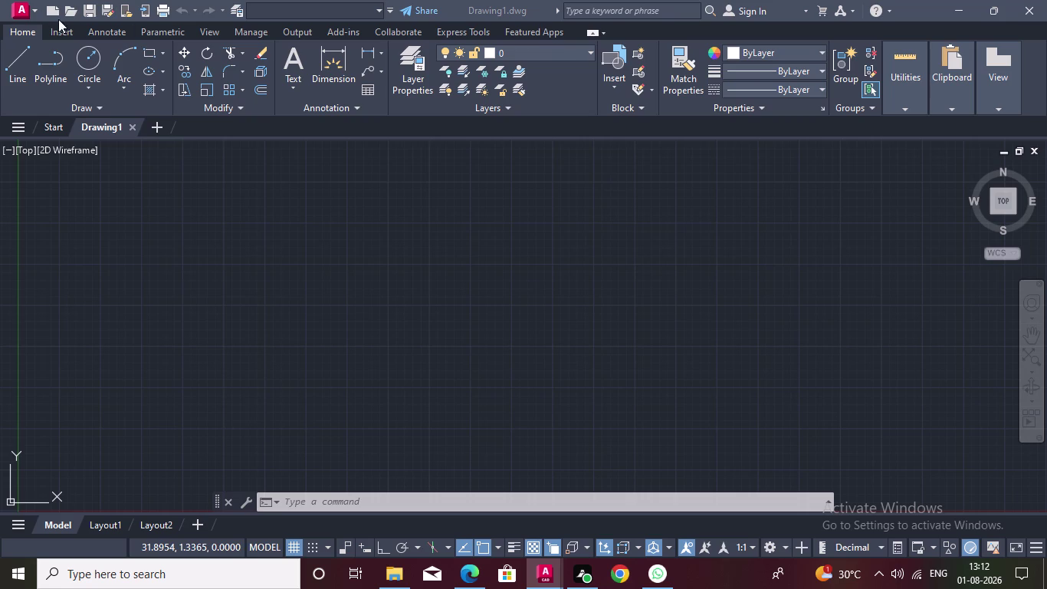
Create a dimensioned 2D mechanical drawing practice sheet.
Draw a circle with a diameter of 90 using the Circle Diameter option.
click(87, 63)
click(300, 264)
click(308, 267)
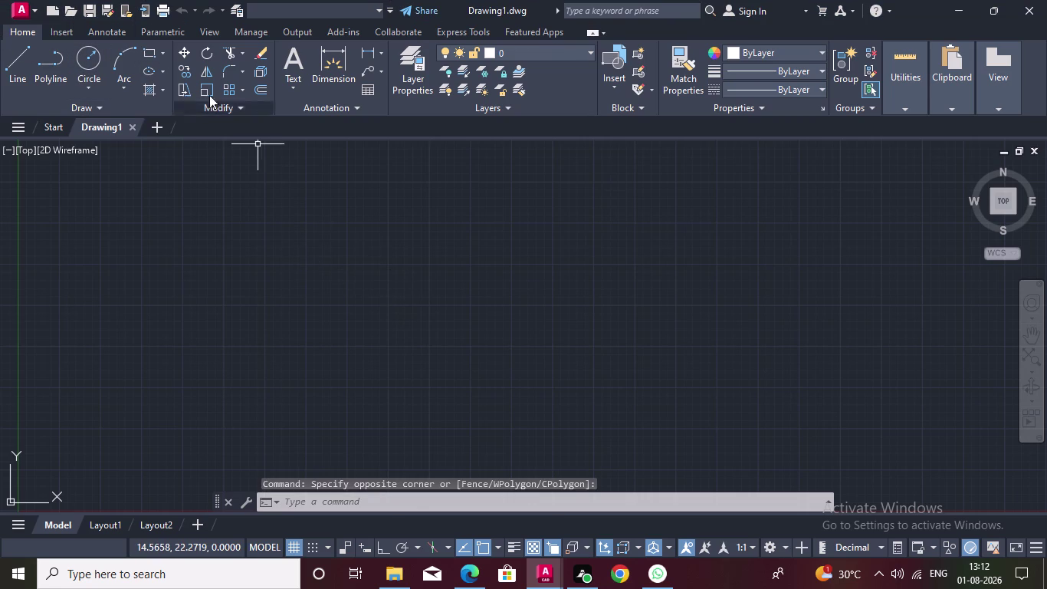
click(96, 60)
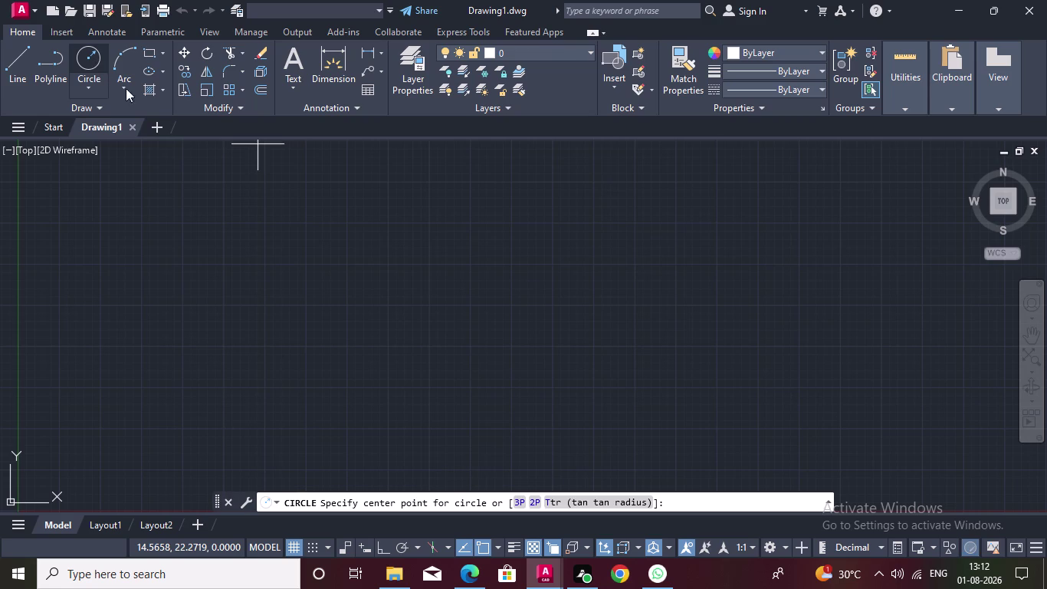
click(293, 274)
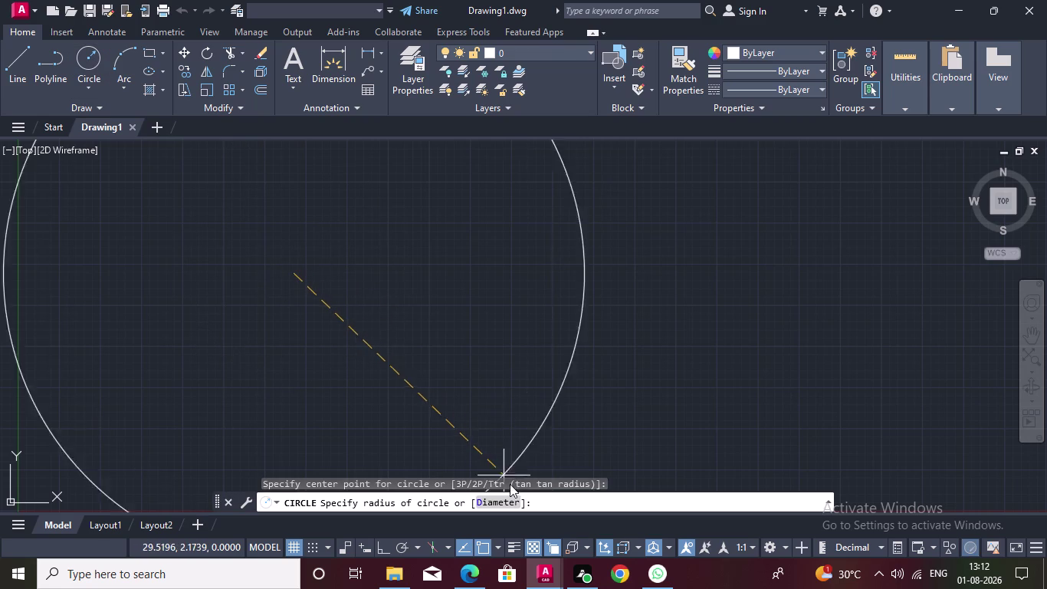
click(492, 502)
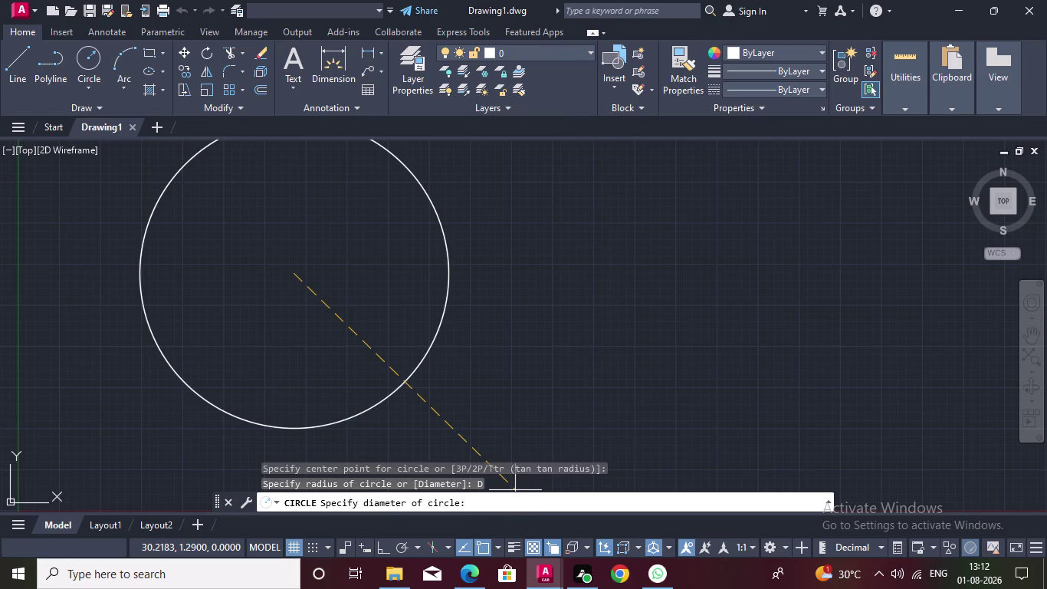
text(90)
key(Return)
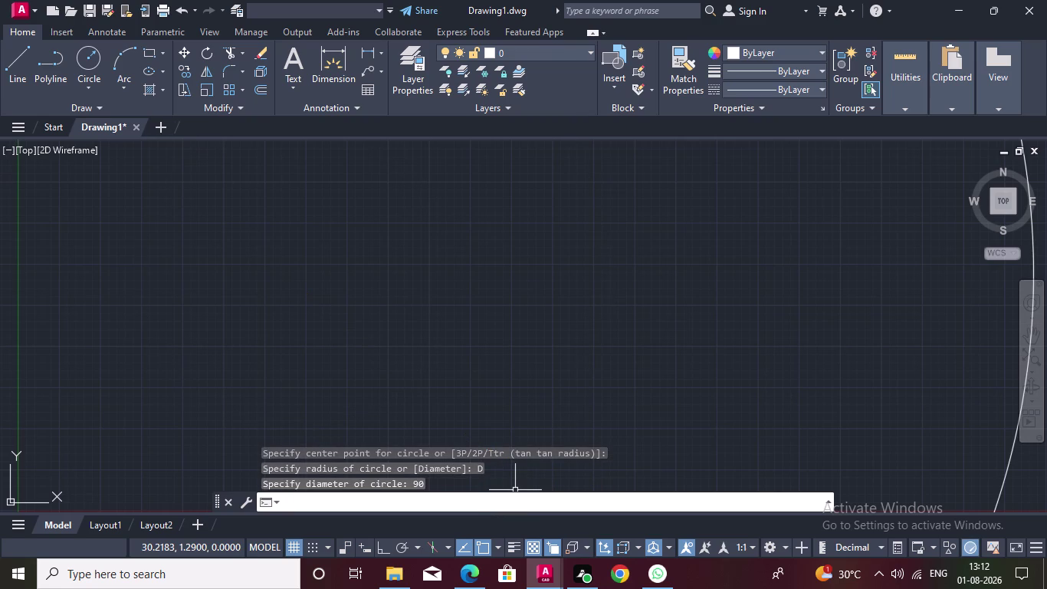
scroll(down, 3)
middle_drag(528, 224, 462, 299)
click(476, 264)
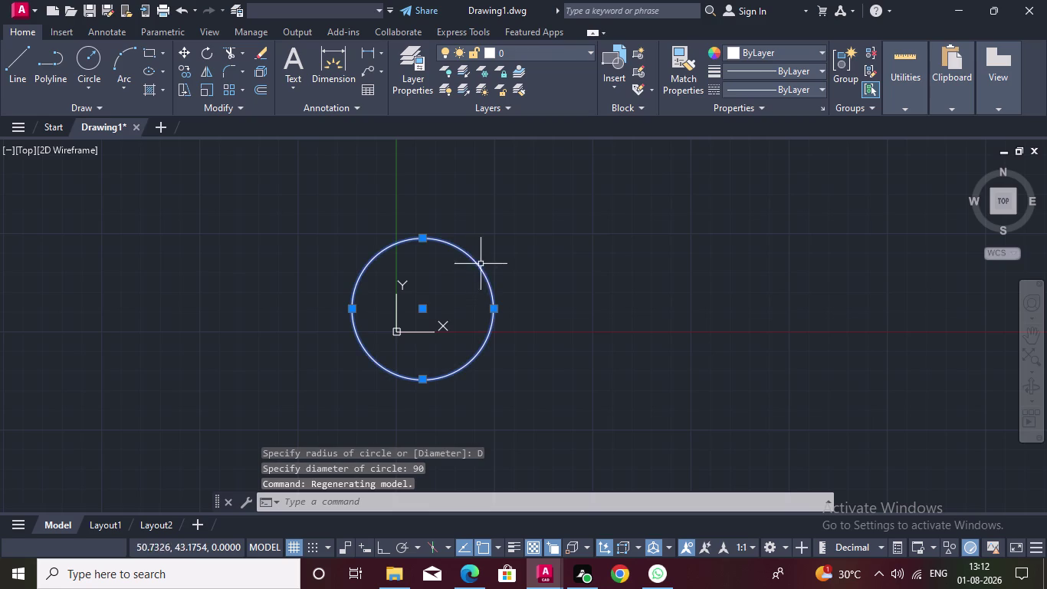
Move the 90-diameter circle from its centre to a new spot up and right.
key(m)
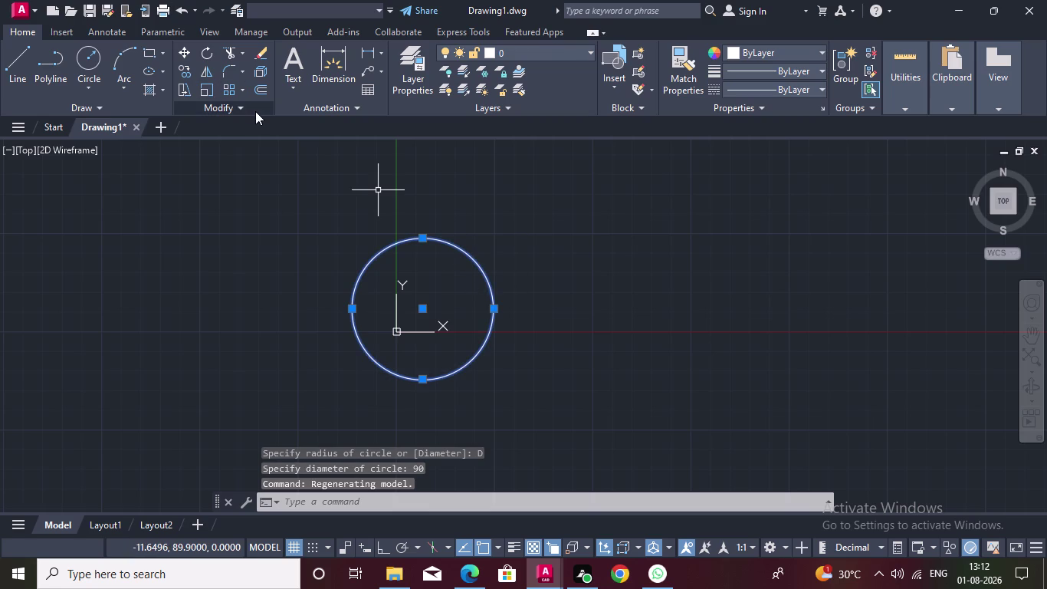
key(Return)
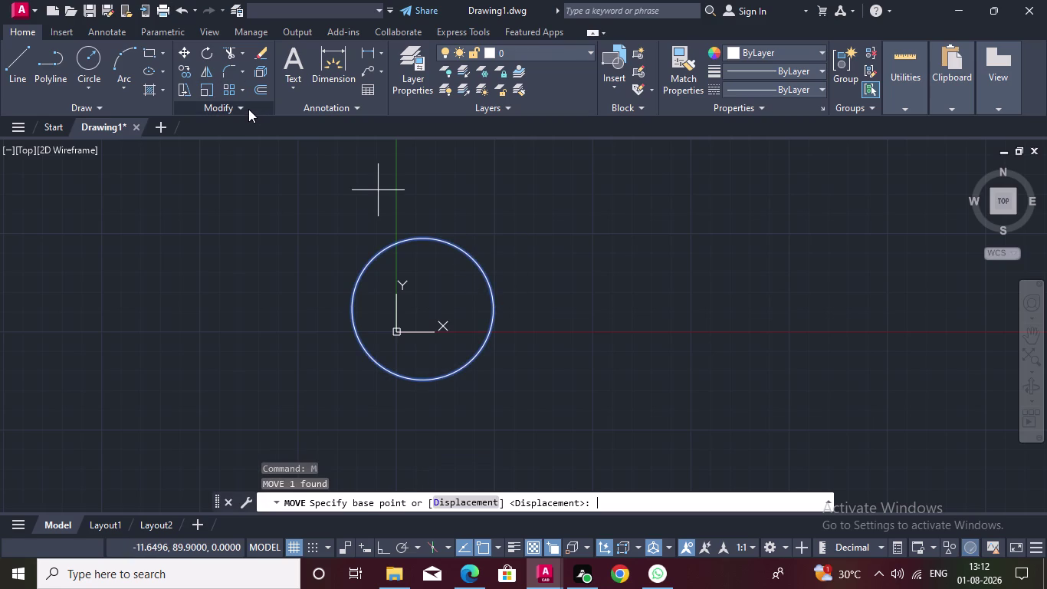
click(423, 310)
drag(423, 311, 553, 263)
drag(573, 250, 580, 246)
middle_drag(595, 234, 483, 303)
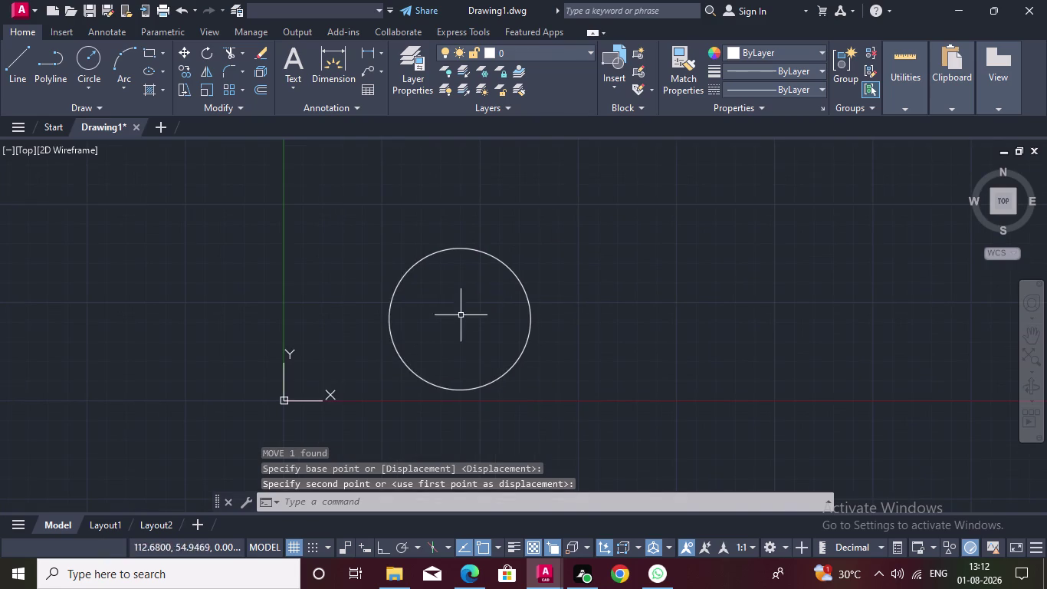
click(520, 273)
Reselect the circle and move it again, using its centre as base point.
click(517, 277)
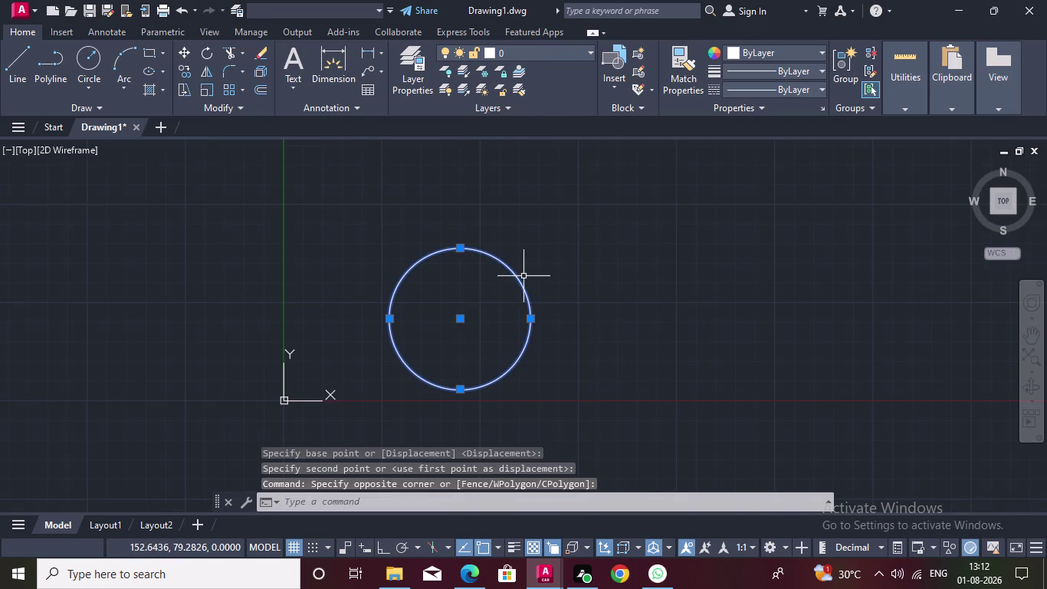
key(m)
key(Return)
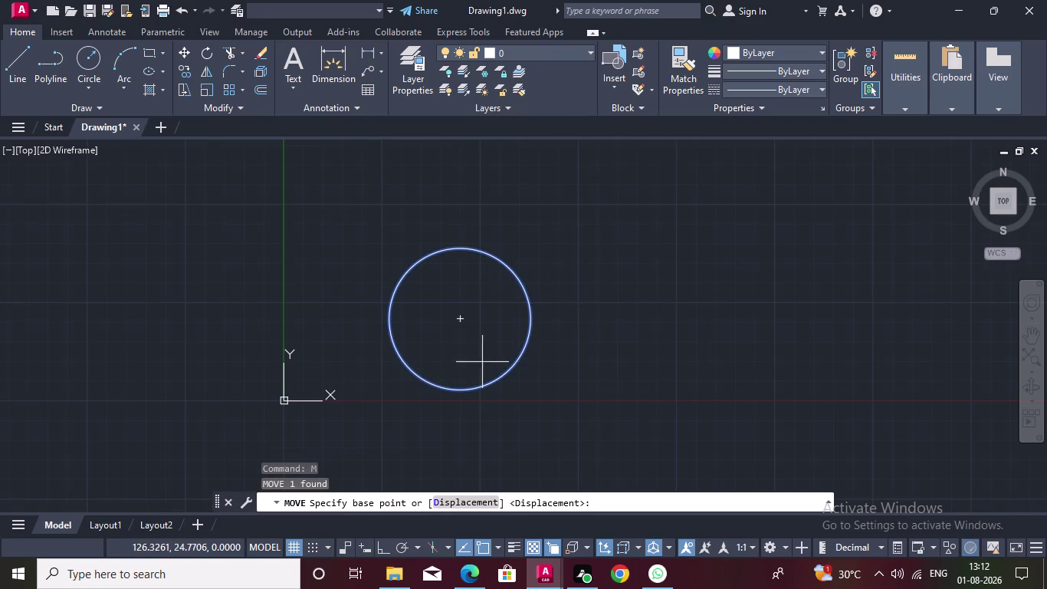
drag(462, 317, 549, 208)
click(549, 208)
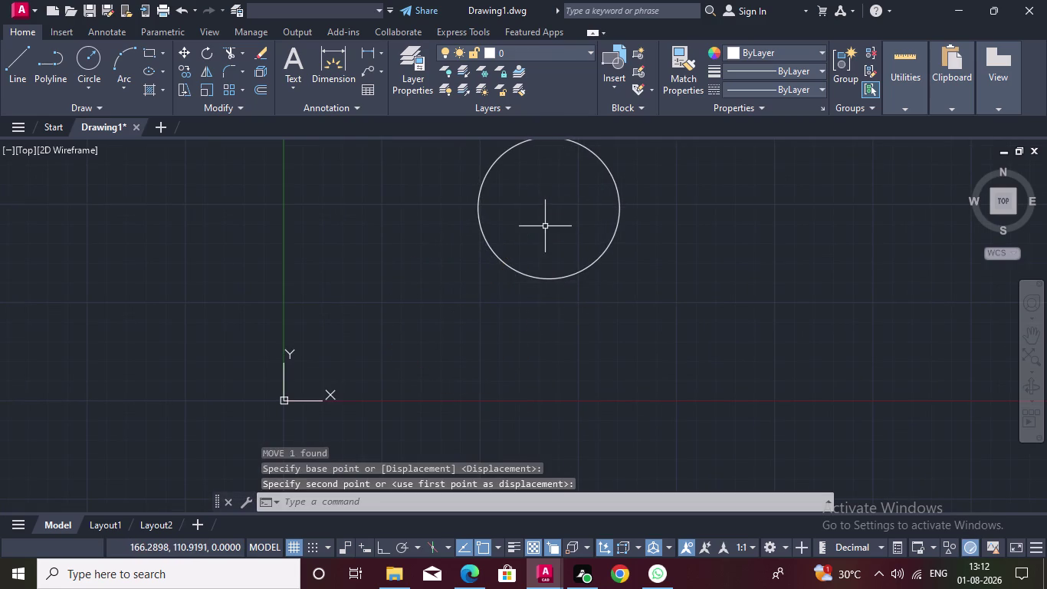
middle_drag(545, 226, 479, 359)
middle_drag(495, 315, 510, 284)
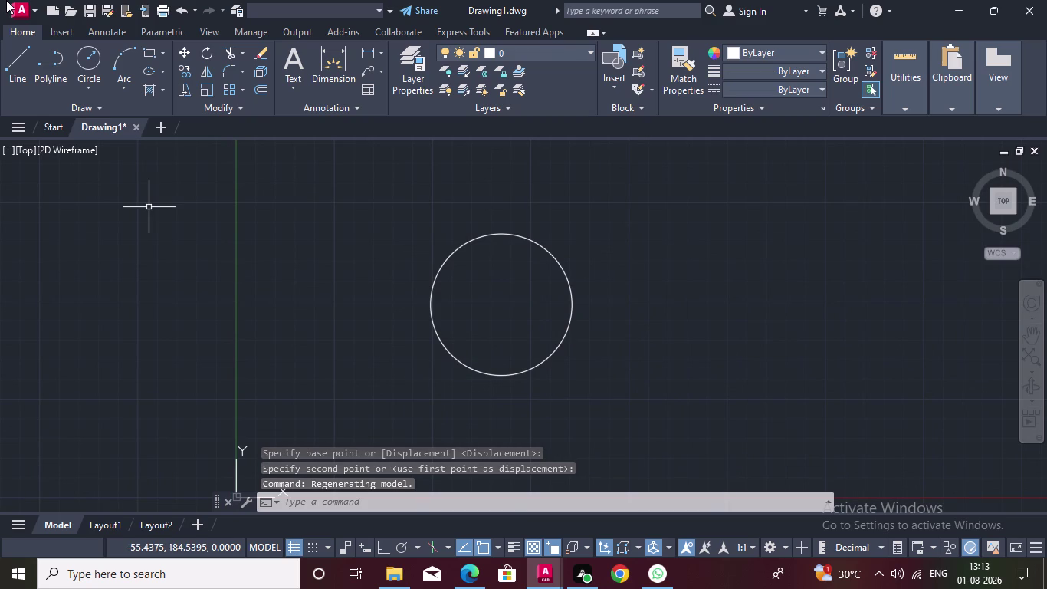
click(80, 62)
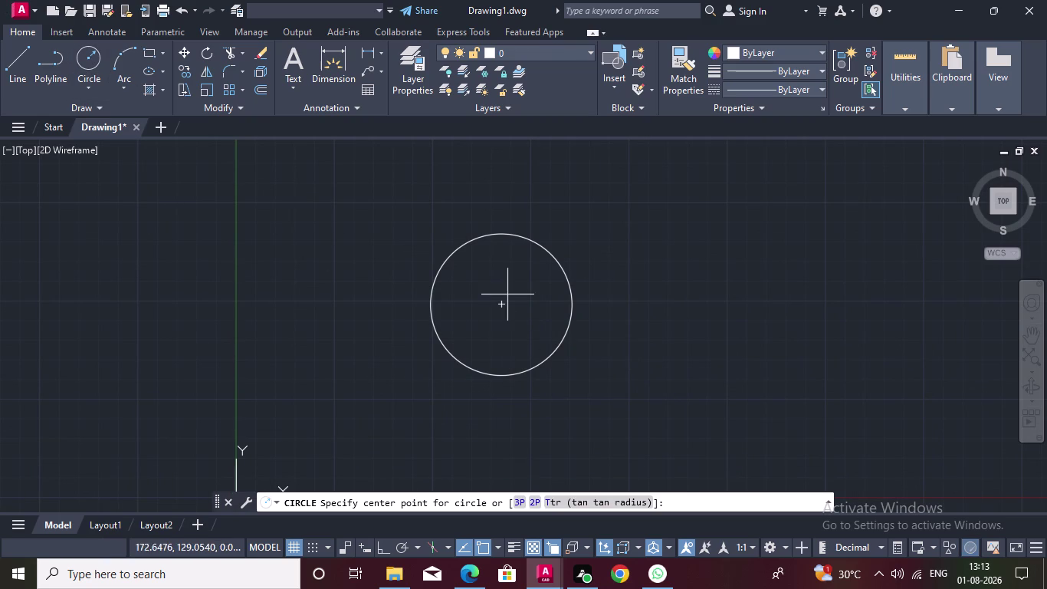
click(501, 307)
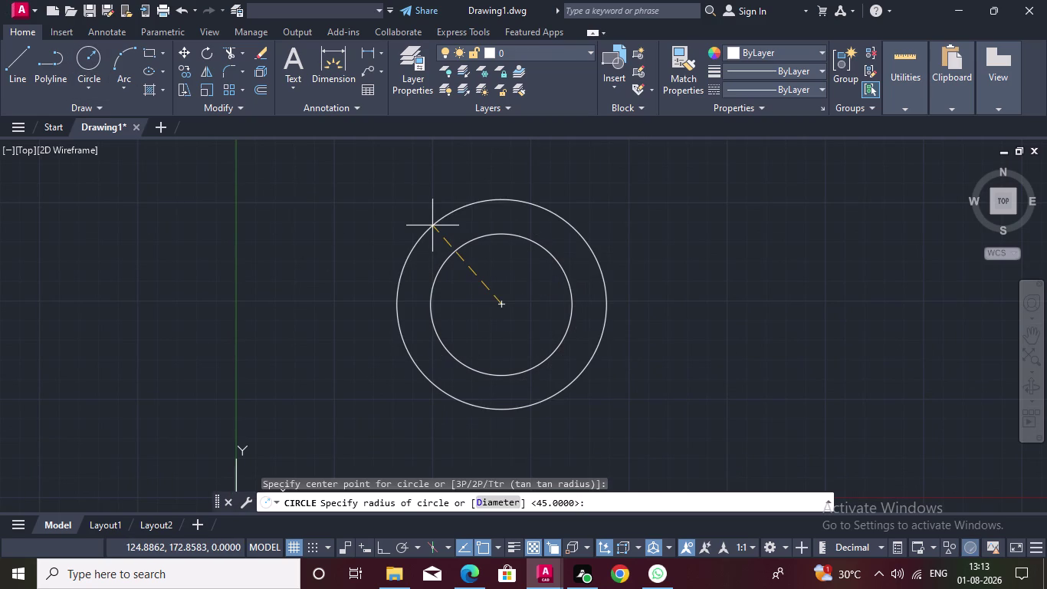
click(487, 501)
text(26)
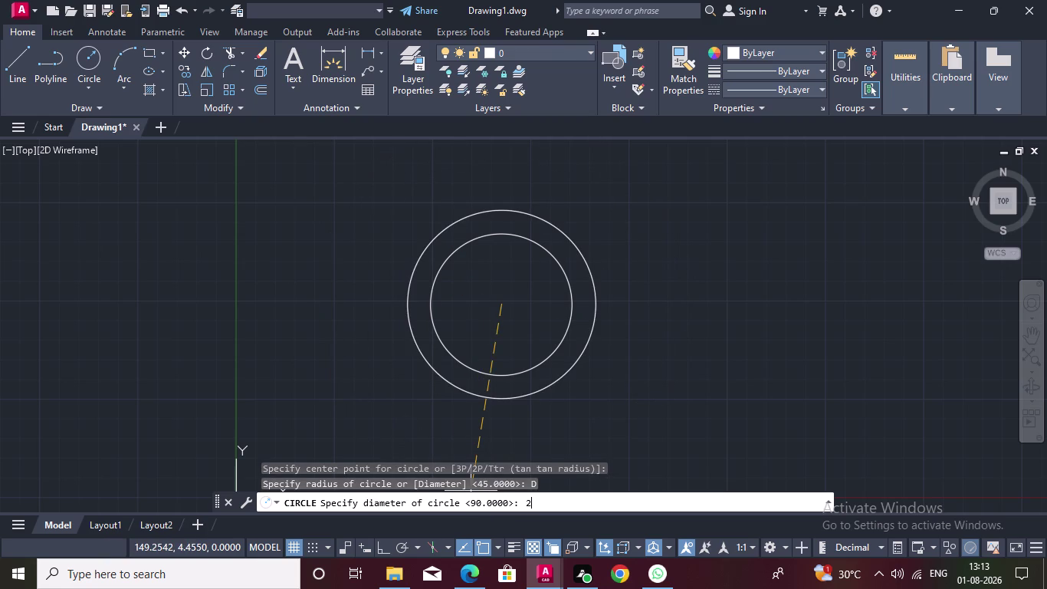
key(Return)
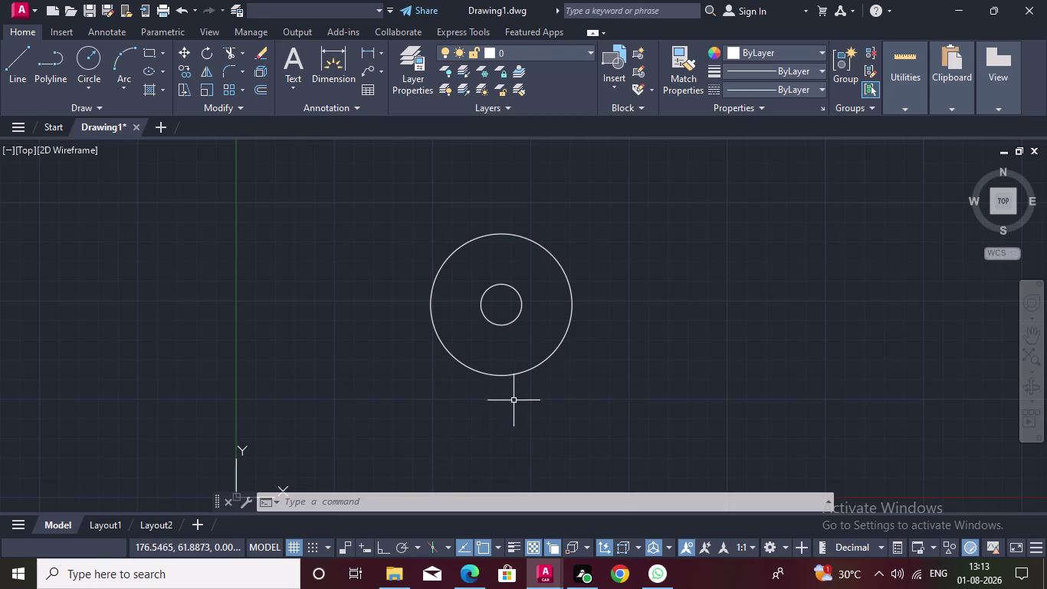
click(495, 322)
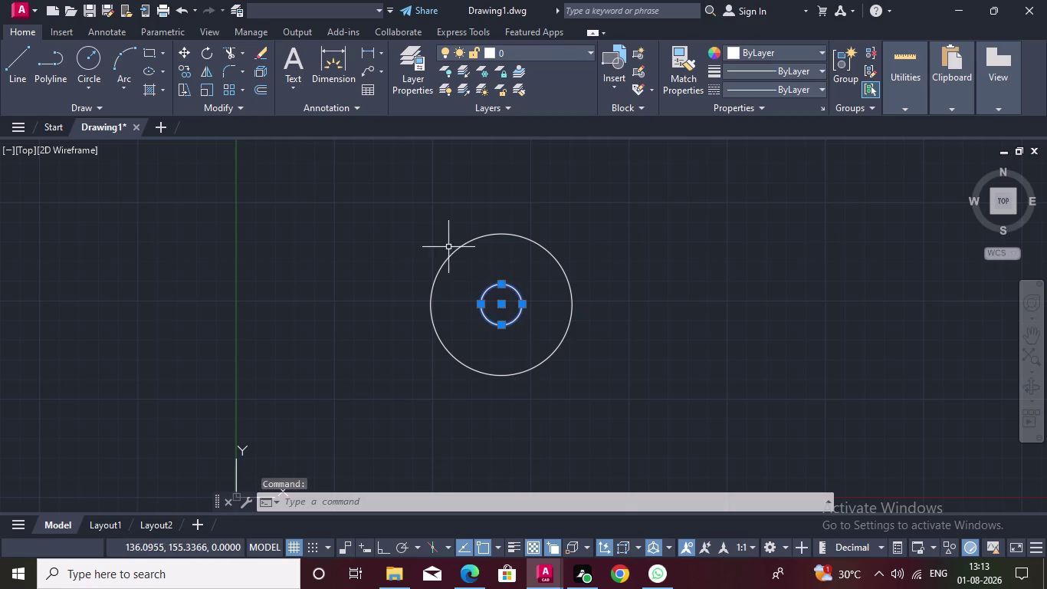
click(261, 51)
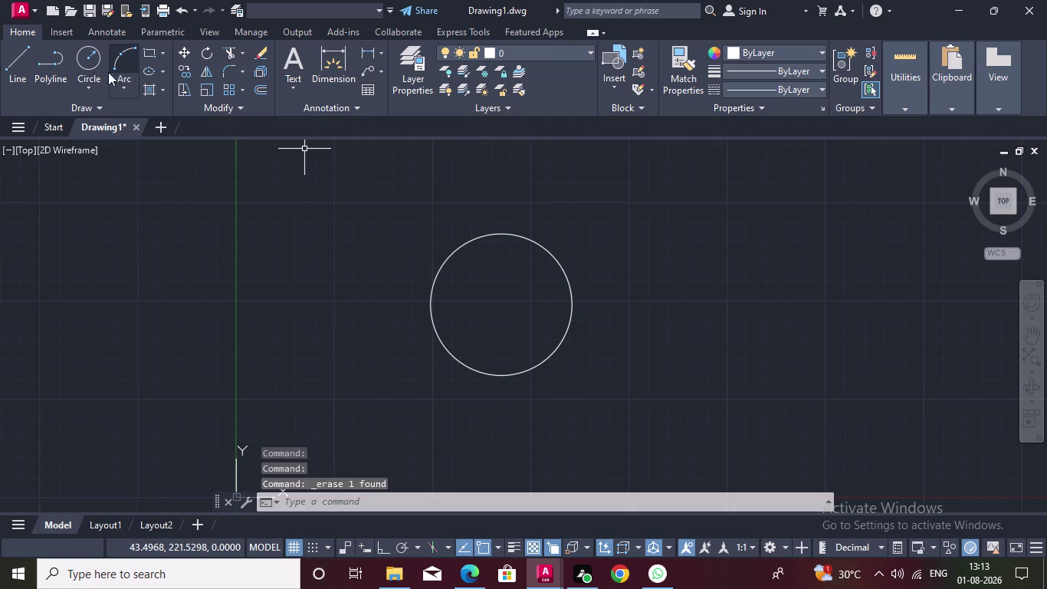
Draw a radius-26 circle concentric with the 90-diameter circle.
click(86, 58)
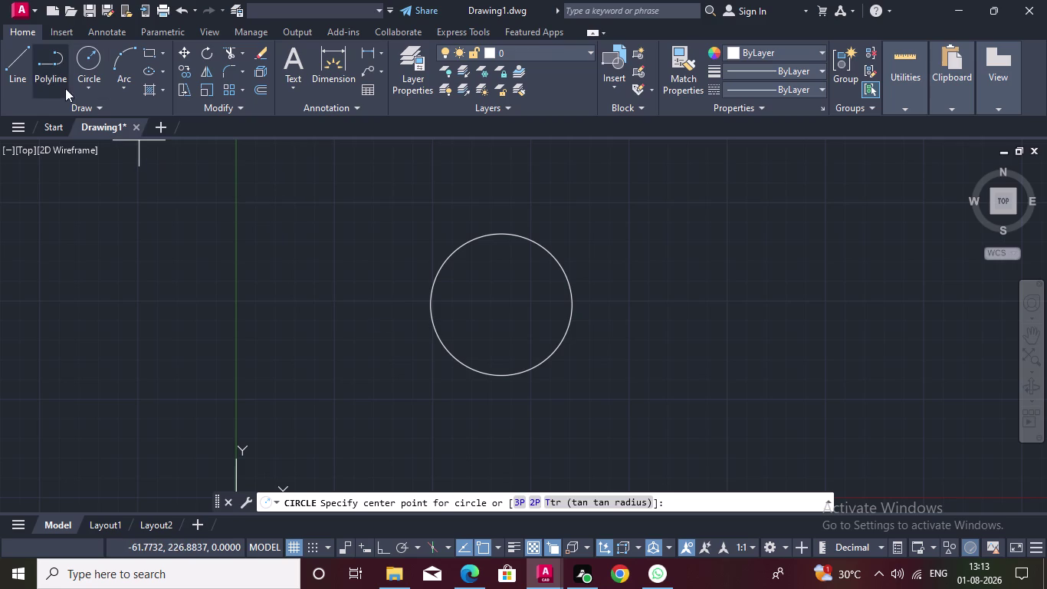
click(498, 306)
text(26)
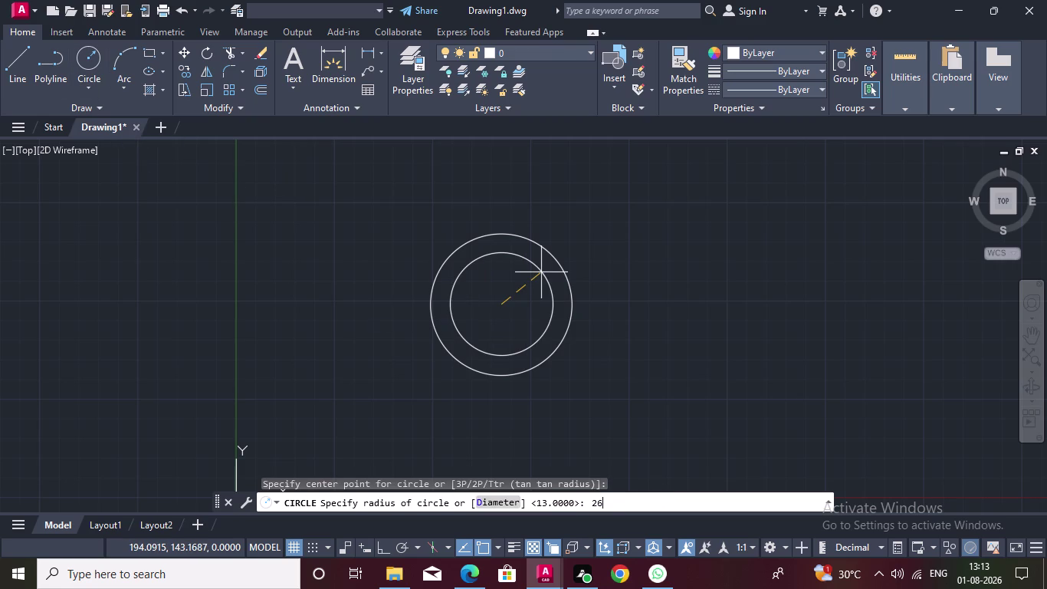
key(Return)
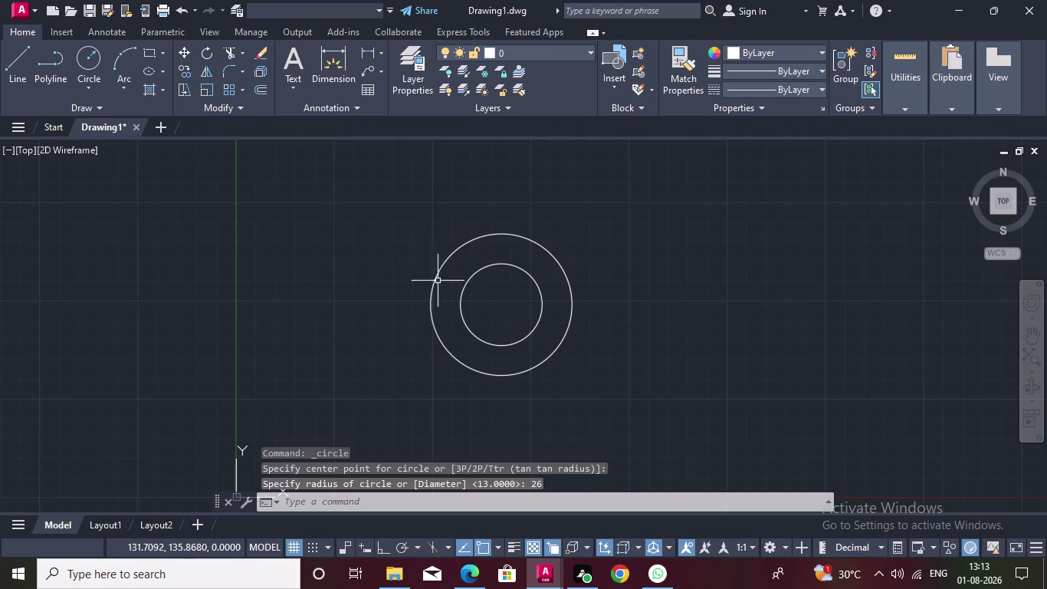
middle_drag(381, 236, 423, 254)
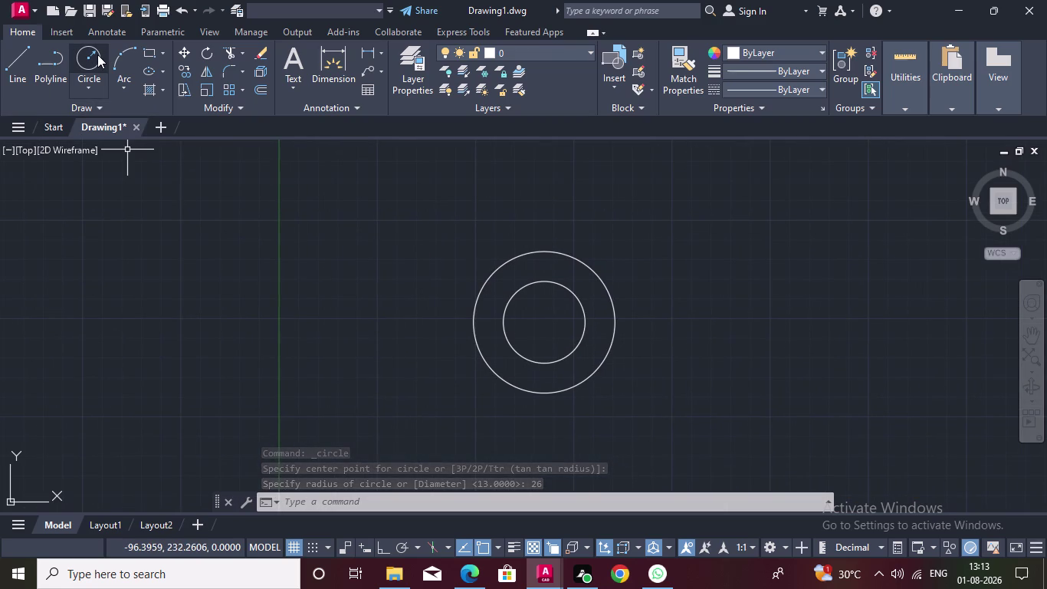
Add a concentric outer circle of radius 108 on the shared centre.
click(96, 54)
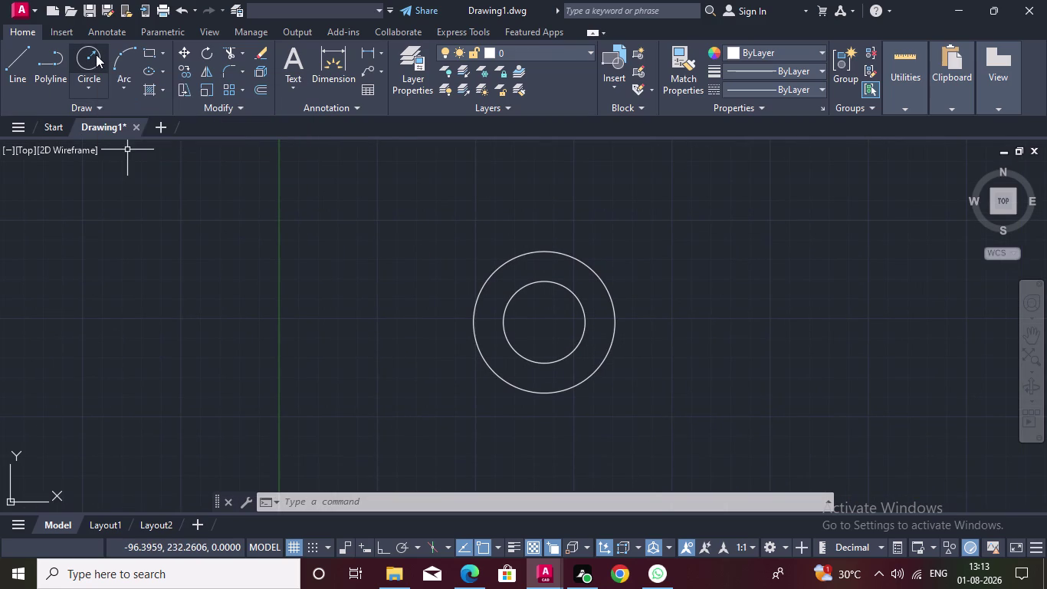
click(545, 321)
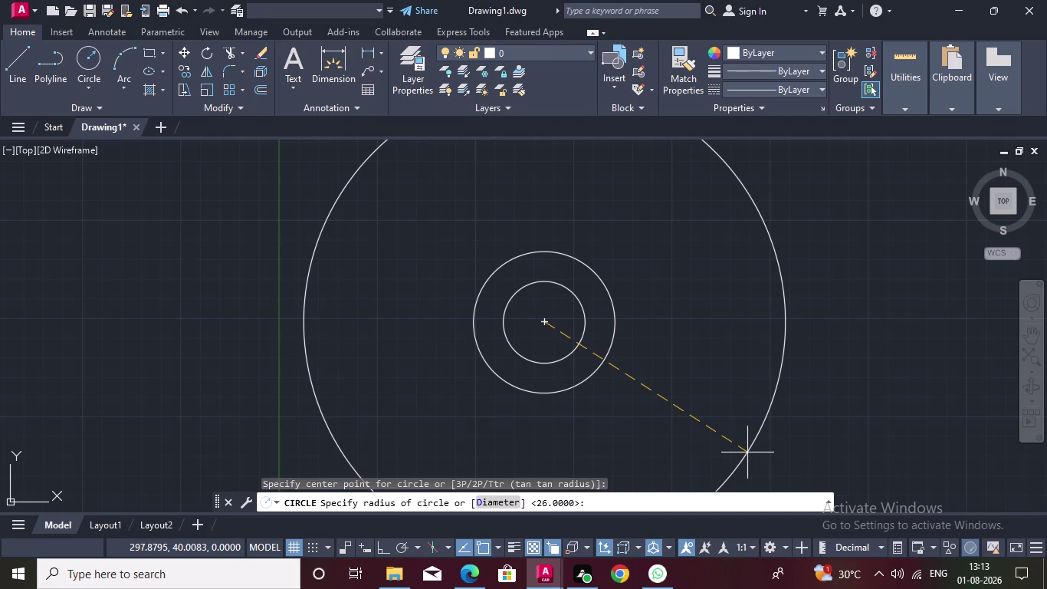
text(108)
key(Return)
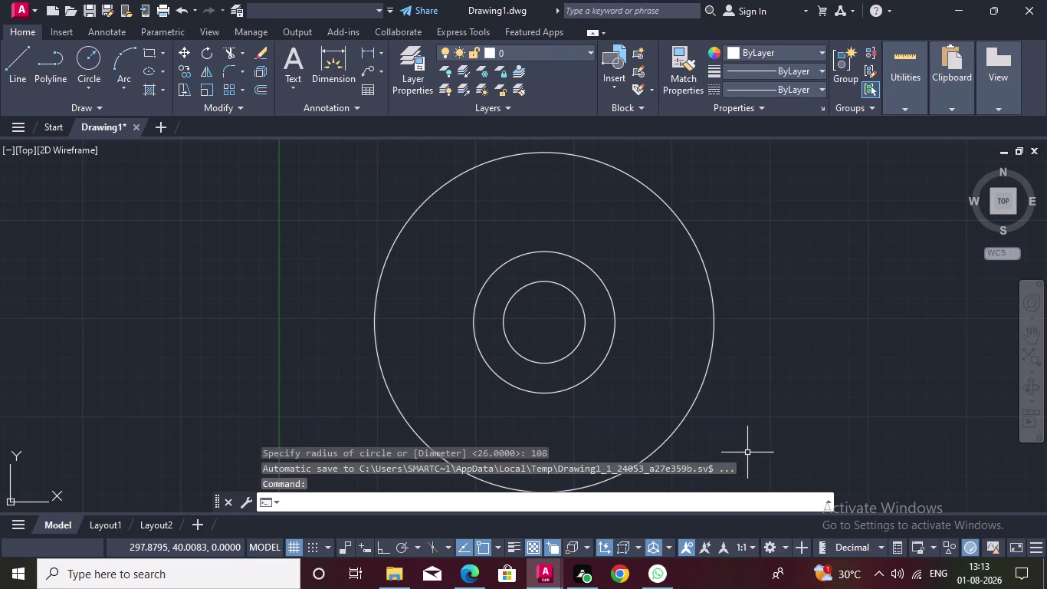
click(7, 62)
key(F11)
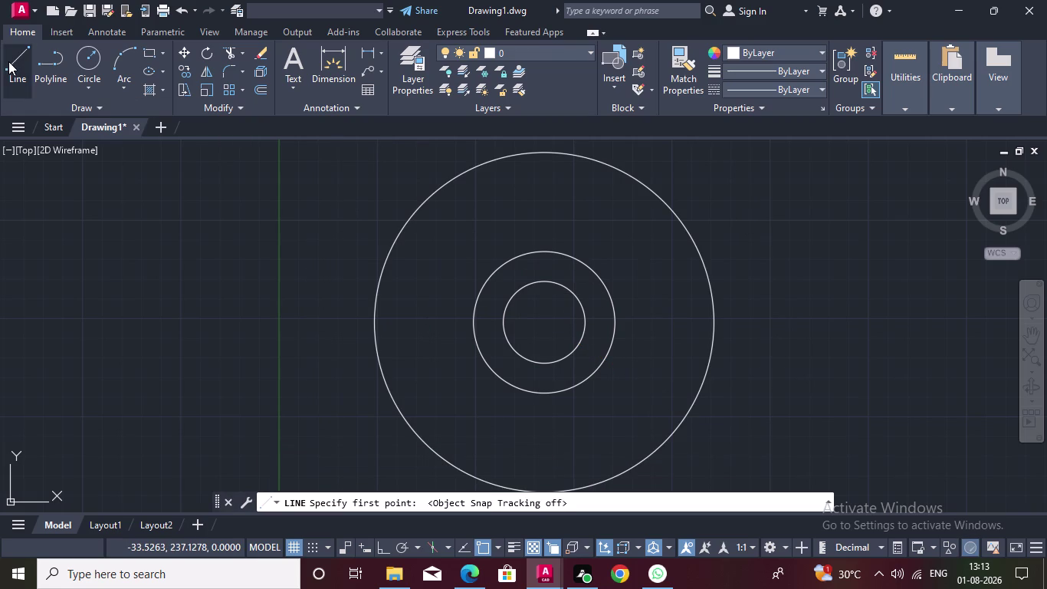
double_click(546, 322)
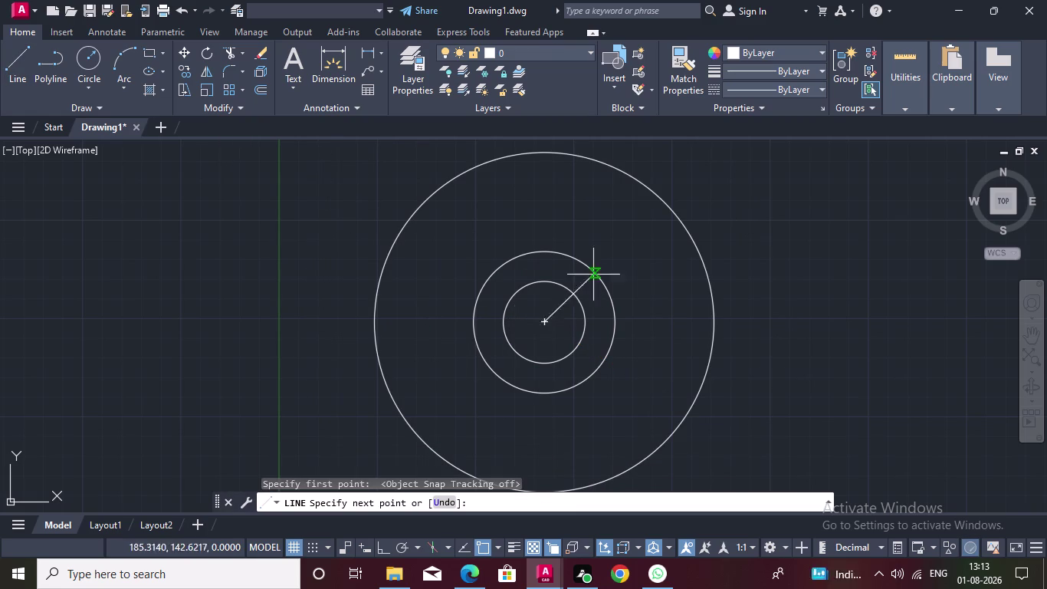
key(F11)
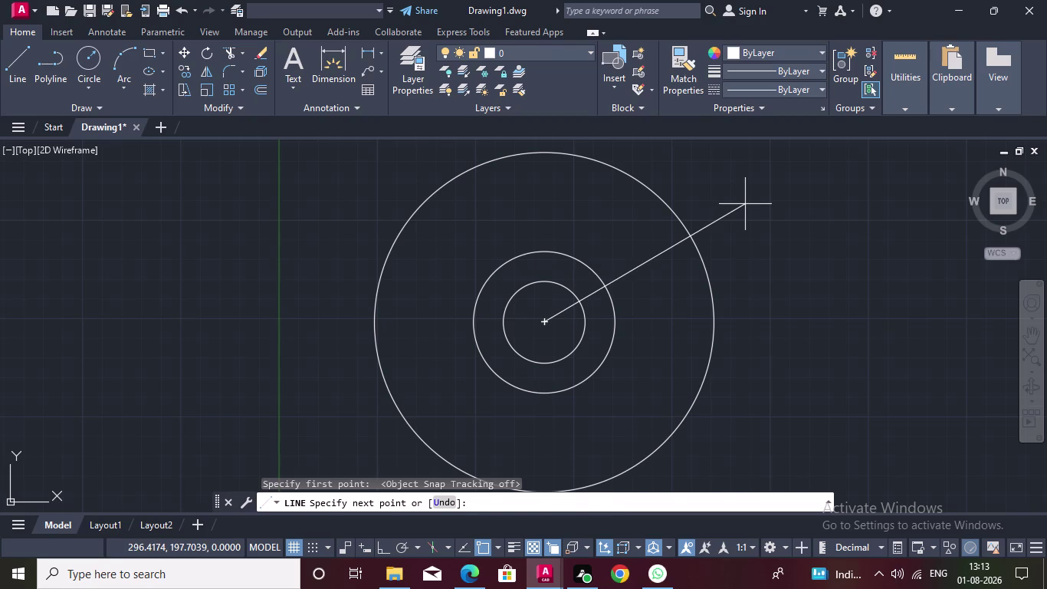
key(F8)
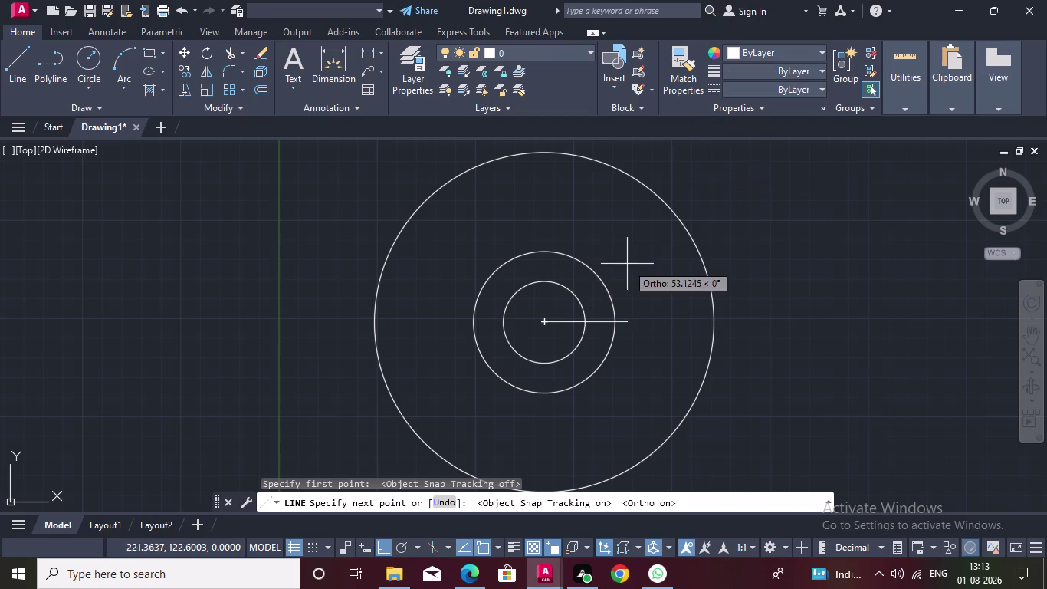
middle_drag(648, 240, 572, 309)
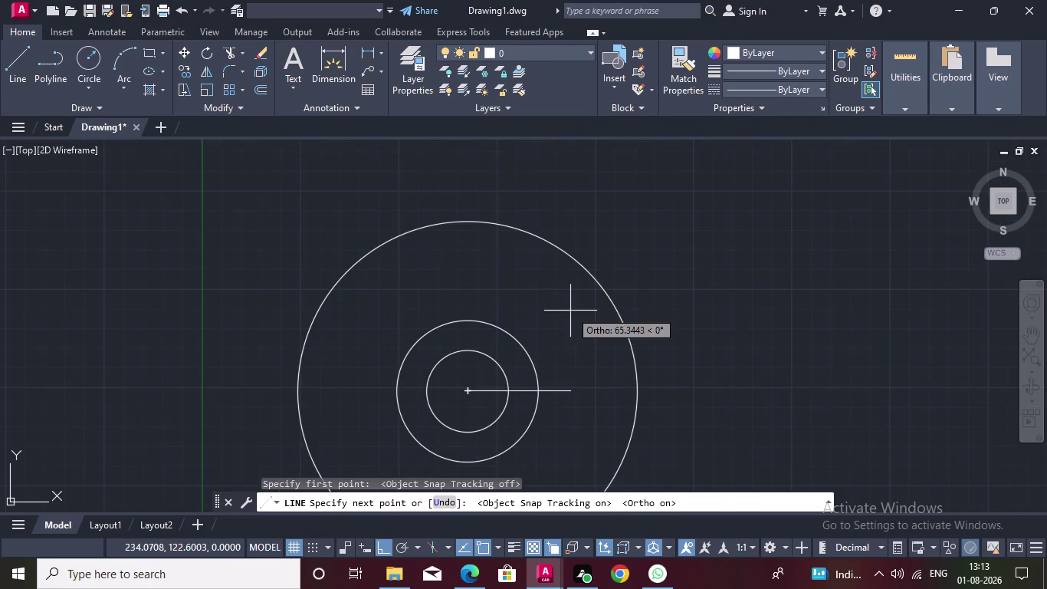
key(F8)
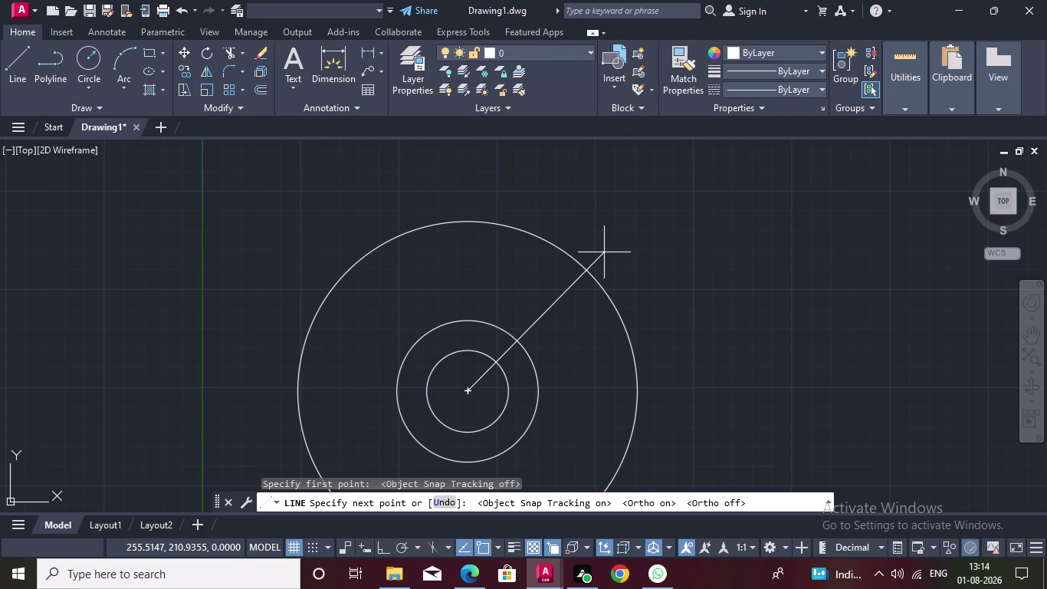
text(200)
key(Return)
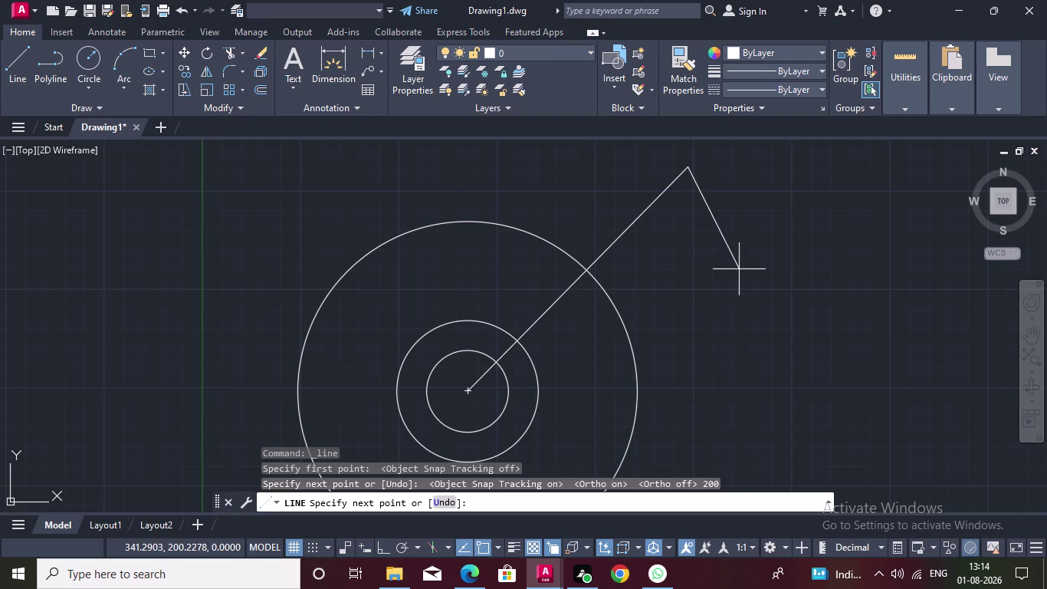
key(ctrl+z)
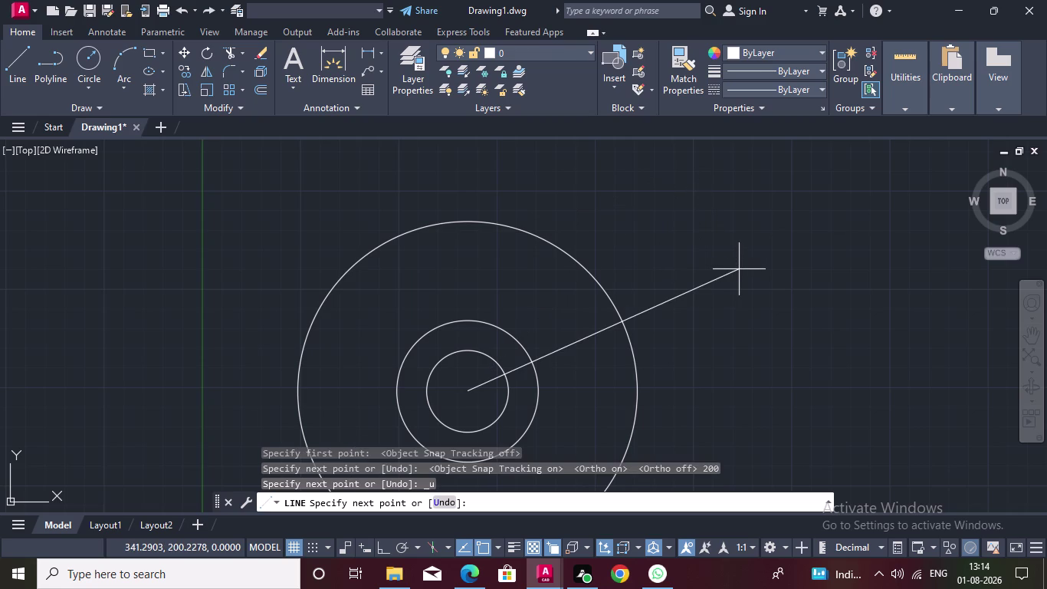
key(F11)
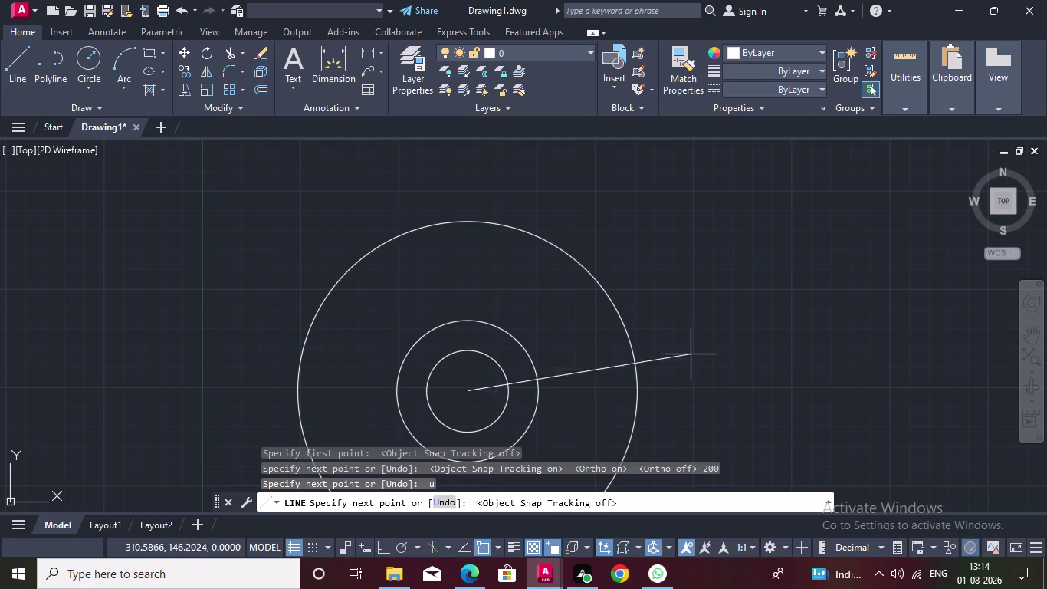
key(F11)
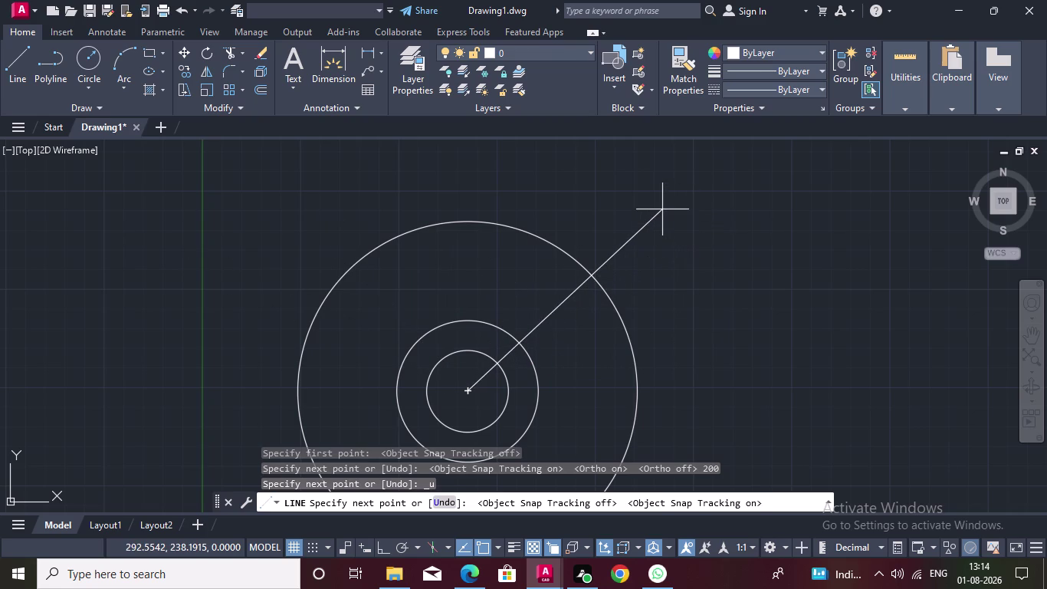
key(F12)
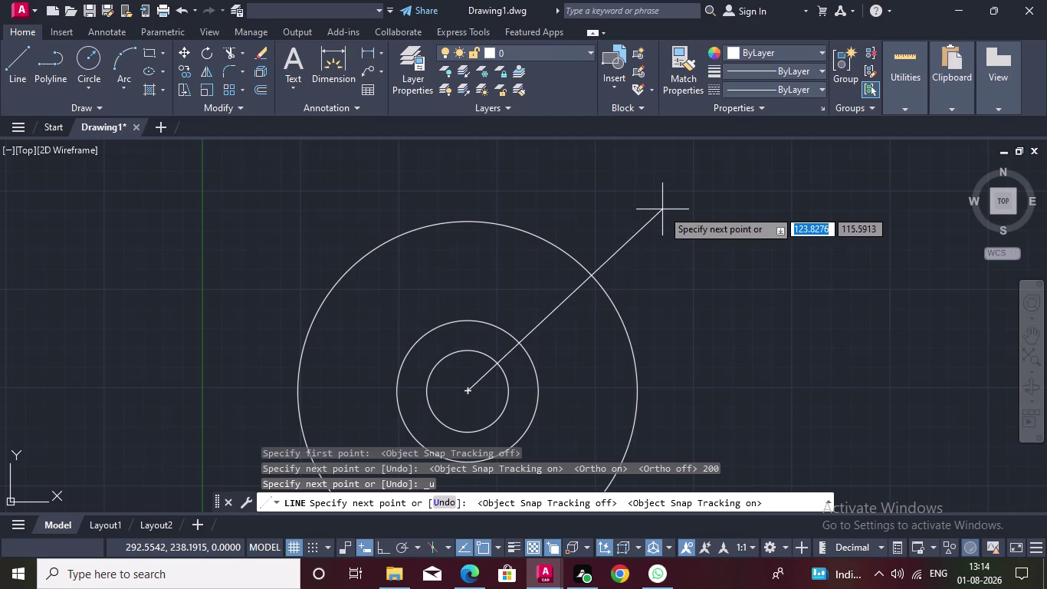
text(200)
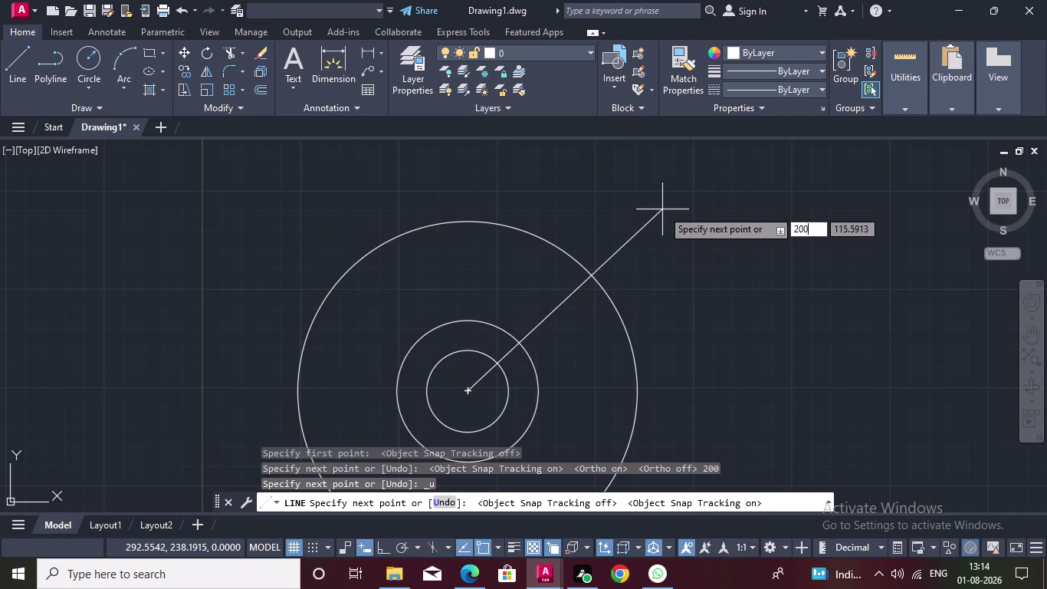
key(Tab)
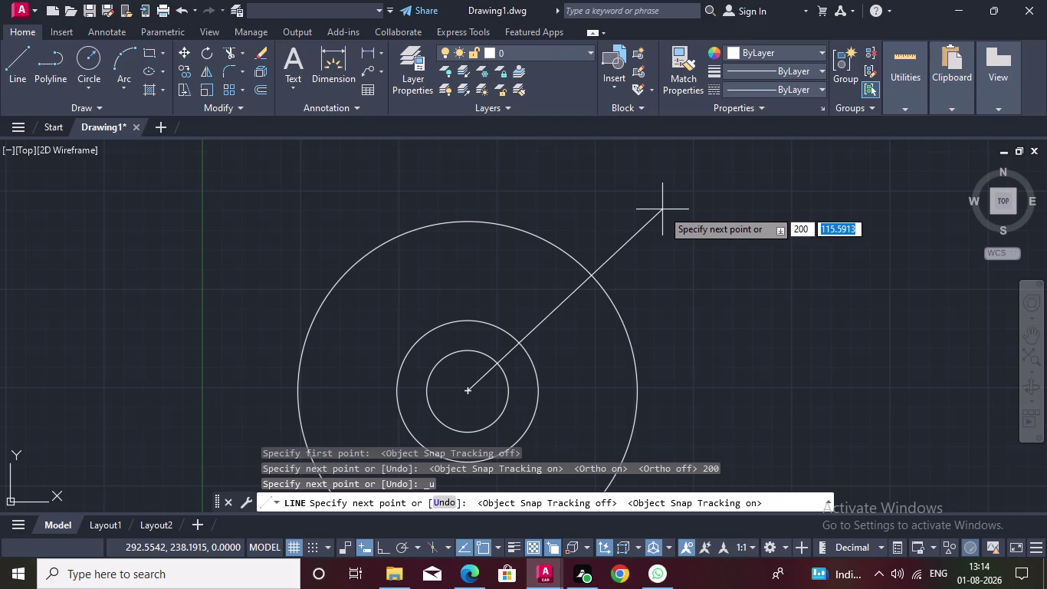
text(60)
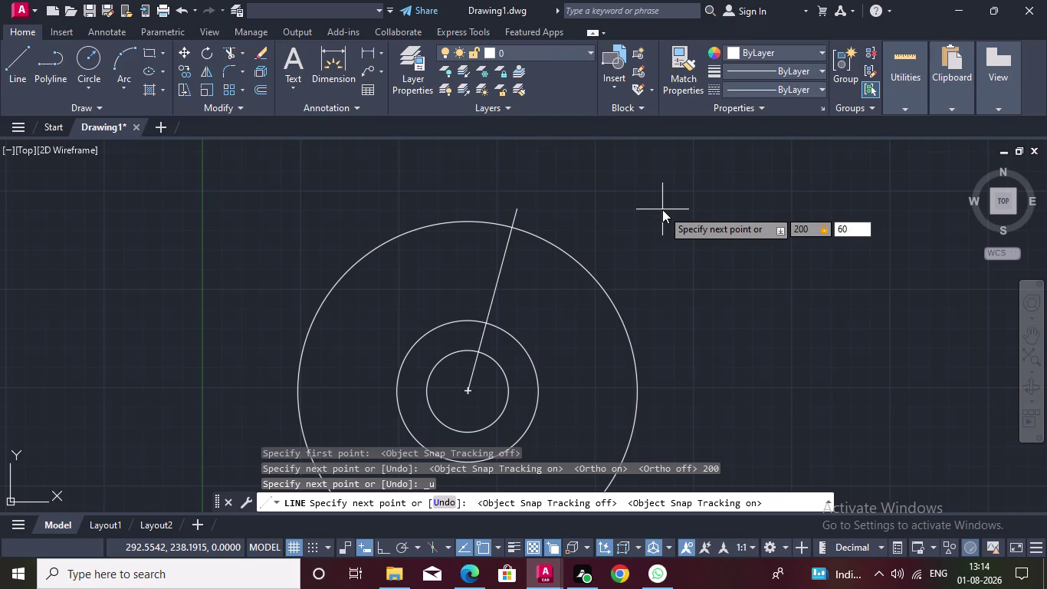
key(Return)
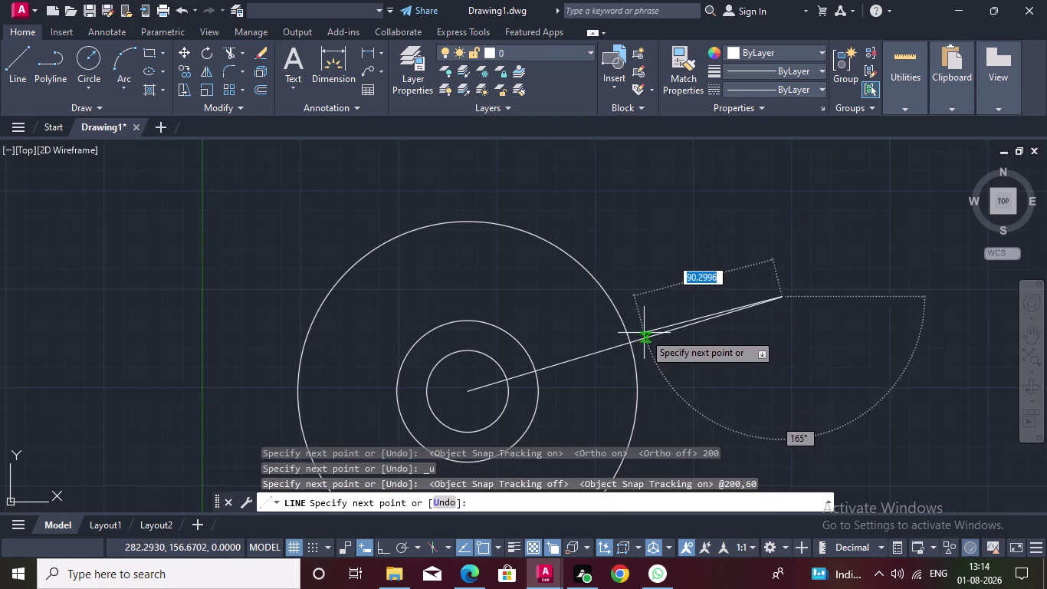
key(Escape)
key(ctrl+z)
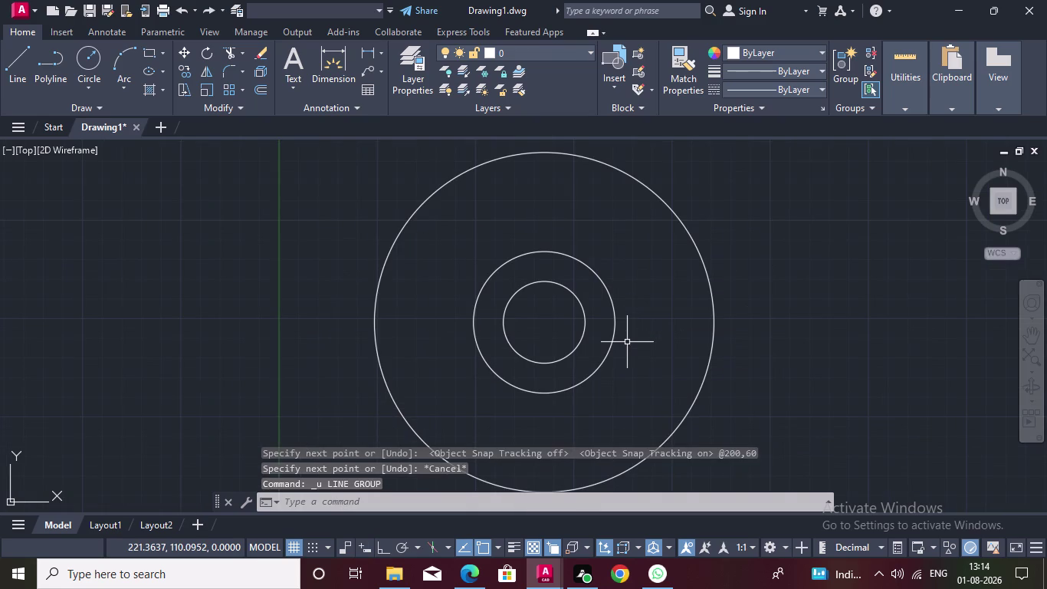
click(15, 59)
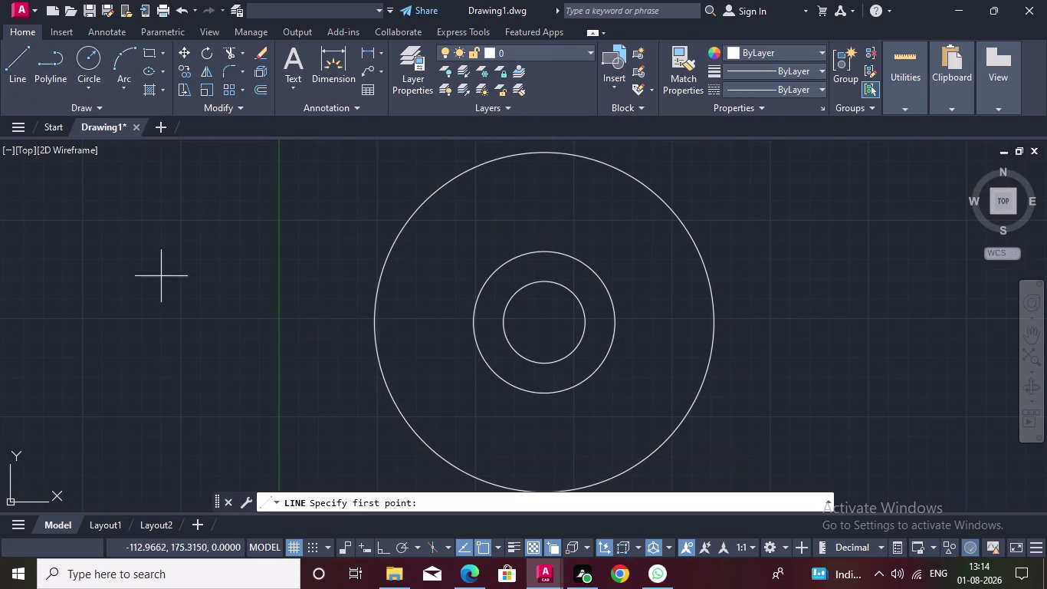
With Ortho on, draw a horizontal line through the hub centre past both circle sides.
click(543, 321)
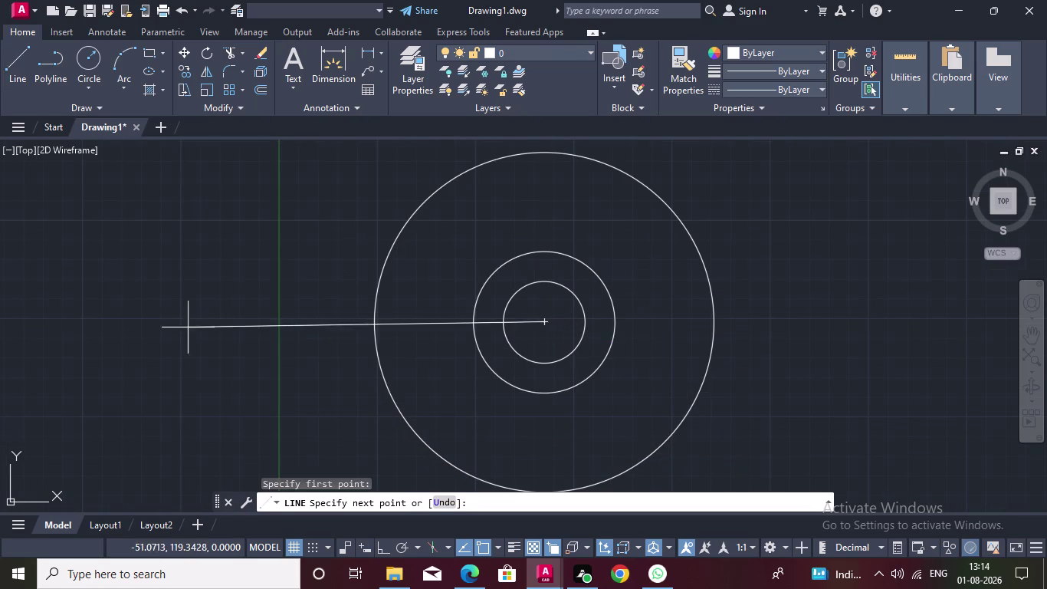
key(F8)
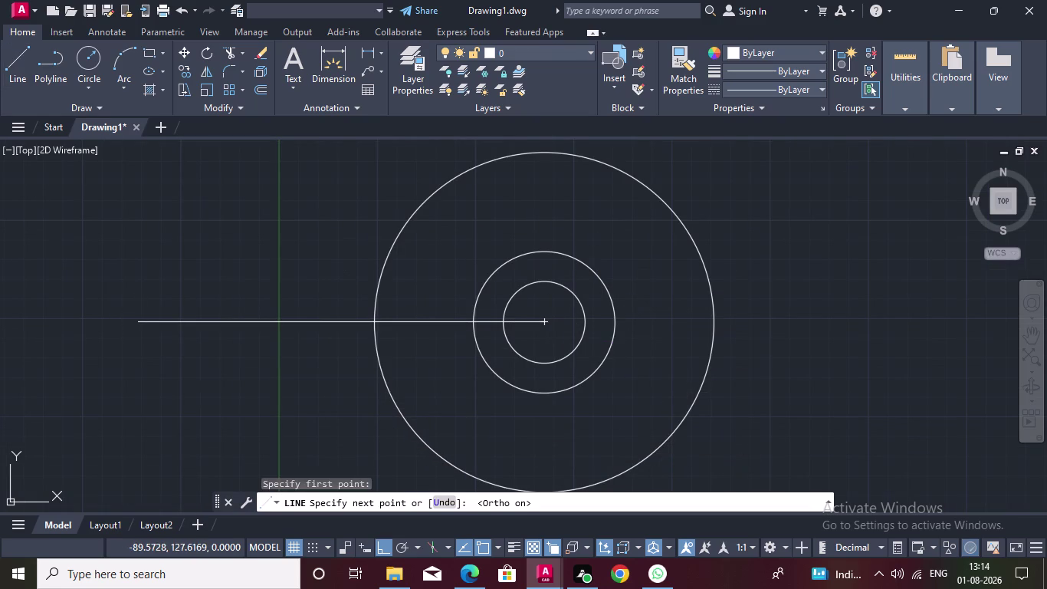
double_click(98, 305)
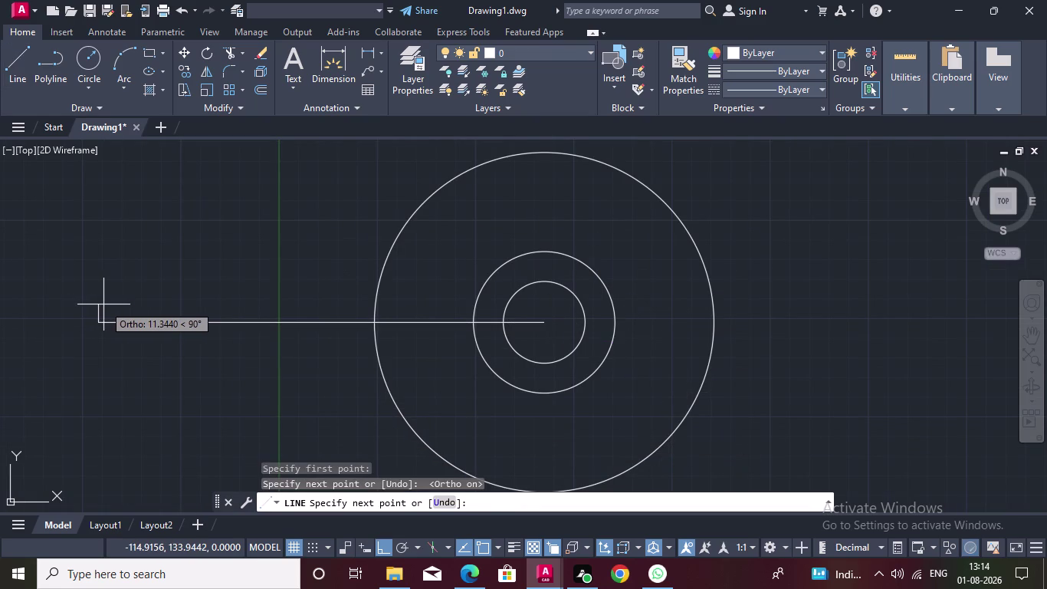
key(Escape)
key(space)
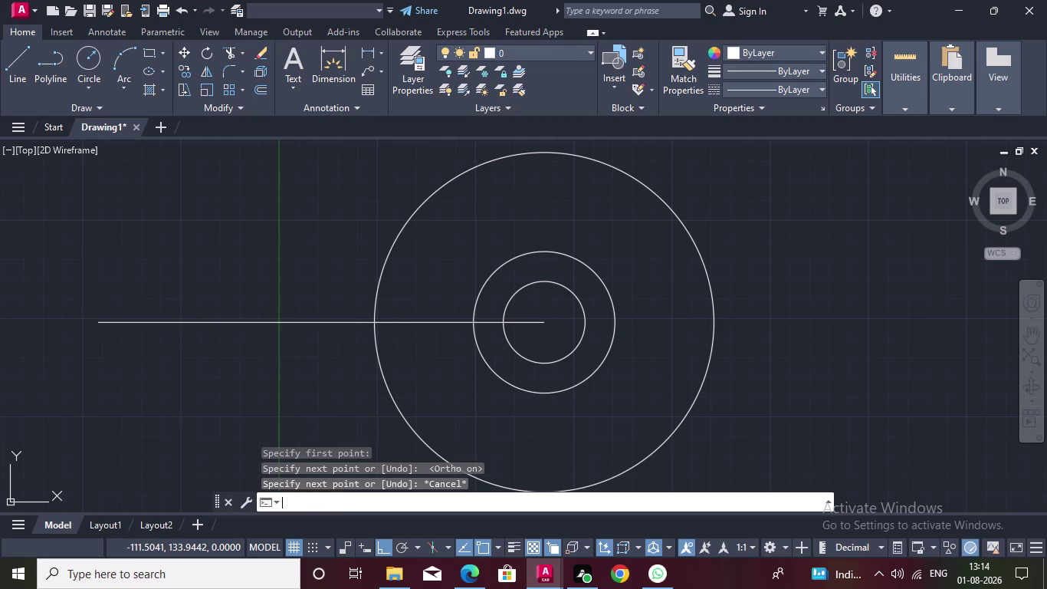
click(542, 325)
double_click(901, 312)
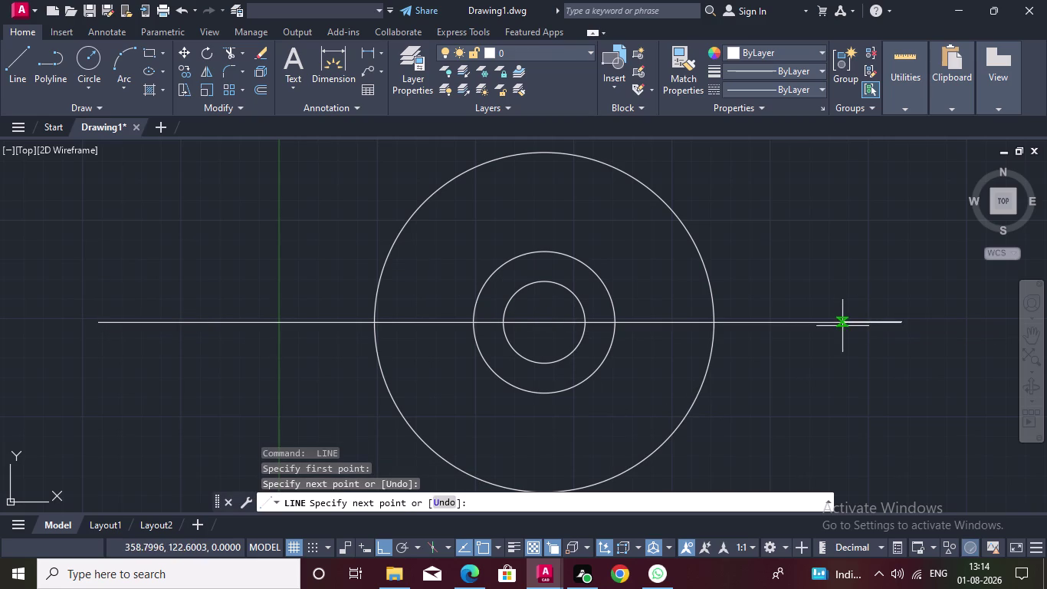
key(Escape)
scroll(down, 3)
scroll(up, 3)
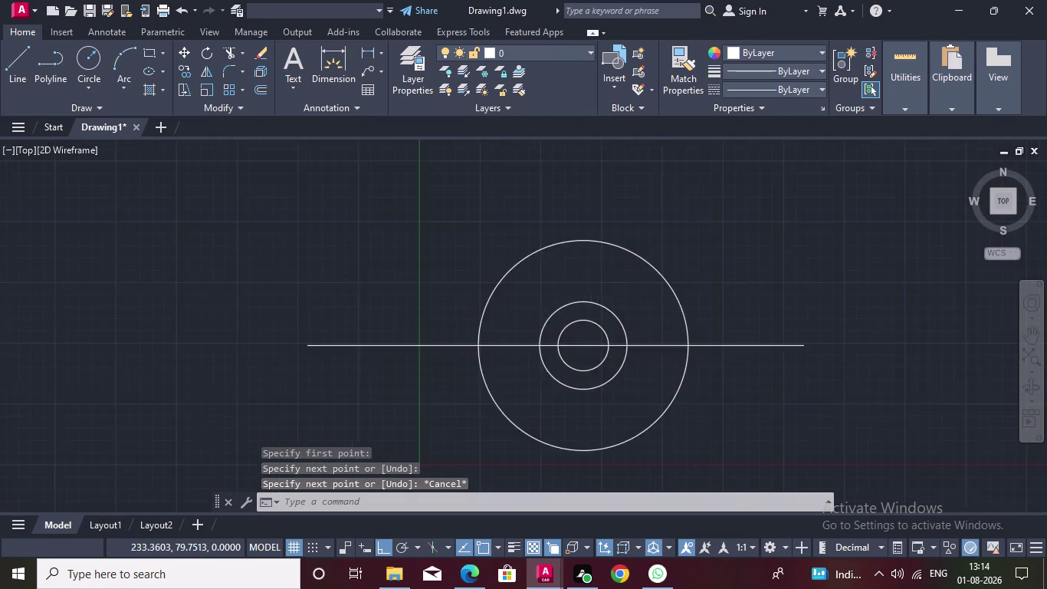
key(space)
Draw a vertical line through the hub centre from below to above the outer circle.
scroll(down, 3)
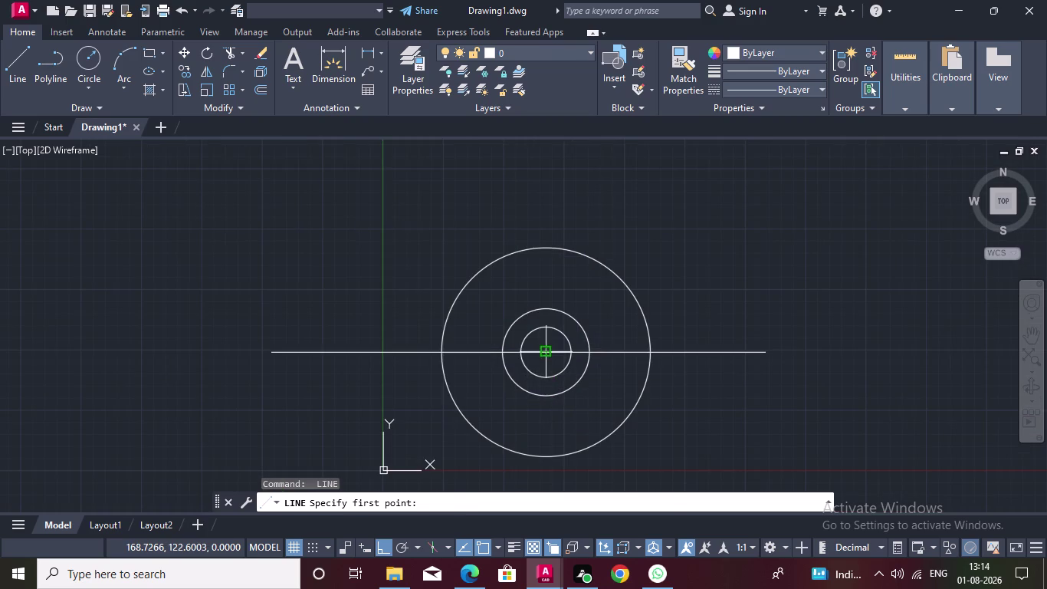
drag(548, 353, 548, 385)
double_click(549, 483)
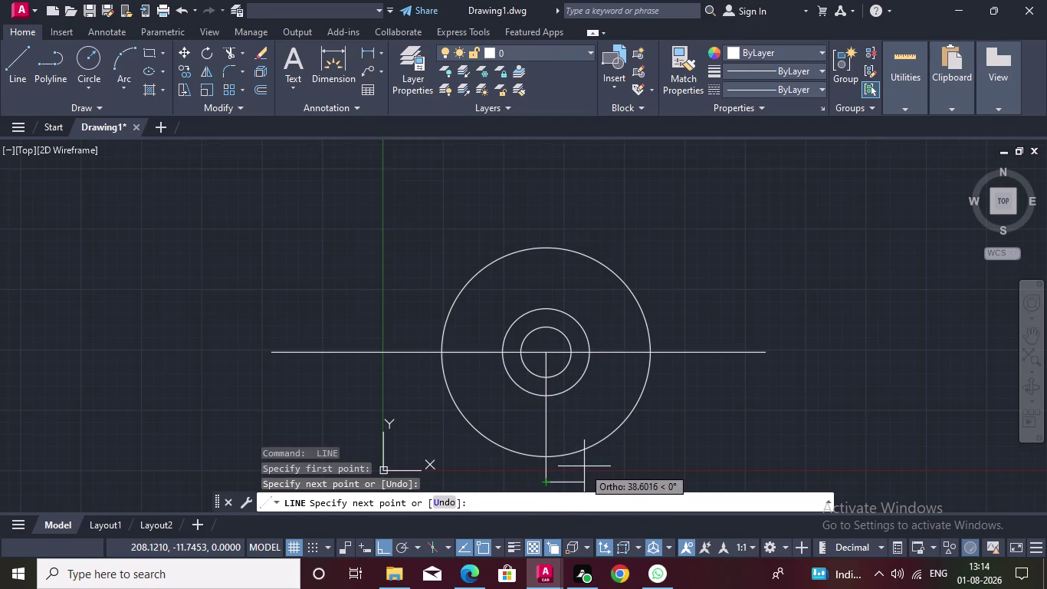
key(Escape)
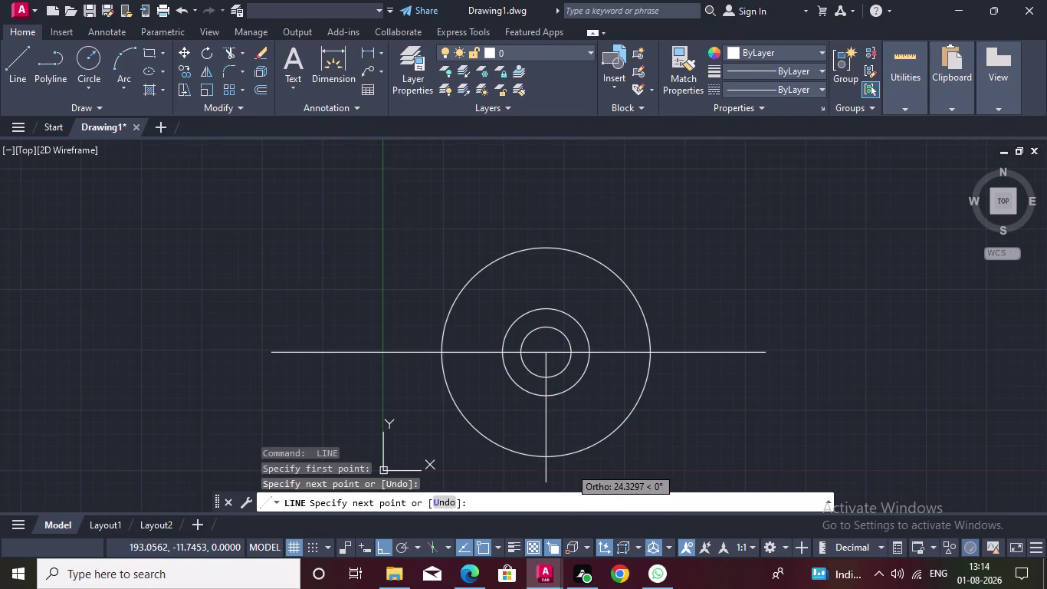
scroll(up, 3)
scroll(down, 3)
middle_drag(528, 300, 513, 348)
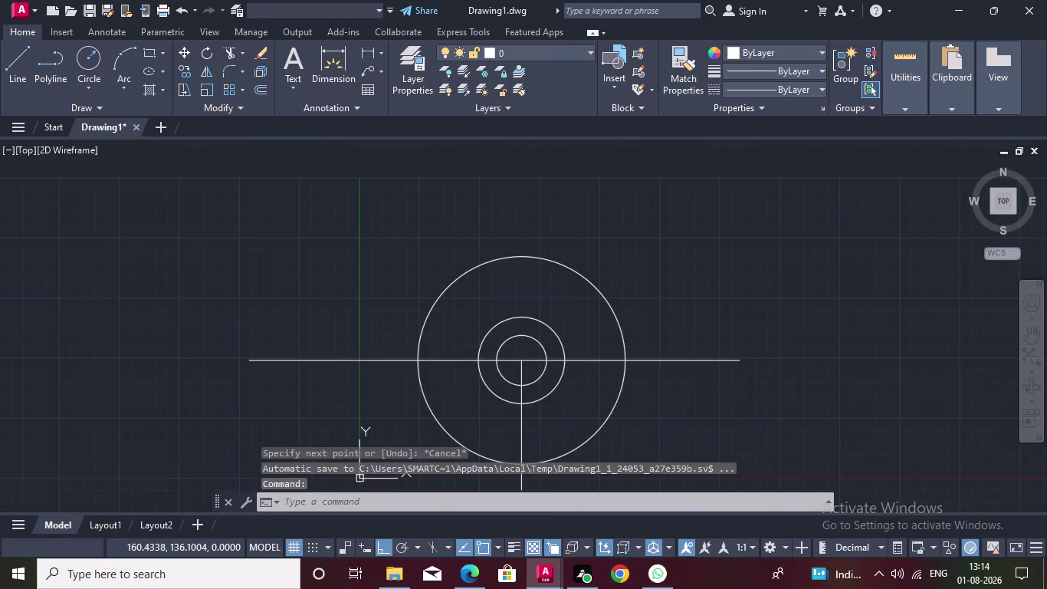
key(space)
drag(522, 362, 517, 348)
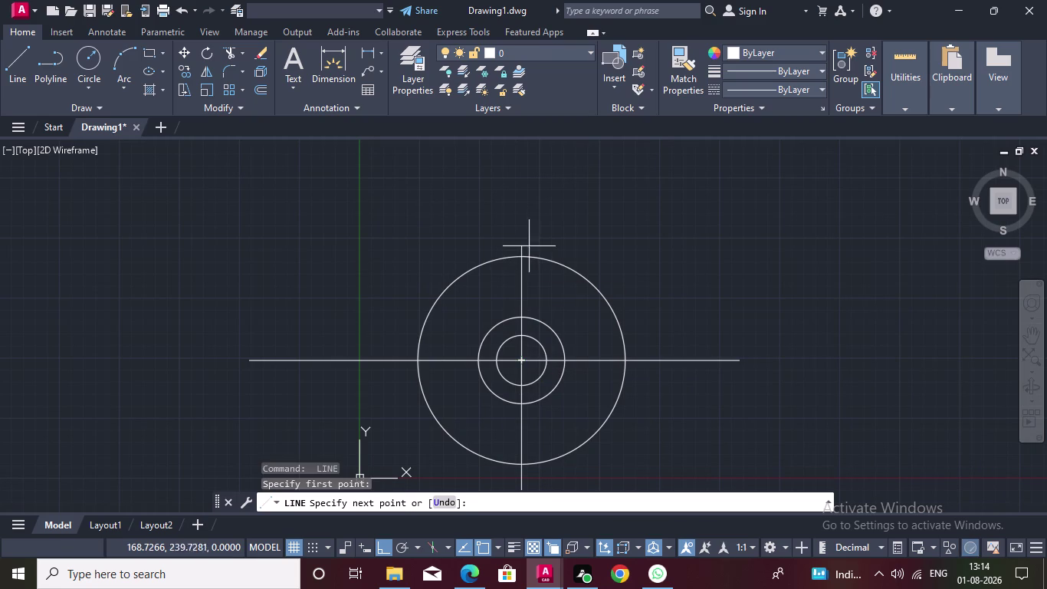
click(524, 186)
key(Escape)
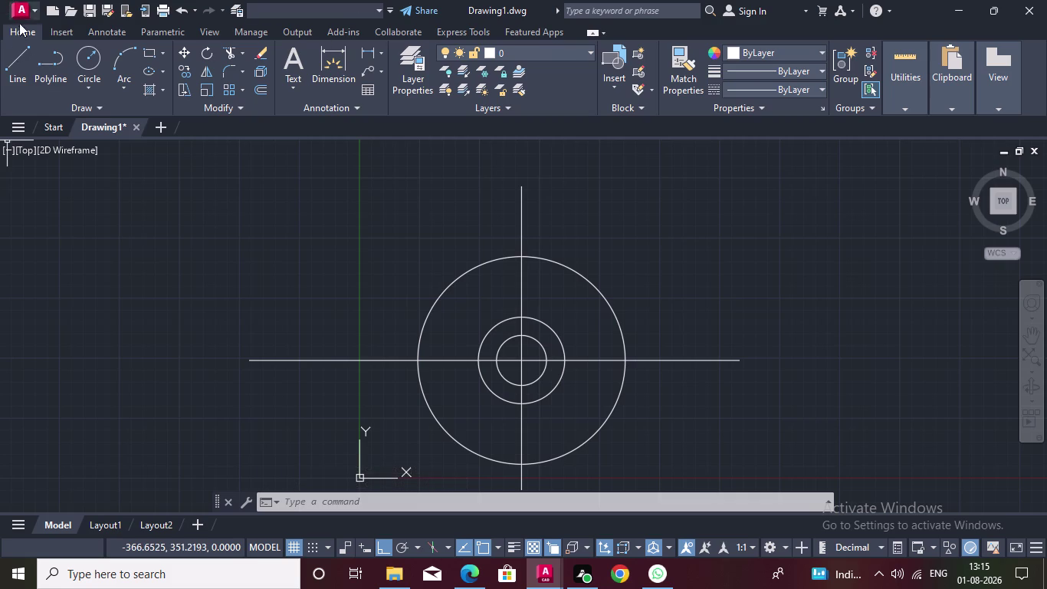
double_click(6, 63)
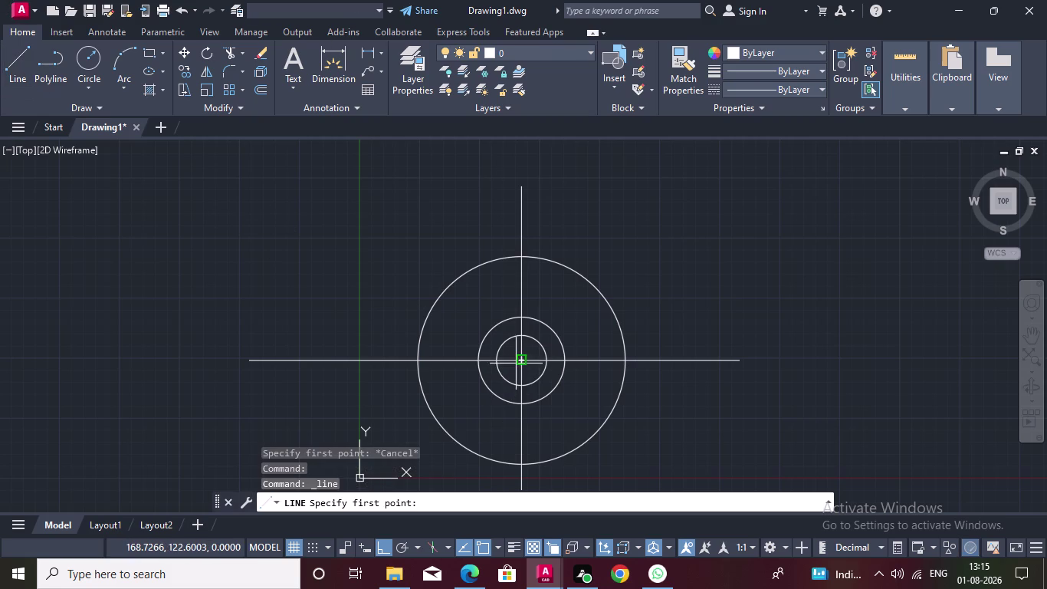
Begin a 200-unit line at the hub centre with Ortho off, then cancel it.
click(518, 360)
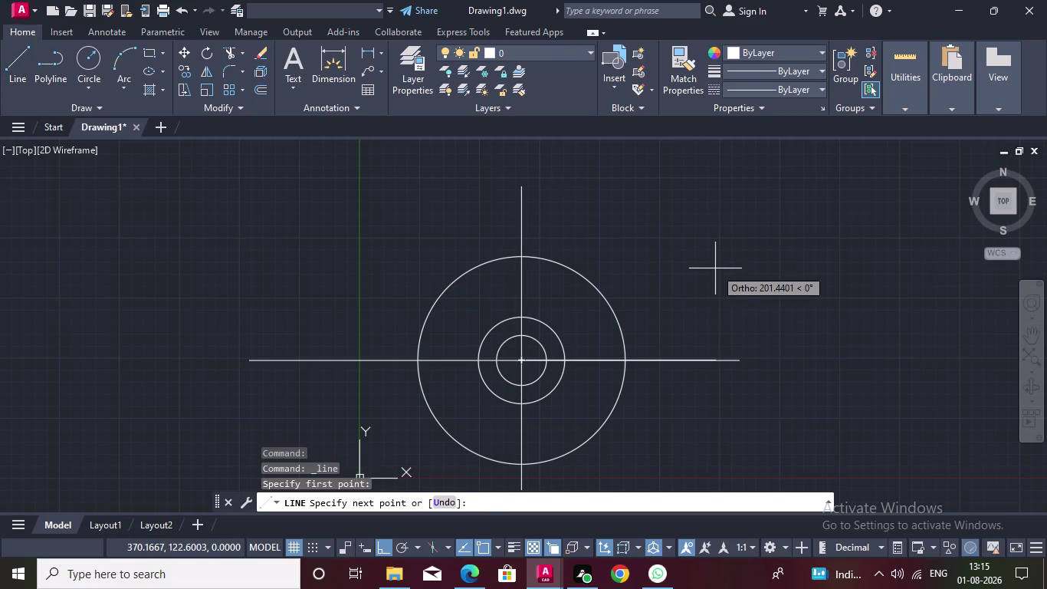
key(F8)
key(F12)
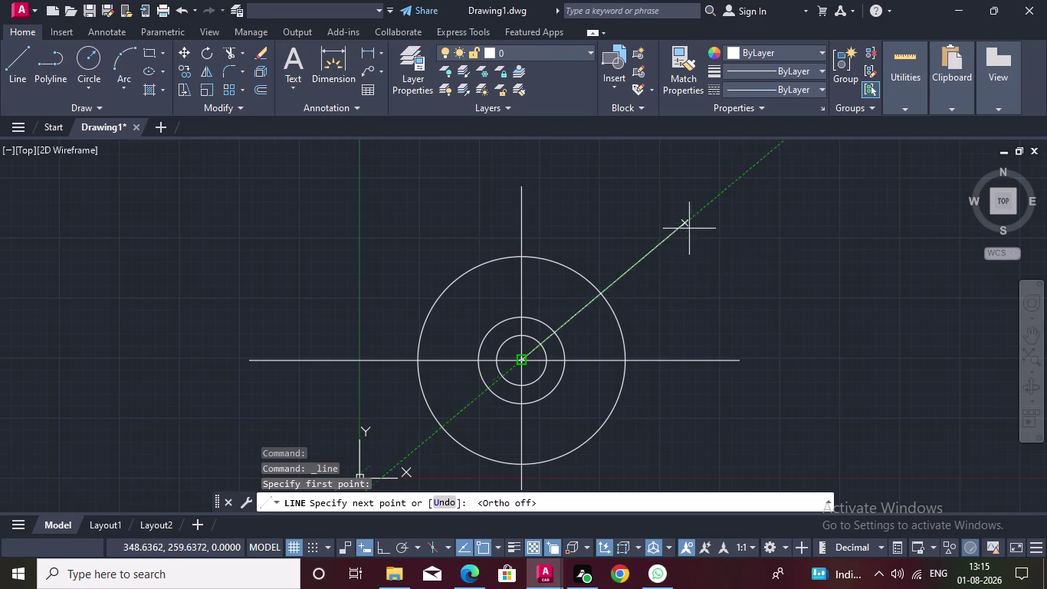
key(F12)
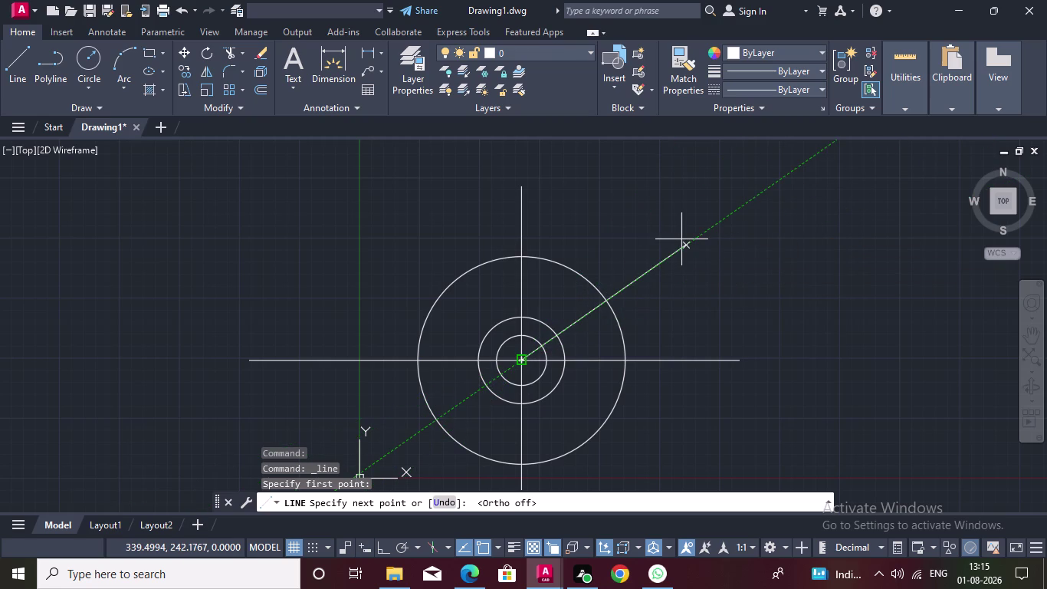
key(F12)
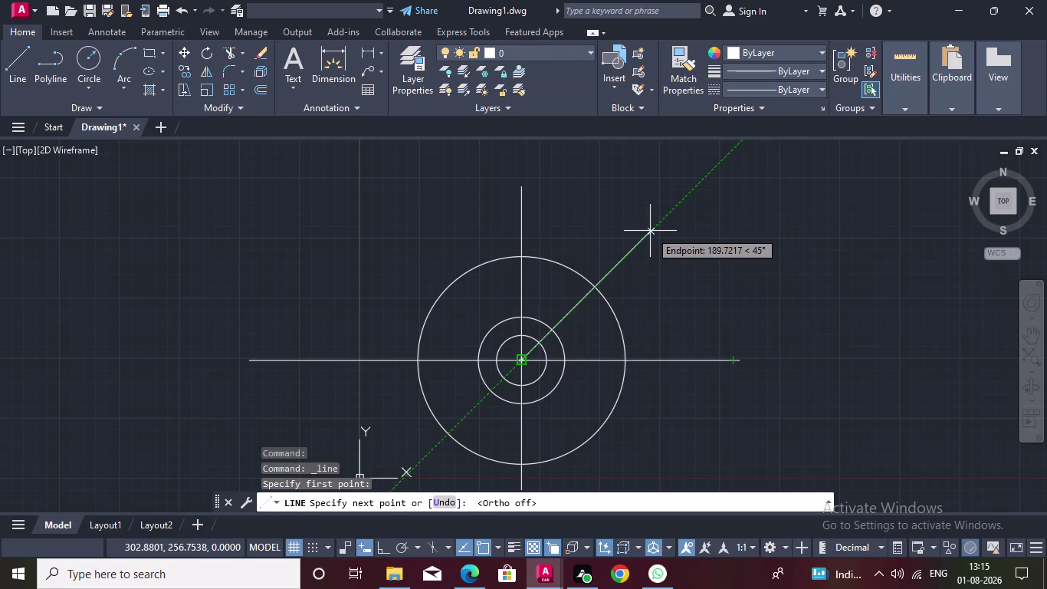
text(200)
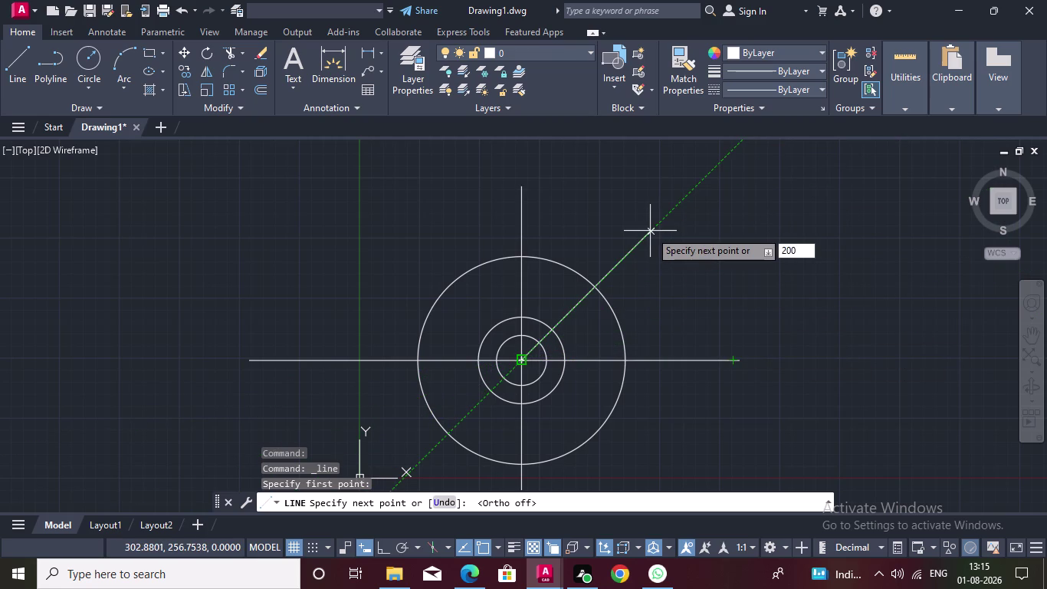
key(Tab)
key(Tab)
key(Escape)
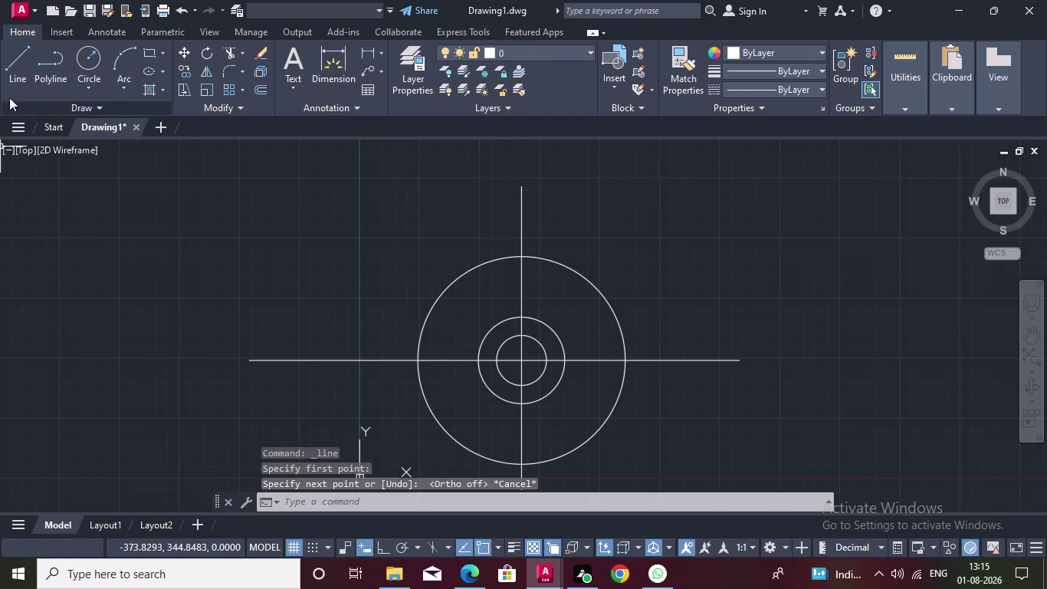
Draw a 200-unit line from the hub centre at 60 degrees.
click(22, 72)
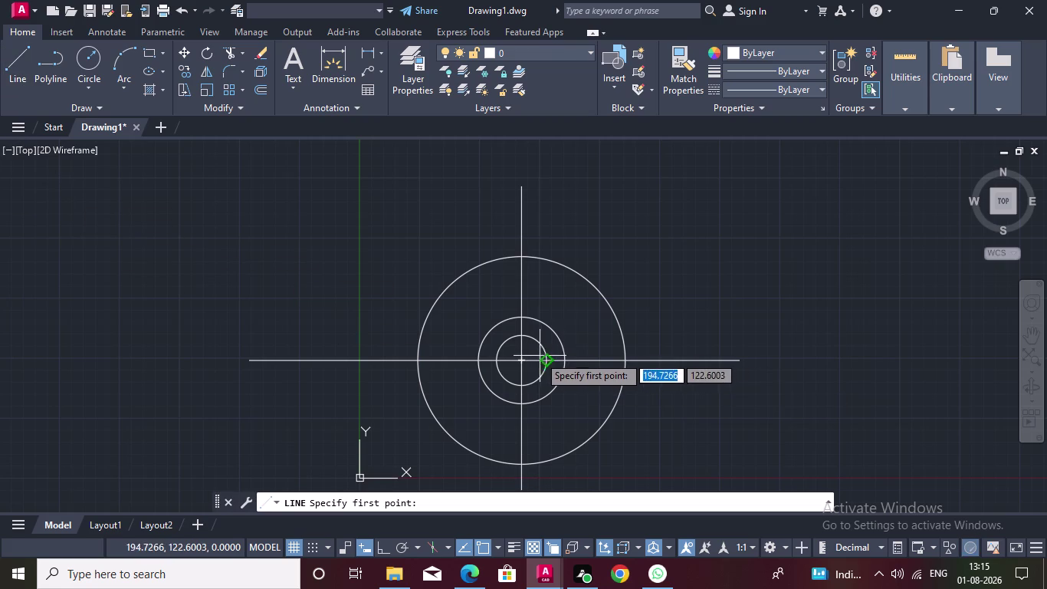
click(523, 357)
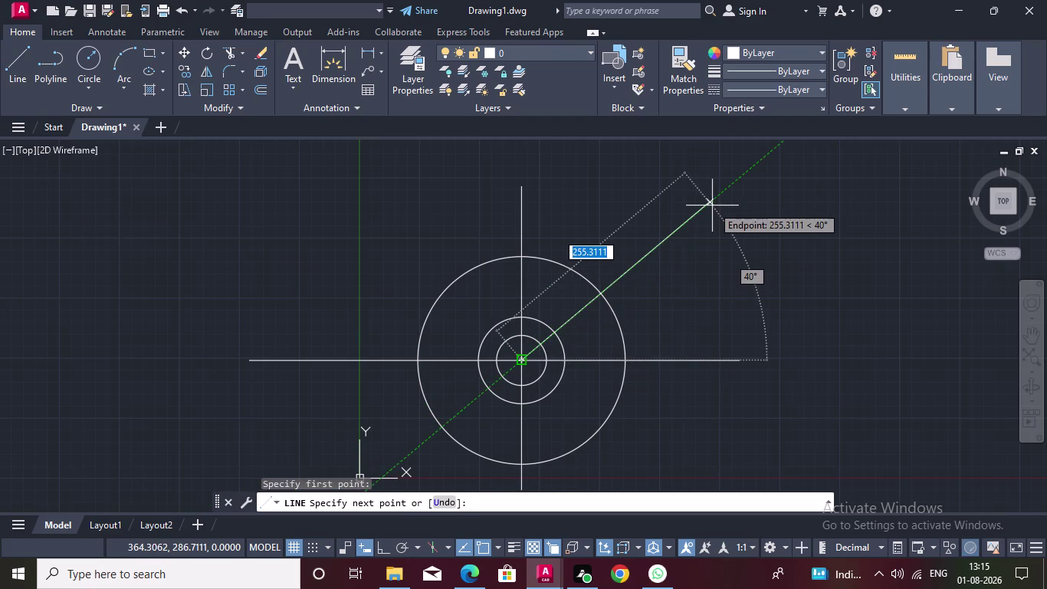
text(200)
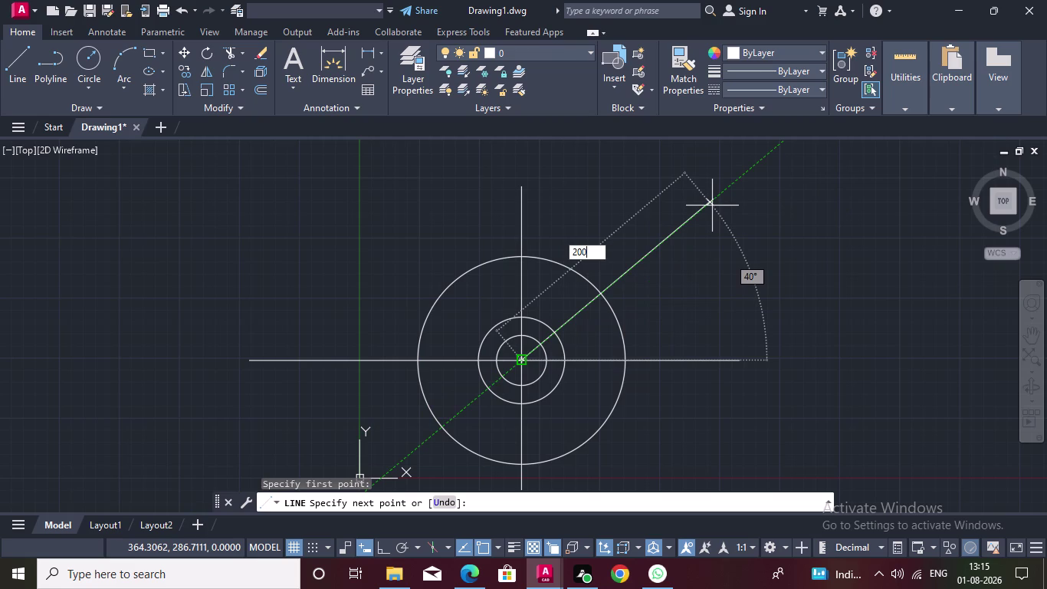
key(Tab)
text(6)
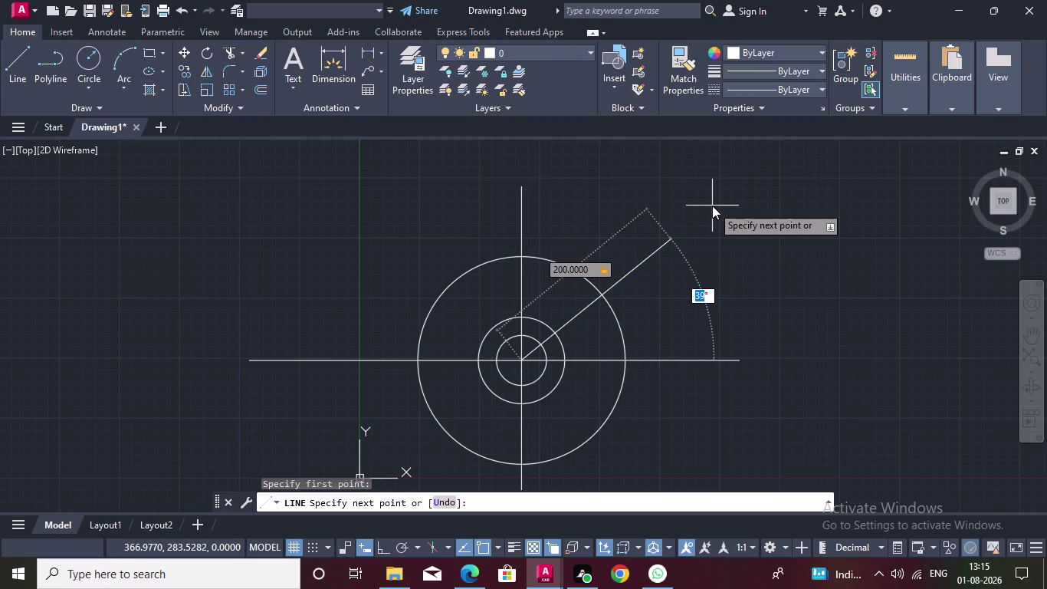
text(0)
key(Return)
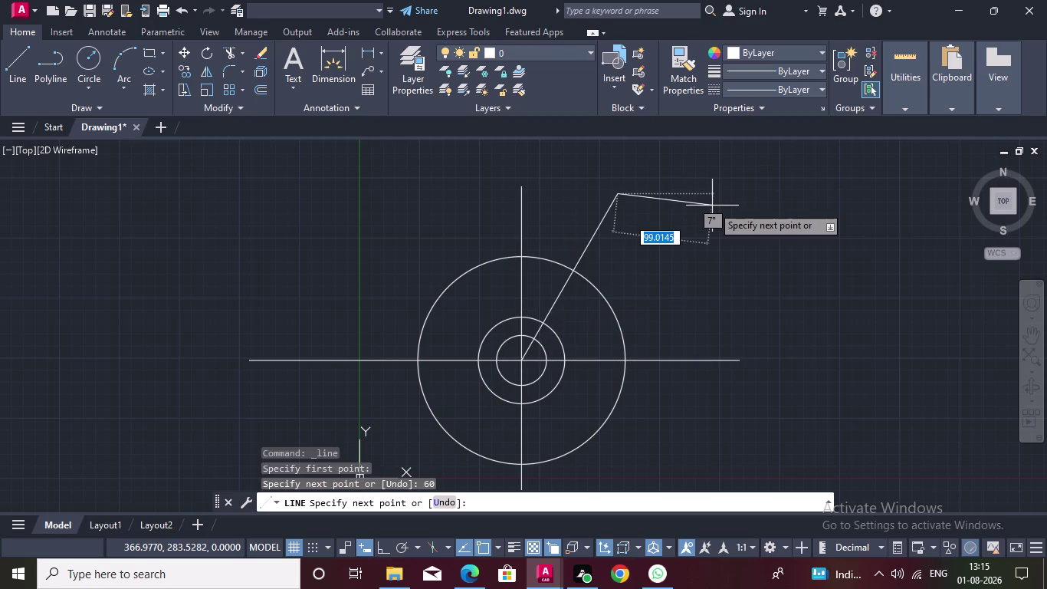
key(Escape)
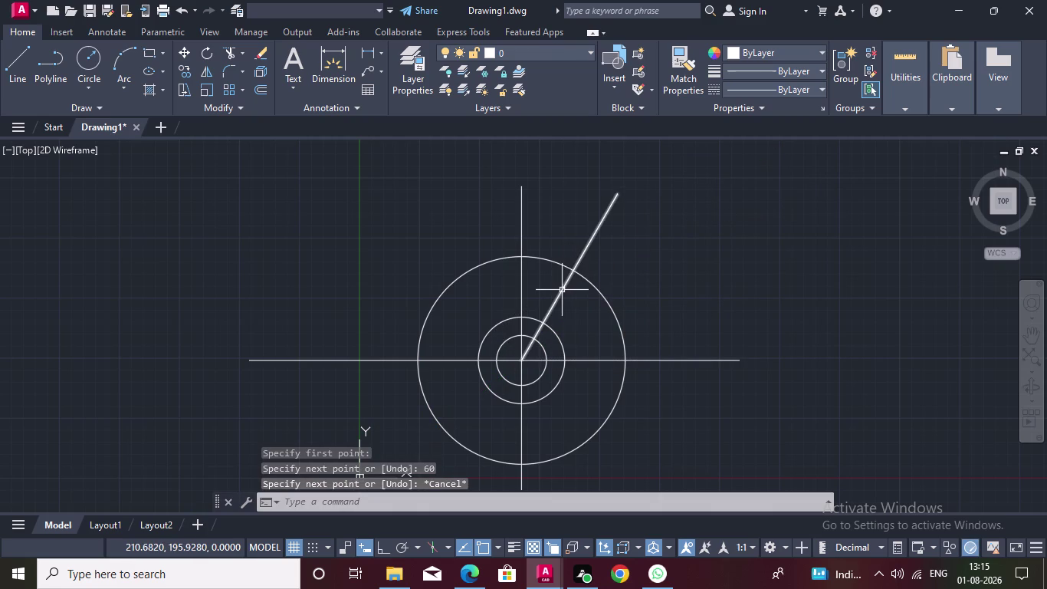
double_click(13, 74)
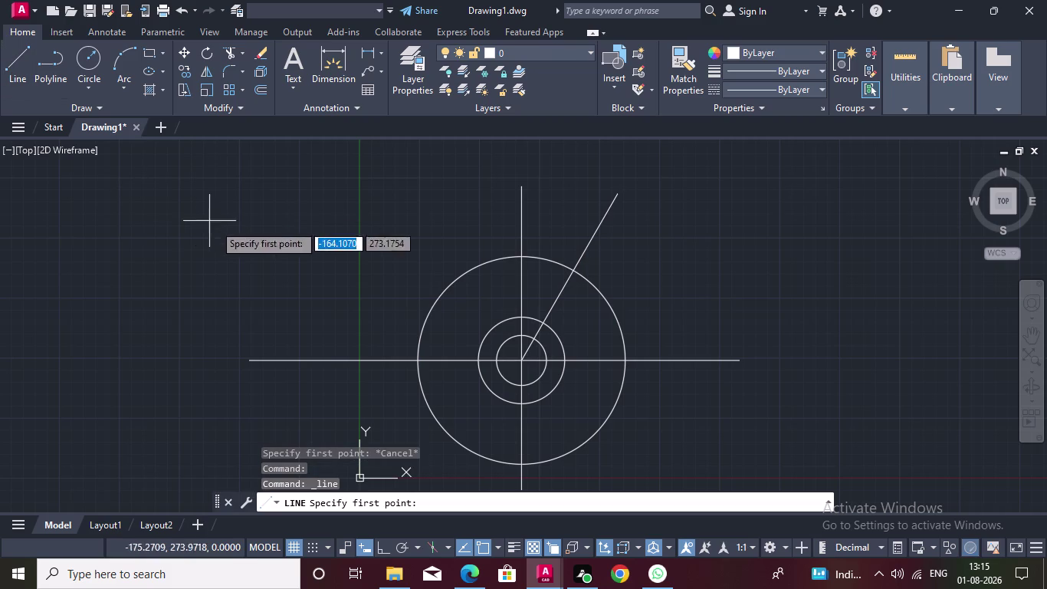
Draw a 200-unit line from the hub centre at 120 degrees.
drag(517, 363, 507, 351)
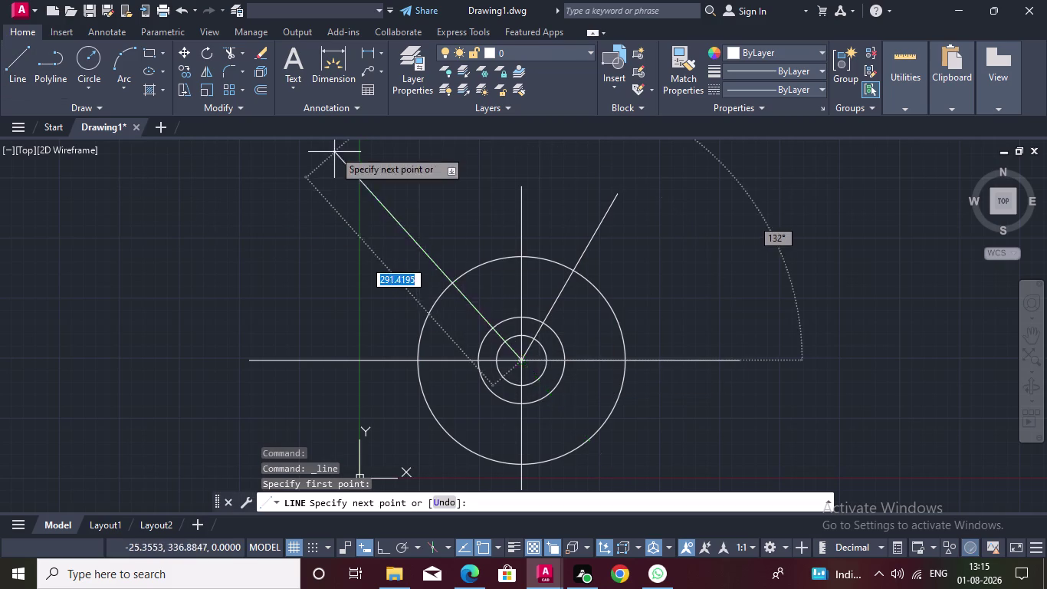
text(2)
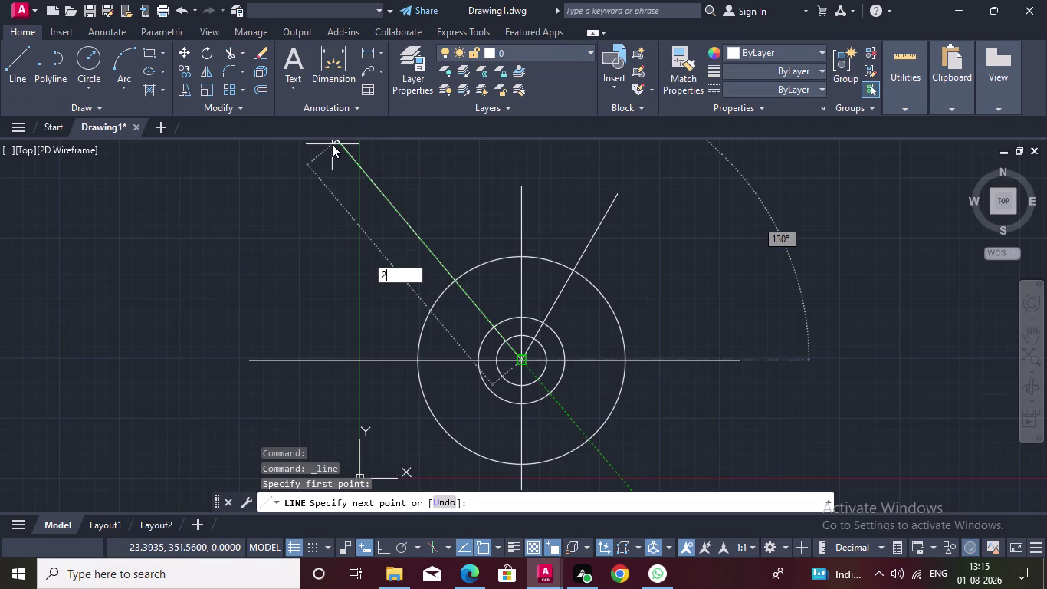
text(00)
key(Tab)
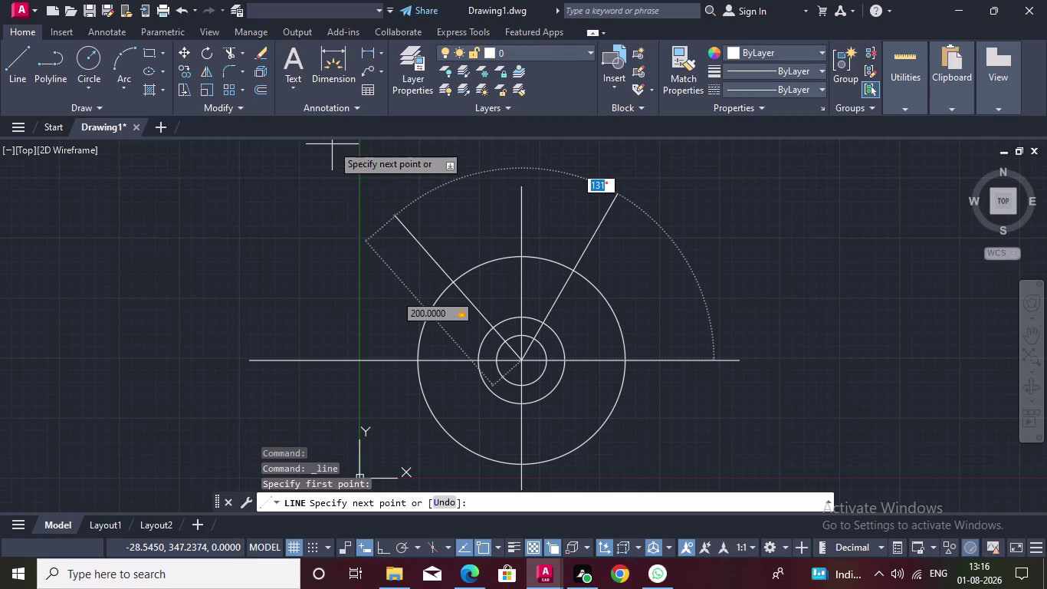
text(120)
key(Return)
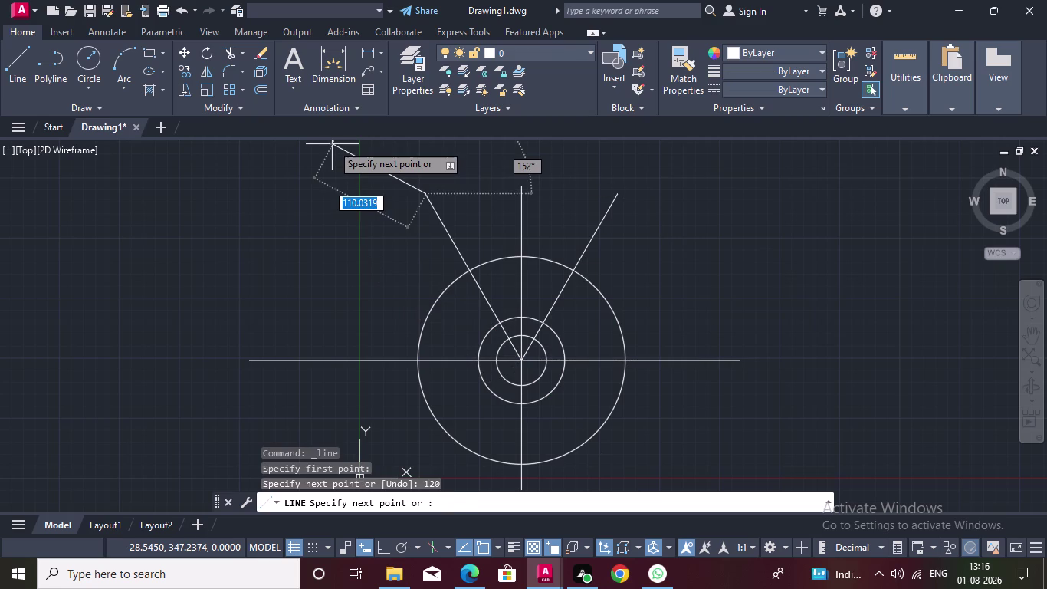
key(Escape)
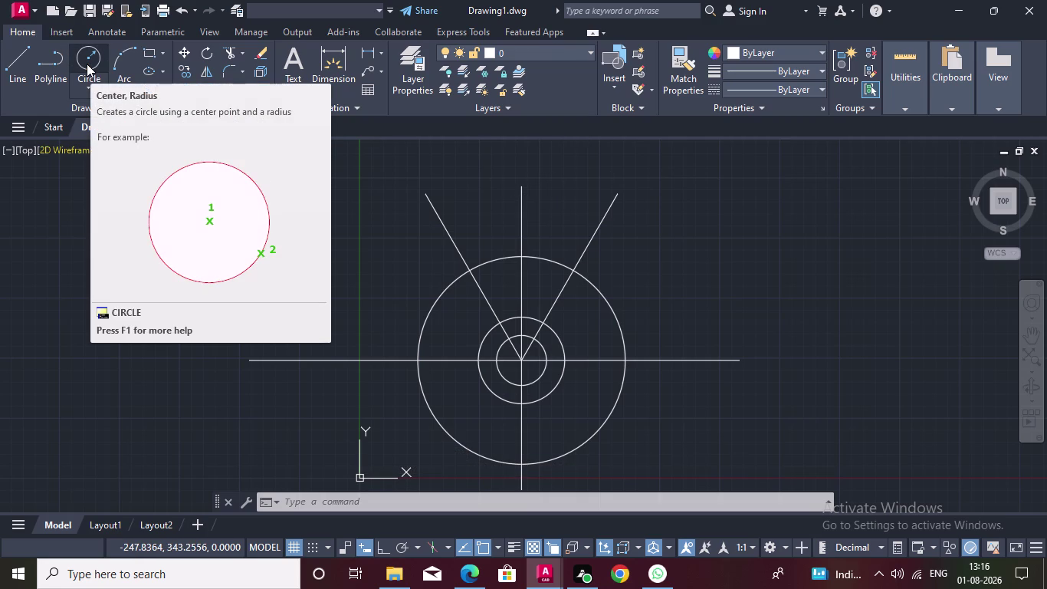
Draw concentric radius-28 and radius-16 circles centred on the 120-degree line.
click(87, 63)
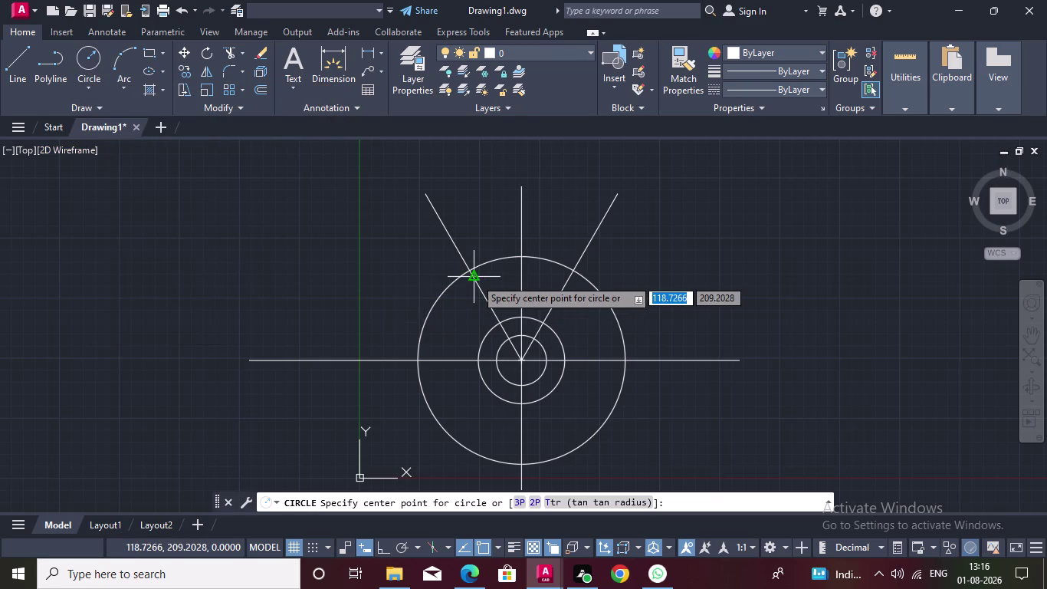
click(470, 271)
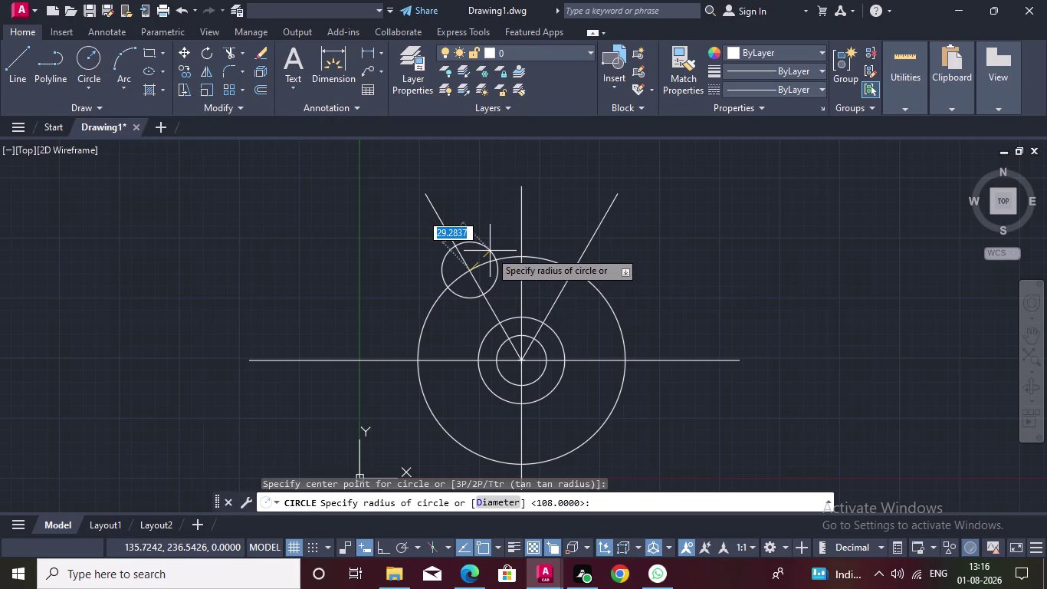
text(28)
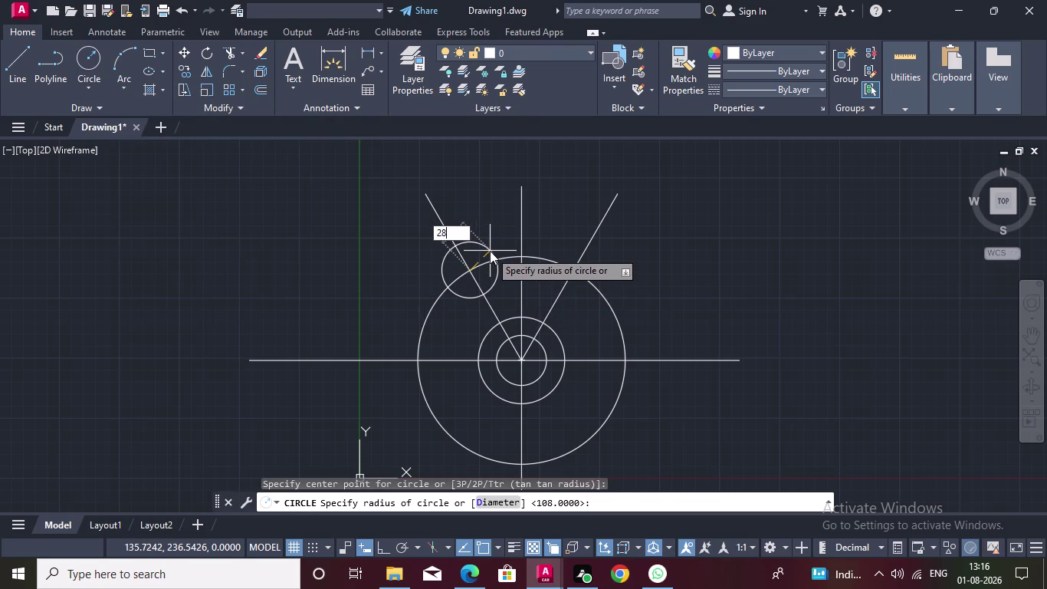
key(Return)
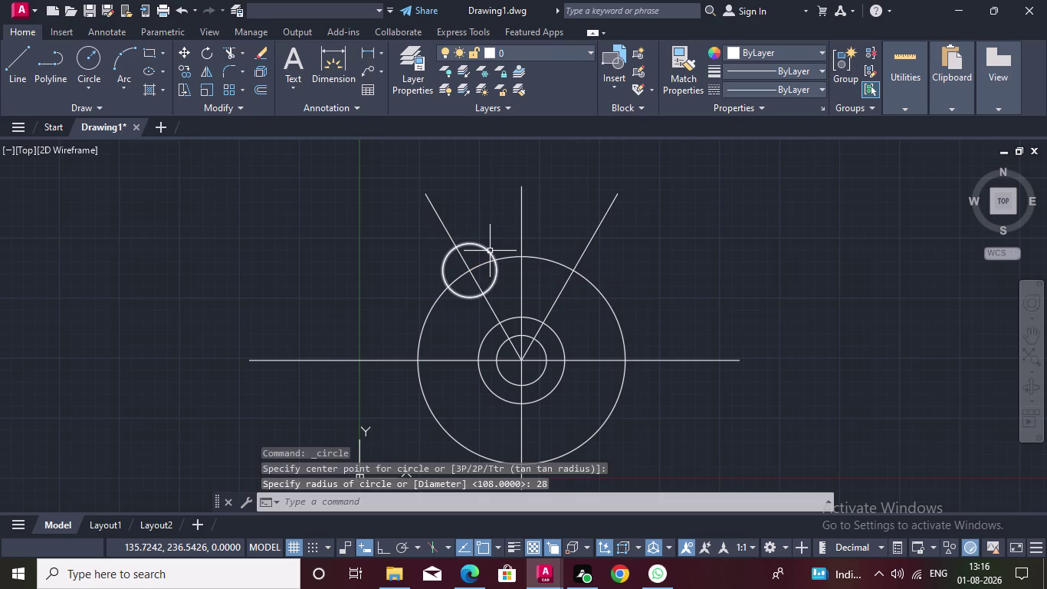
key(space)
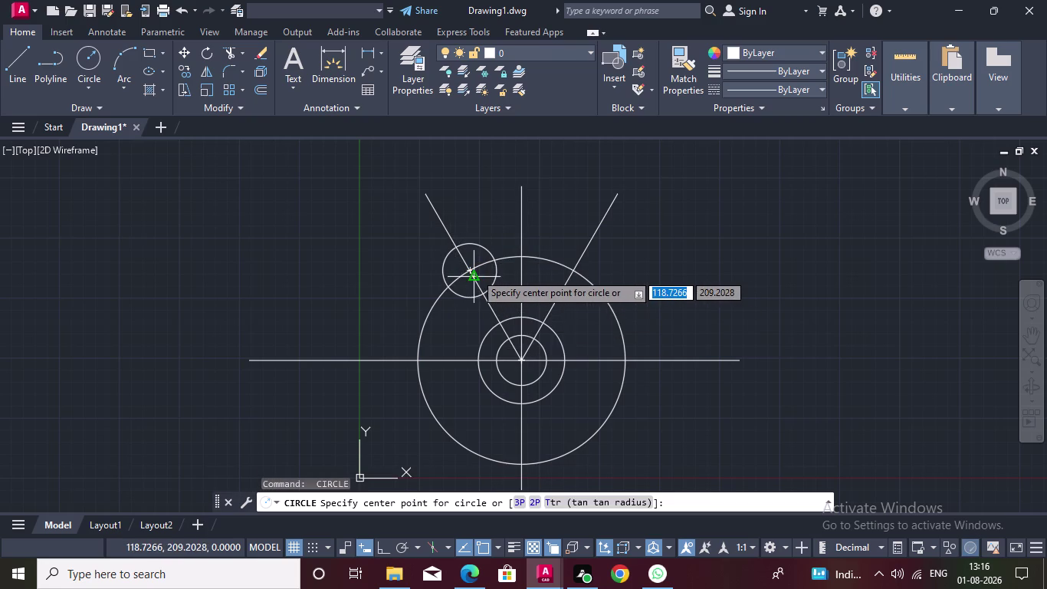
double_click(473, 268)
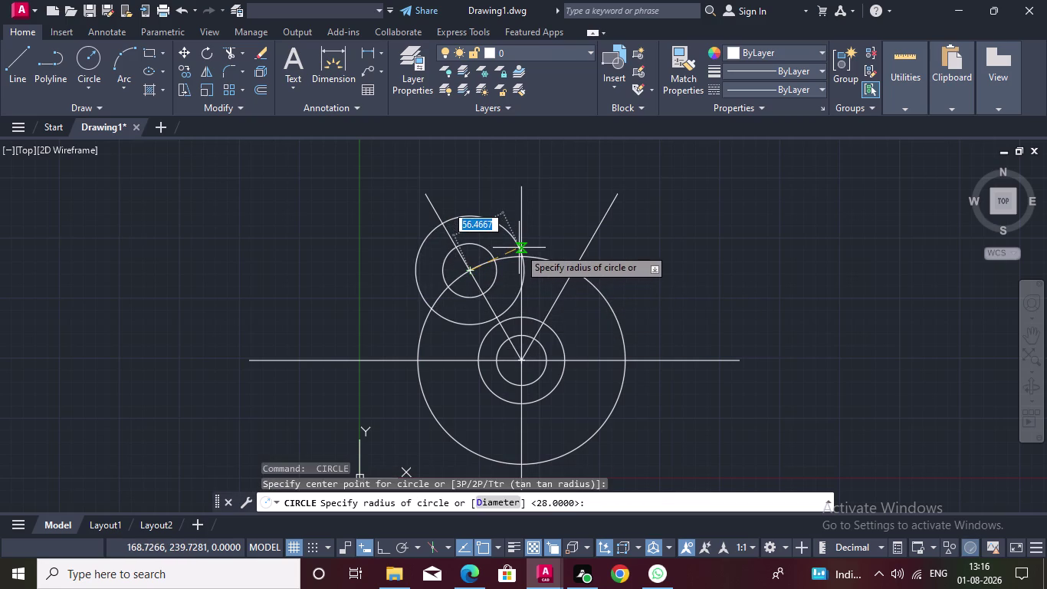
text(16)
key(Return)
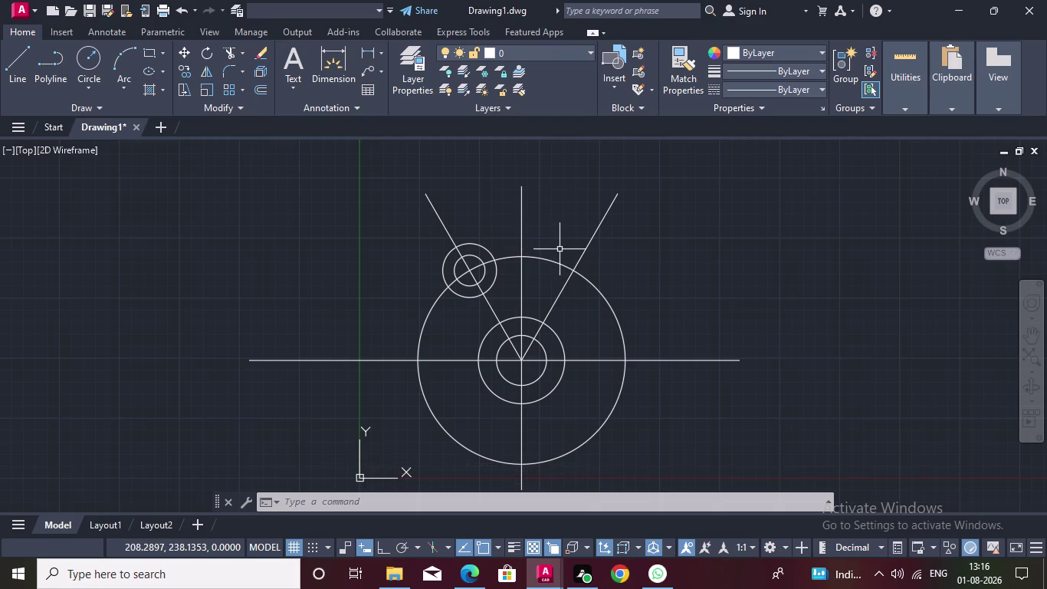
key(space)
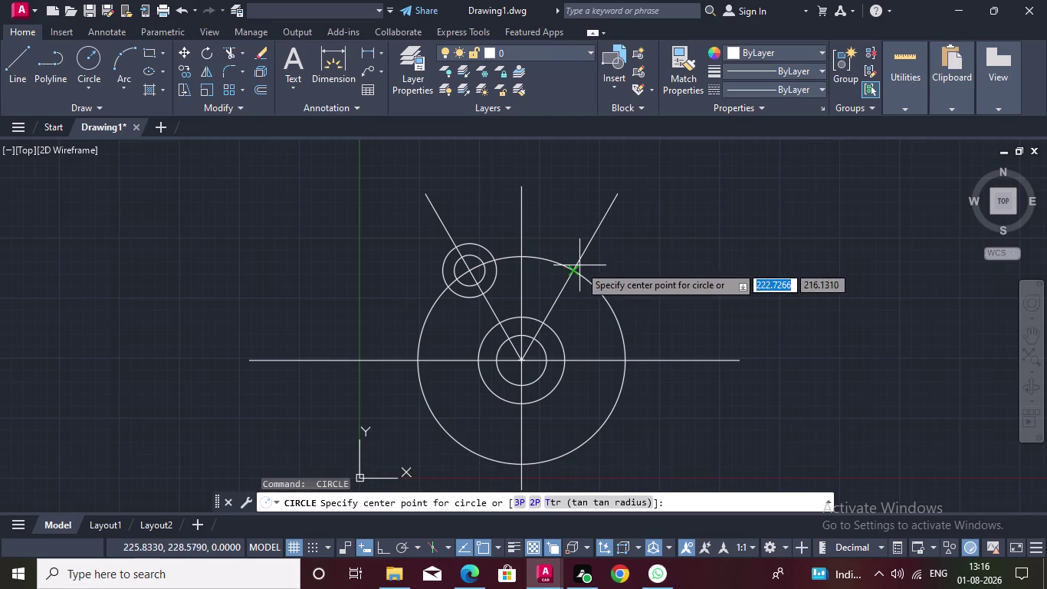
Draw concentric radius-28 and radius-16 circles centred on the 60-degree line.
click(574, 270)
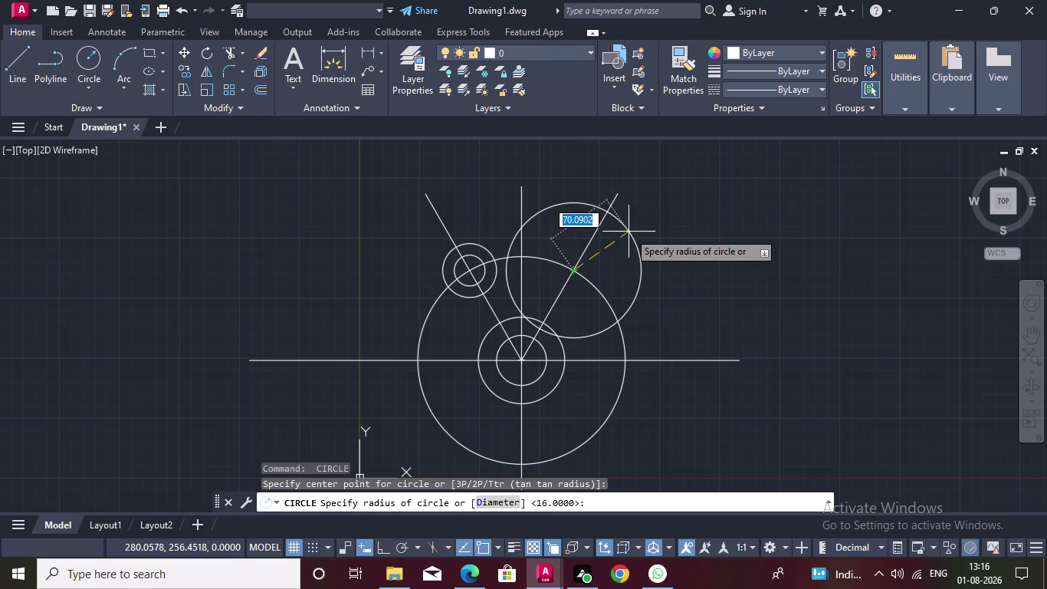
text(2)
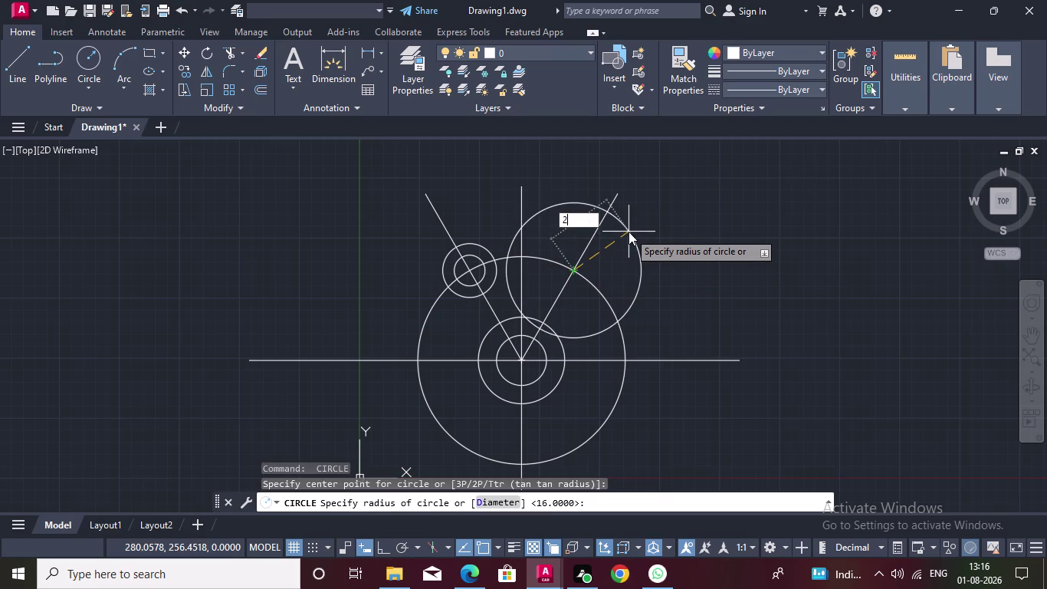
text(8)
key(Return)
key(3)
key(space)
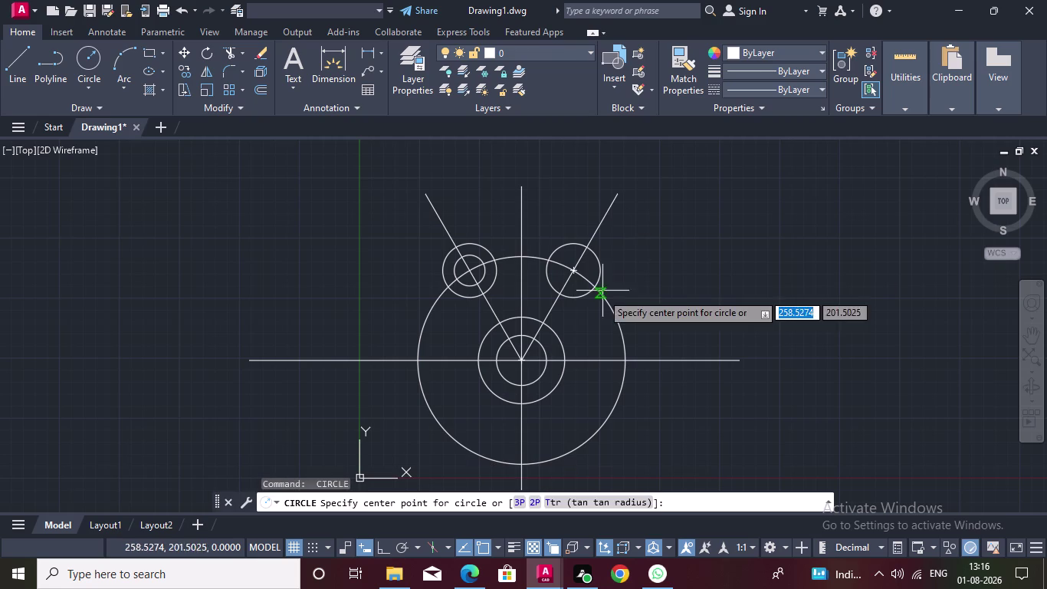
click(575, 266)
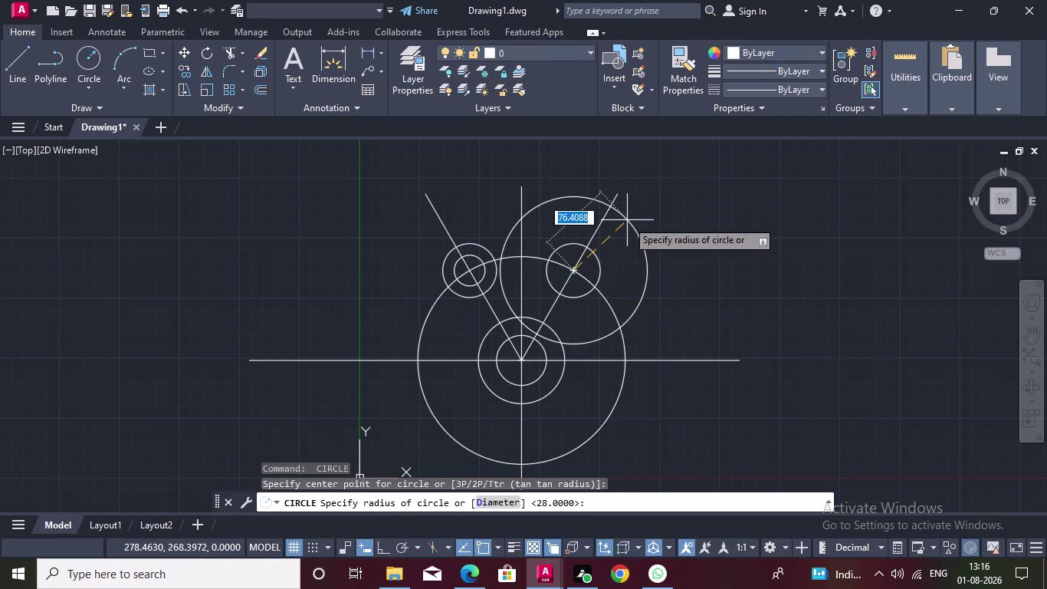
text(16)
key(Return)
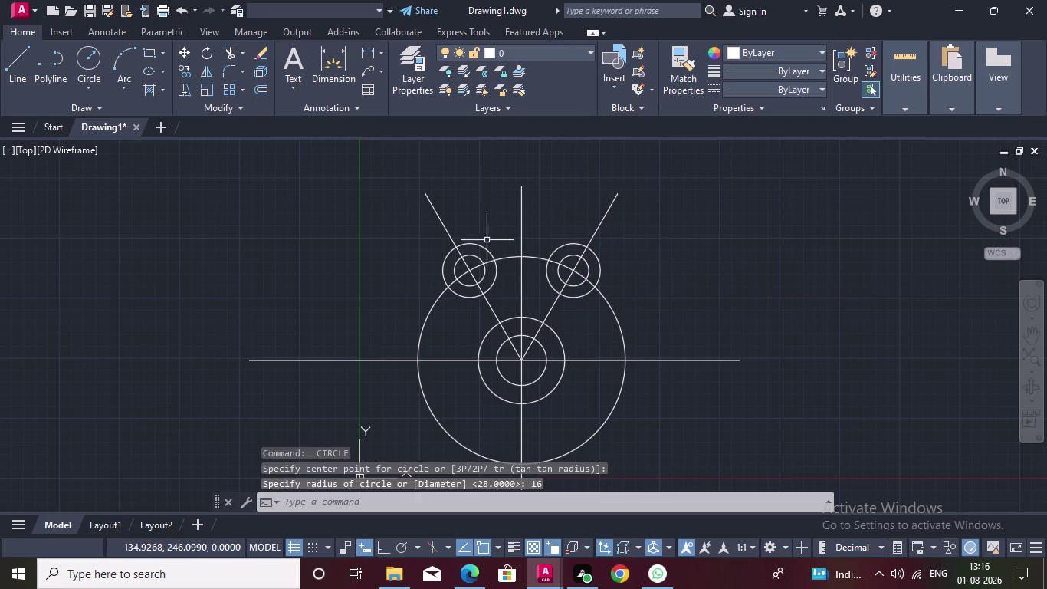
click(92, 60)
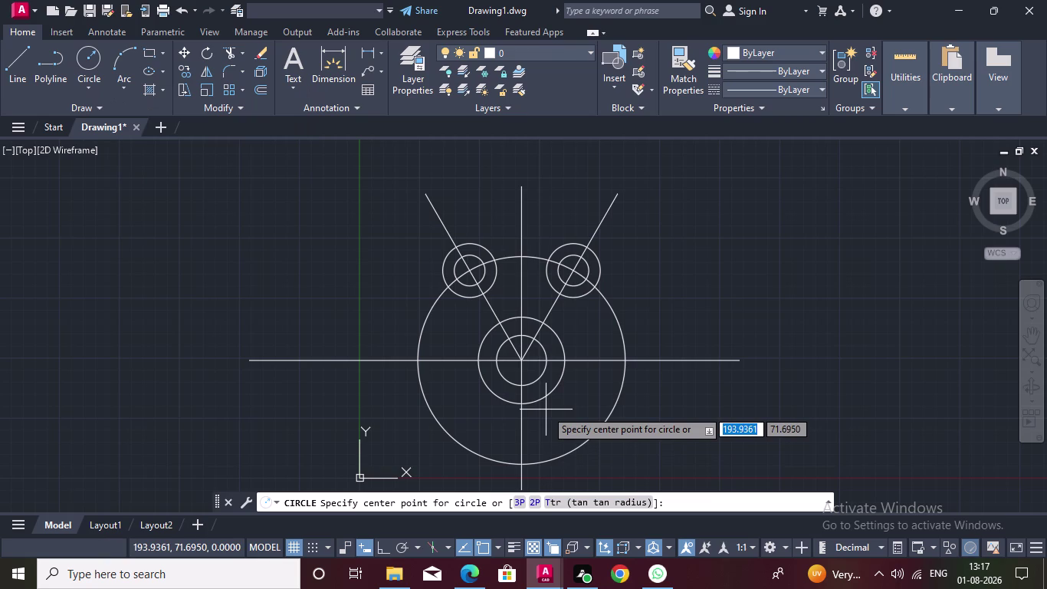
Draw hub-centred circles of radius 80 and 92.
double_click(516, 359)
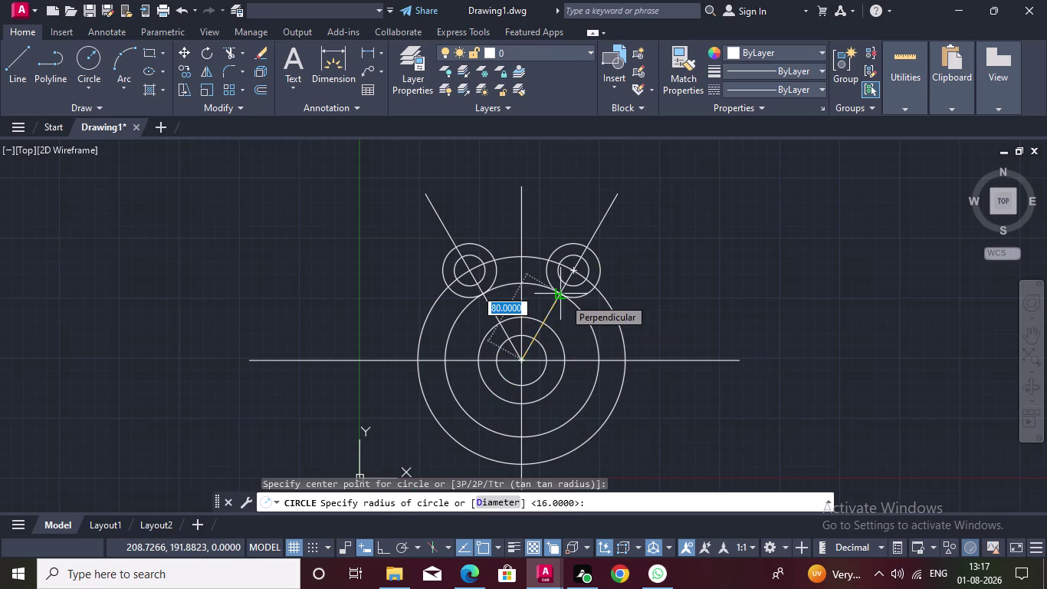
click(564, 298)
key(space)
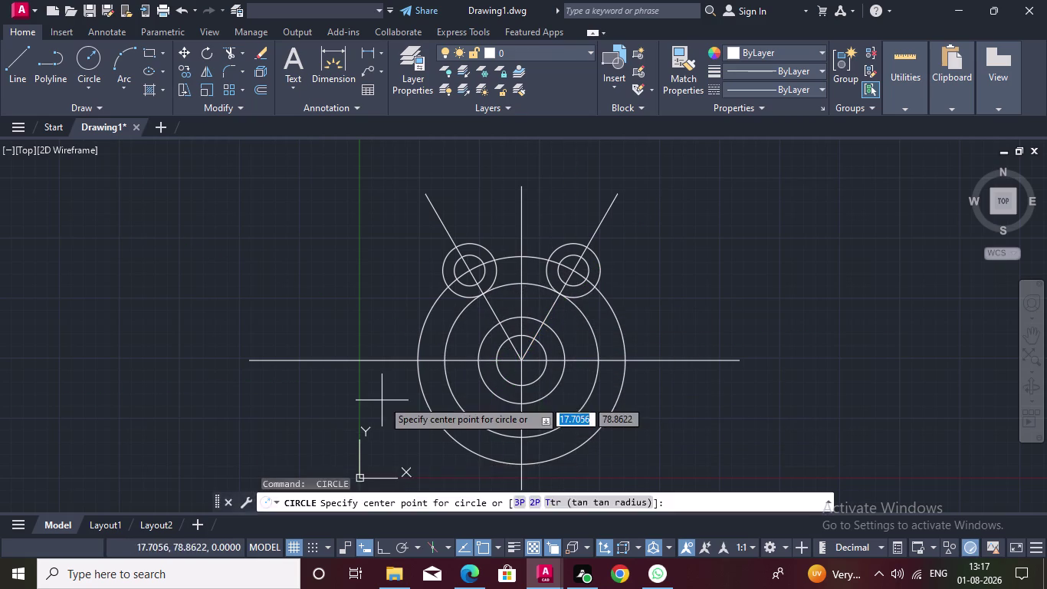
scroll(up, 3)
click(514, 379)
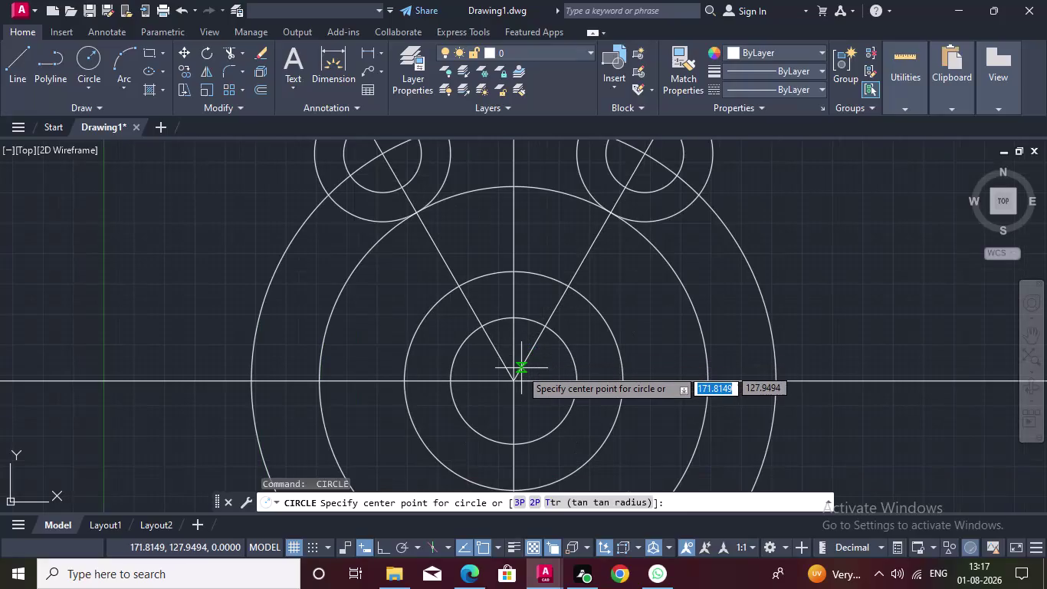
scroll(down, 3)
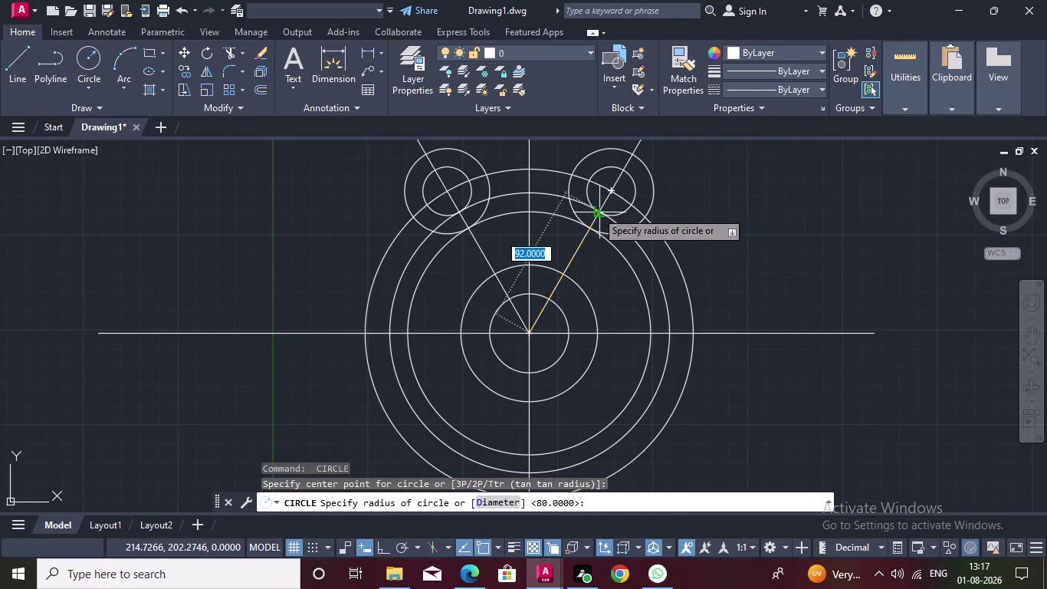
double_click(596, 211)
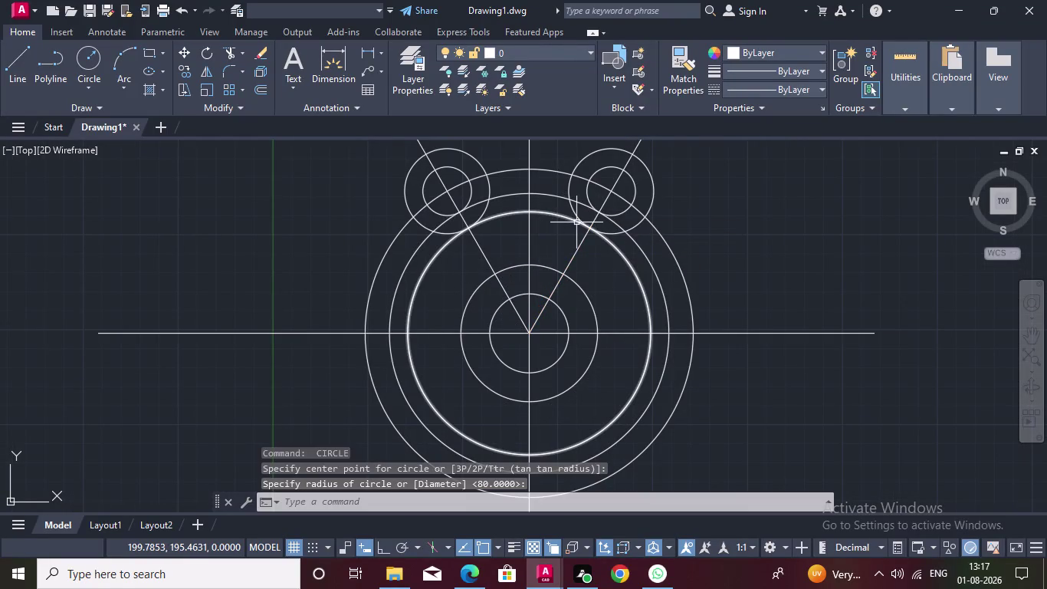
key(space)
Draw a hub-centred circle passing through the right boss centre.
middle_drag(573, 211, 573, 251)
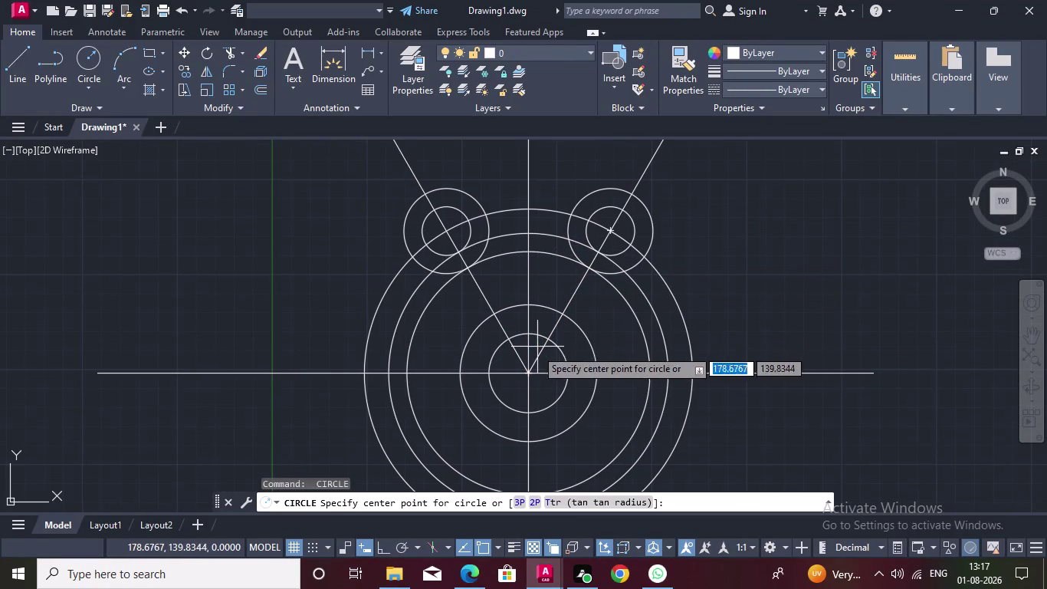
click(523, 374)
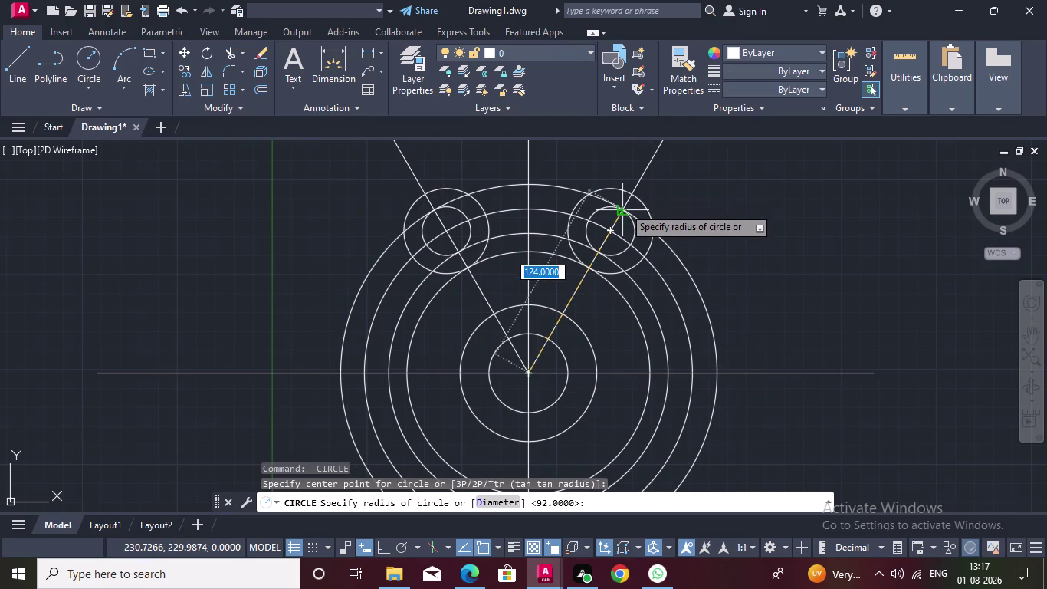
click(624, 207)
key(space)
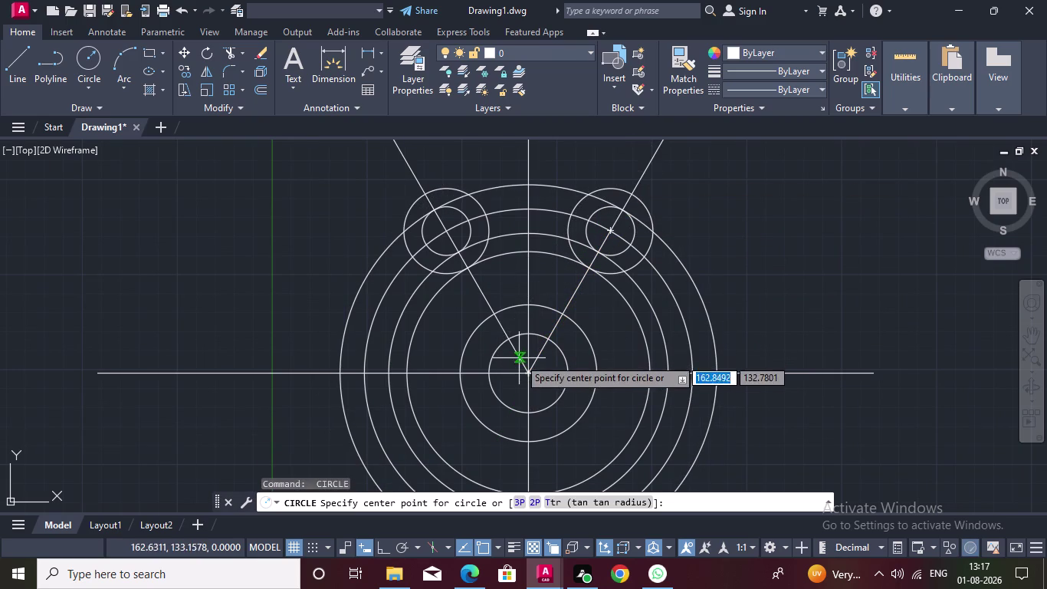
double_click(527, 367)
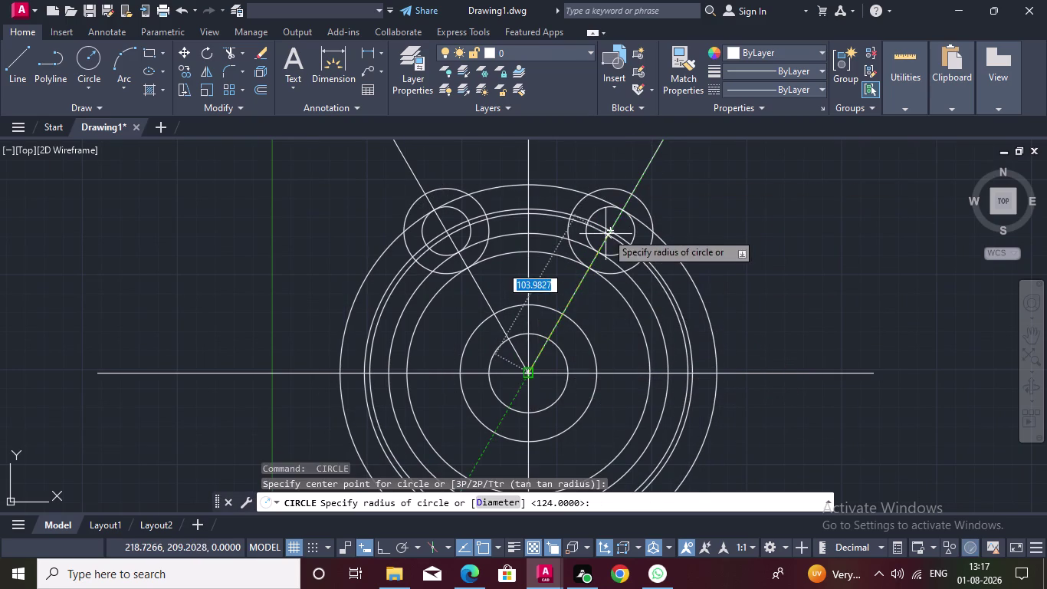
double_click(634, 194)
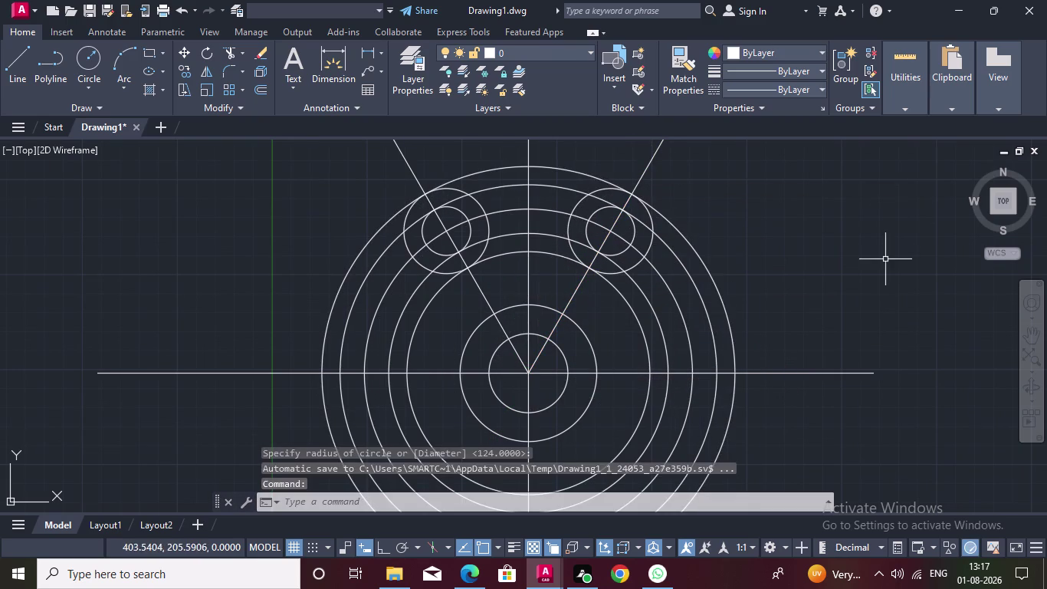
scroll(down, 3)
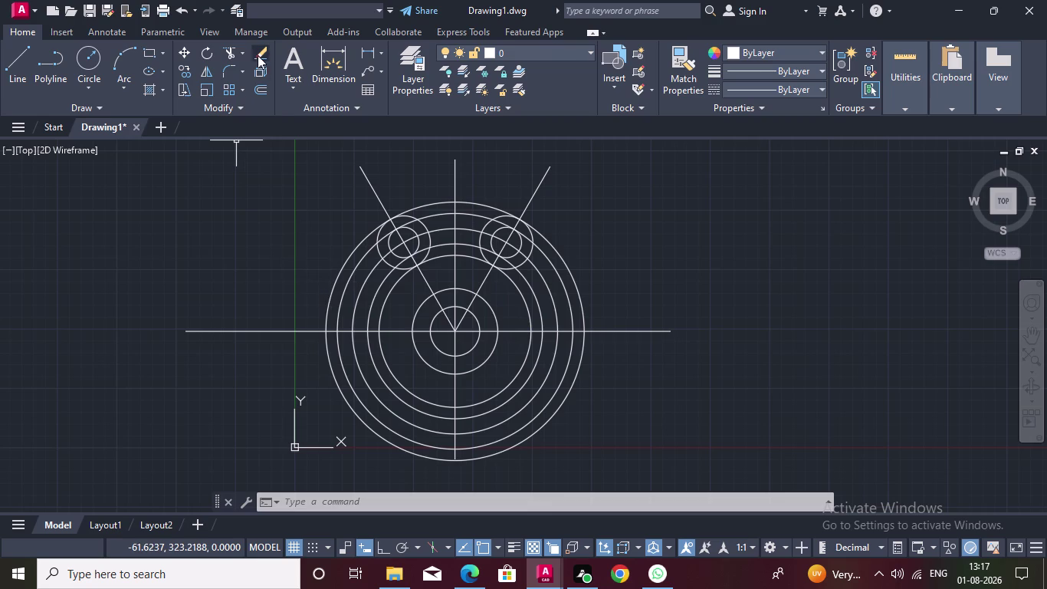
After one cancelled attempt, fence-trim the lower-left portions of the outer circles.
click(231, 52)
drag(314, 261, 420, 324)
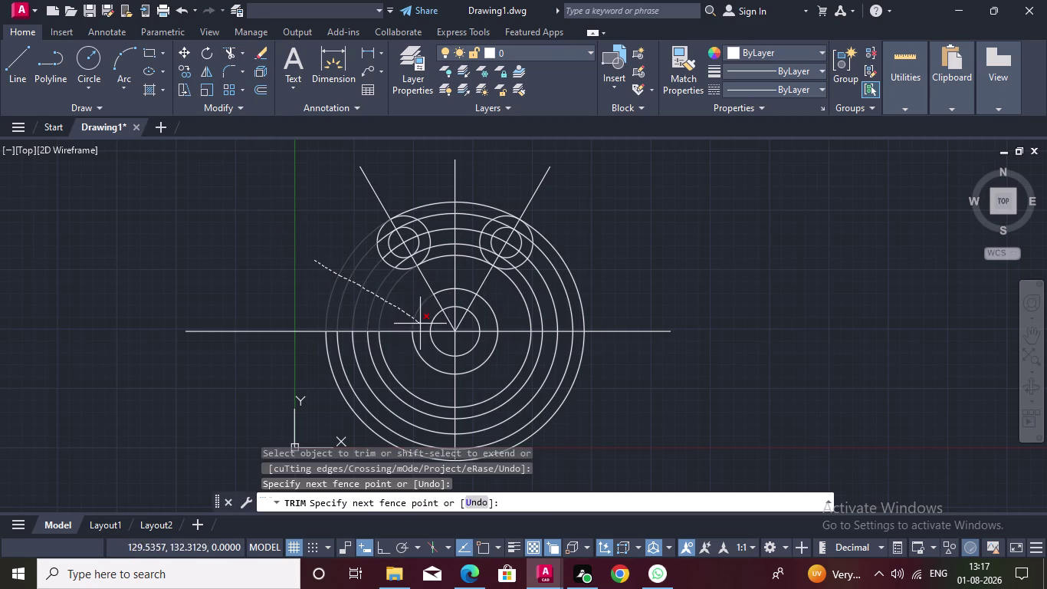
drag(420, 325, 379, 317)
key(Escape)
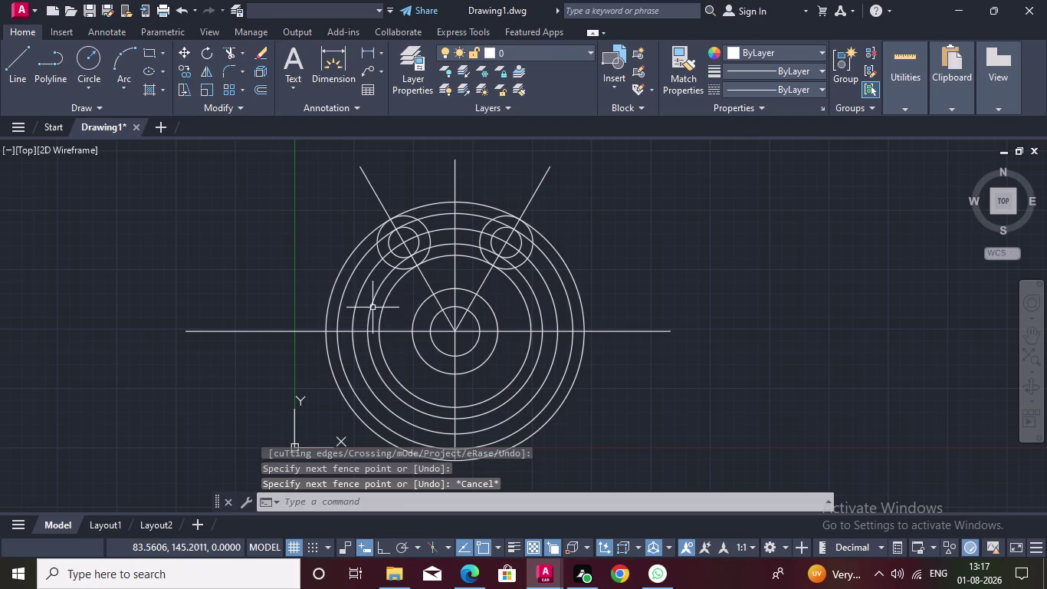
click(222, 54)
click(314, 276)
drag(314, 275, 386, 310)
drag(395, 322, 385, 322)
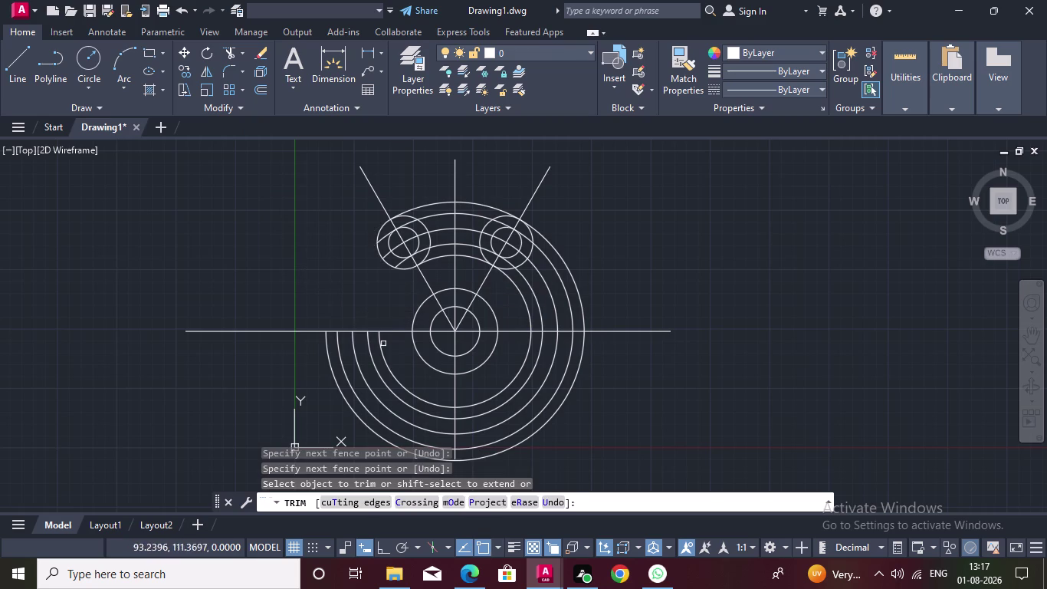
Fence-trim the lower and right-side arcs of the outer circles beyond the bosses.
drag(393, 350, 331, 417)
drag(480, 385, 498, 396)
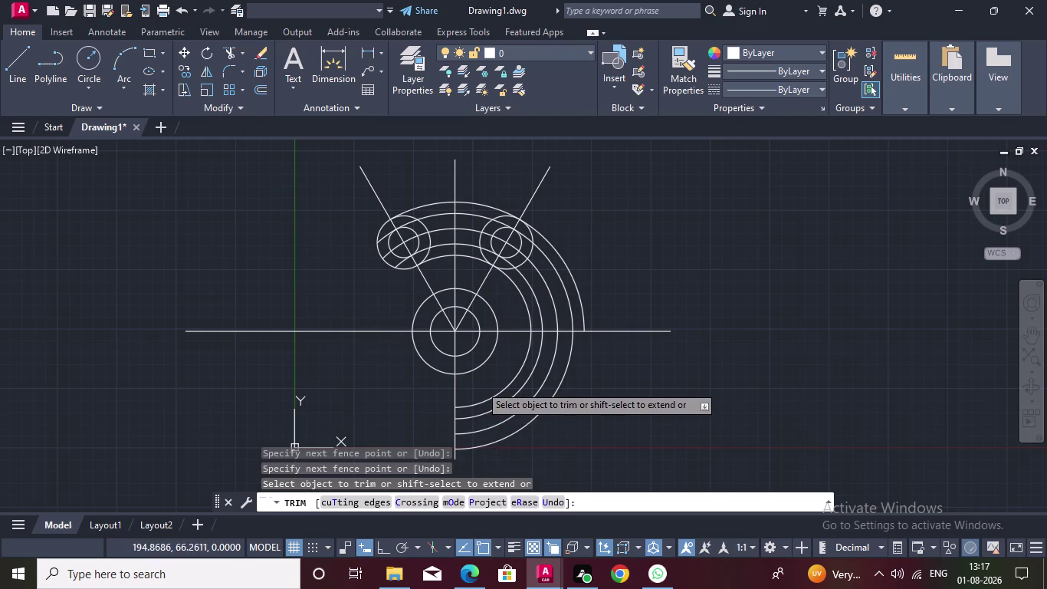
drag(497, 396, 539, 415)
drag(516, 302, 547, 279)
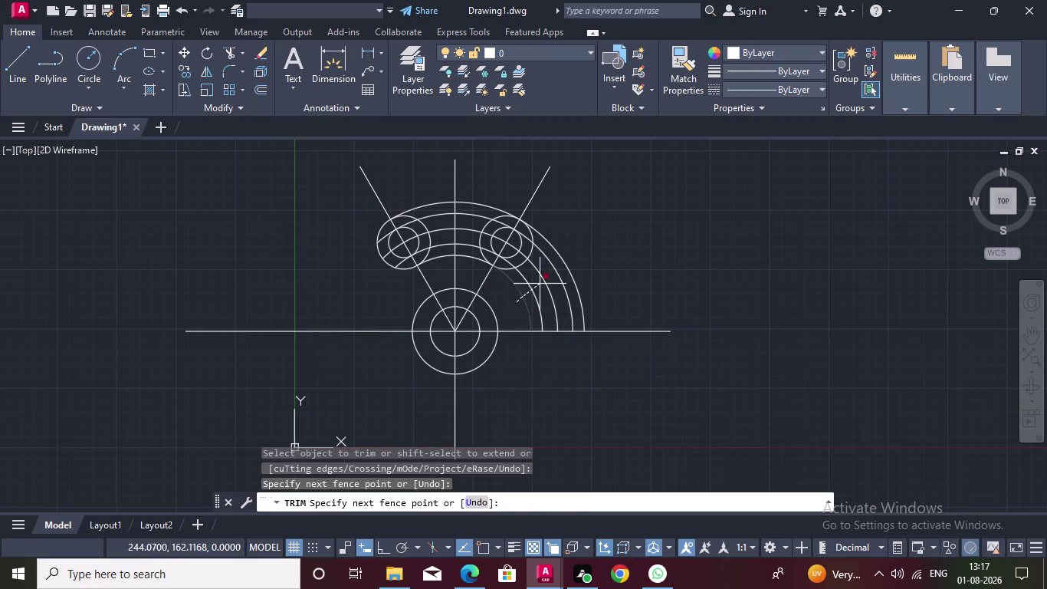
drag(546, 279, 608, 244)
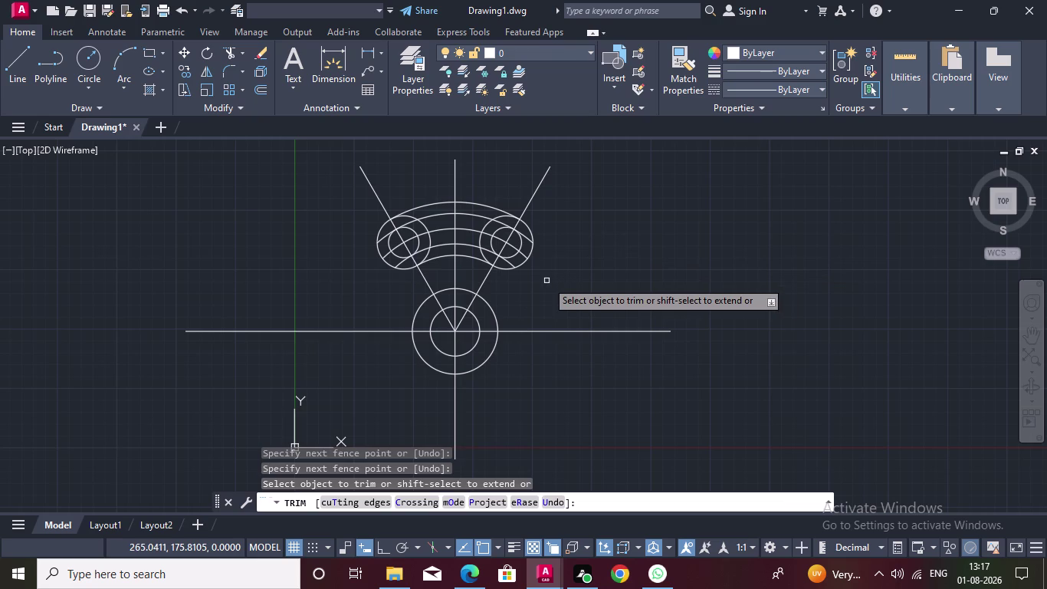
scroll(up, 3)
click(522, 256)
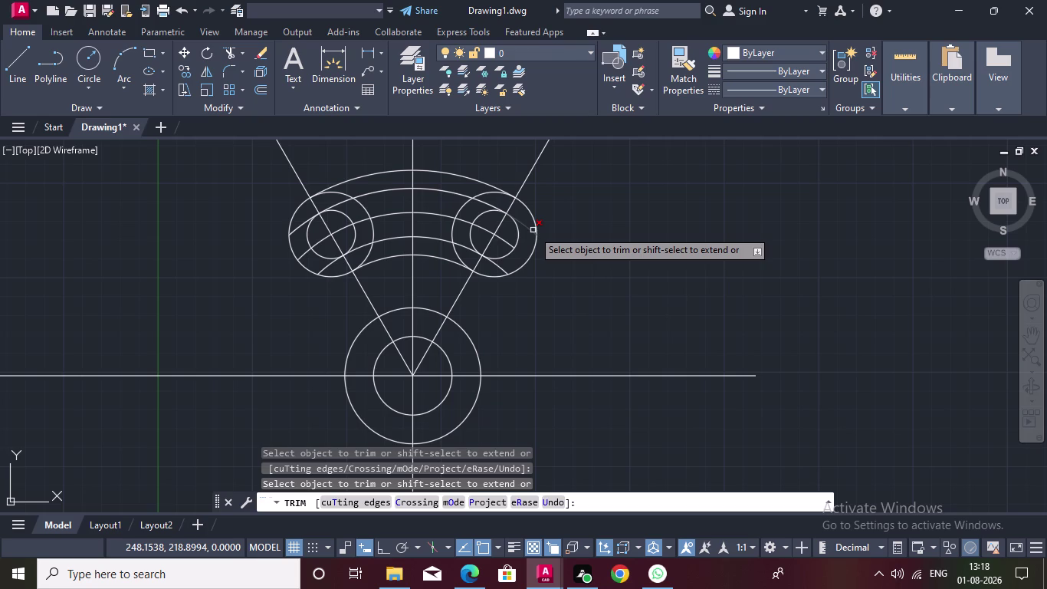
Trim the band arc pieces lying inside the right and left bosses.
click(533, 230)
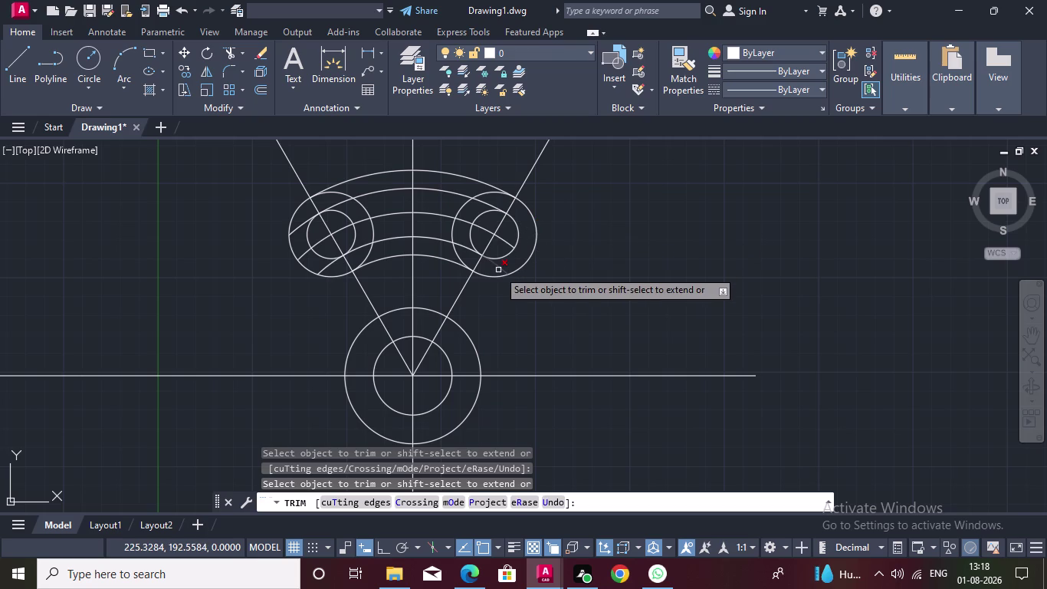
double_click(499, 270)
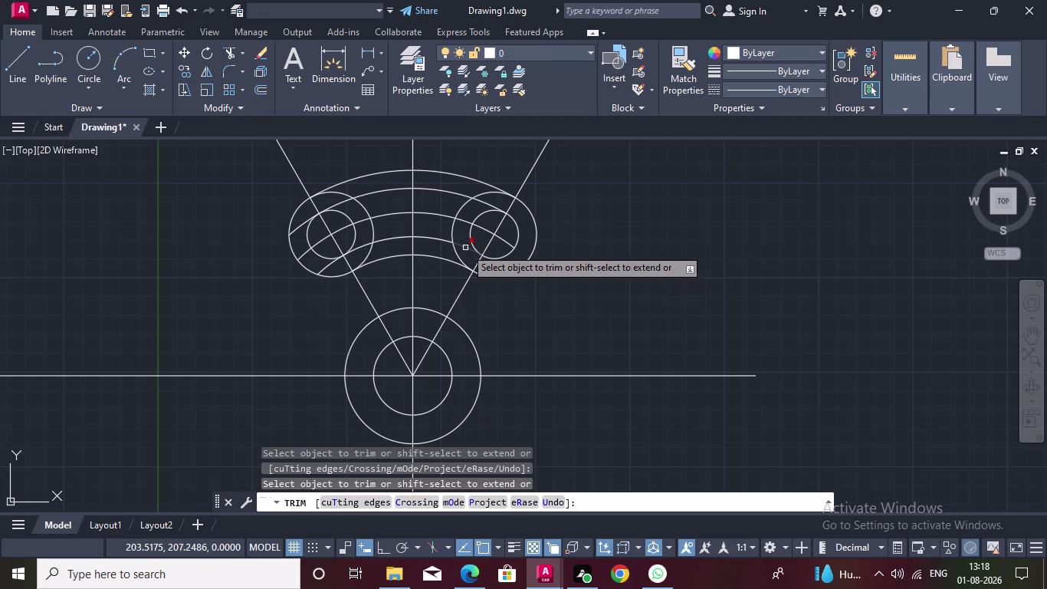
double_click(465, 248)
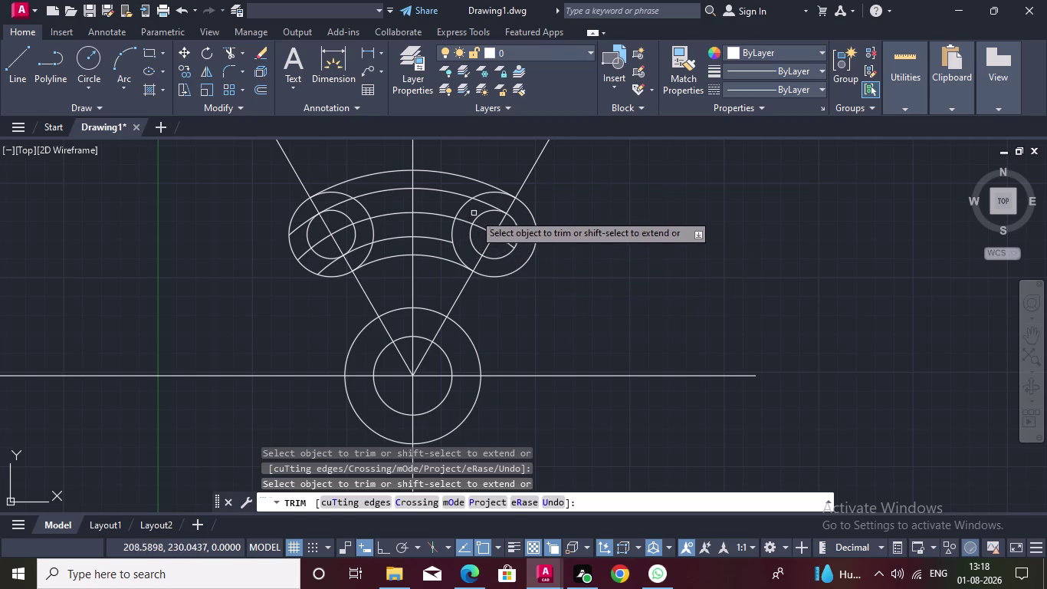
double_click(483, 204)
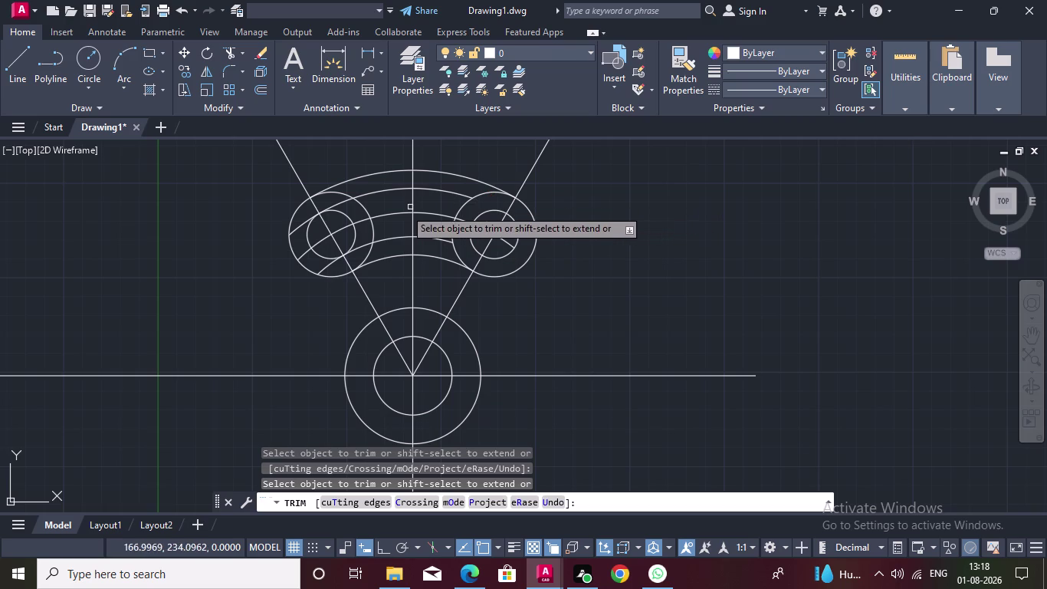
click(344, 215)
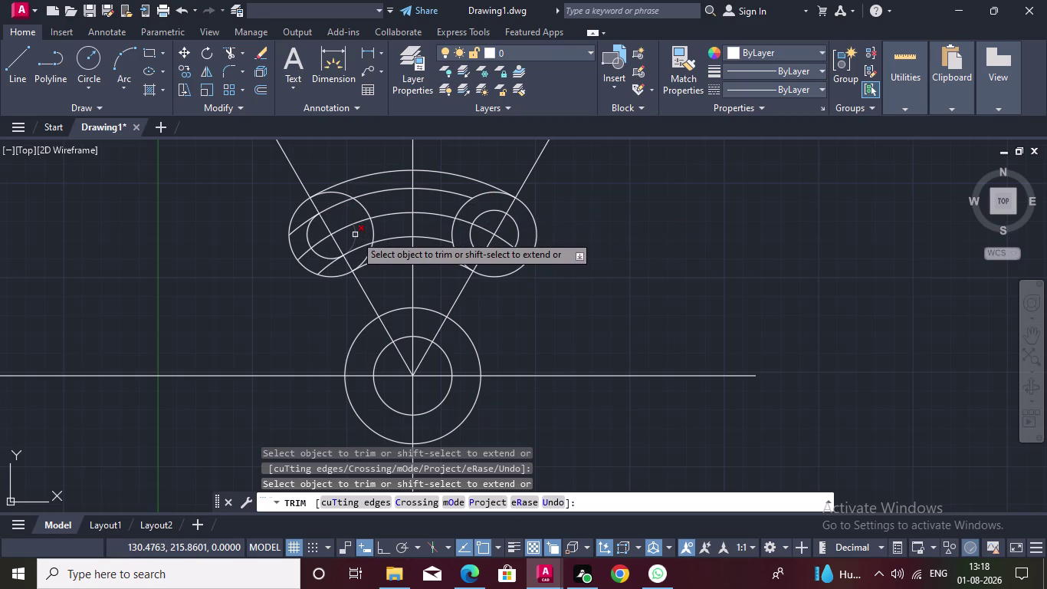
double_click(355, 235)
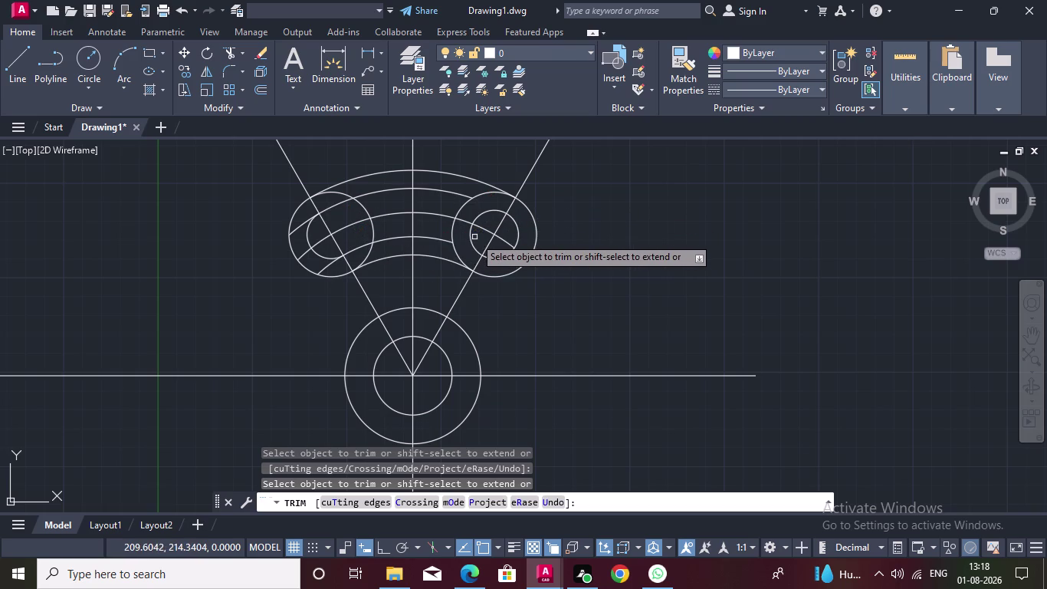
Trim further arc pieces around the right boss, including its outer arc.
click(472, 237)
double_click(483, 213)
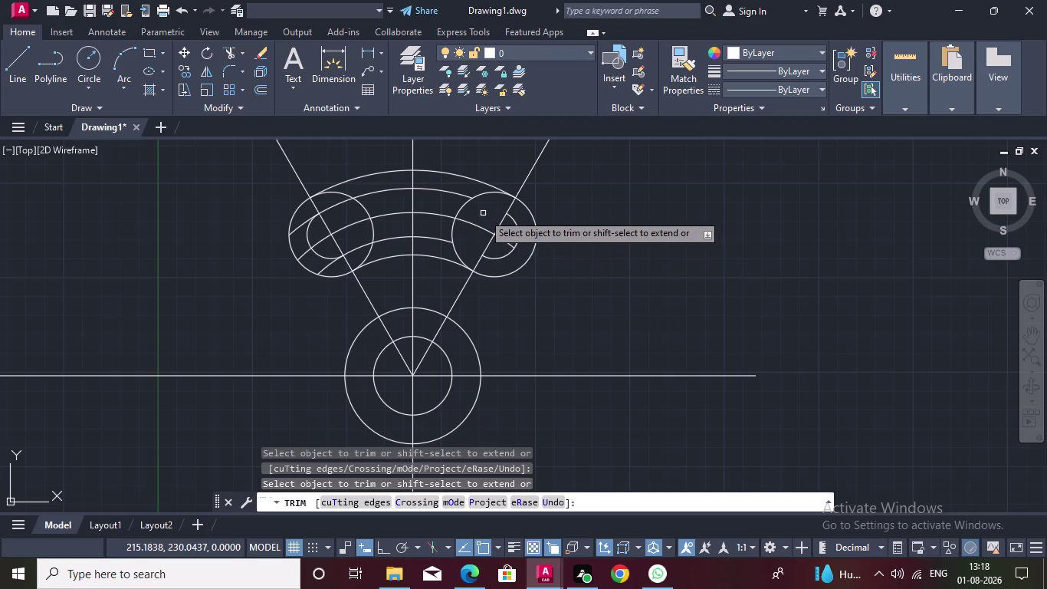
click(454, 230)
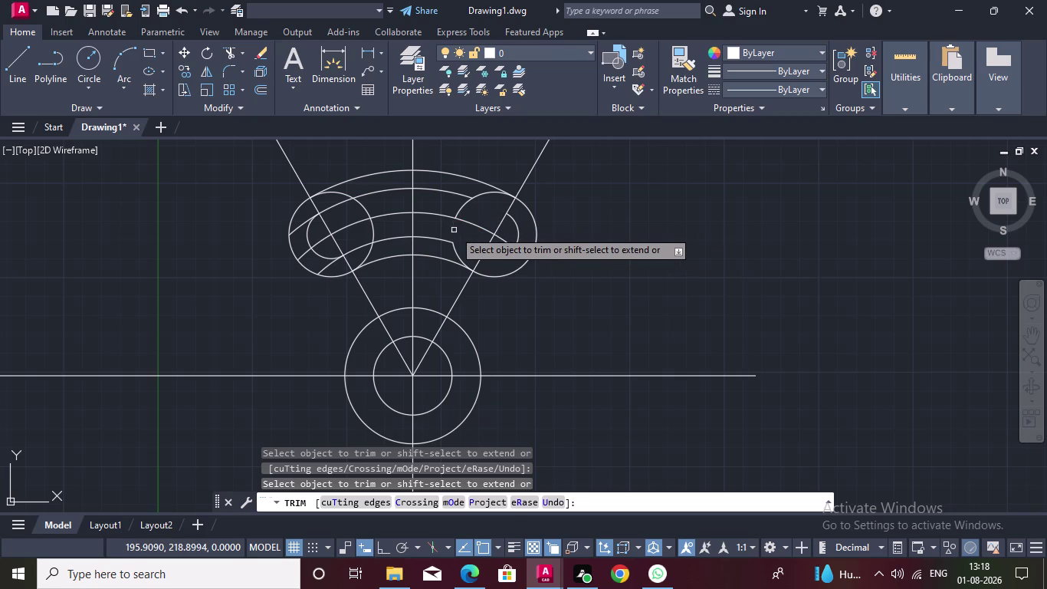
click(460, 211)
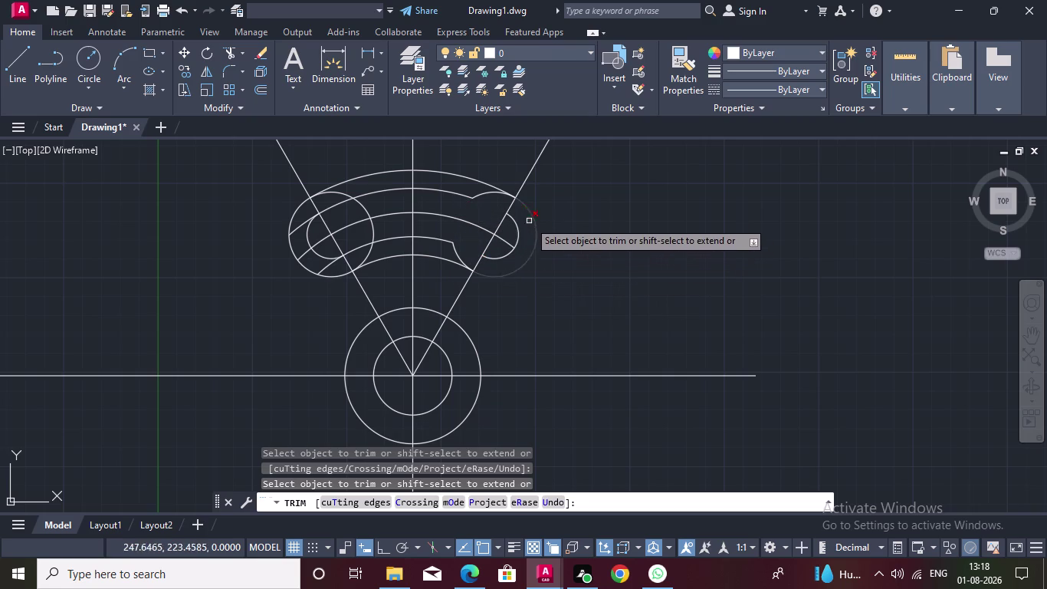
double_click(483, 195)
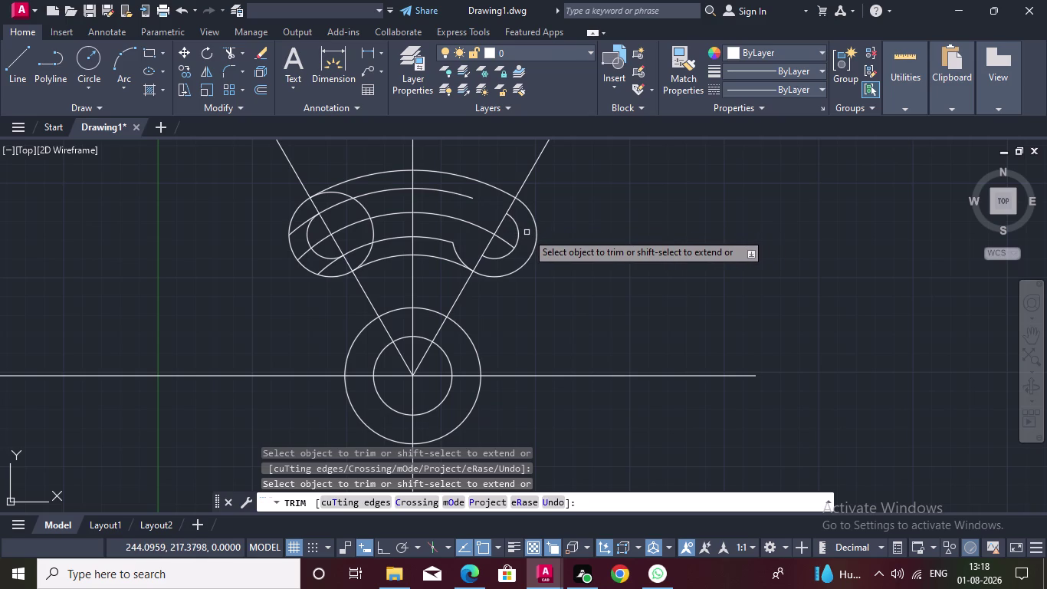
Undo the mistaken trims, re-trim one band arc piece, and end TRIM.
key(ctrl+z)
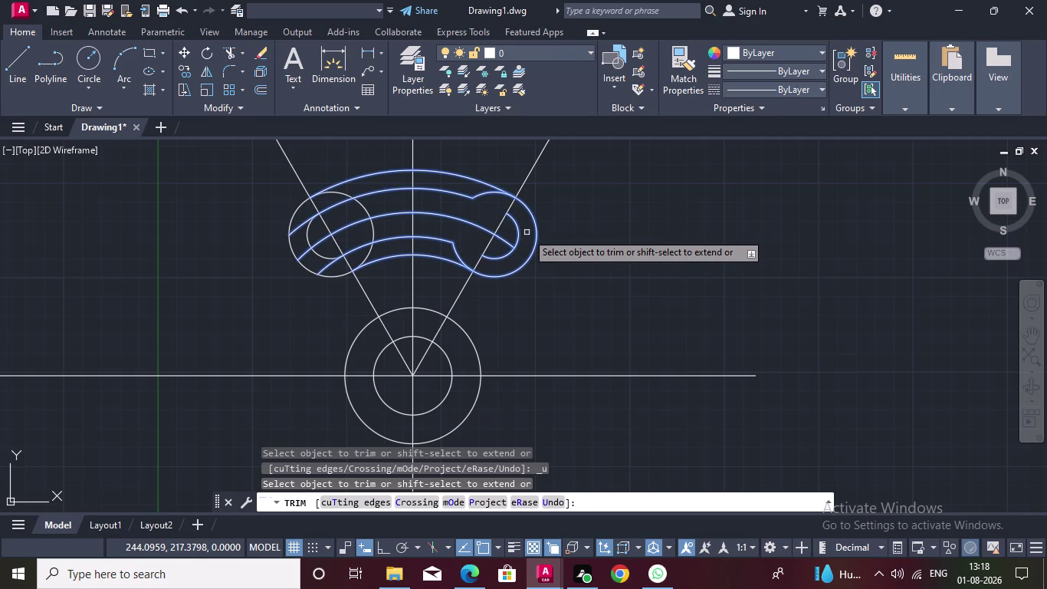
key(ctrl+z)
key(ctrl+z)
key(ctrl+z)
key(ctrl+z)
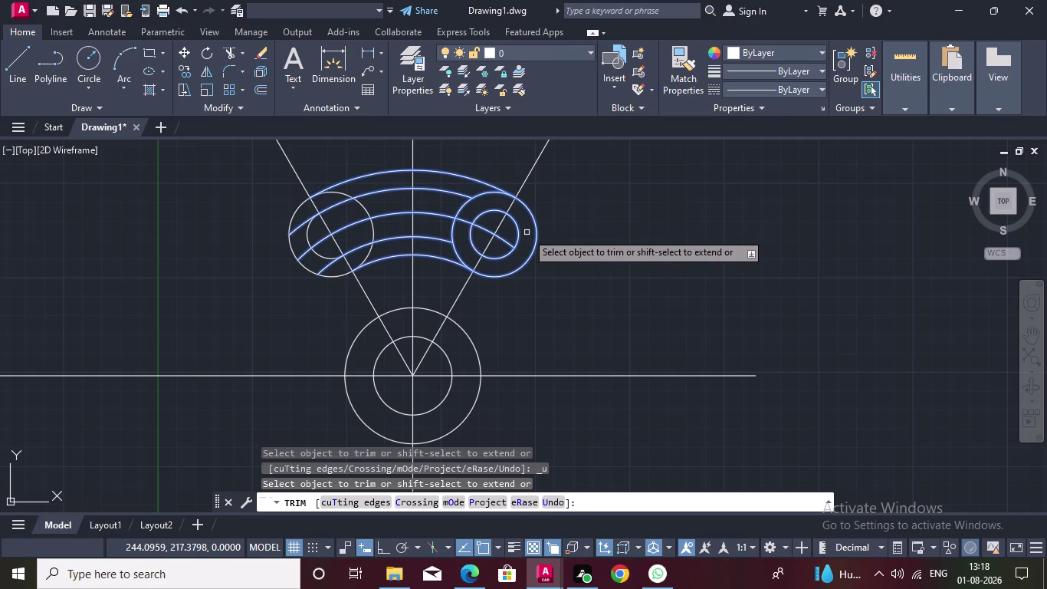
key(ctrl+z)
key(ctrl+z)
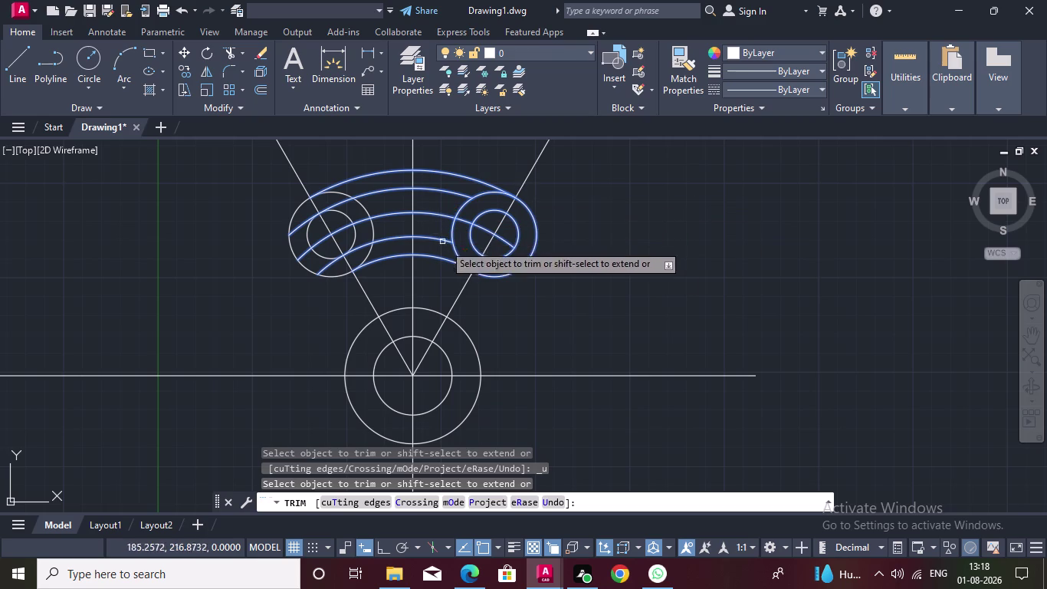
double_click(462, 207)
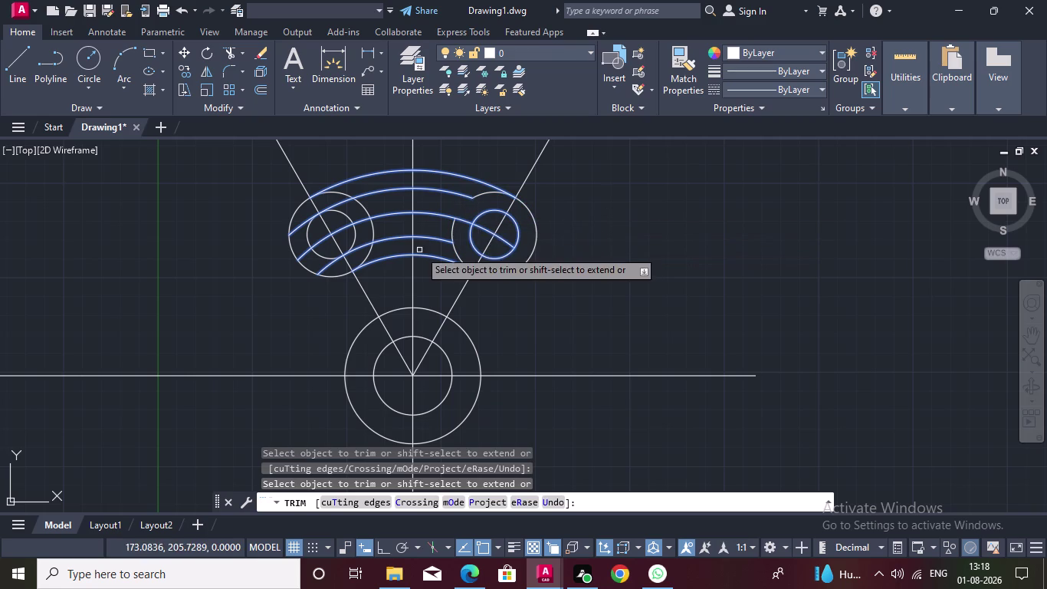
key(Escape)
Window-select and erase the curved arm and both bosses.
drag(312, 296, 569, 176)
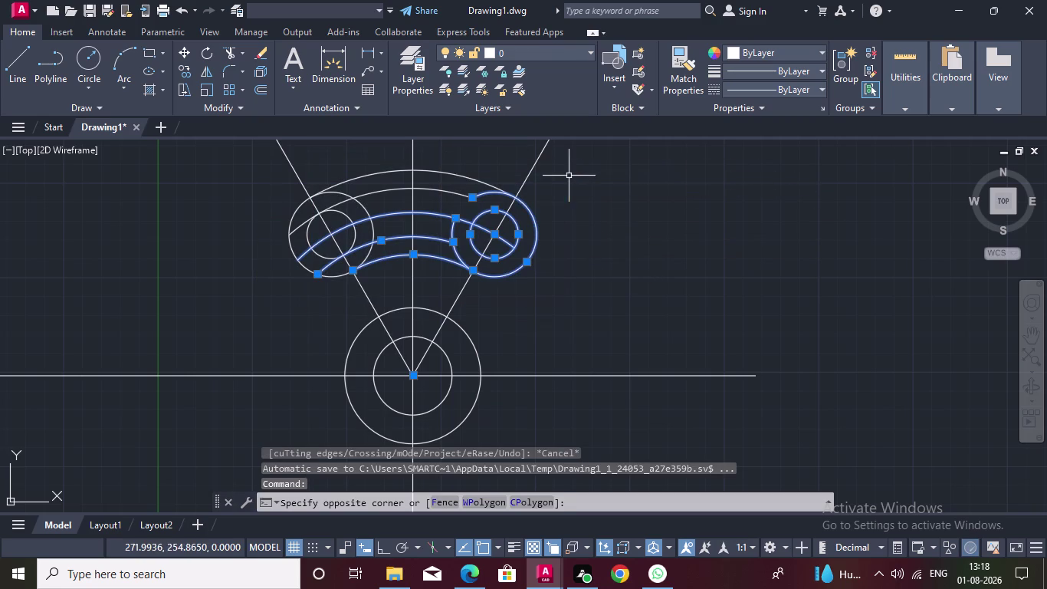
drag(215, 306, 555, 148)
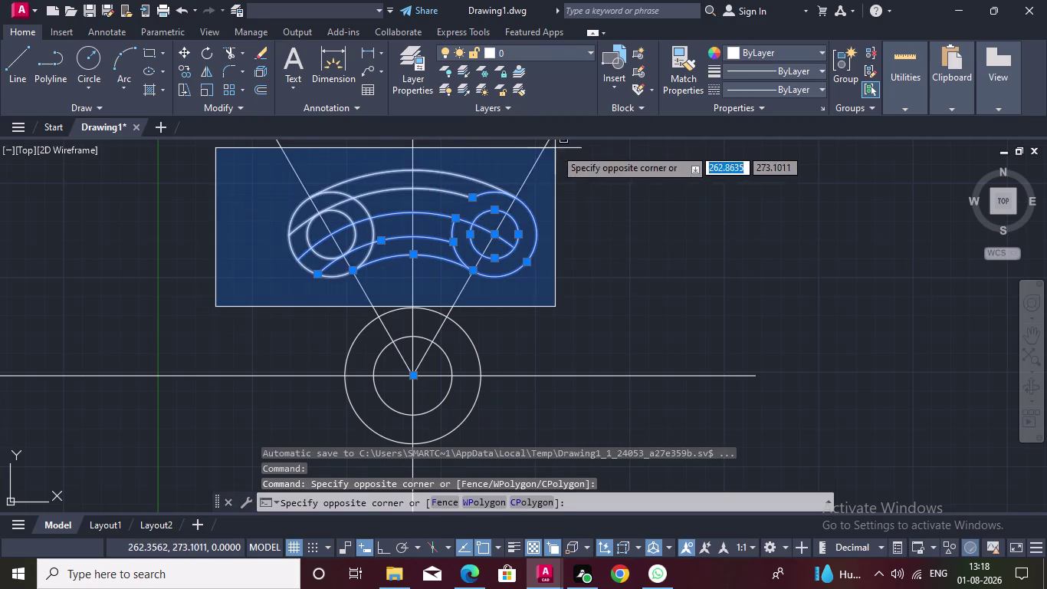
key(BackSpace)
key(BackSpace)
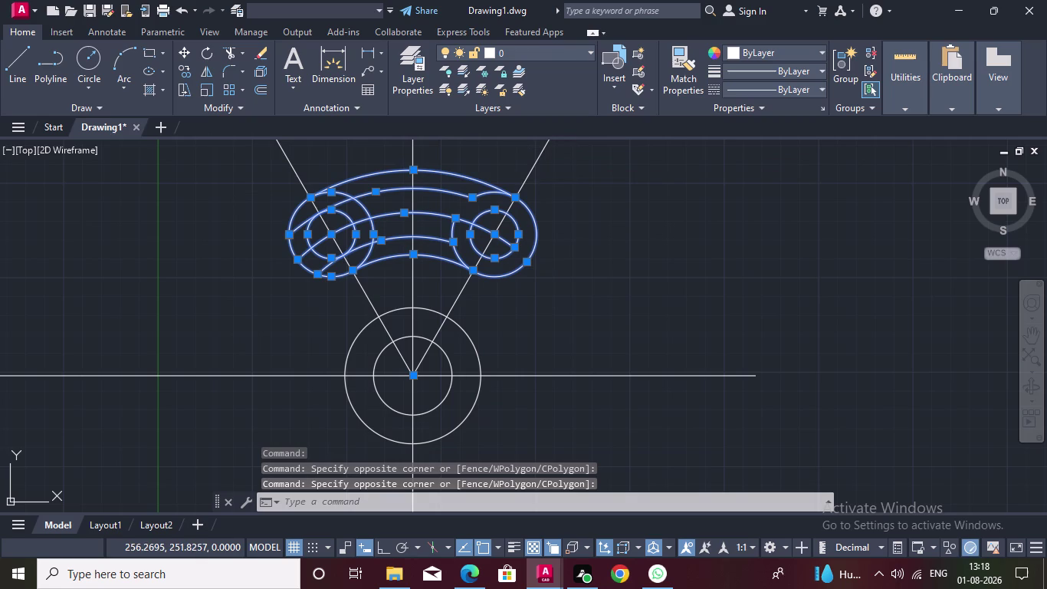
key(Delete)
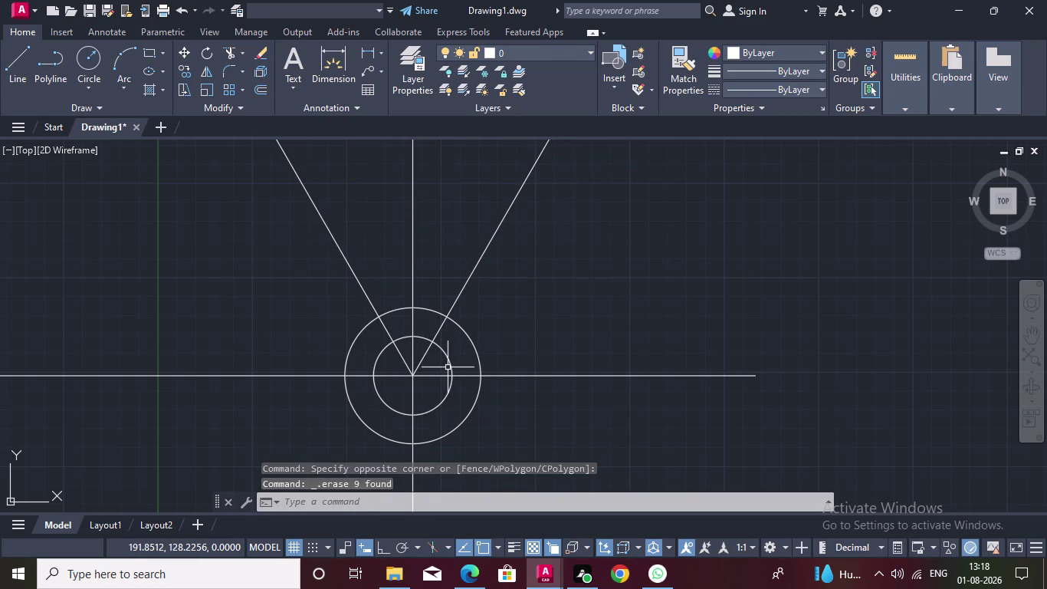
Select and erase the inner and outer hub circles.
click(449, 365)
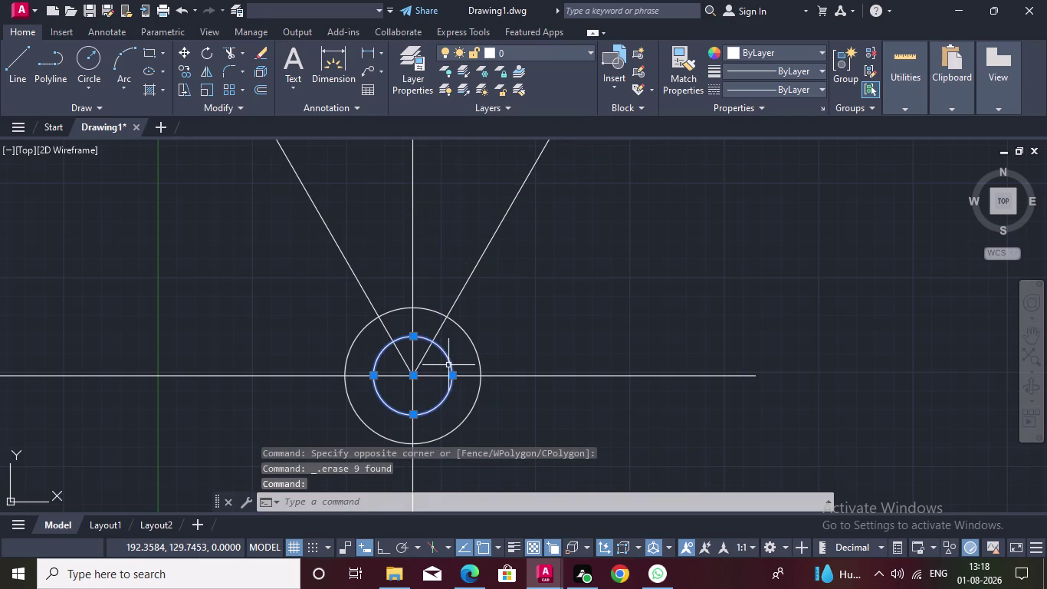
double_click(470, 342)
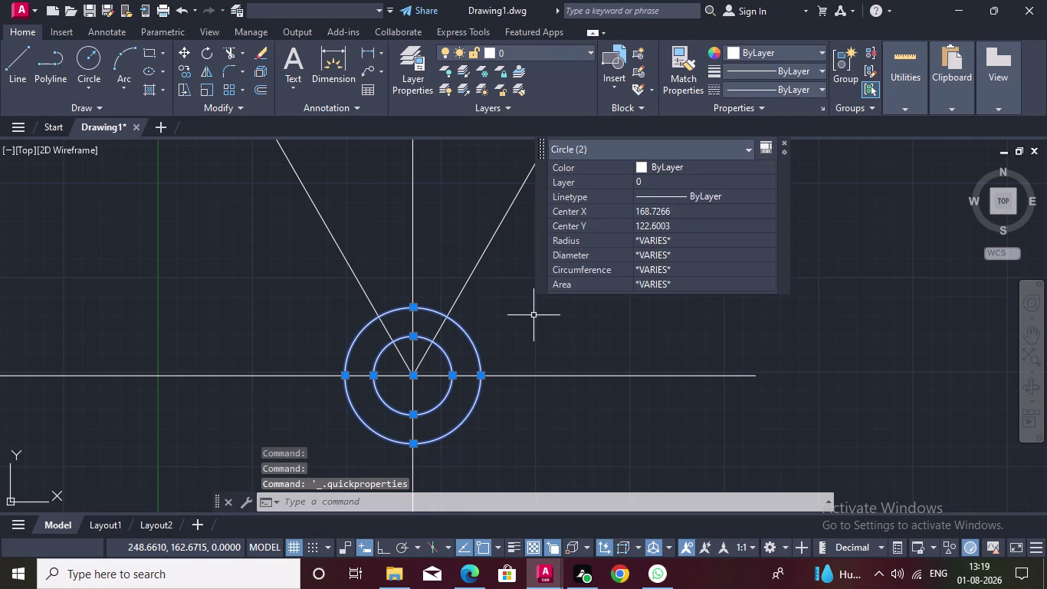
key(Delete)
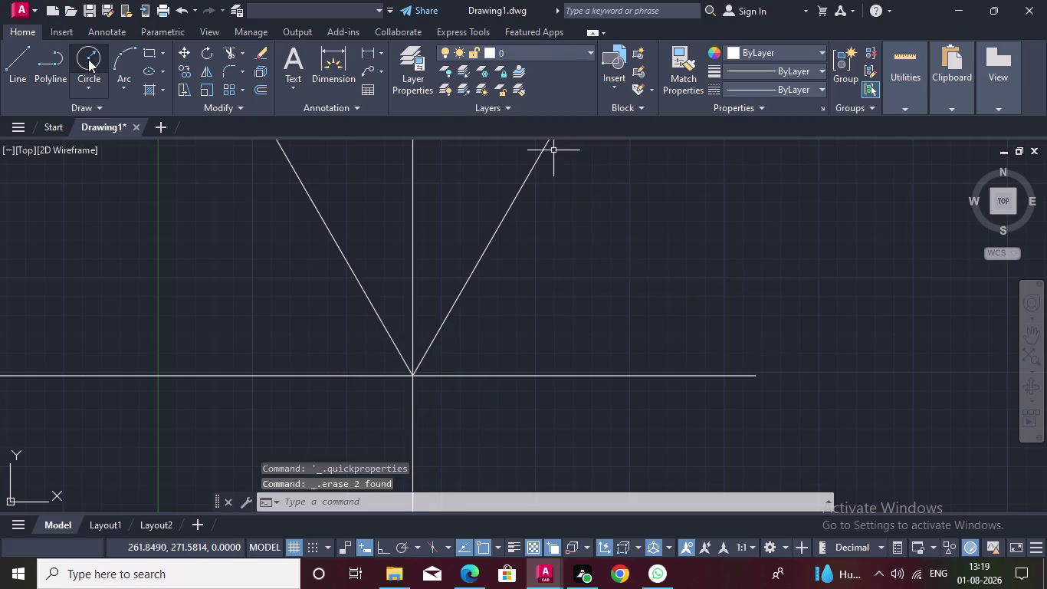
click(88, 59)
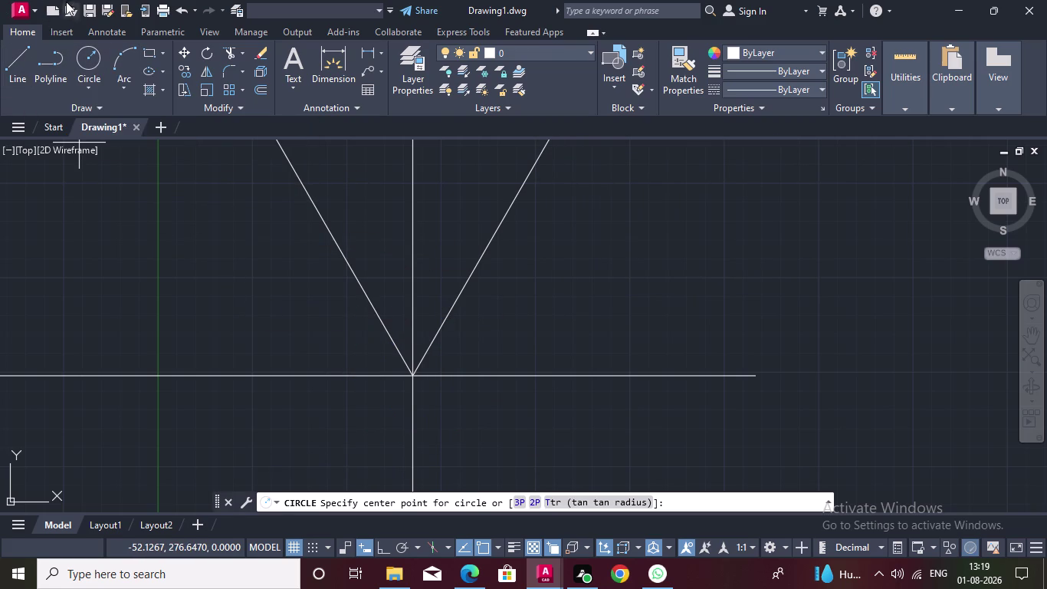
Draw a radius-108 circle centred on the line intersection.
double_click(411, 379)
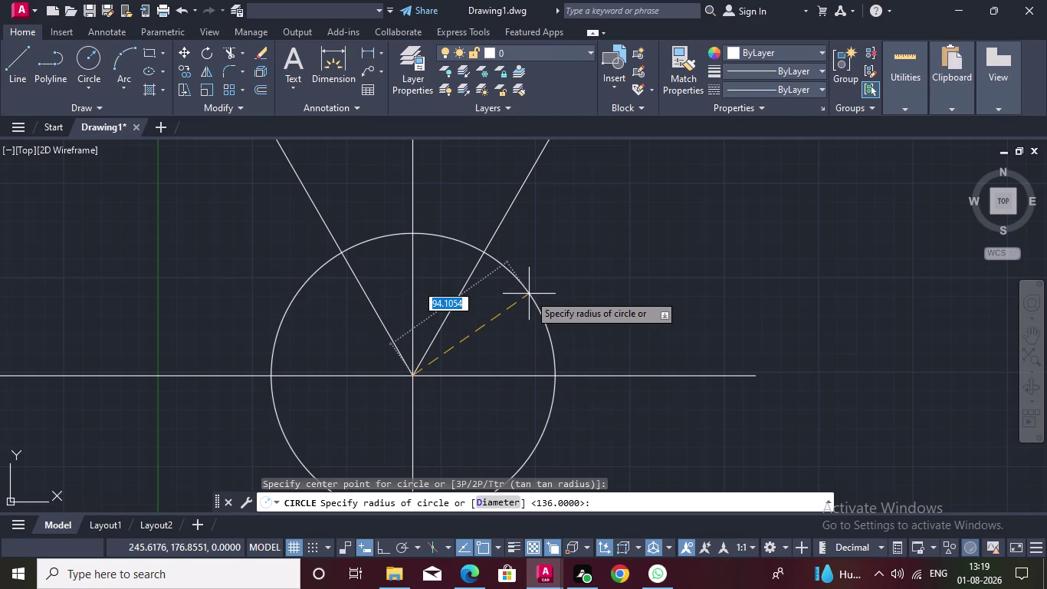
text(108)
key(Return)
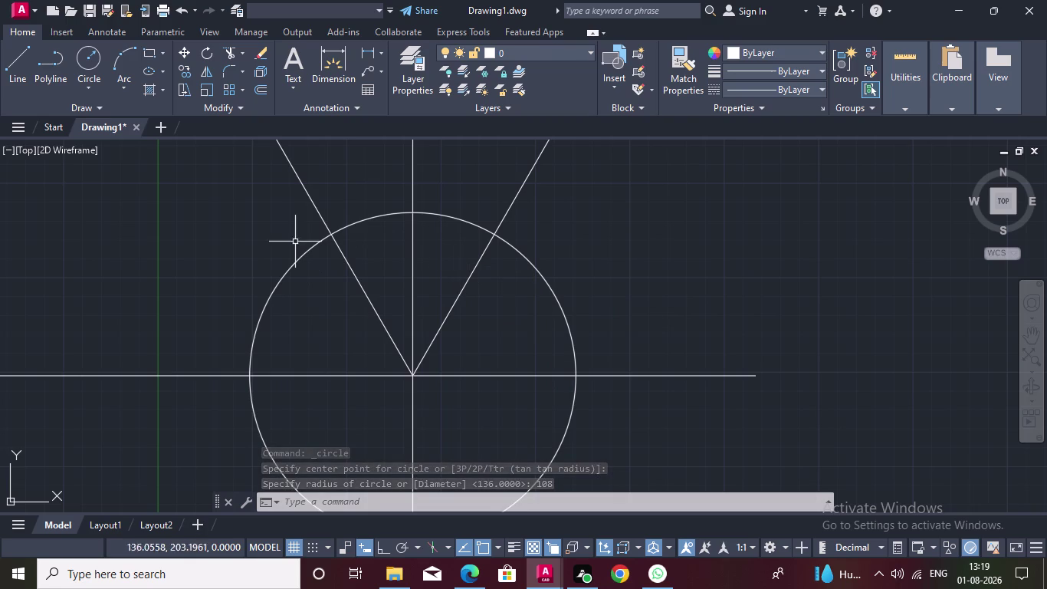
Draw concentric radius-28 and radius-16 circles where the left line crosses it, then select both.
click(88, 59)
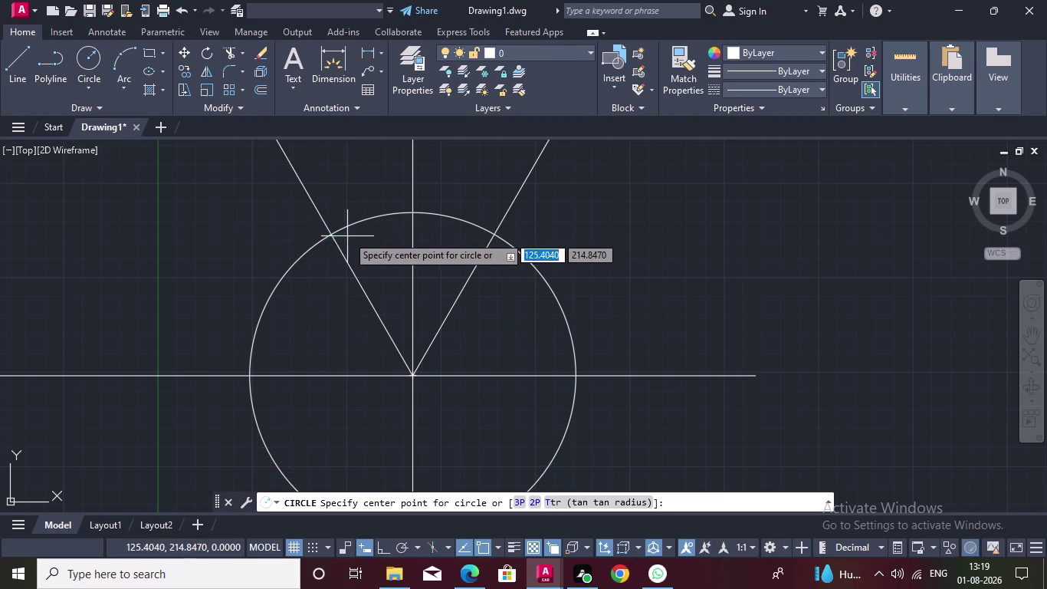
click(330, 236)
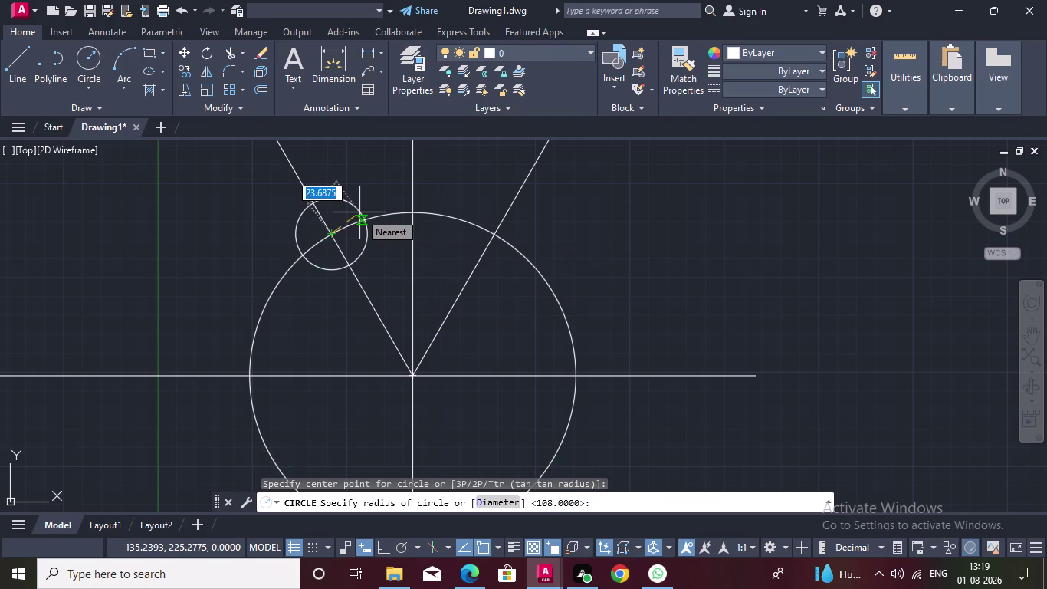
text(2)
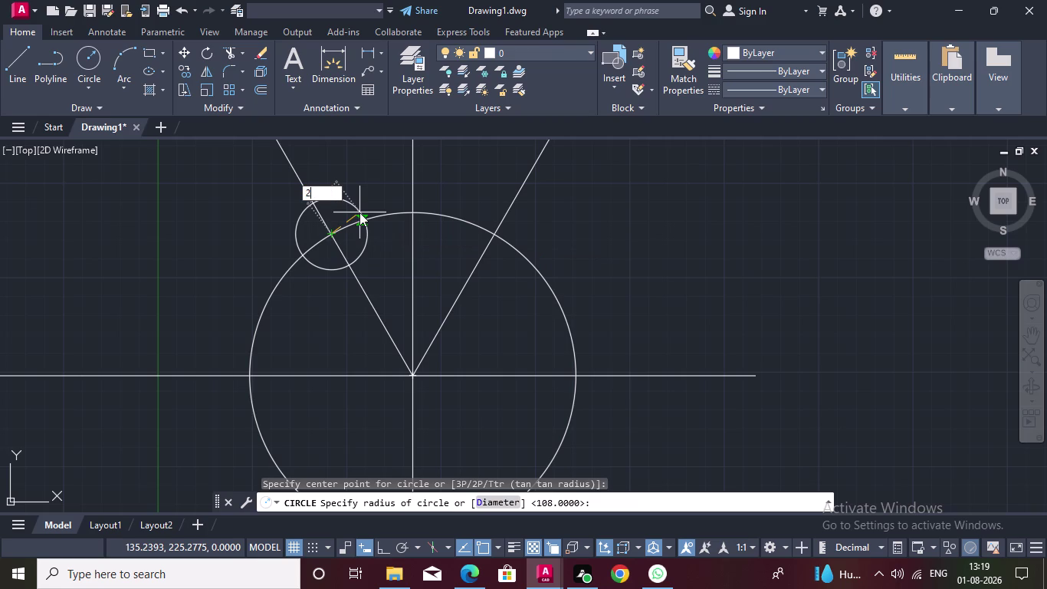
text(8)
key(Return)
key(space)
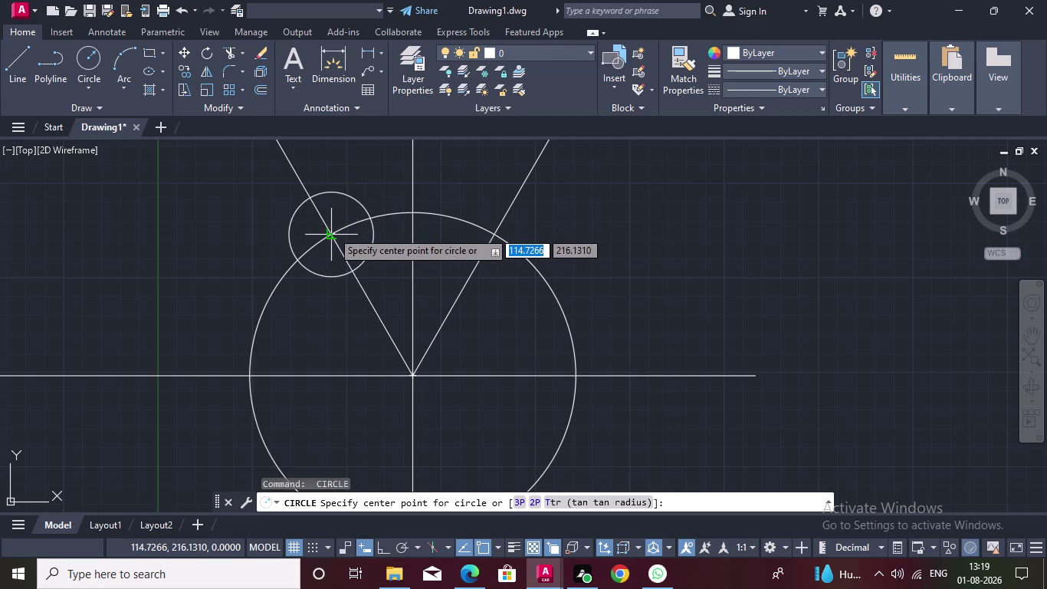
click(332, 231)
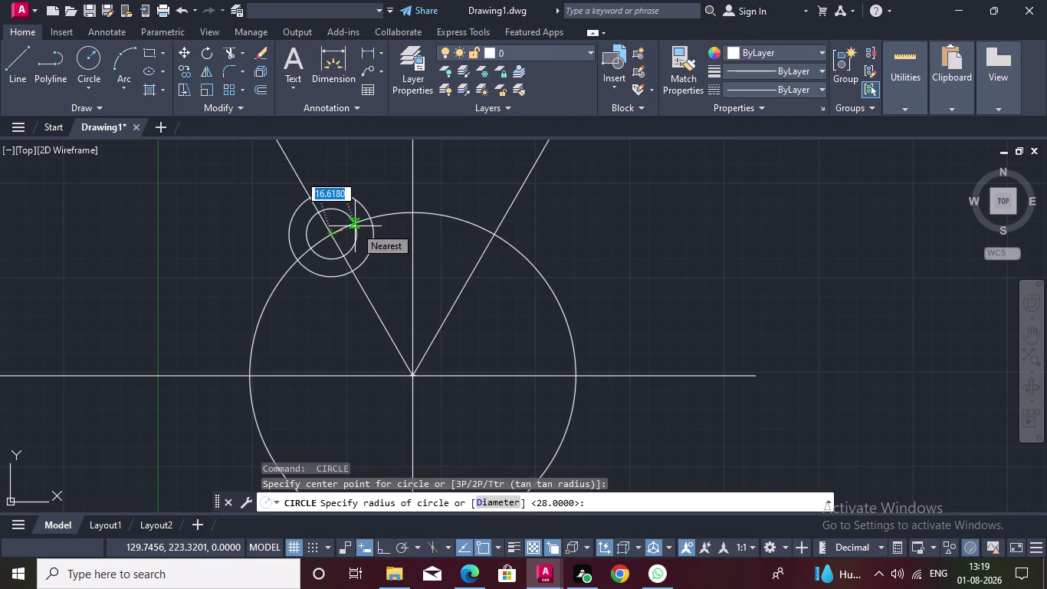
text(16)
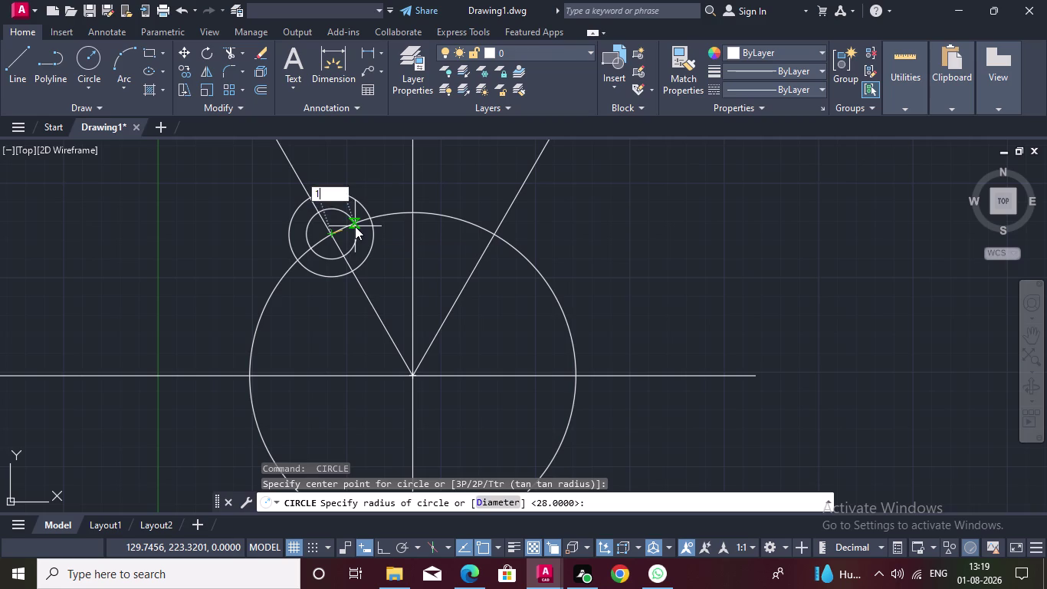
key(Return)
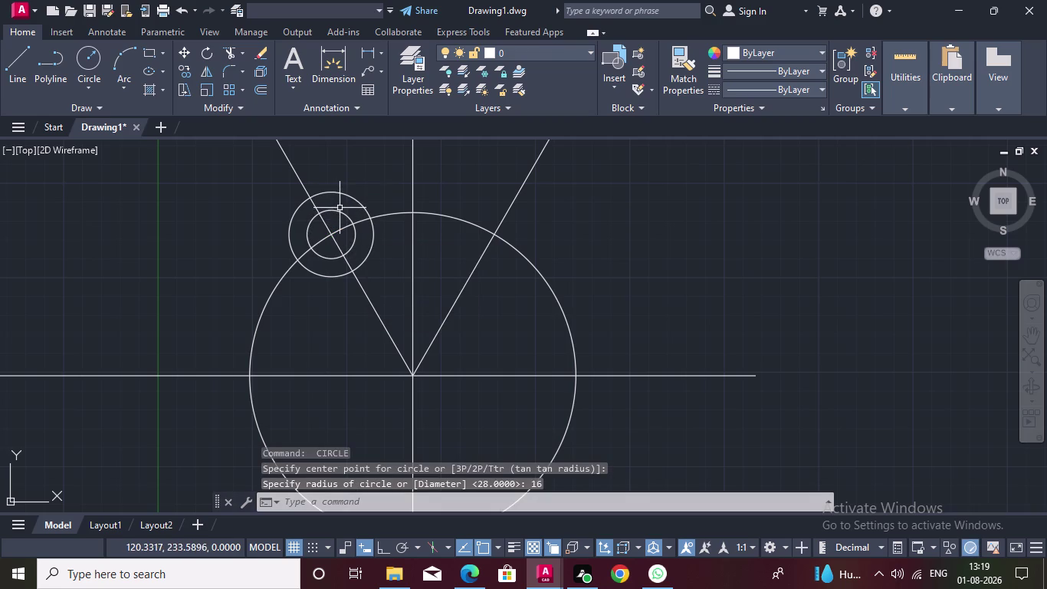
click(338, 211)
double_click(350, 196)
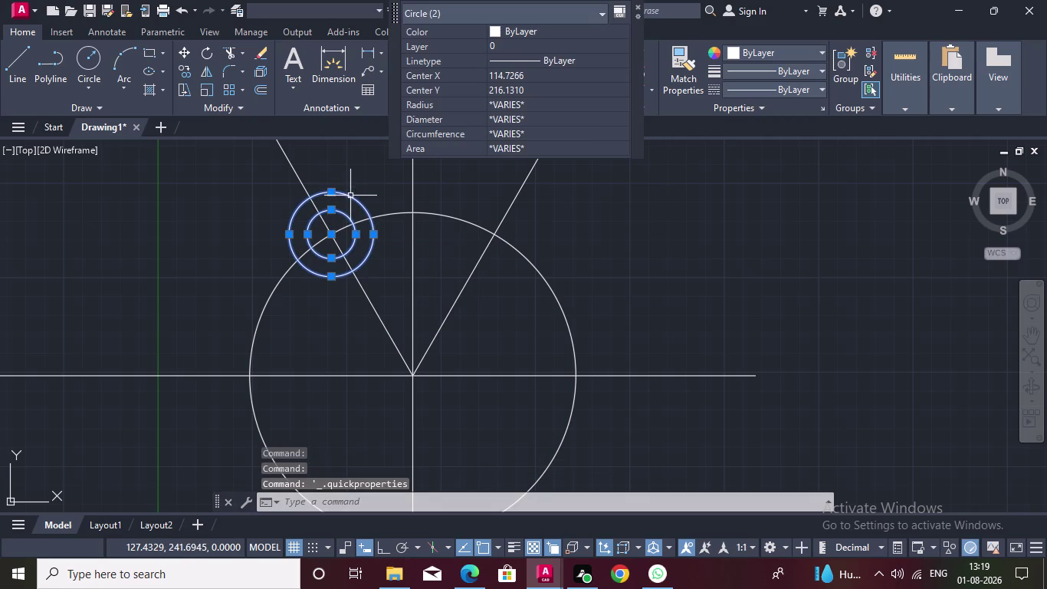
Copy the radius-28/16 pair to the right line's crossing, then select the left pair.
text(CO)
key(Return)
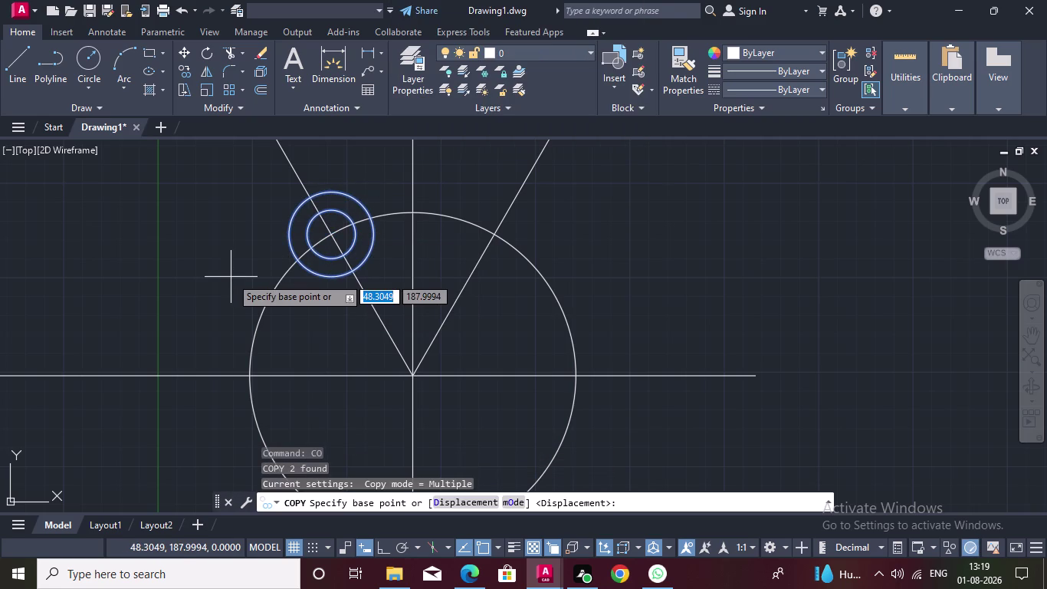
click(326, 230)
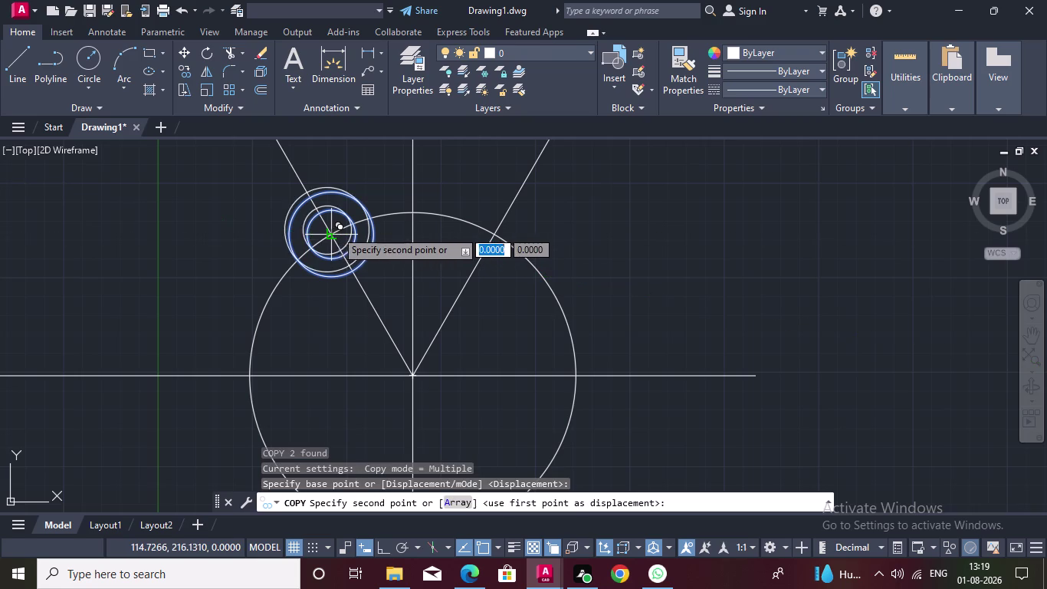
click(497, 233)
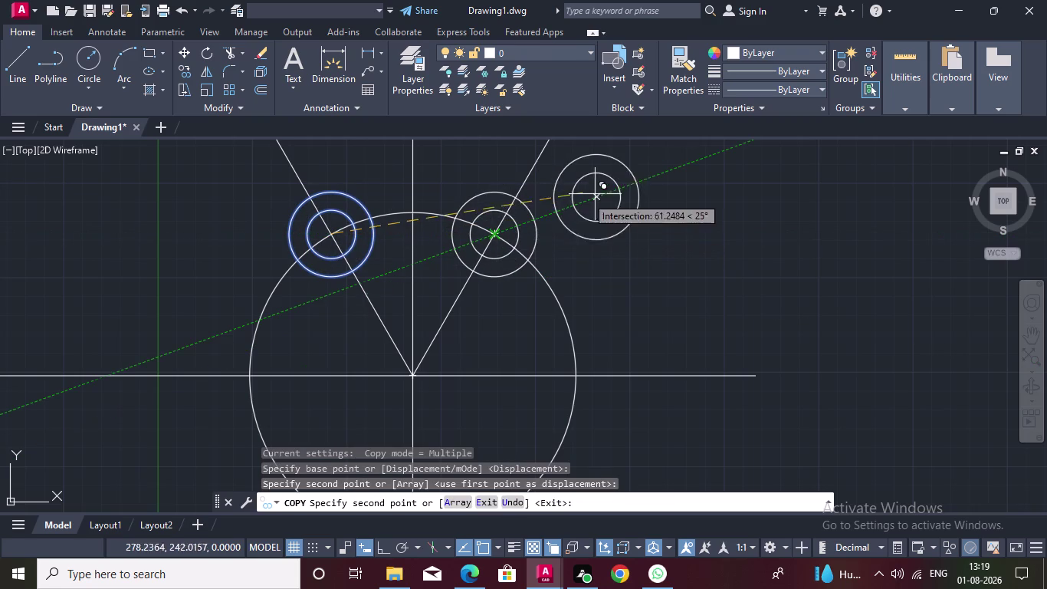
key(Escape)
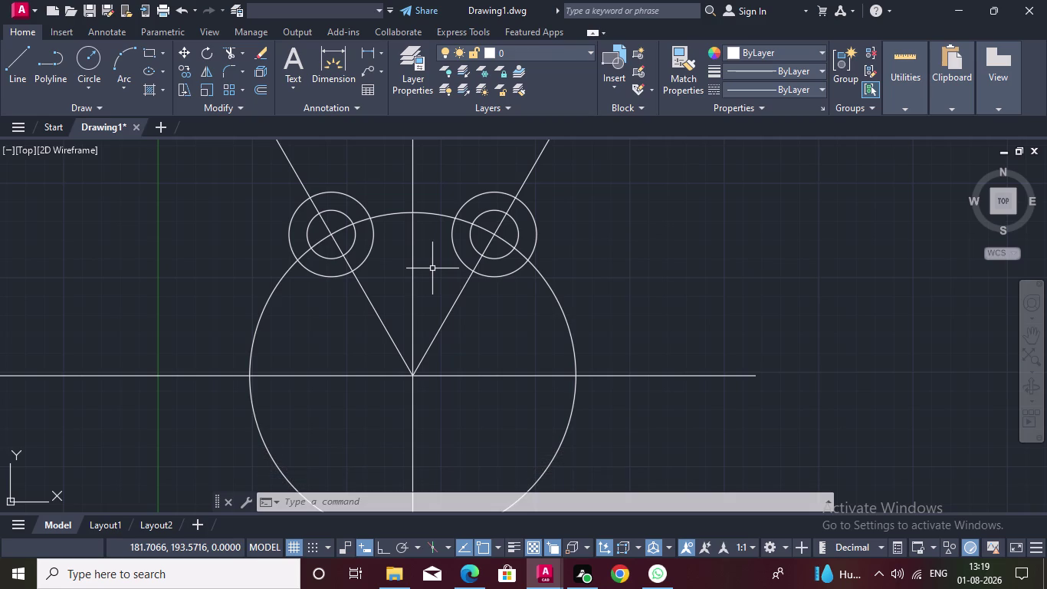
double_click(347, 213)
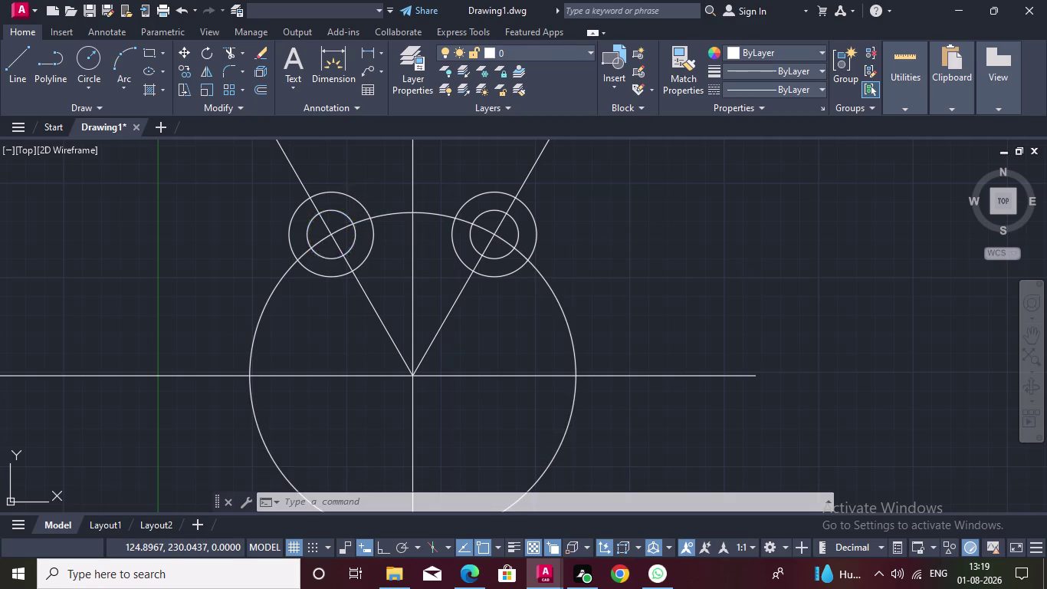
click(359, 199)
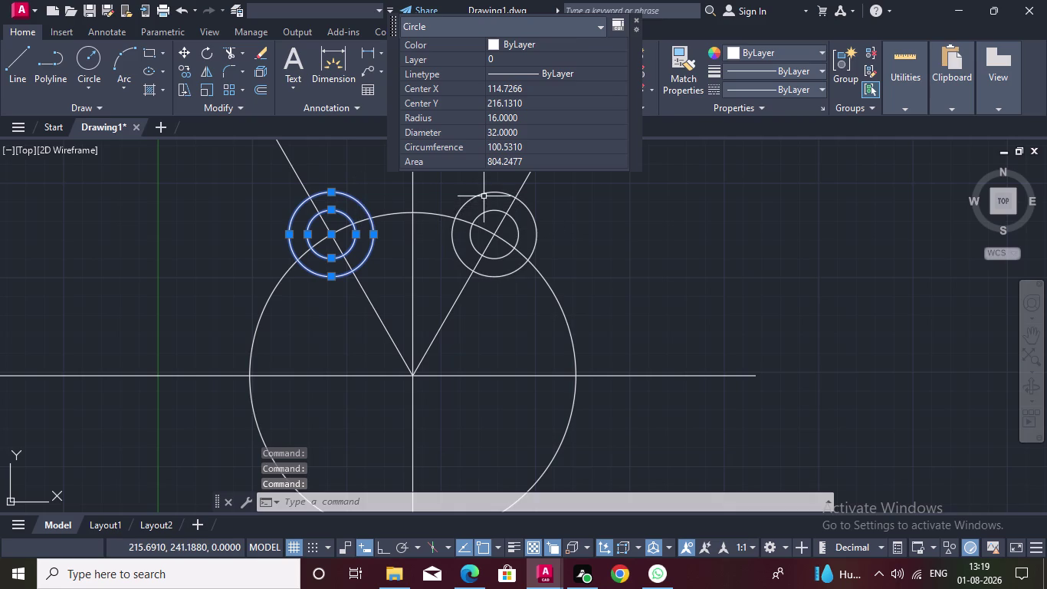
Erase the four selected boss circles.
double_click(484, 195)
click(486, 214)
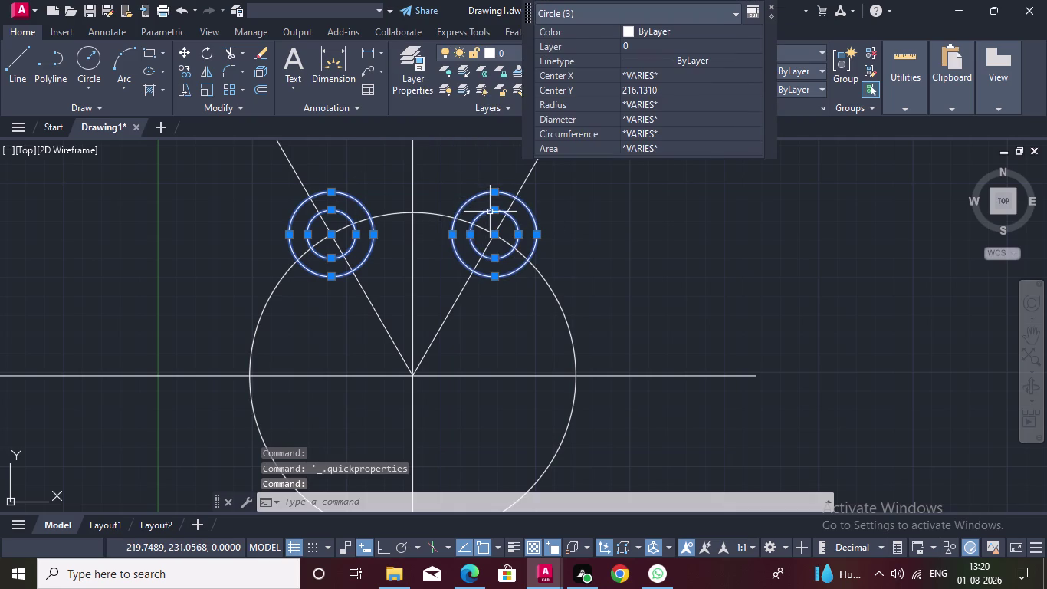
key(Delete)
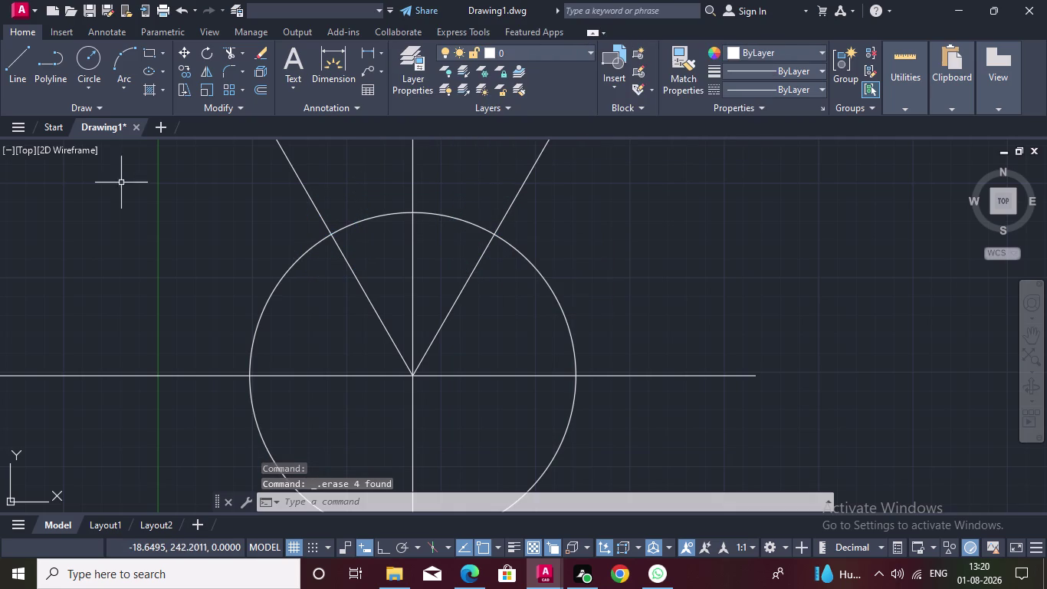
Draw a radius-80 circle centred on the main intersection.
triple_click(92, 63)
click(92, 63)
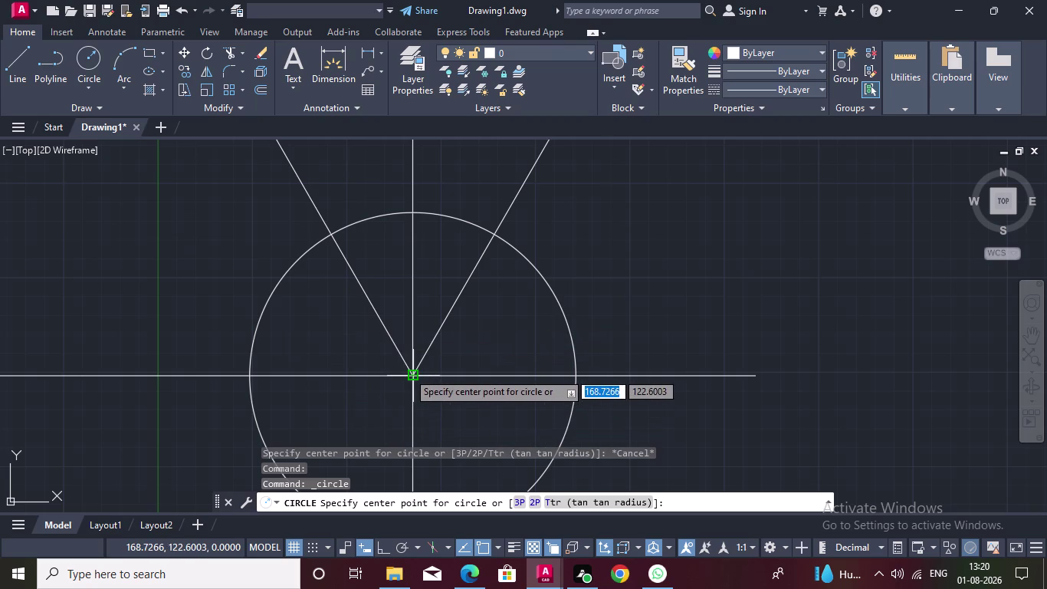
click(408, 372)
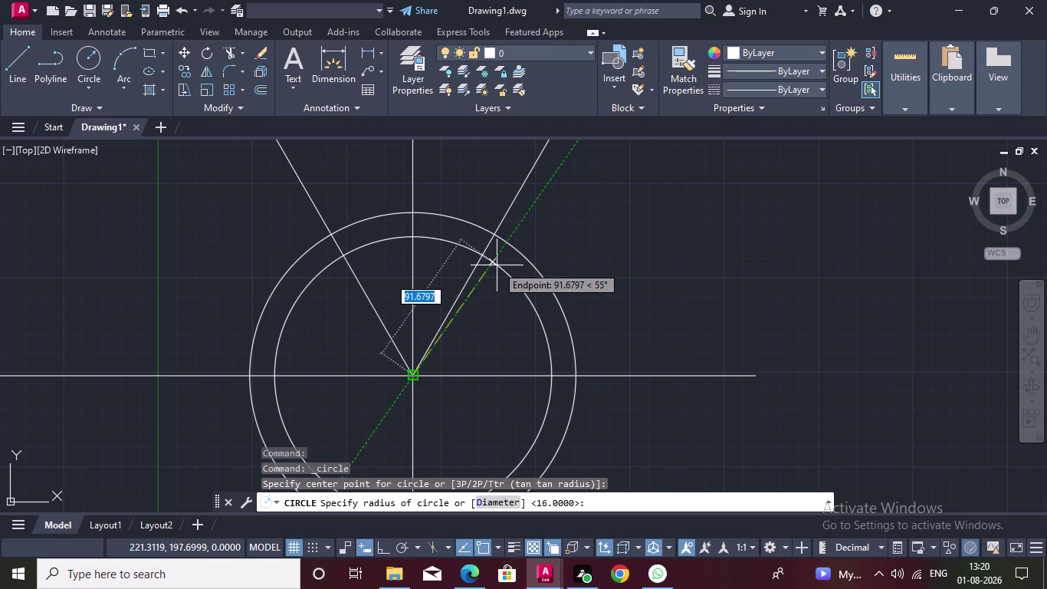
key(8)
key(0)
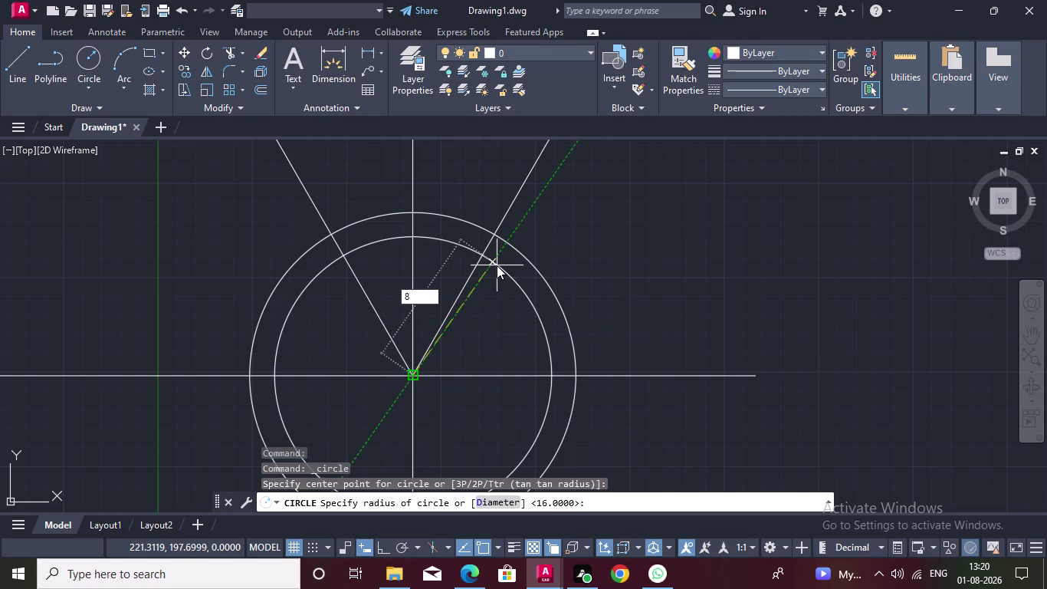
key(Return)
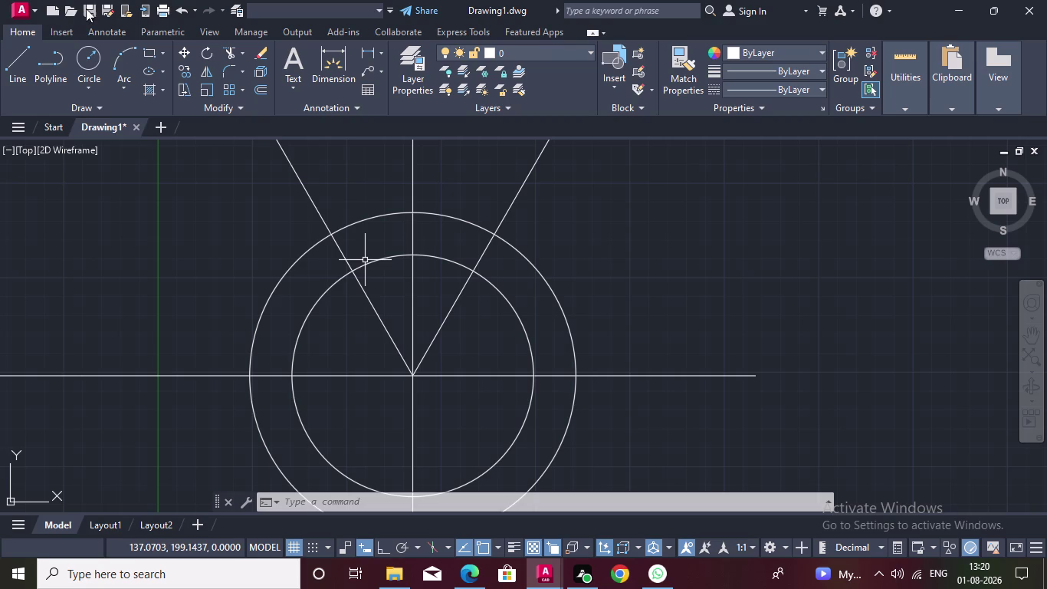
click(85, 49)
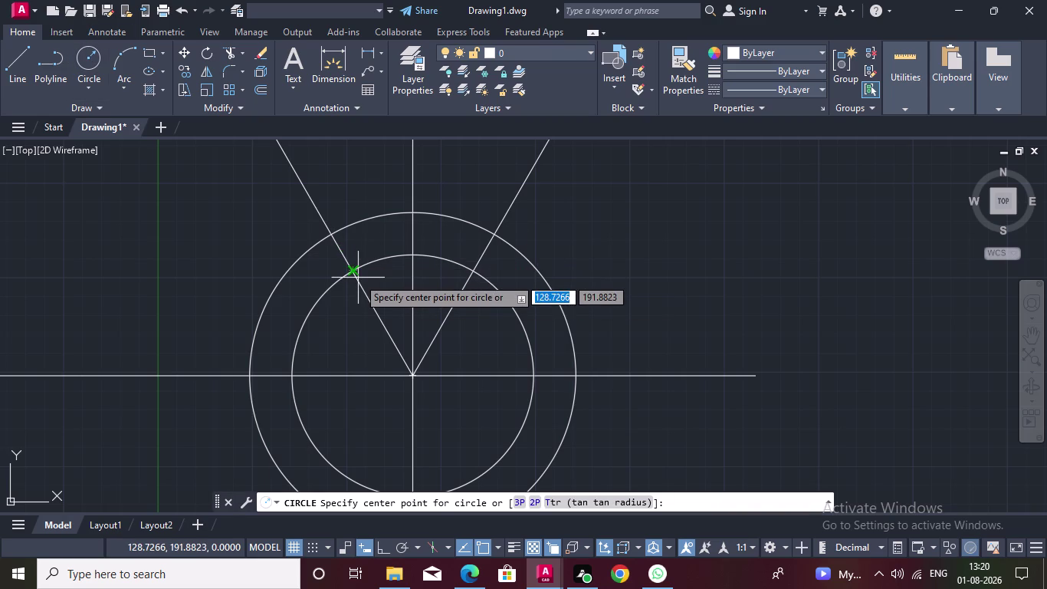
Draw radius-16 and radius-28 circles at the left line's radius-80 crossing, then select both.
scroll(up, 3)
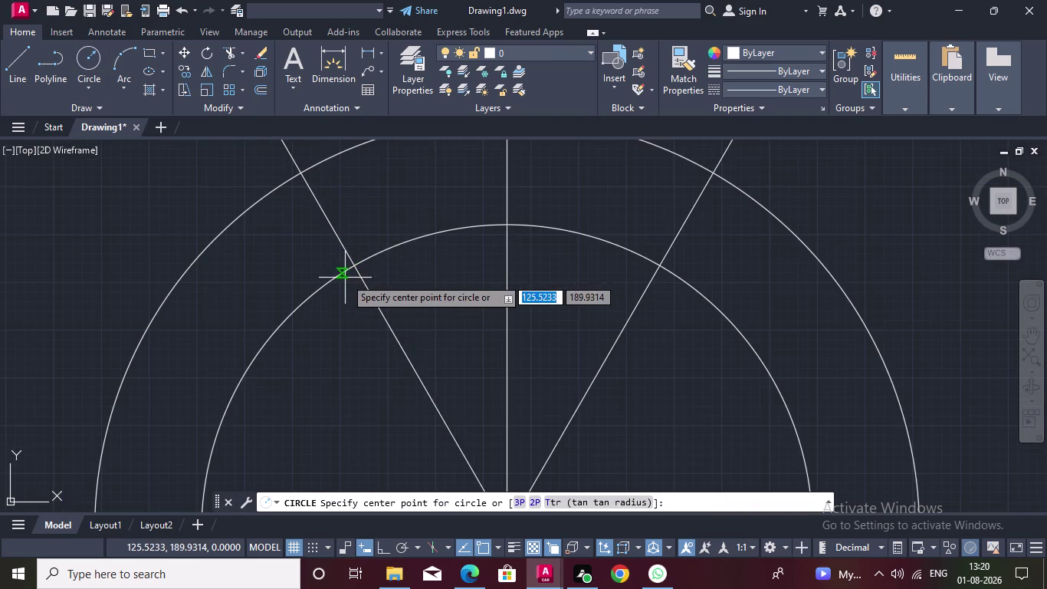
drag(354, 265, 371, 263)
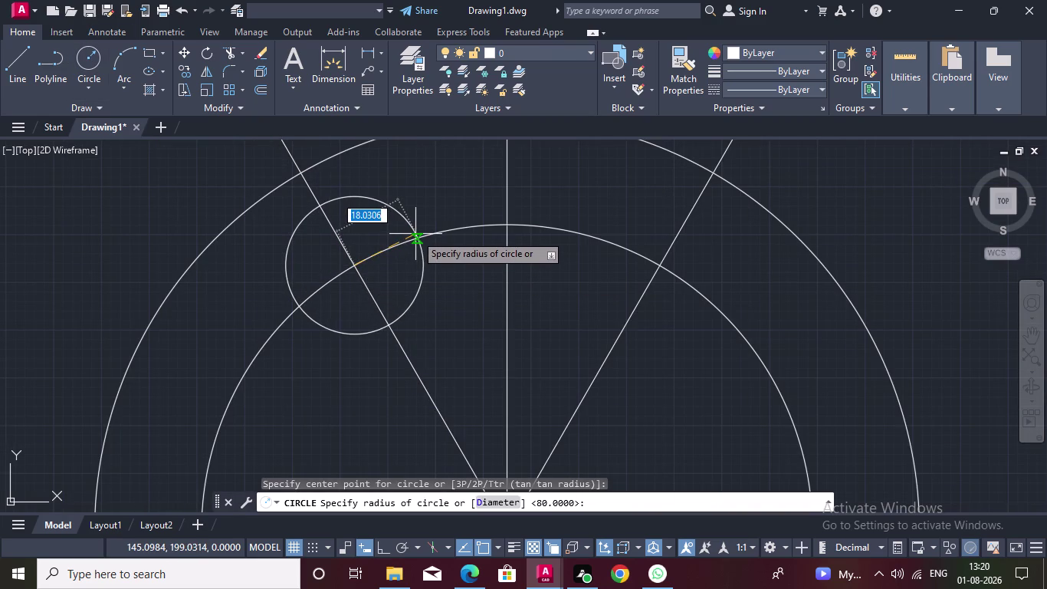
text(16)
key(Return)
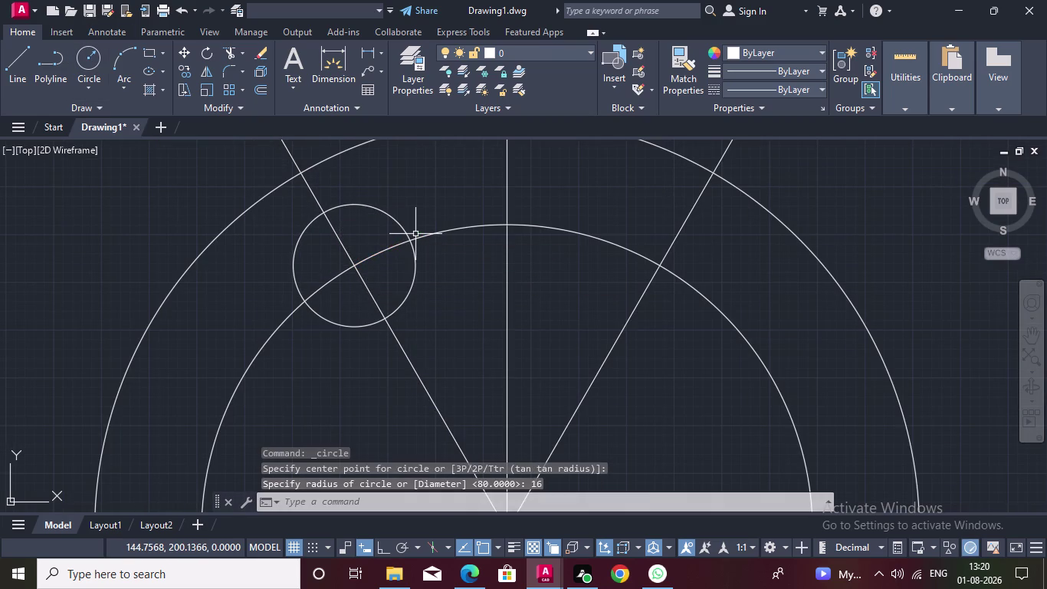
key(space)
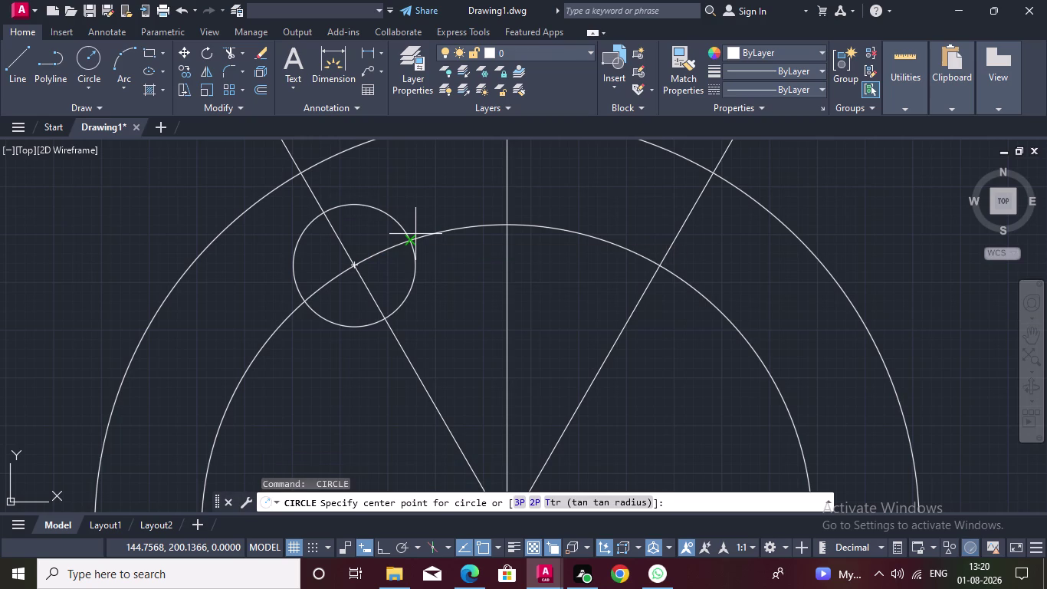
click(351, 262)
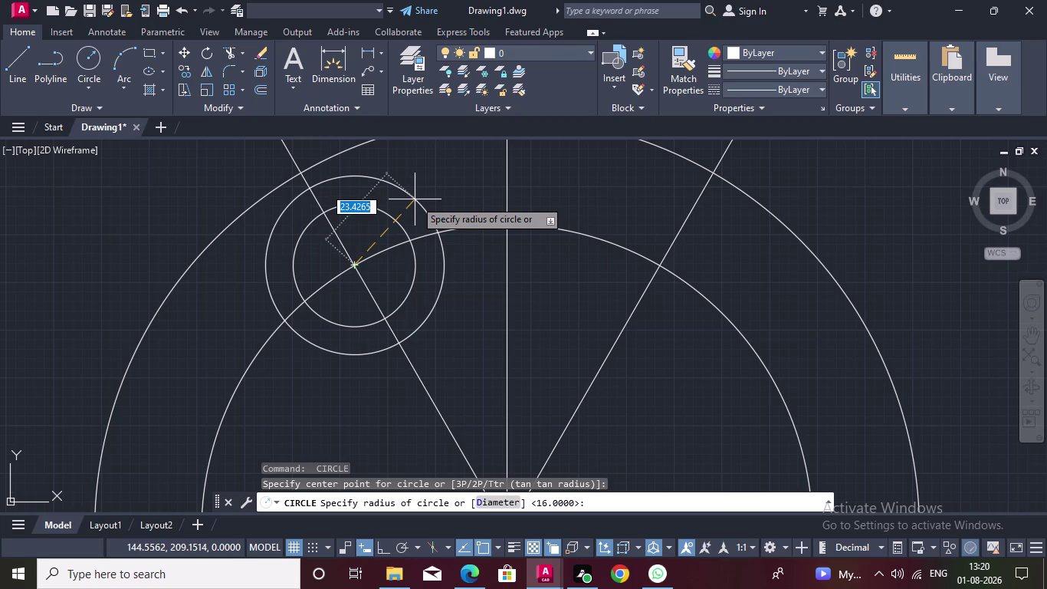
text(28)
key(Return)
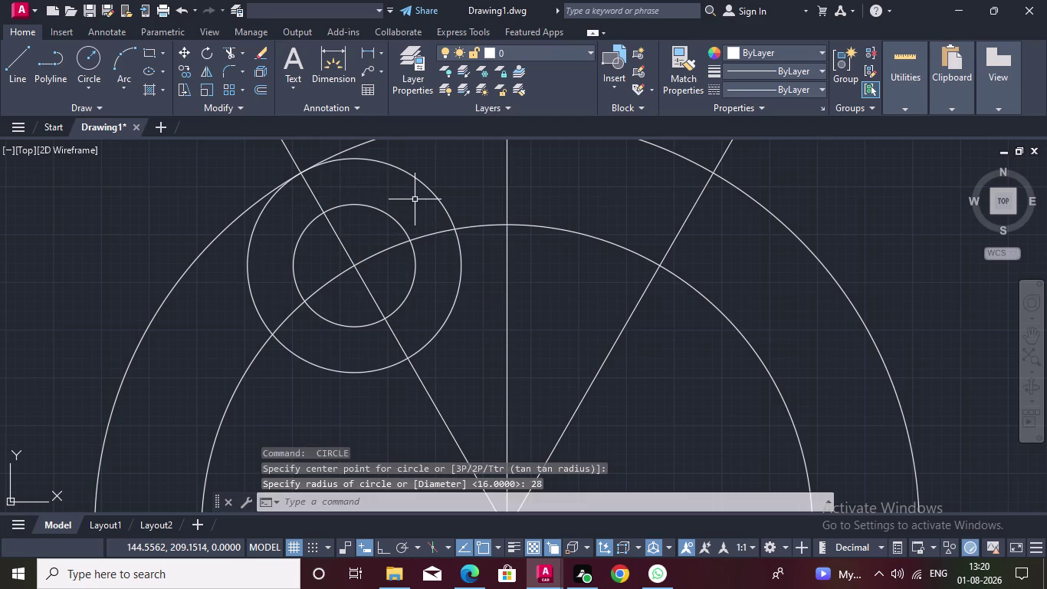
click(378, 209)
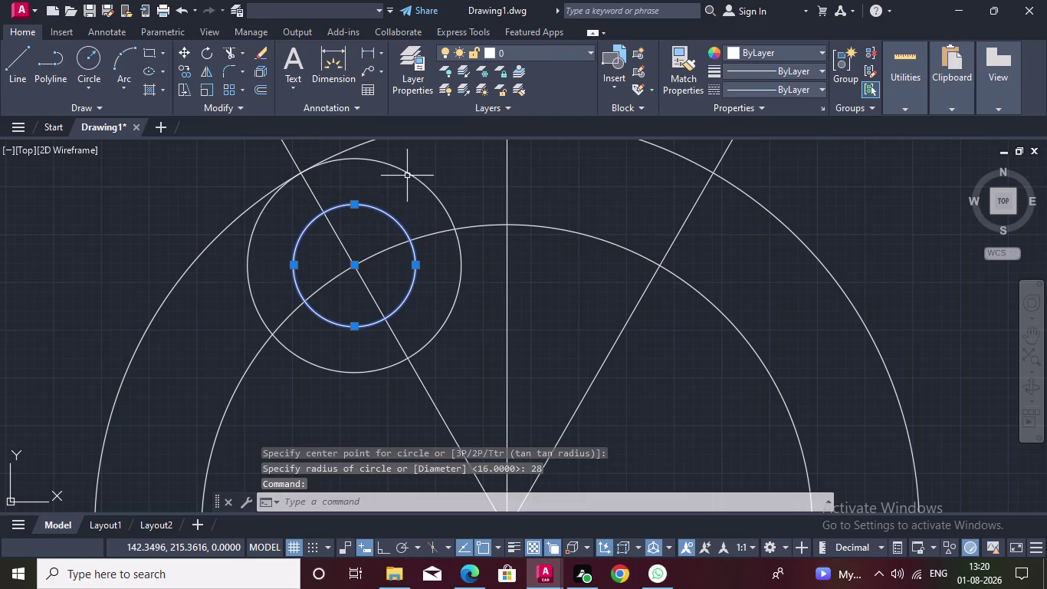
click(407, 175)
Copy the radius-16/28 pair onto the right line's radius-80 crossing with CO.
text(CO)
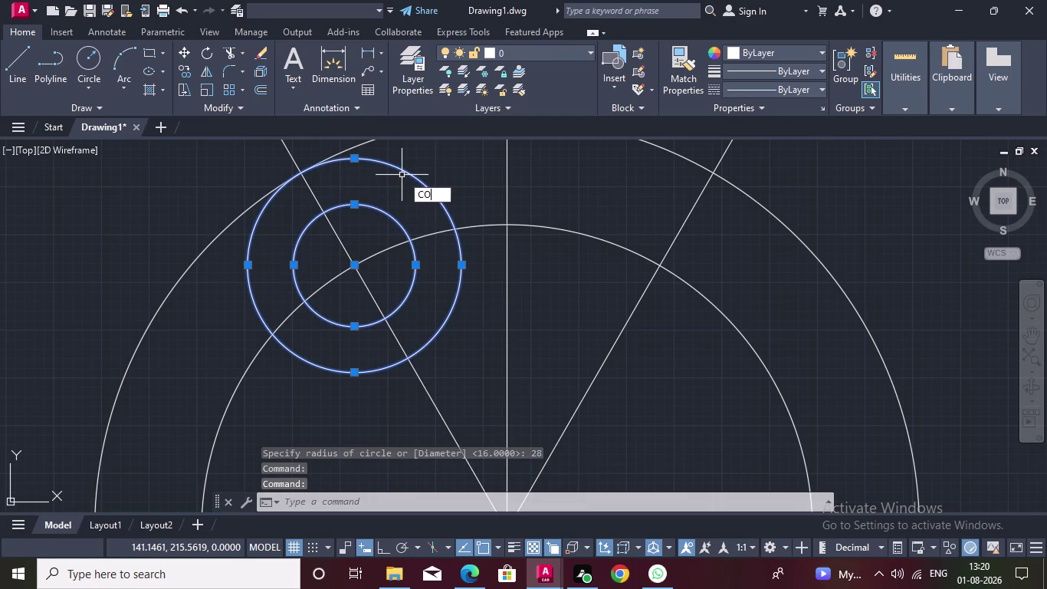
key(Return)
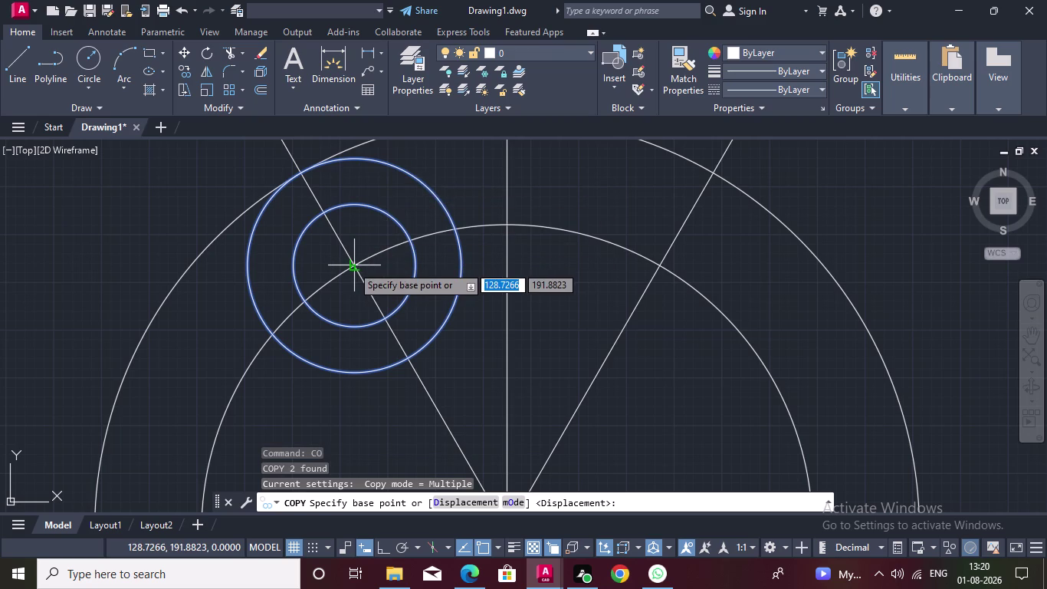
drag(349, 265, 370, 265)
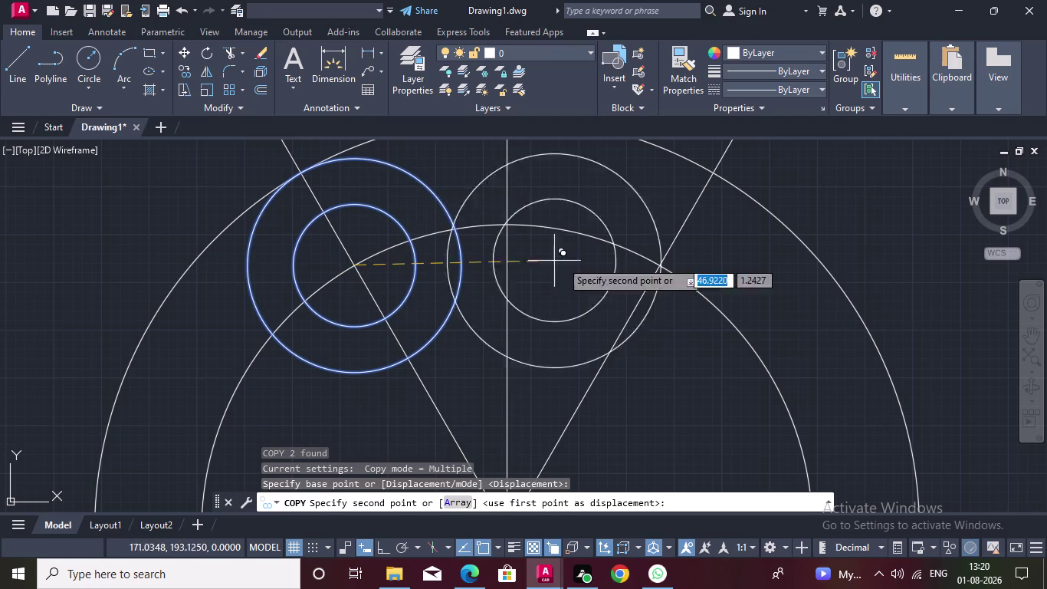
click(656, 269)
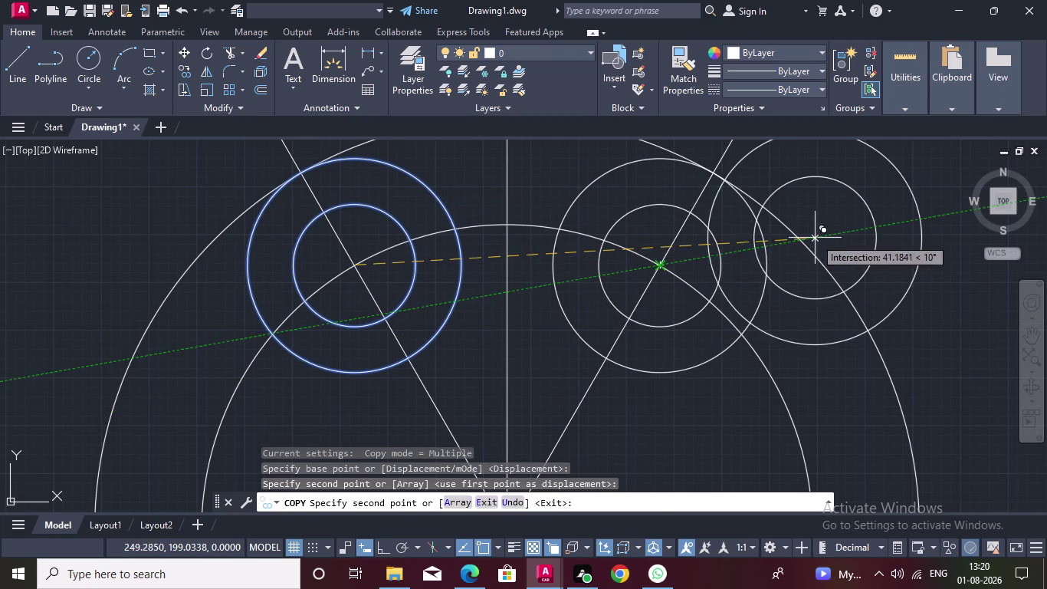
key(Escape)
scroll(down, 3)
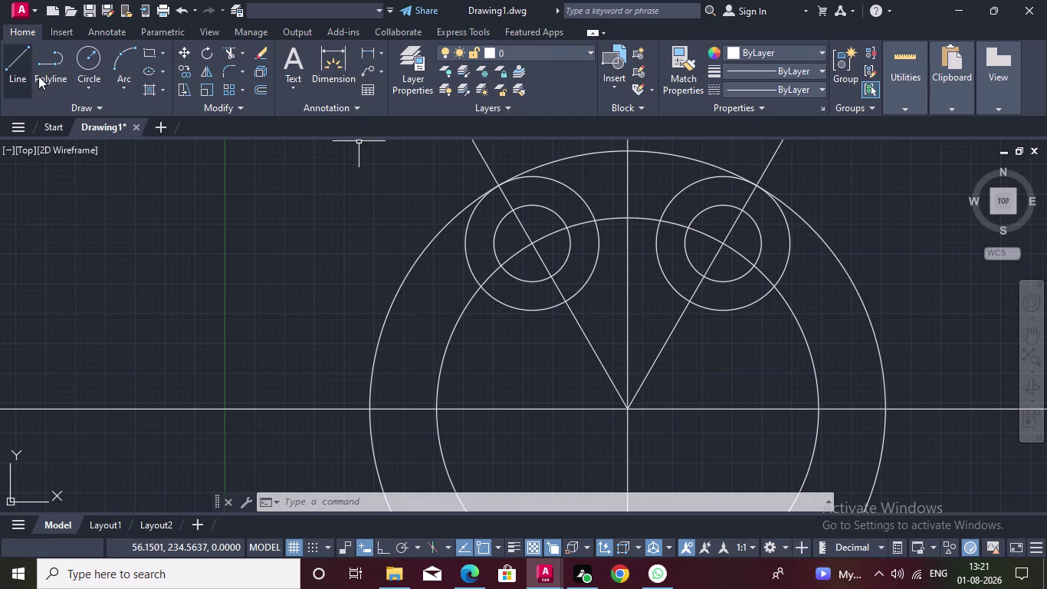
click(83, 62)
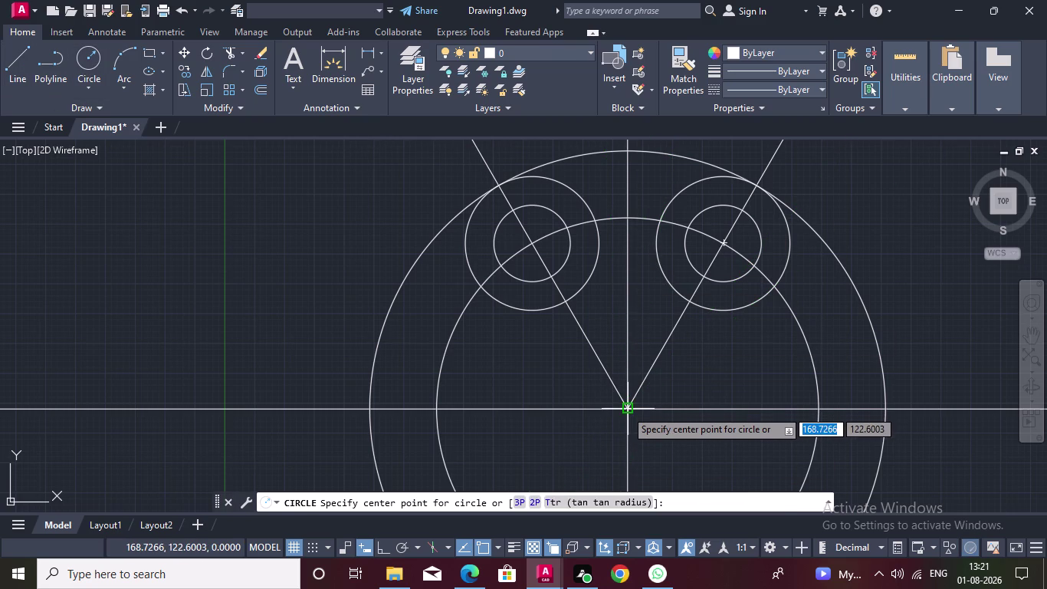
Draw radius-64 and radius-96 circles at the hub centre, the latter snapped to the boss.
drag(626, 410, 640, 397)
text(64)
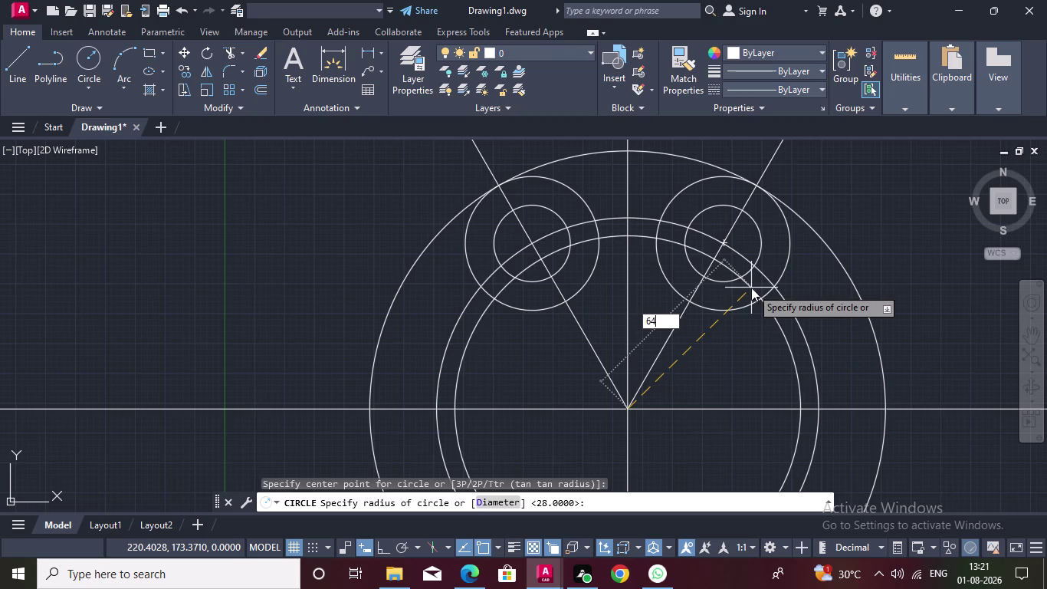
key(Return)
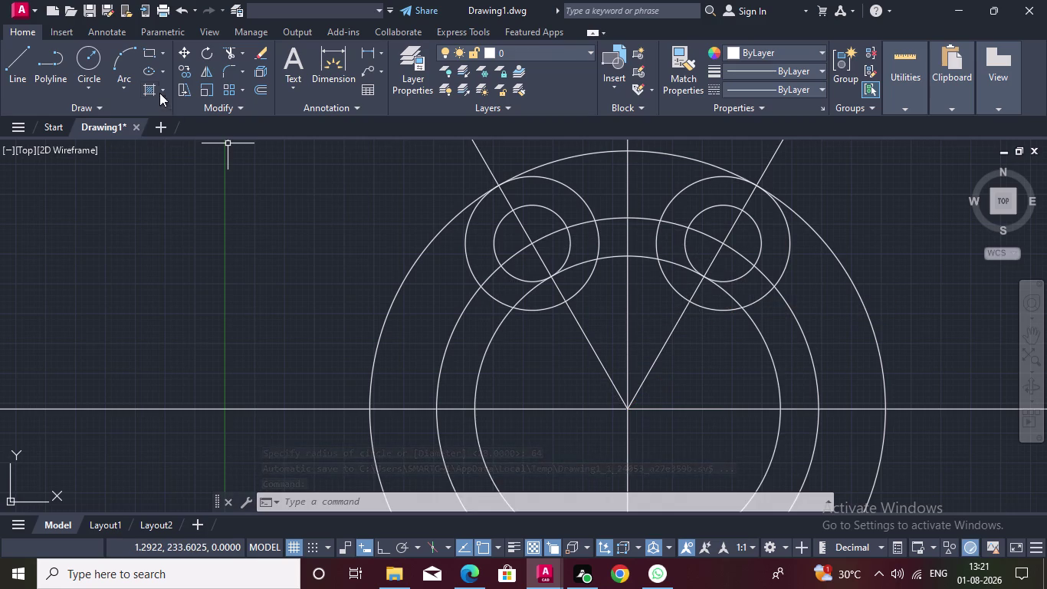
click(86, 62)
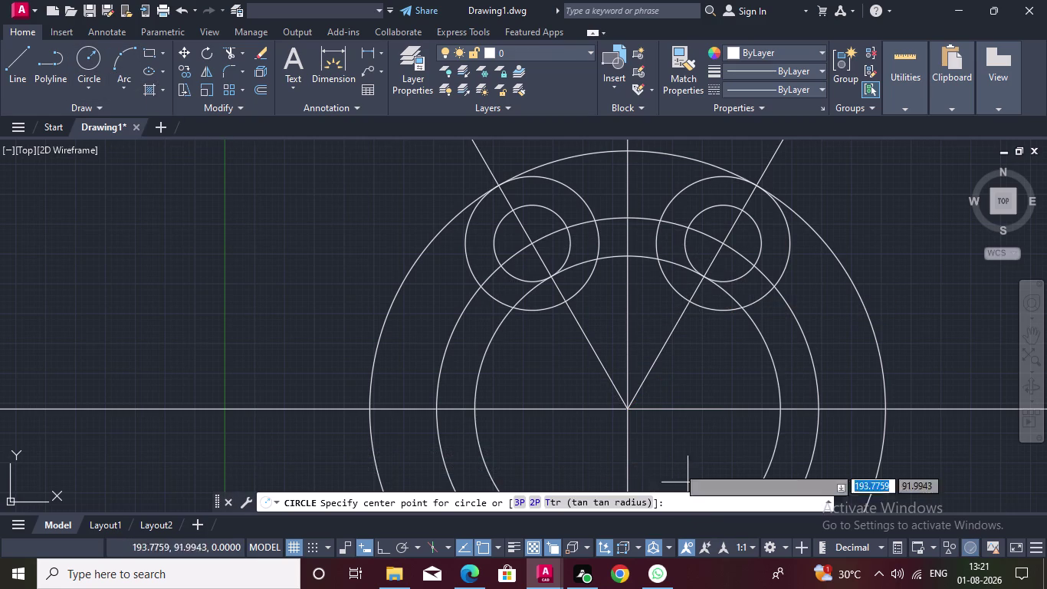
click(629, 405)
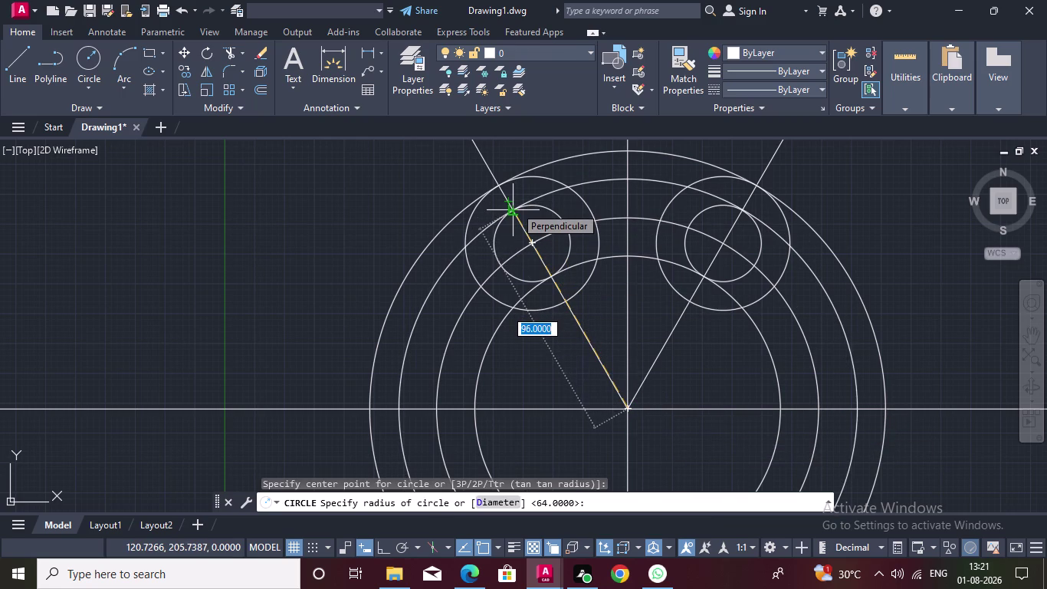
click(515, 206)
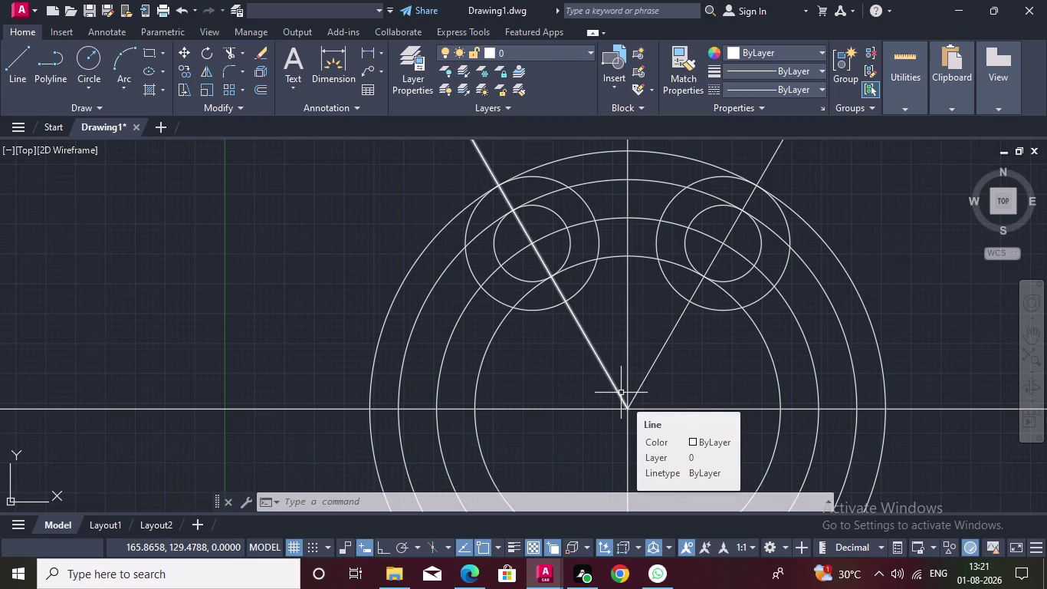
scroll(down, 3)
Recentre the view, start a fence trim across the circles, then cancel it.
middle_drag(509, 345, 508, 281)
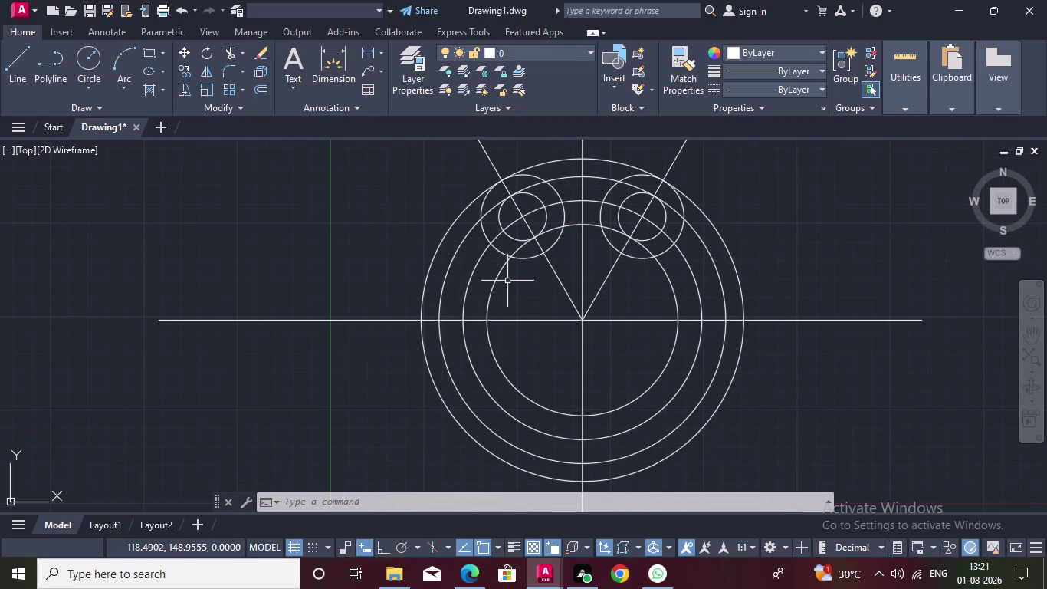
click(234, 52)
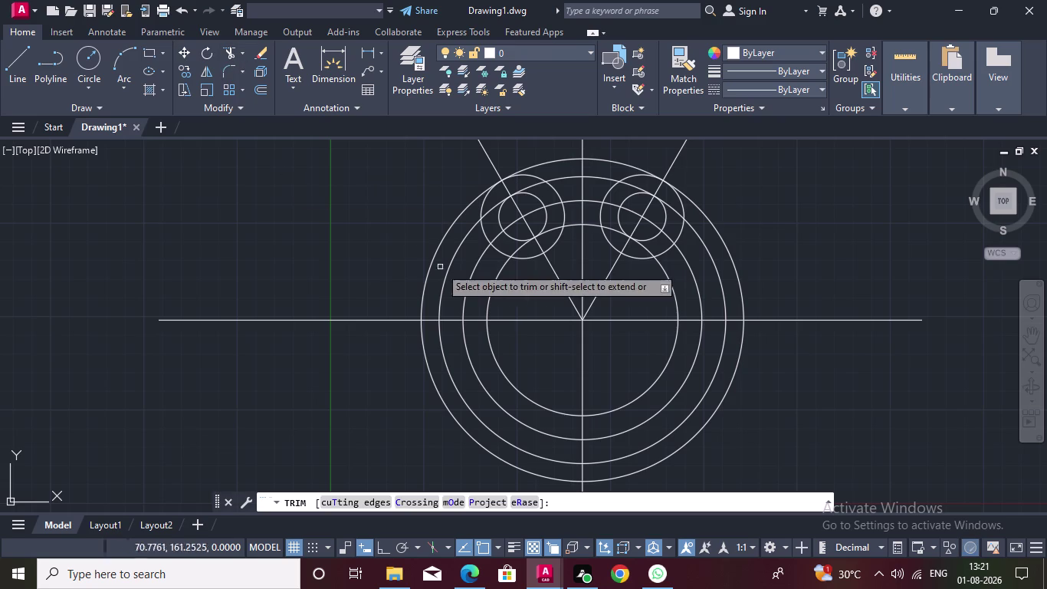
drag(402, 253, 497, 286)
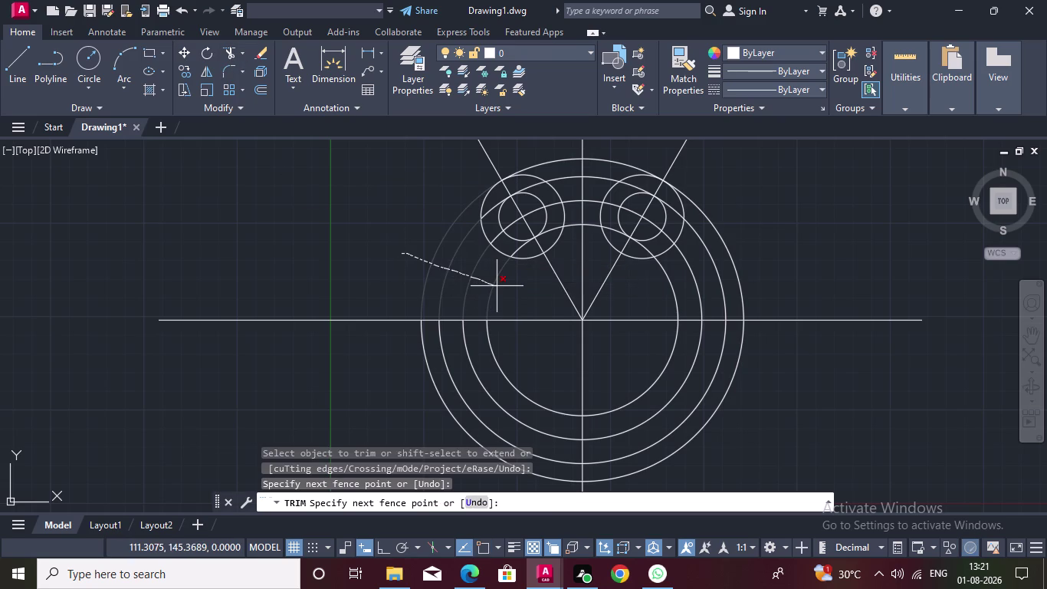
drag(496, 286, 388, 252)
key(Escape)
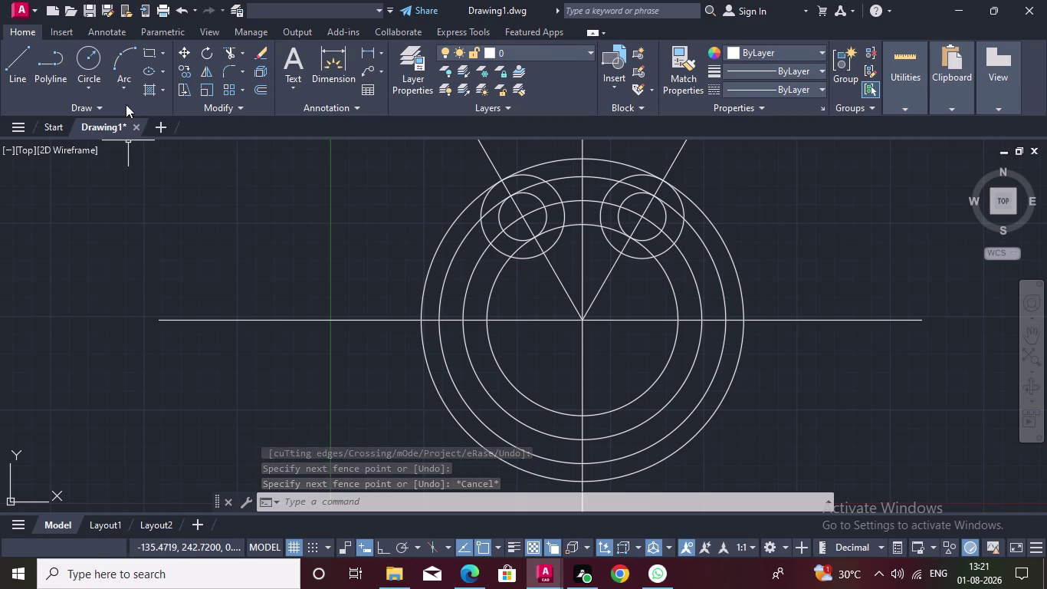
Draw a diameter-90 circle centred on the hub centre.
click(88, 61)
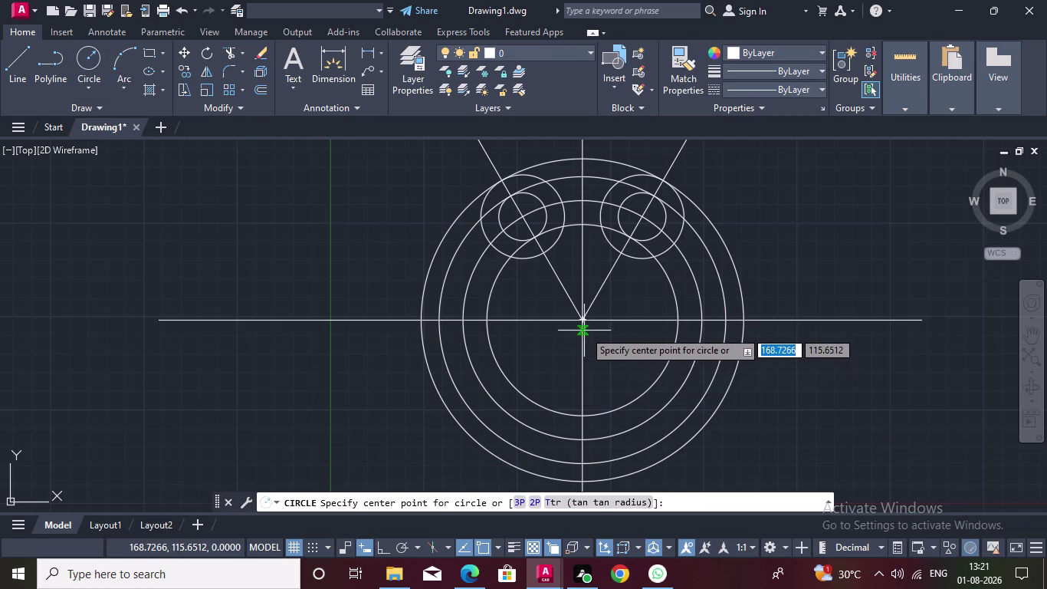
drag(582, 321, 600, 325)
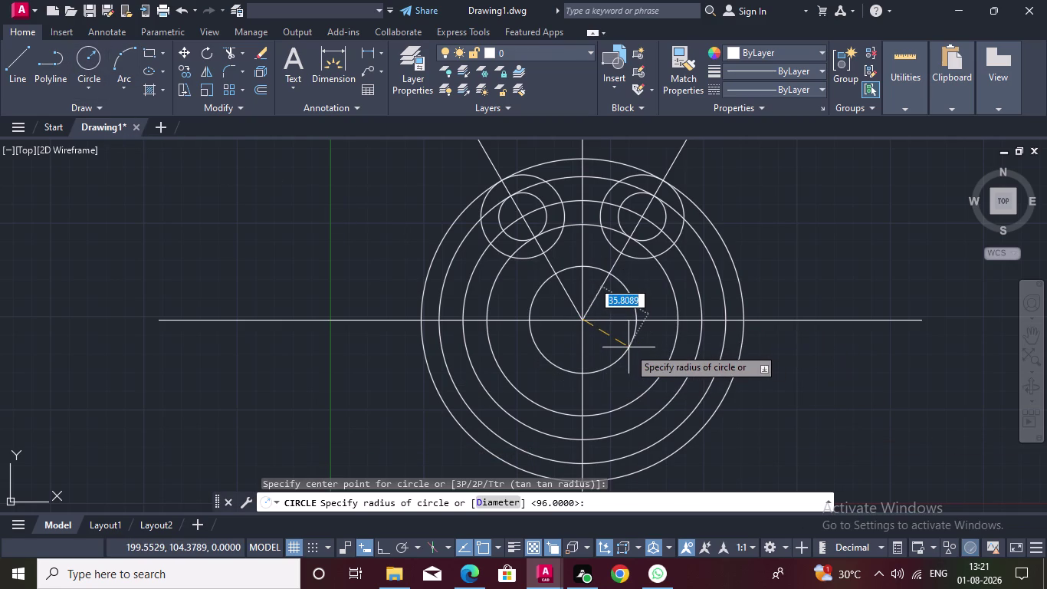
double_click(506, 503)
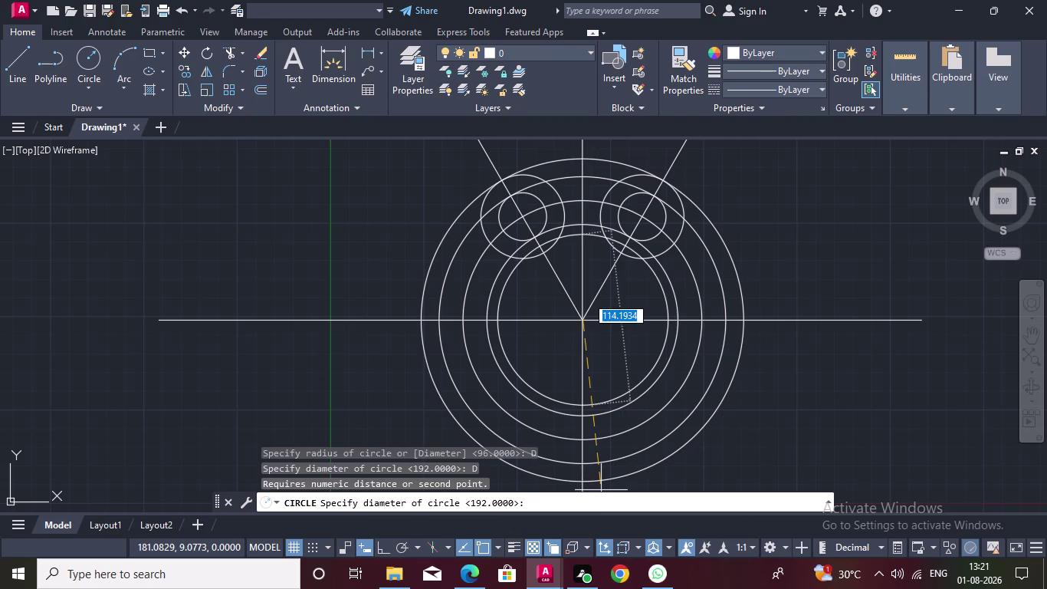
text(90)
key(Return)
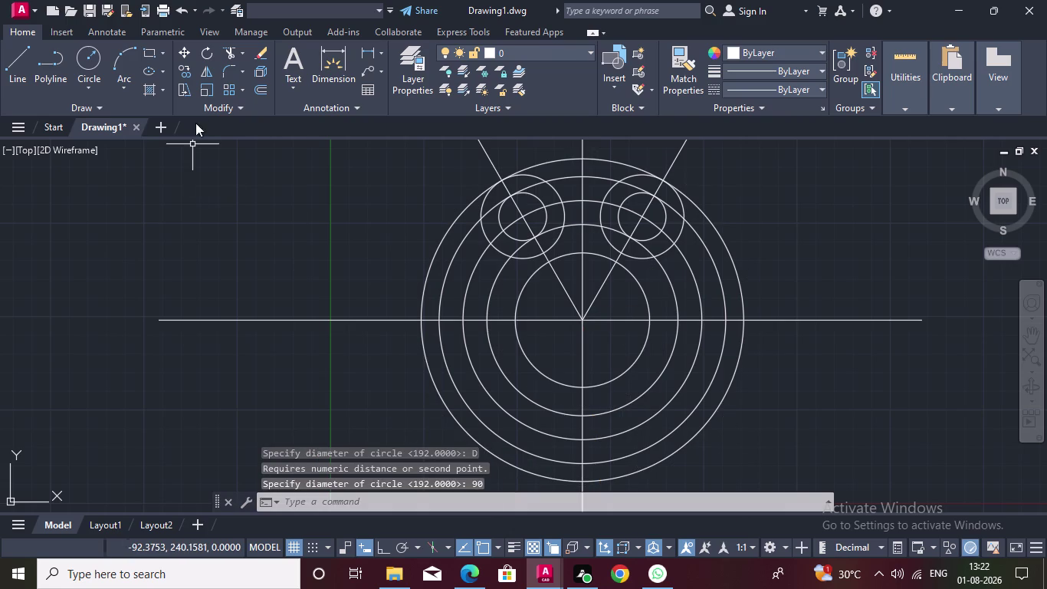
click(231, 49)
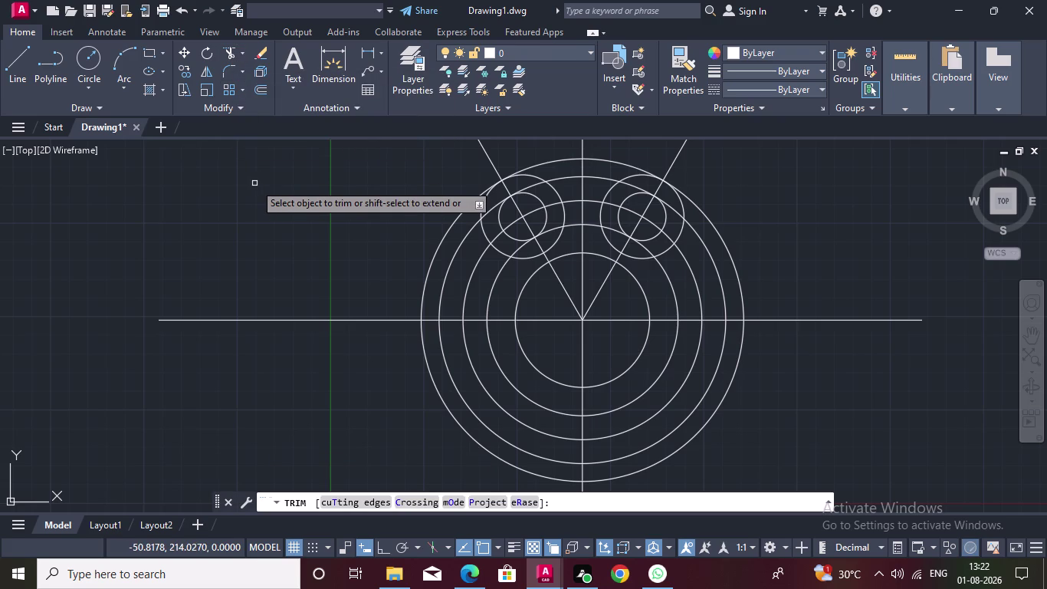
Fence-trim the outer circles' lower and right arcs, keeping the band linking both bosses.
drag(398, 253, 489, 298)
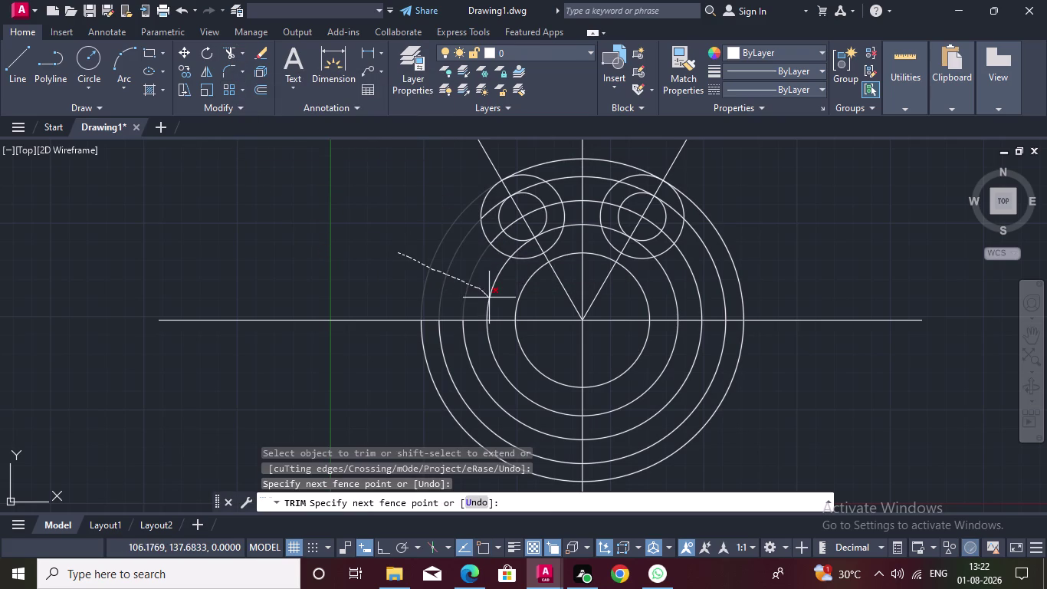
drag(489, 298, 637, 437)
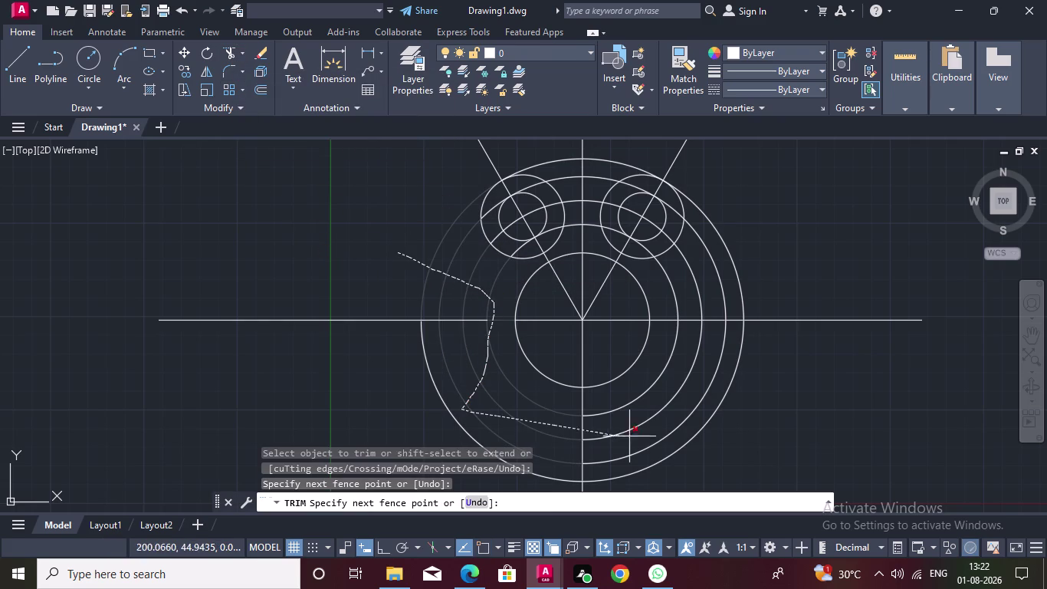
drag(638, 437, 724, 477)
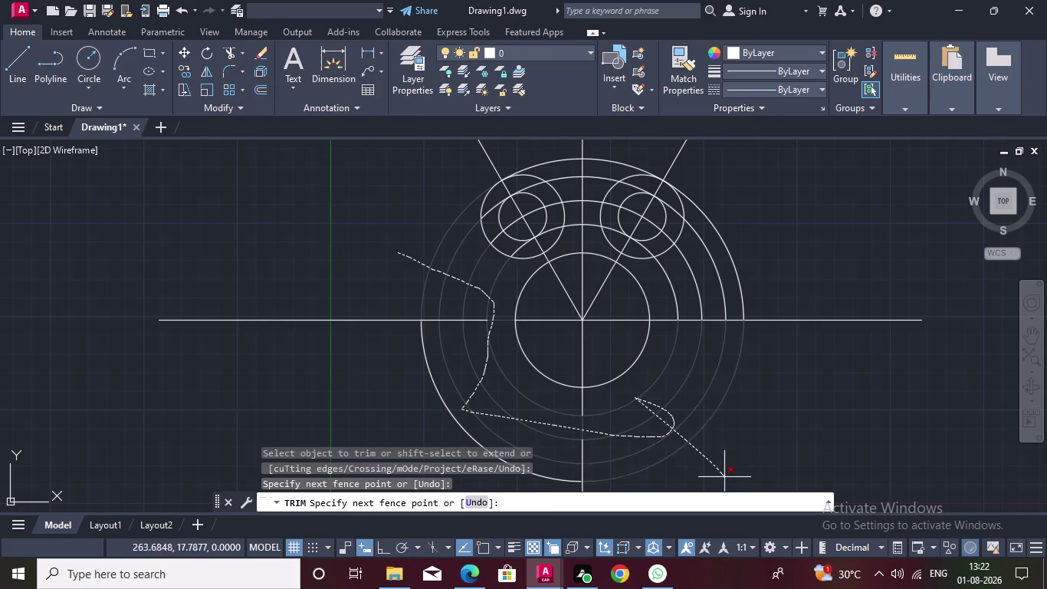
drag(725, 477, 721, 448)
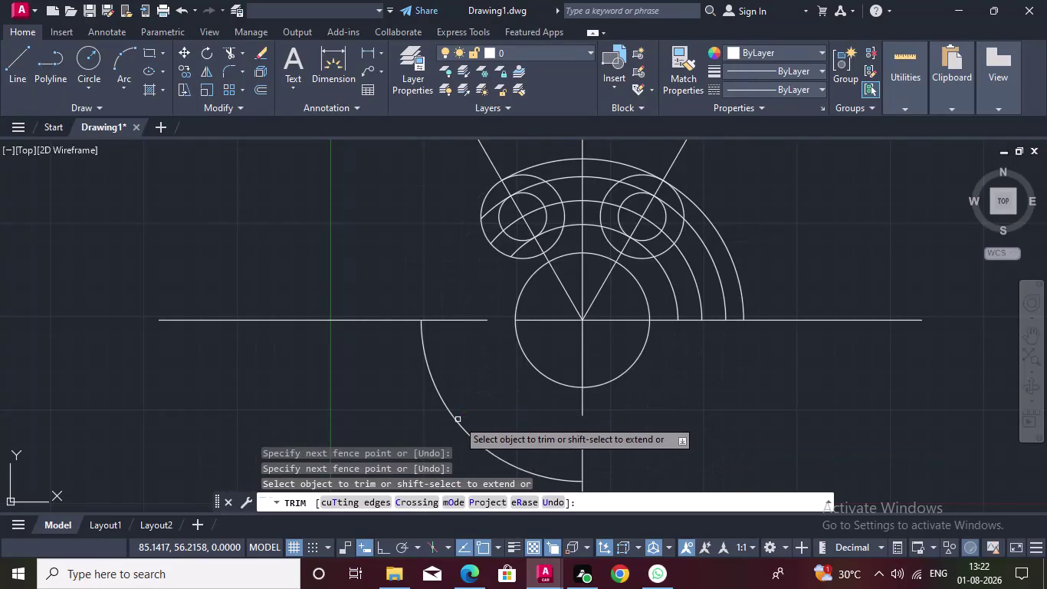
click(458, 420)
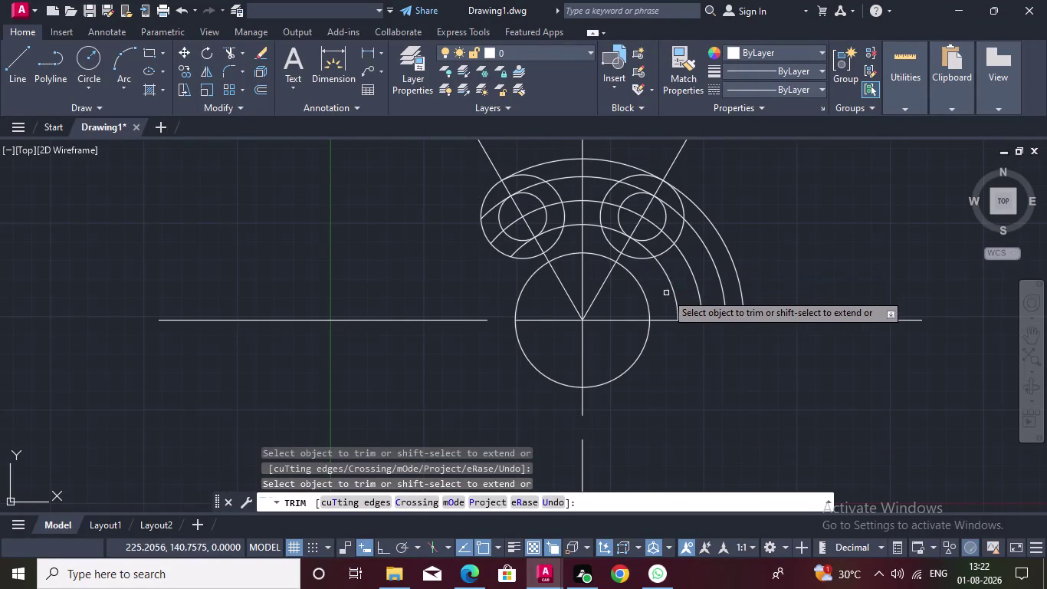
drag(673, 290, 689, 261)
drag(688, 270, 753, 225)
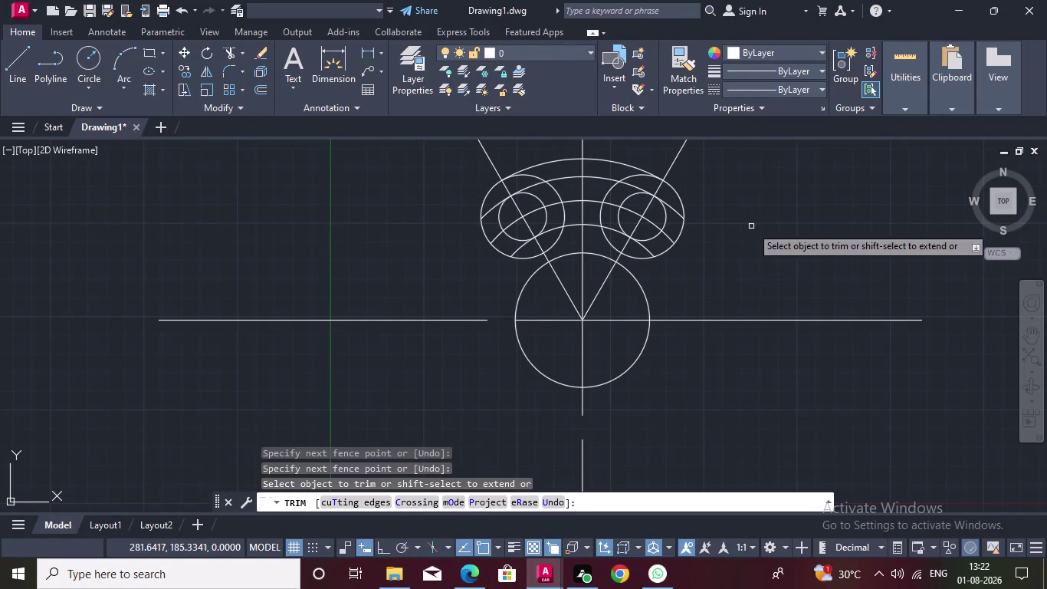
key(Escape)
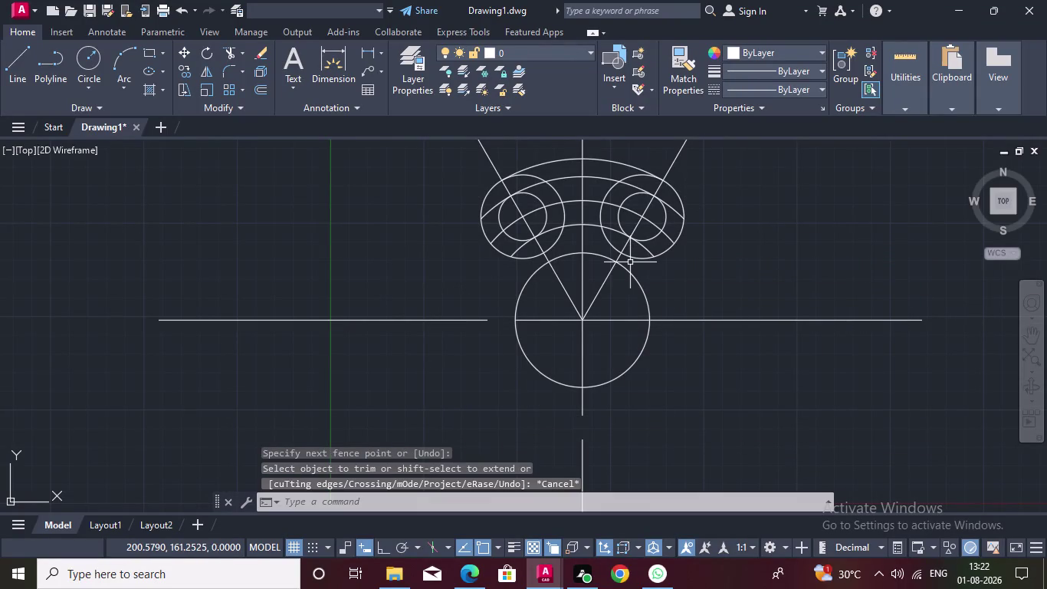
click(88, 89)
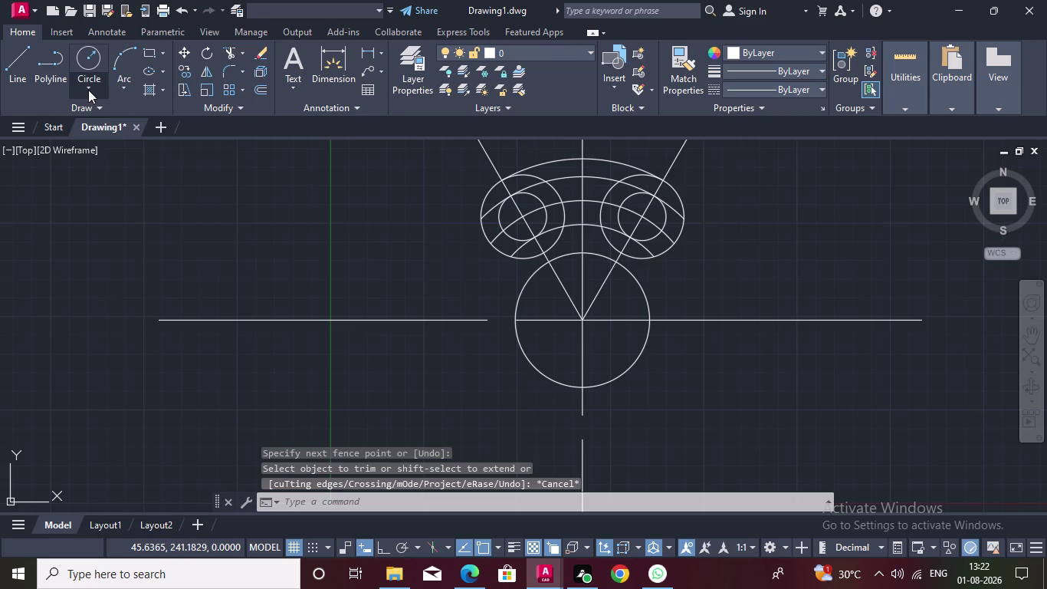
Draw a radius-10 circle tangent to the hub circle and the outer arc on the left.
click(126, 245)
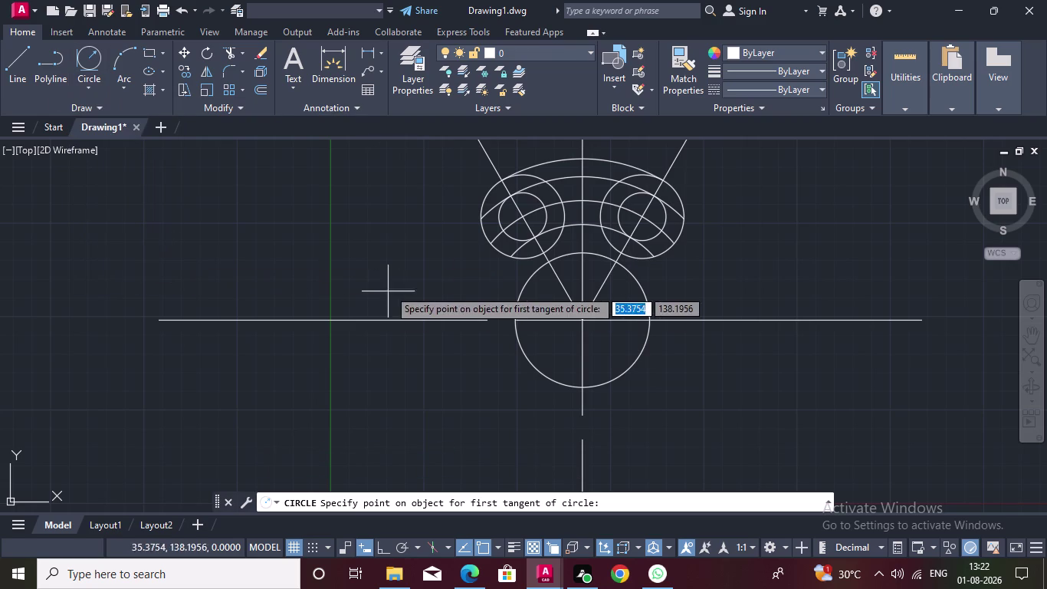
double_click(530, 282)
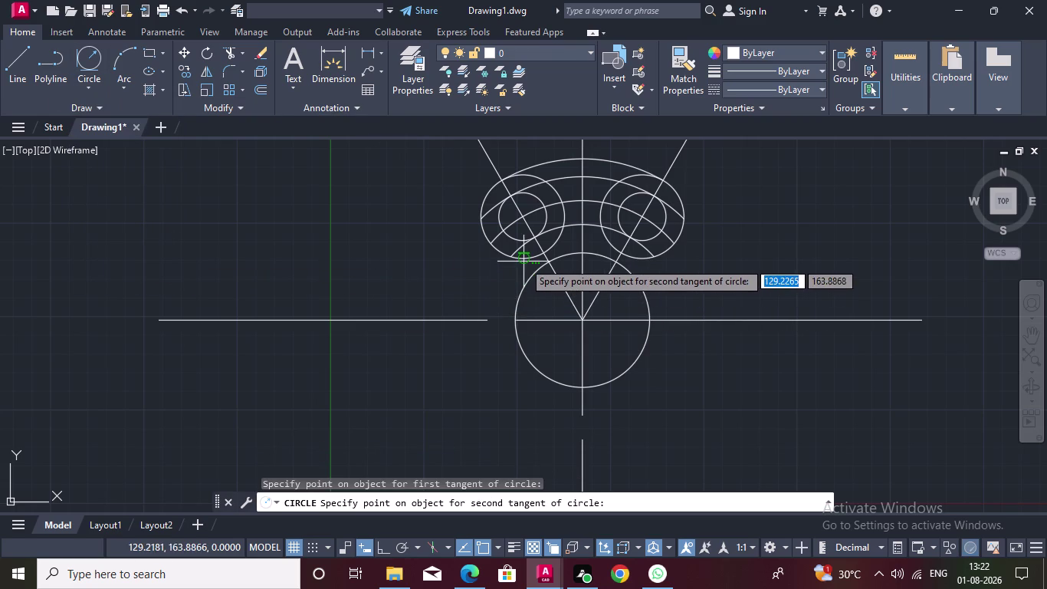
click(524, 261)
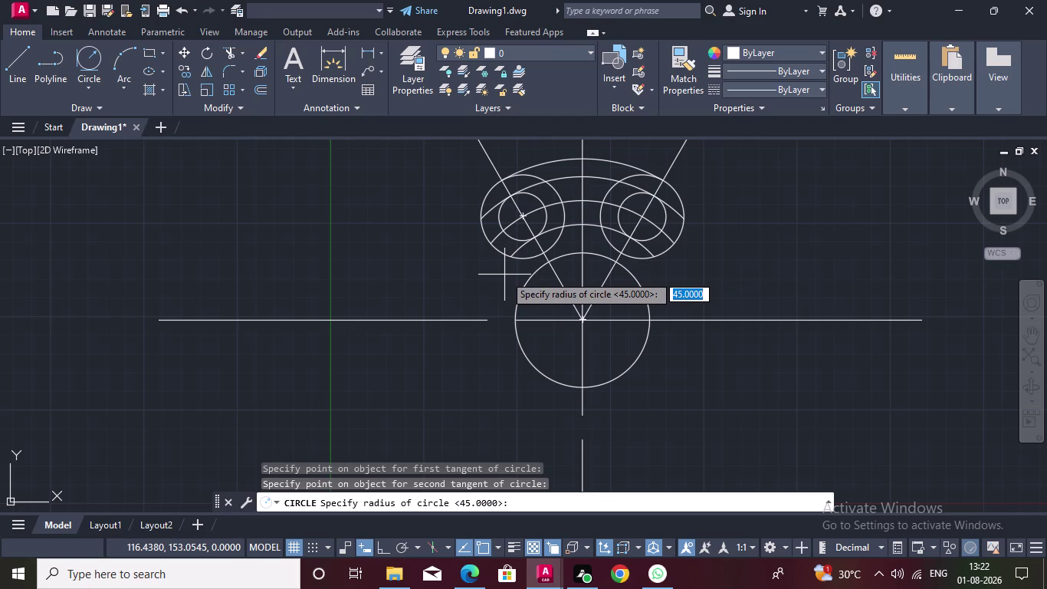
text(1)
text(0)
key(Return)
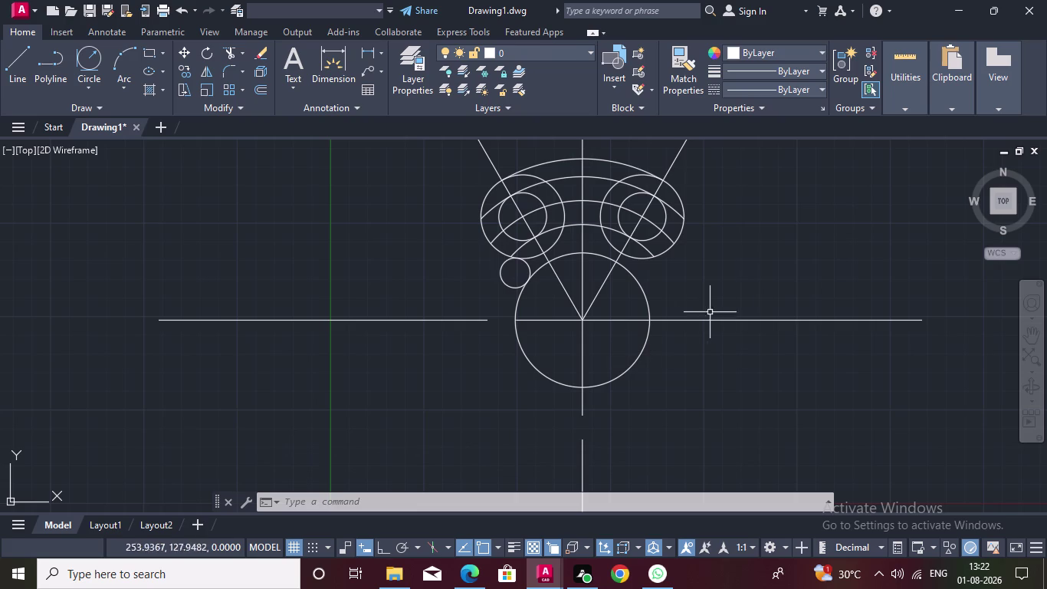
Add a matching radius-10 tangent circle on the right side.
click(84, 60)
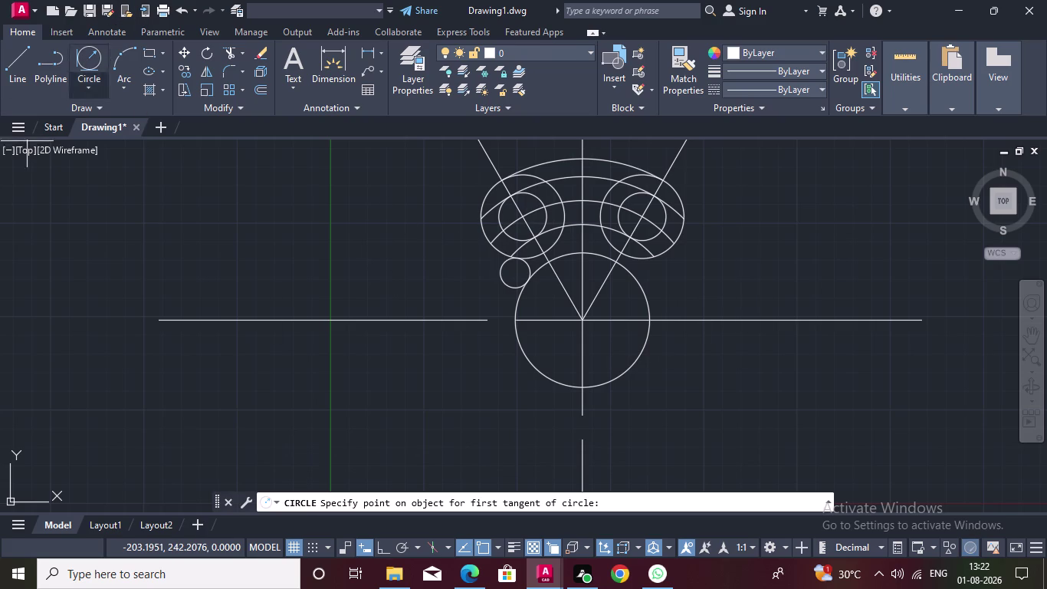
click(633, 277)
click(637, 262)
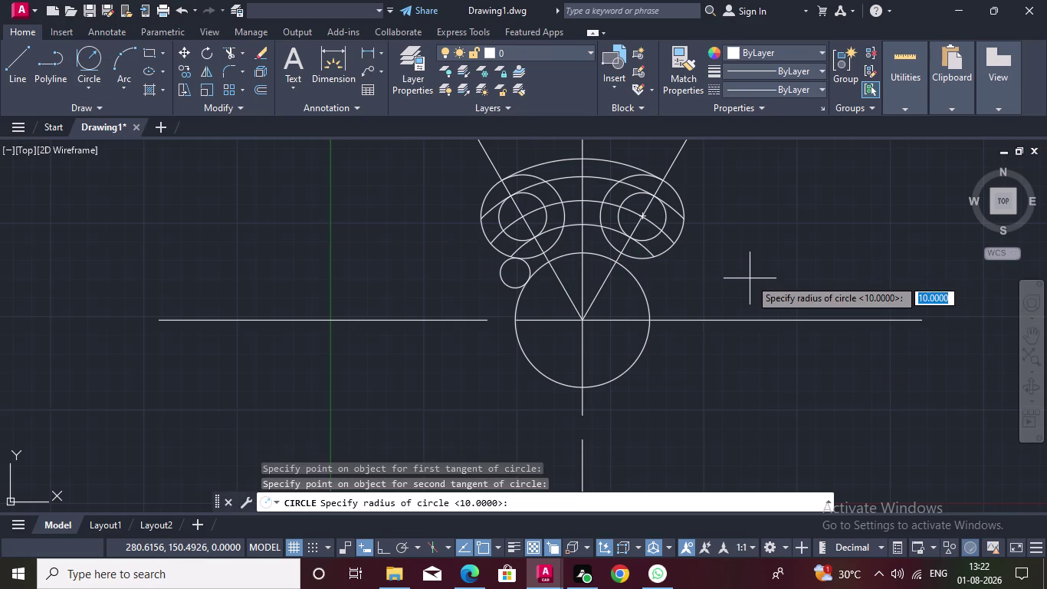
text(10)
key(Return)
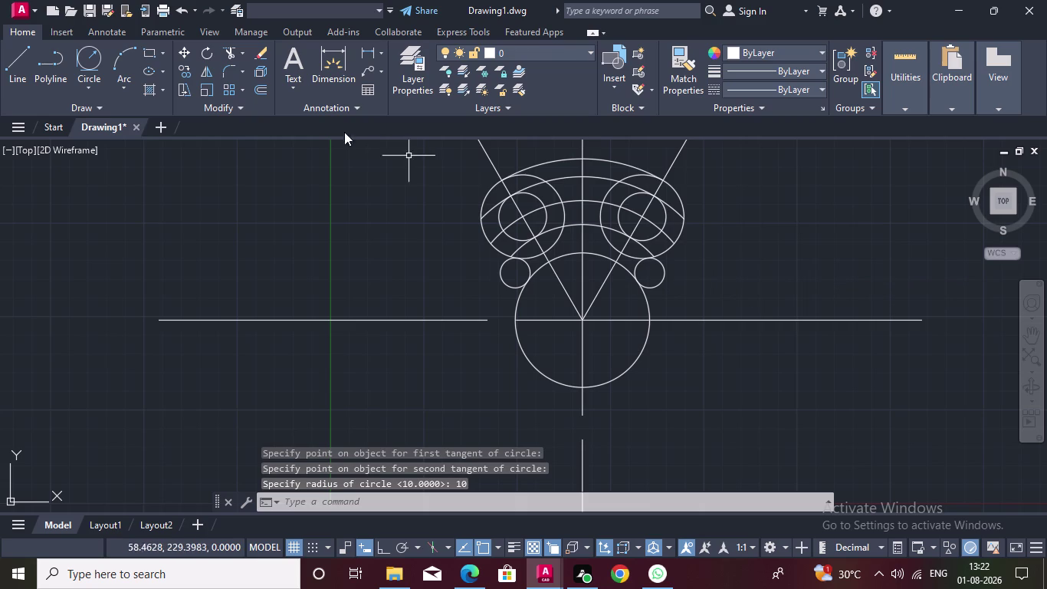
click(233, 52)
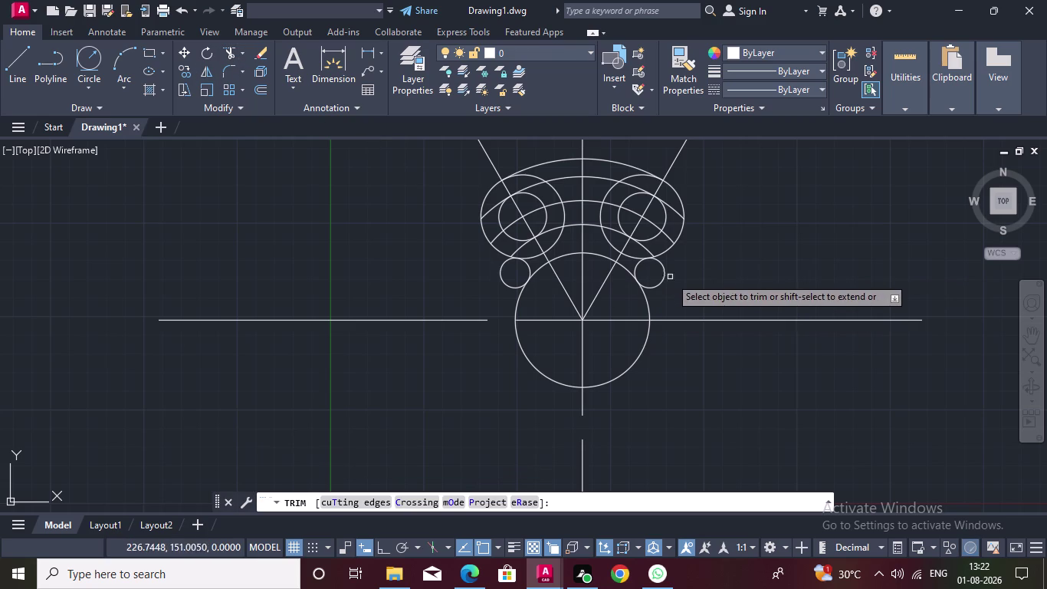
Trim the inner parts of both radius-10 circles and the boss circle arcs.
click(663, 269)
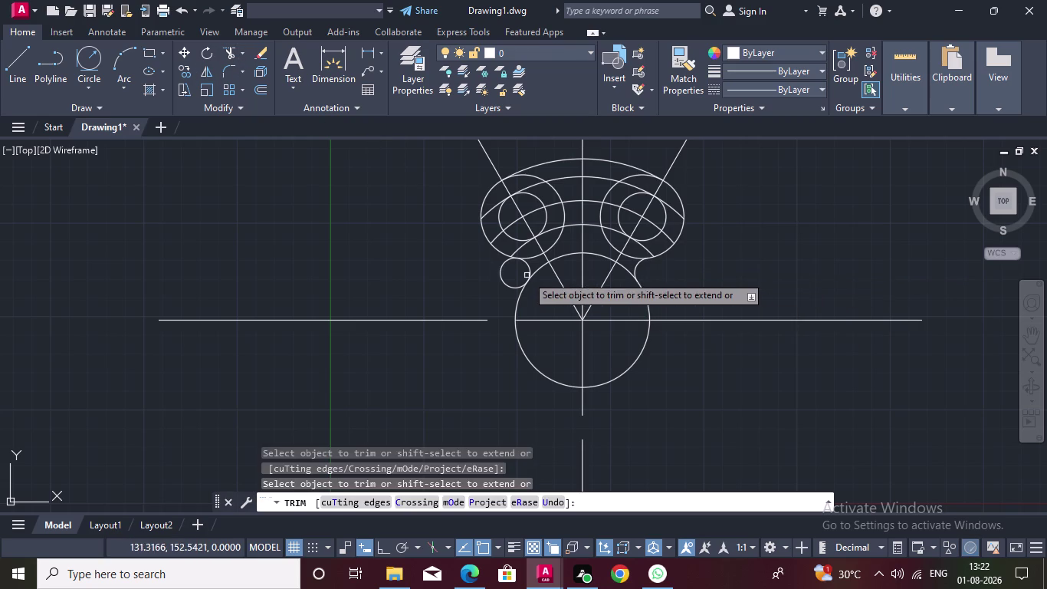
click(503, 282)
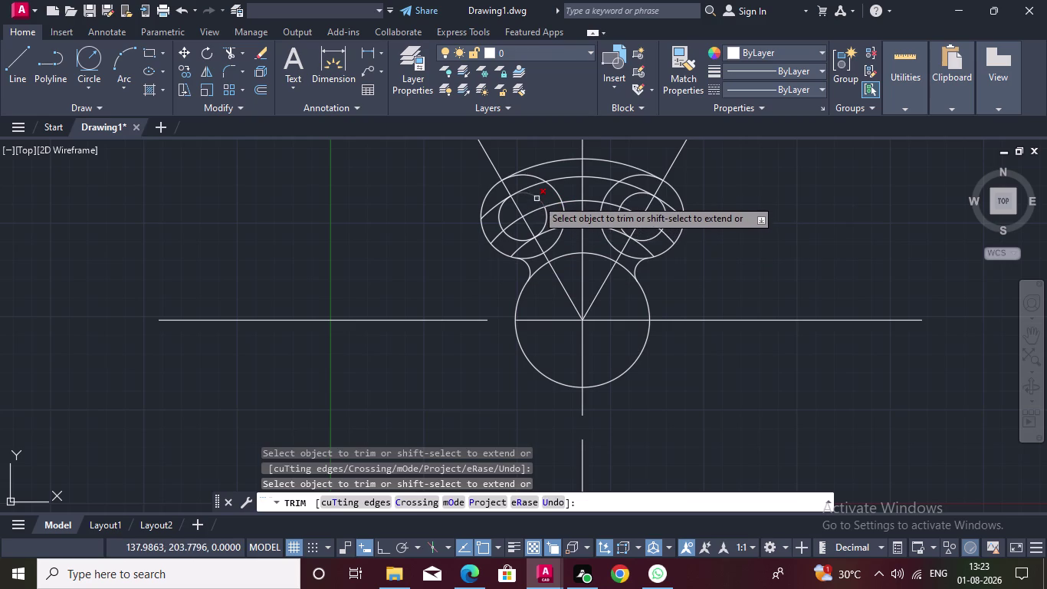
click(547, 223)
double_click(539, 198)
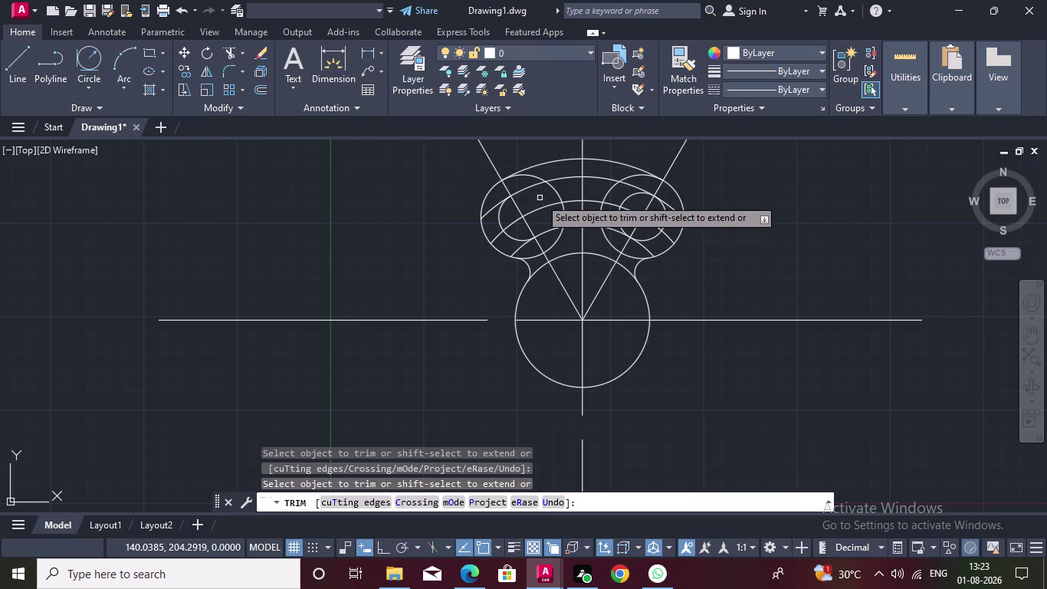
double_click(609, 193)
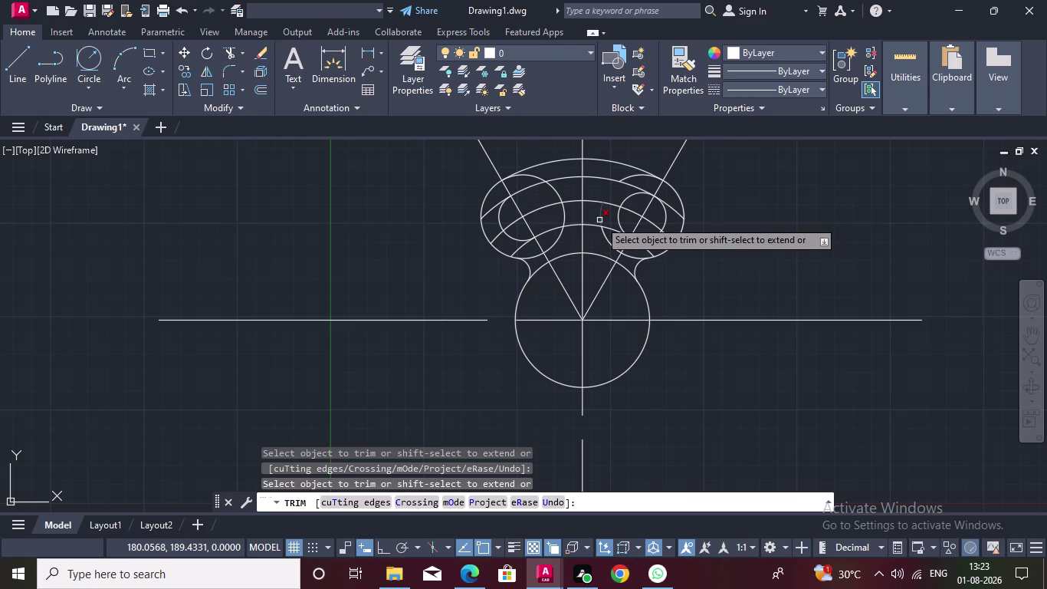
click(600, 220)
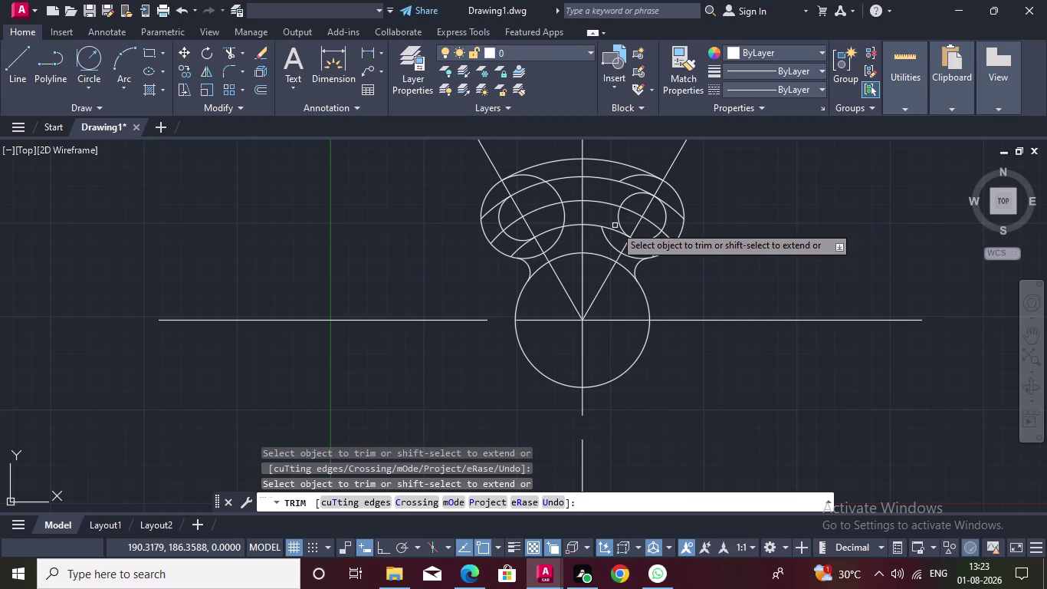
click(619, 225)
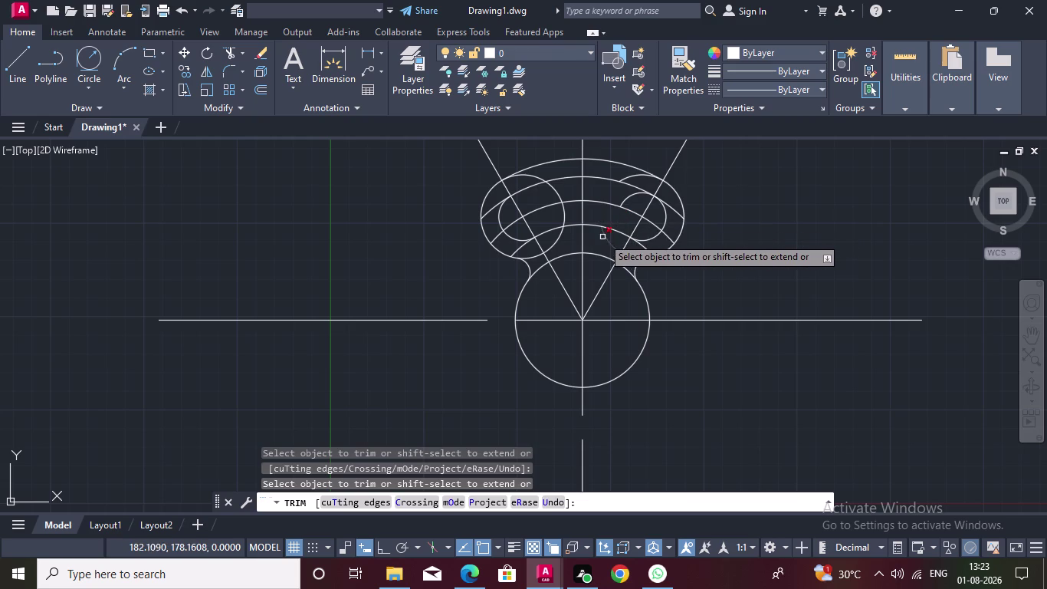
click(607, 236)
click(630, 198)
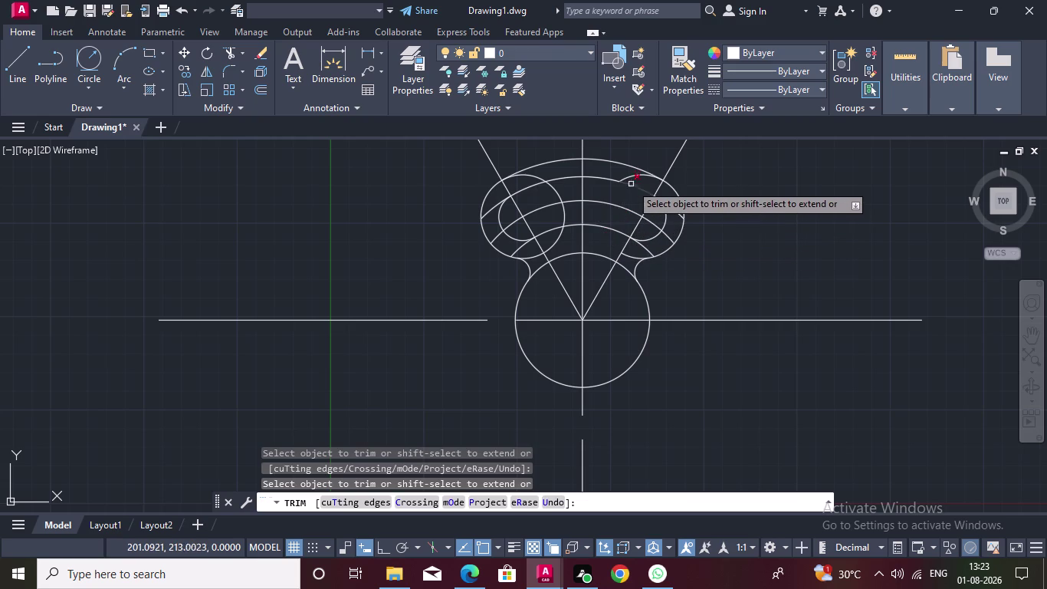
click(631, 178)
click(559, 192)
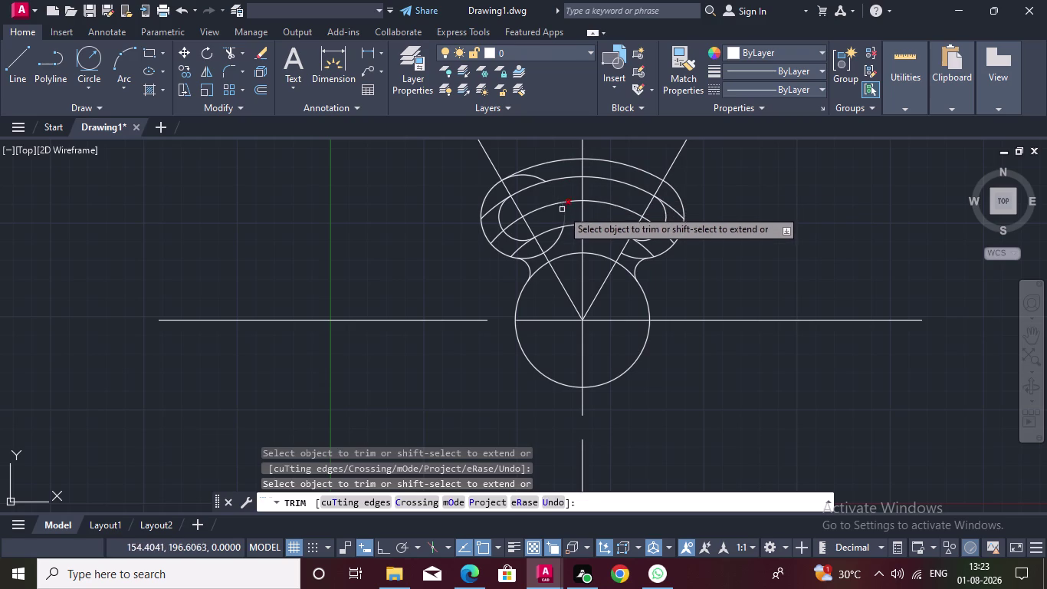
Trim leftover boss arcs and inner arc pieces near the hub and fillets.
triple_click(562, 211)
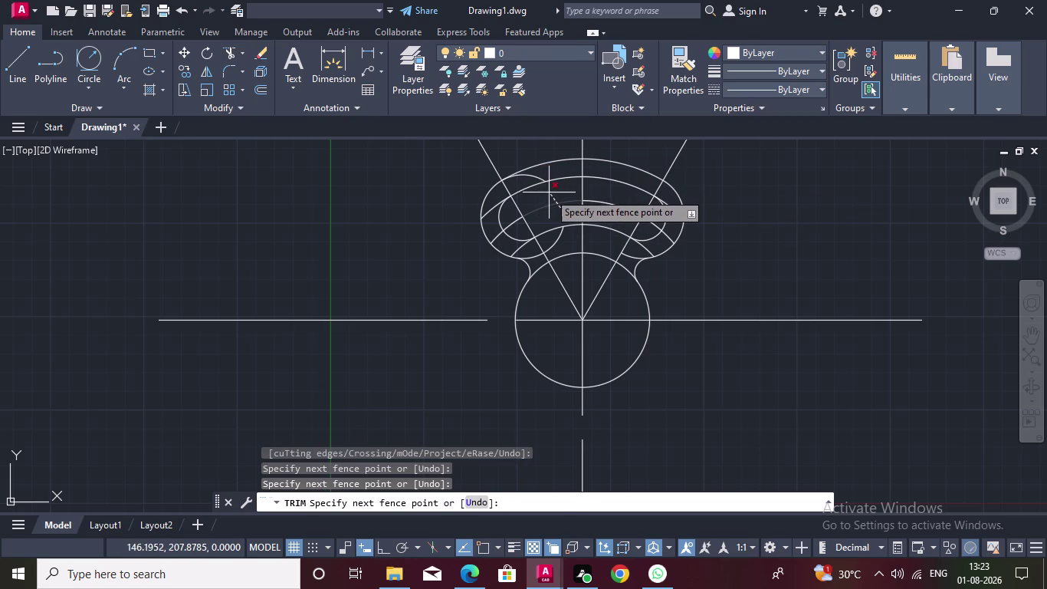
click(564, 210)
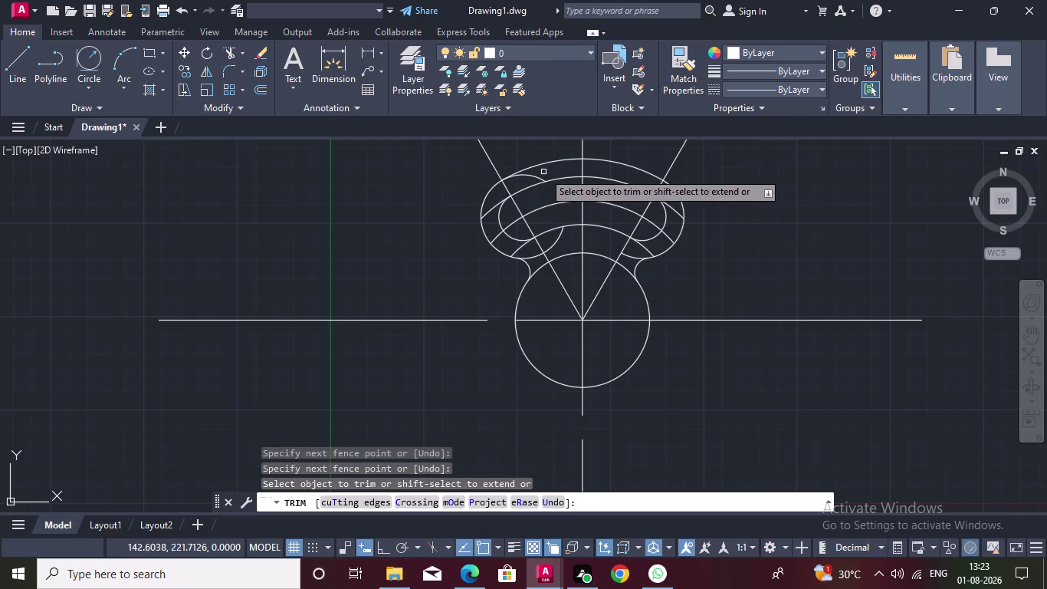
click(534, 174)
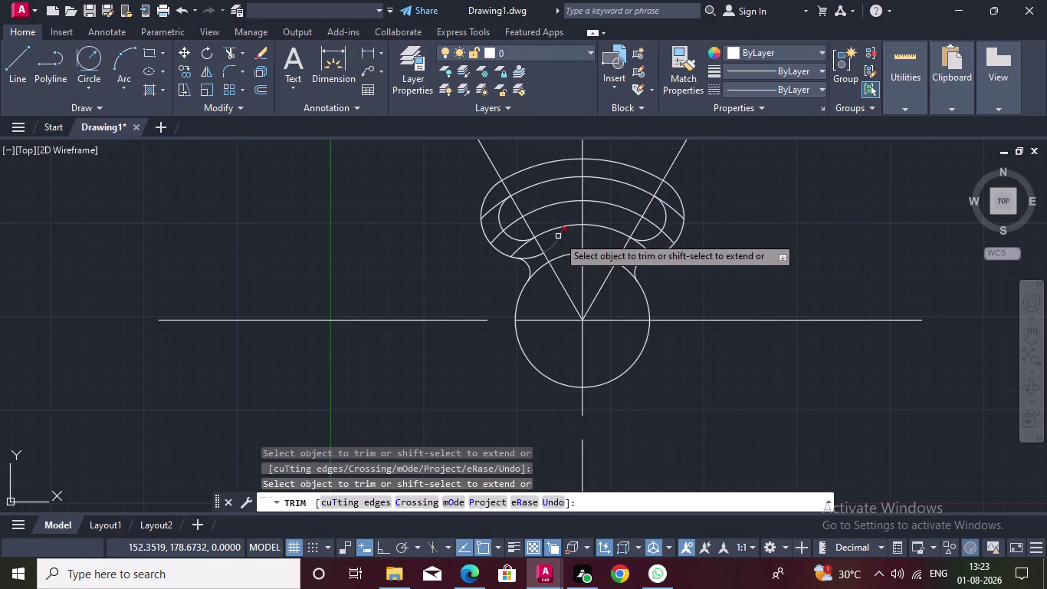
click(558, 236)
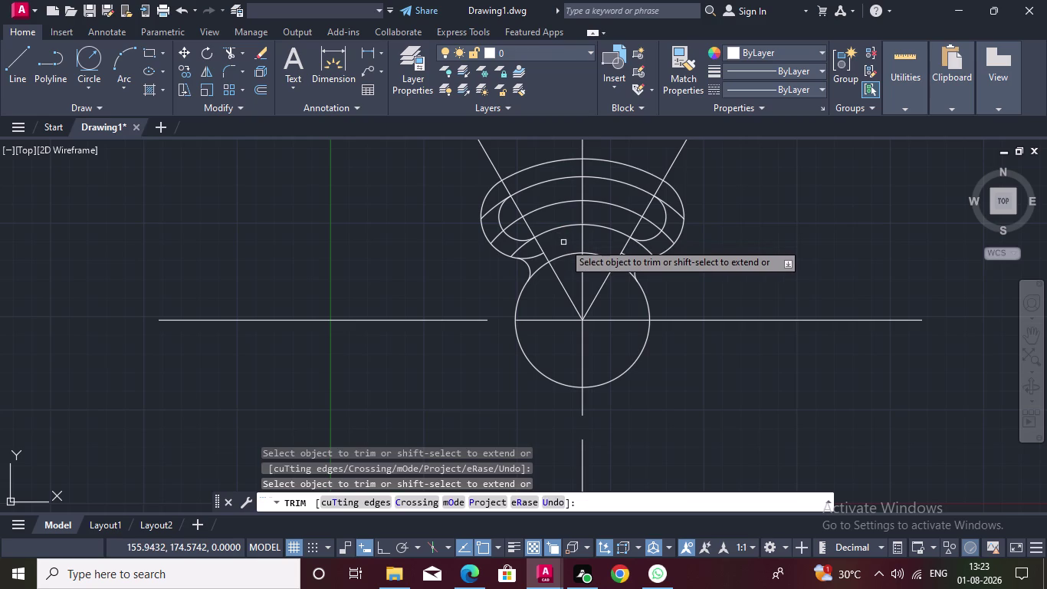
triple_click(535, 255)
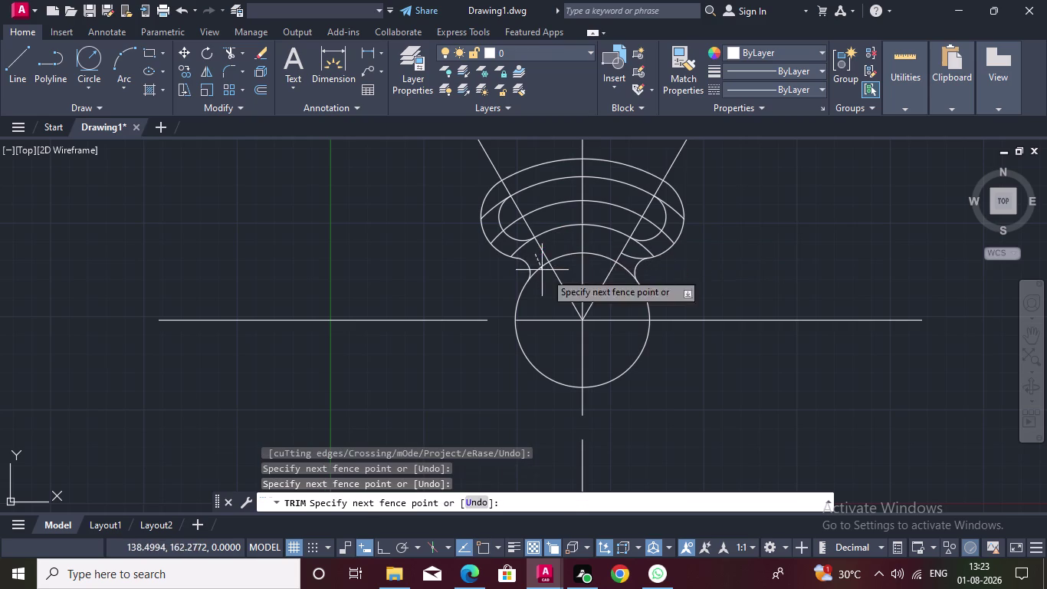
double_click(530, 256)
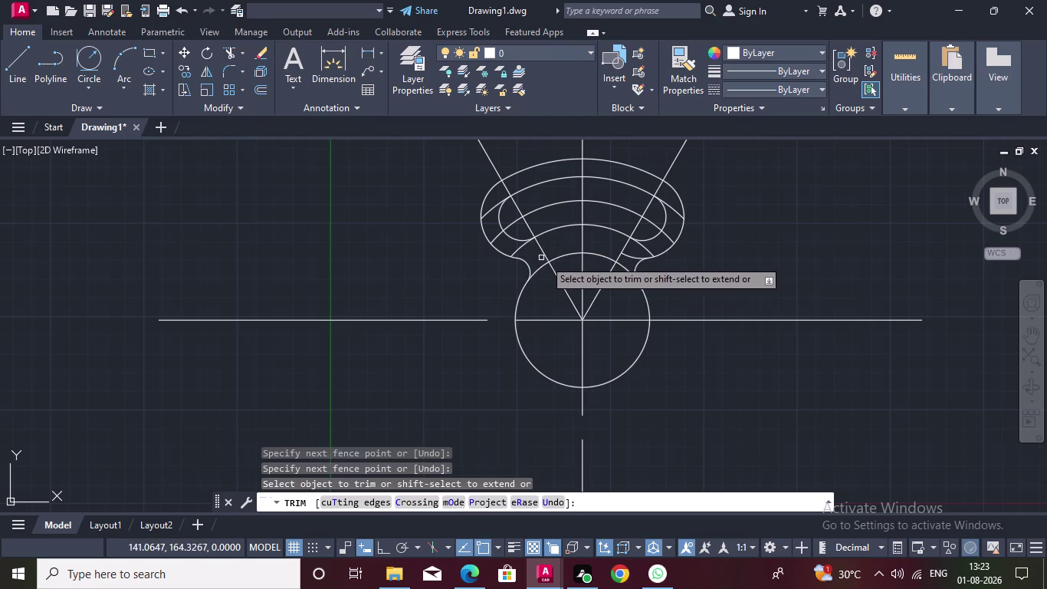
click(628, 255)
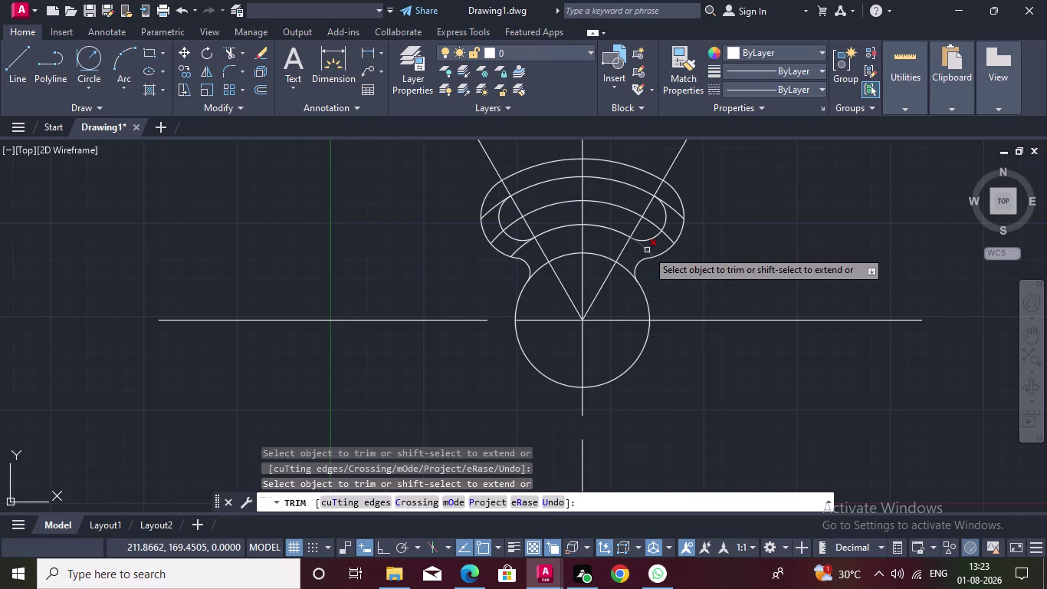
click(644, 249)
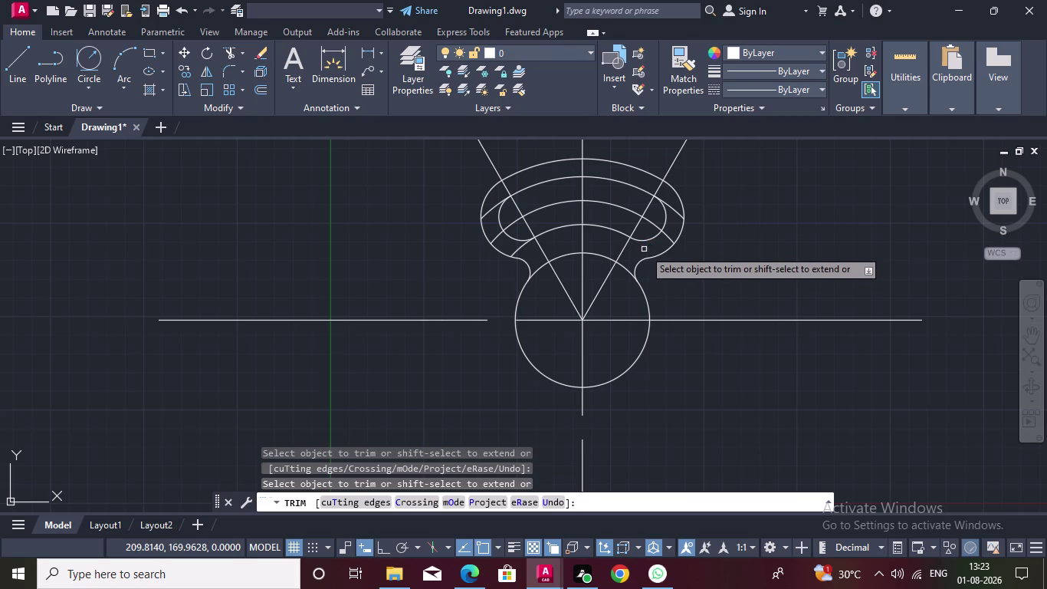
Clean up excess arc pieces at both ends of the arm and end the trim.
double_click(666, 238)
double_click(674, 211)
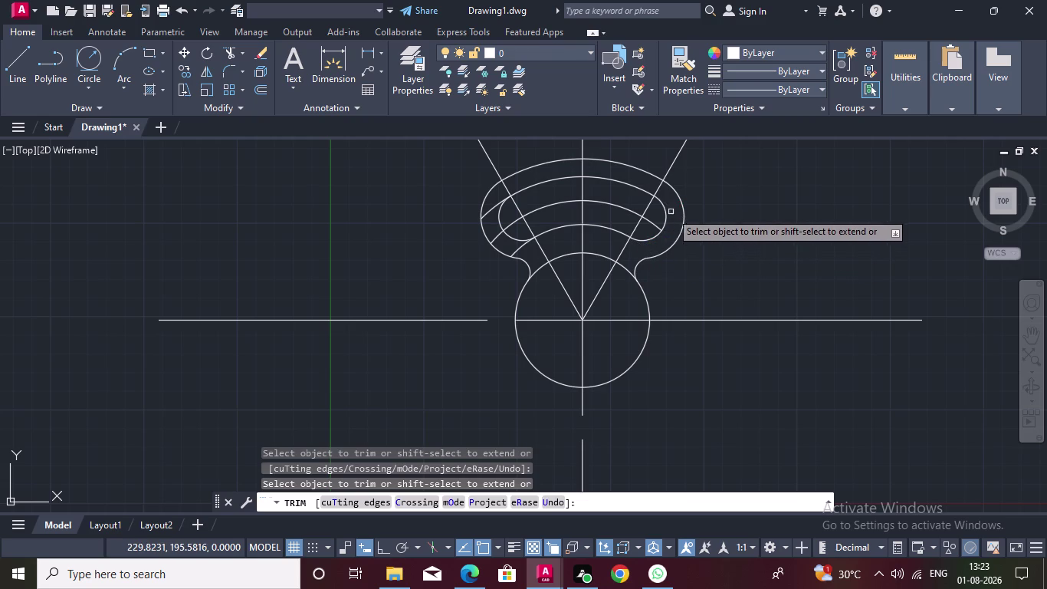
double_click(488, 215)
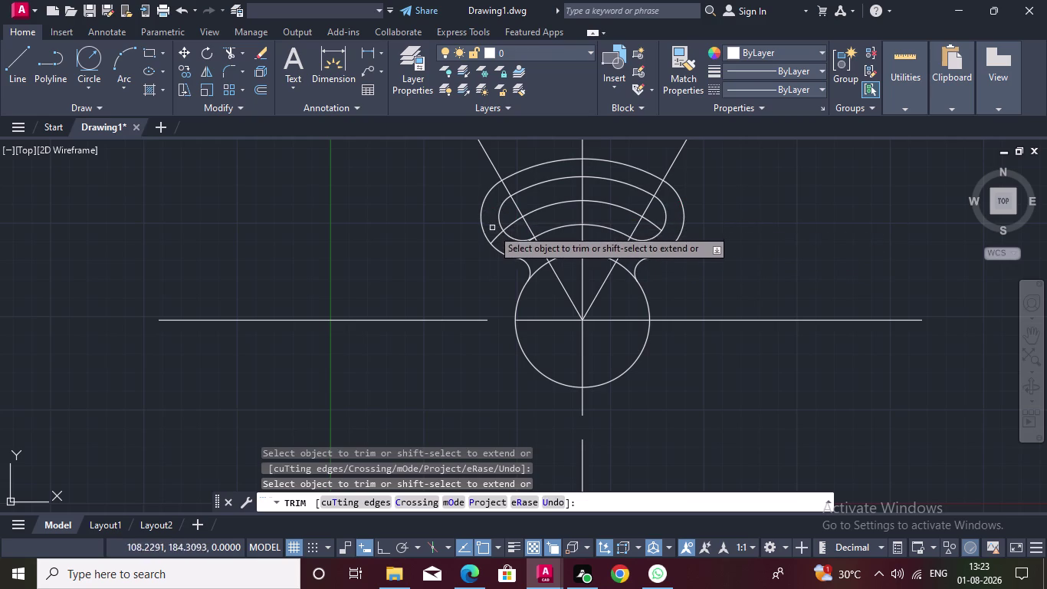
triple_click(494, 233)
click(495, 234)
click(500, 236)
triple_click(513, 251)
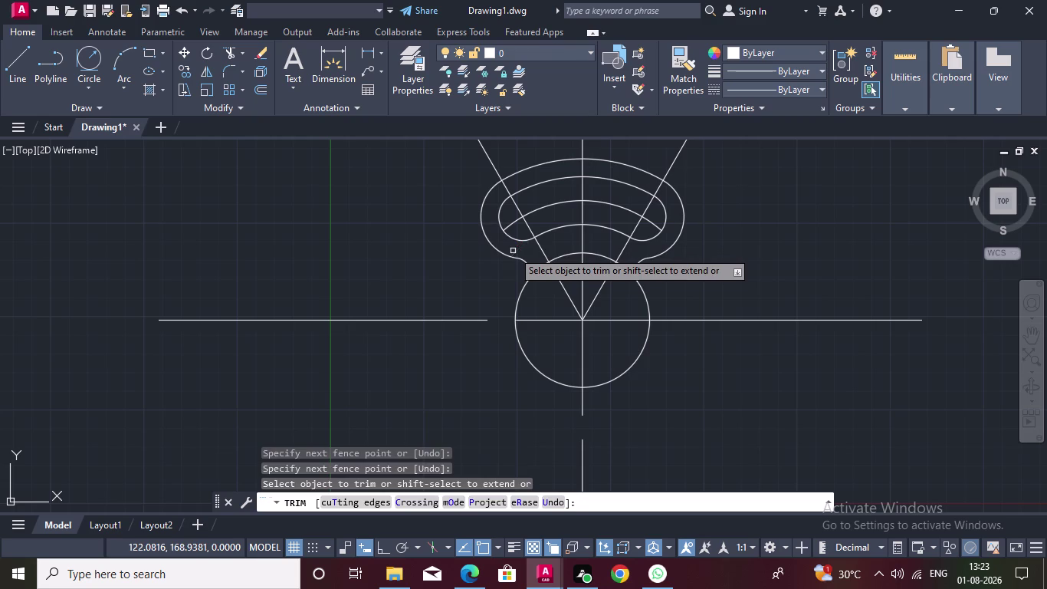
click(517, 253)
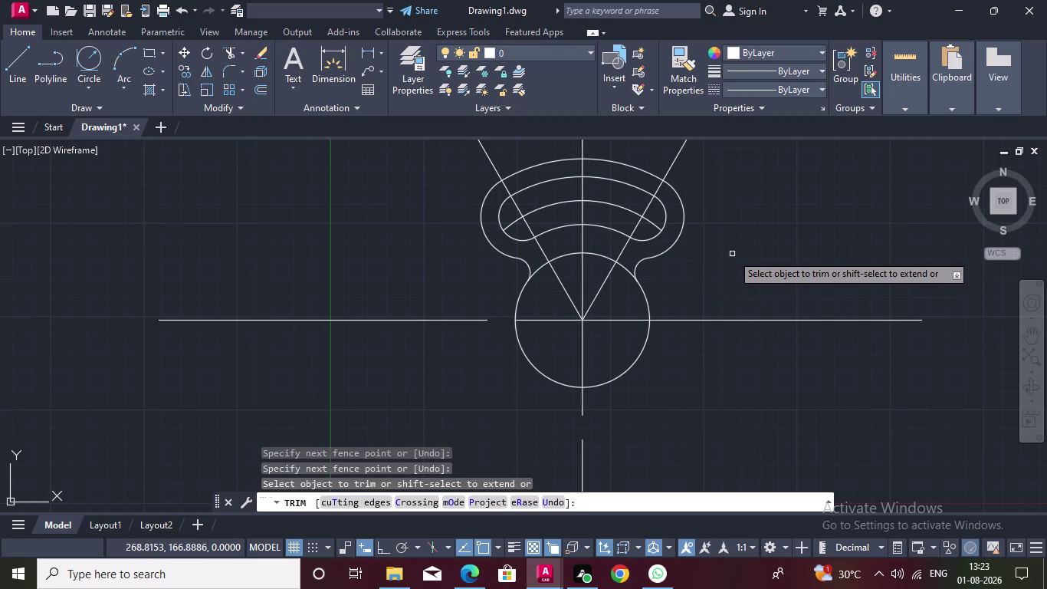
key(Escape)
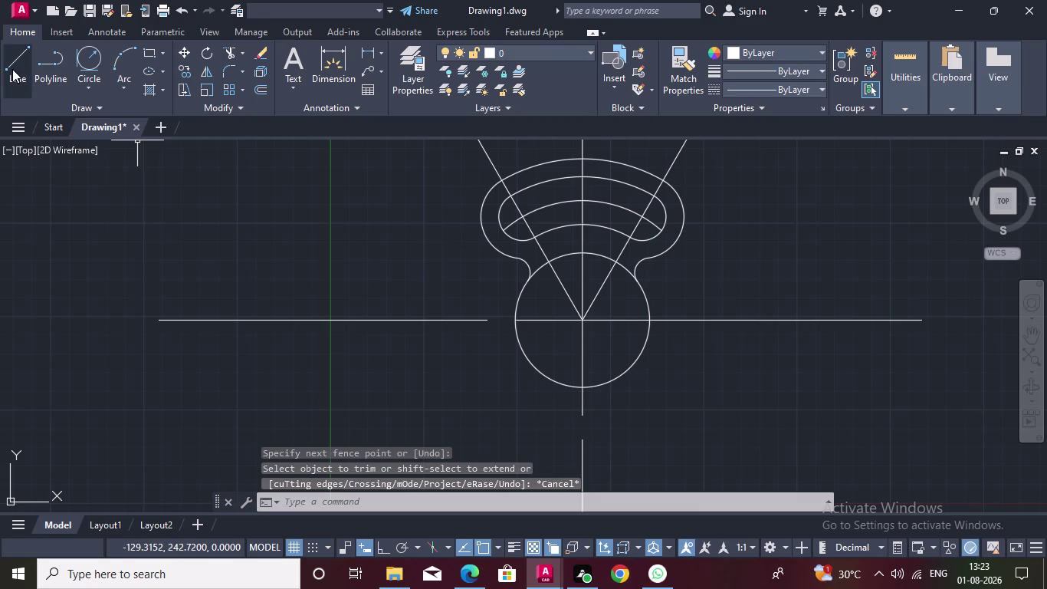
Extend the horizontal line to the hub, then fence-trim the hub circle's lower half.
text(EX)
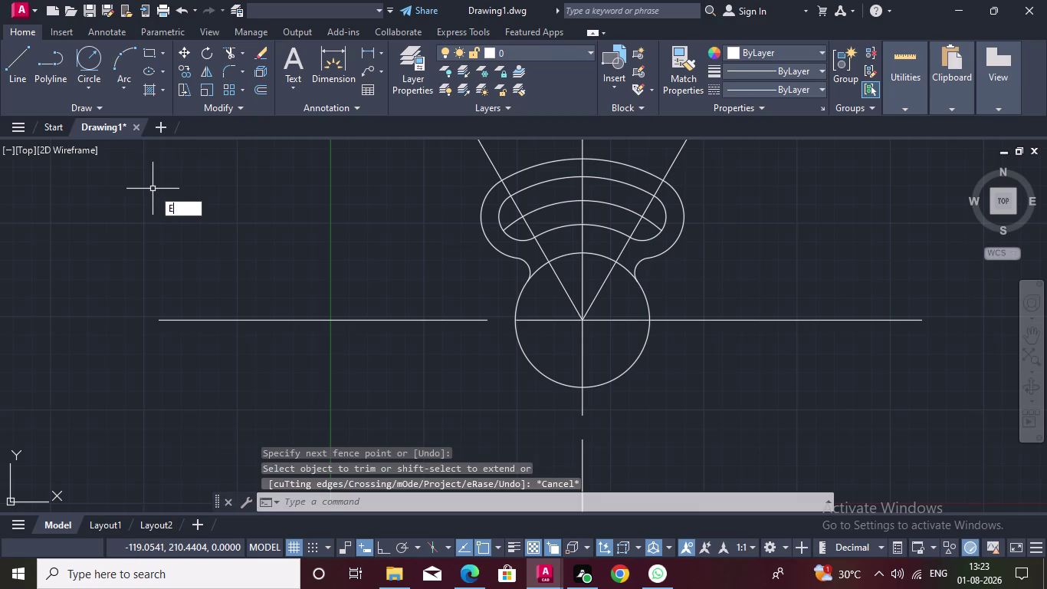
key(Return)
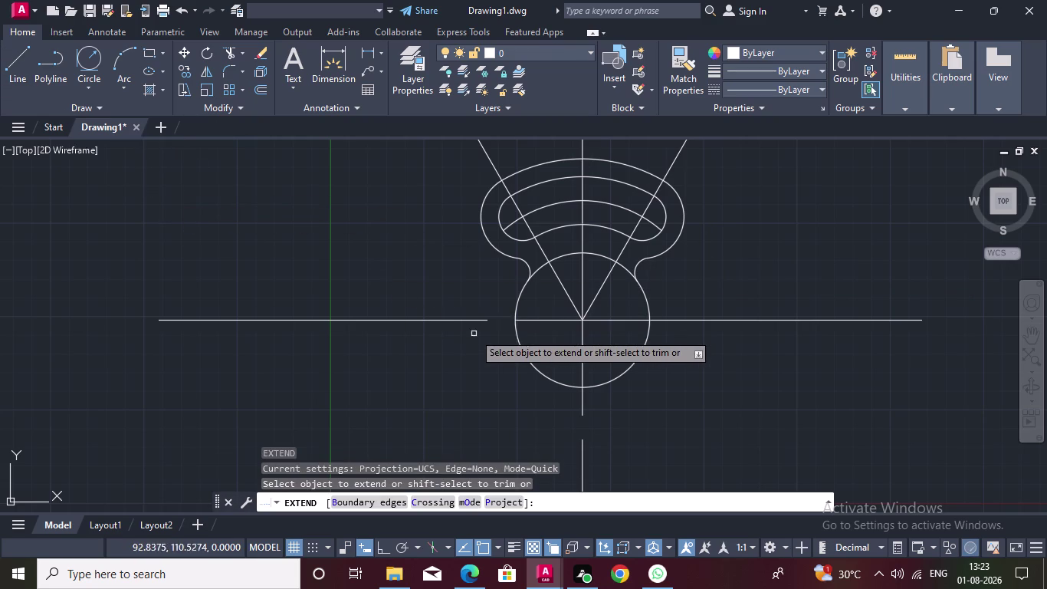
click(472, 323)
double_click(475, 320)
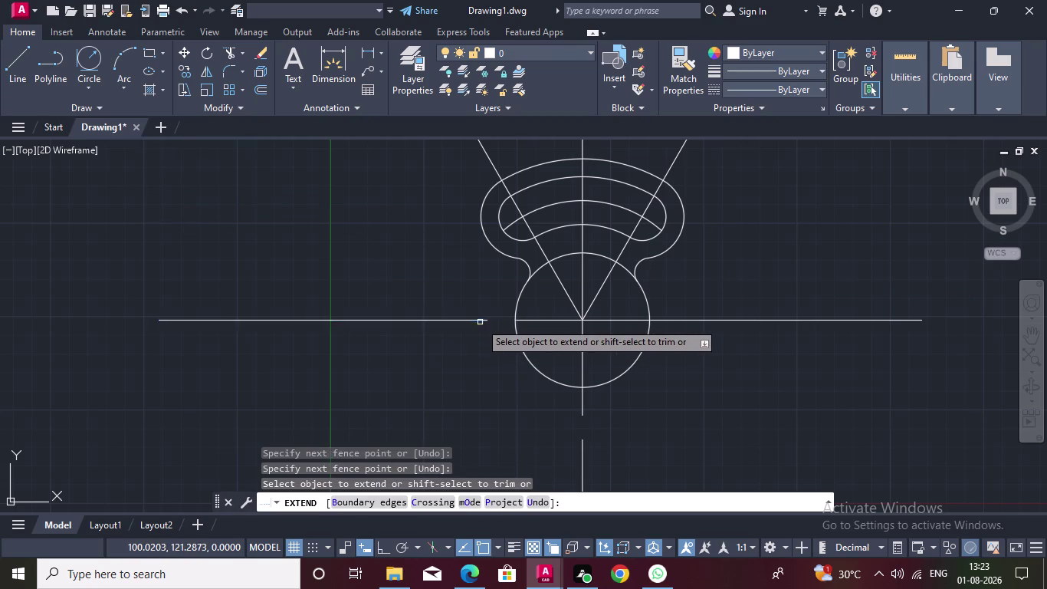
triple_click(480, 322)
key(Escape)
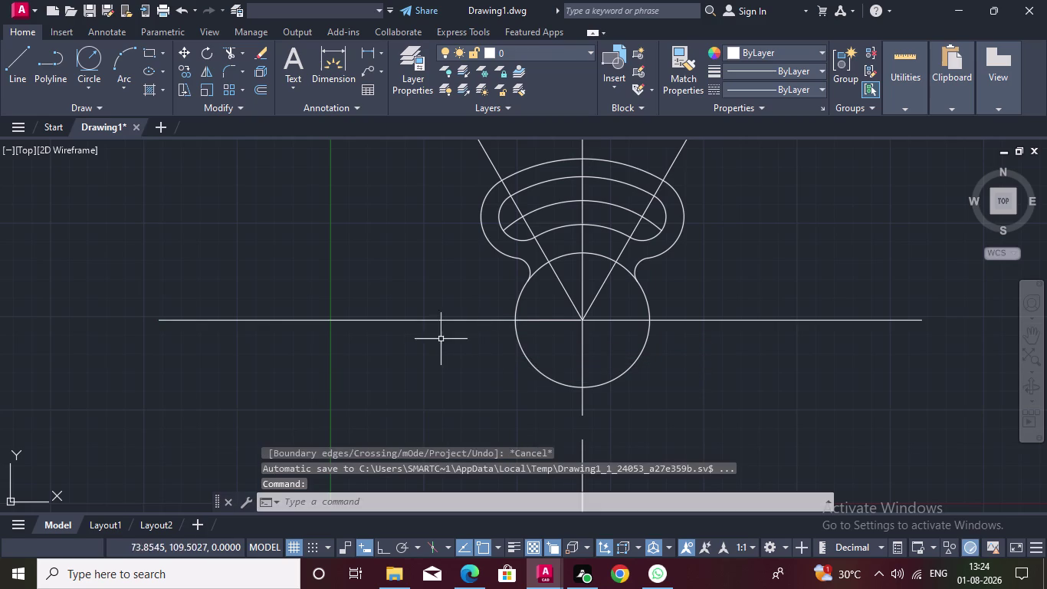
click(222, 52)
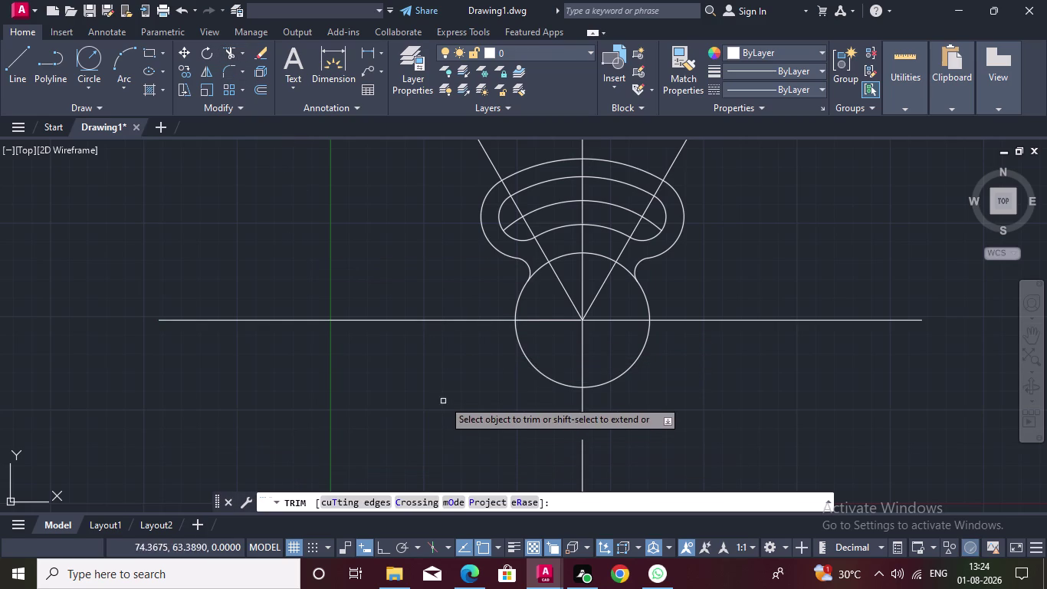
drag(442, 370, 678, 363)
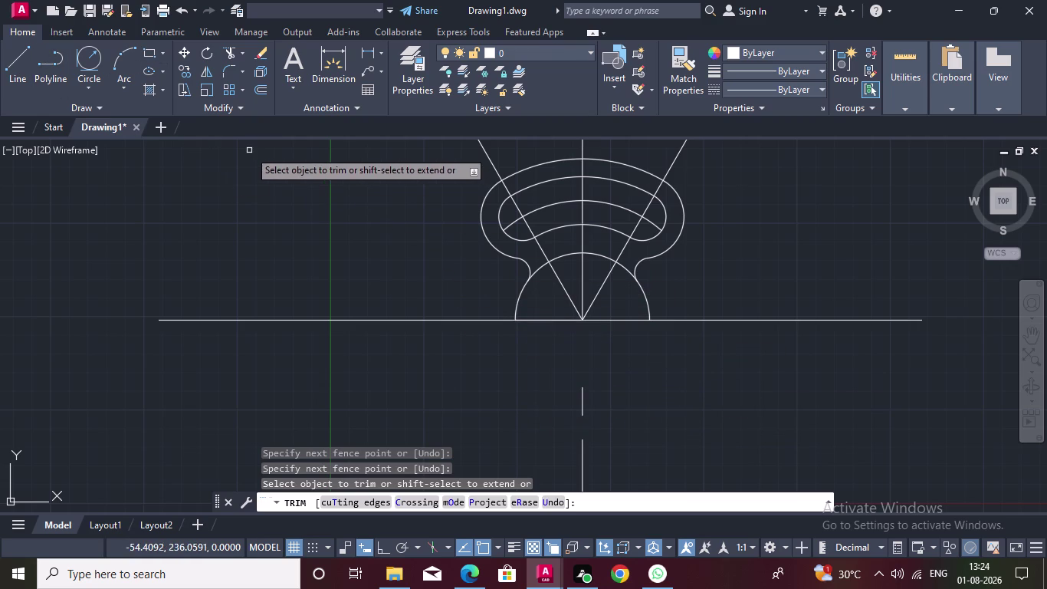
Select the upper arcs, loops and lines with crossing windows.
key(Escape)
drag(387, 236, 646, 159)
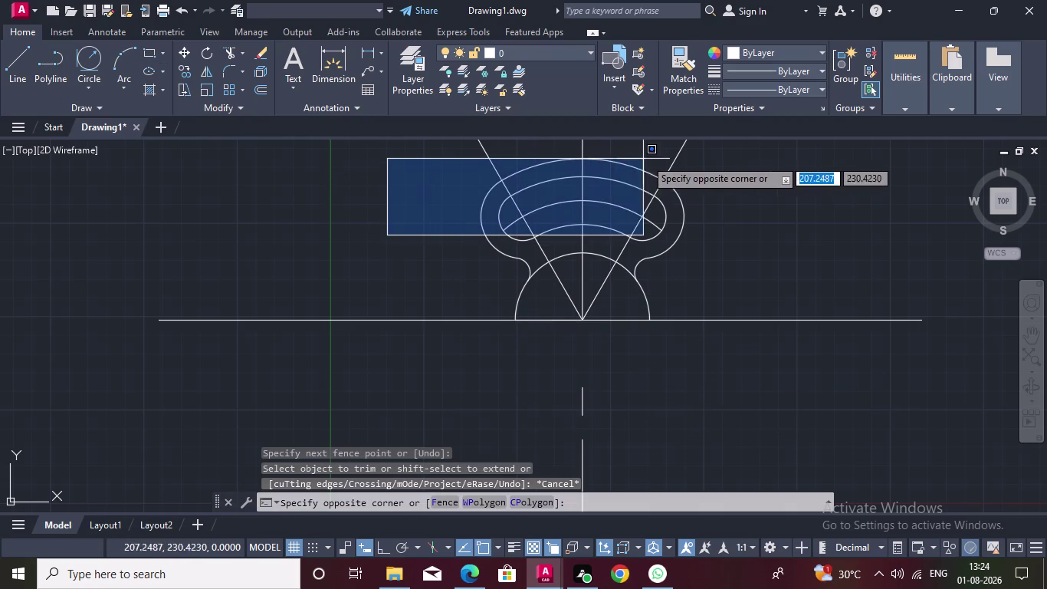
drag(646, 158, 707, 273)
drag(736, 176, 704, 160)
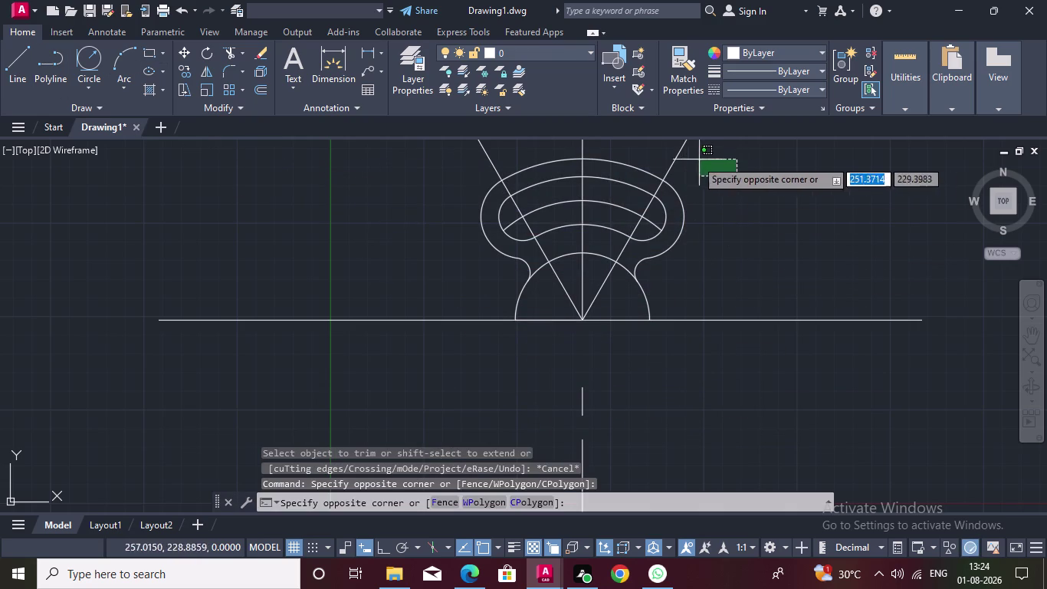
drag(704, 160, 440, 273)
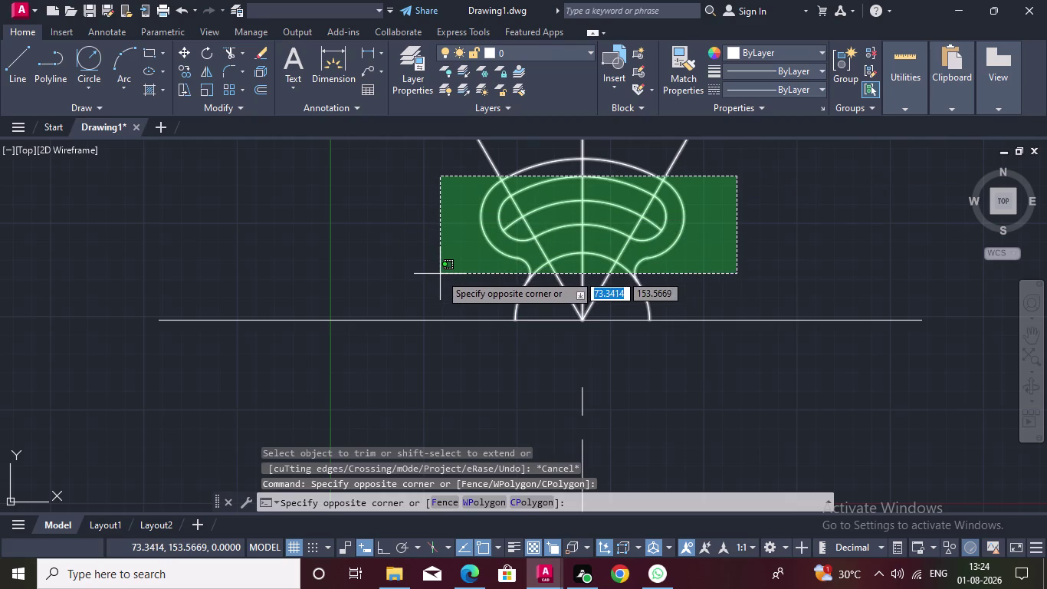
drag(440, 274, 442, 285)
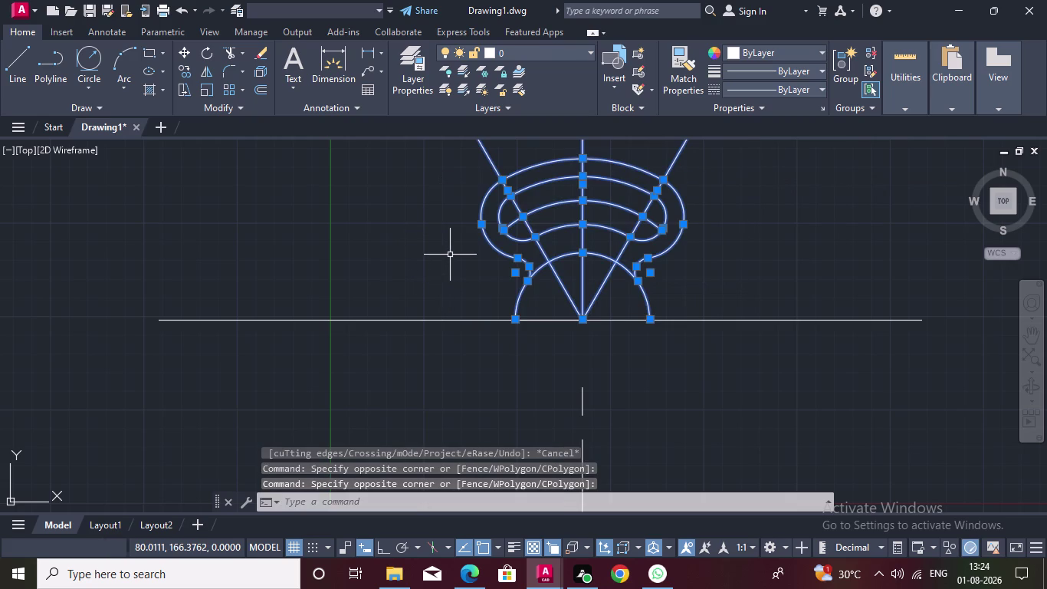
Mirror the selection about the horizontal centre line, keeping the originals.
text(MI)
key(Return)
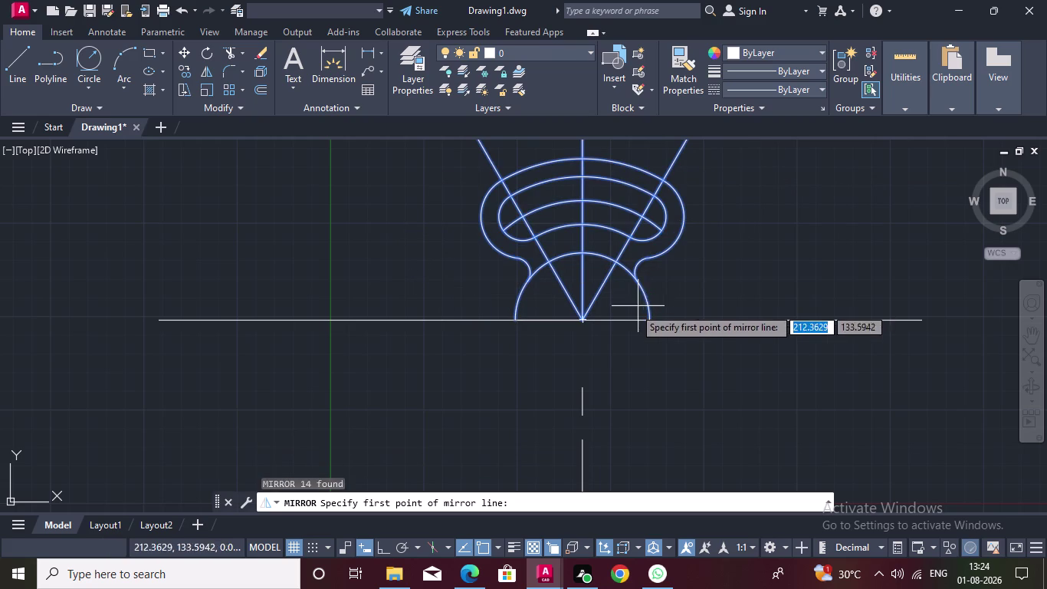
double_click(583, 319)
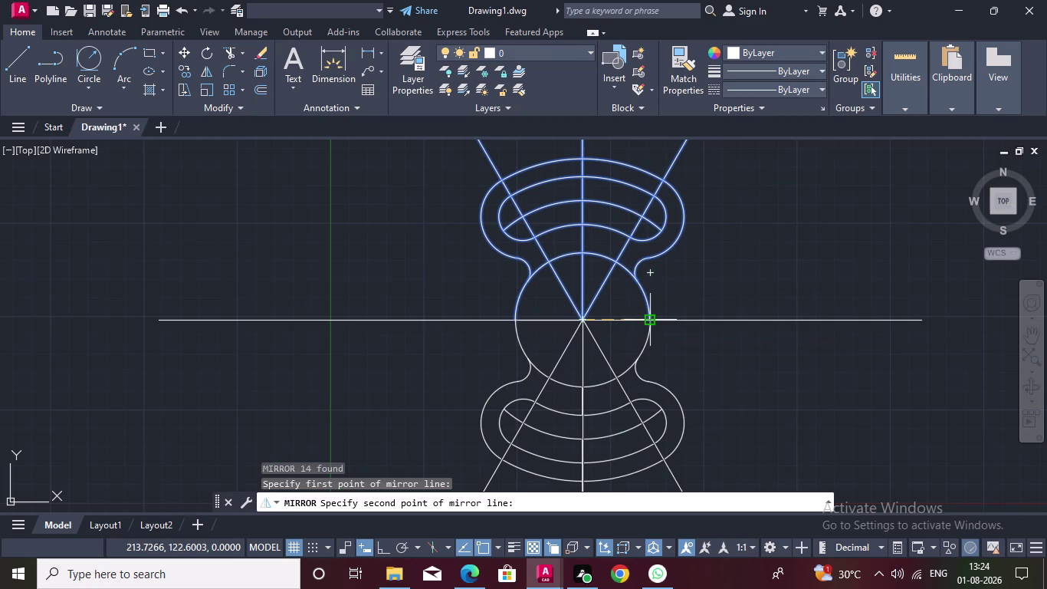
double_click(652, 321)
drag(683, 372, 651, 321)
middle_drag(719, 283, 718, 255)
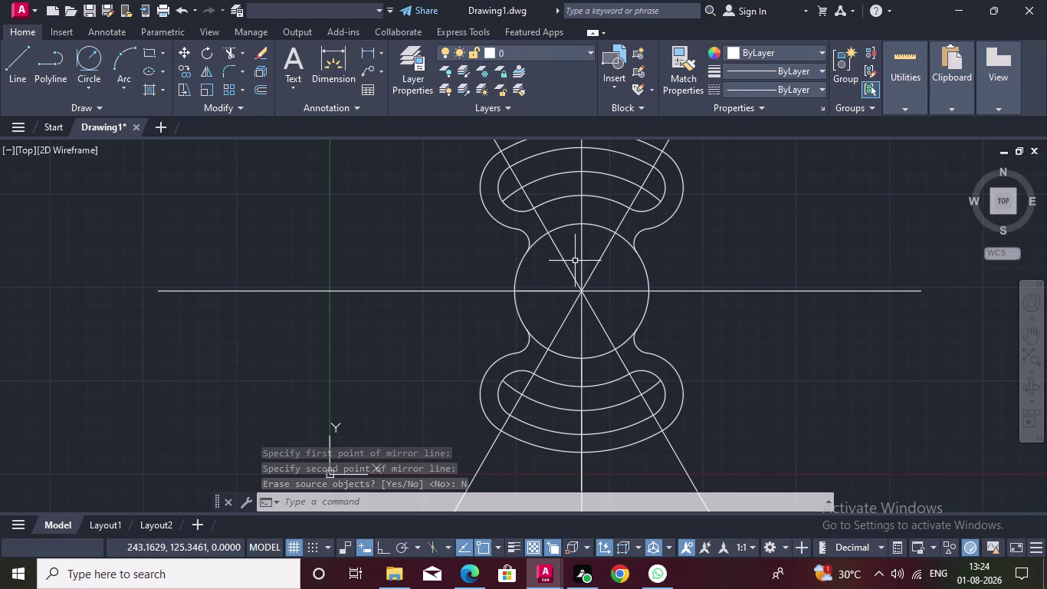
click(102, 92)
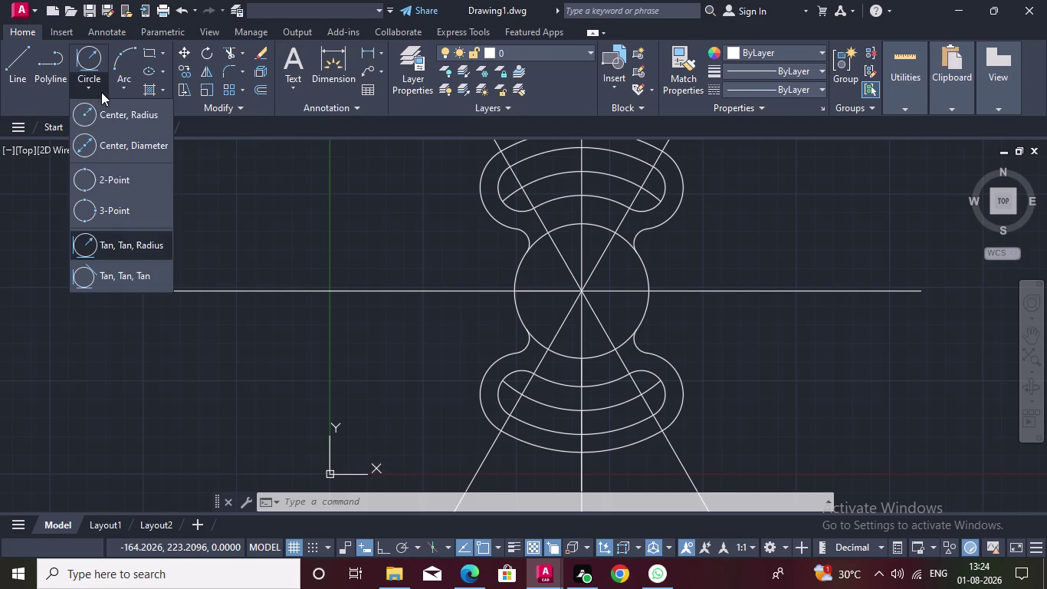
Draw a radius-26 circle centred on the hub centre.
click(130, 117)
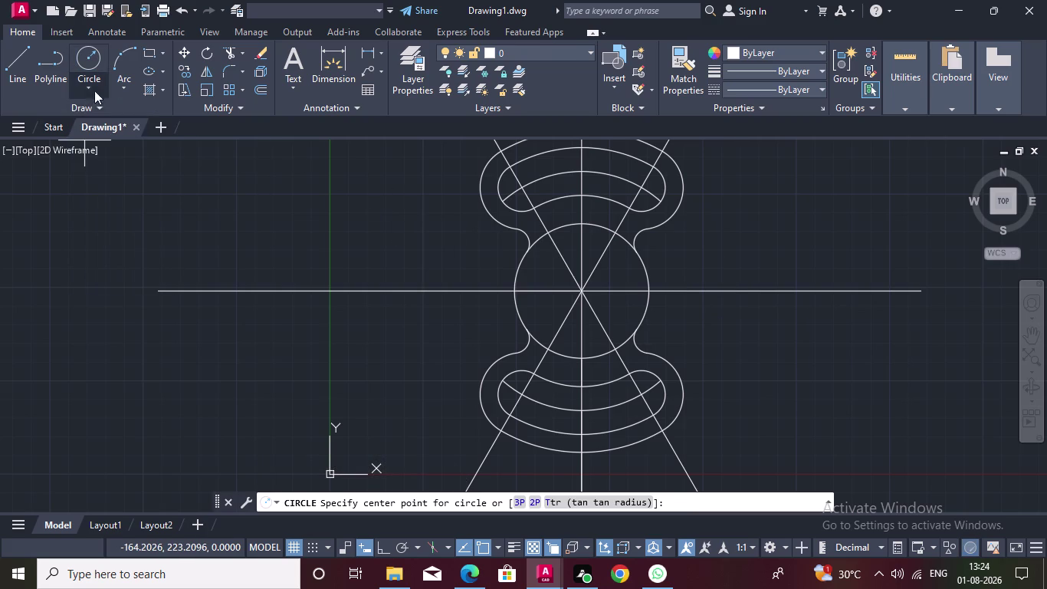
double_click(583, 289)
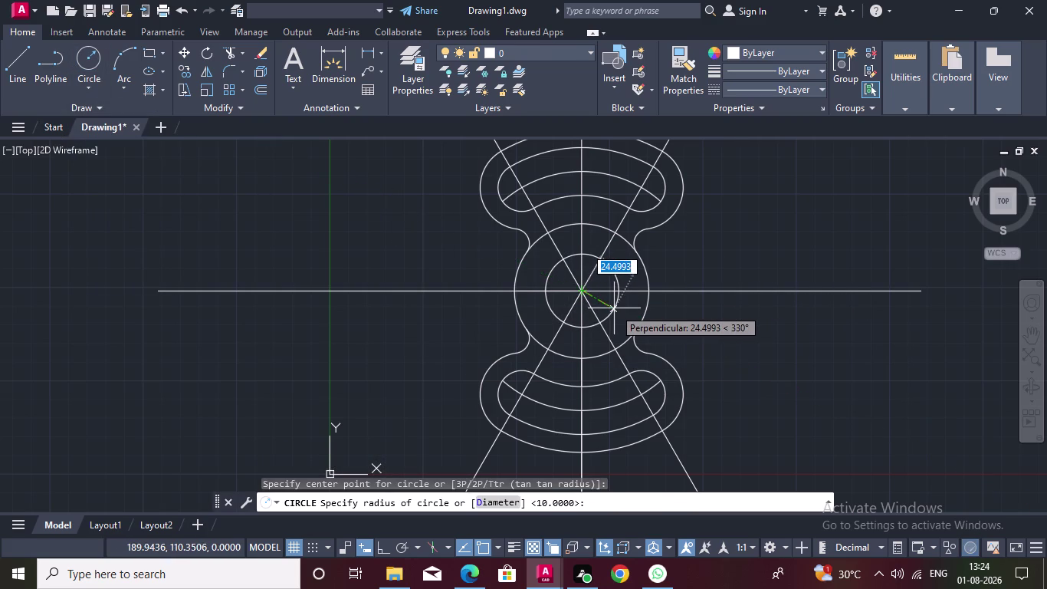
text(26)
key(Return)
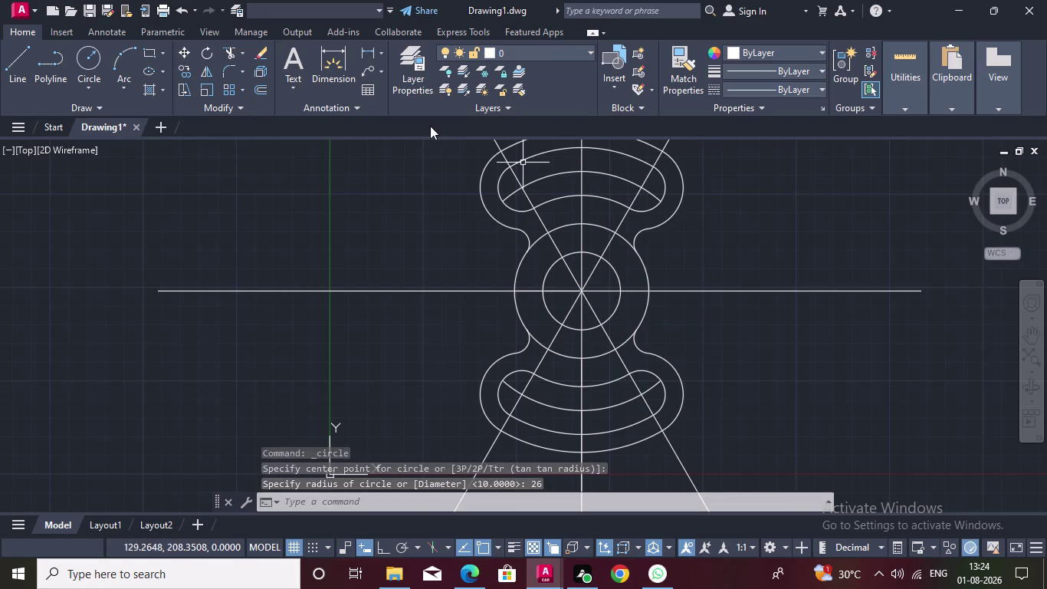
click(234, 54)
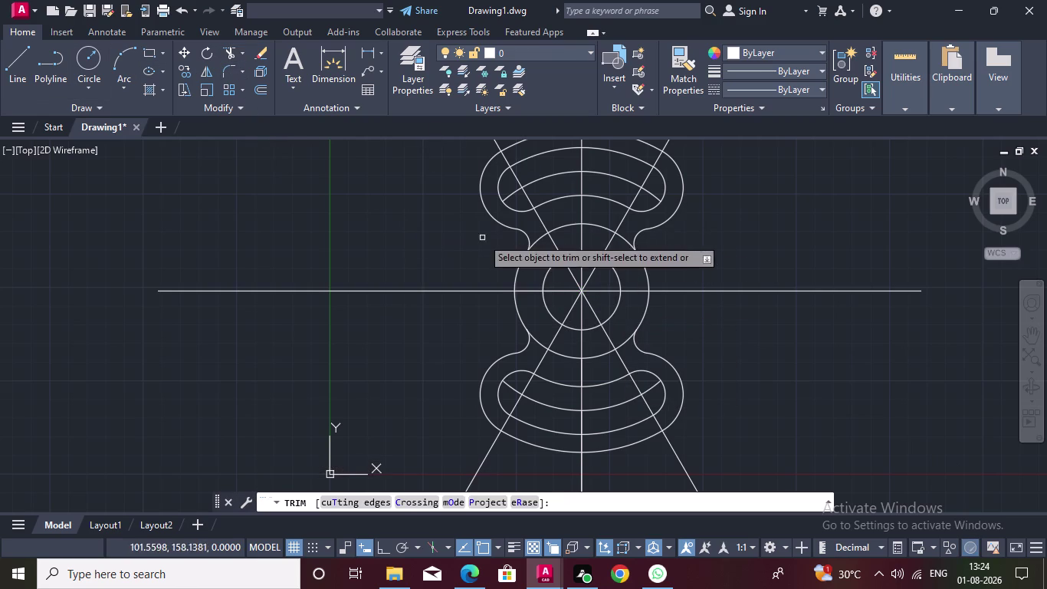
Trim the hub circle's top and bottom arc pieces inside the upper and lower loops.
double_click(539, 242)
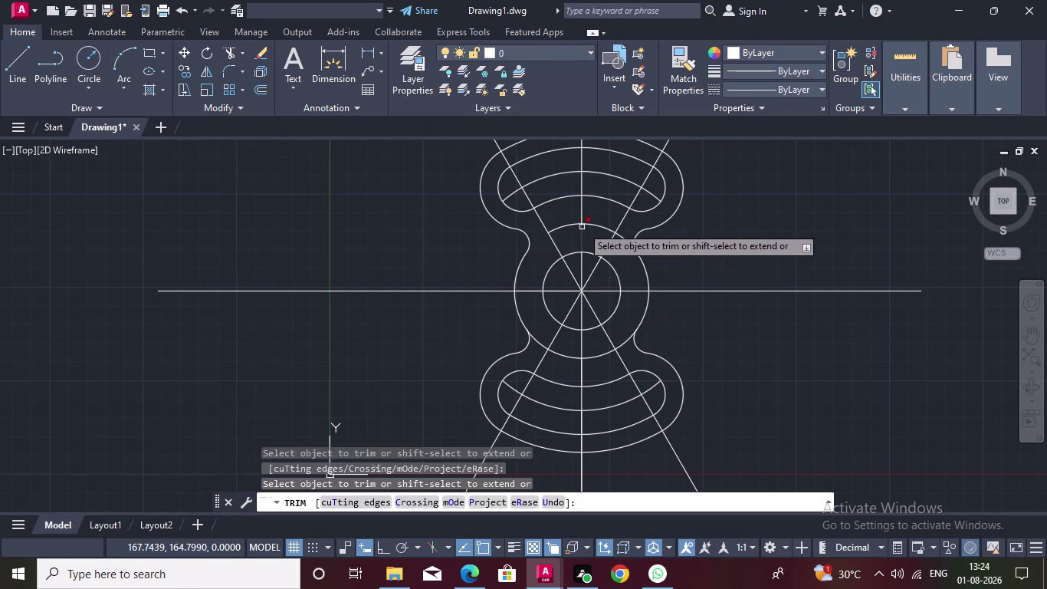
click(566, 225)
click(602, 225)
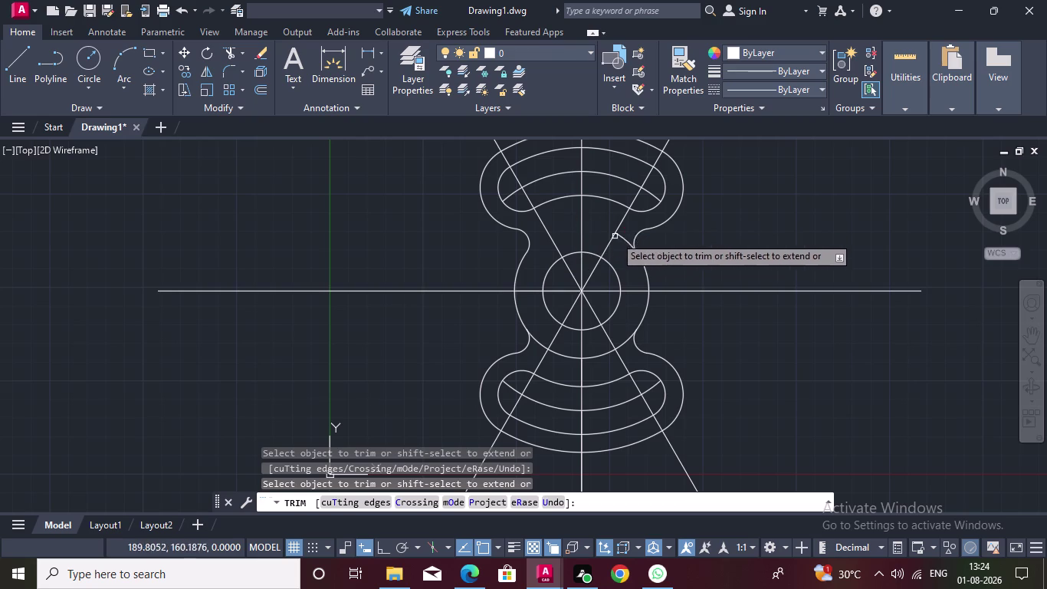
click(621, 237)
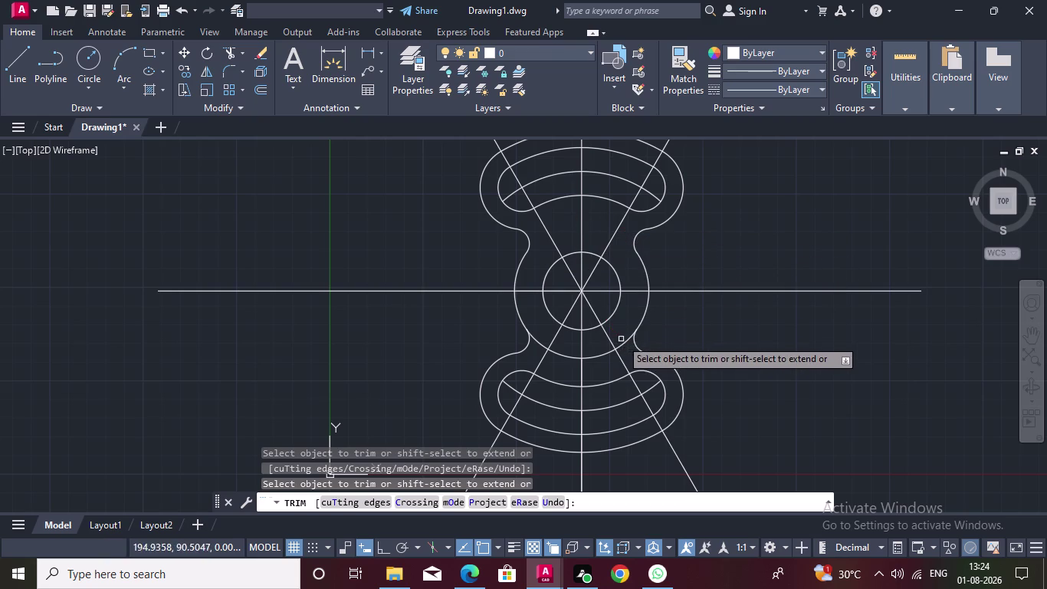
click(623, 346)
click(602, 356)
drag(602, 356, 592, 359)
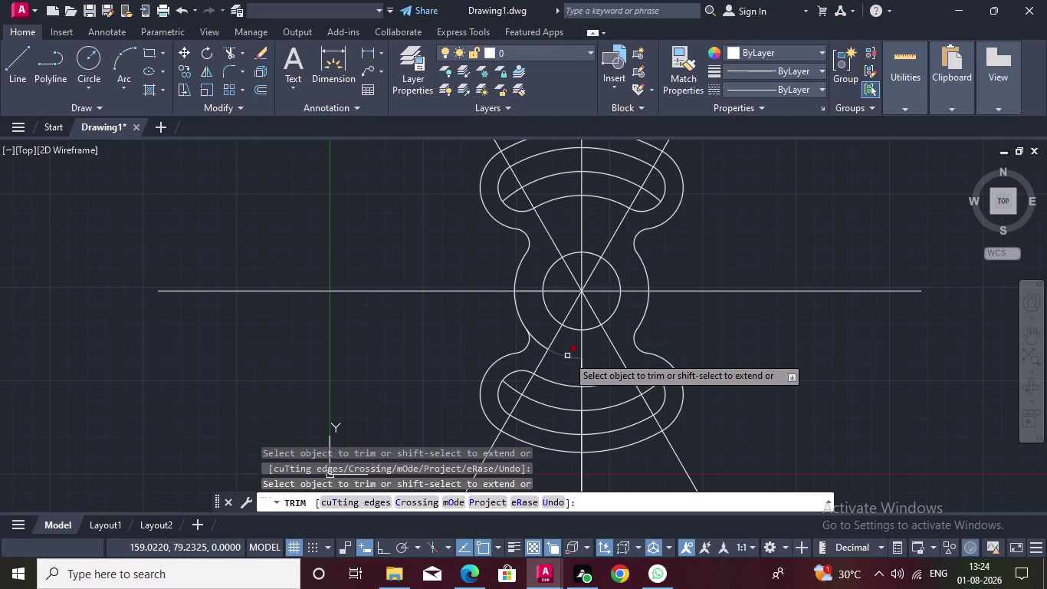
click(567, 356)
click(543, 342)
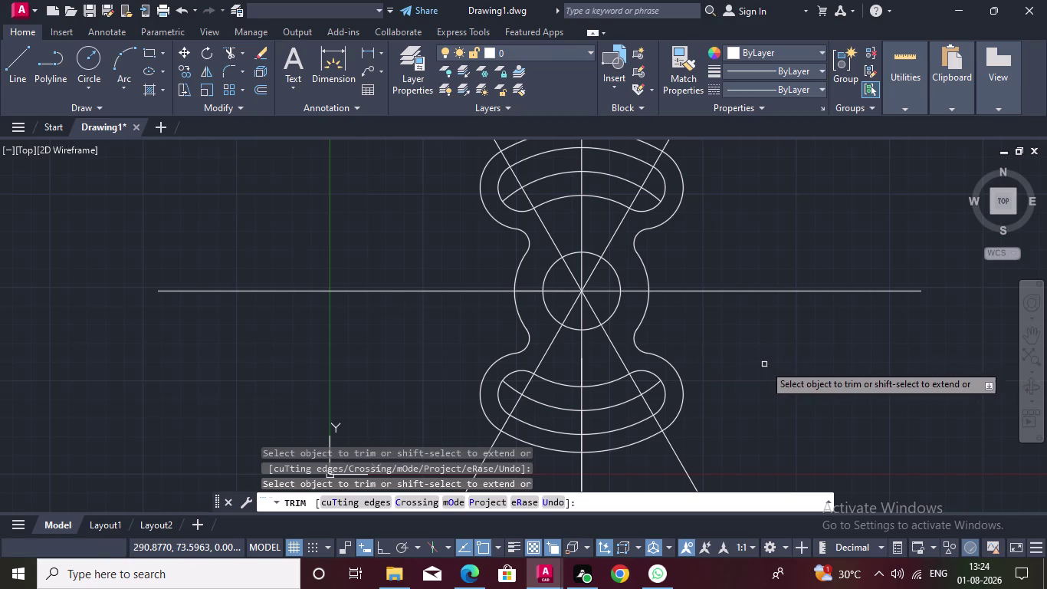
key(Escape)
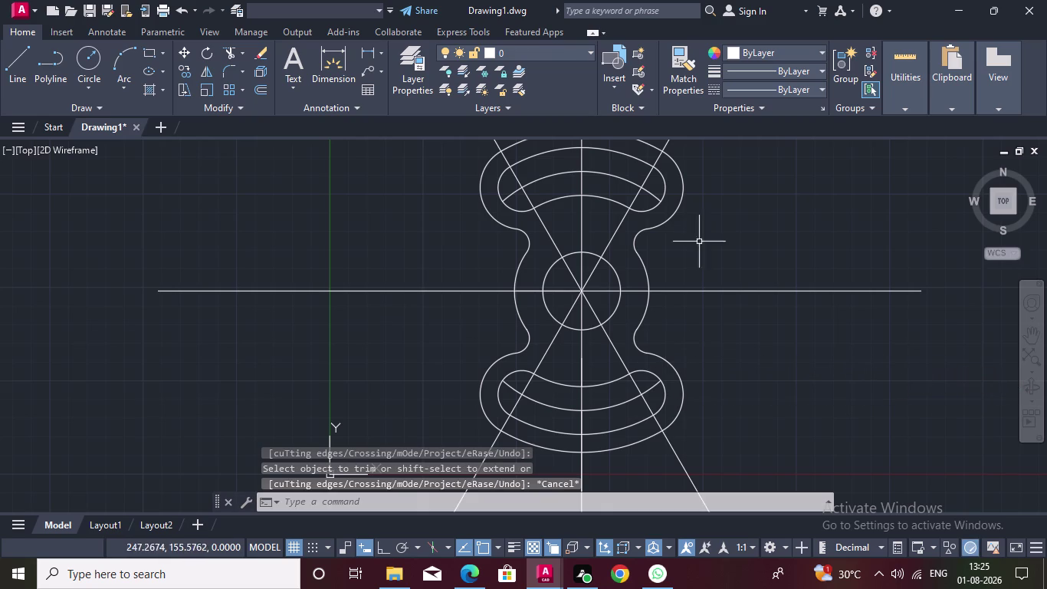
double_click(816, 87)
click(820, 88)
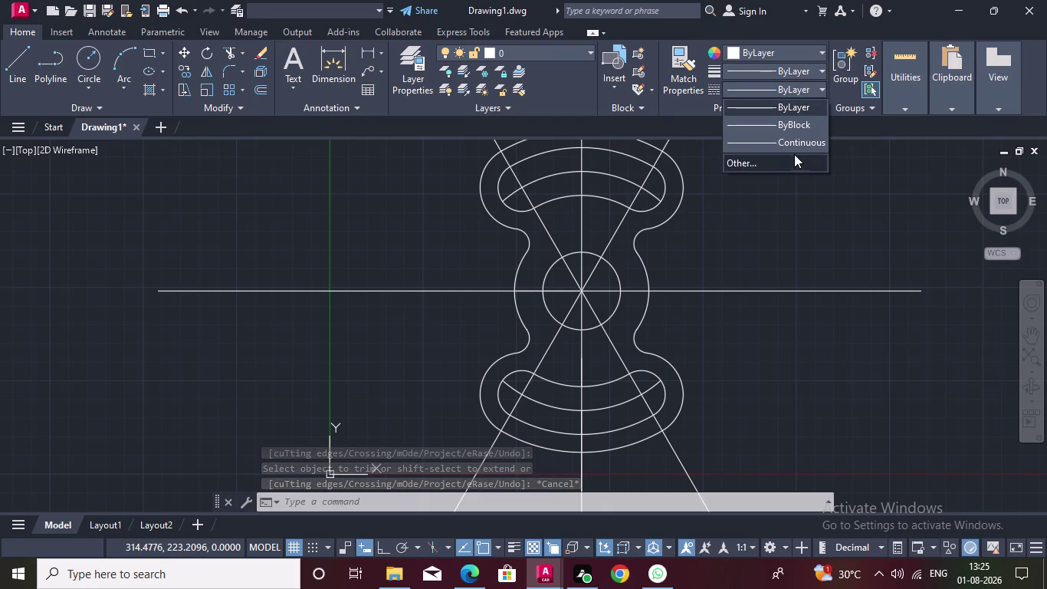
Load ACAD_ISO02W100 through the Linetype Manager and close it.
click(795, 163)
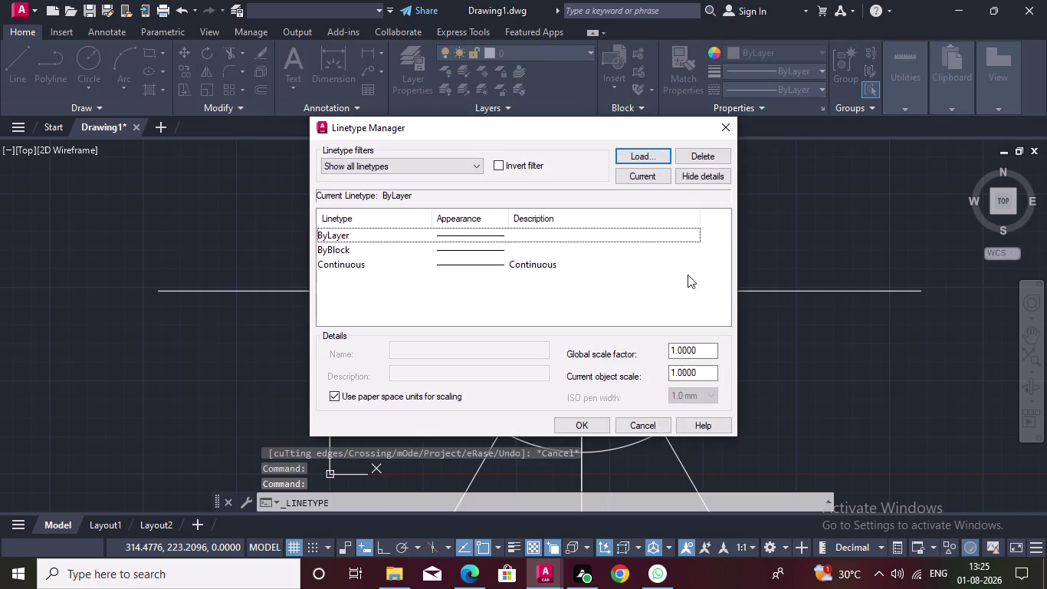
double_click(647, 148)
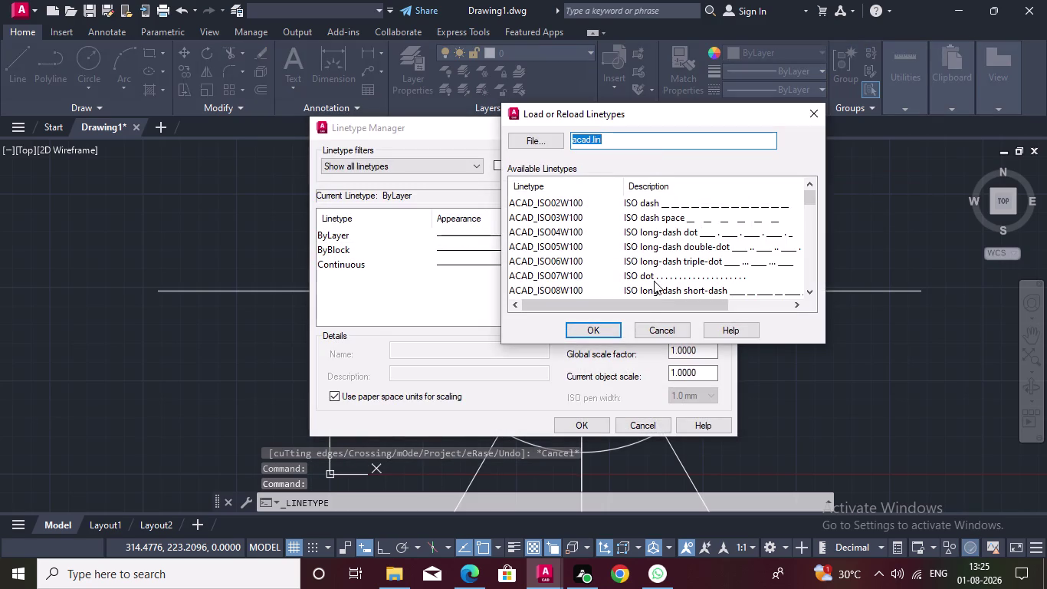
click(665, 204)
double_click(583, 334)
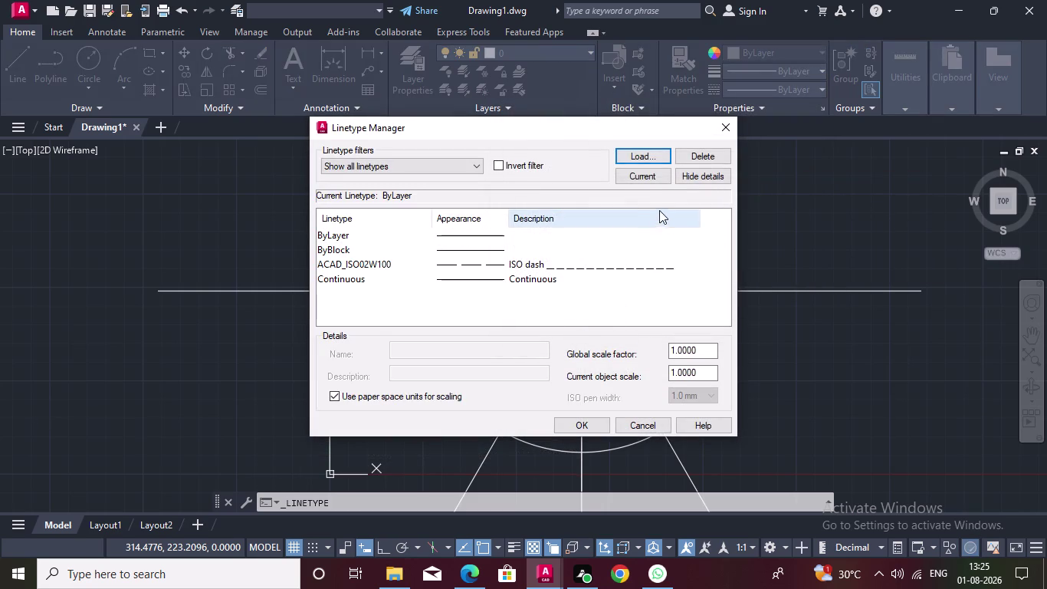
double_click(581, 423)
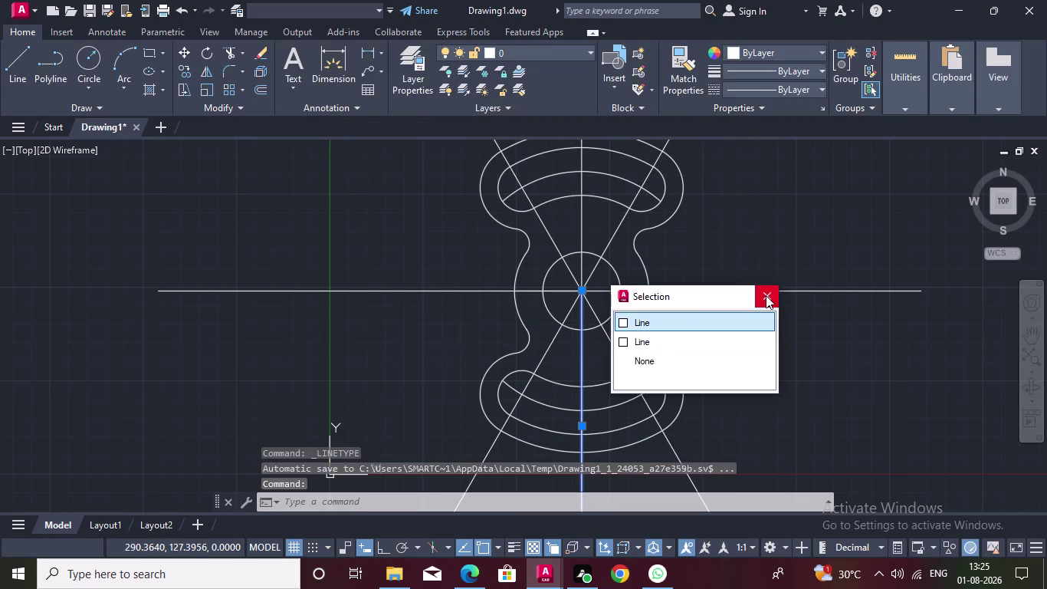
Give the lower loop's middle arc the dashed ACAD_ISO02W100 linetype.
click(766, 295)
click(818, 87)
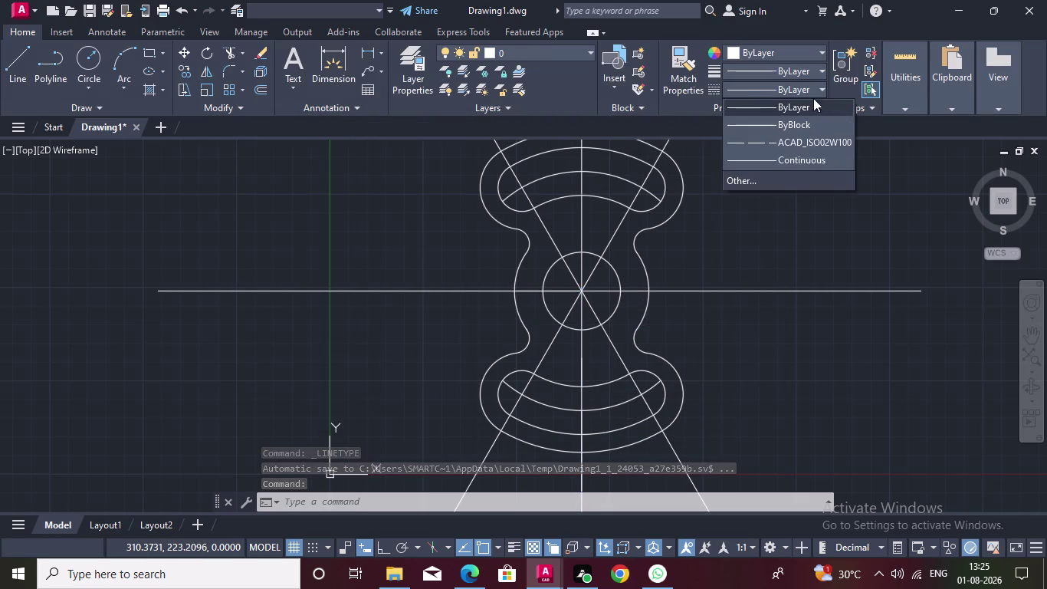
double_click(801, 142)
click(781, 220)
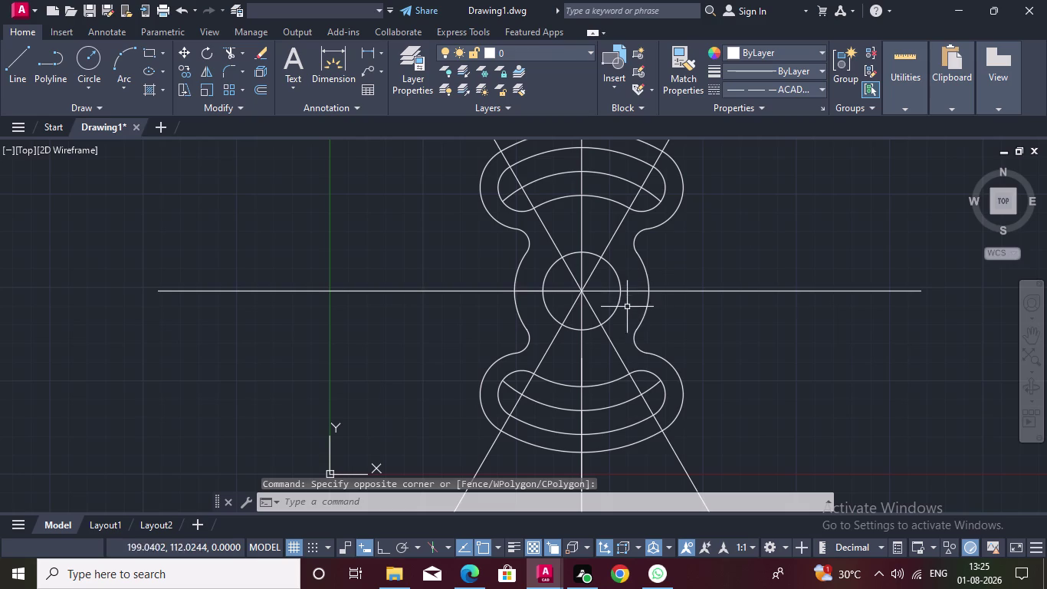
double_click(605, 409)
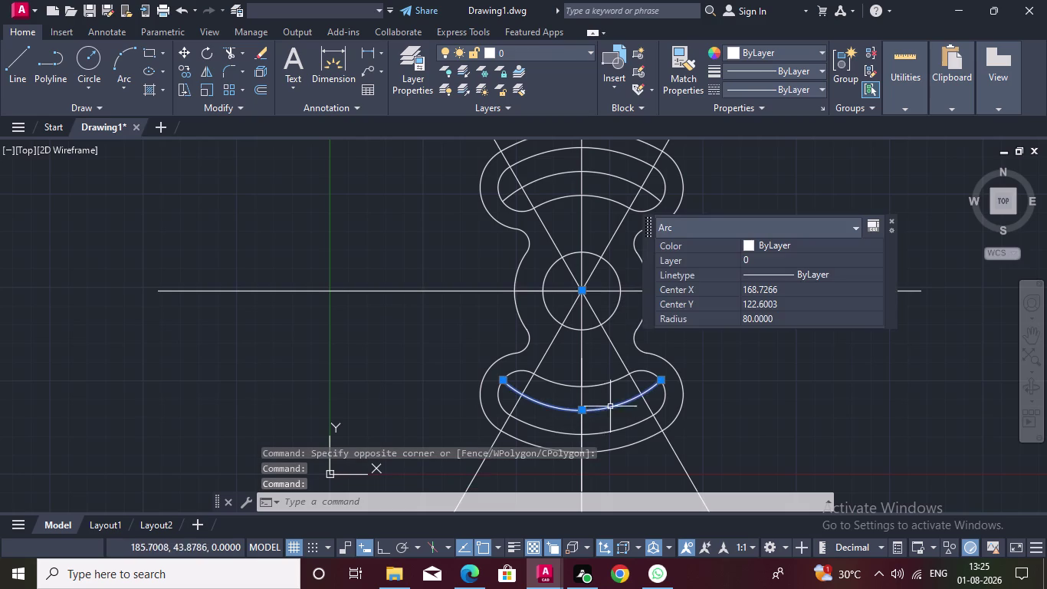
click(817, 87)
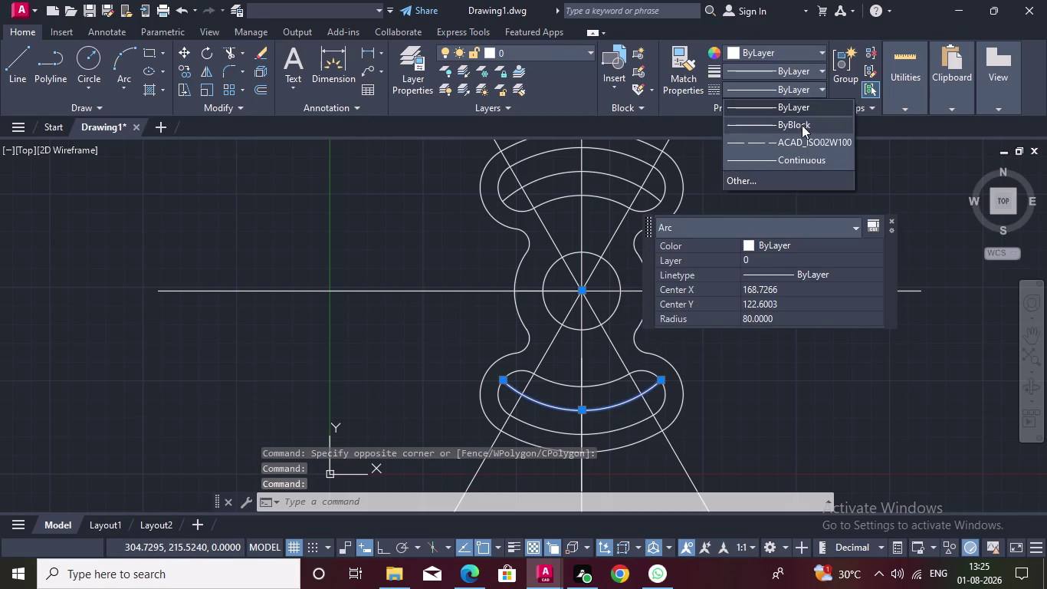
triple_click(800, 140)
key(Escape)
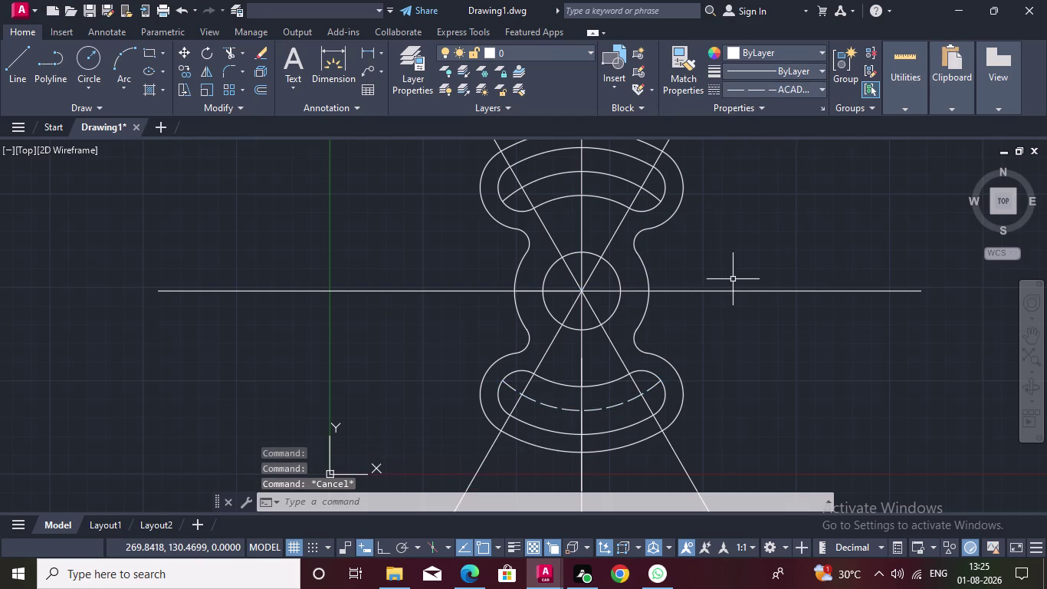
Make the upper loop's middle arc dashed with ACAD_ISO02W100 as well.
click(599, 172)
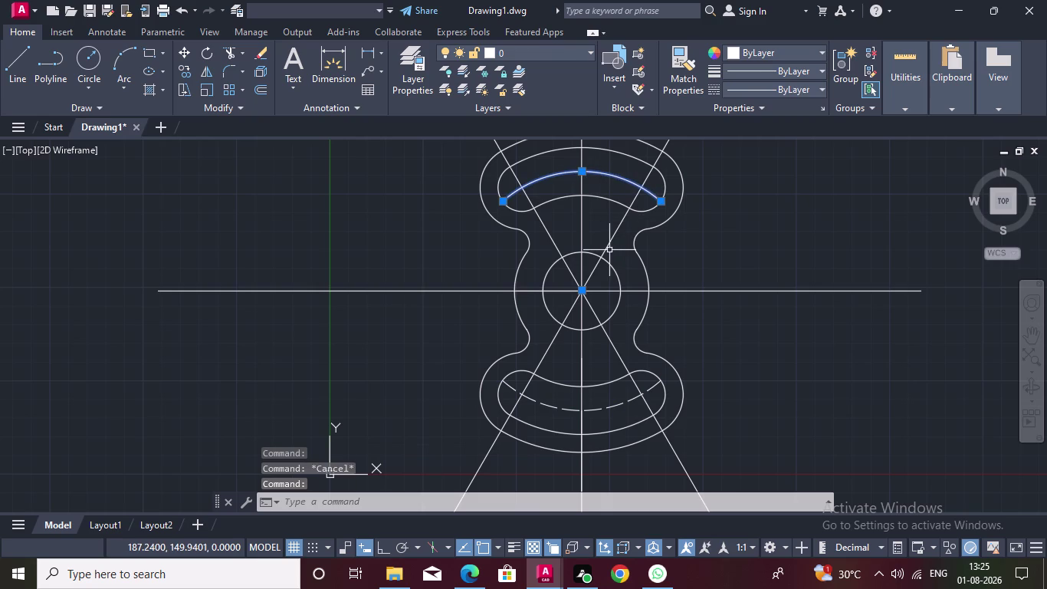
click(819, 86)
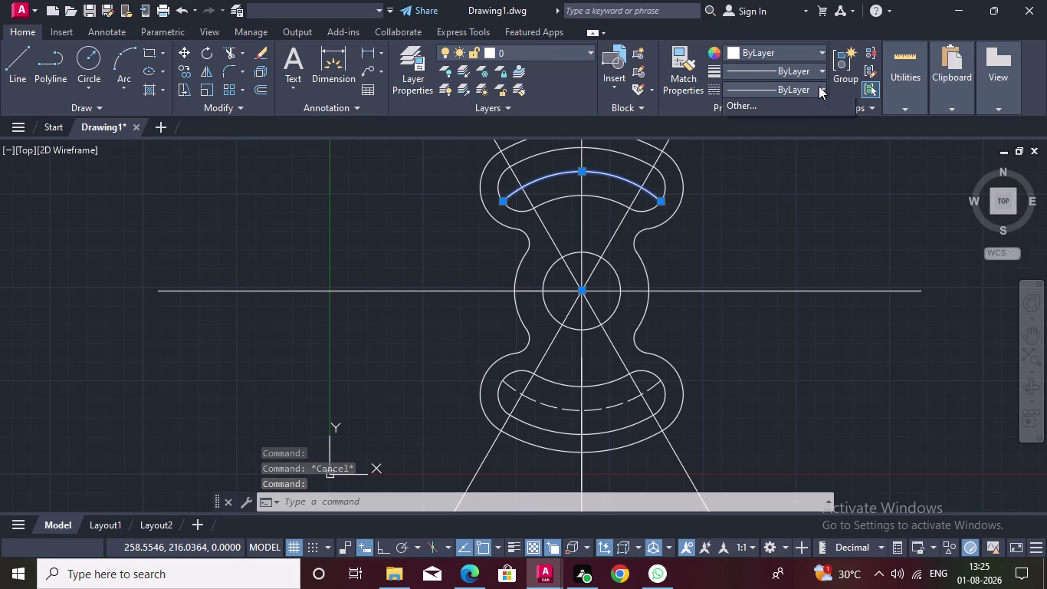
double_click(797, 135)
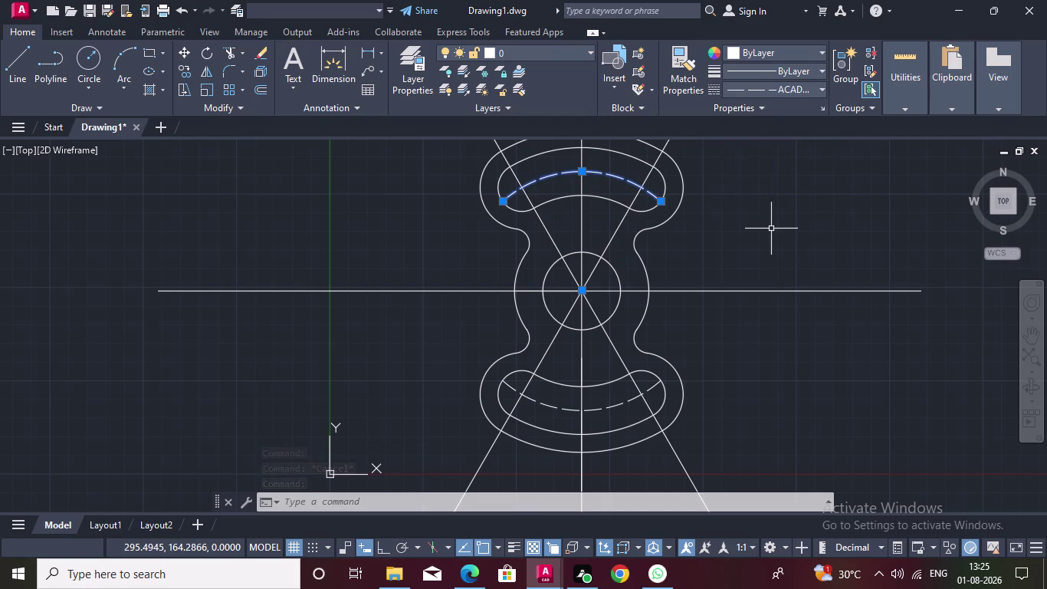
key(Escape)
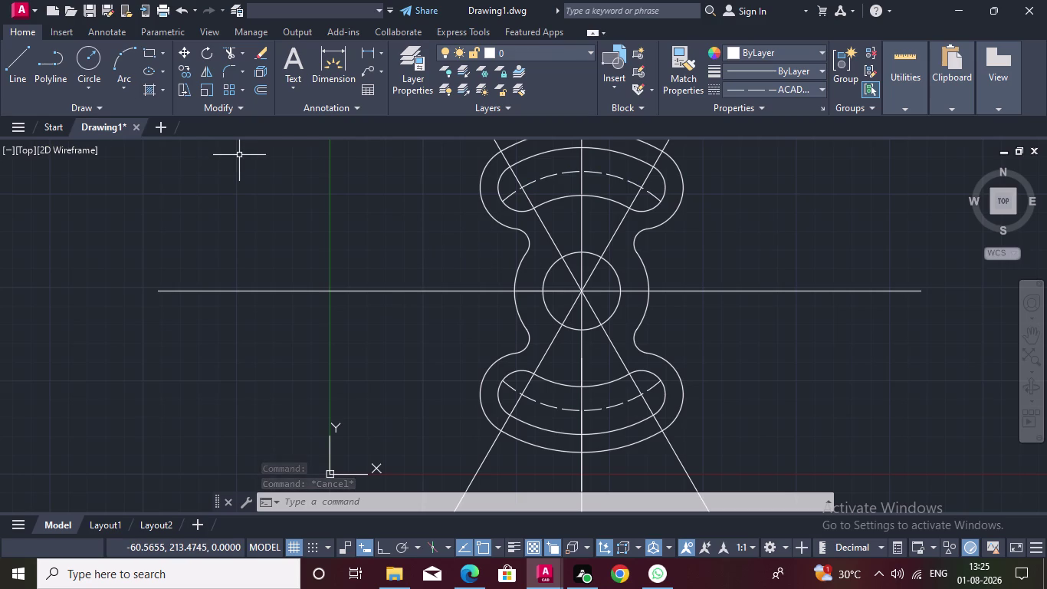
Draw a line tangent to the upper-left boss running down toward the hub.
key(l)
key(Return)
text(TA)
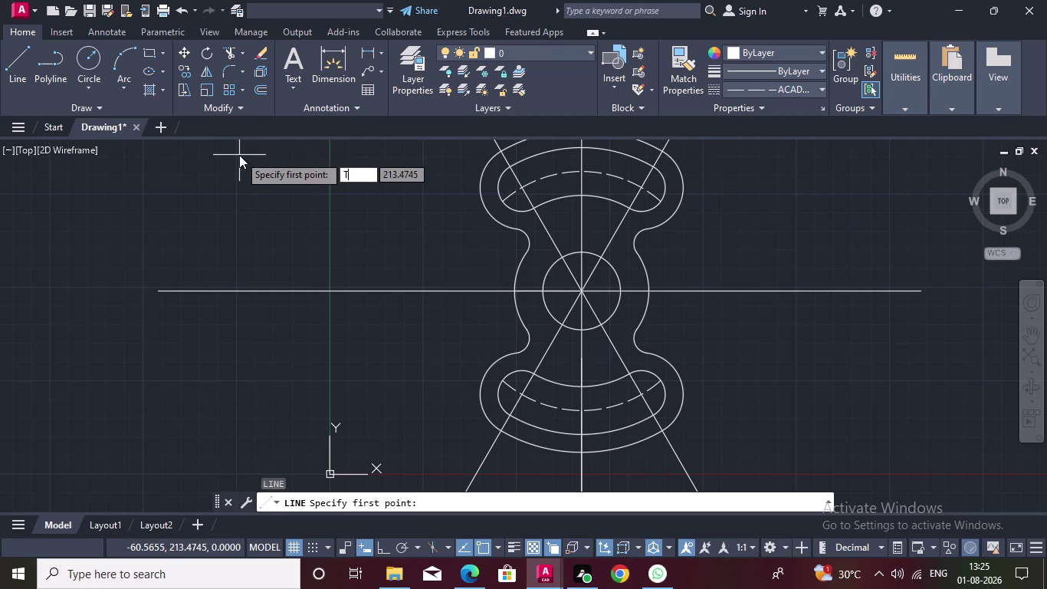
text(N)
key(Return)
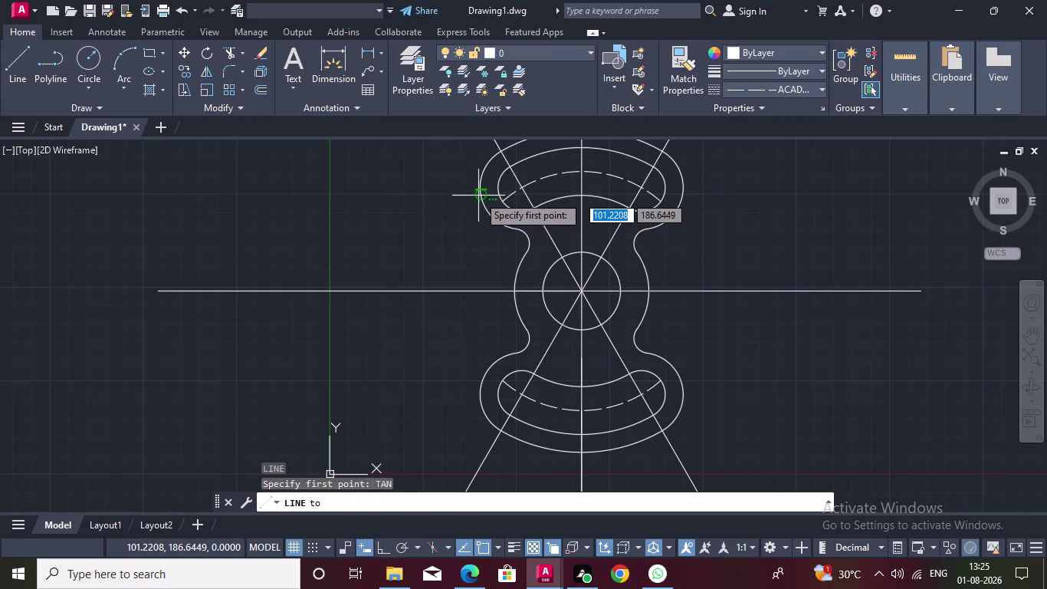
click(479, 196)
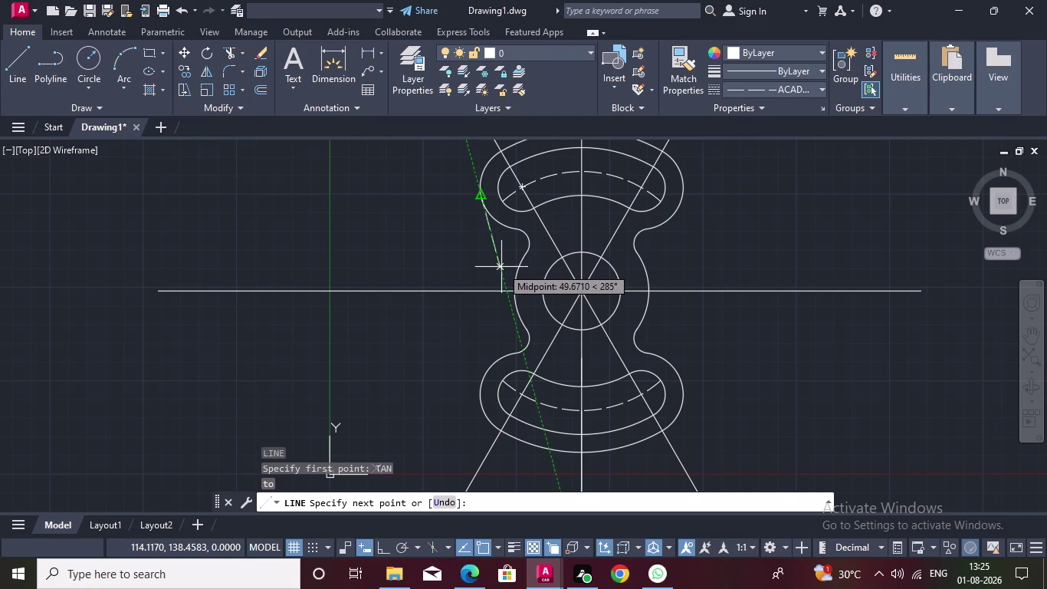
triple_click(514, 311)
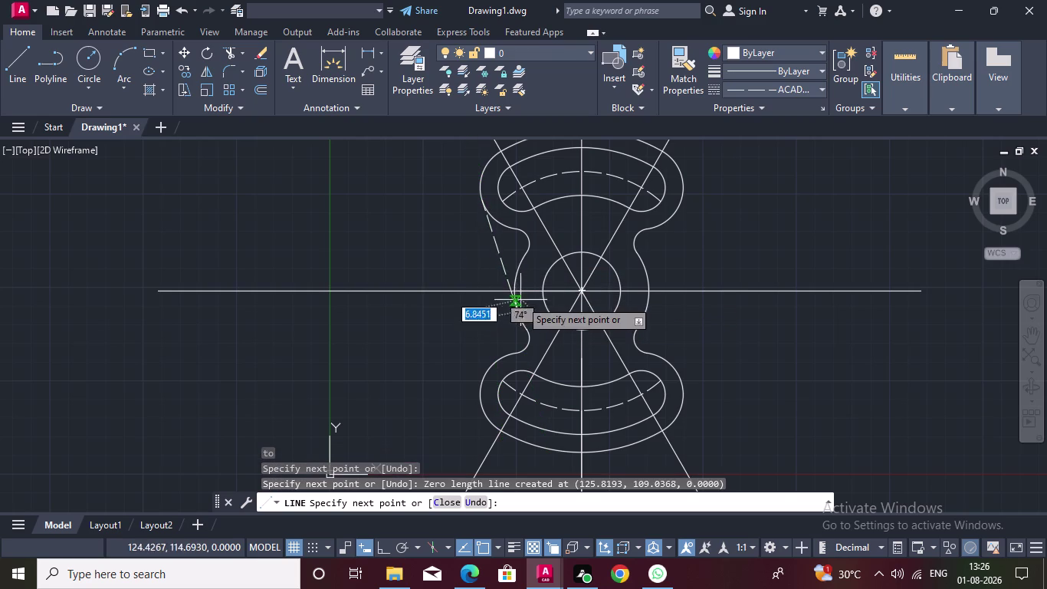
key(Escape)
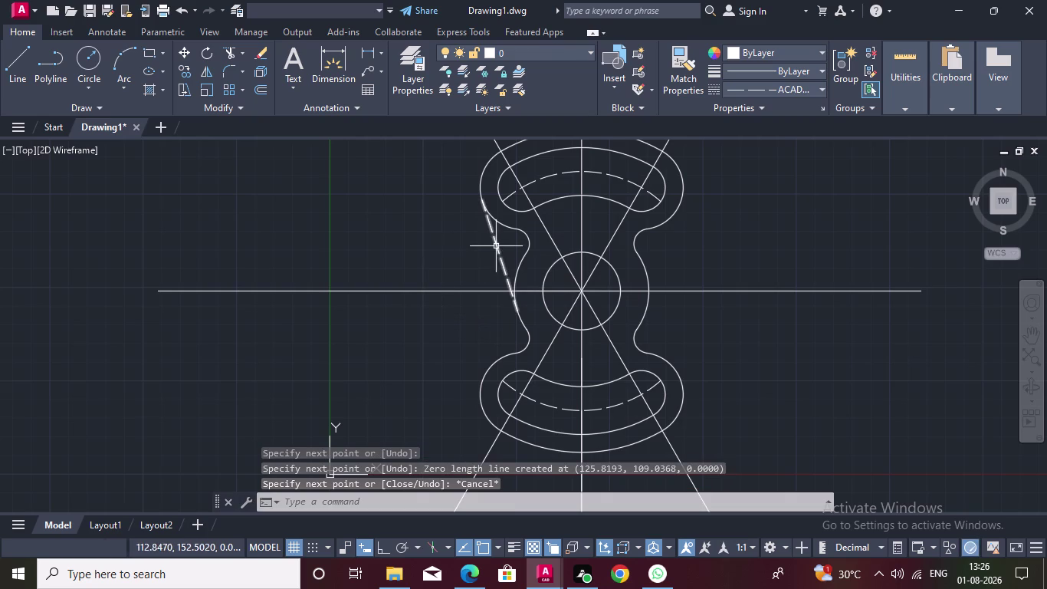
Set the current linetype and the tangent line's linetype to ByLayer.
click(496, 246)
key(Escape)
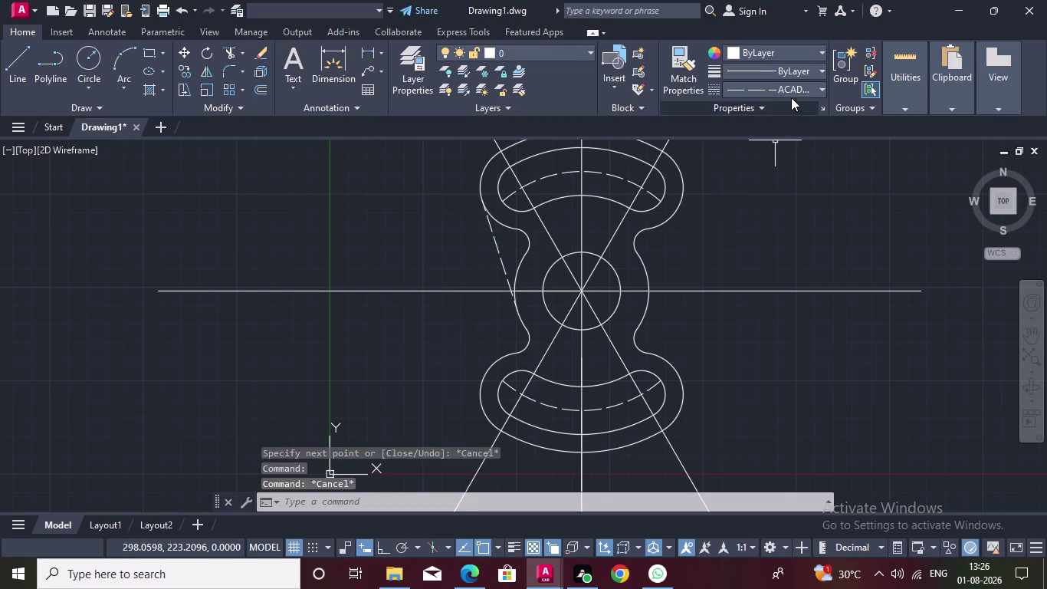
double_click(806, 85)
click(817, 90)
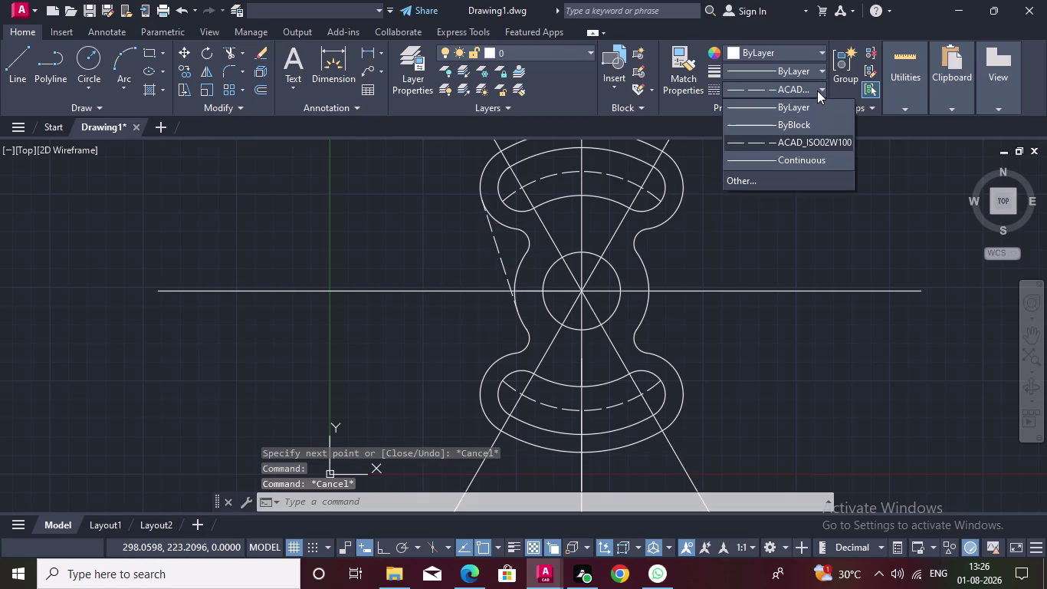
click(811, 103)
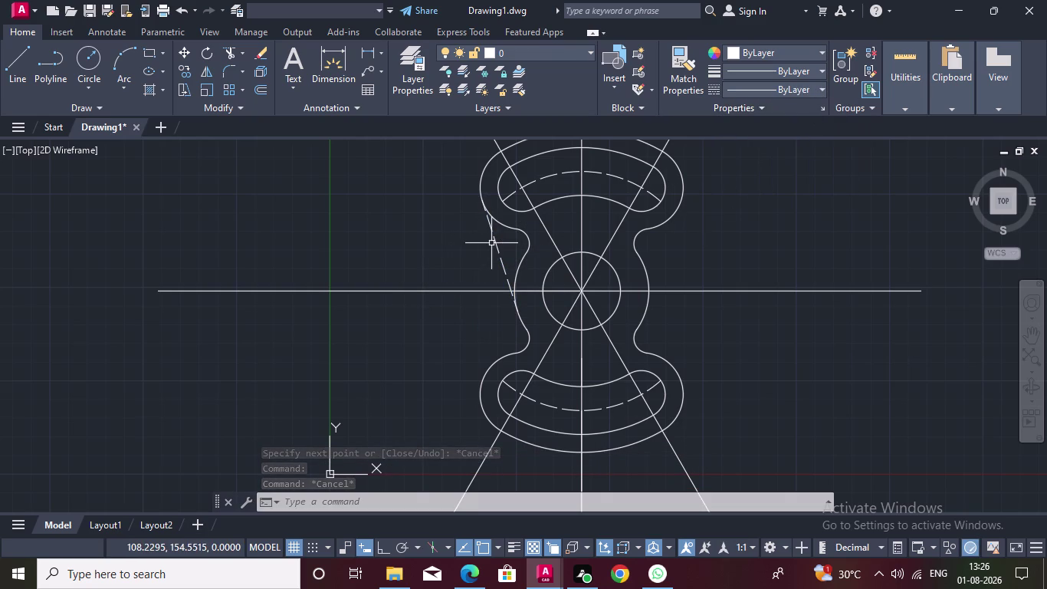
click(498, 242)
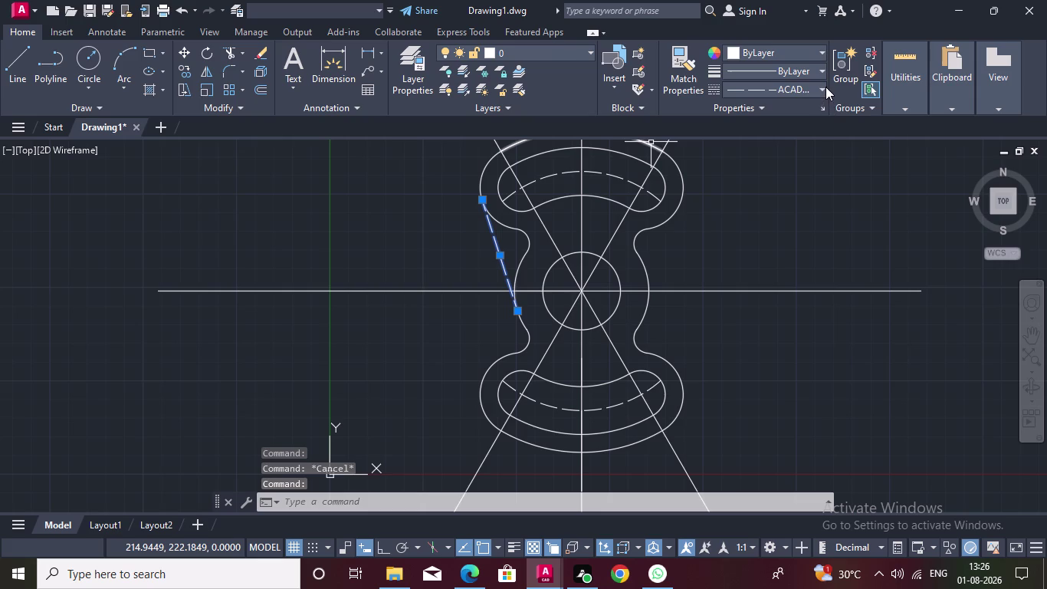
click(826, 86)
double_click(799, 106)
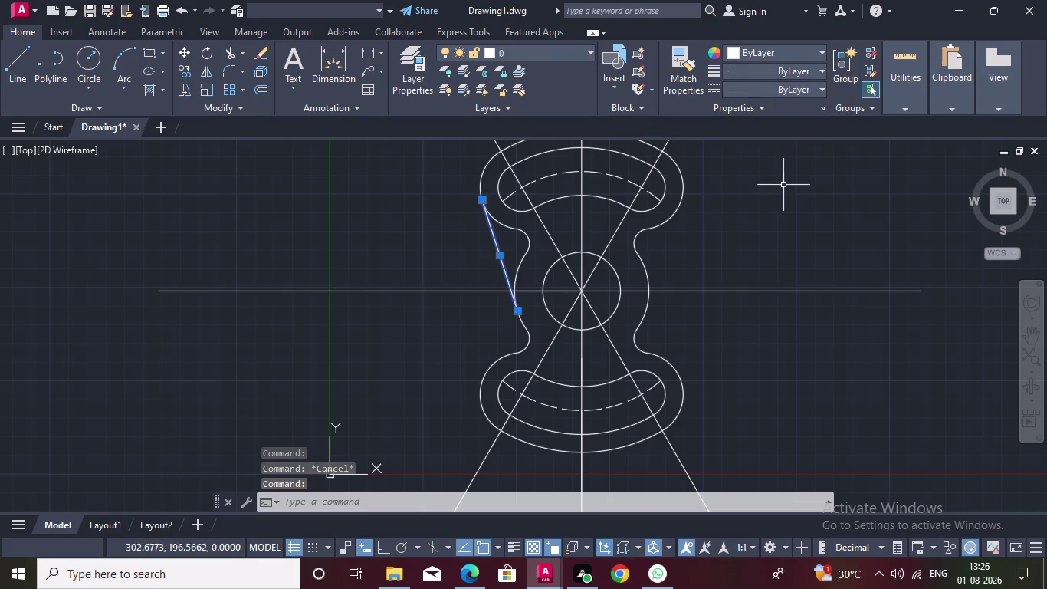
key(Escape)
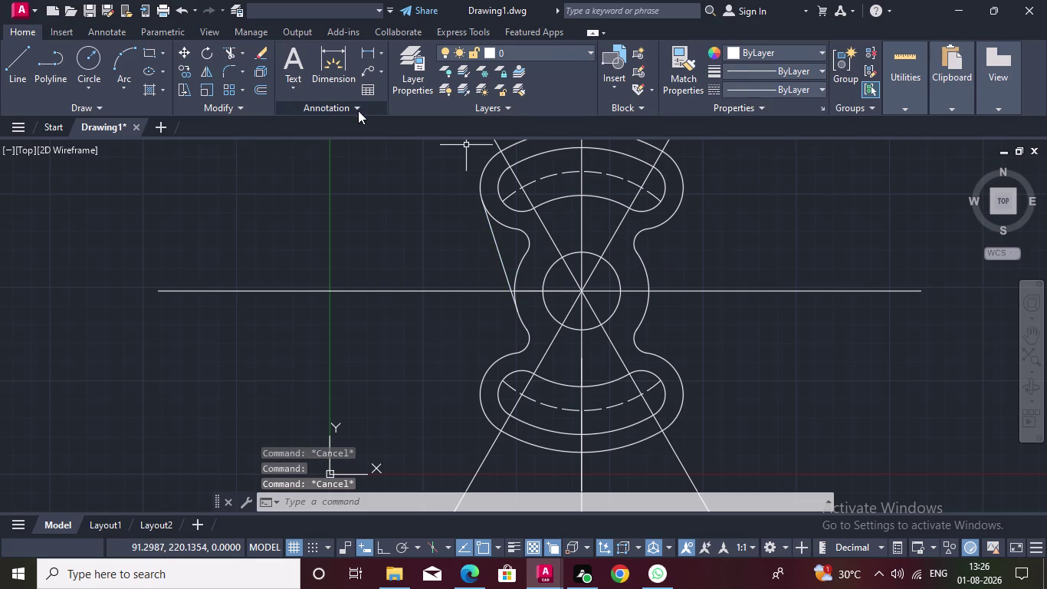
Draw a right-side line tangent to the upper-right boss, ending at the side midpoint.
click(11, 56)
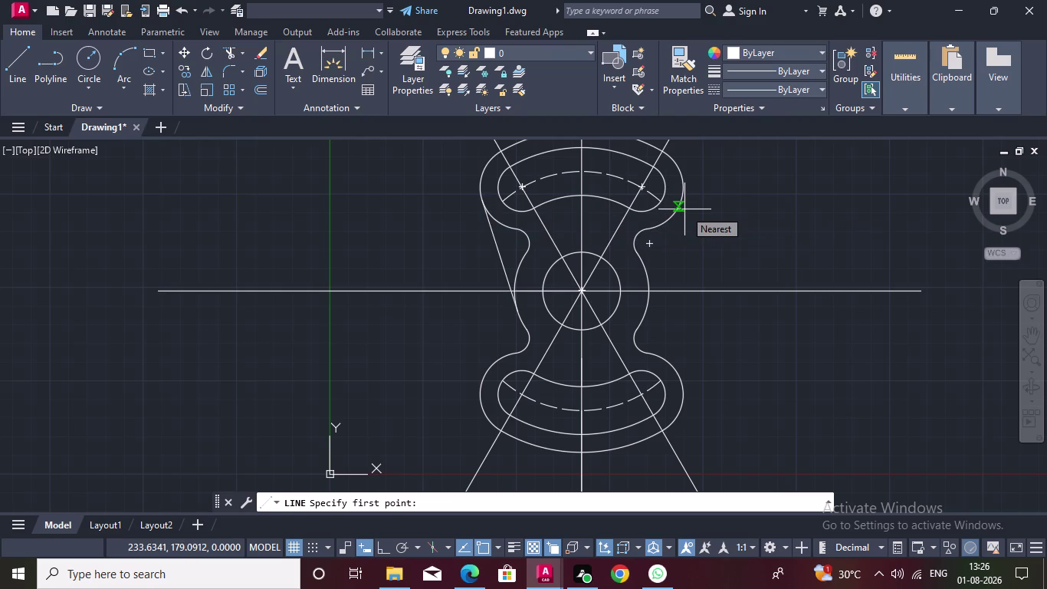
text(TA)
key(n)
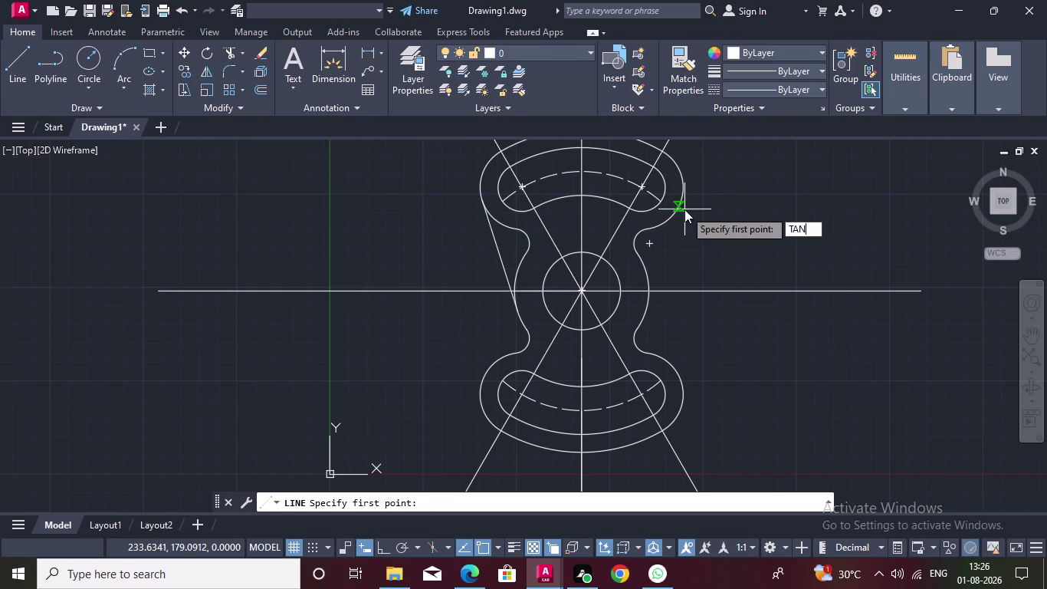
key(Return)
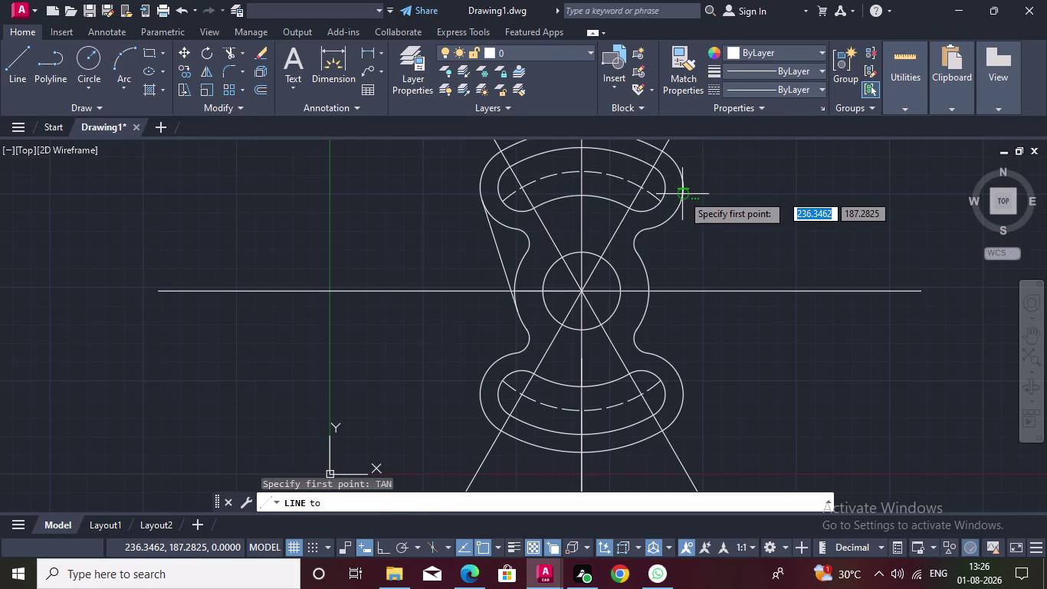
double_click(682, 194)
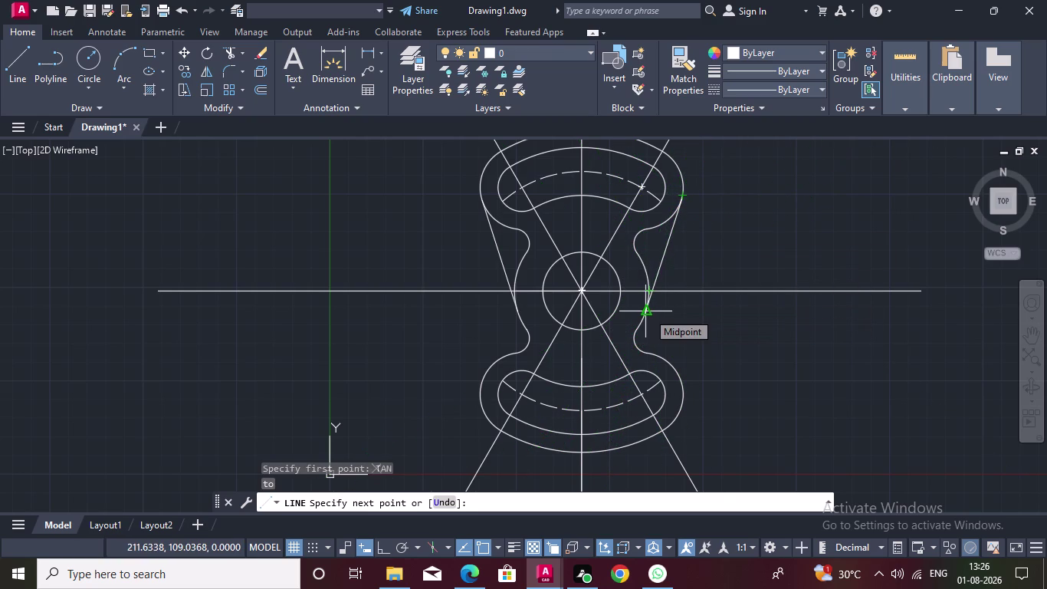
click(648, 312)
key(Escape)
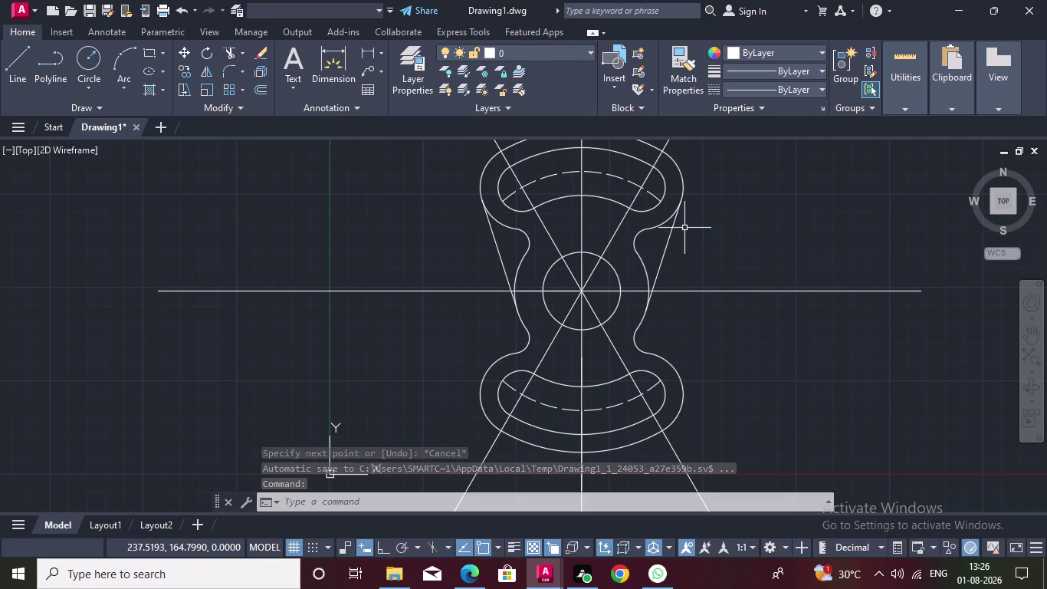
drag(724, 287, 724, 297)
click(723, 293)
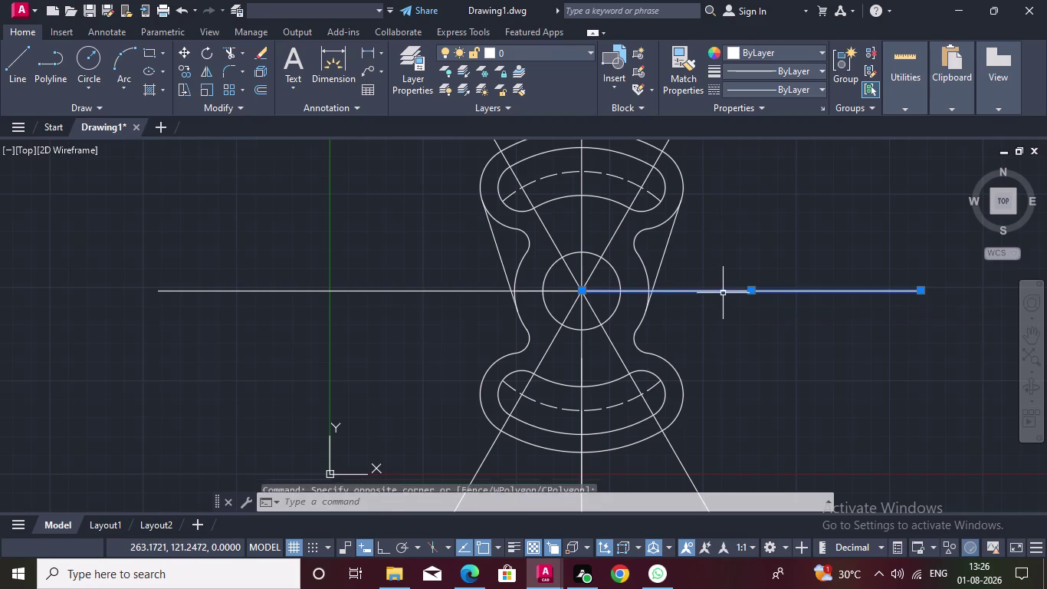
Join the left and right halves of the horizontal centre line.
double_click(527, 292)
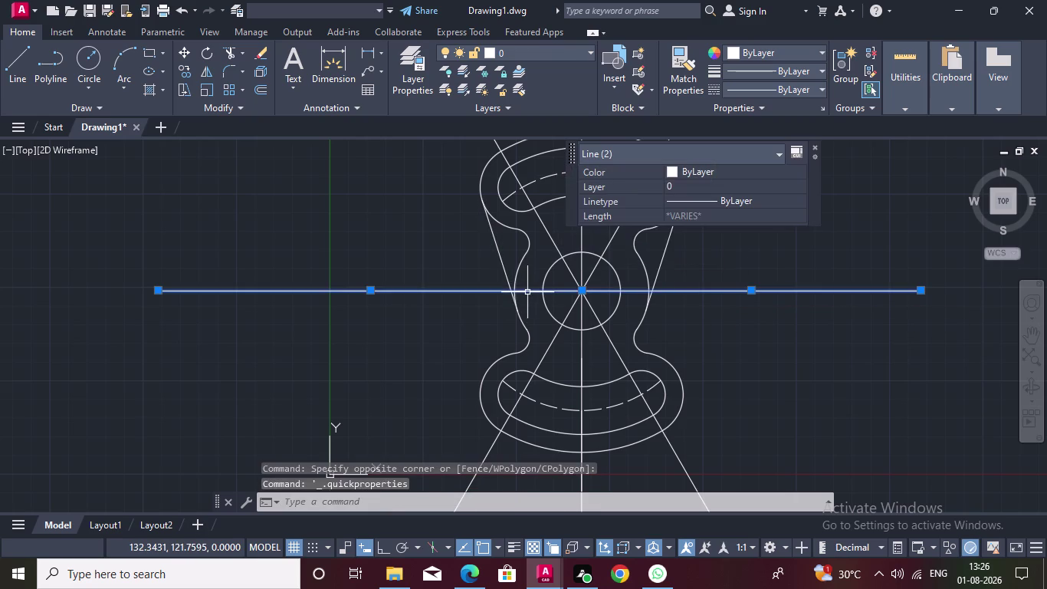
key(j)
key(Return)
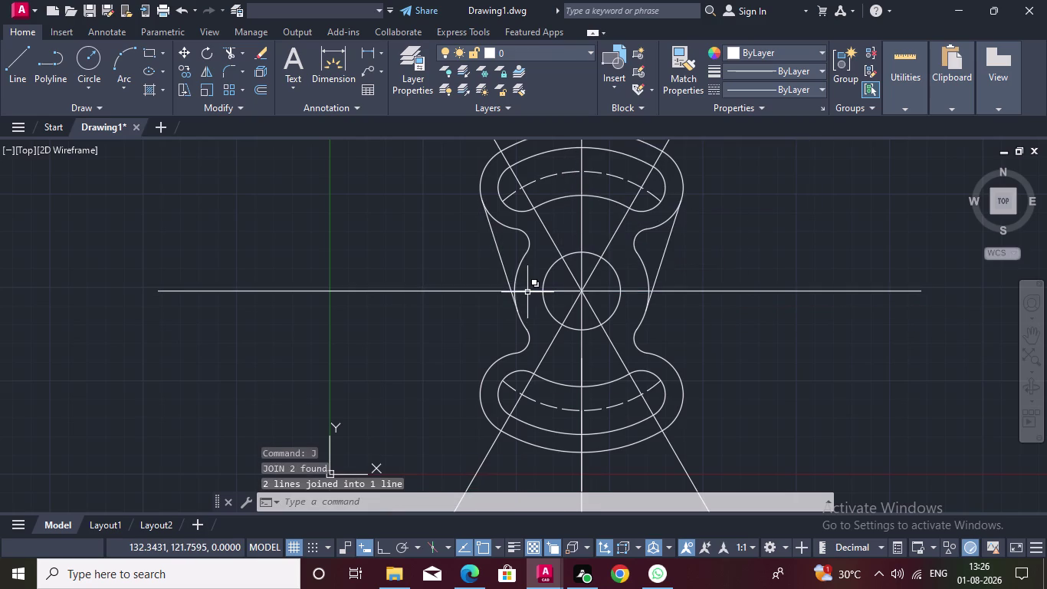
Give the joined centre line the dashed ACAD_ISO02W100 linetype.
click(444, 290)
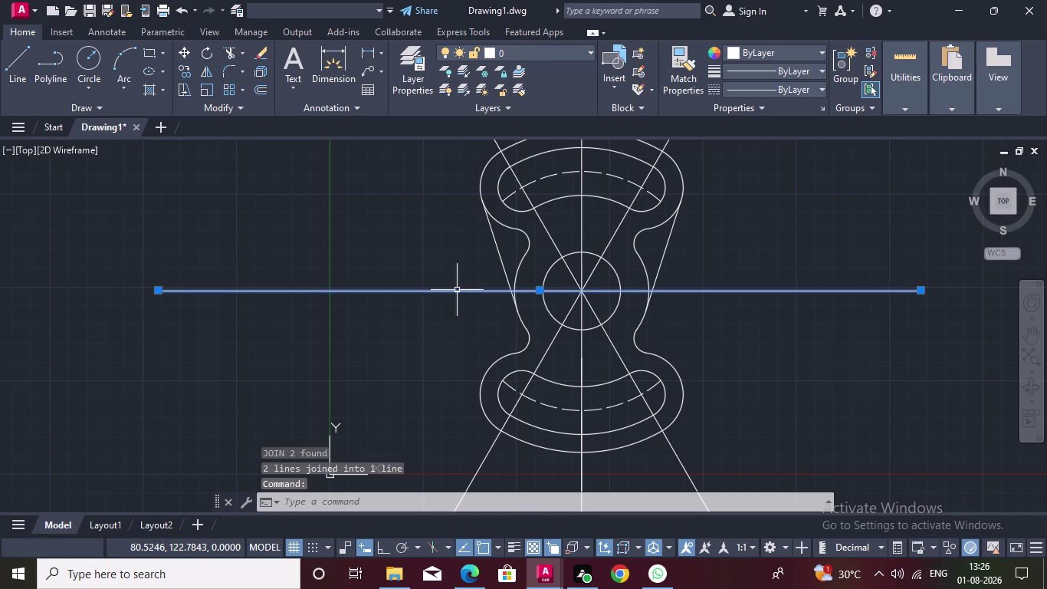
click(824, 87)
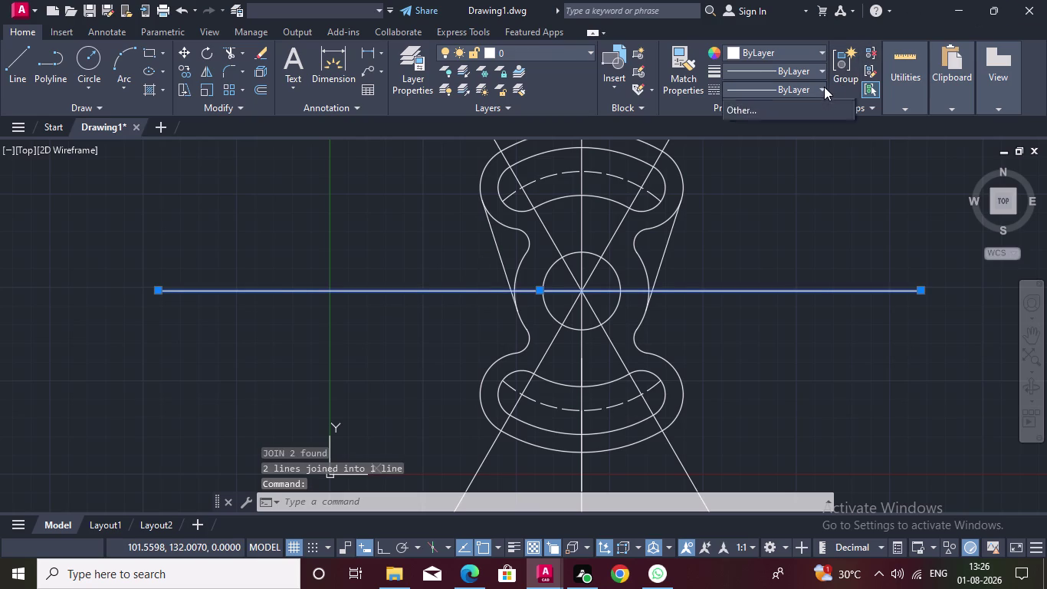
double_click(802, 136)
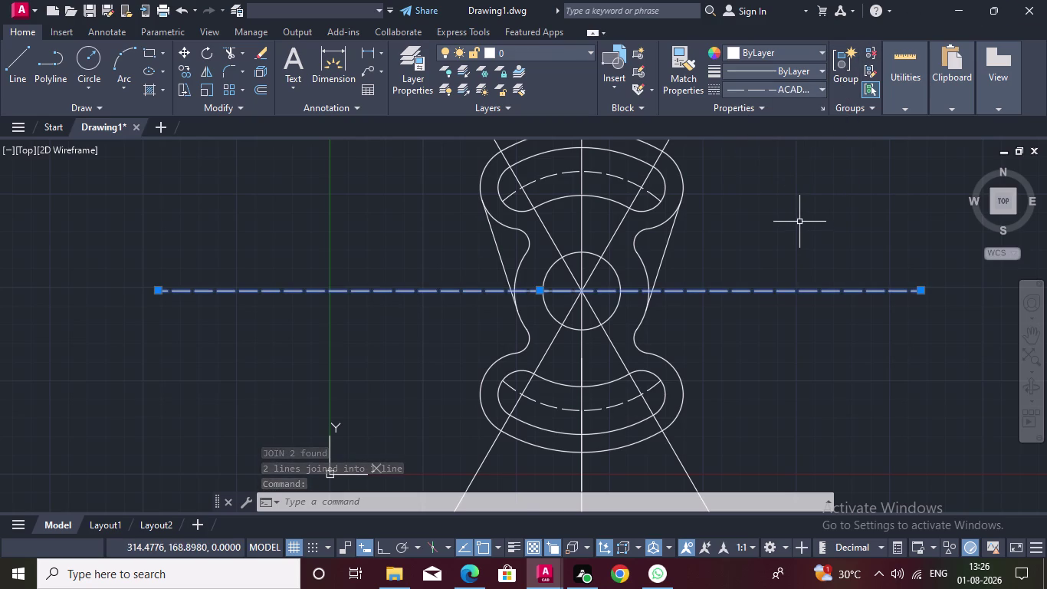
key(Escape)
Pan and zoom to recentre the lever in the view.
middle_drag(800, 216, 419, 215)
scroll(down, 3)
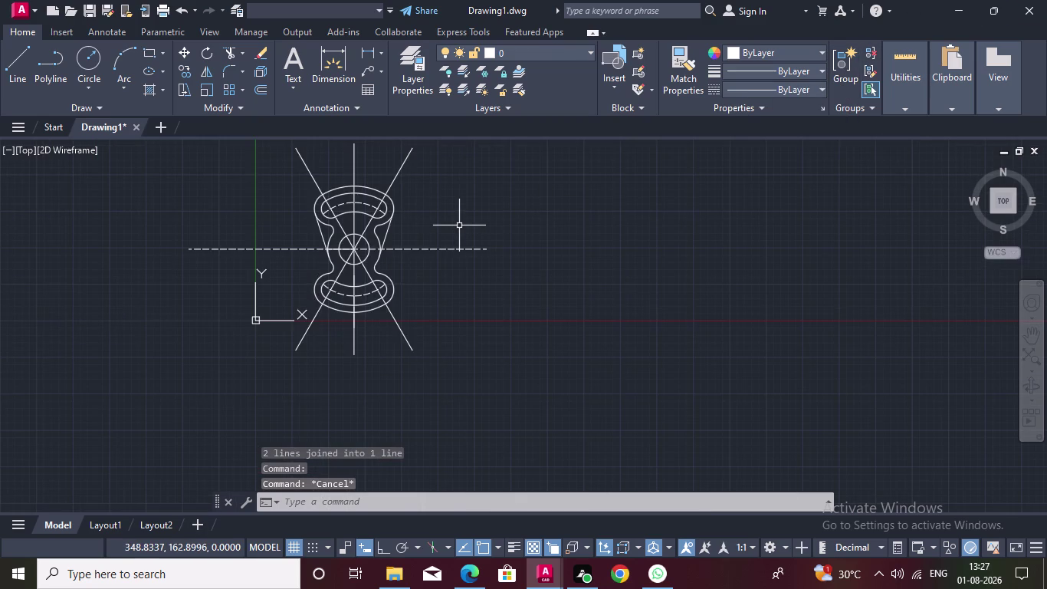
scroll(down, 3)
scroll(up, 3)
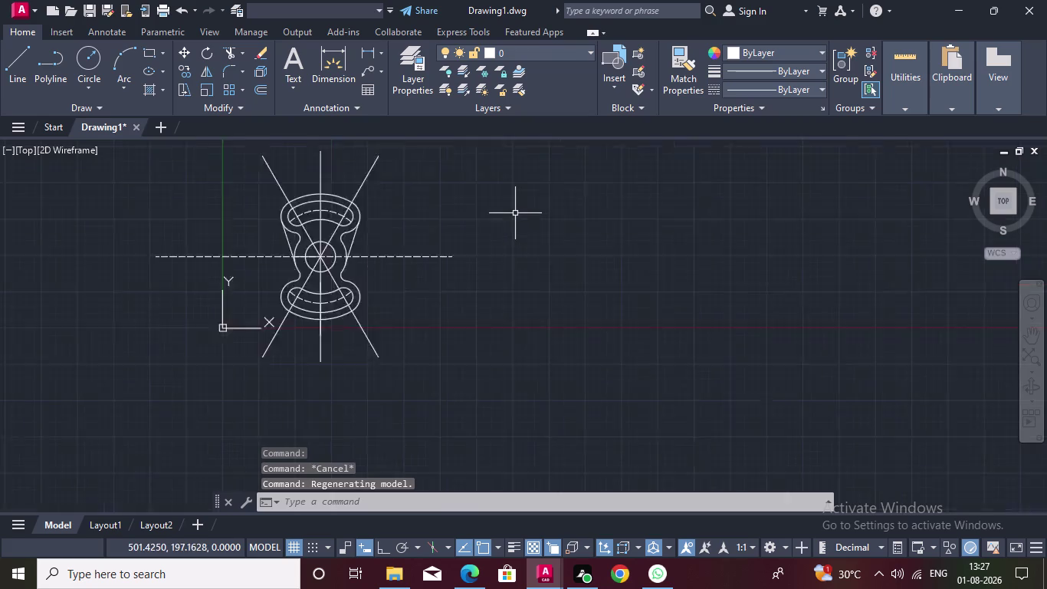
scroll(up, 3)
scroll(up, 3)
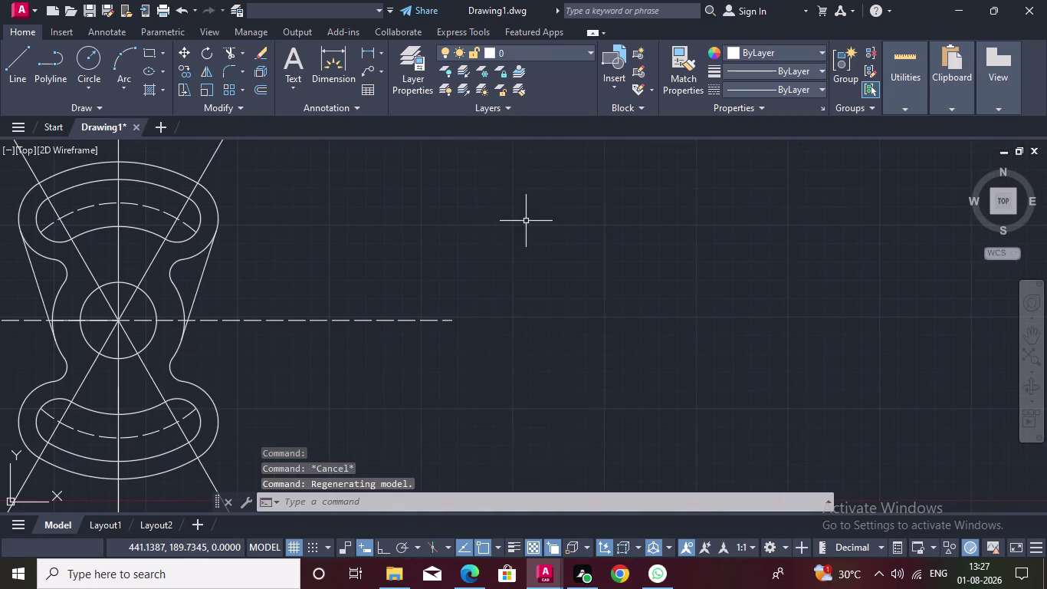
middle_click(532, 220)
middle_drag(383, 228, 572, 209)
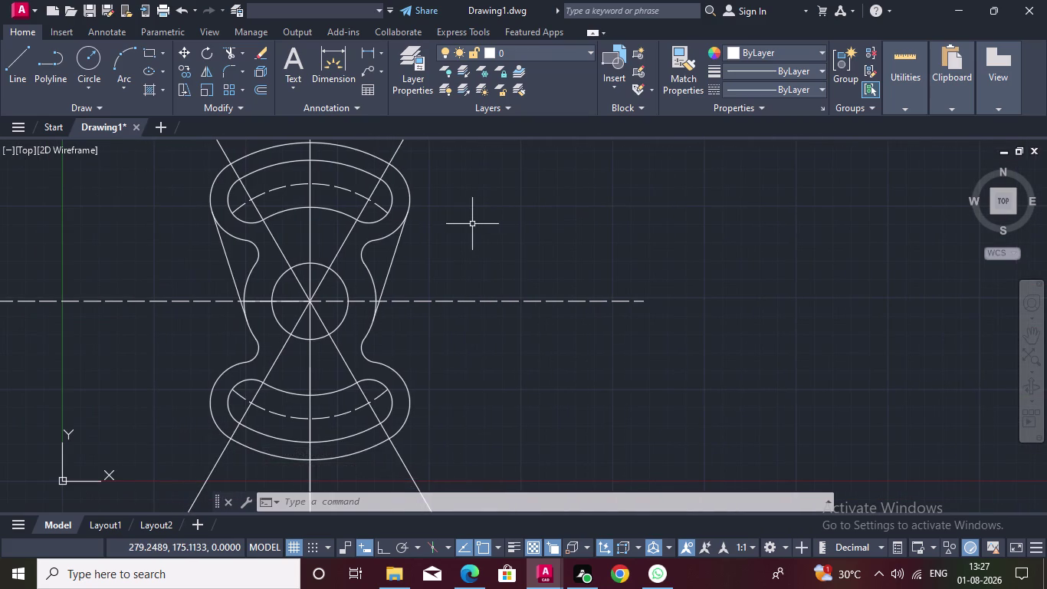
click(381, 50)
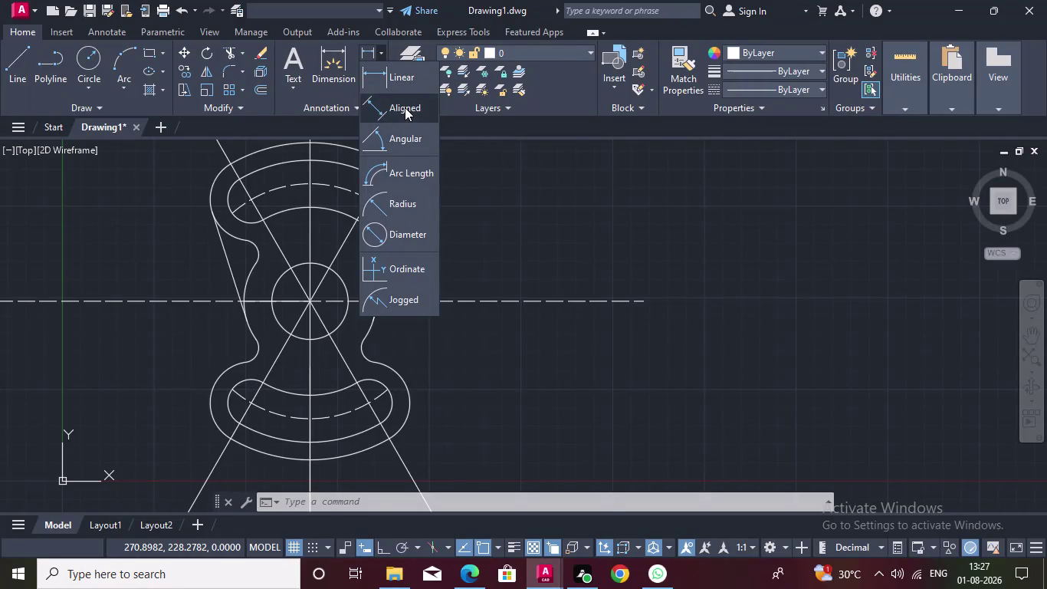
Add a radius dimension to the boss arc, then undo it.
double_click(410, 203)
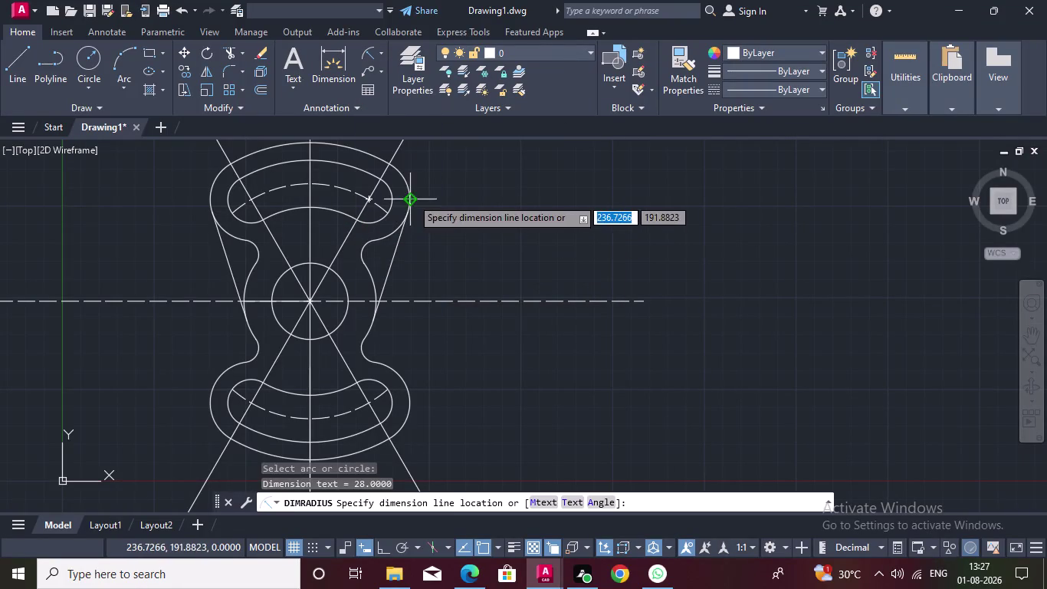
middle_drag(402, 190, 433, 298)
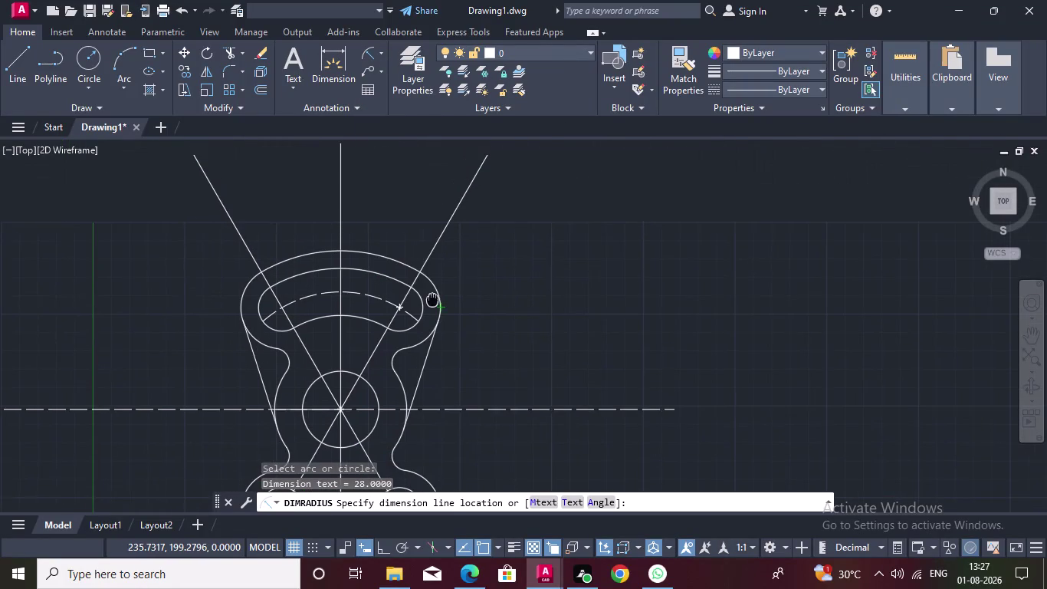
drag(402, 260, 410, 235)
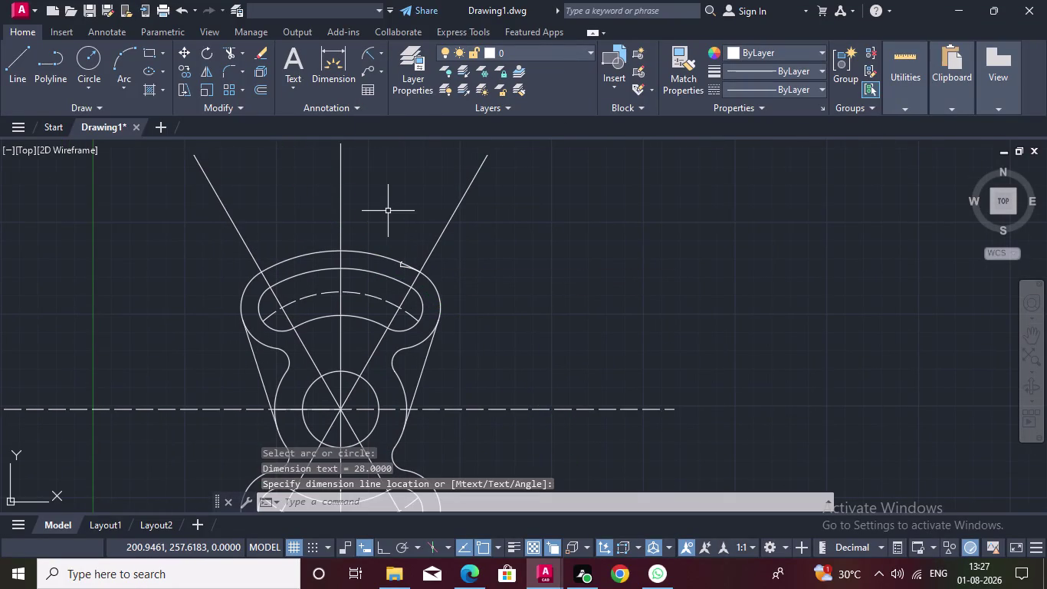
key(ctrl+z)
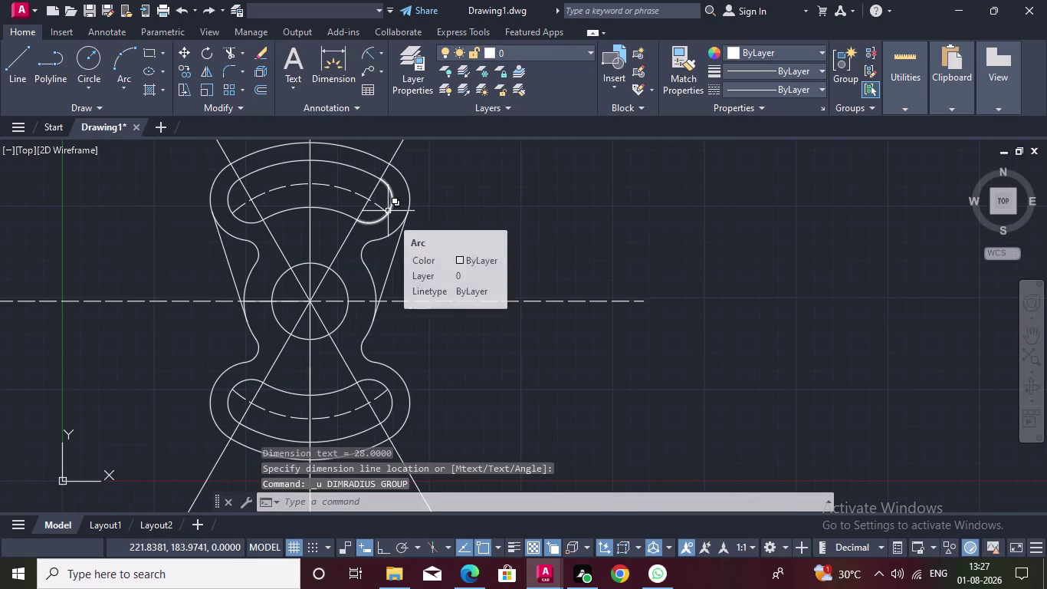
Start a new radius dimension on the lever's top outer arc.
middle_drag(480, 177, 512, 243)
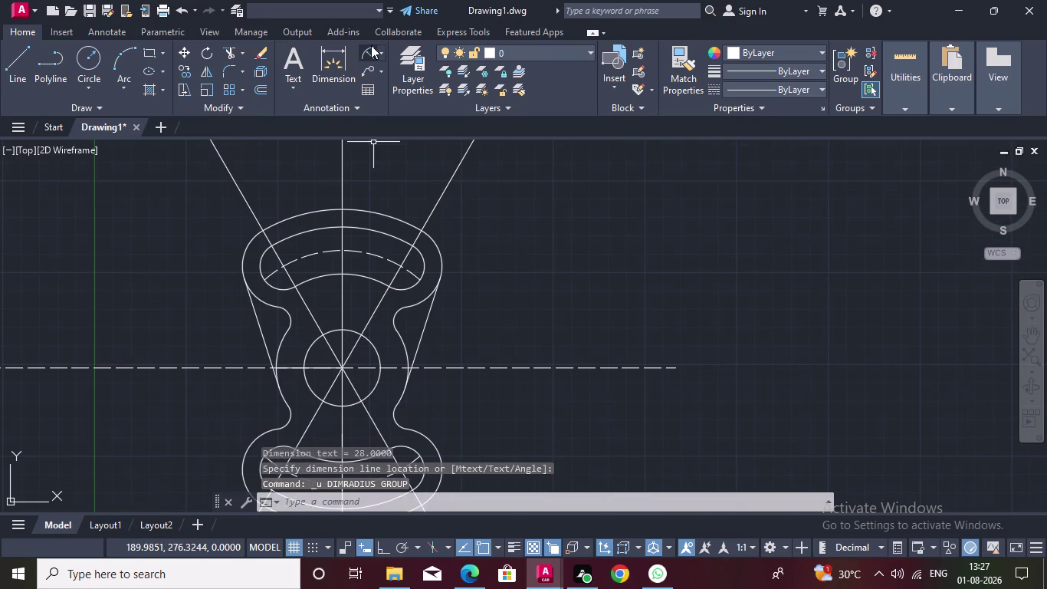
click(371, 45)
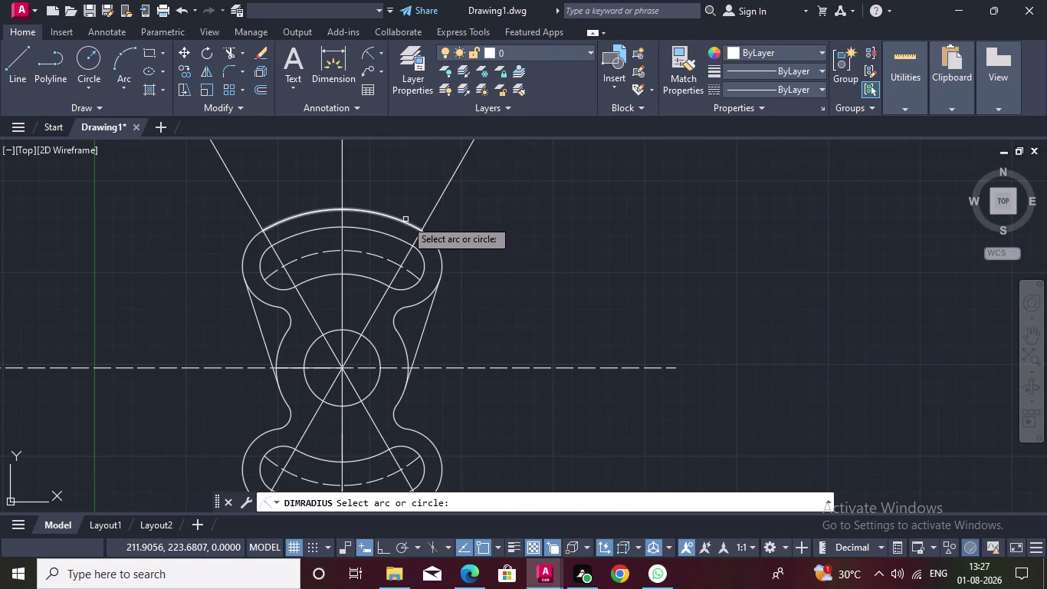
drag(406, 219, 406, 203)
key(d)
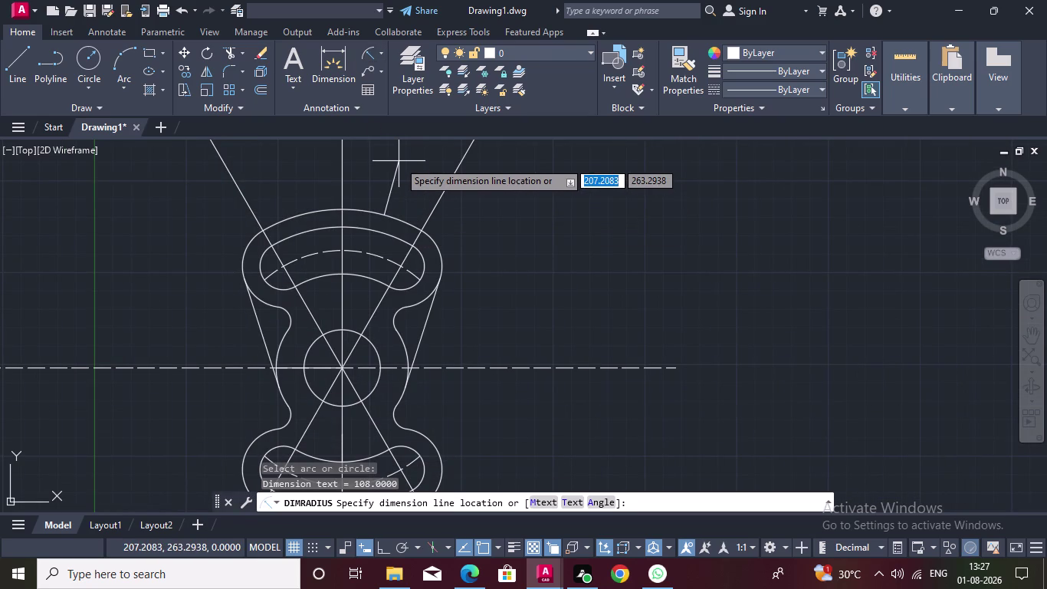
key(Return)
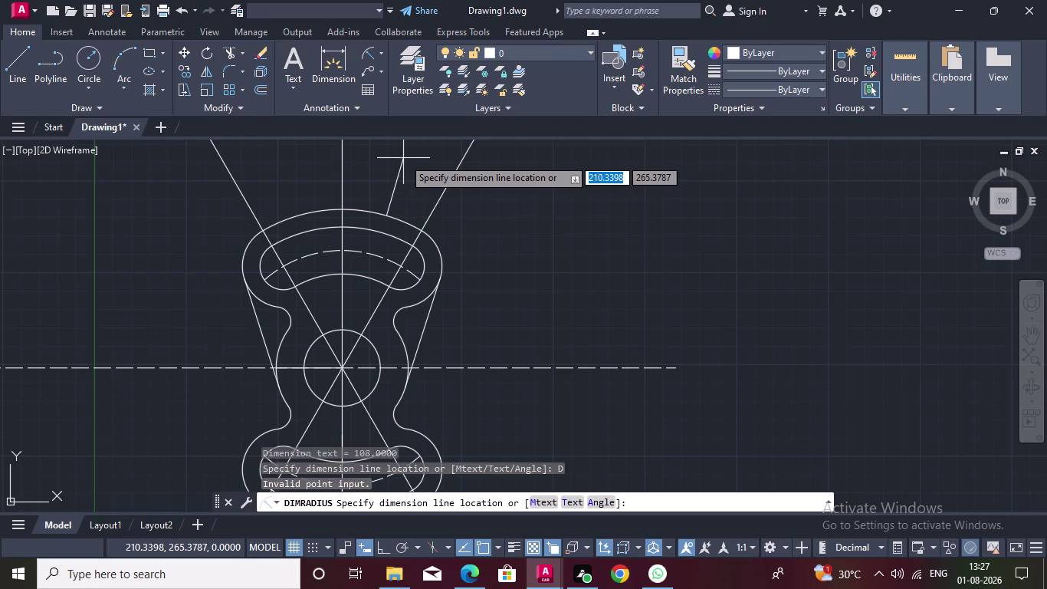
Open the Standard dimension style for editing and set text height to 5.
key(Escape)
key(Escape)
key(d)
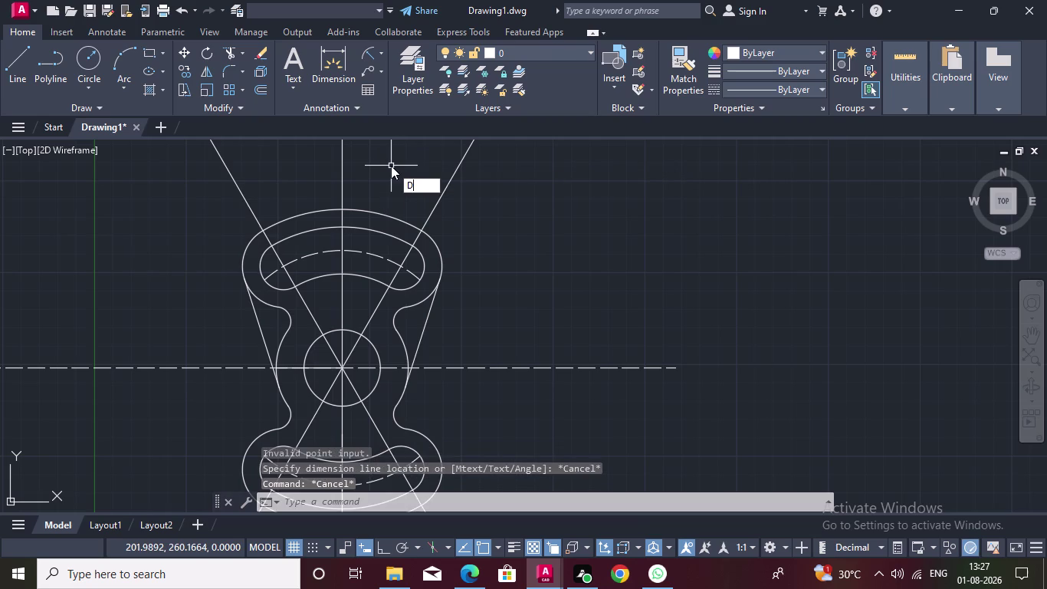
key(Return)
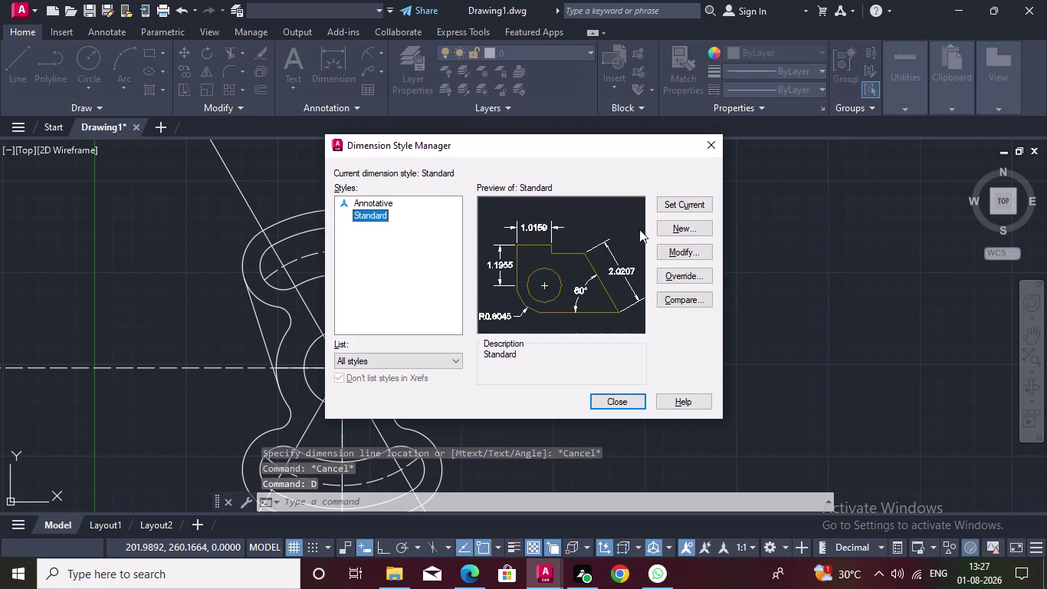
click(681, 249)
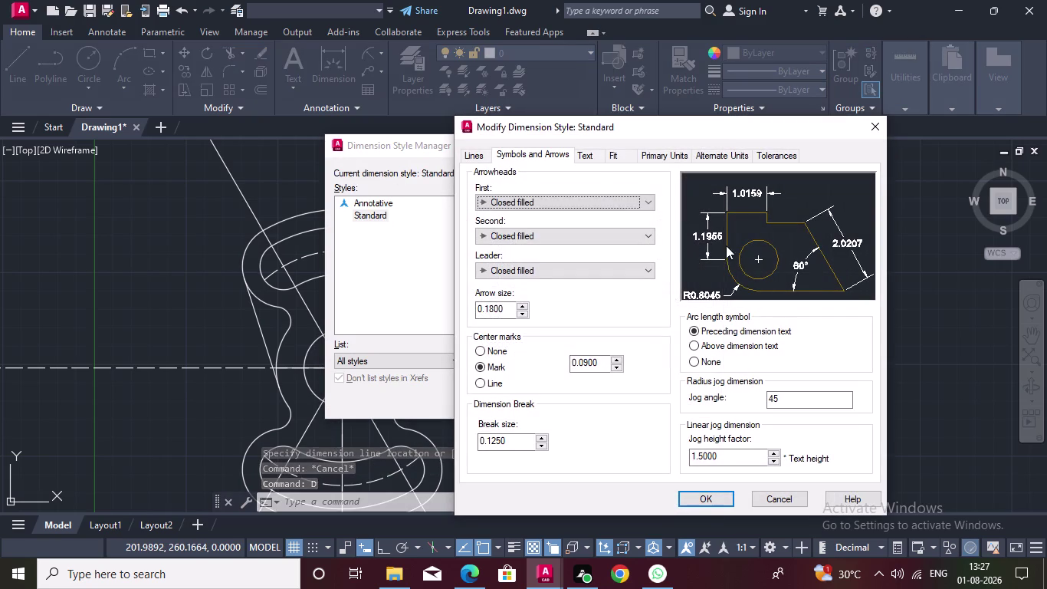
click(593, 156)
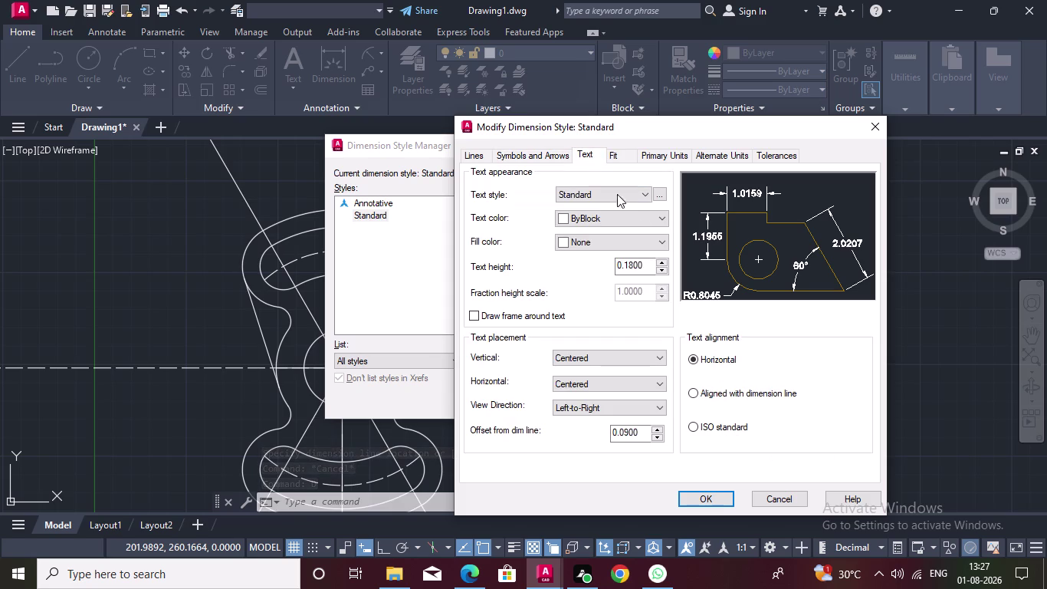
click(648, 263)
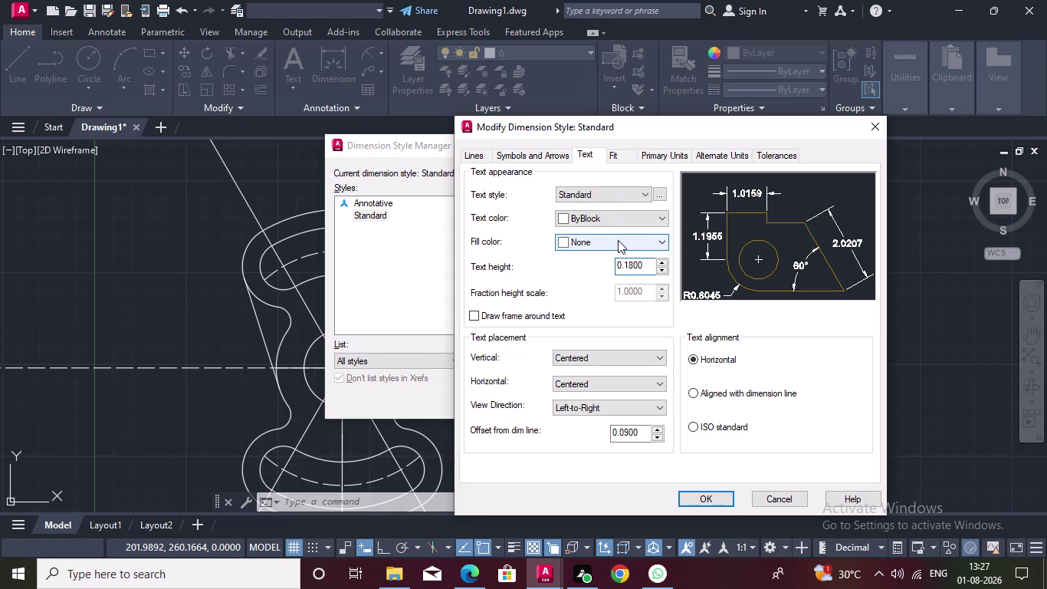
key(BackSpace)
key(BackSpace)
key(BackSpace)
key(BackSpace)
key(5)
key(Return)
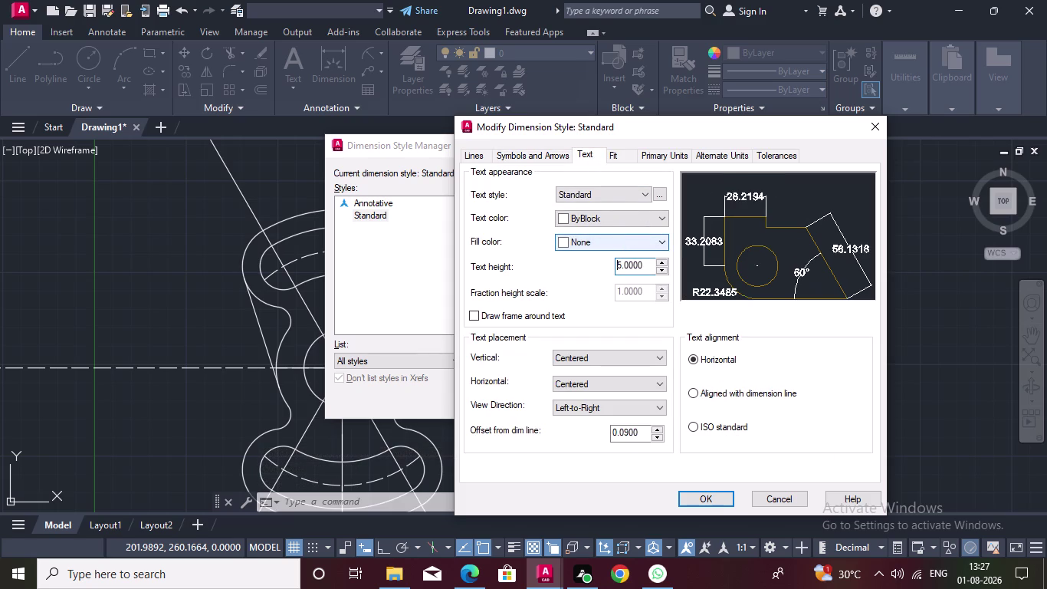
Set the Primary Units precision to whole numbers (0).
click(657, 153)
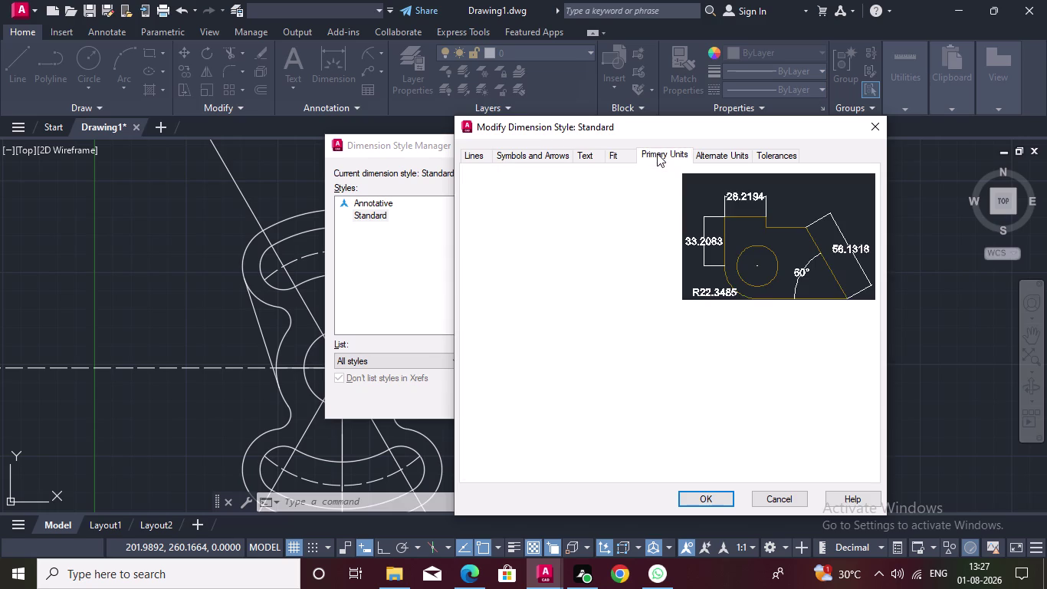
click(636, 272)
key(BackSpace)
key(BackSpace)
key(BackSpace)
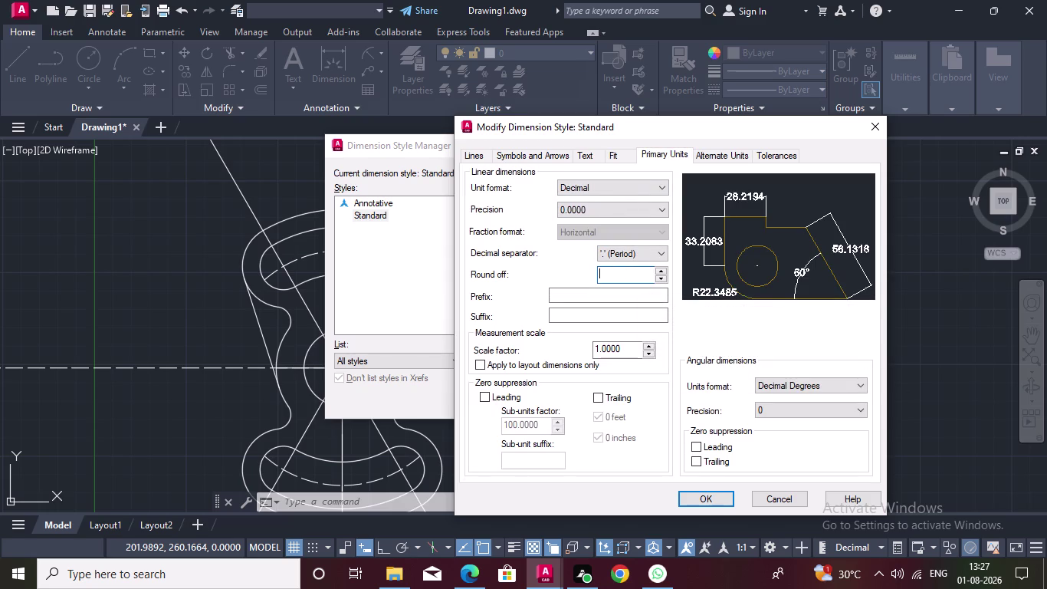
key(0)
key(Return)
click(659, 206)
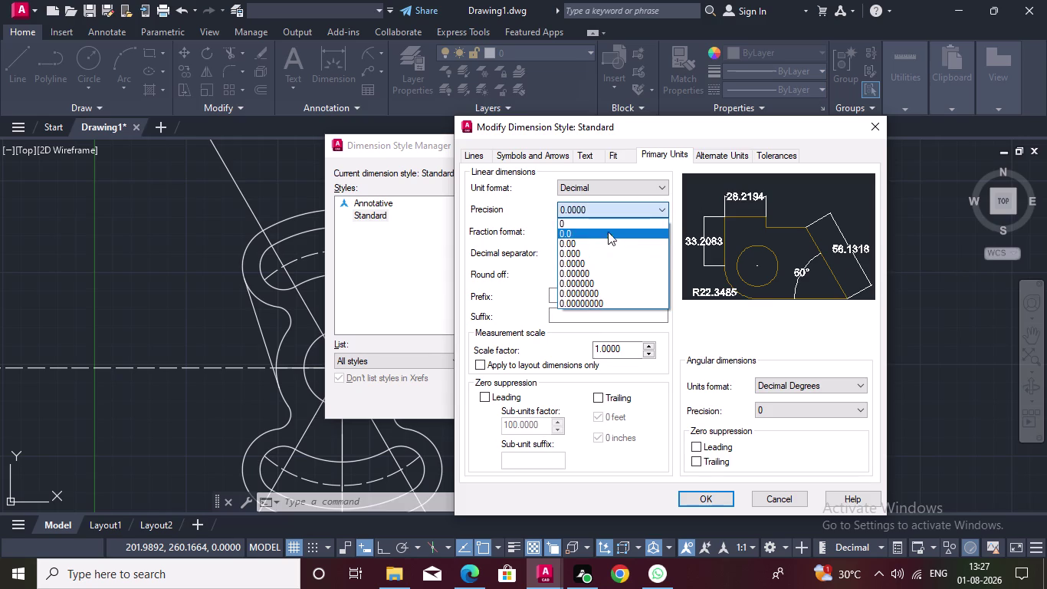
click(612, 222)
Set arrow size to 5, confirm the style and close the manager.
click(523, 156)
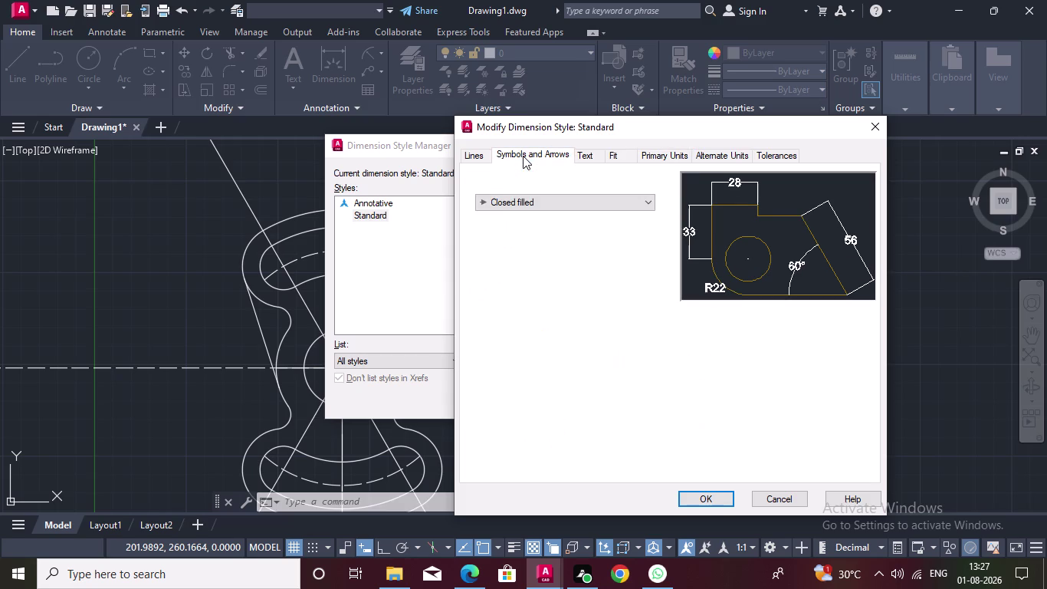
double_click(507, 309)
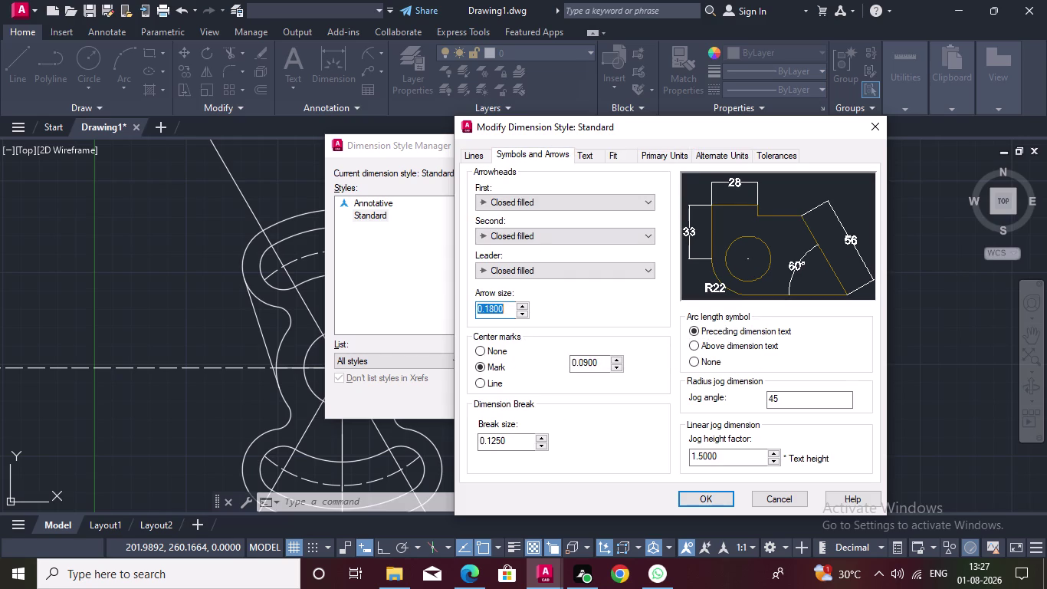
key(BackSpace)
key(5)
key(Return)
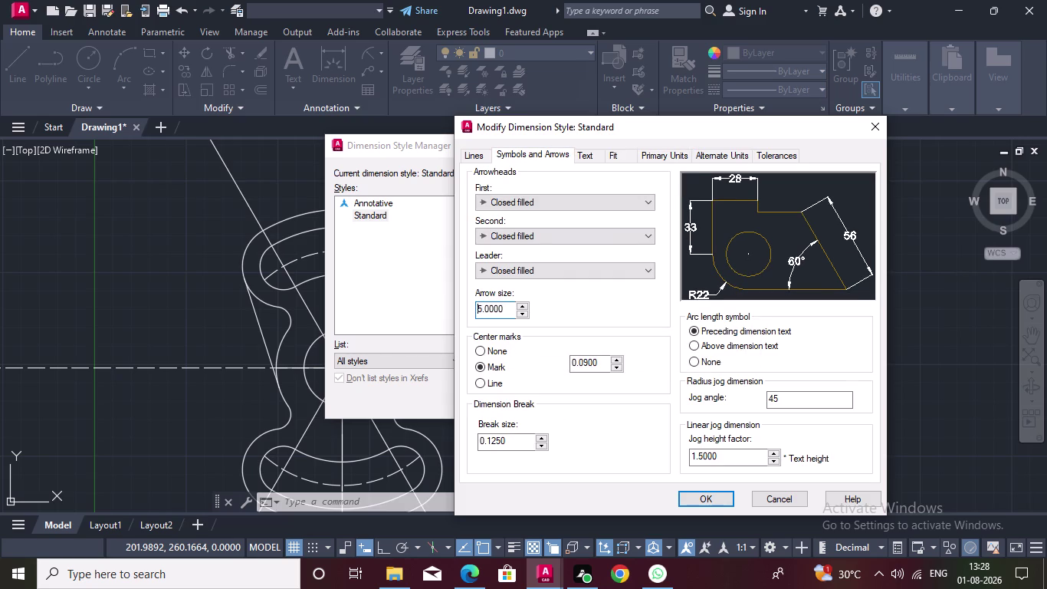
click(693, 501)
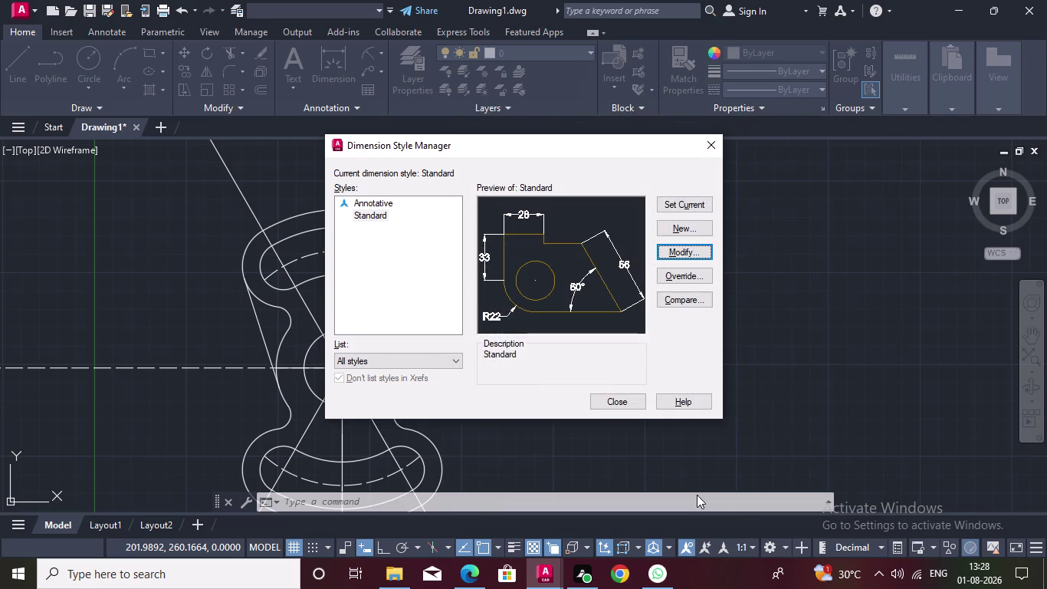
click(611, 398)
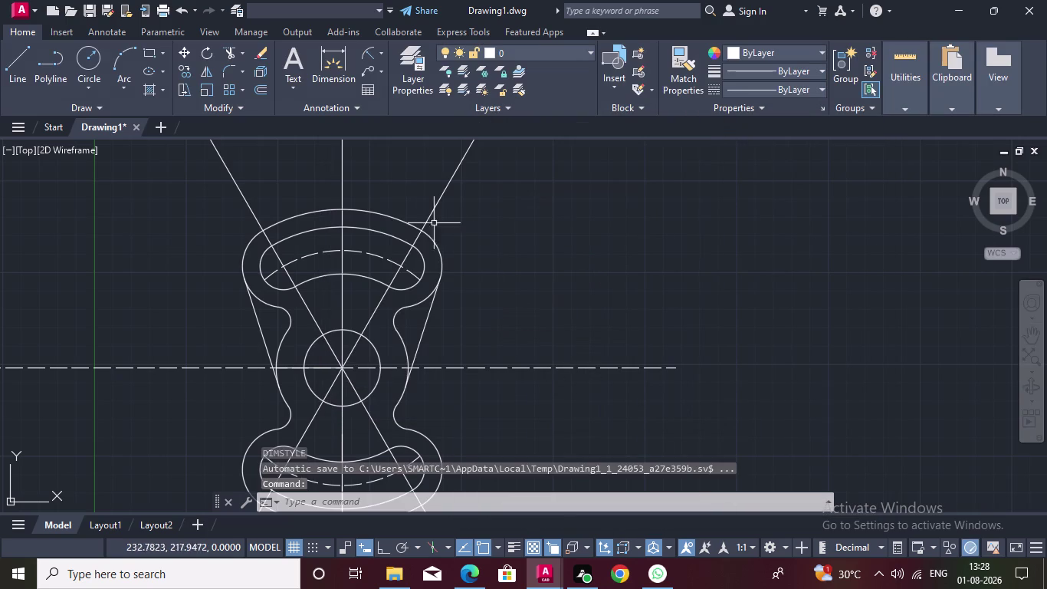
Dimension the top outer arc, inner arc and corner arc: R108, R96, R16.
click(363, 50)
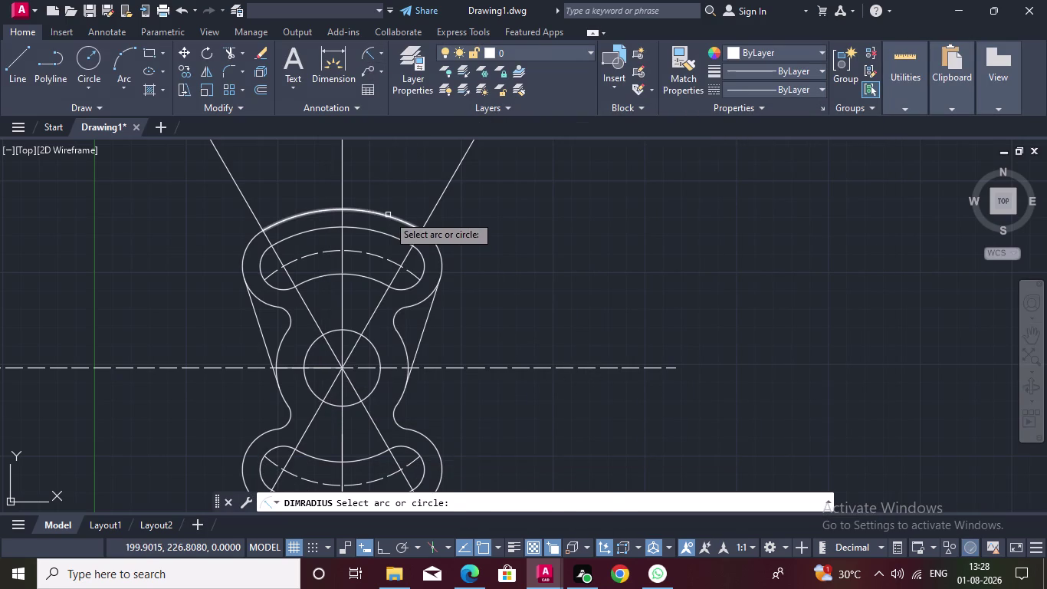
click(388, 215)
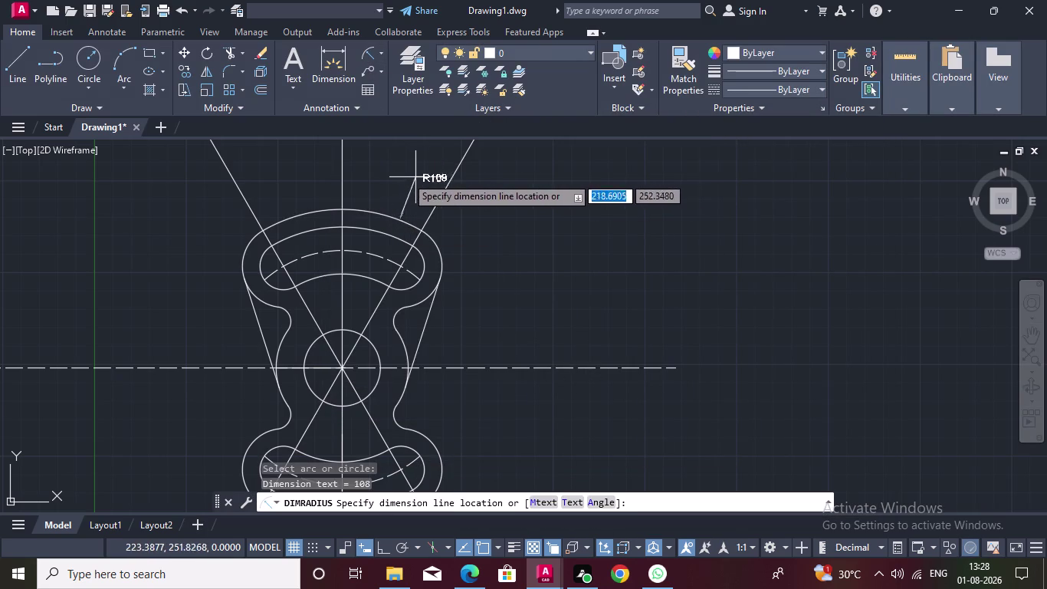
click(391, 172)
key(space)
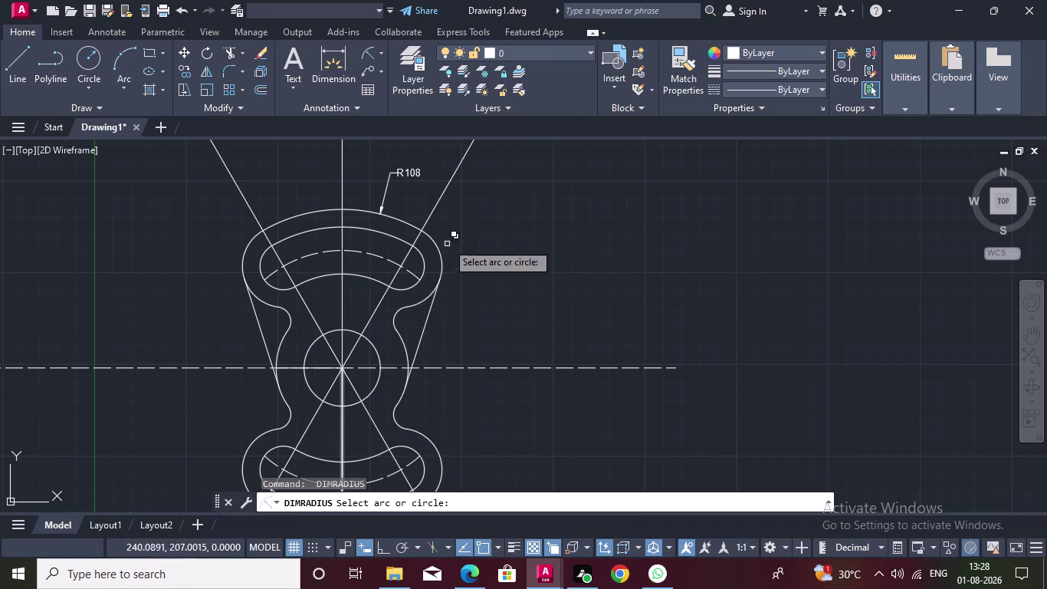
click(395, 236)
click(402, 192)
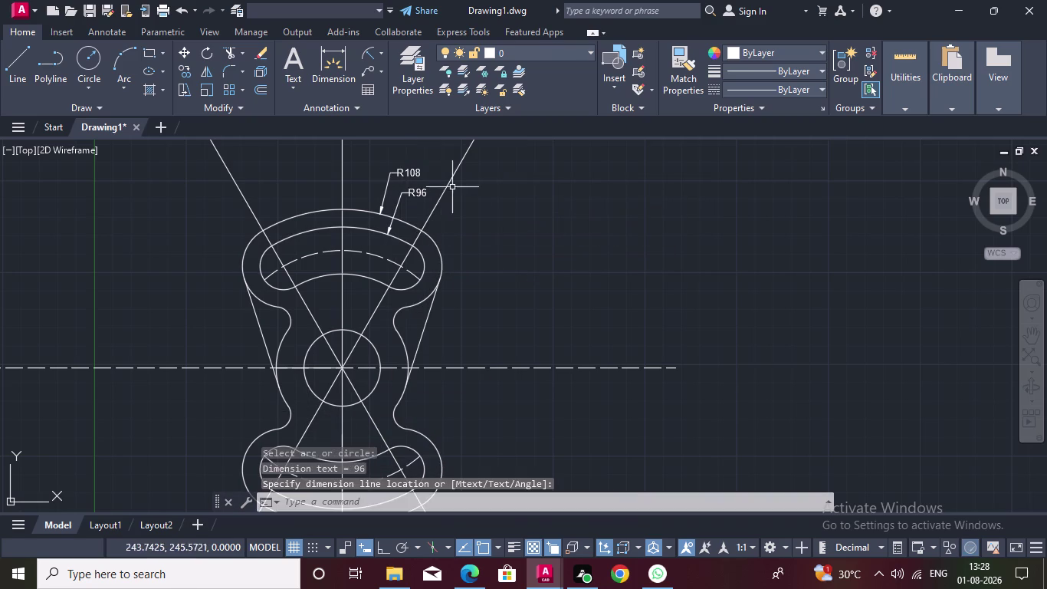
key(space)
drag(422, 265, 443, 256)
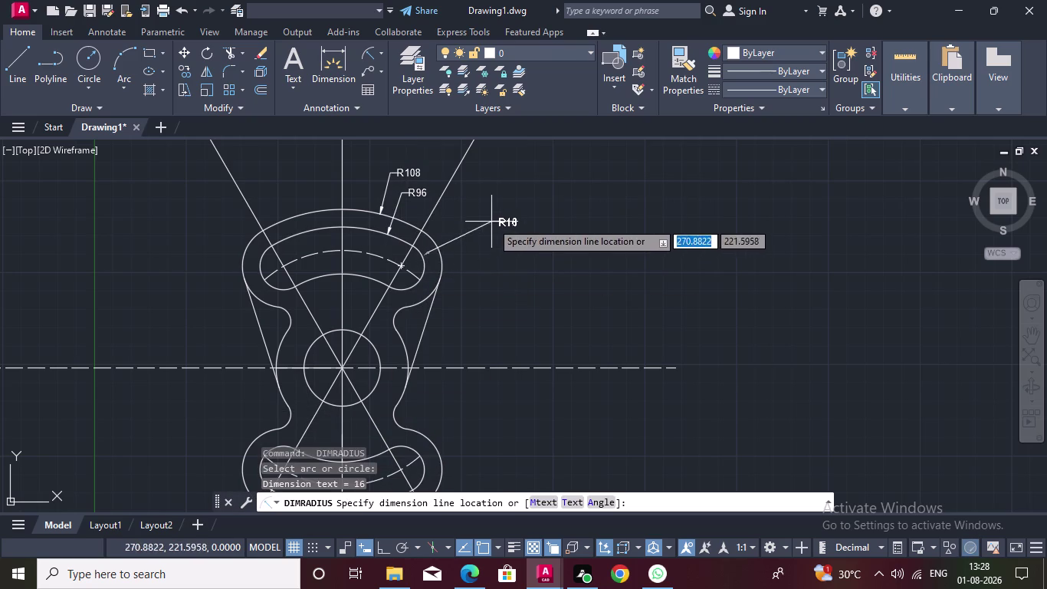
click(482, 218)
Add the R28 radius dimension to the outer side arc.
key(space)
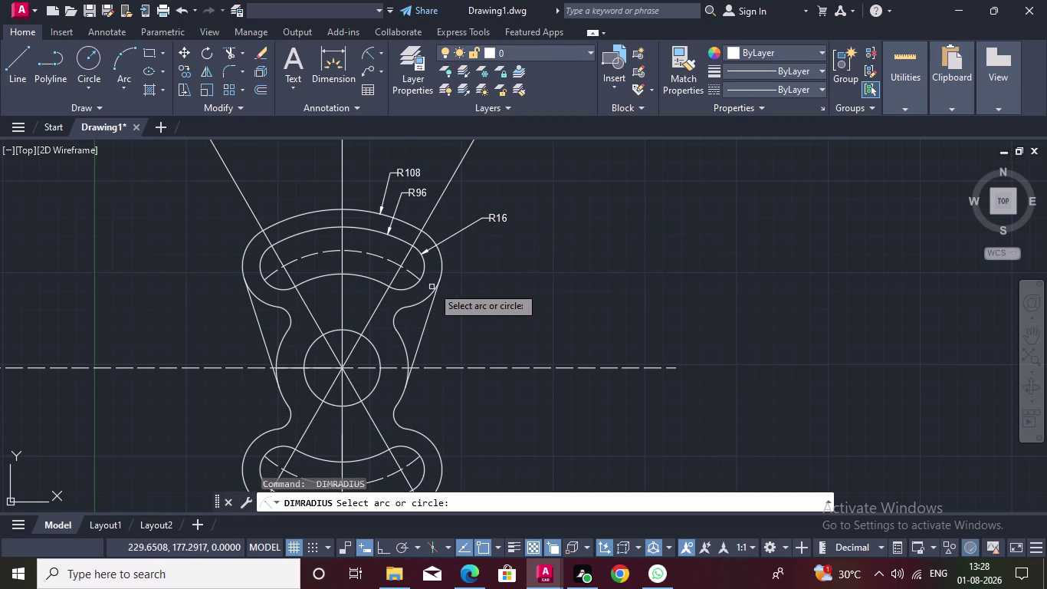
click(445, 268)
key(space)
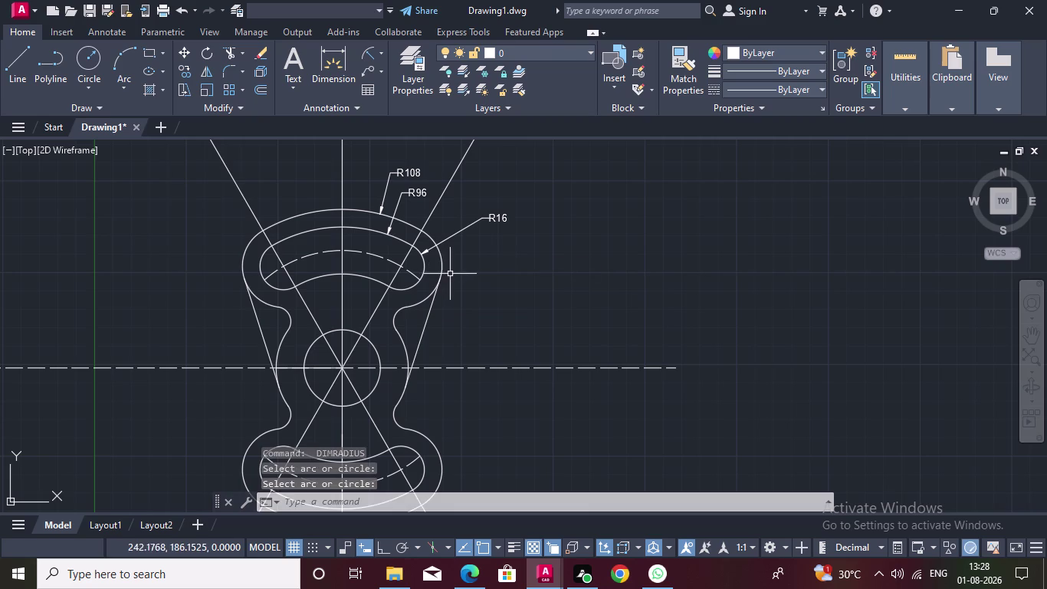
key(space)
click(441, 269)
drag(447, 265, 457, 258)
click(467, 250)
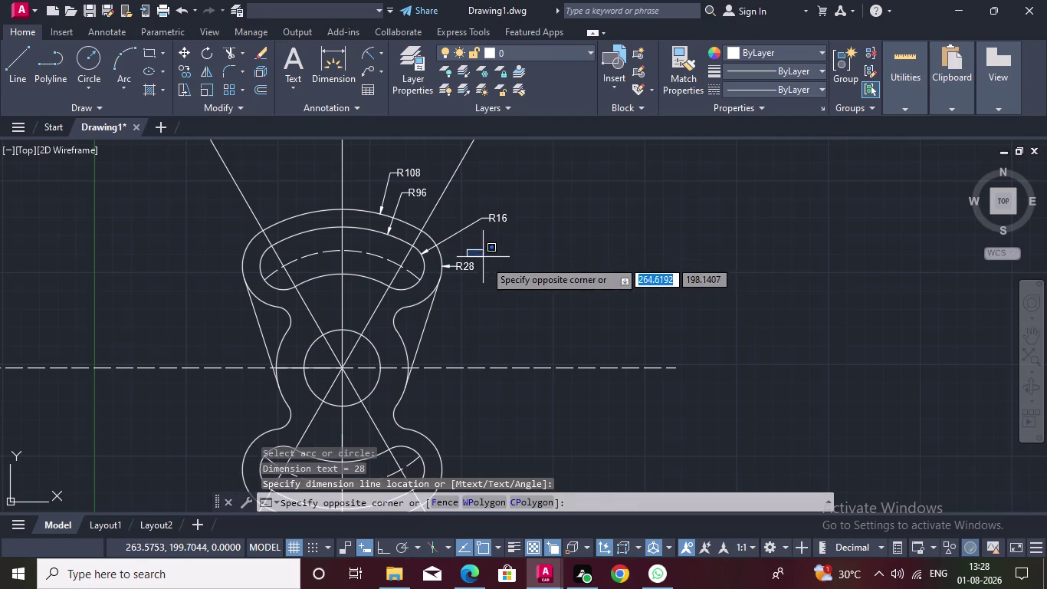
key(space)
click(523, 267)
middle_drag(478, 299, 488, 272)
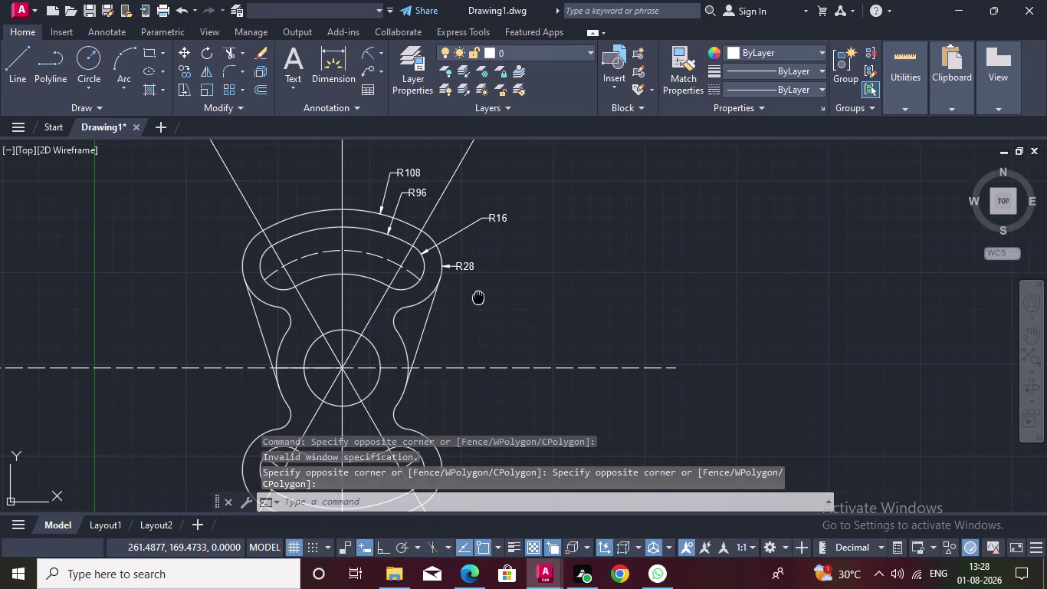
middle_drag(488, 272, 505, 230)
Dimension the waist fillet R10 and the hub circle R26.
key(space)
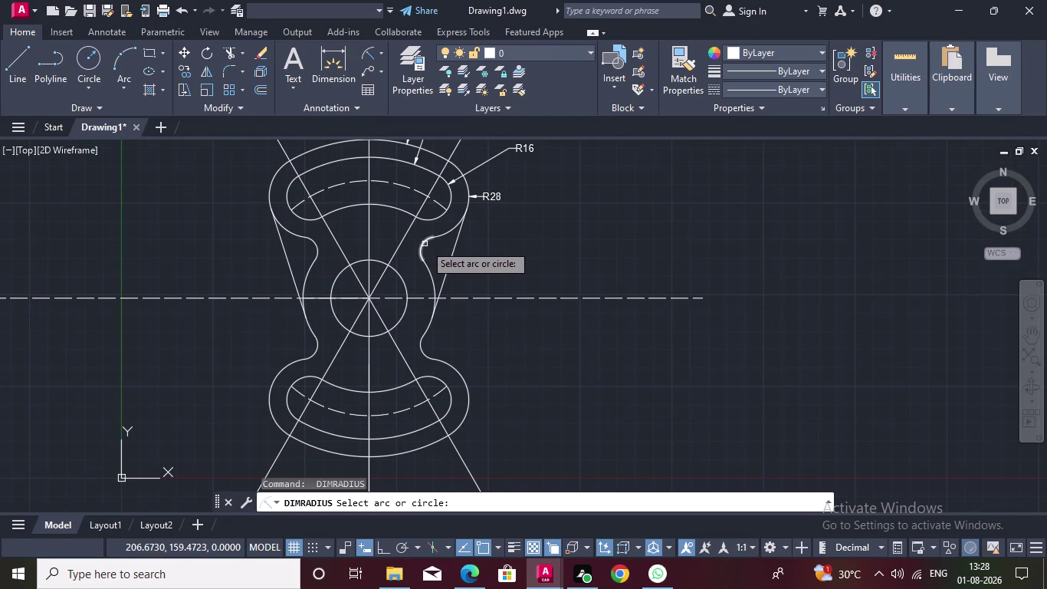
drag(425, 243, 482, 249)
click(487, 240)
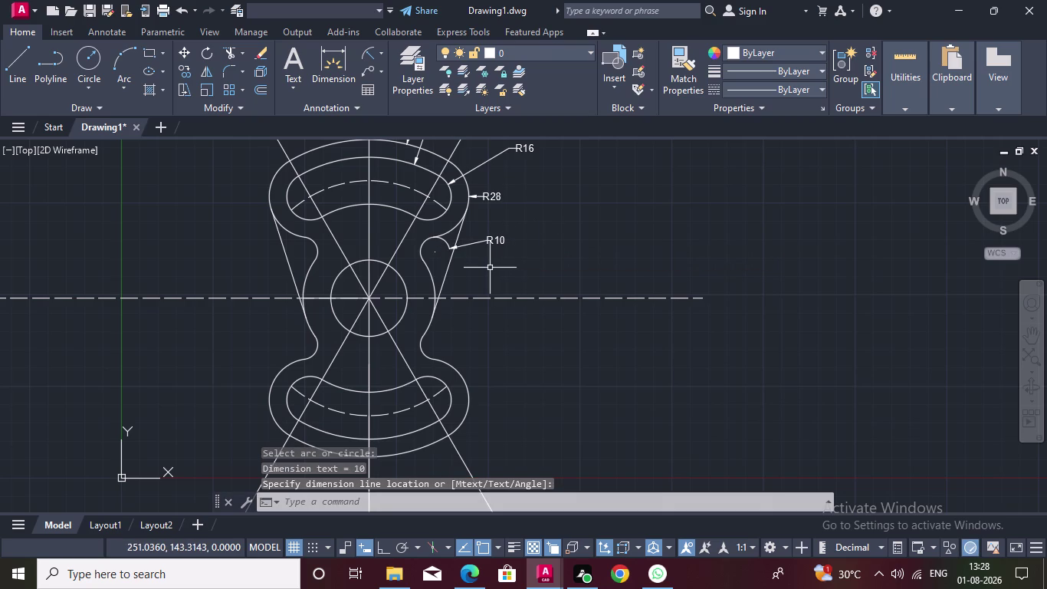
middle_drag(490, 268, 502, 236)
key(space)
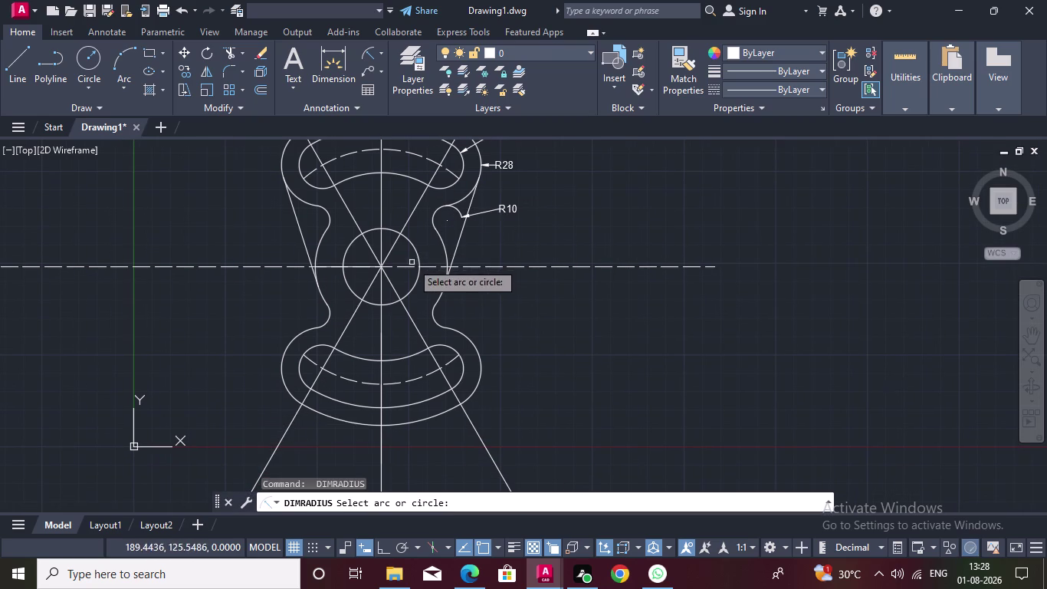
drag(419, 258, 432, 256)
click(499, 237)
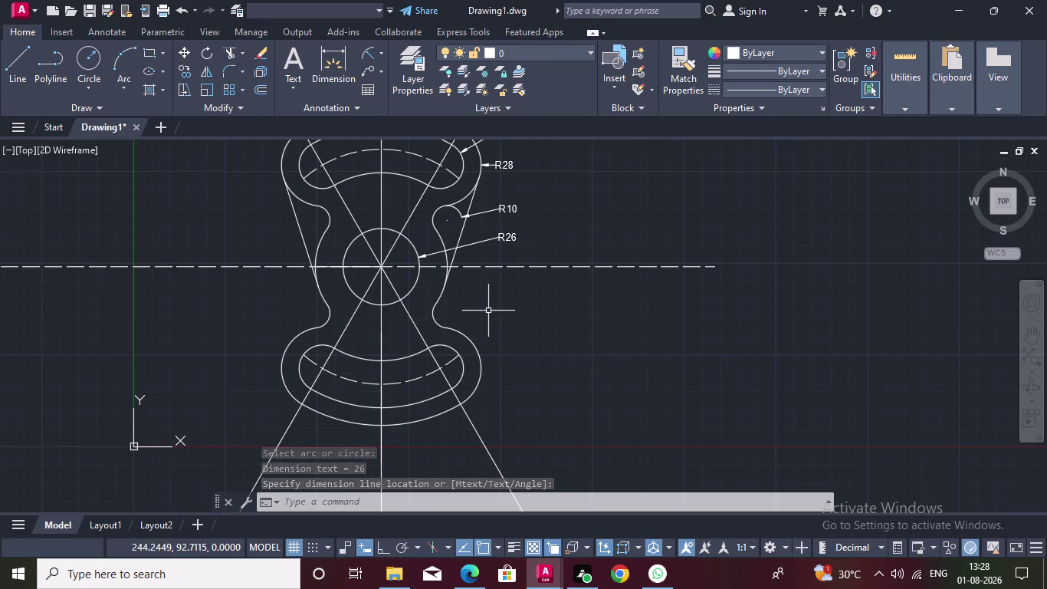
Add the R80 radius dimension with its label near the top.
scroll(down, 3)
key(space)
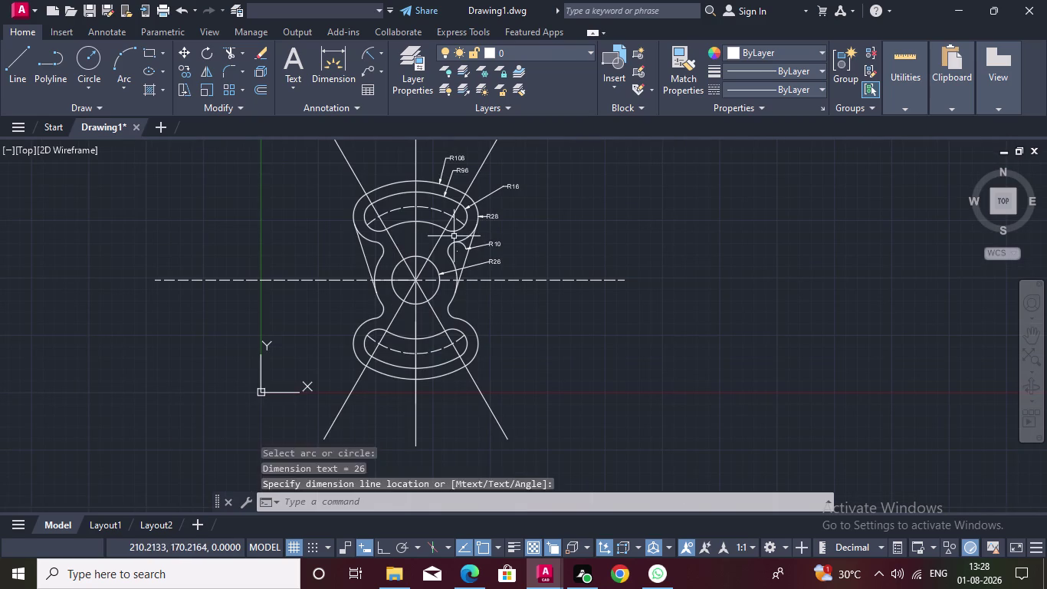
click(439, 209)
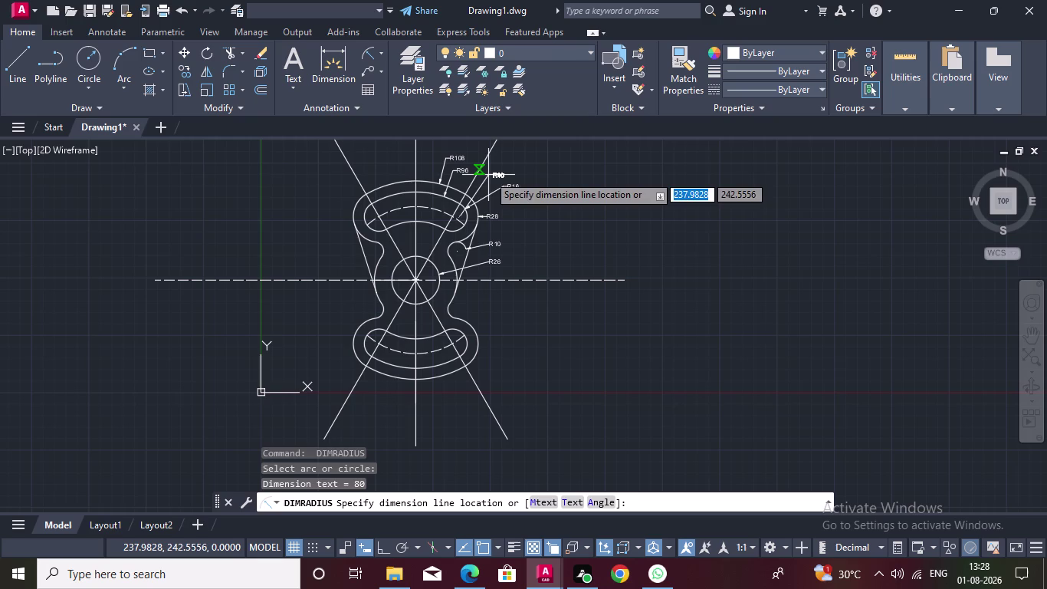
click(488, 175)
scroll(up, 3)
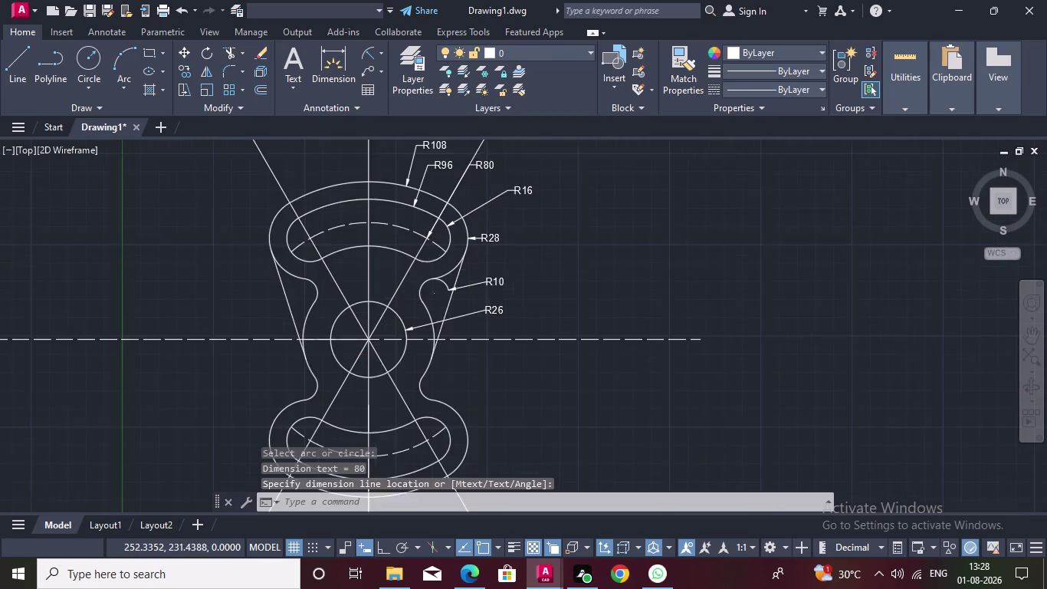
scroll(up, 3)
scroll(down, 3)
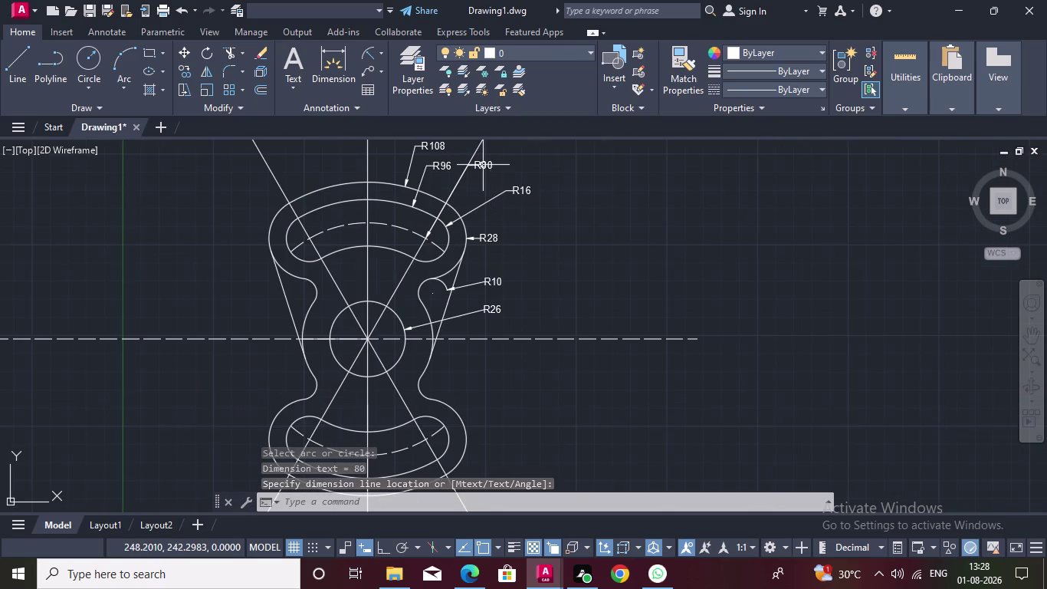
Delete the misplaced R80 radius dimension.
click(483, 165)
key(Delete)
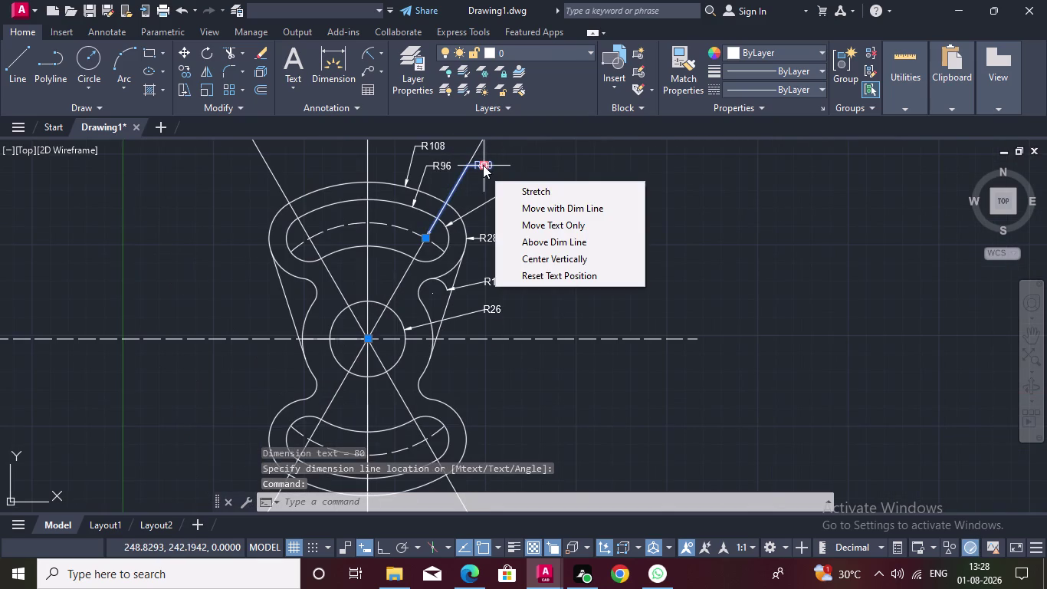
key(Delete)
key(Delete)
key(Delete)
right_click(510, 158)
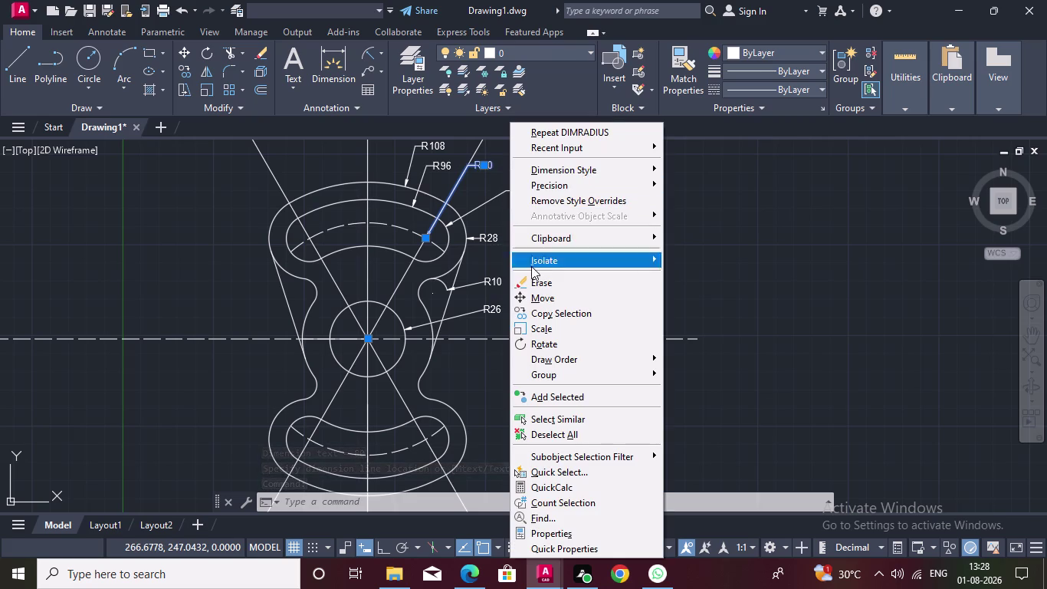
double_click(527, 286)
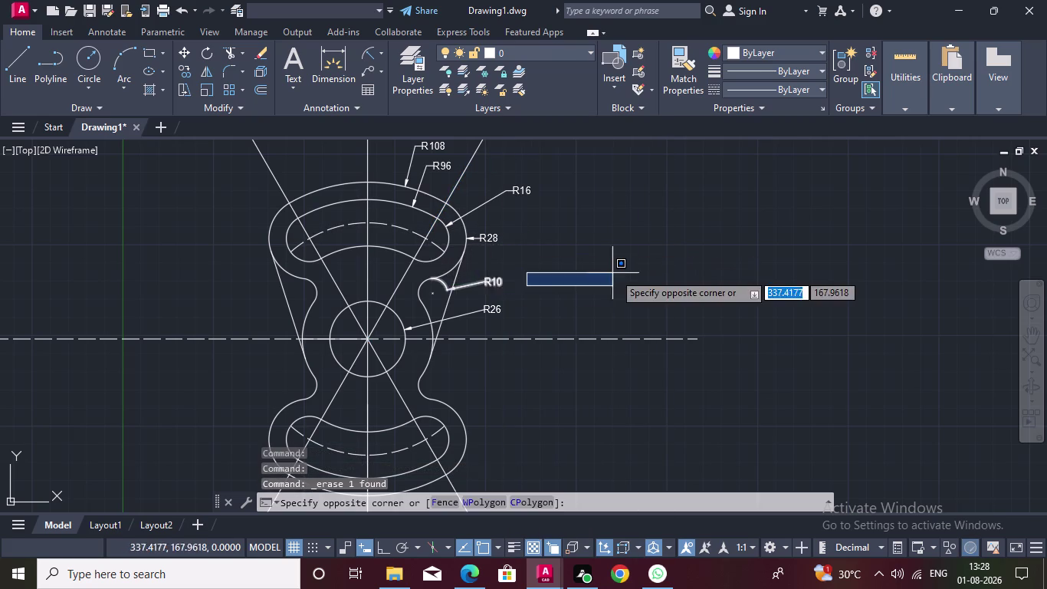
key(Escape)
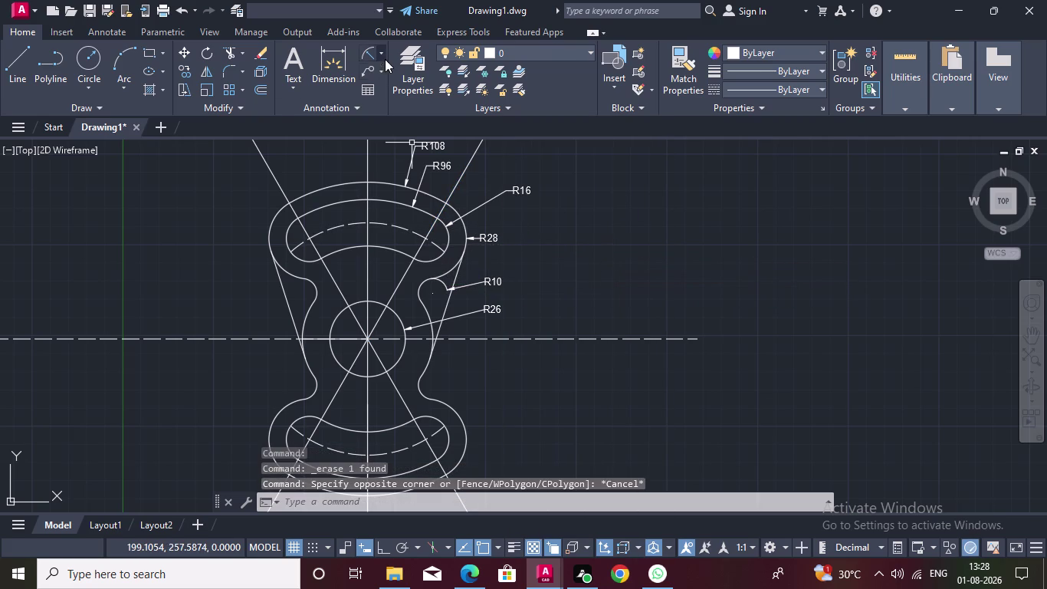
Re-dimension the dashed arc as R80, placing the label beside R16.
click(363, 50)
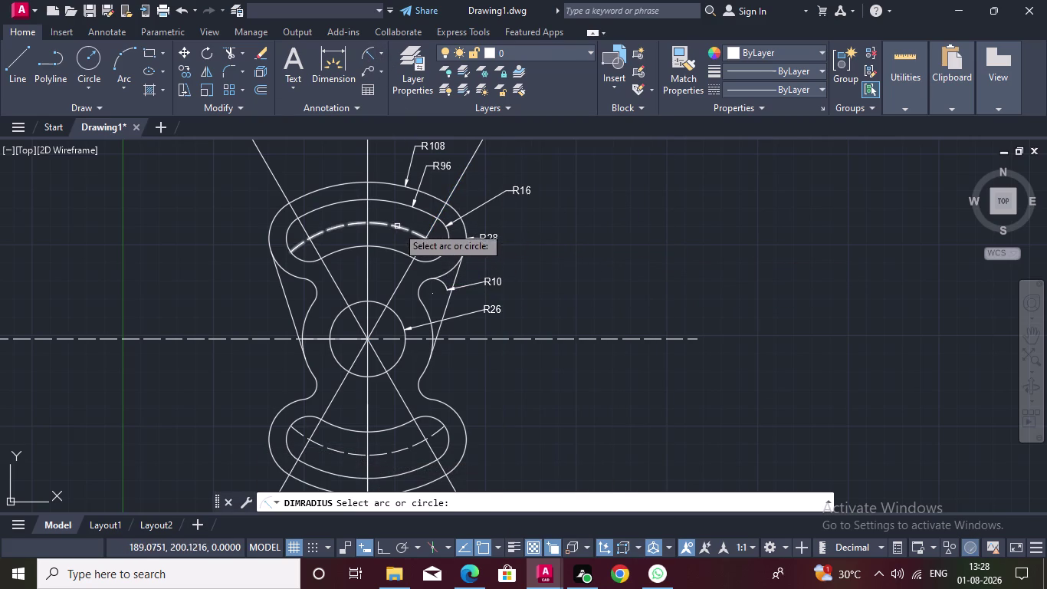
drag(397, 226, 415, 221)
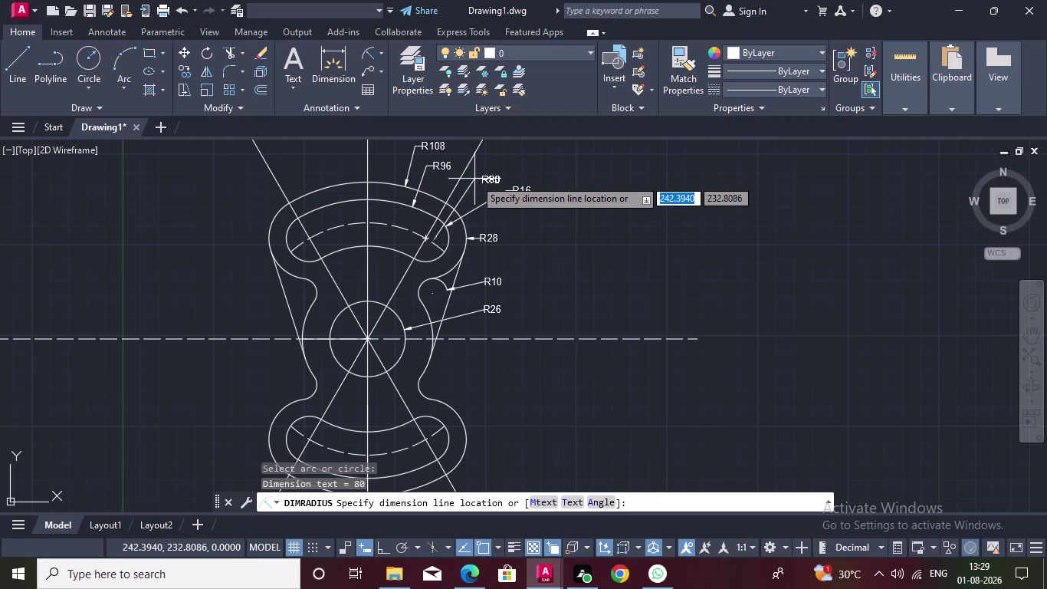
click(474, 179)
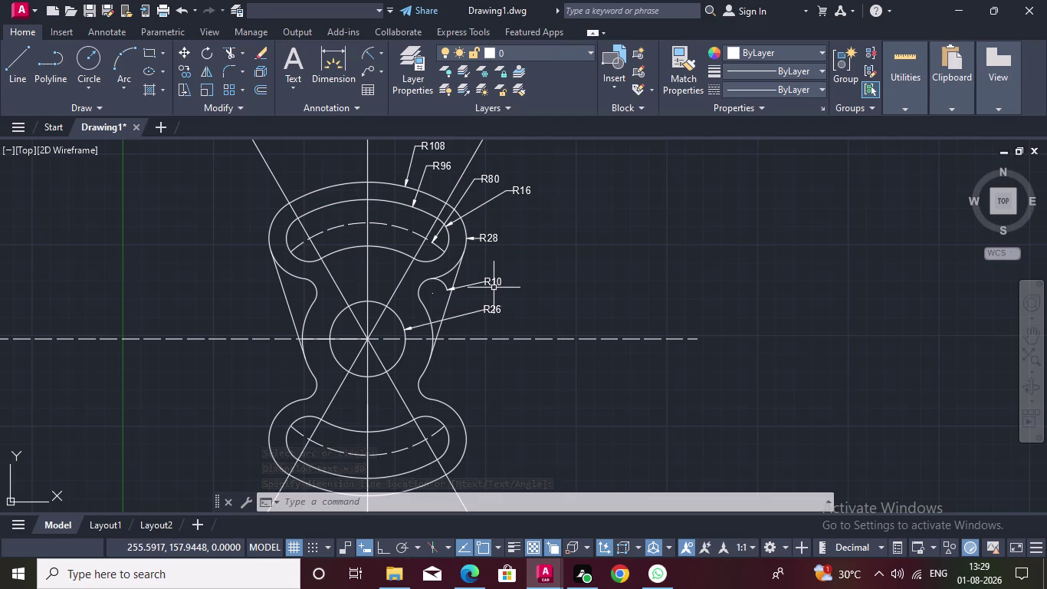
middle_drag(493, 288, 512, 395)
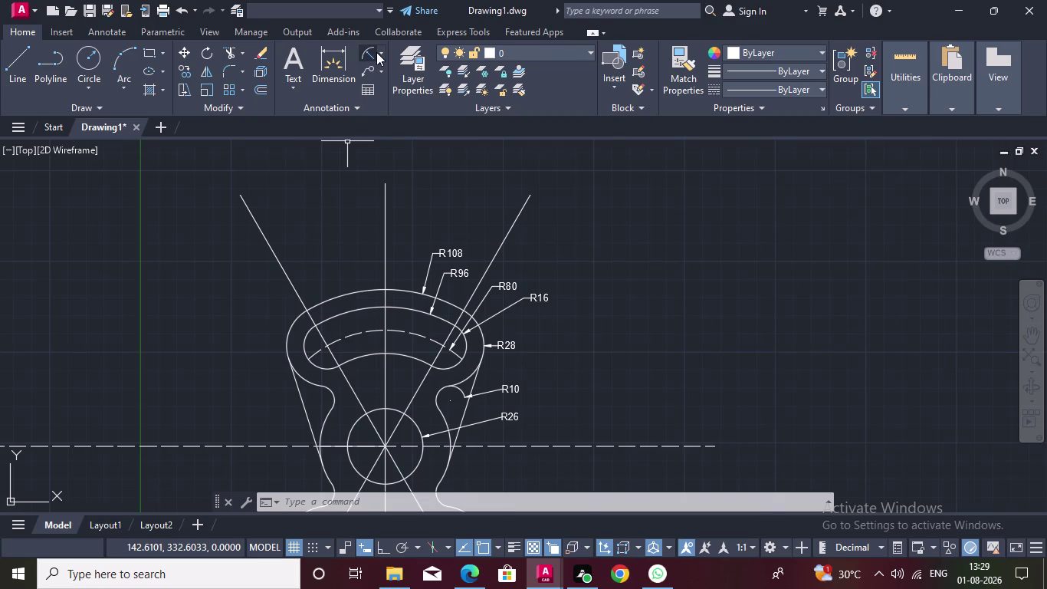
Add a 60° angular dimension between the two slanted lines above the lever.
click(377, 52)
click(378, 53)
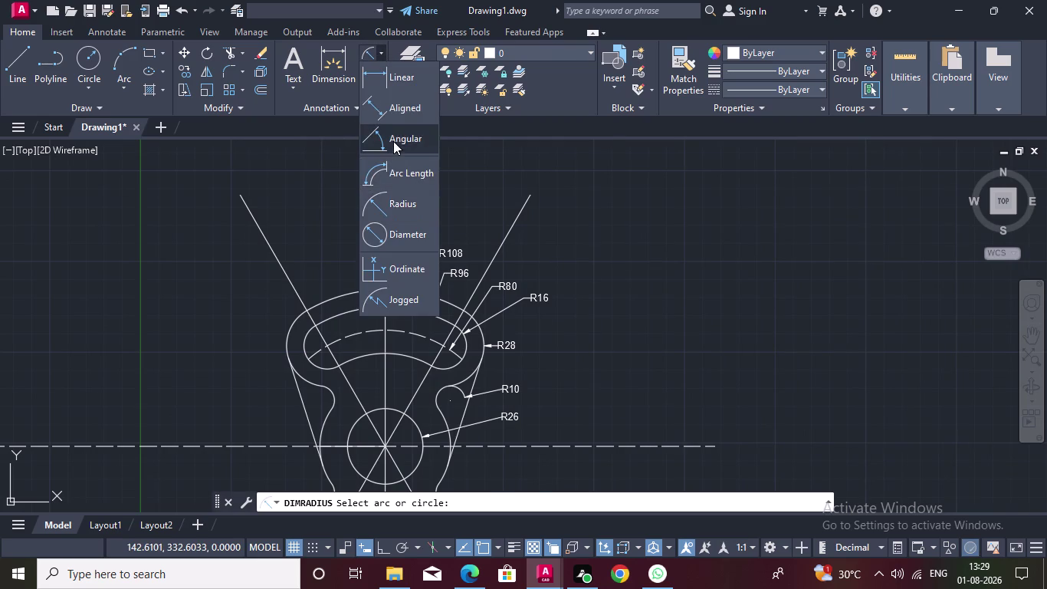
click(395, 140)
click(279, 268)
drag(286, 263, 296, 257)
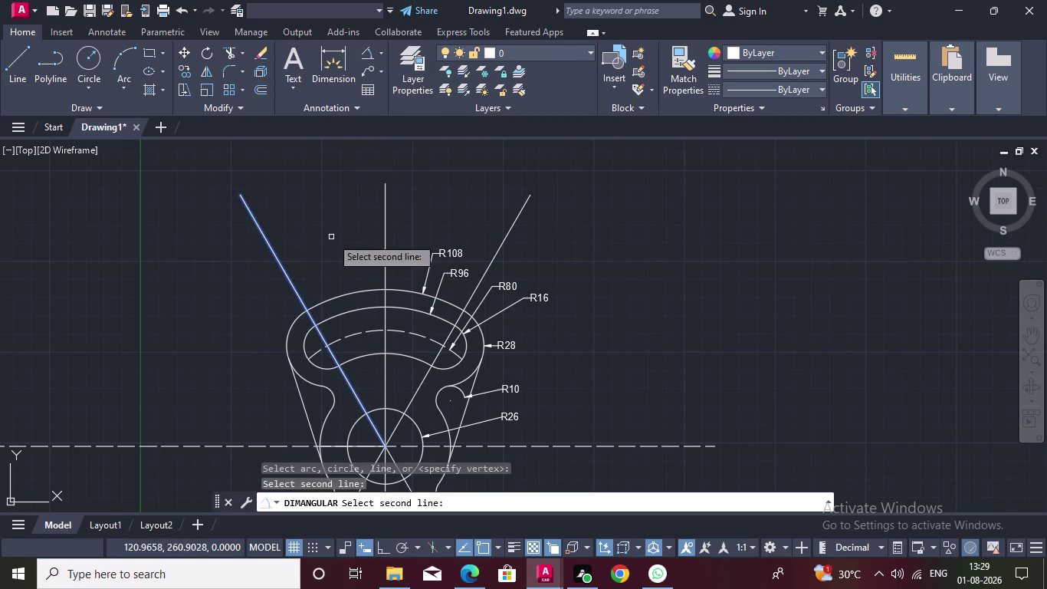
double_click(505, 238)
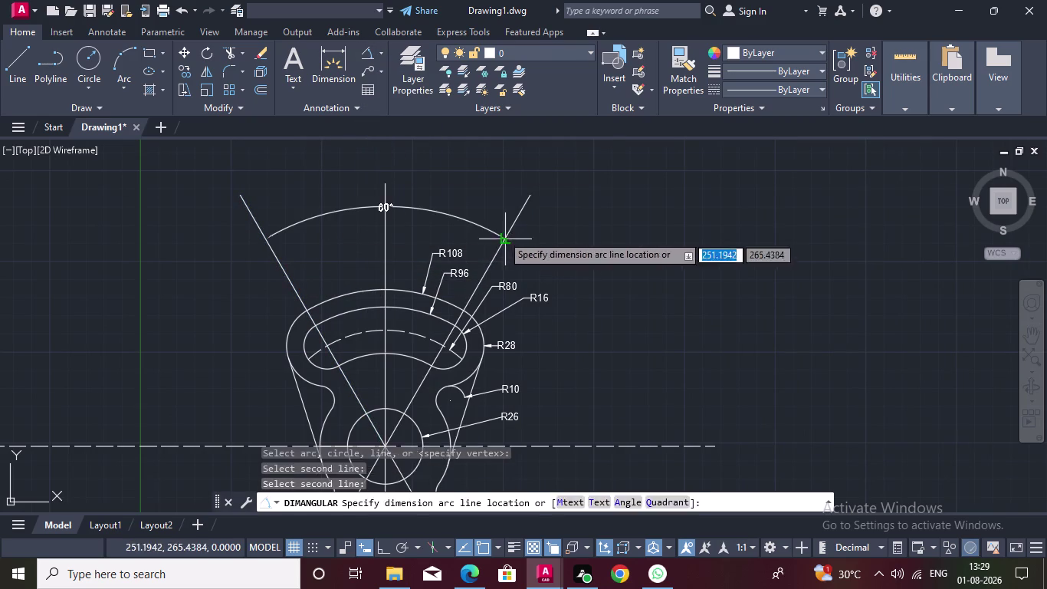
click(434, 215)
click(473, 186)
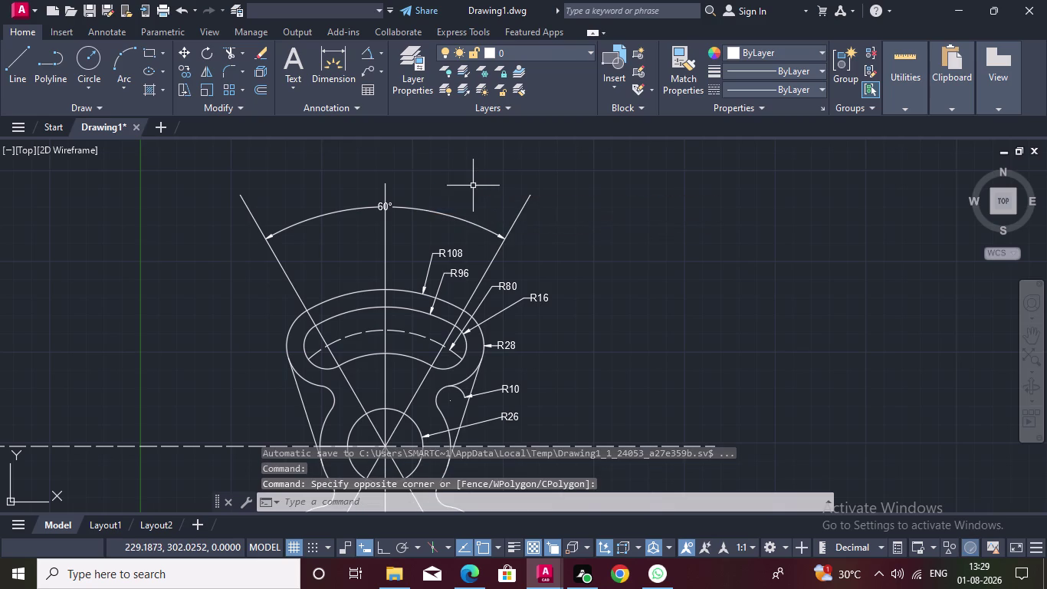
key(Escape)
Zoom and pan around the drawing to centre the hub.
scroll(up, 3)
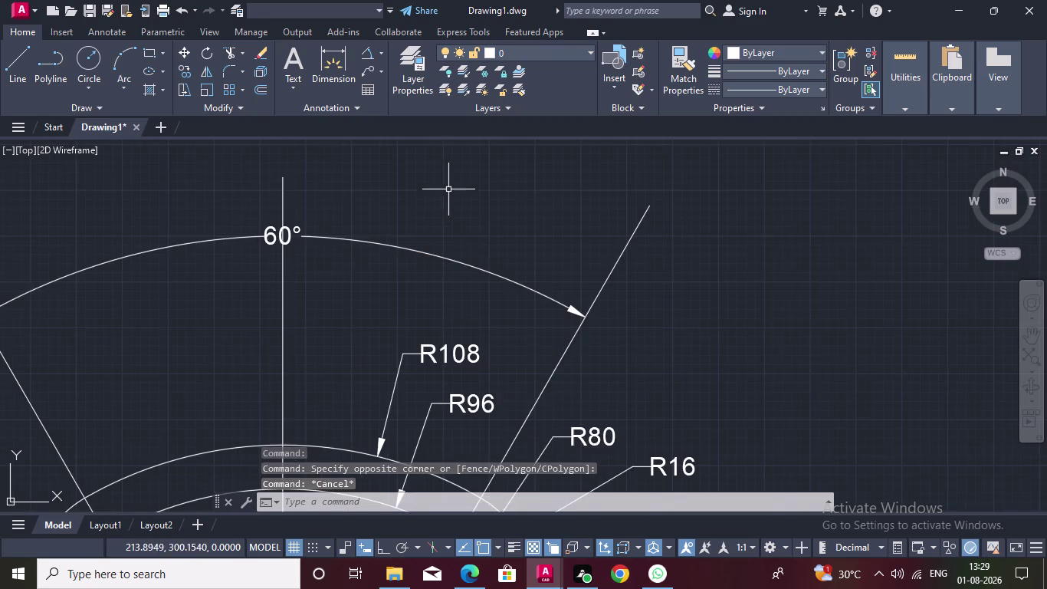
scroll(down, 3)
middle_drag(325, 277, 364, 202)
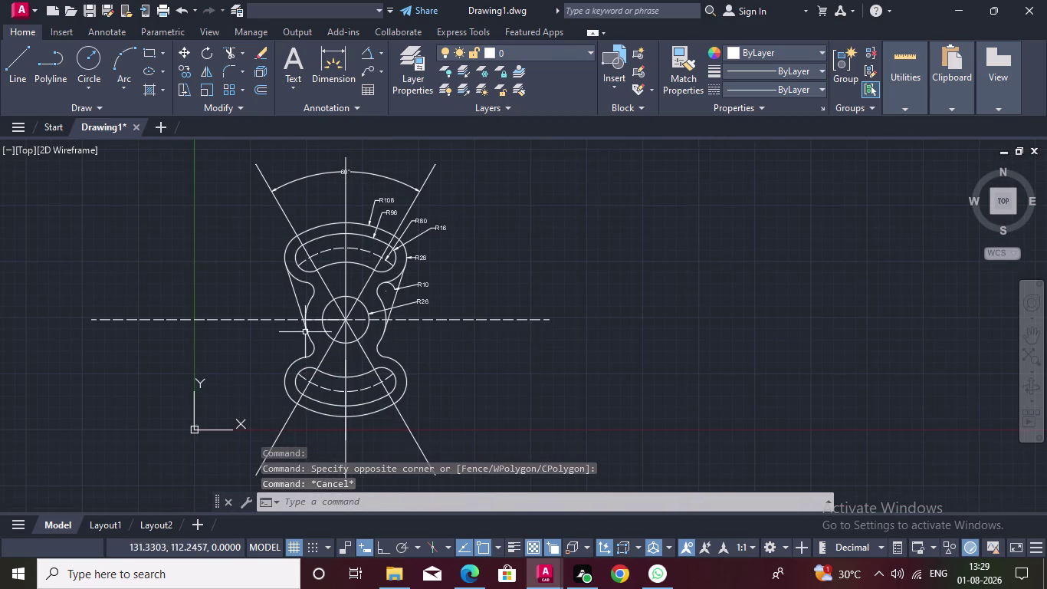
scroll(up, 3)
scroll(up, 3)
middle_drag(353, 243, 388, 201)
scroll(up, 3)
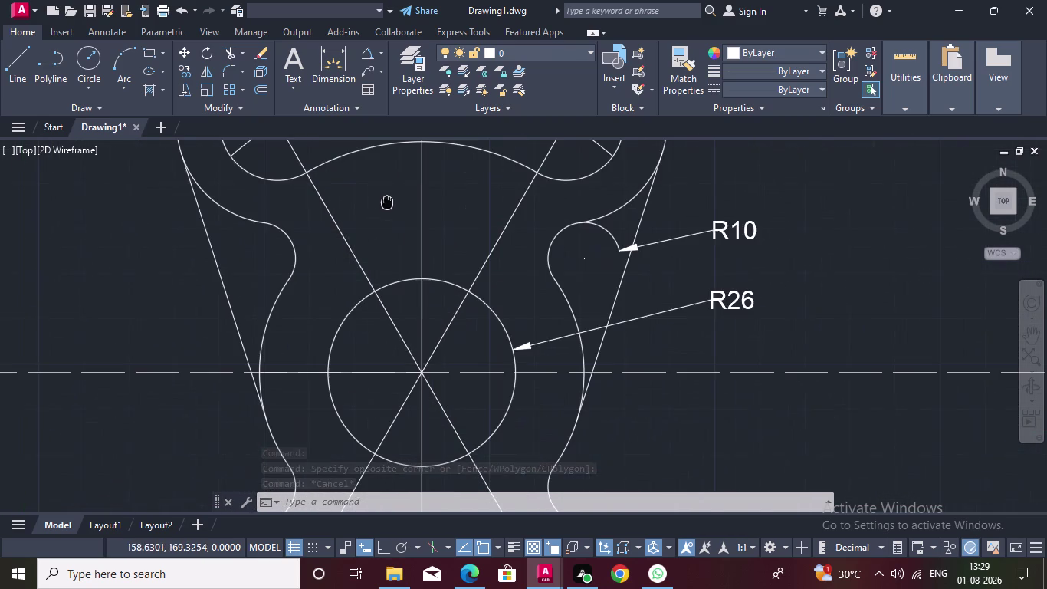
scroll(down, 3)
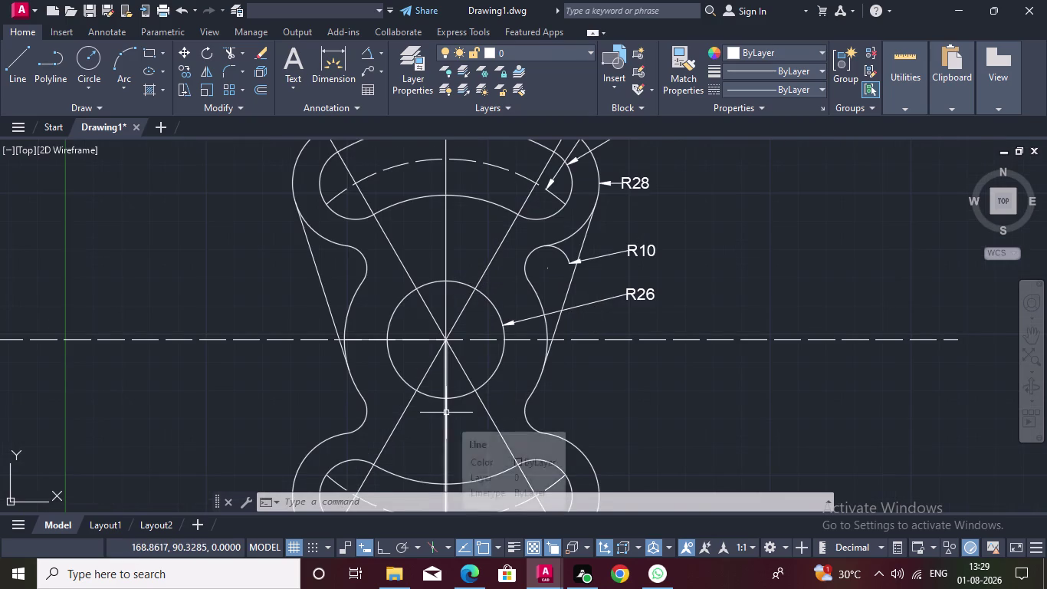
middle_drag(596, 327, 280, 358)
scroll(down, 3)
scroll(down, 3)
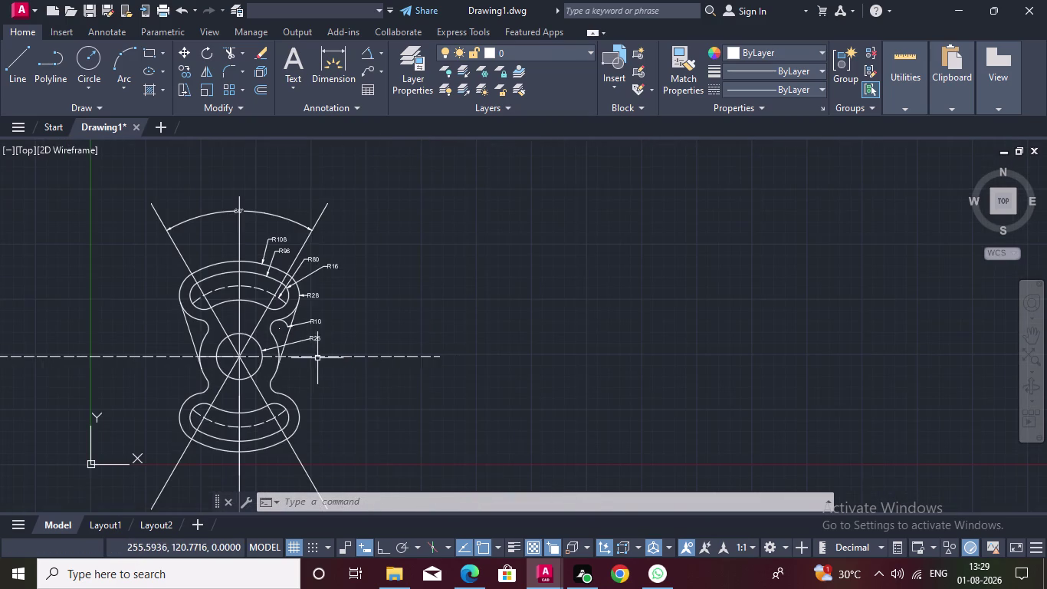
Draw a horizontal centre line with Ortho on in empty space right of the lever.
middle_drag(323, 358, 246, 275)
scroll(down, 3)
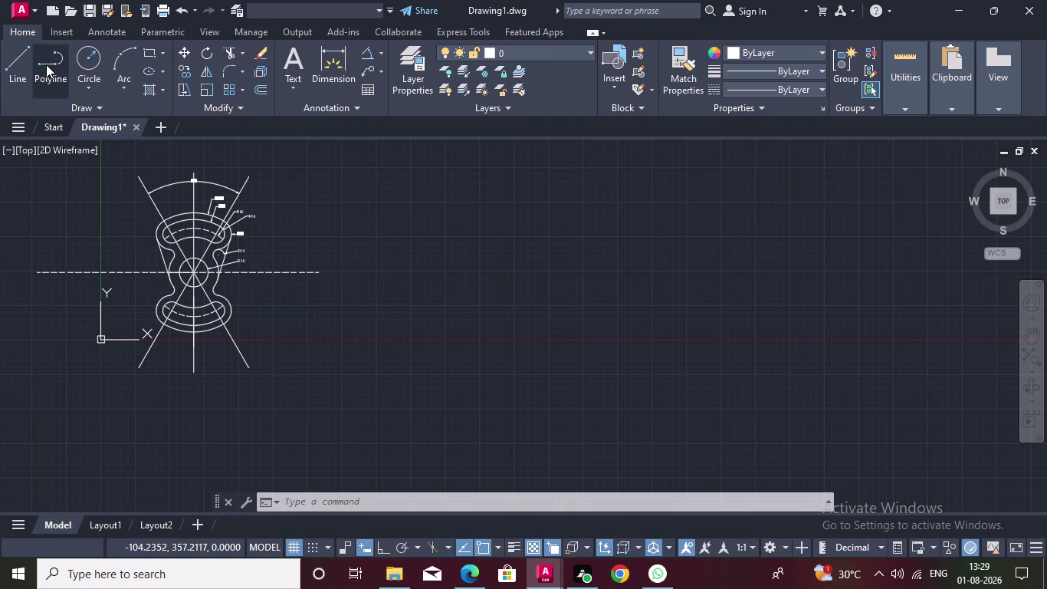
click(12, 62)
middle_drag(494, 299, 320, 333)
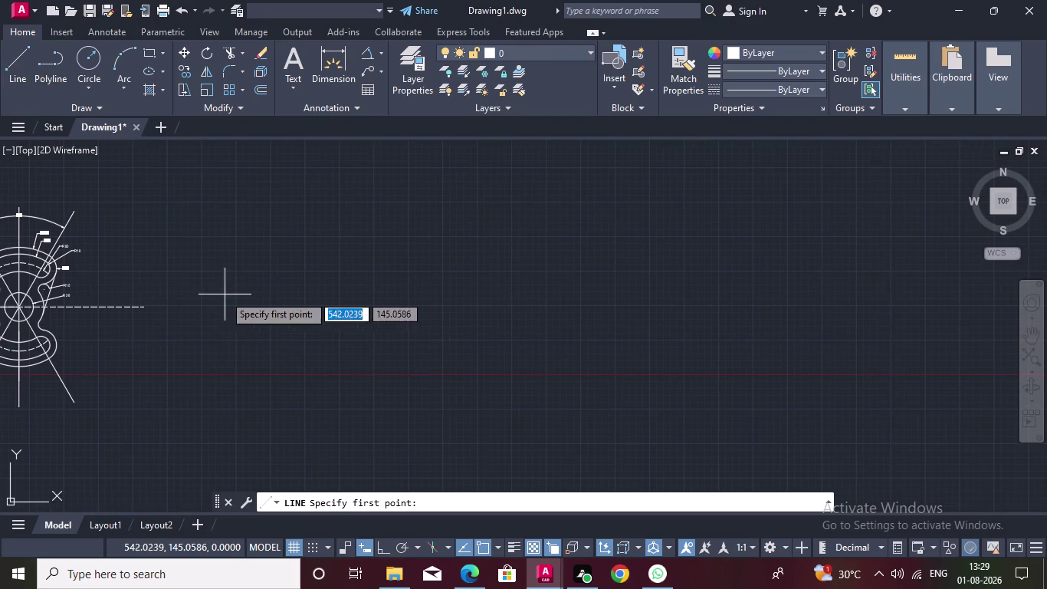
click(182, 305)
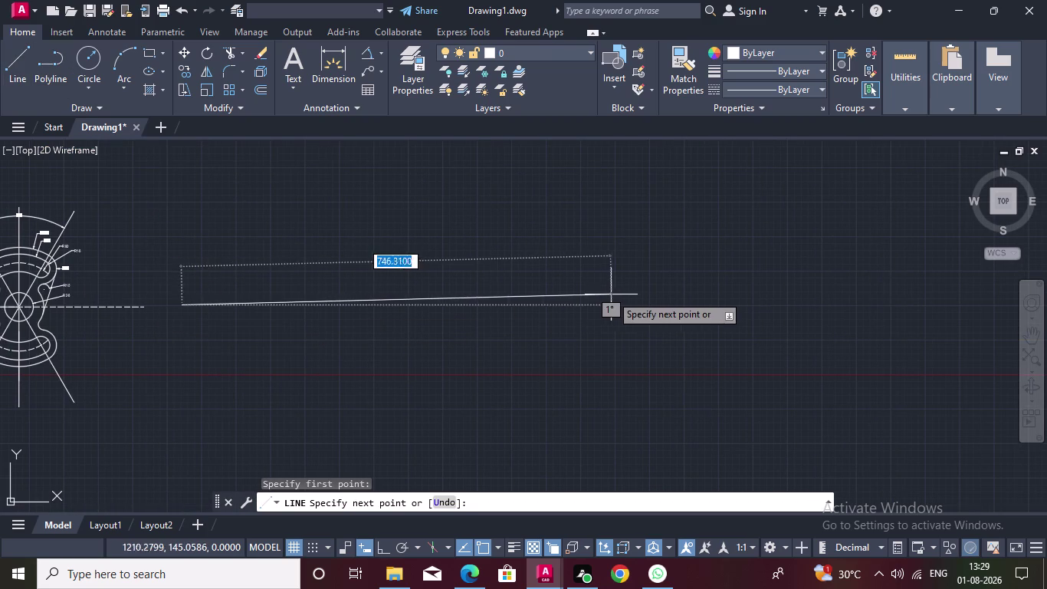
key(F8)
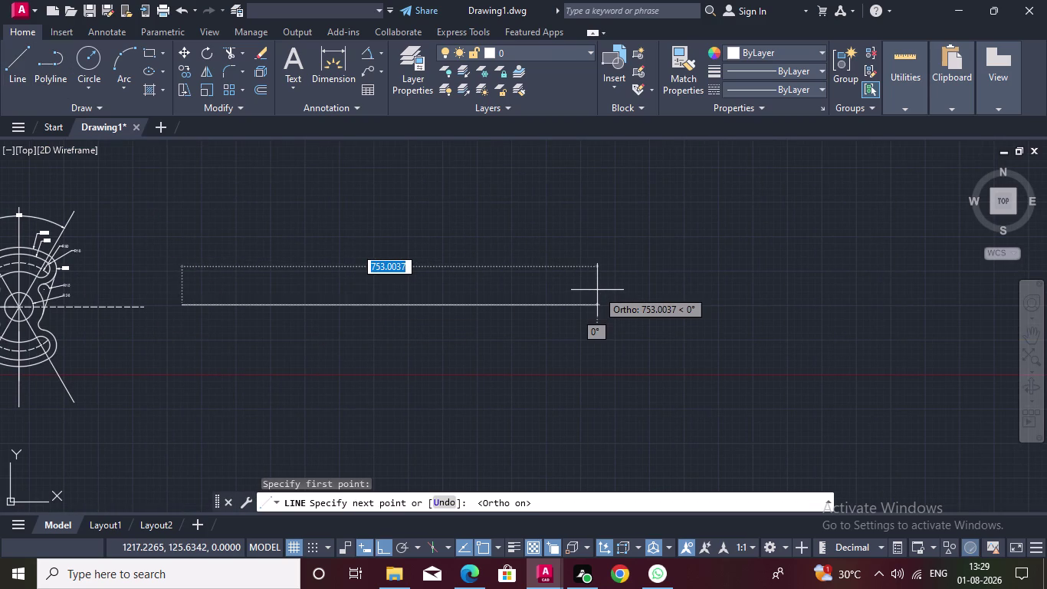
click(567, 287)
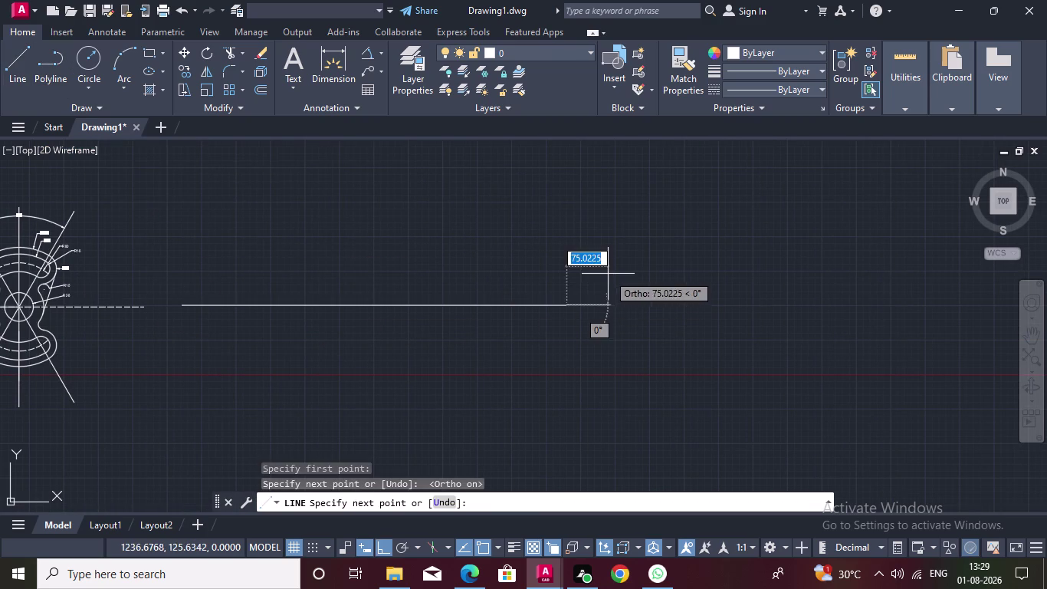
key(Escape)
Draw a vertical centre line crossing through the horizontal one.
click(10, 57)
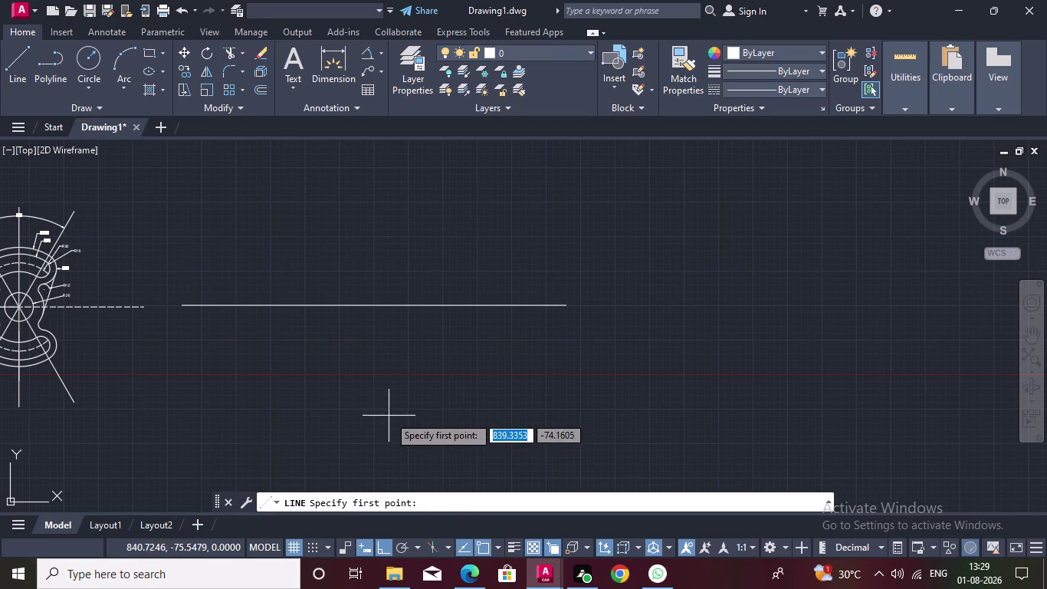
double_click(369, 395)
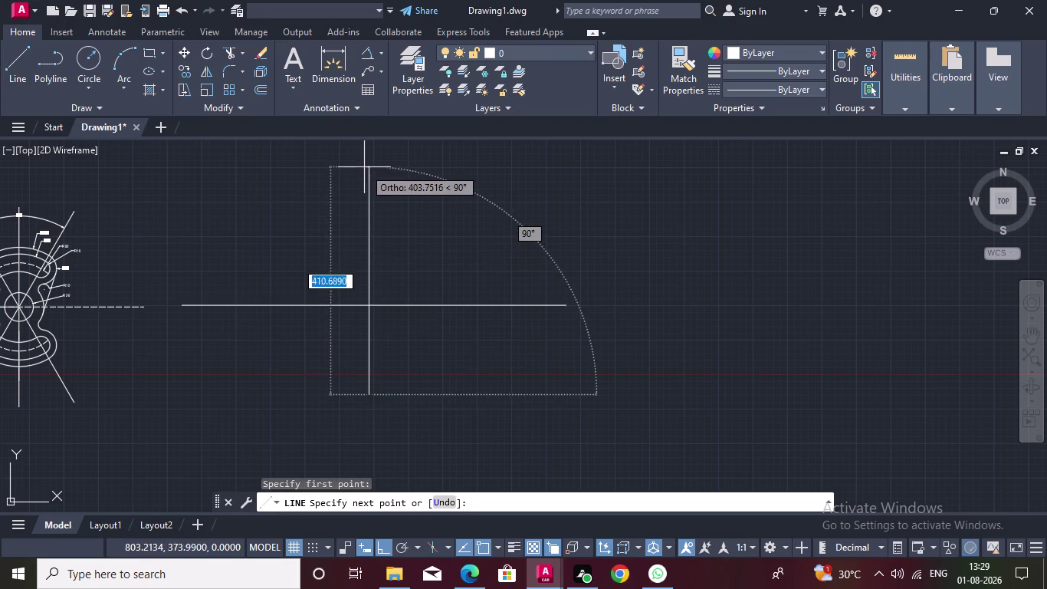
click(365, 167)
key(Escape)
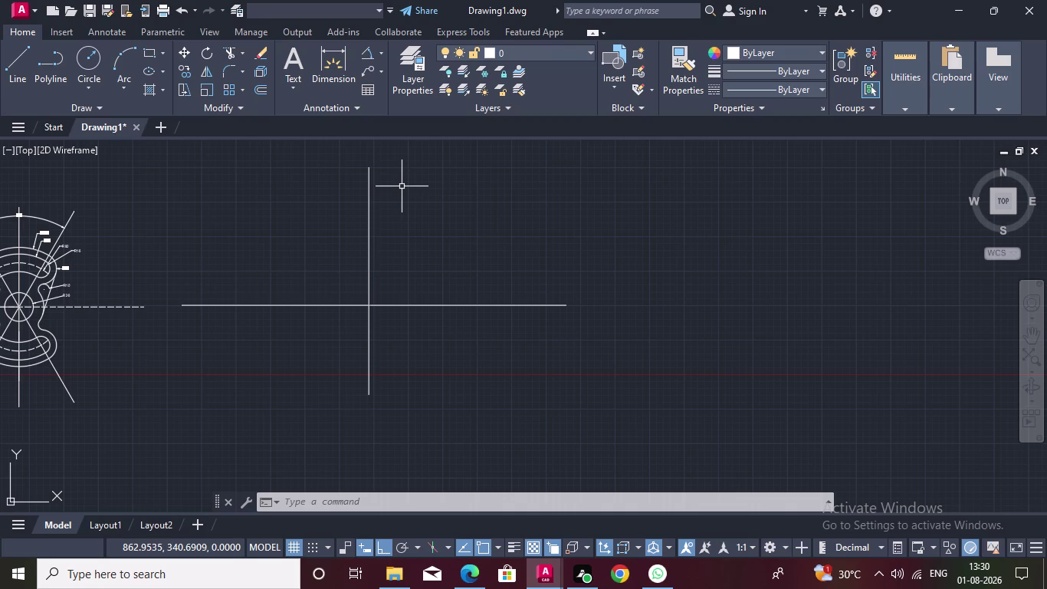
click(88, 86)
Draw a diameter-55 hub circle centred on the centre-line crossing.
double_click(107, 139)
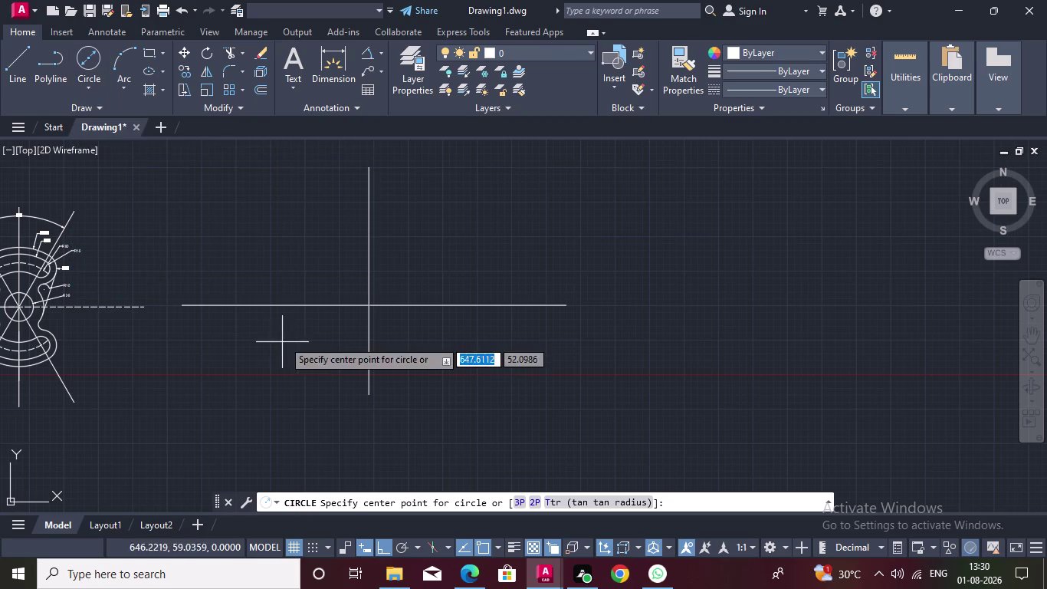
double_click(366, 306)
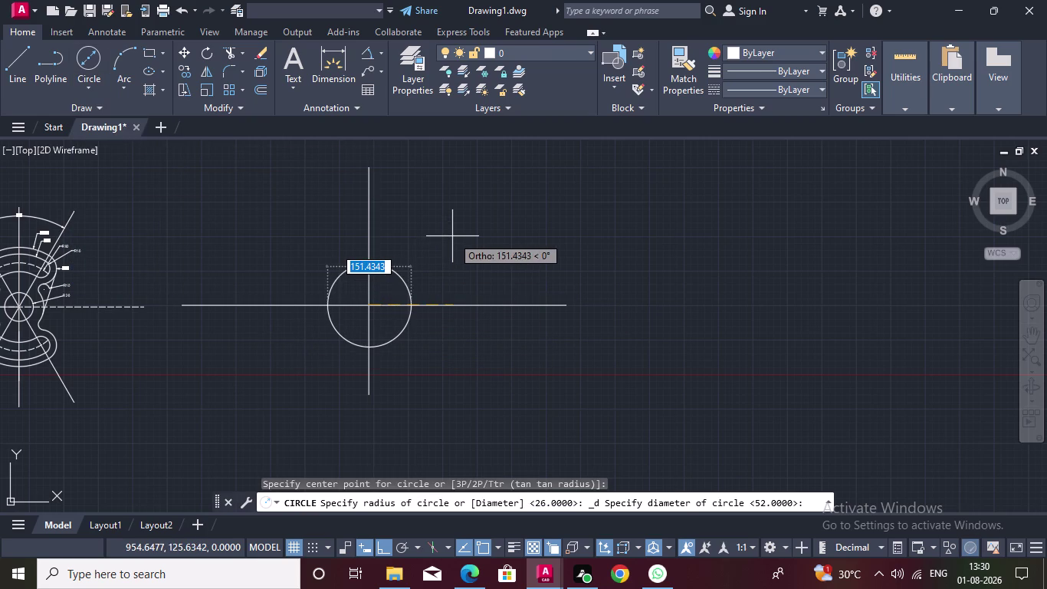
text(55)
key(Return)
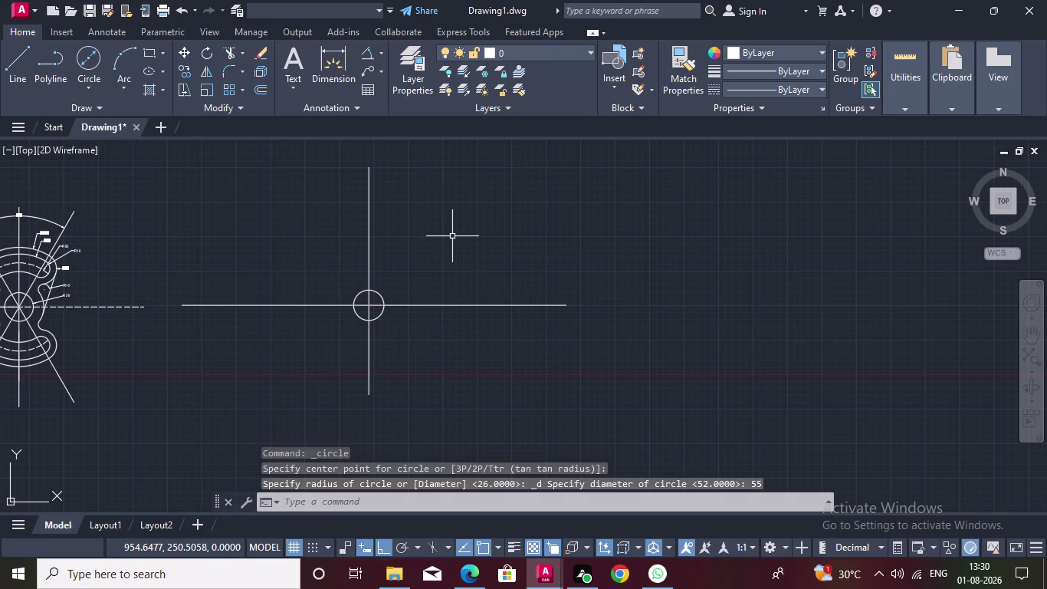
scroll(up, 3)
scroll(up, 3)
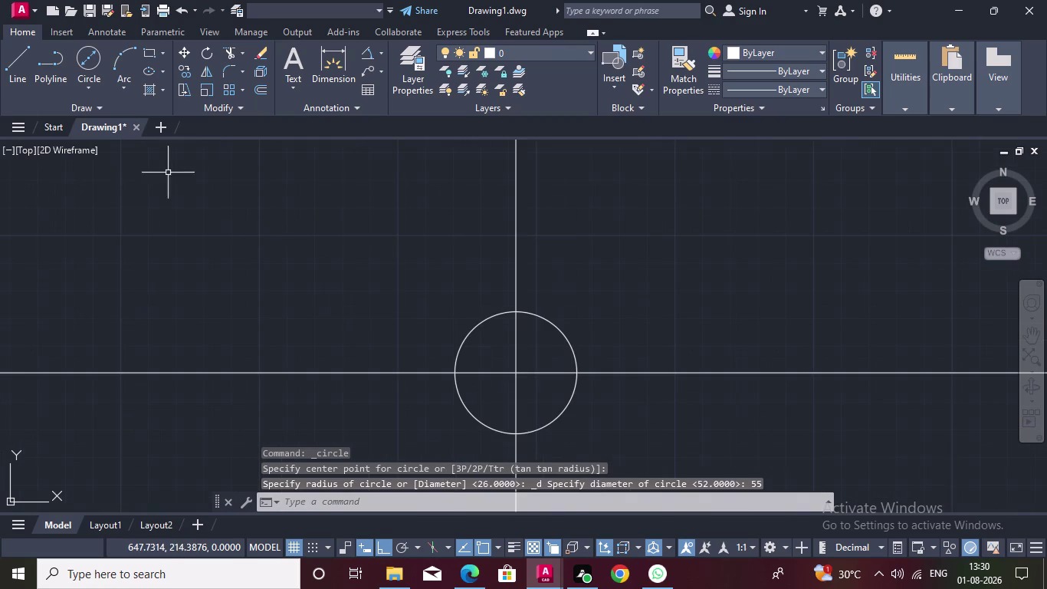
Add a concentric outer circle of diameter 90 at the same crossing.
click(83, 58)
middle_drag(174, 227, 167, 201)
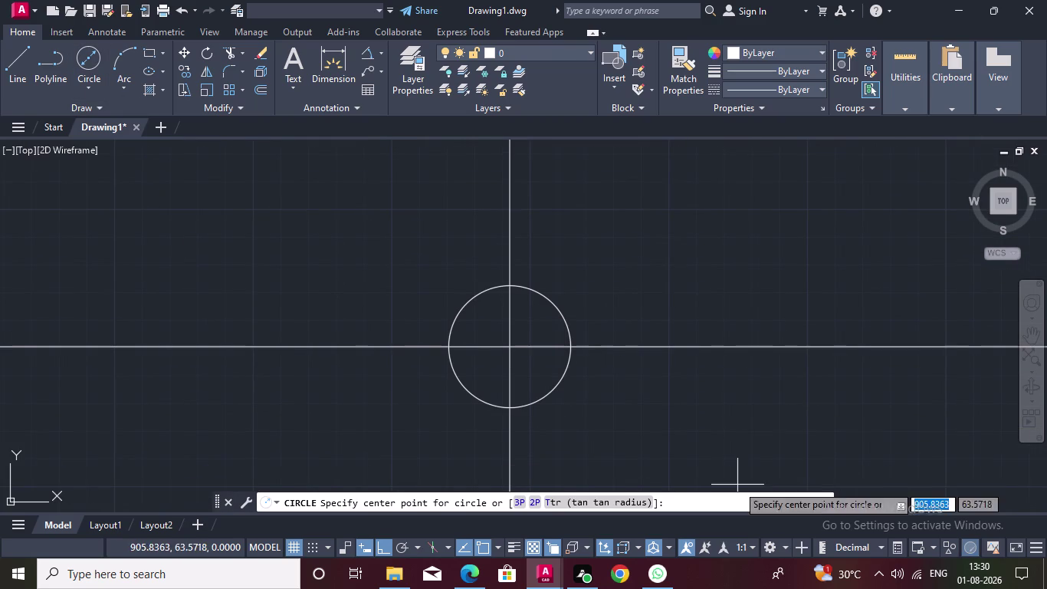
drag(507, 347, 556, 312)
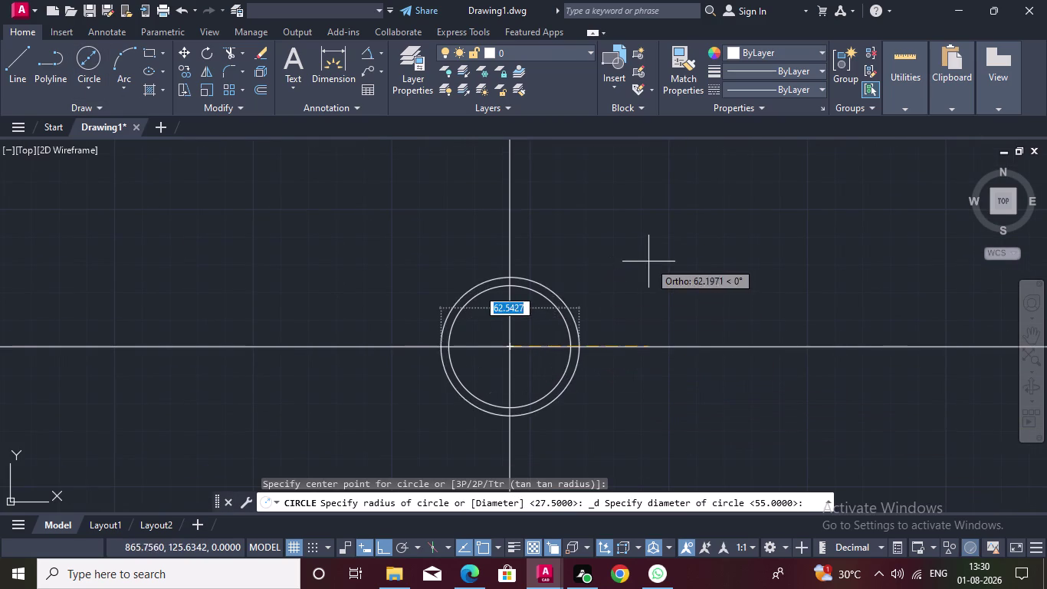
text(90)
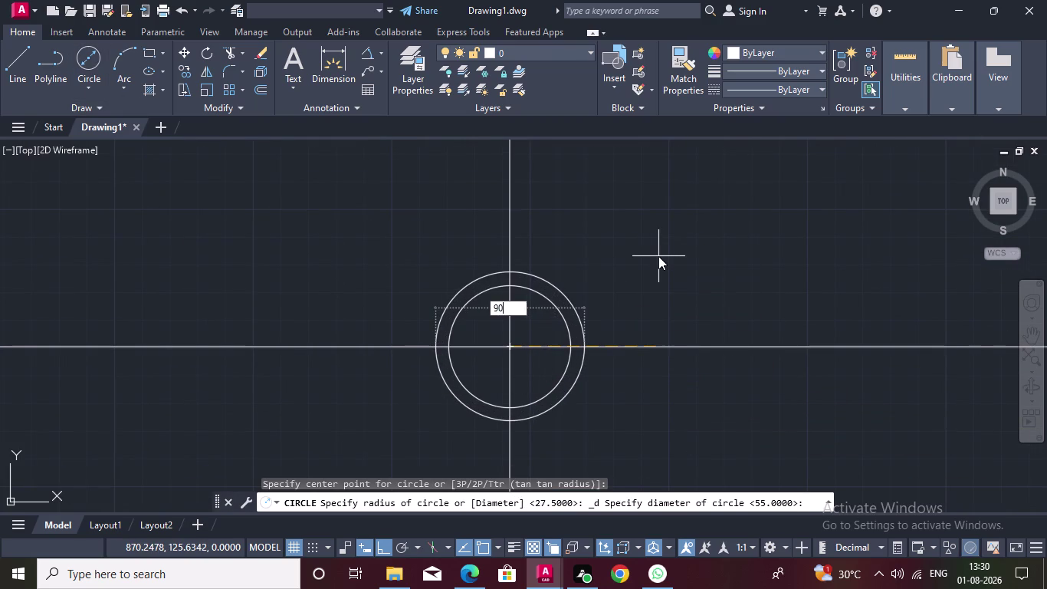
key(Return)
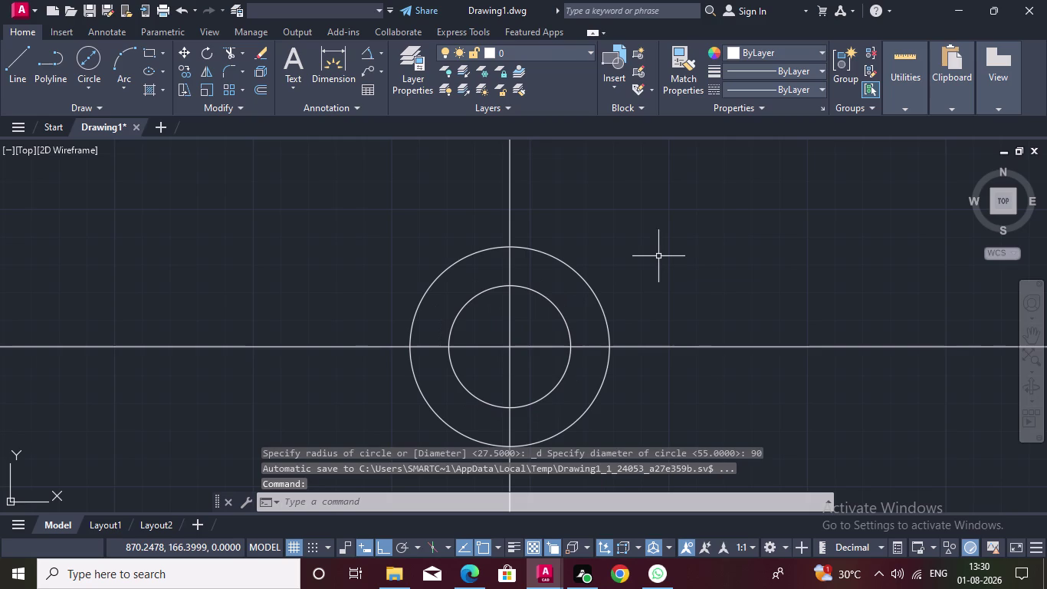
click(9, 68)
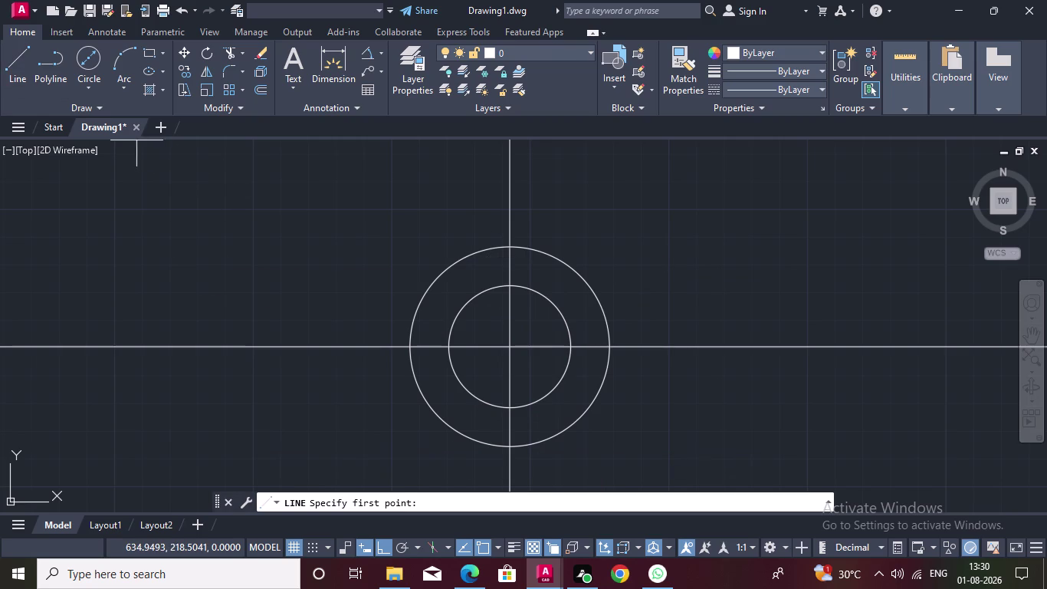
Draw a 100-unit line from the hub centre at 60 degrees.
drag(510, 345, 539, 306)
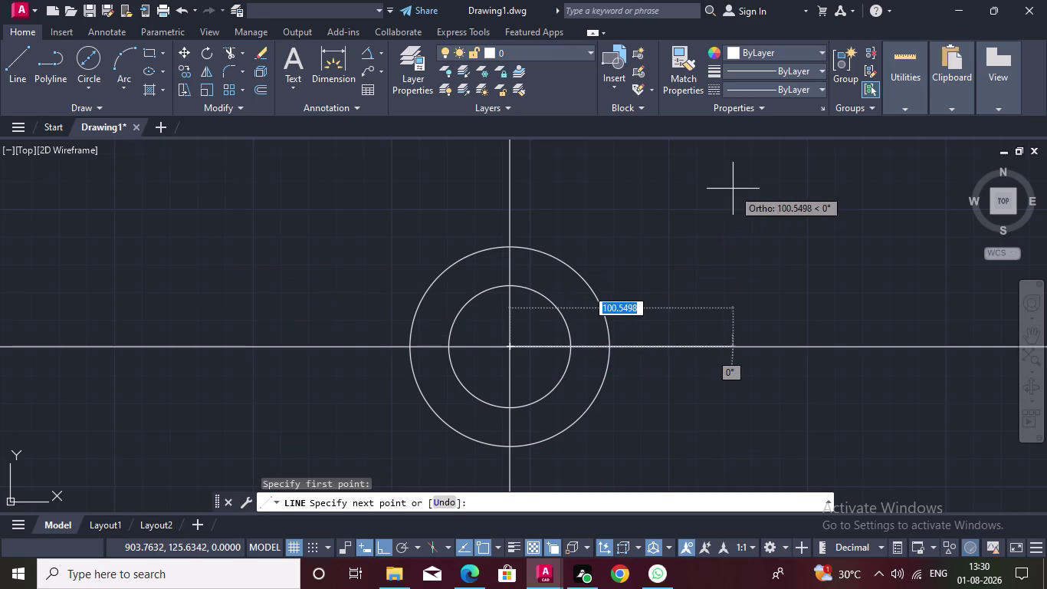
text(100)
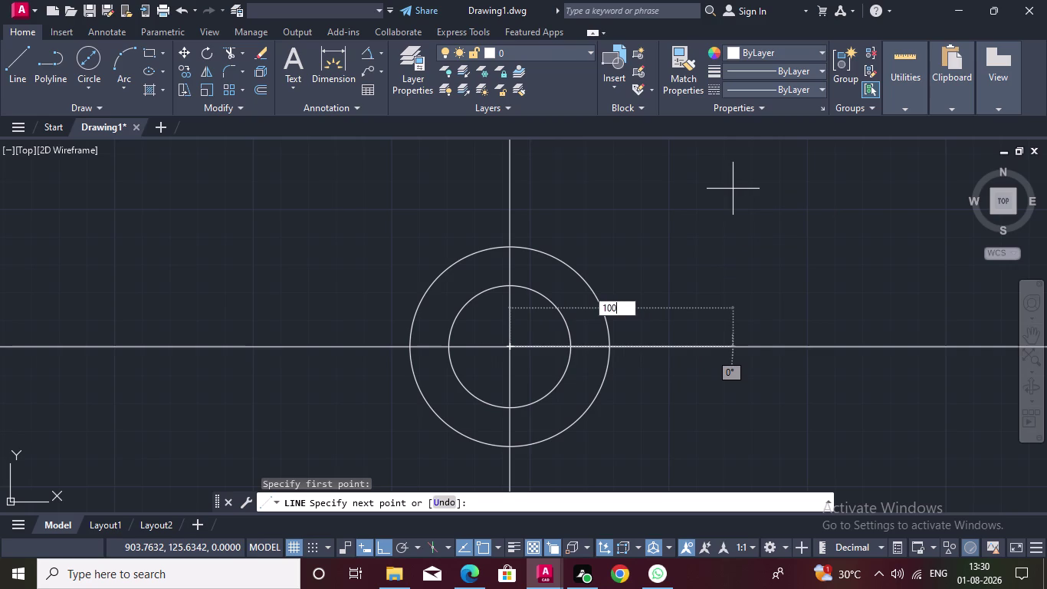
key(Tab)
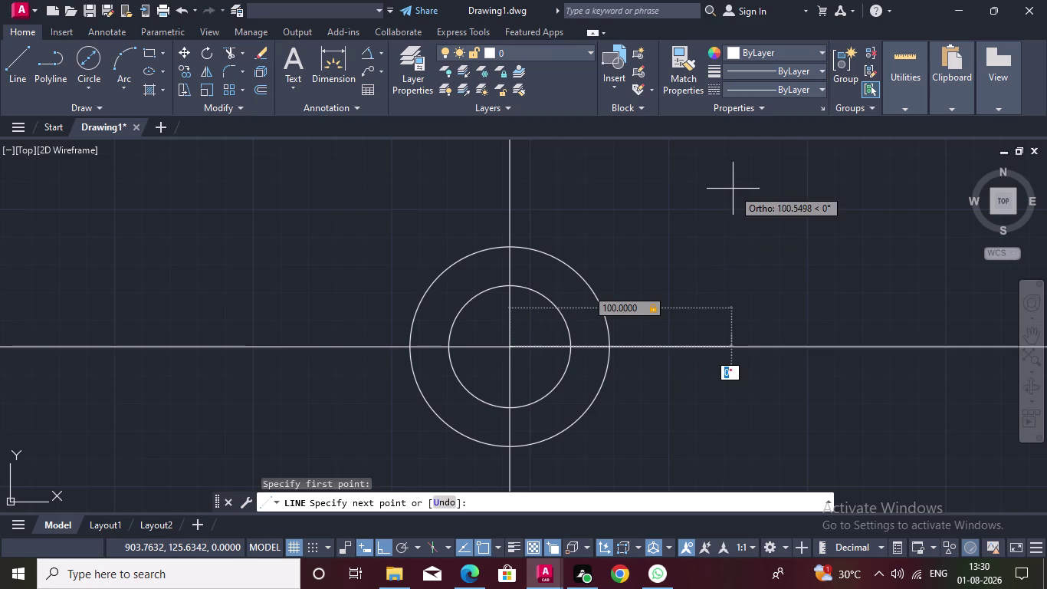
text(60)
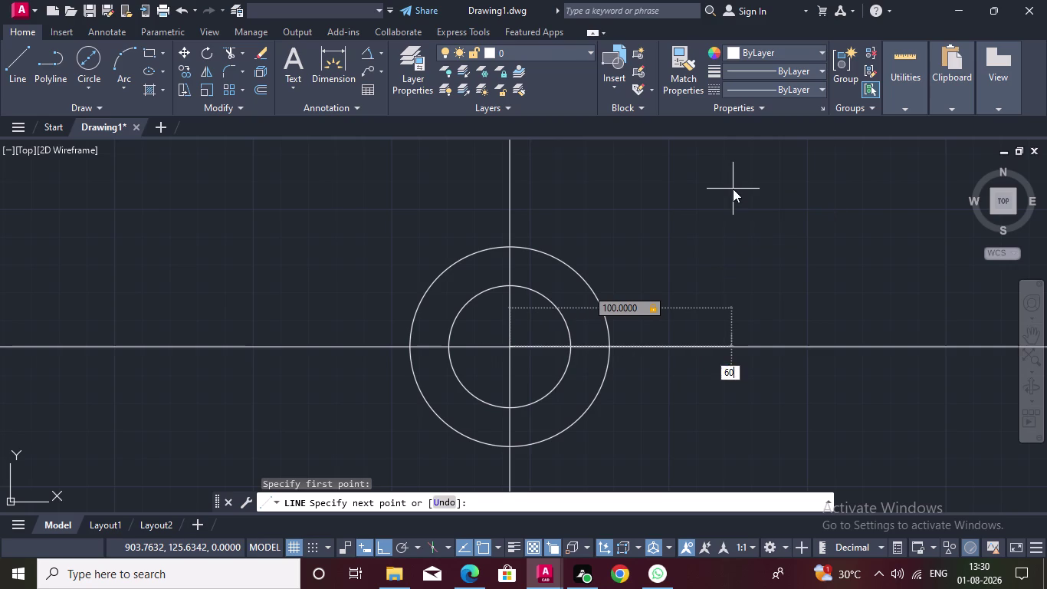
key(Return)
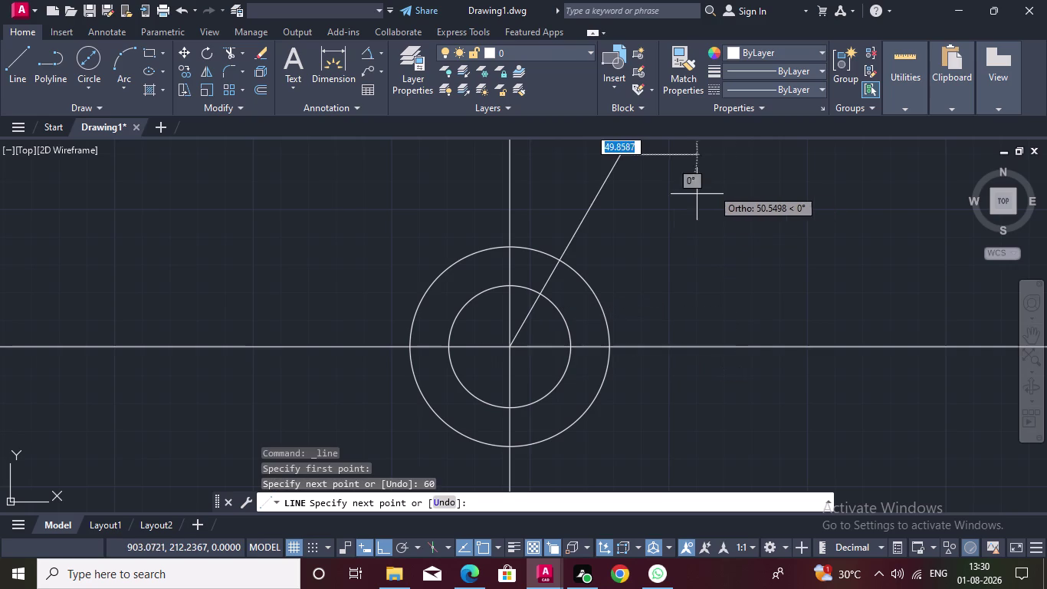
key(Escape)
middle_drag(660, 233, 722, 290)
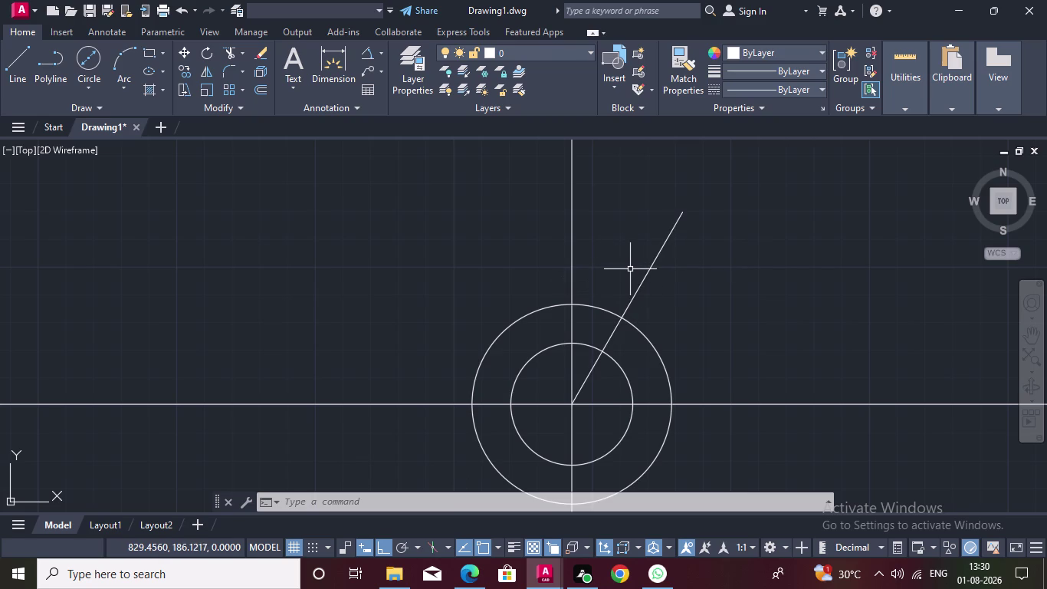
Draw a second 100-unit line from the hub centre at 120 degrees.
key(l)
key(Return)
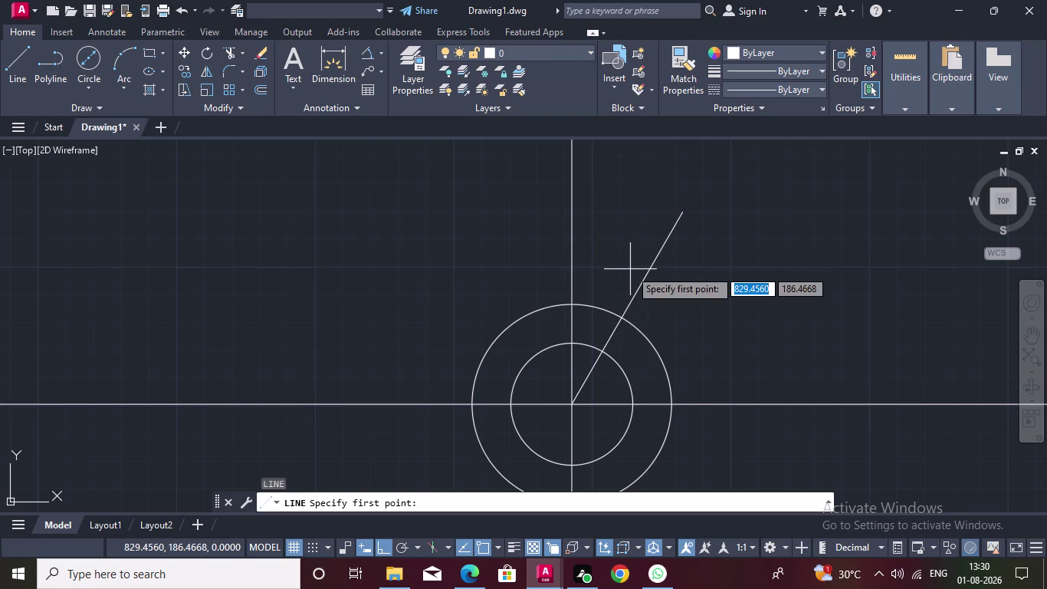
click(576, 408)
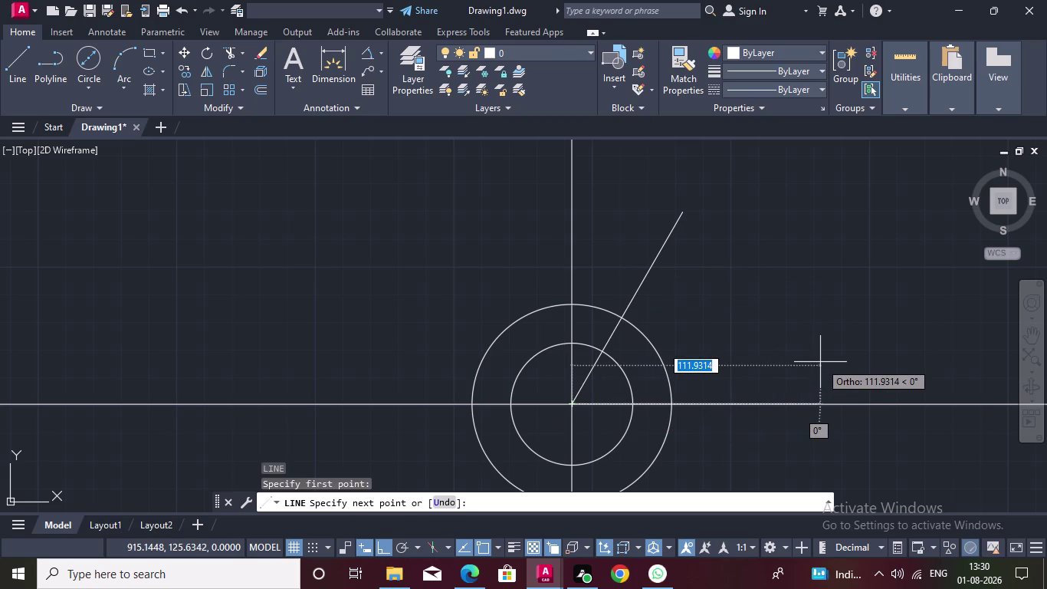
text(100)
key(Tab)
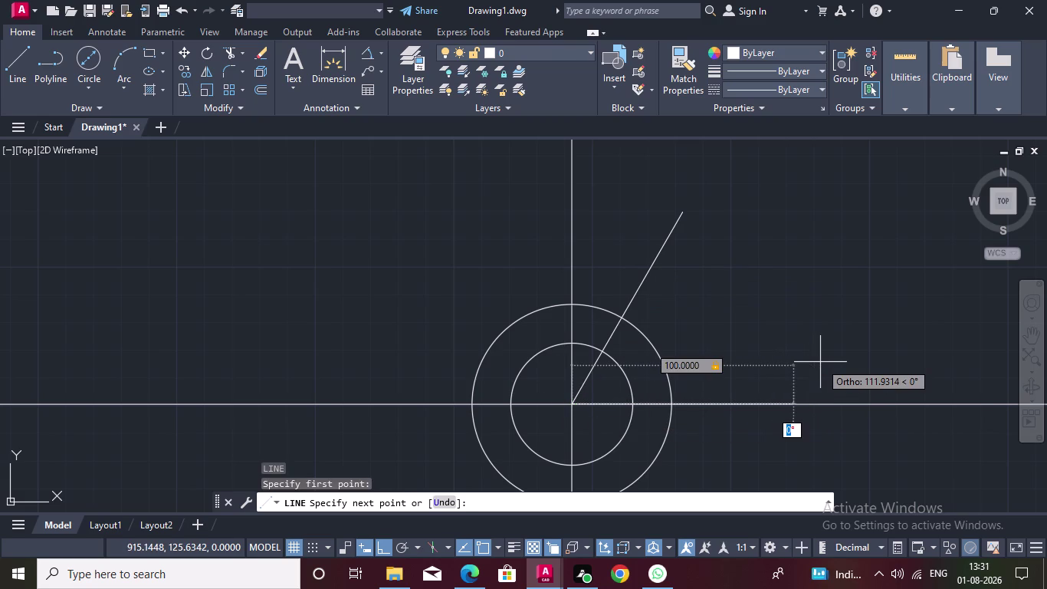
text(120)
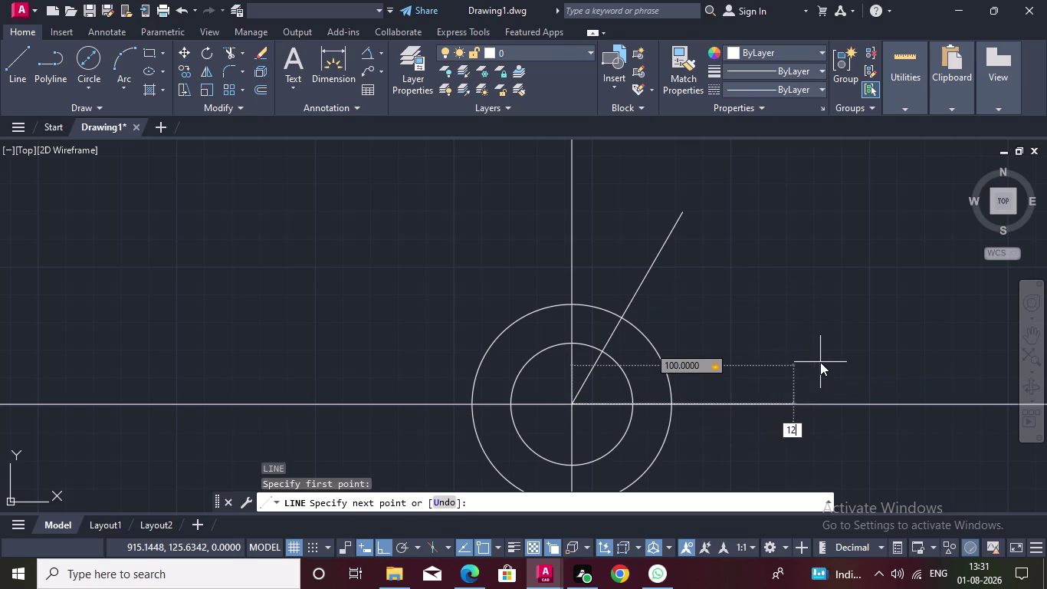
key(Return)
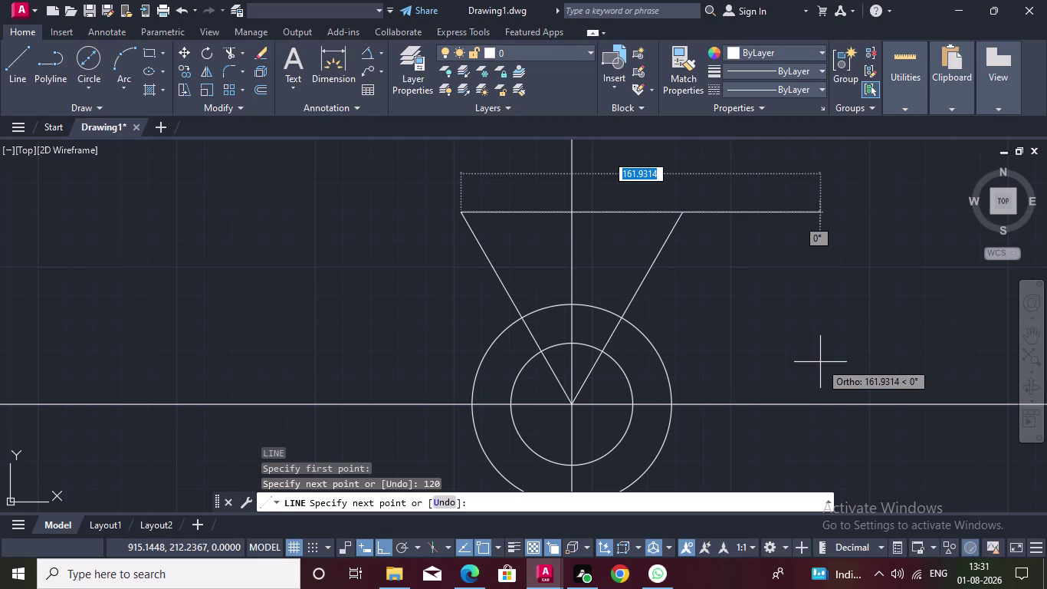
key(Escape)
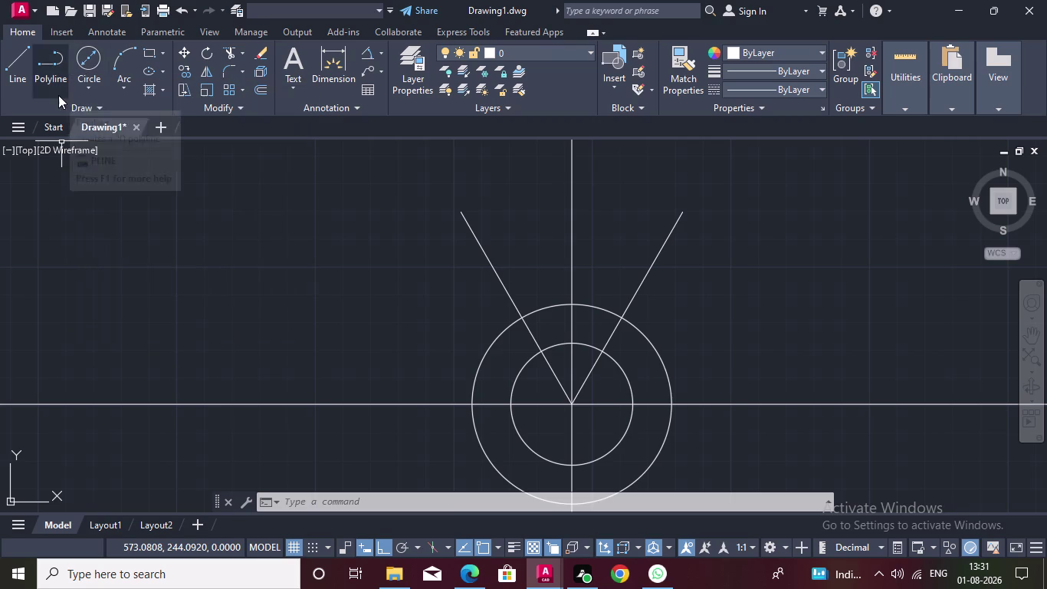
Draw a radius-18 boss circle tracked 60 units from the hub centre along the 60° arm.
click(87, 89)
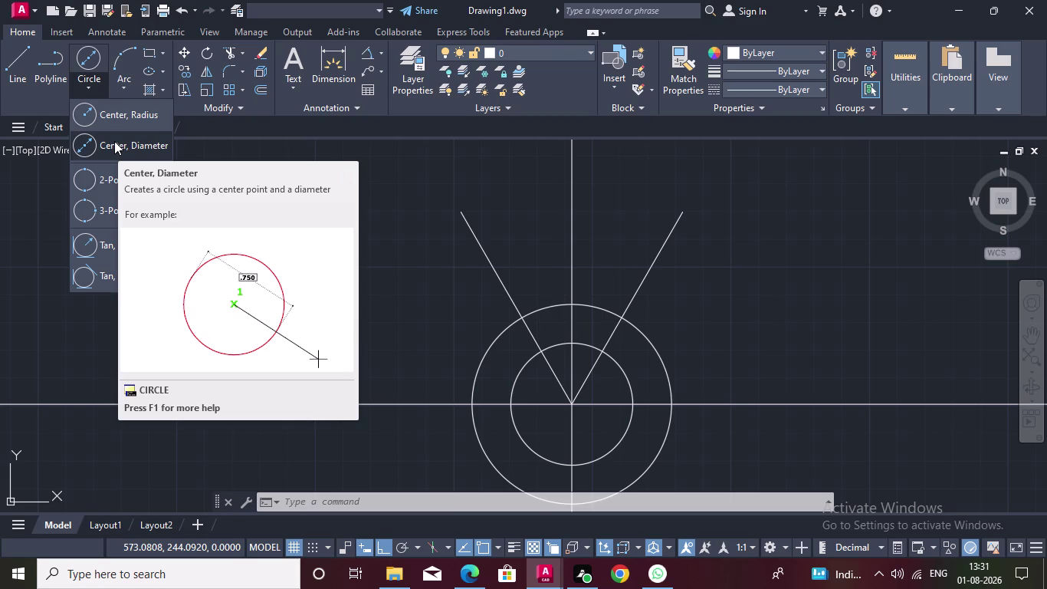
click(118, 121)
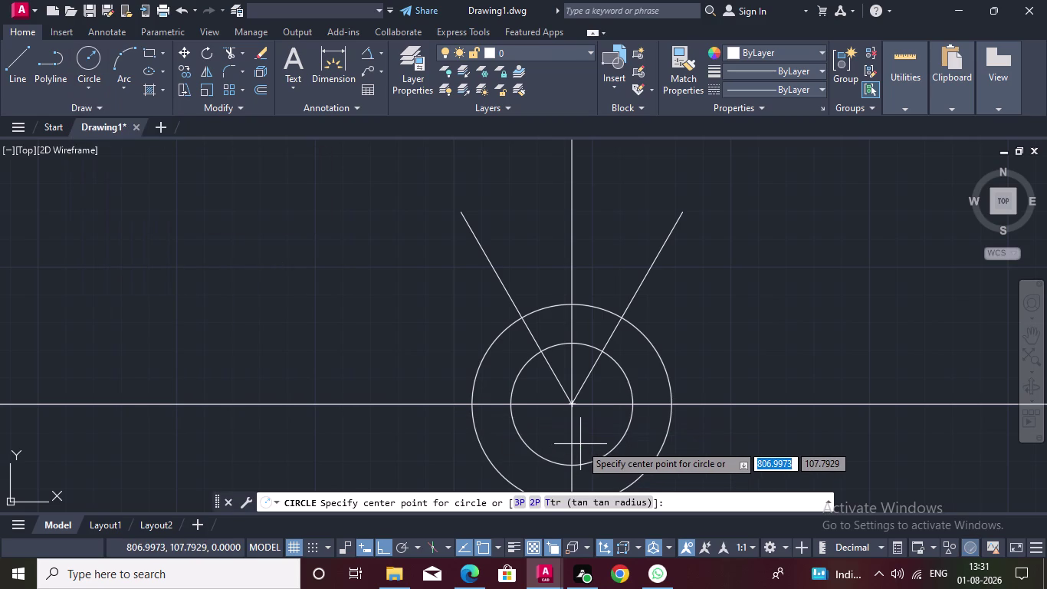
text(TK)
key(Return)
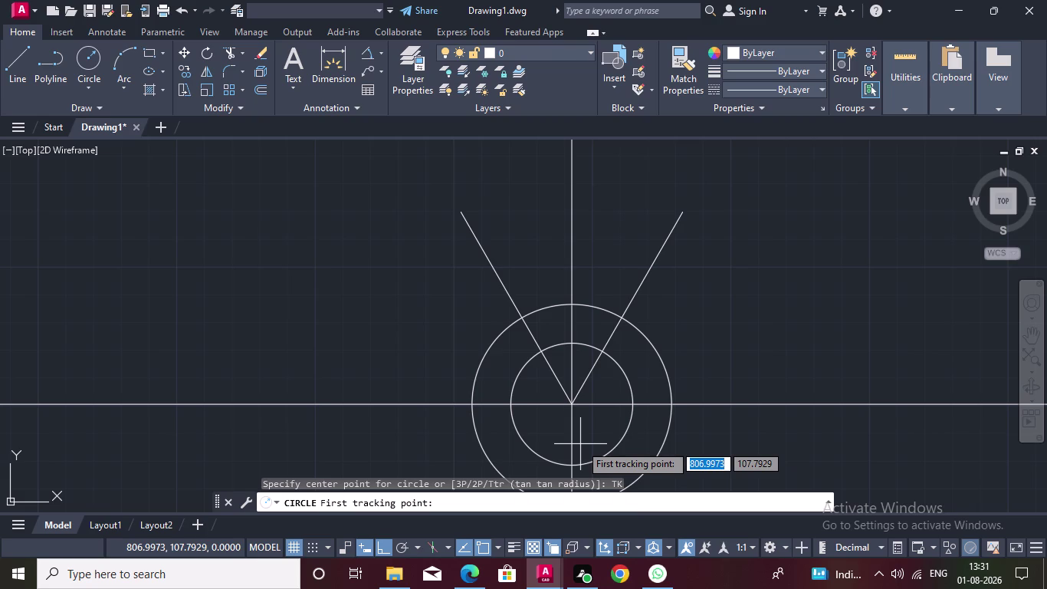
double_click(569, 402)
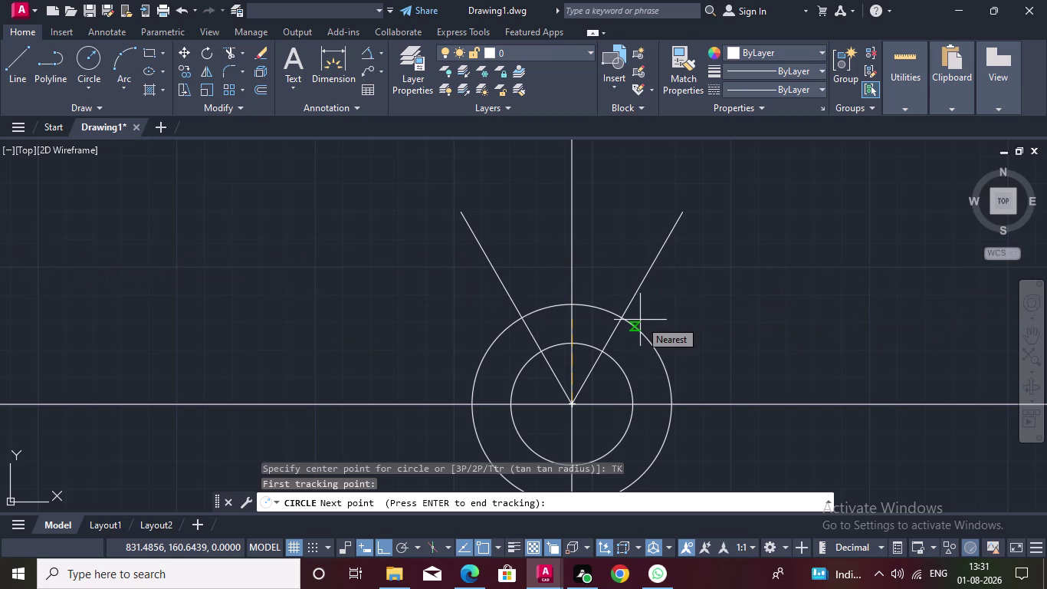
key(F8)
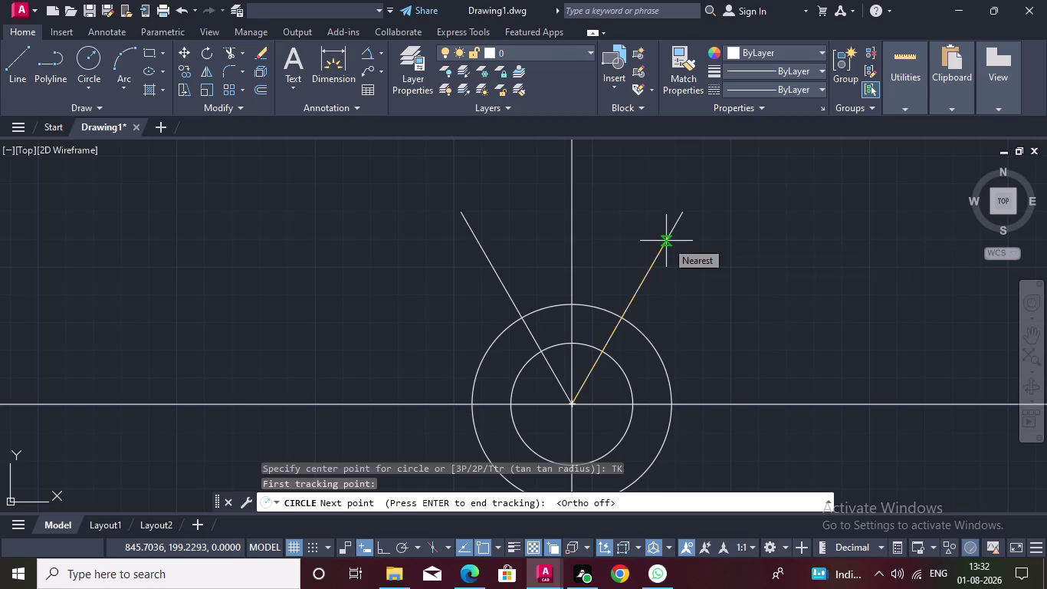
text(60)
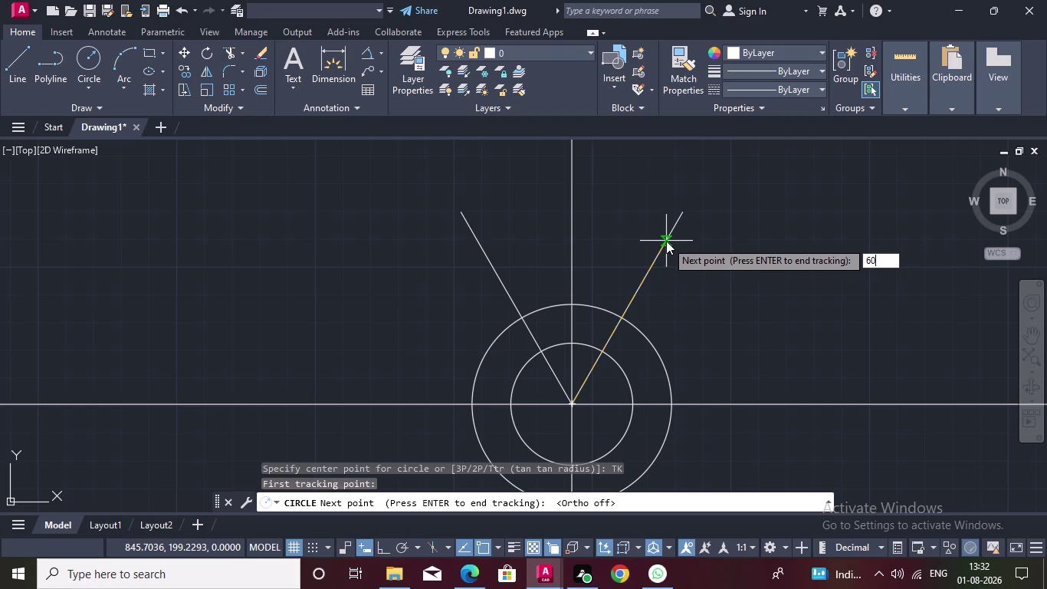
key(Return)
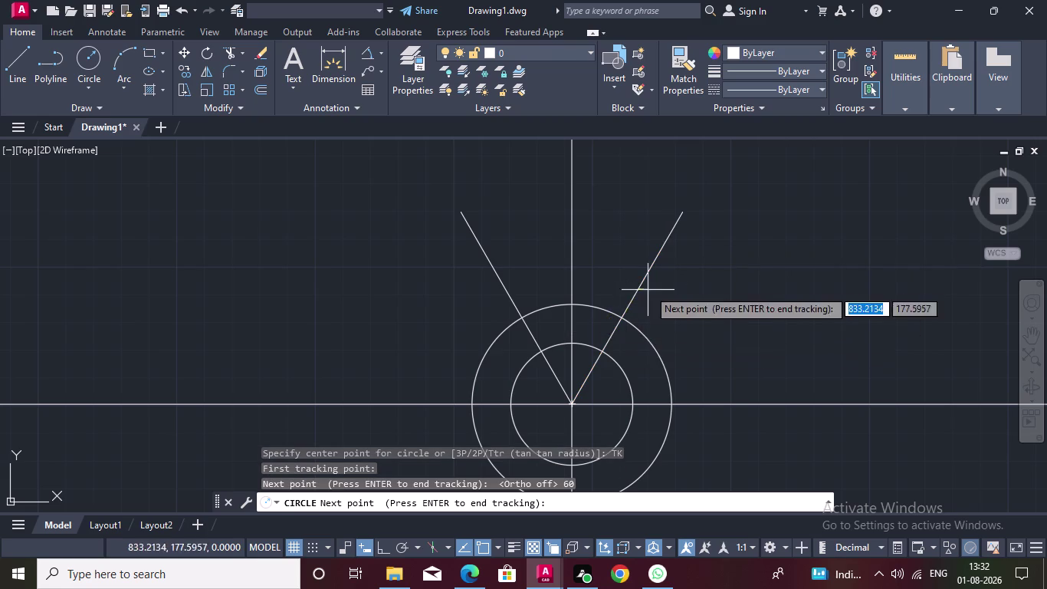
key(Return)
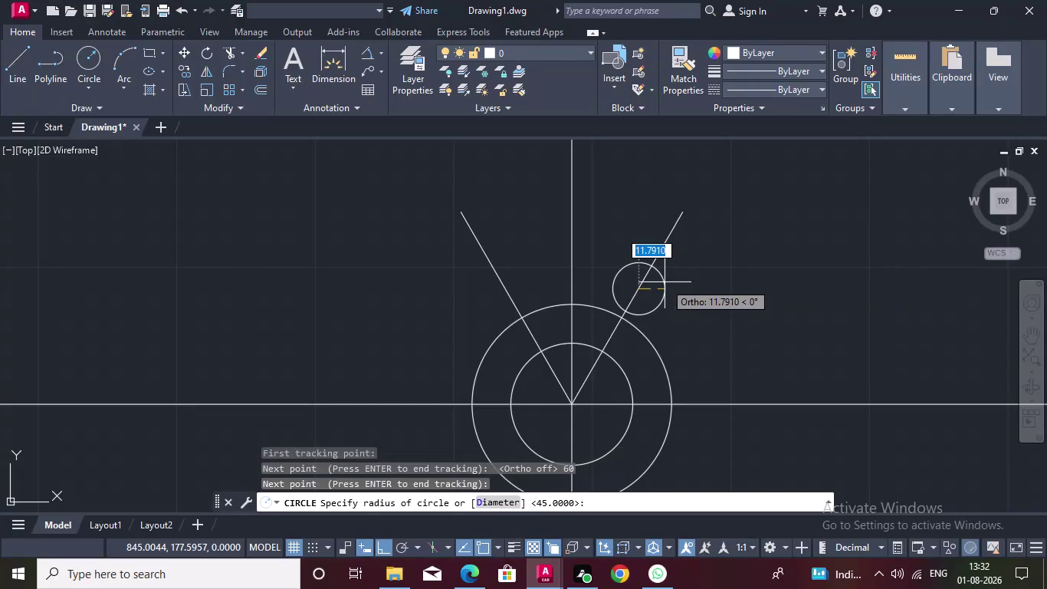
text(1)
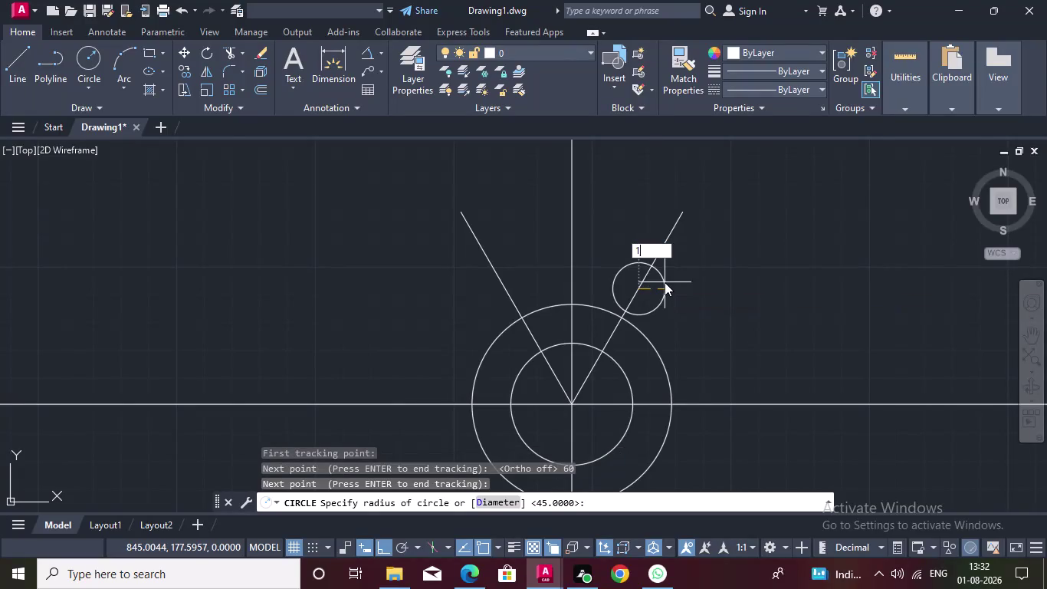
text(8)
key(Return)
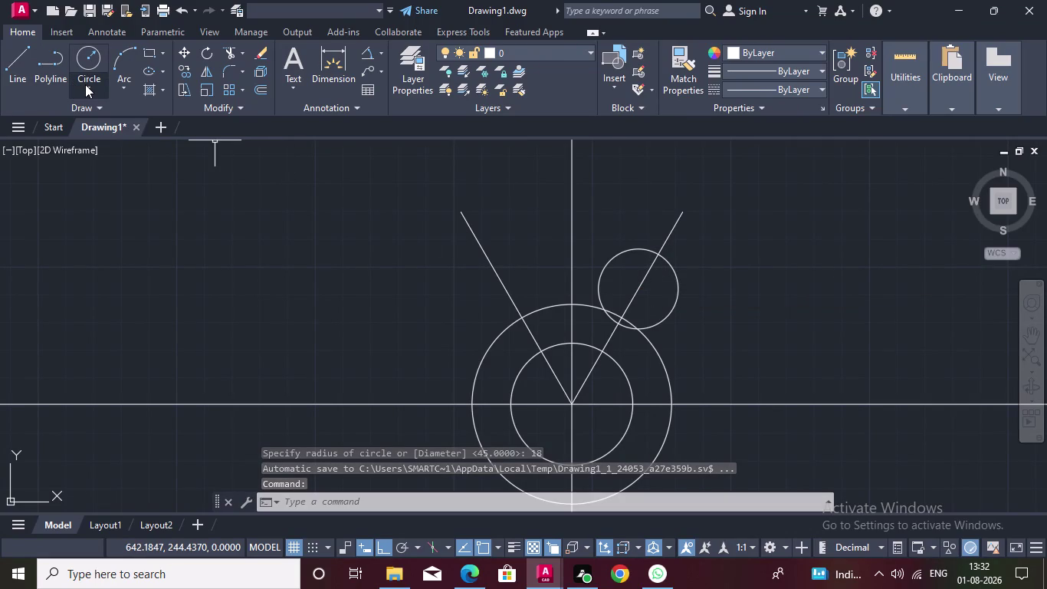
Add a concentric radius-10 circle inside the boss.
double_click(95, 56)
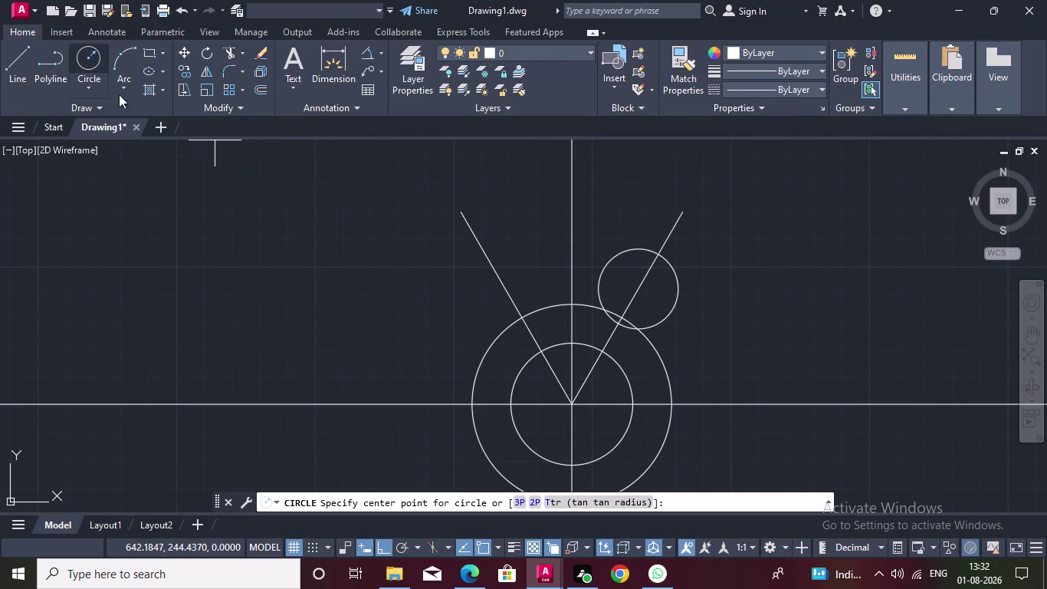
click(637, 287)
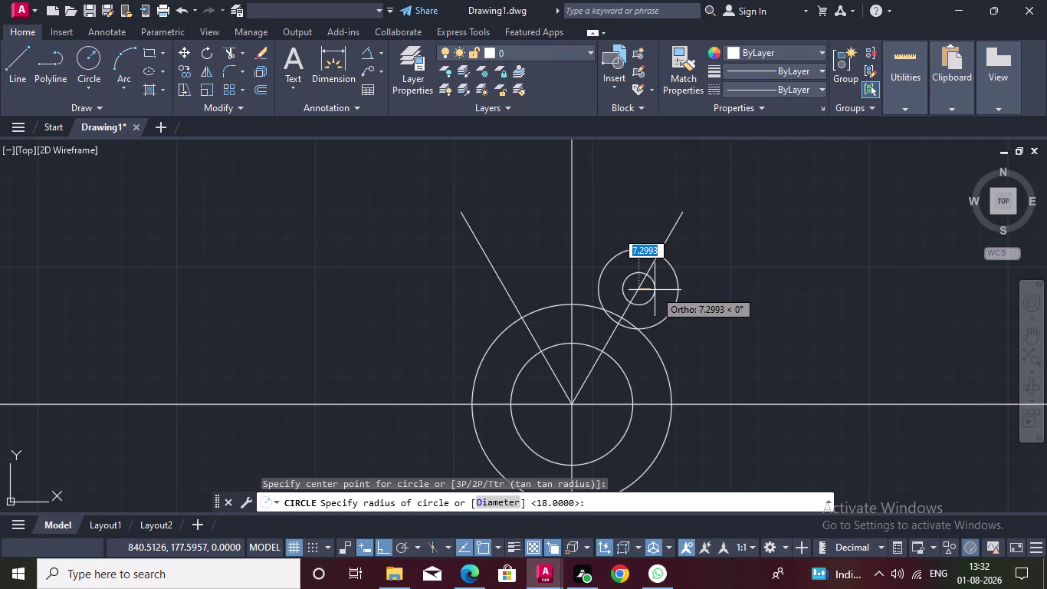
text(10)
key(Return)
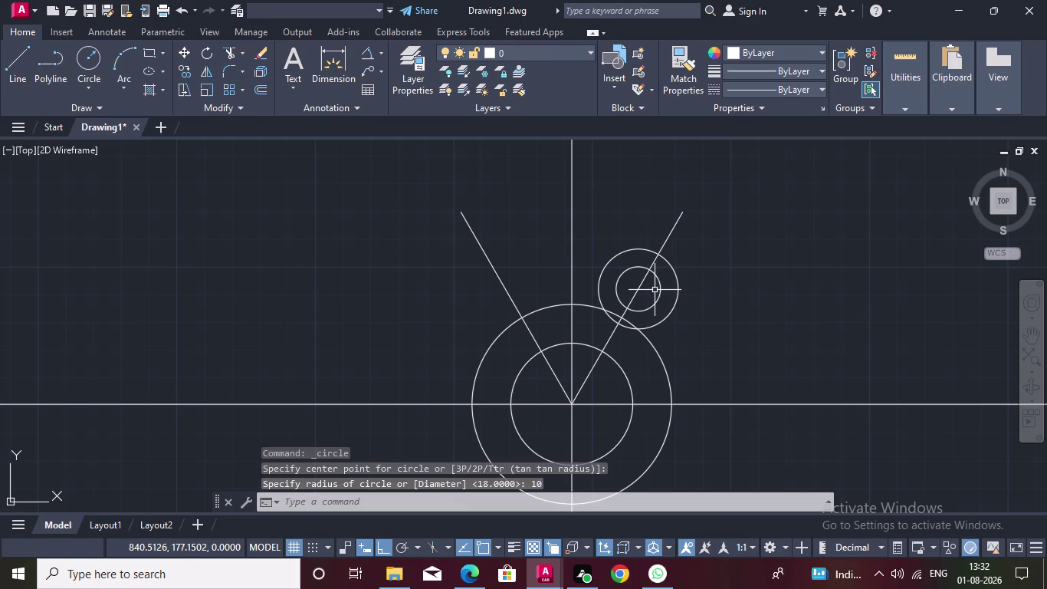
click(620, 273)
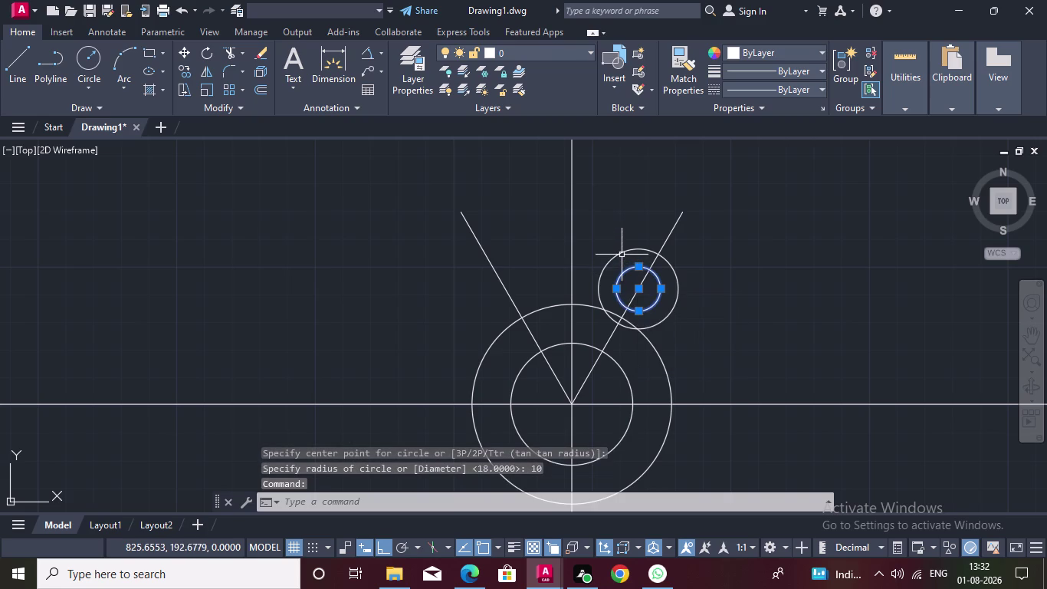
click(621, 255)
right_click(622, 254)
click(622, 254)
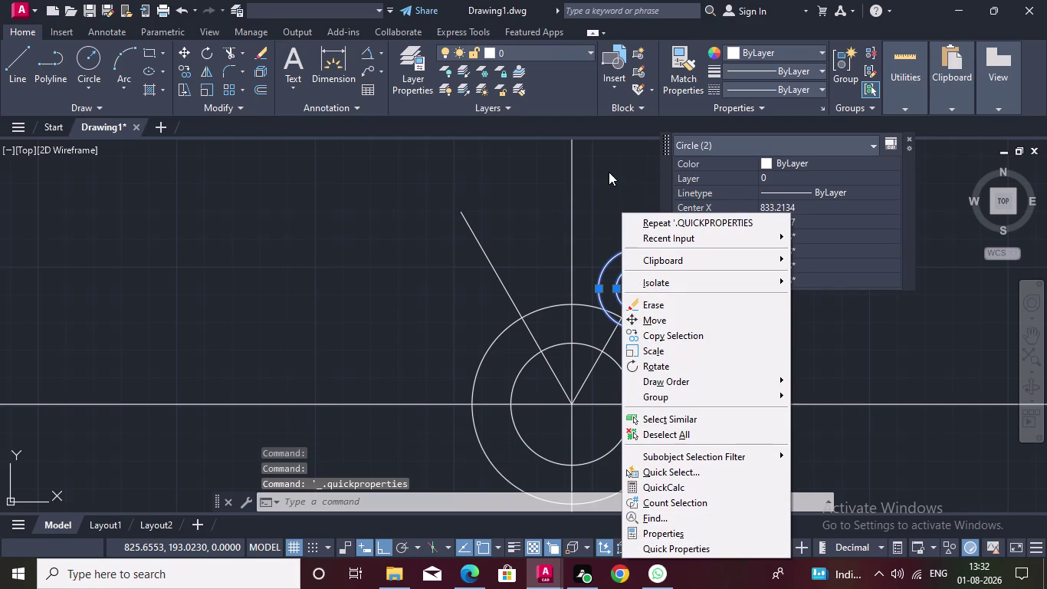
text(MO)
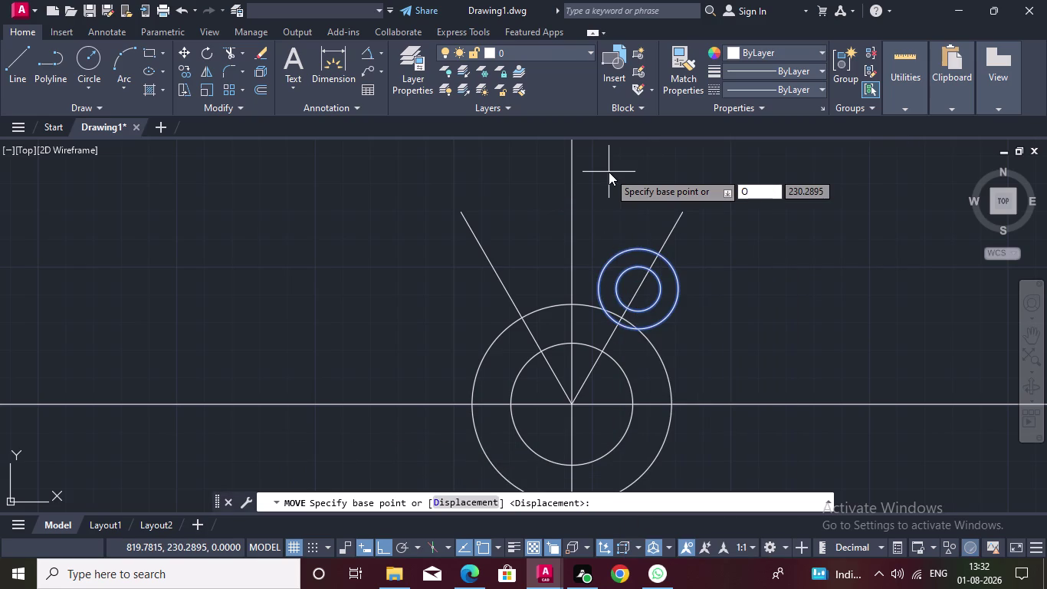
key(BackSpace)
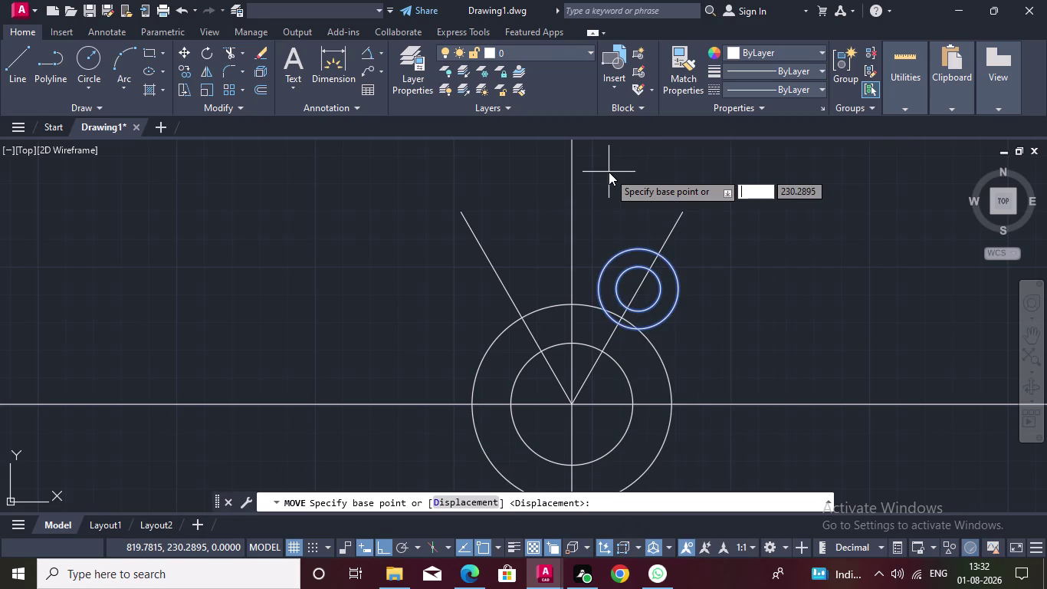
text(MI)
key(Return)
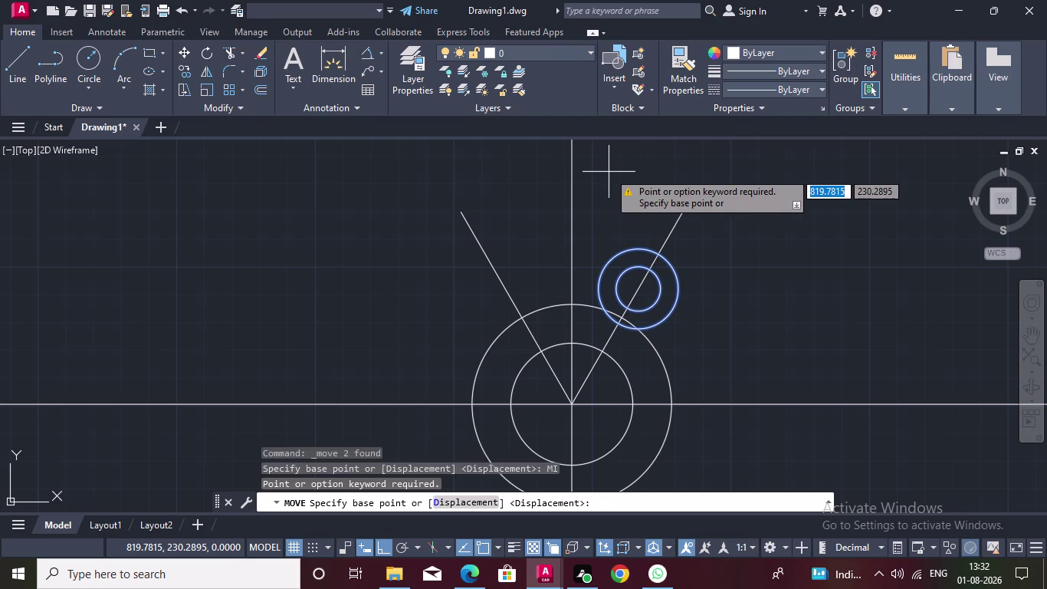
key(Escape)
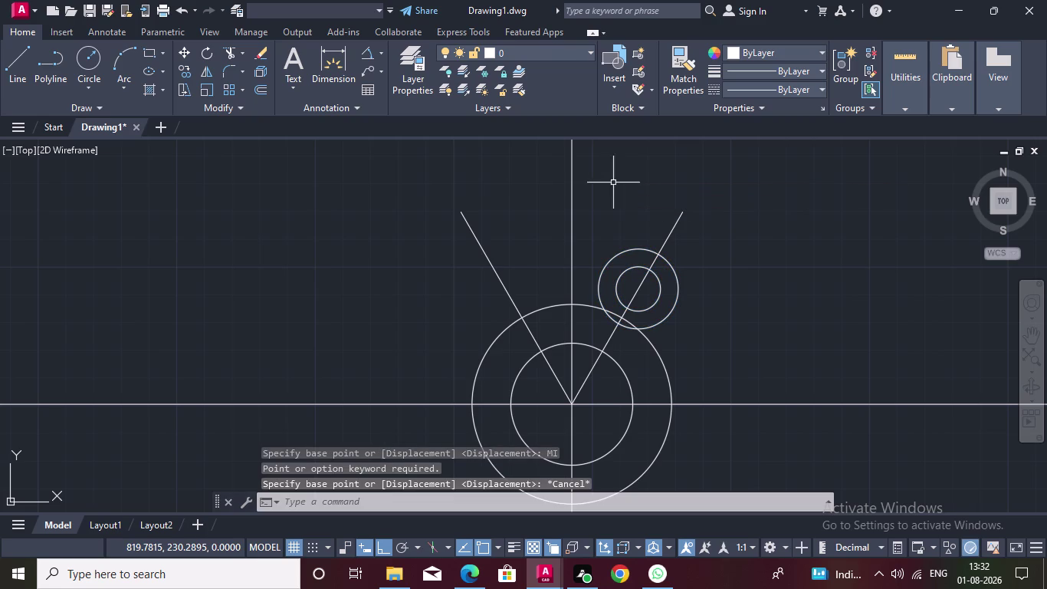
Mirror the radius-18 and radius-10 boss circles across the vertical centre line, keeping the originals.
click(624, 270)
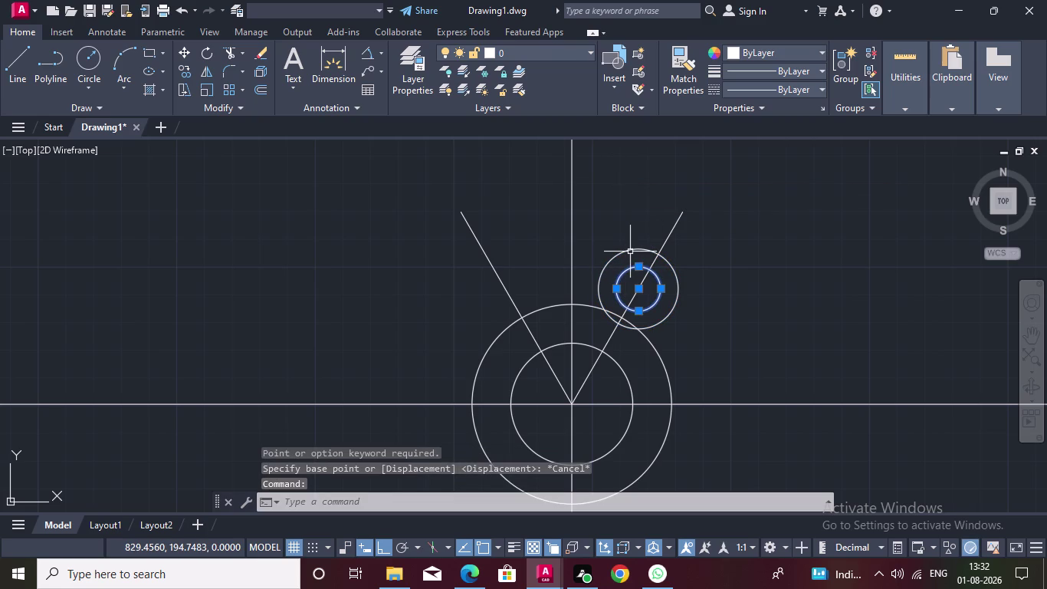
click(630, 252)
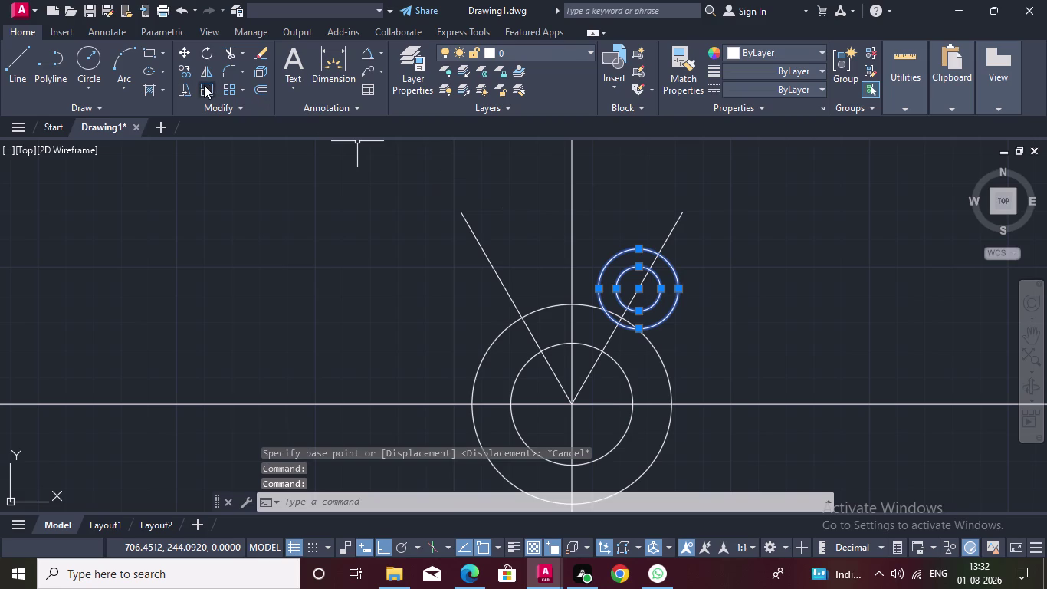
click(201, 66)
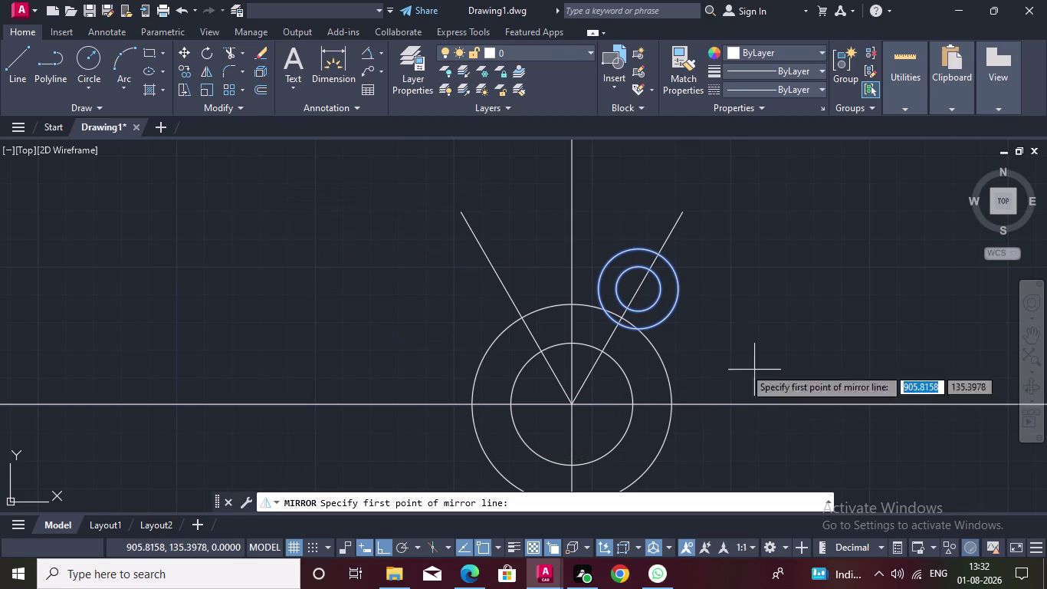
click(571, 309)
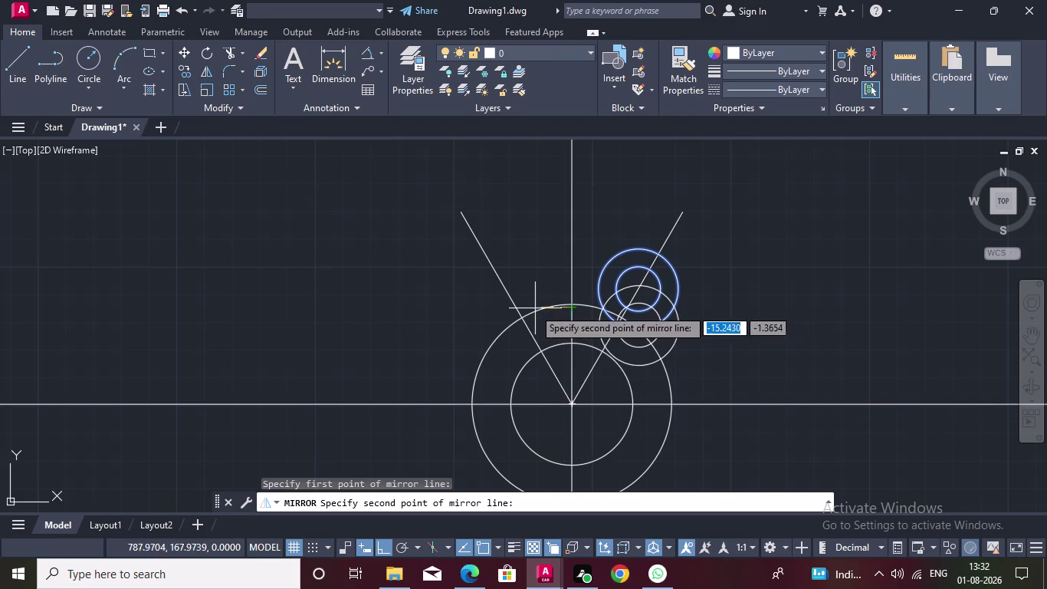
click(544, 435)
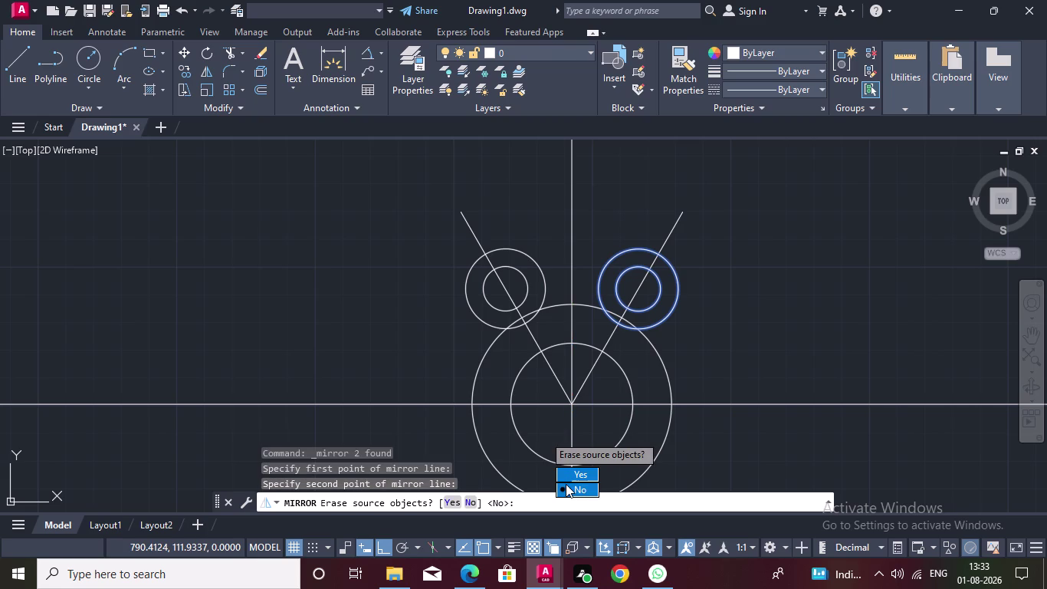
drag(567, 485, 543, 435)
click(544, 435)
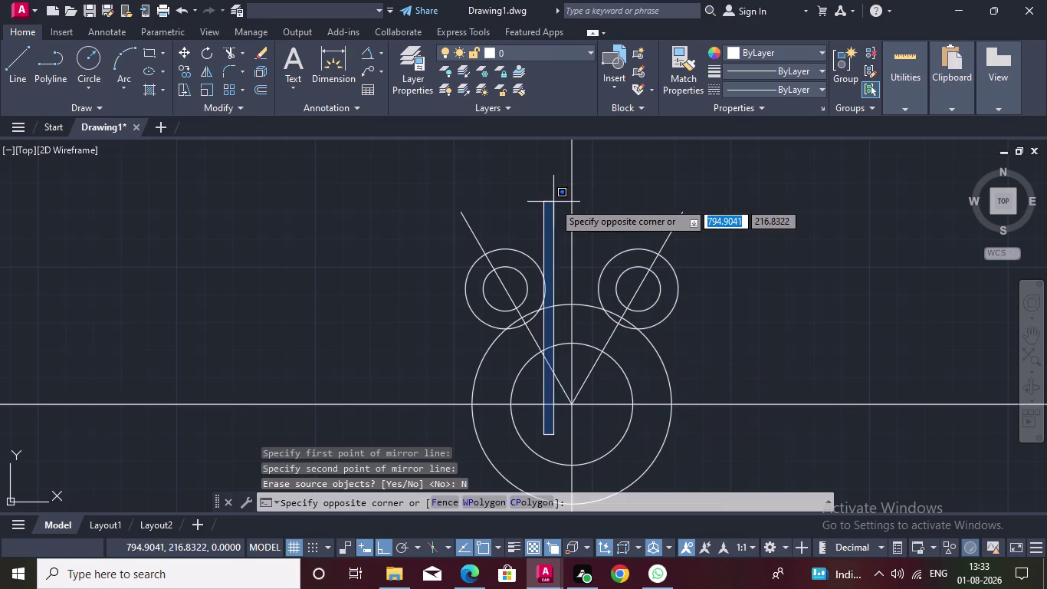
key(Escape)
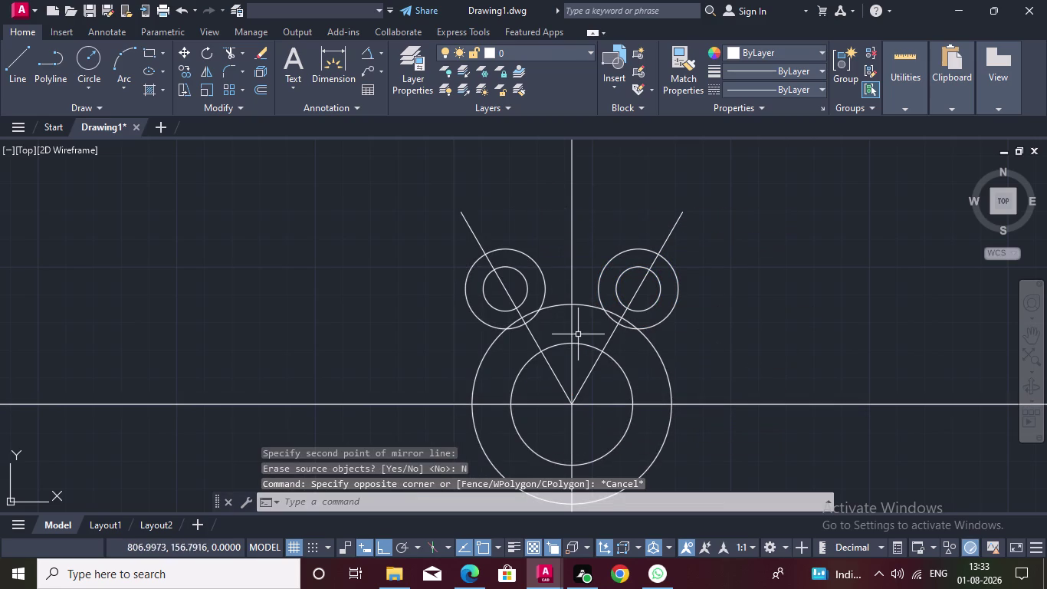
middle_drag(556, 335, 553, 317)
click(225, 51)
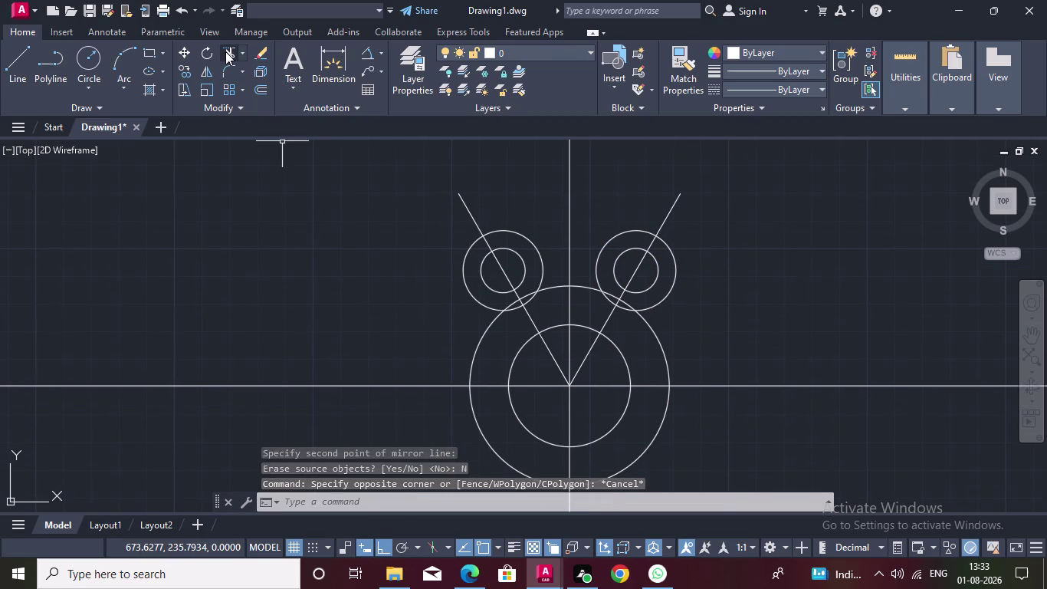
click(518, 307)
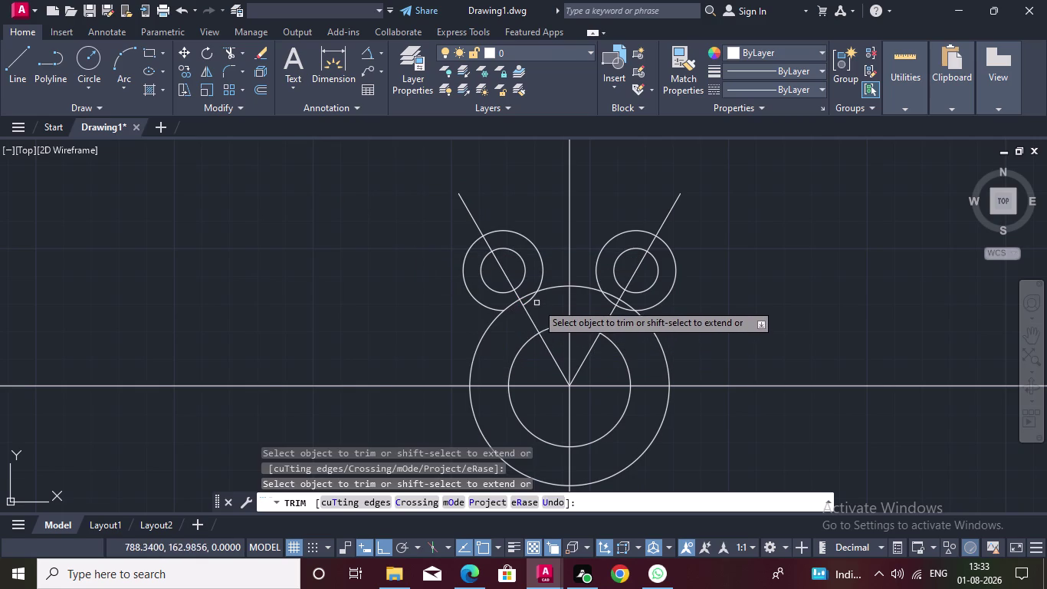
click(533, 301)
click(607, 302)
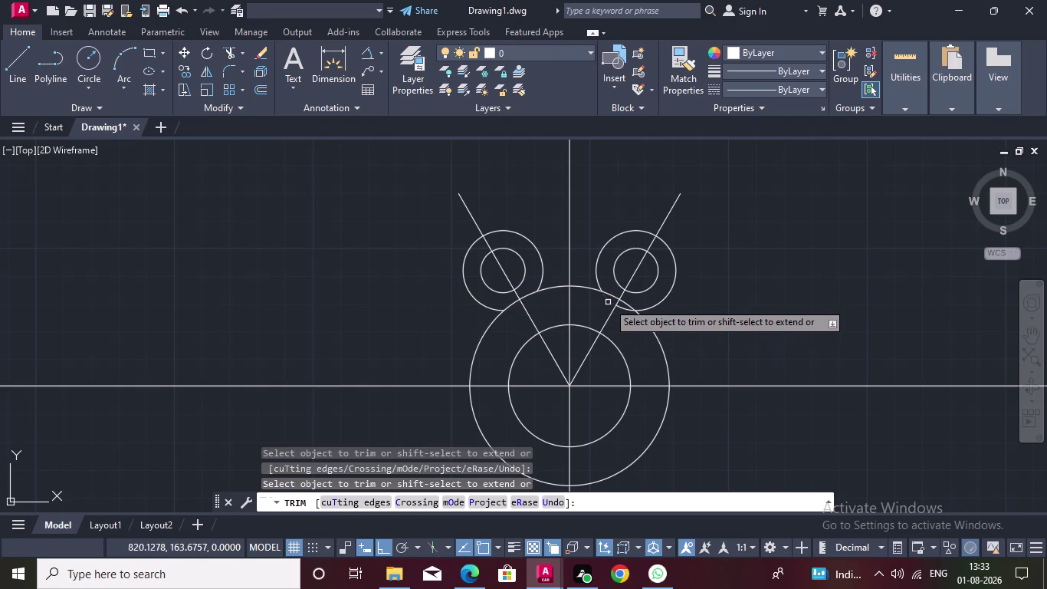
triple_click(621, 310)
click(622, 307)
right_click(623, 306)
double_click(622, 308)
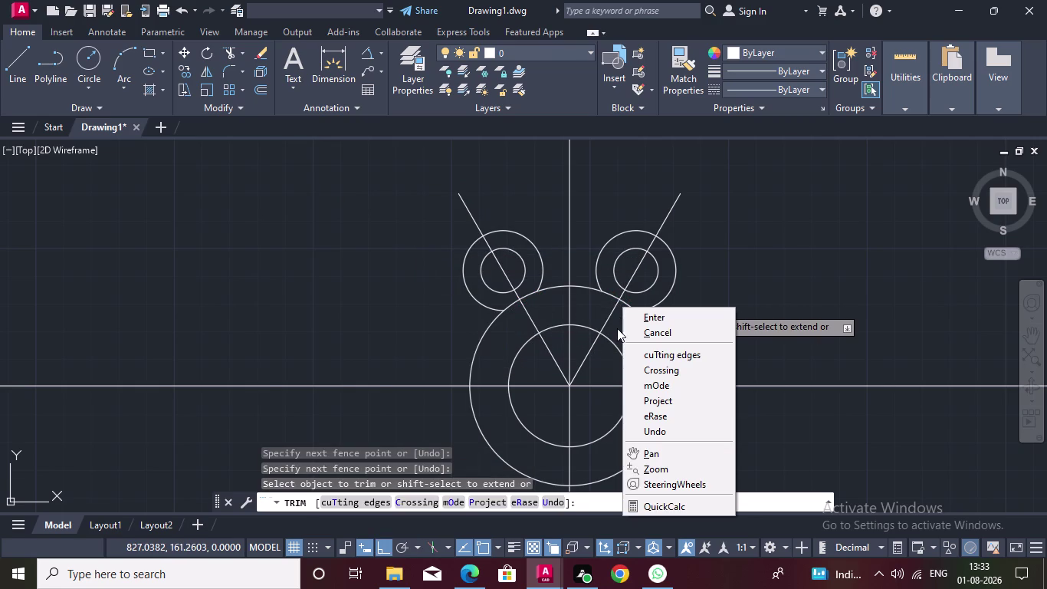
click(756, 251)
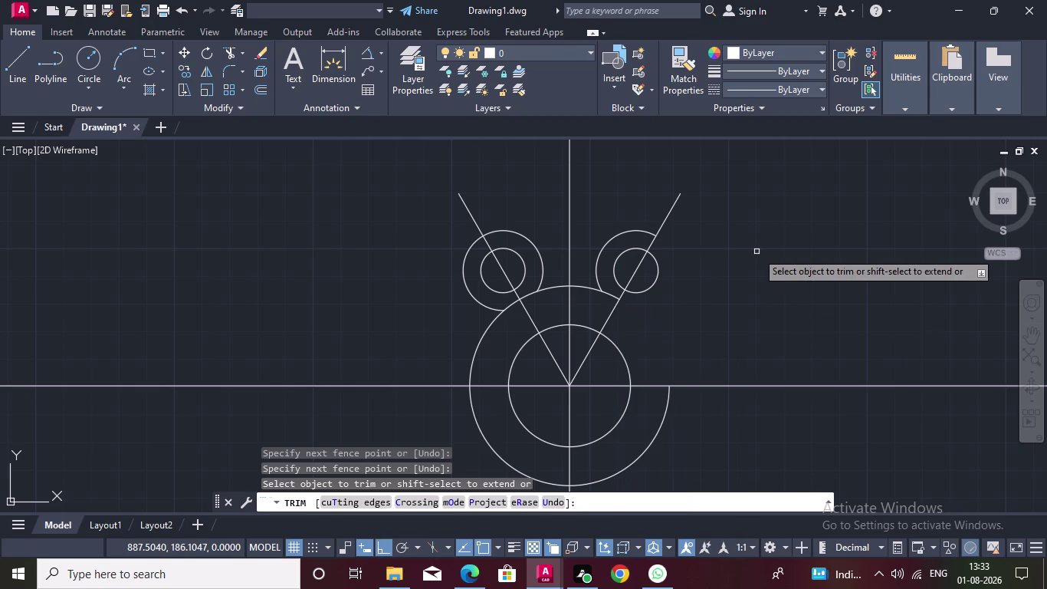
key(ctrl+z)
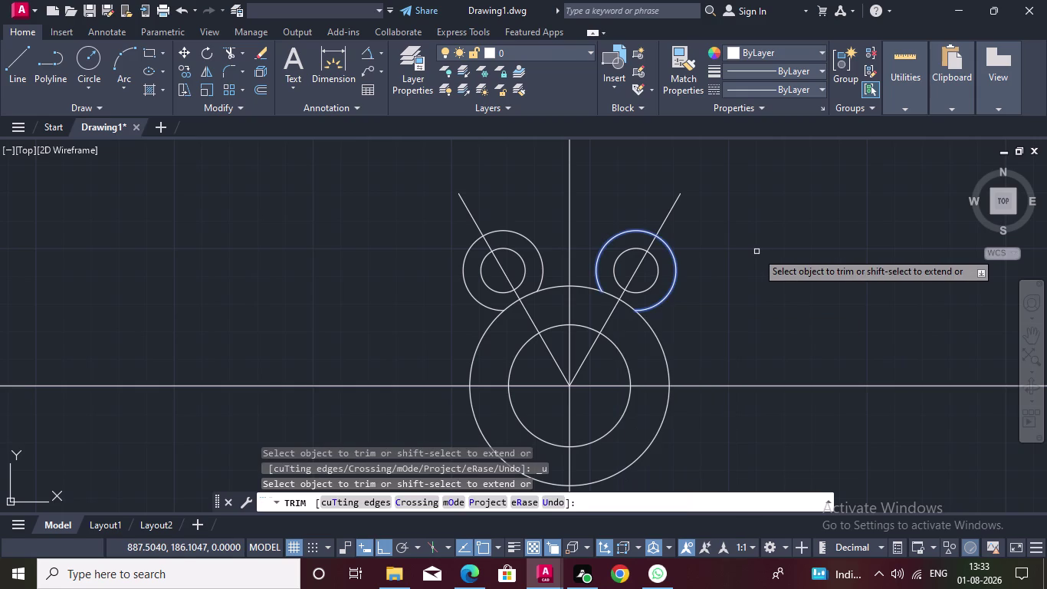
key(Escape)
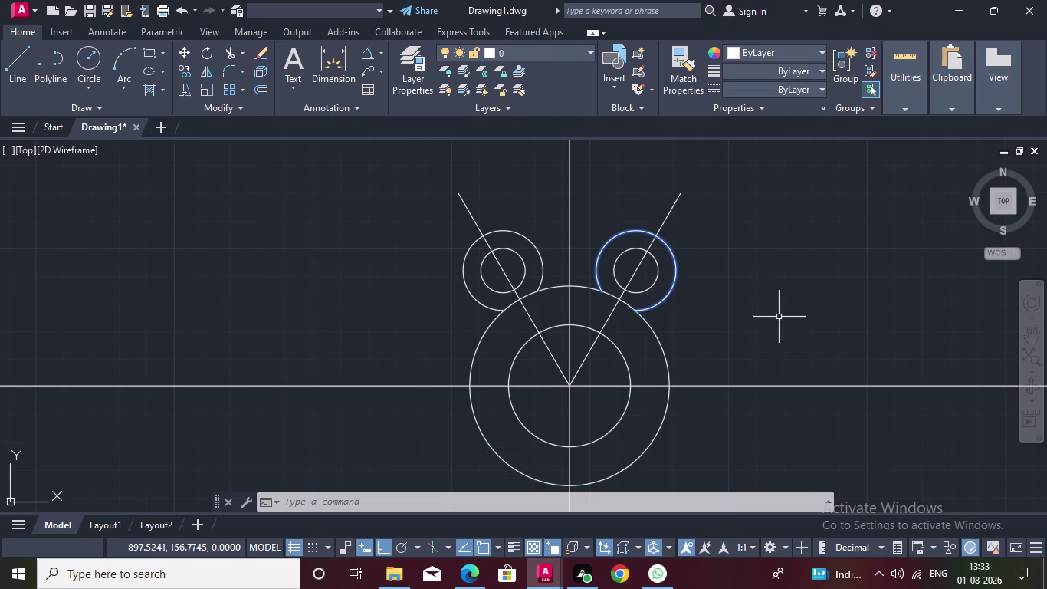
key(Escape)
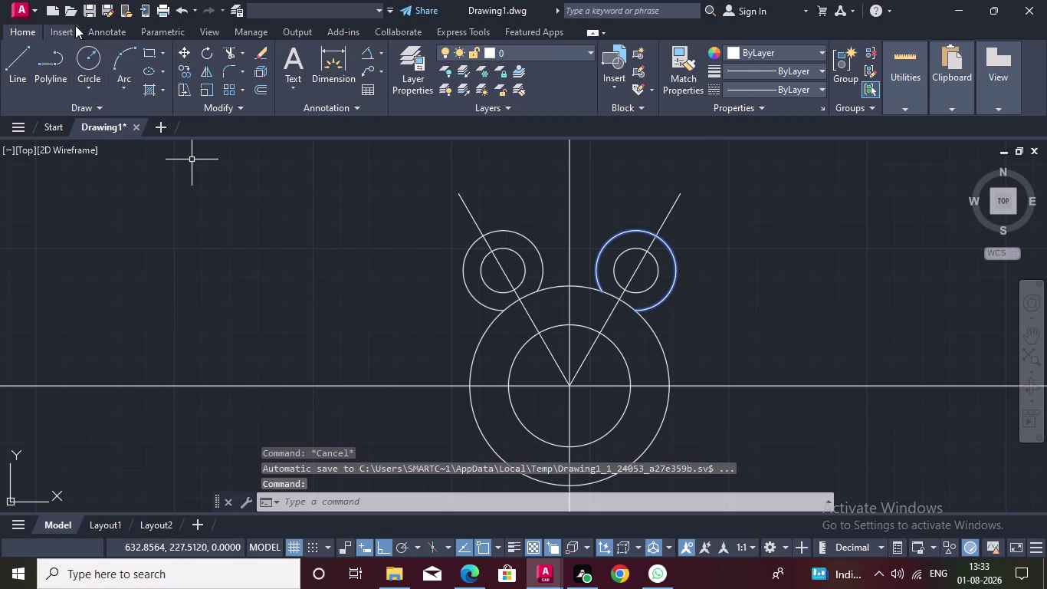
Draw a radius-14 circle tangent to the left boss and the hub.
double_click(89, 84)
click(86, 84)
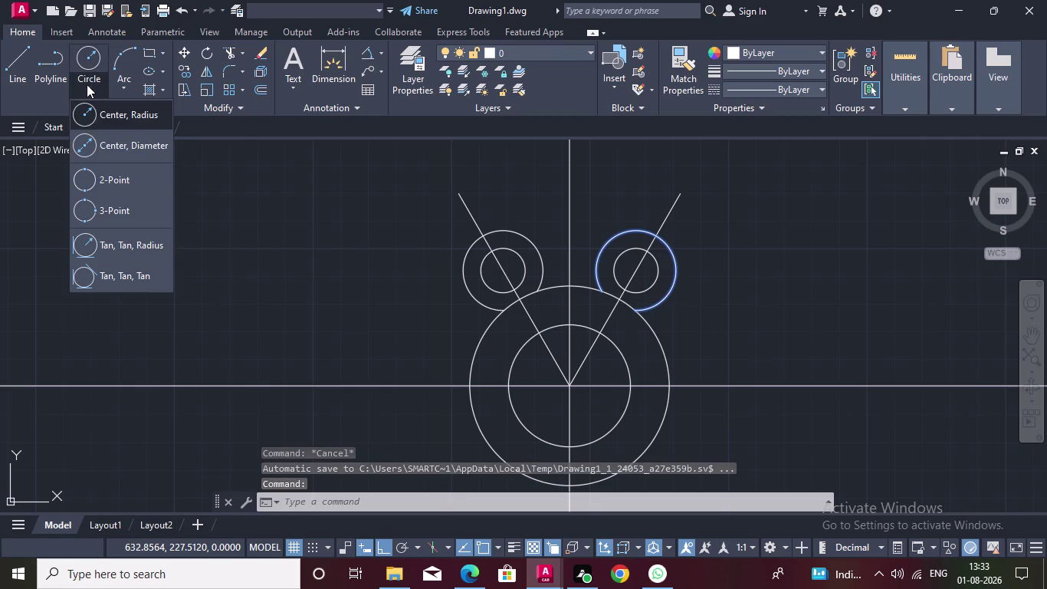
click(129, 244)
click(482, 334)
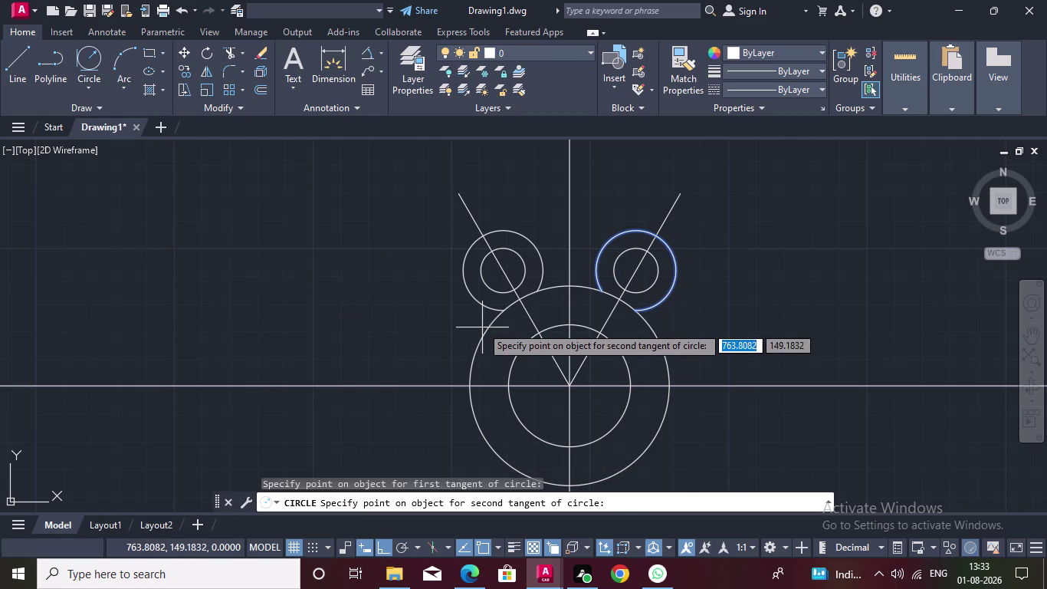
triple_click(480, 311)
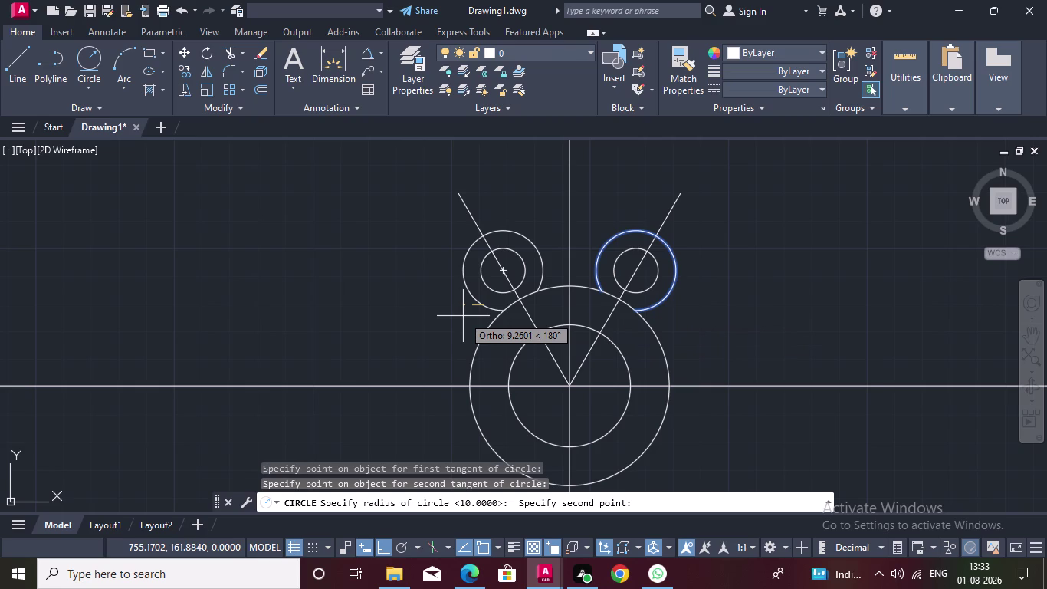
text(14)
key(Return)
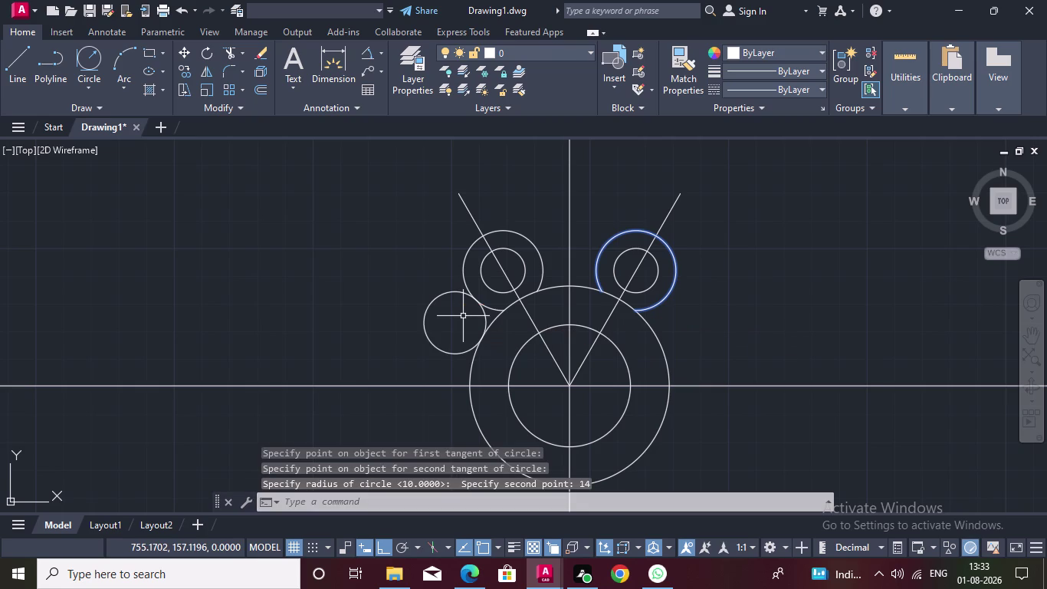
key(space)
click(648, 333)
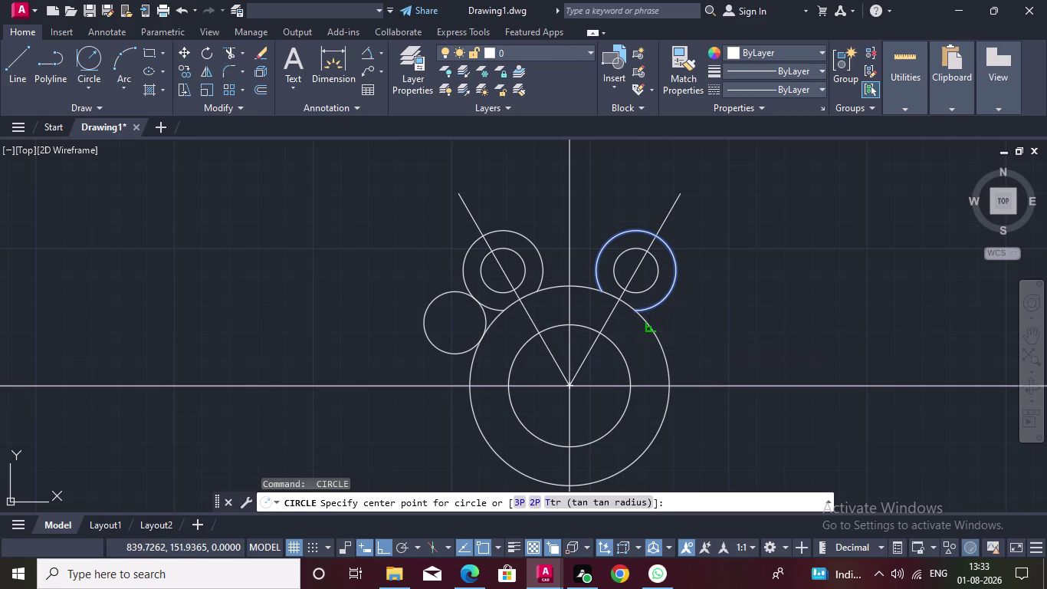
key(Escape)
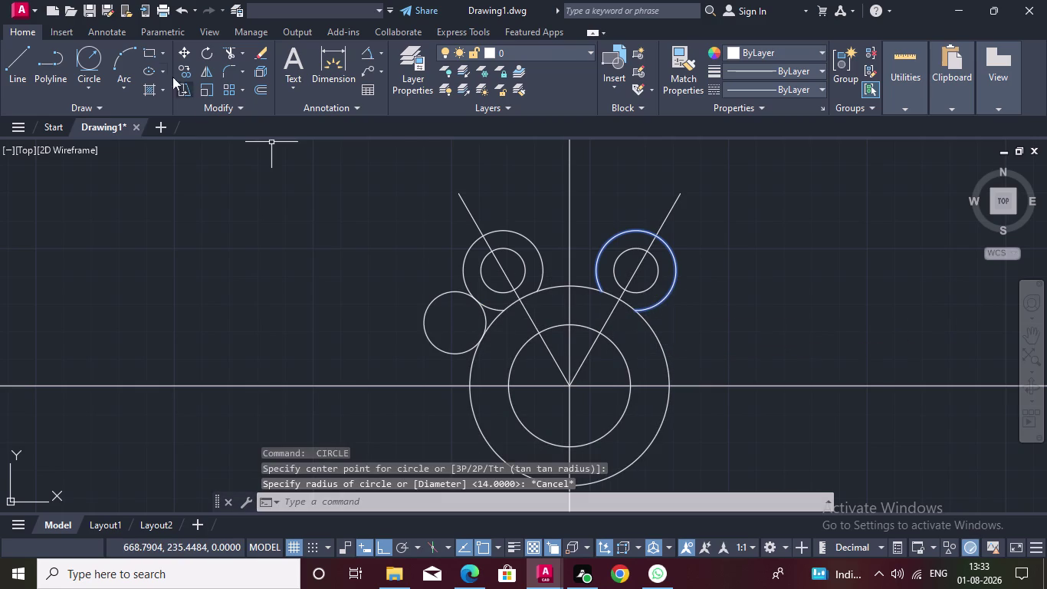
Draw a radius-14 circle tangent to the right boss and the hub.
click(85, 61)
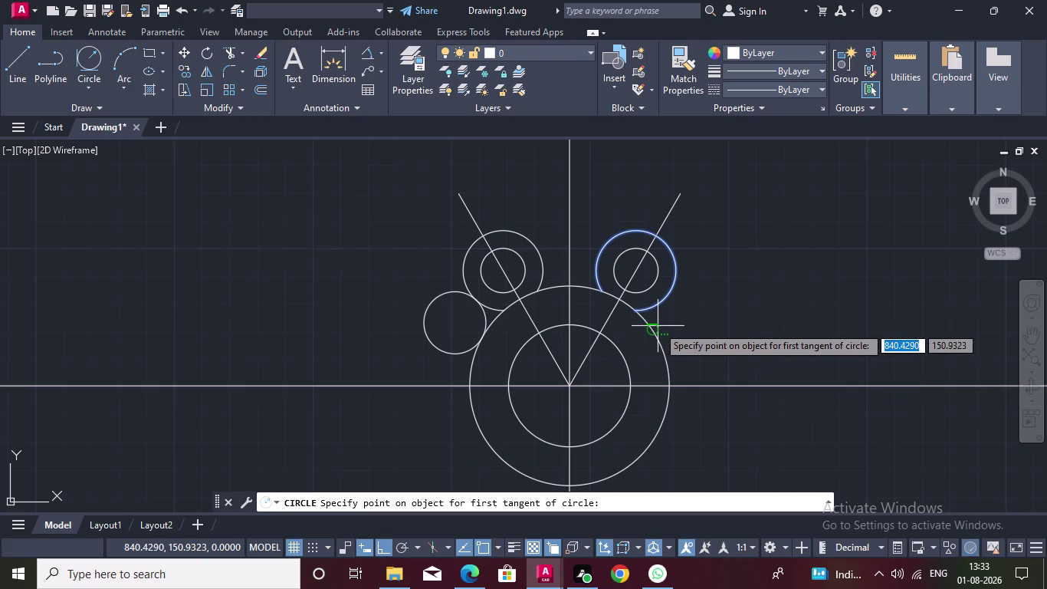
click(658, 326)
double_click(658, 305)
text(1)
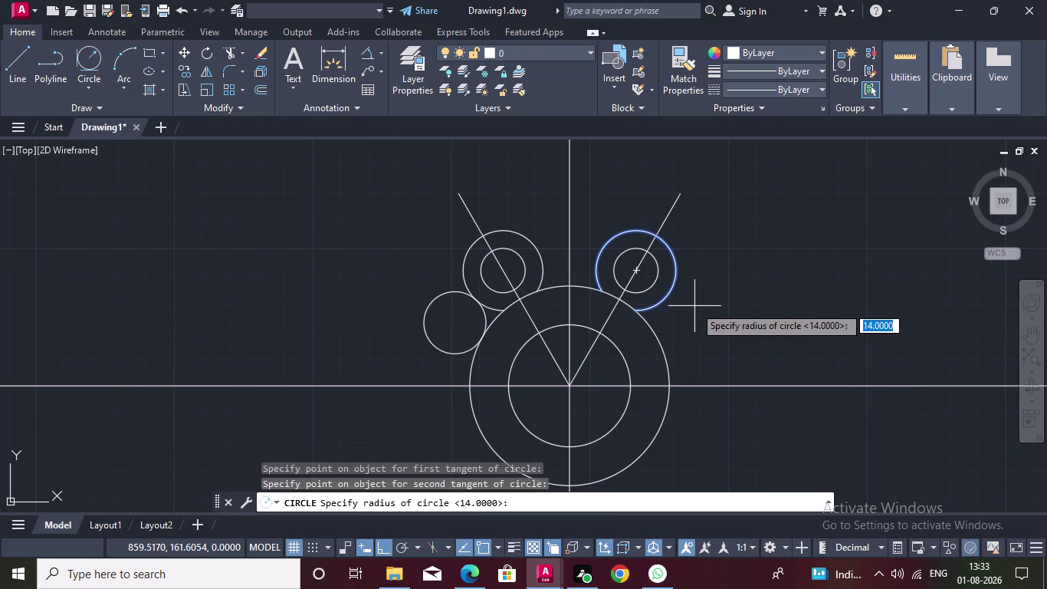
text(4)
key(Return)
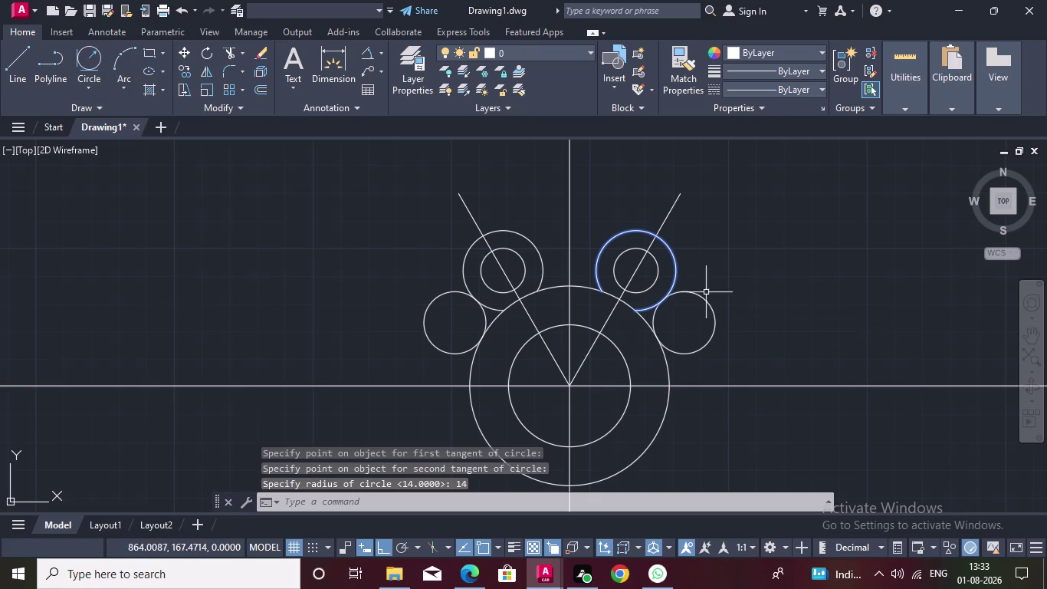
key(Escape)
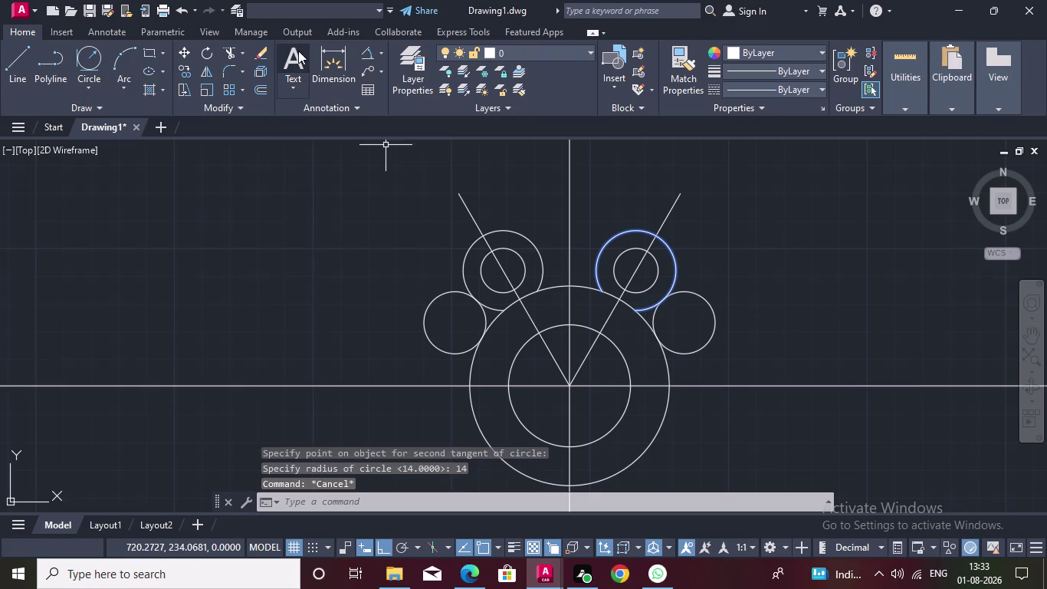
click(228, 51)
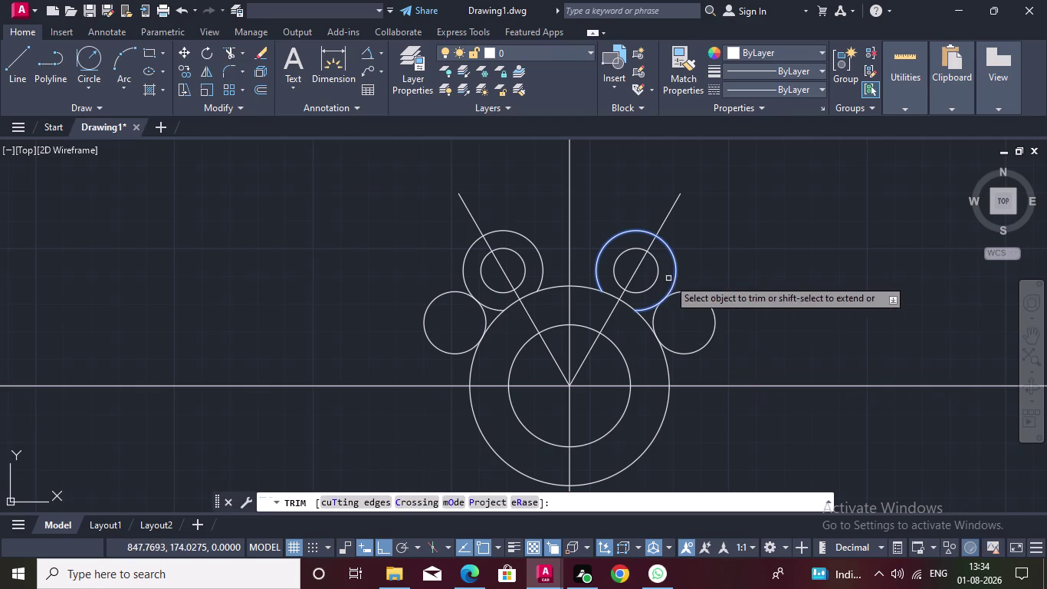
Trim both radius-14 circles down to fillet arcs joining each boss to the hub.
drag(685, 282, 701, 361)
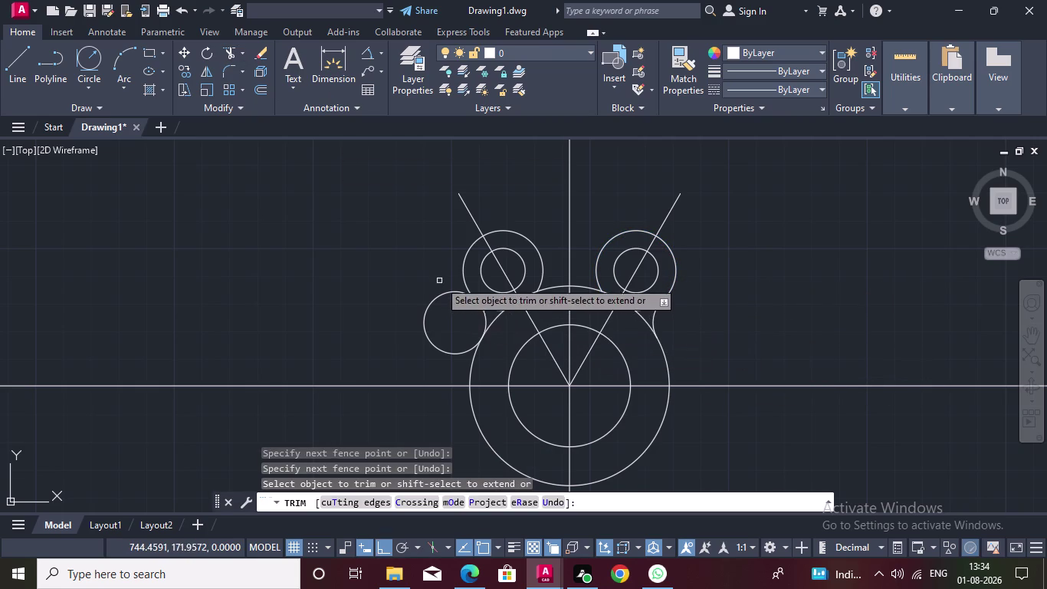
drag(440, 278, 437, 353)
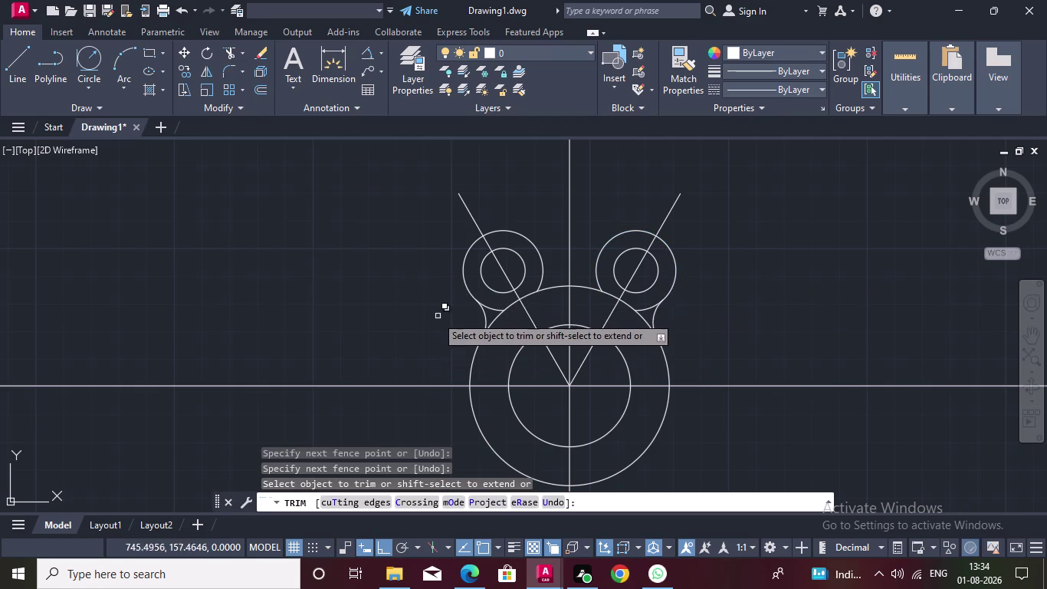
double_click(494, 311)
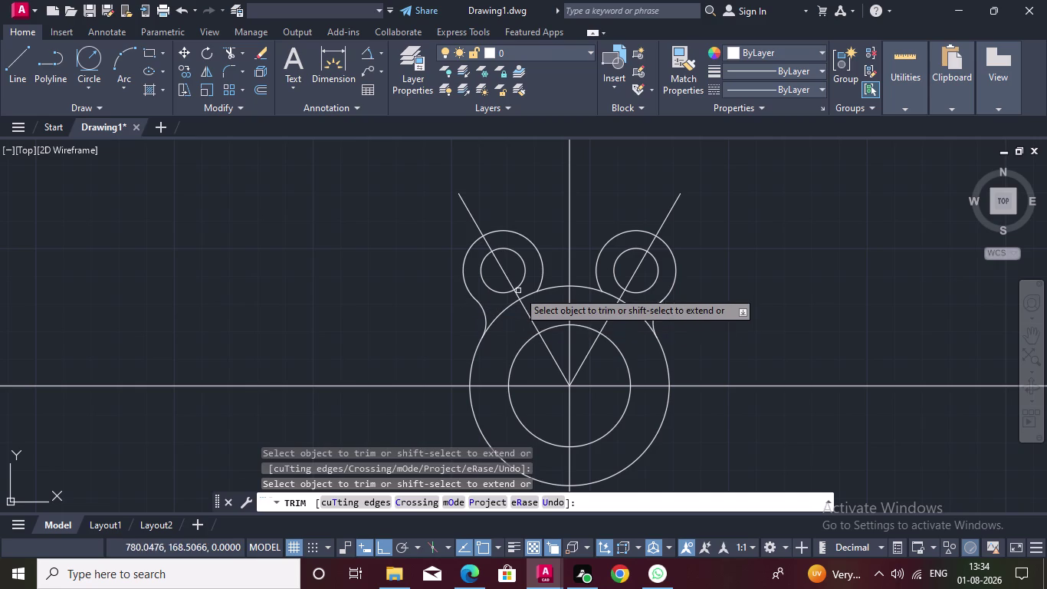
double_click(645, 309)
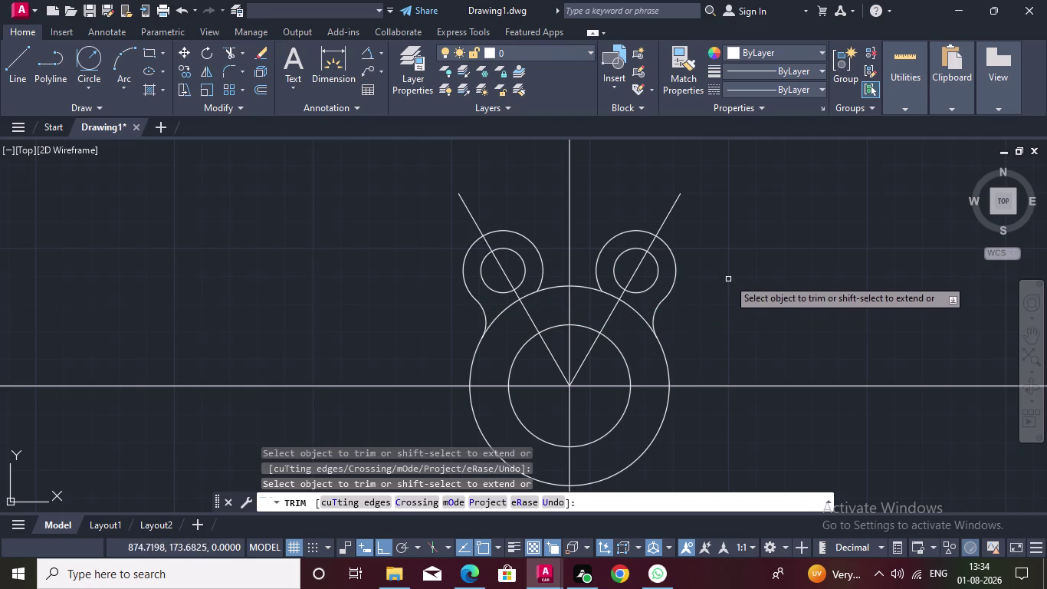
key(Escape)
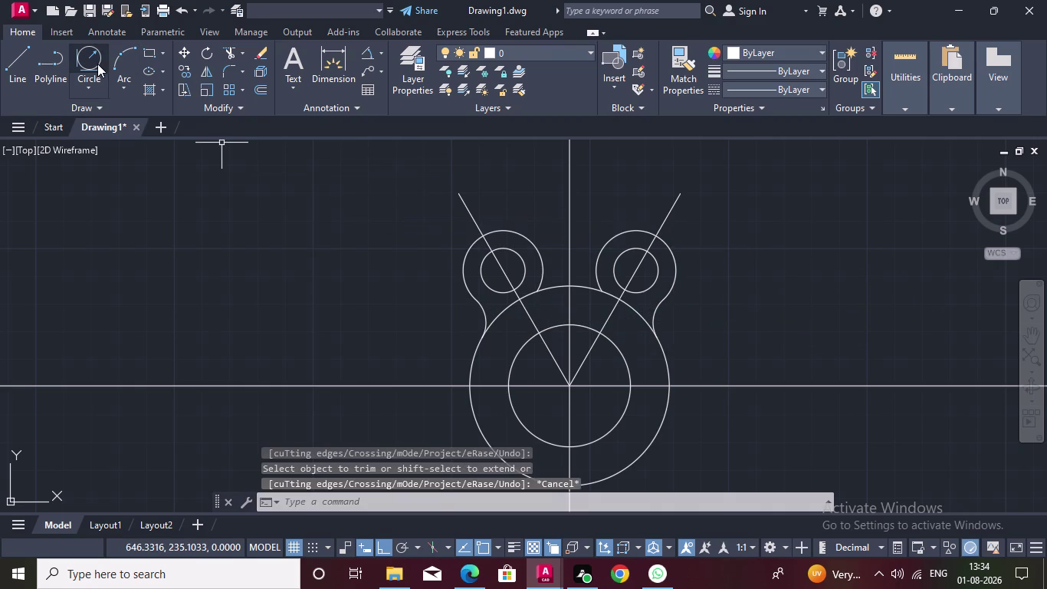
click(97, 64)
Draw a radius-17 circle tangent to both upper bosses.
double_click(538, 241)
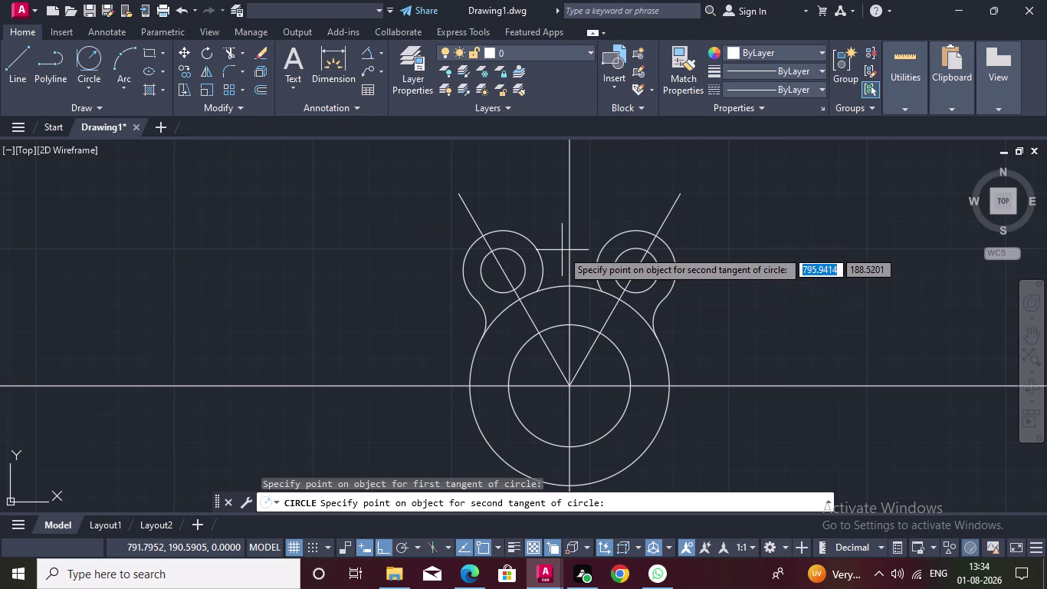
double_click(600, 245)
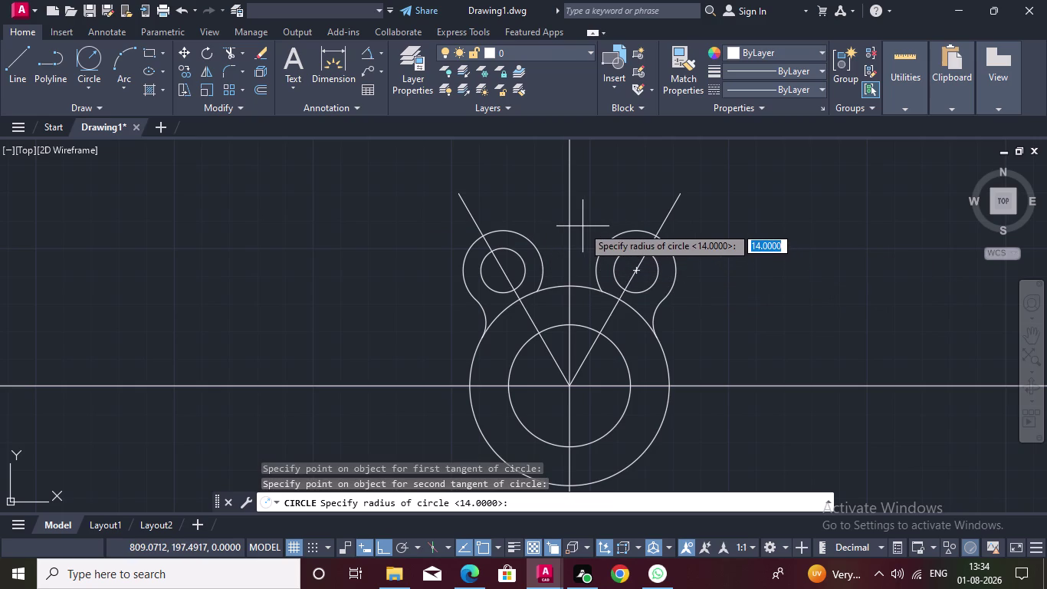
text(17)
key(Return)
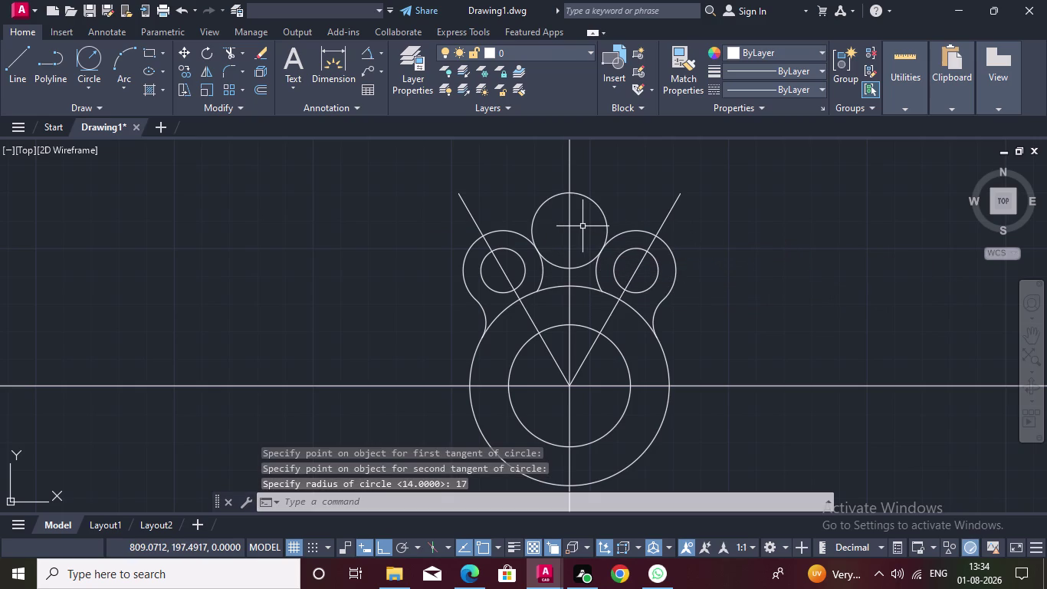
Trim the radius-17 circle's upper half and the centre line above it.
click(235, 55)
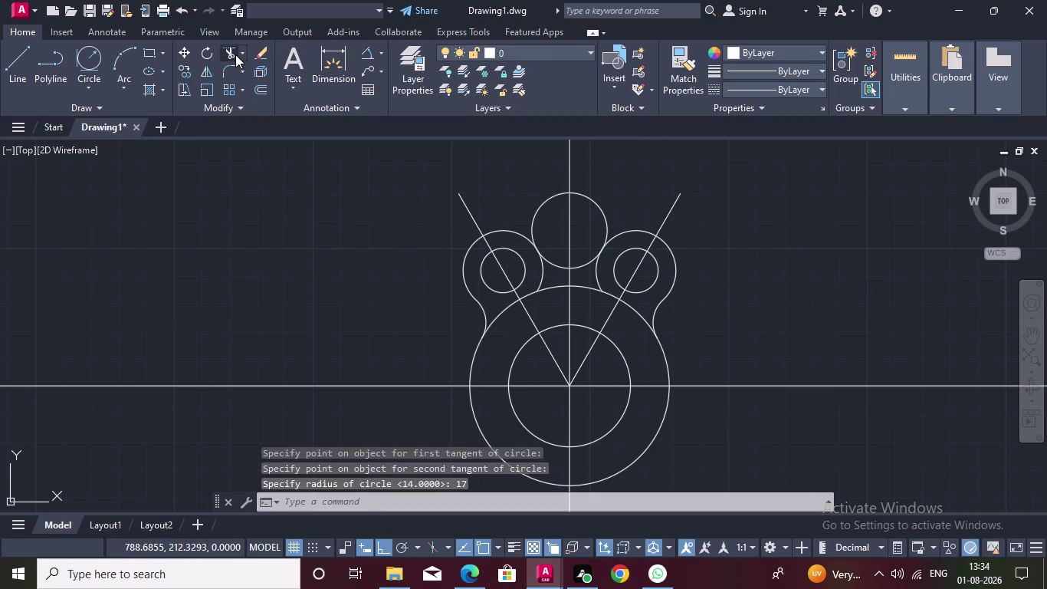
drag(502, 209, 605, 195)
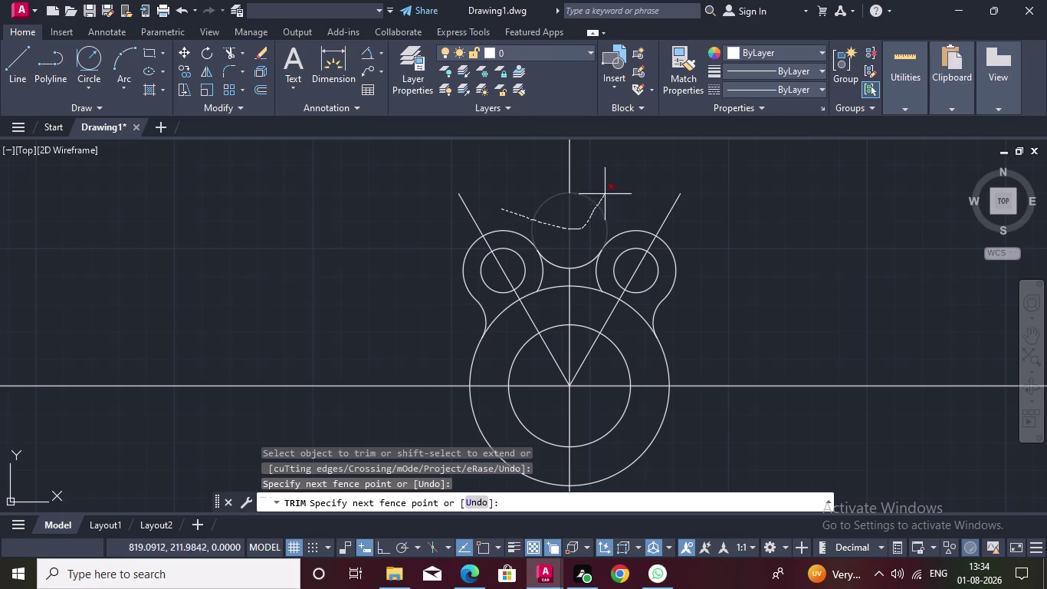
drag(605, 195, 599, 191)
drag(558, 175, 592, 164)
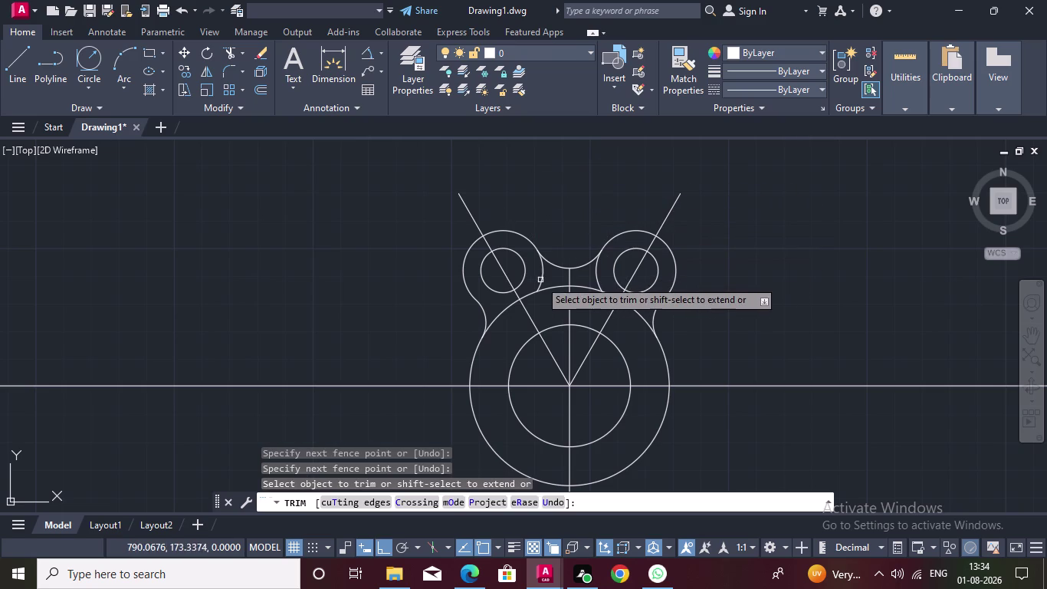
click(540, 277)
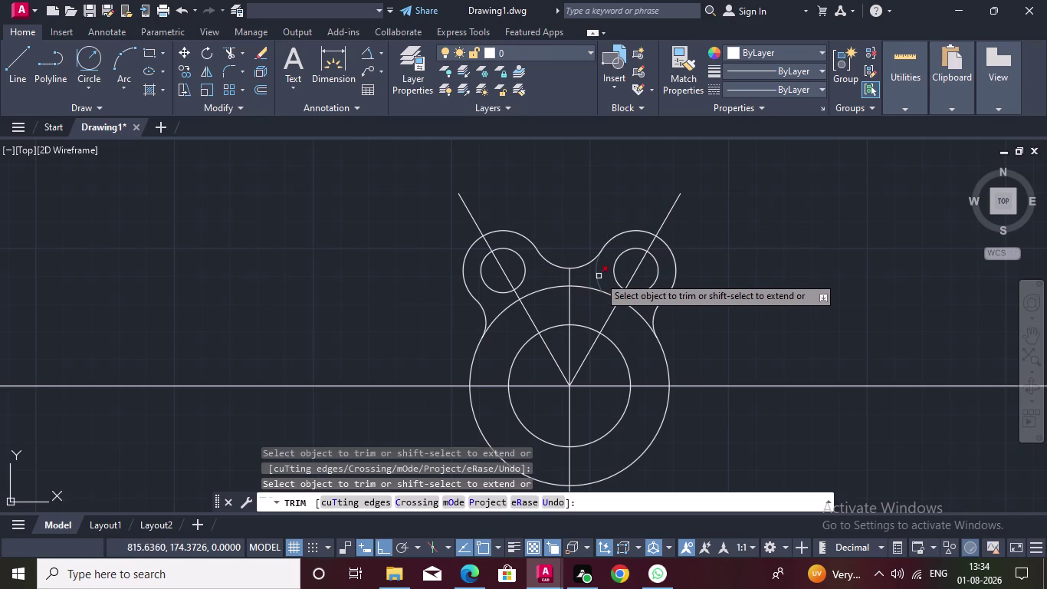
double_click(599, 276)
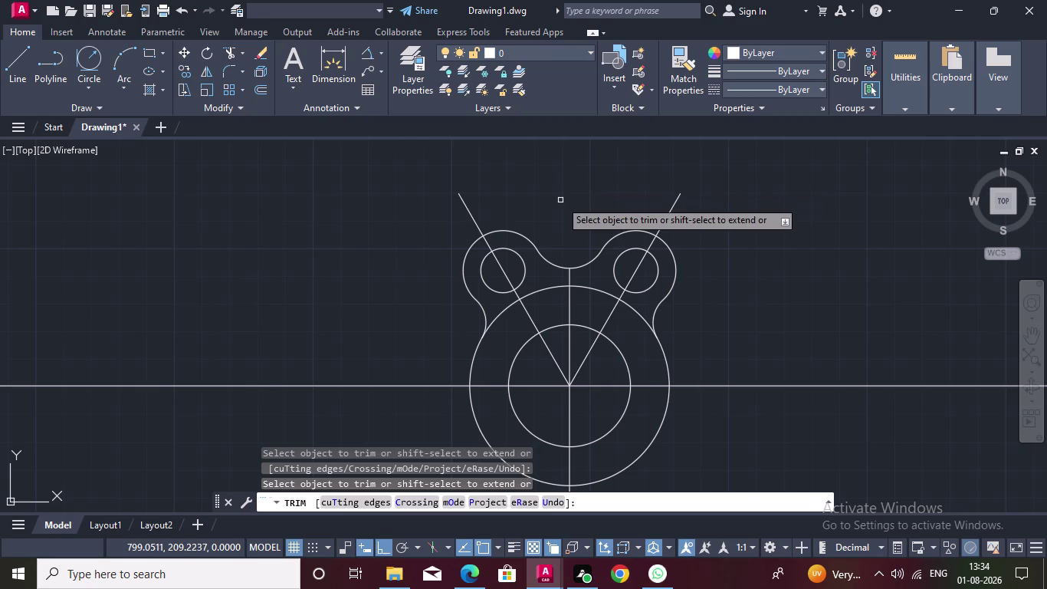
key(Escape)
Offset the left diagonal line 4 units to both sides.
double_click(505, 276)
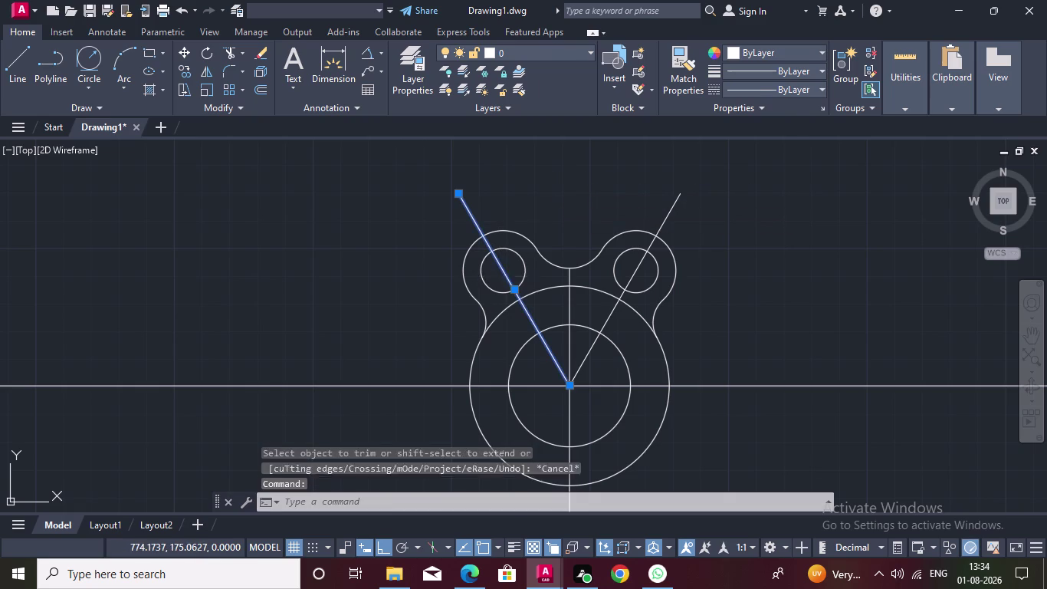
text(CO)
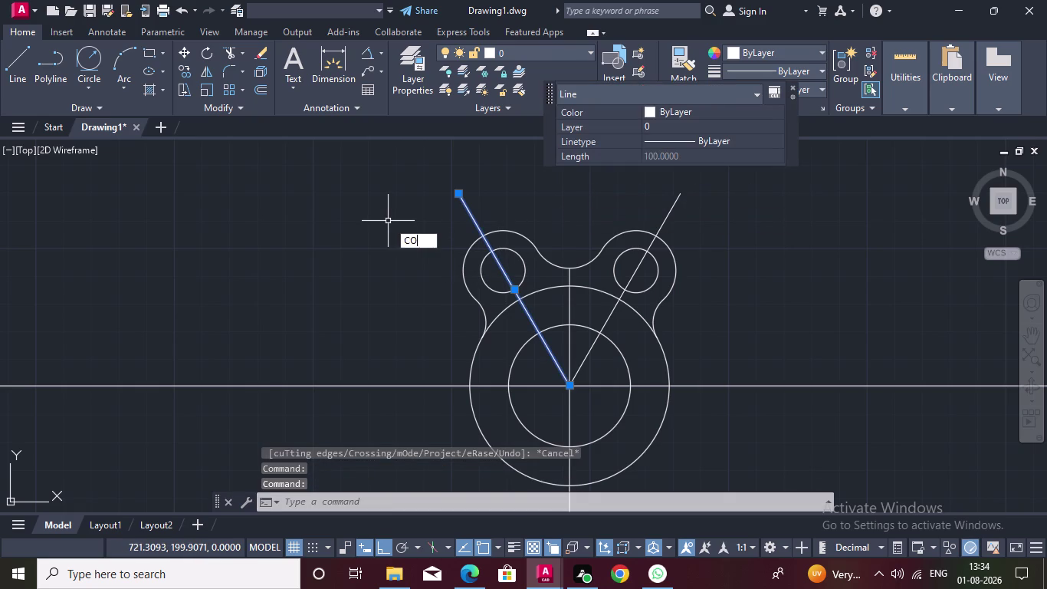
key(Return)
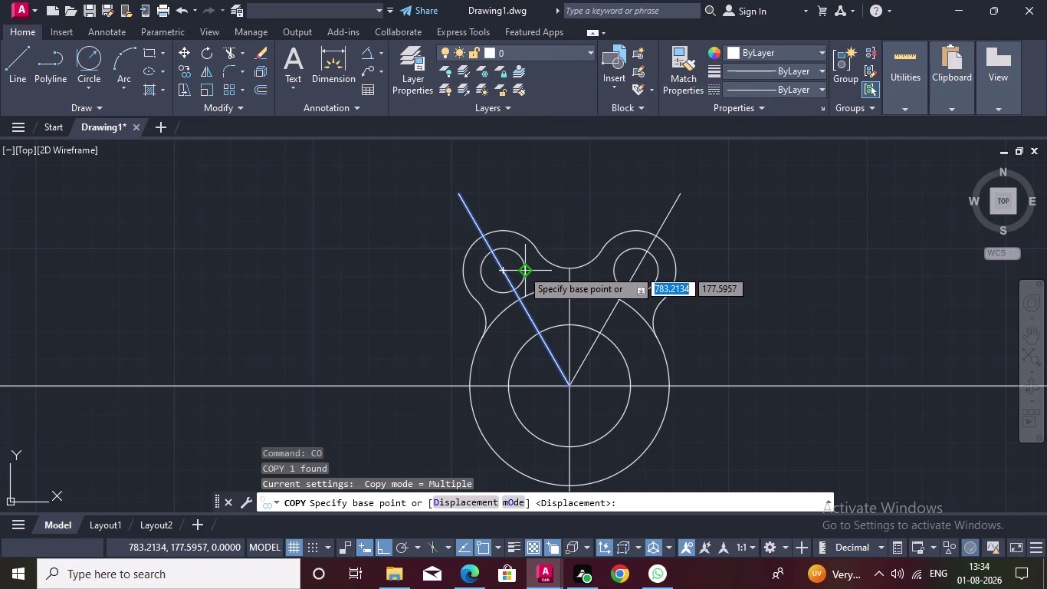
key(Escape)
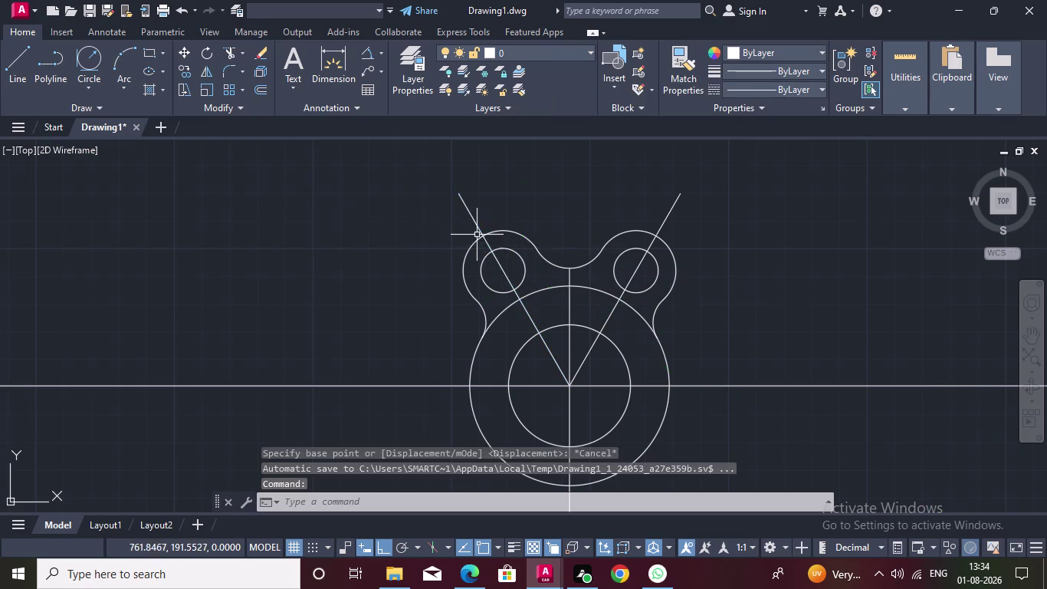
click(480, 226)
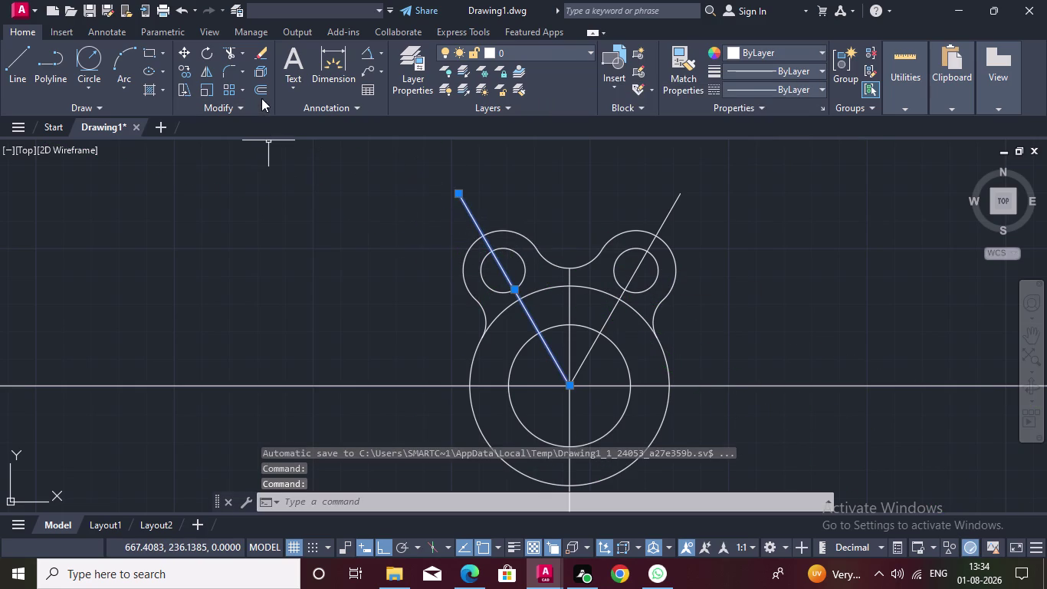
click(259, 88)
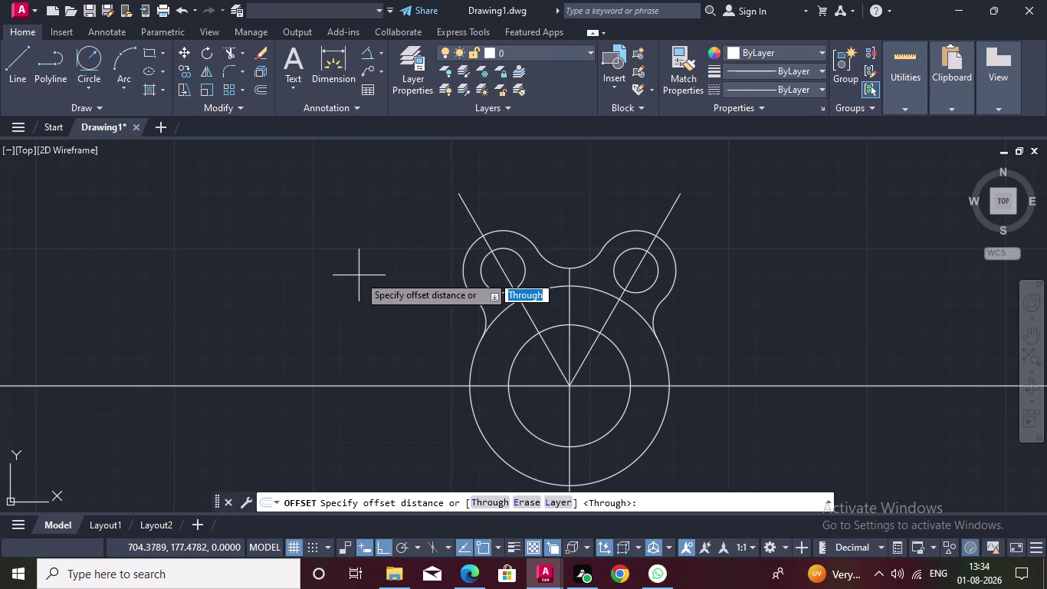
click(516, 288)
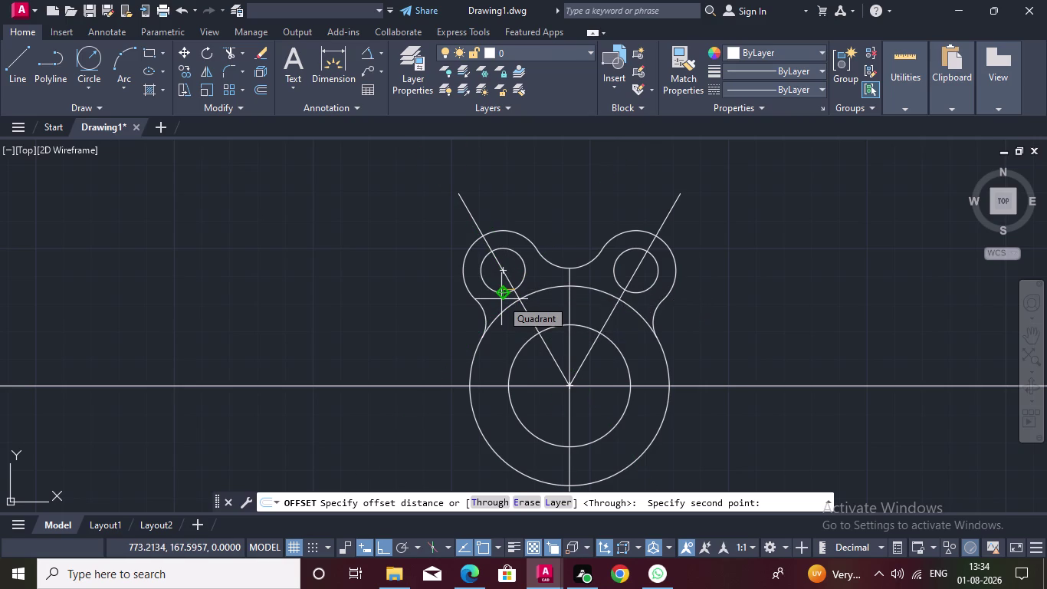
key(4)
key(Return)
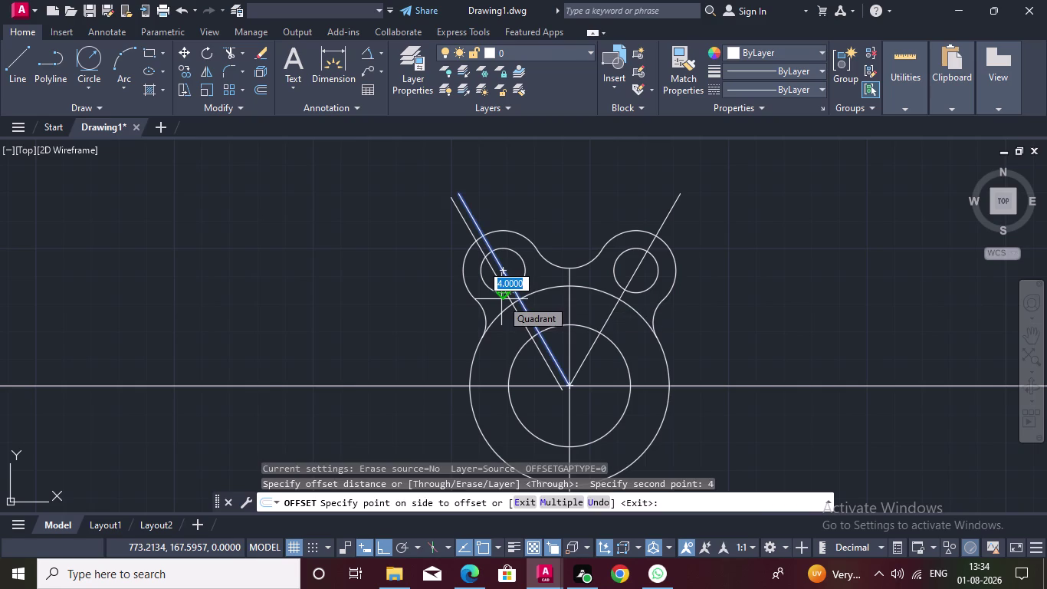
click(502, 299)
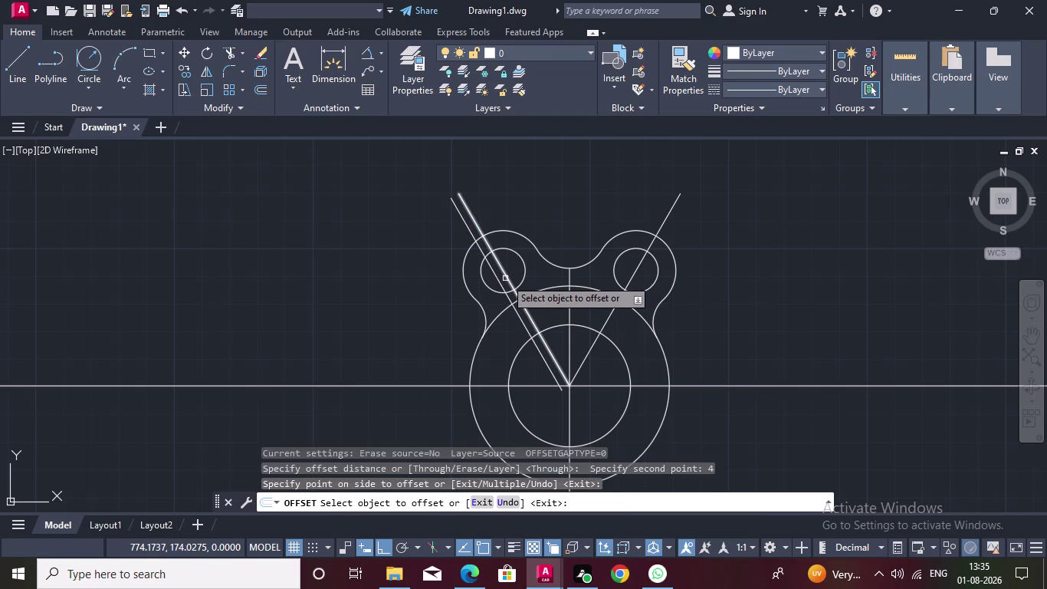
click(507, 276)
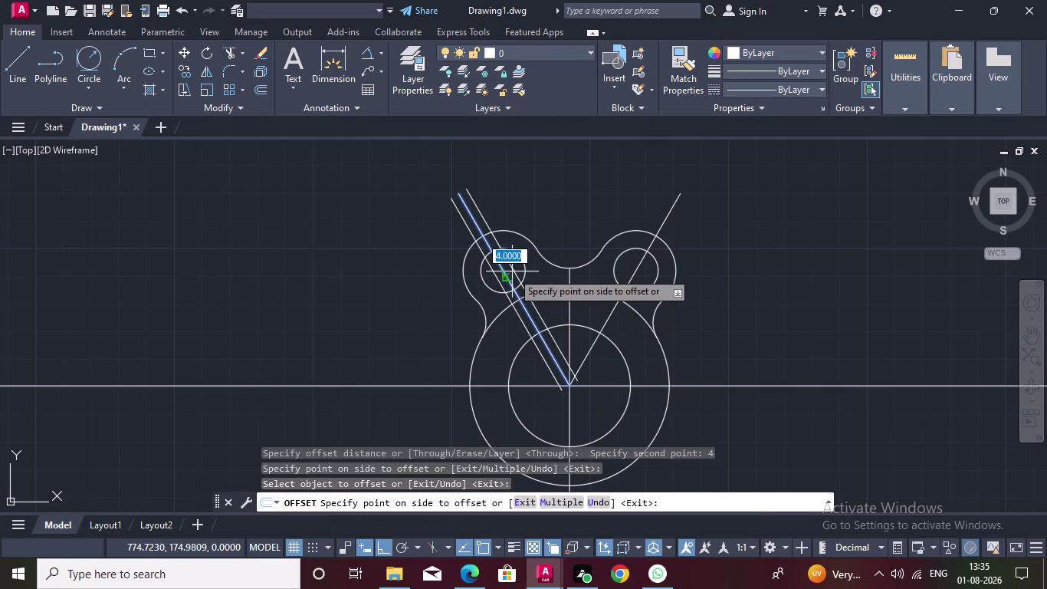
click(512, 272)
Offset the right diagonal line 4 units to both sides.
double_click(623, 293)
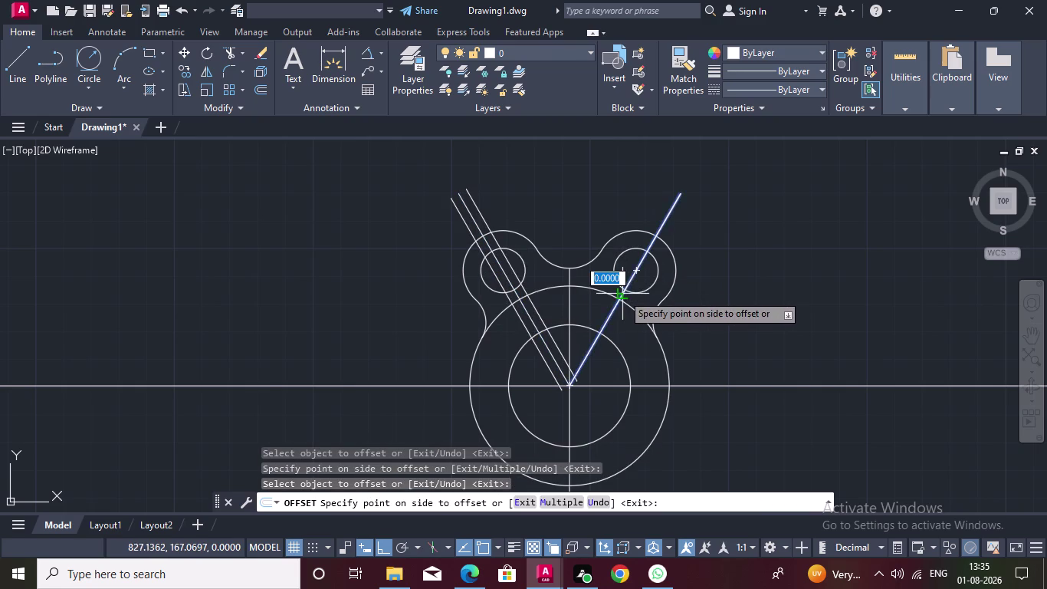
double_click(614, 291)
click(623, 295)
click(627, 299)
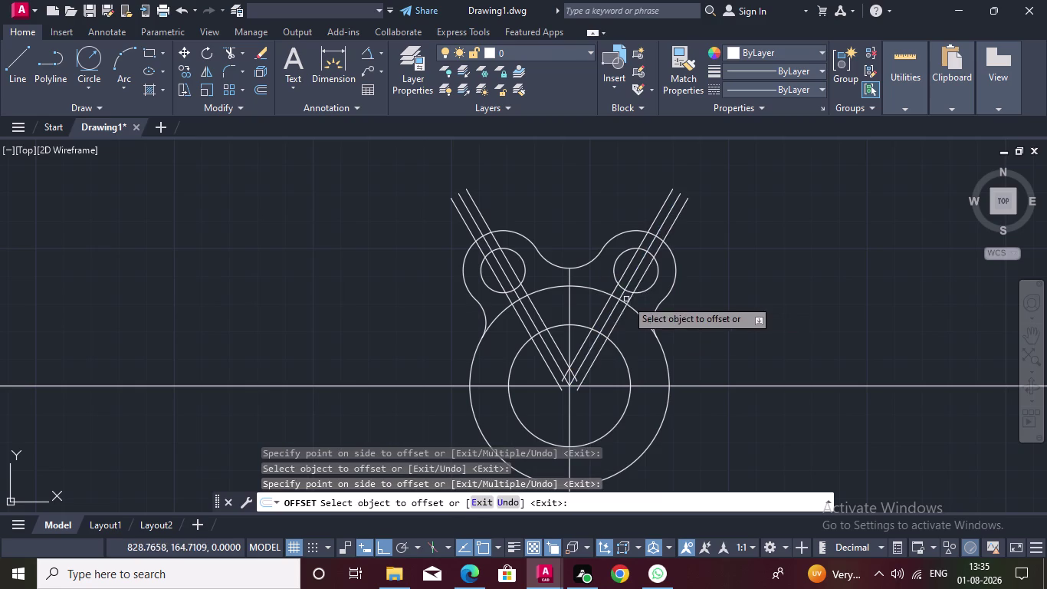
key(Escape)
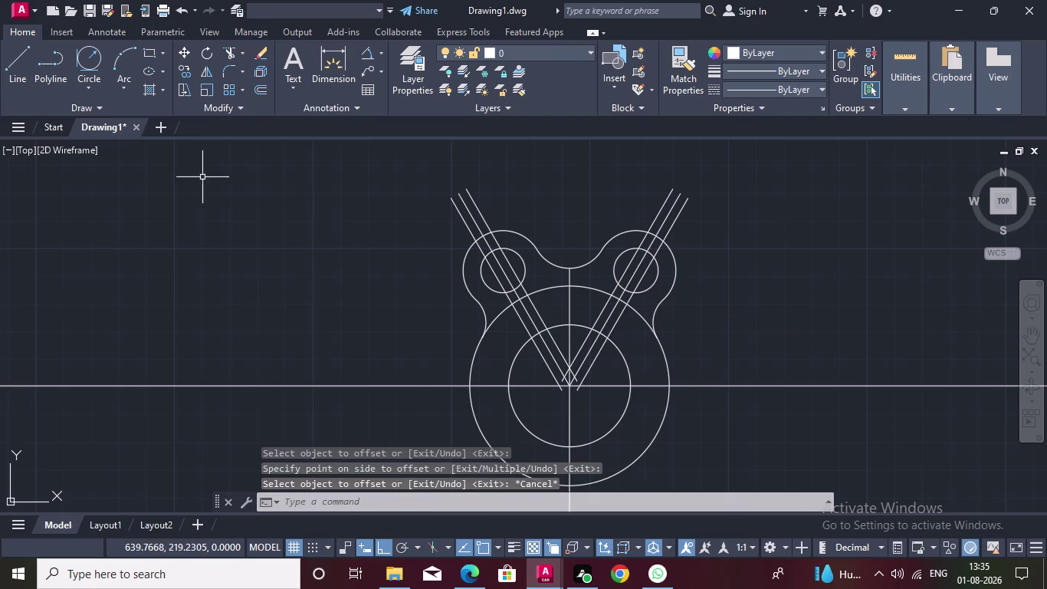
double_click(230, 55)
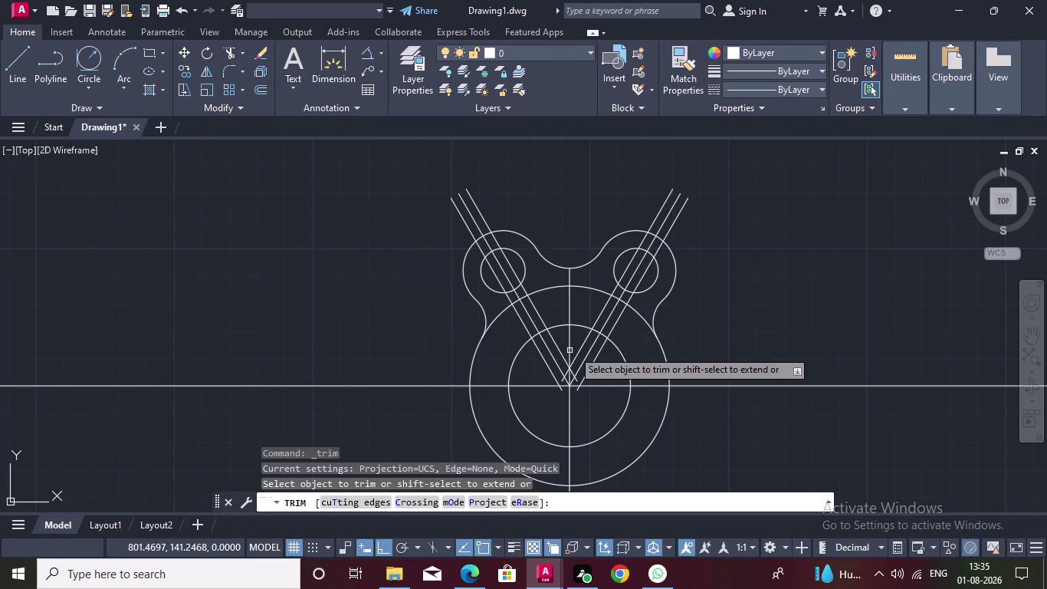
Trim the slot line ends near the hub centre and between the right boss and hub.
drag(529, 366, 552, 342)
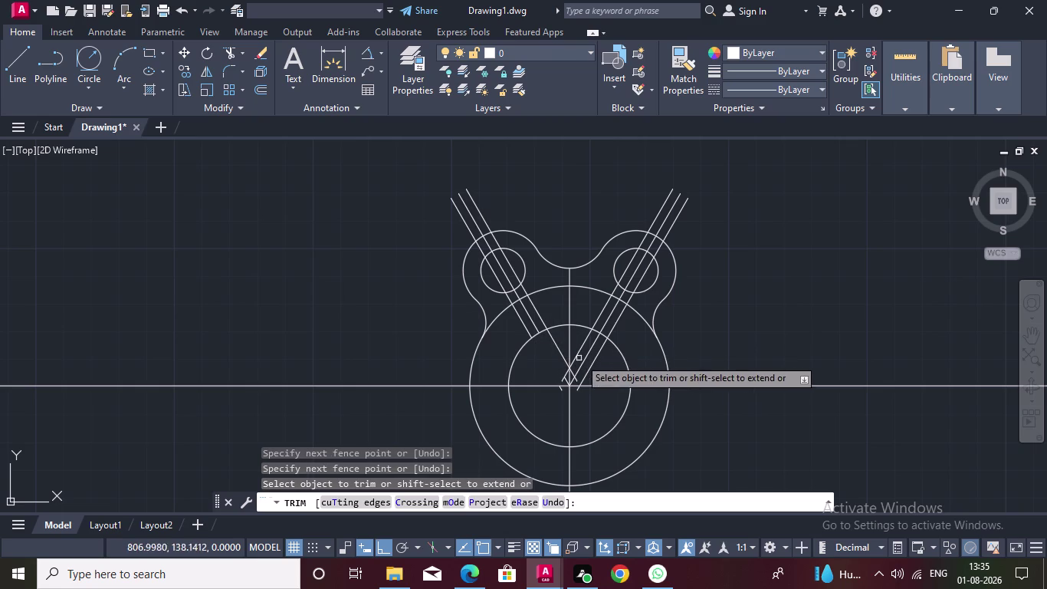
drag(582, 343, 603, 364)
drag(586, 349, 590, 357)
click(593, 360)
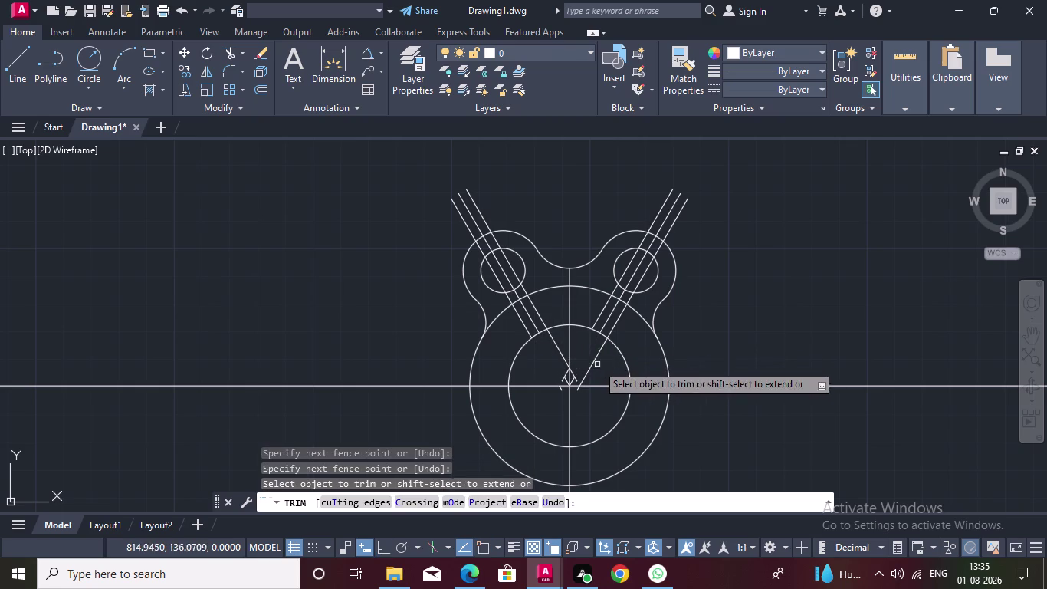
click(587, 372)
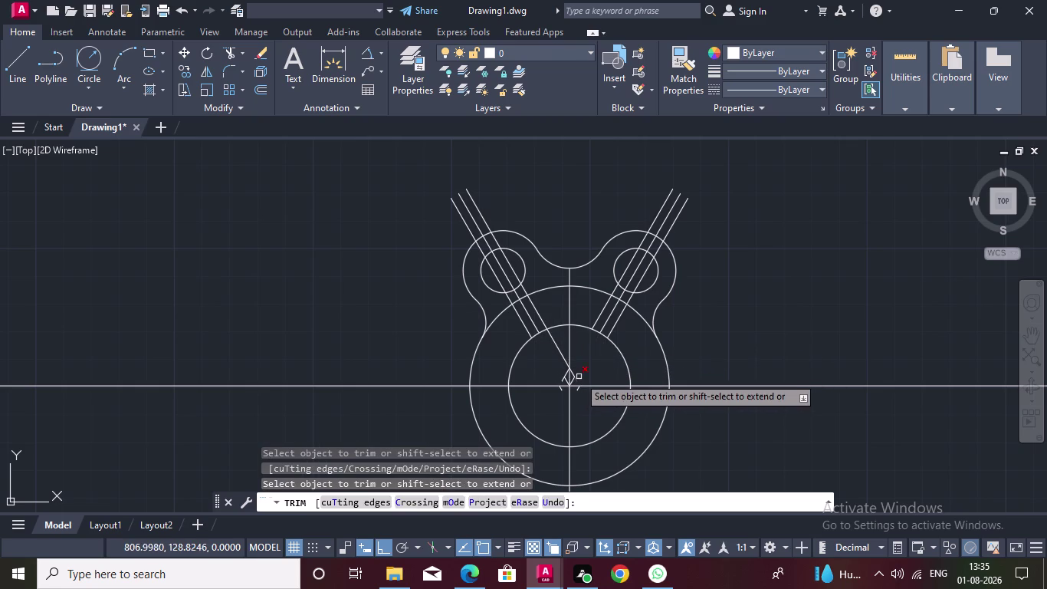
click(579, 377)
click(576, 376)
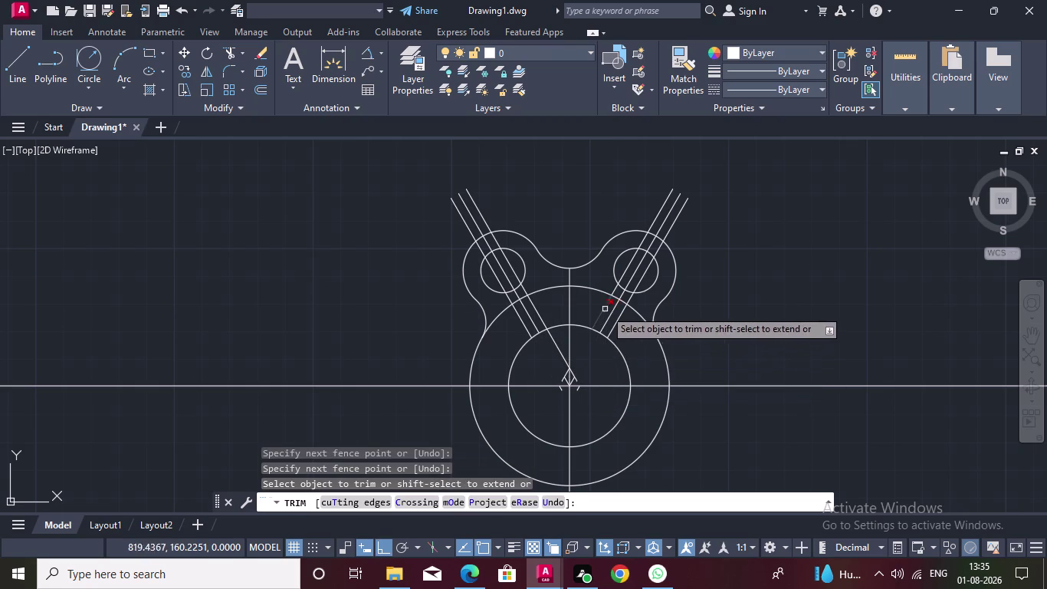
drag(602, 309, 631, 340)
drag(586, 315, 631, 335)
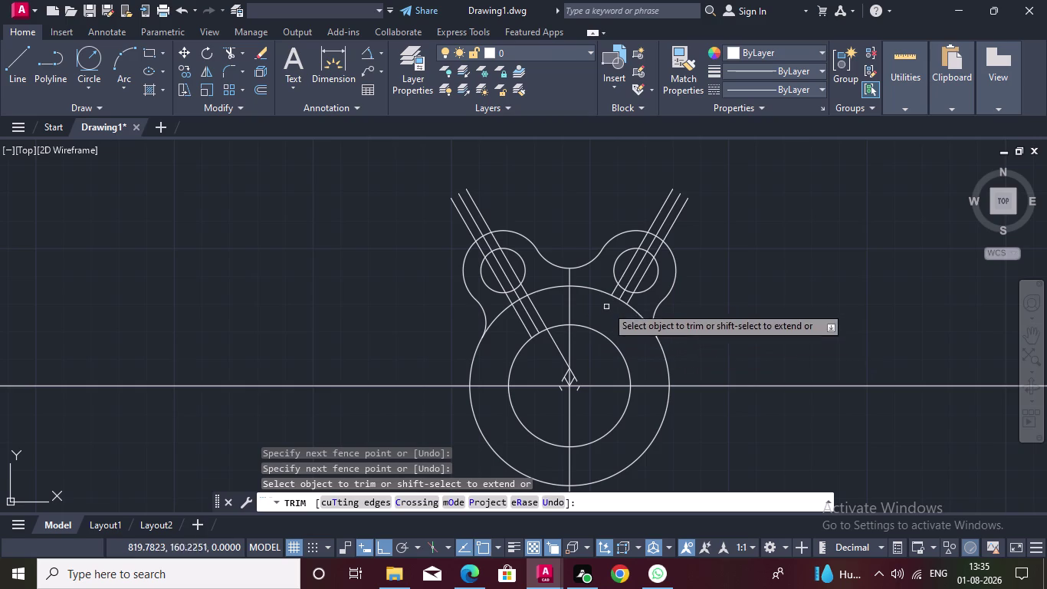
drag(648, 188, 710, 235)
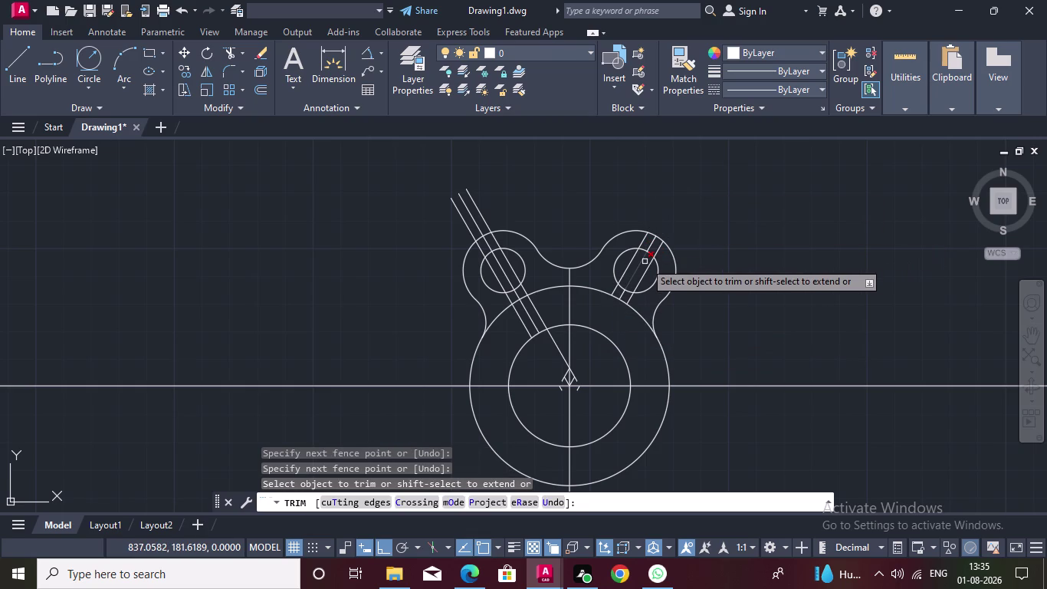
Undo three trims, then re-trim the right slot lines beyond the boss and near the hole.
key(ctrl+z)
key(ctrl+z)
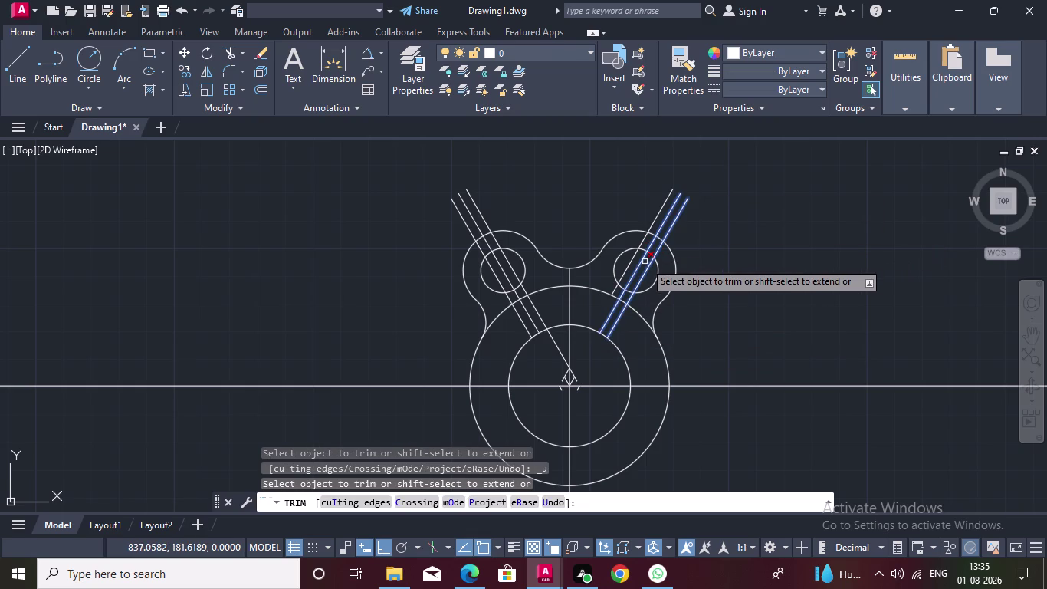
key(ctrl+z)
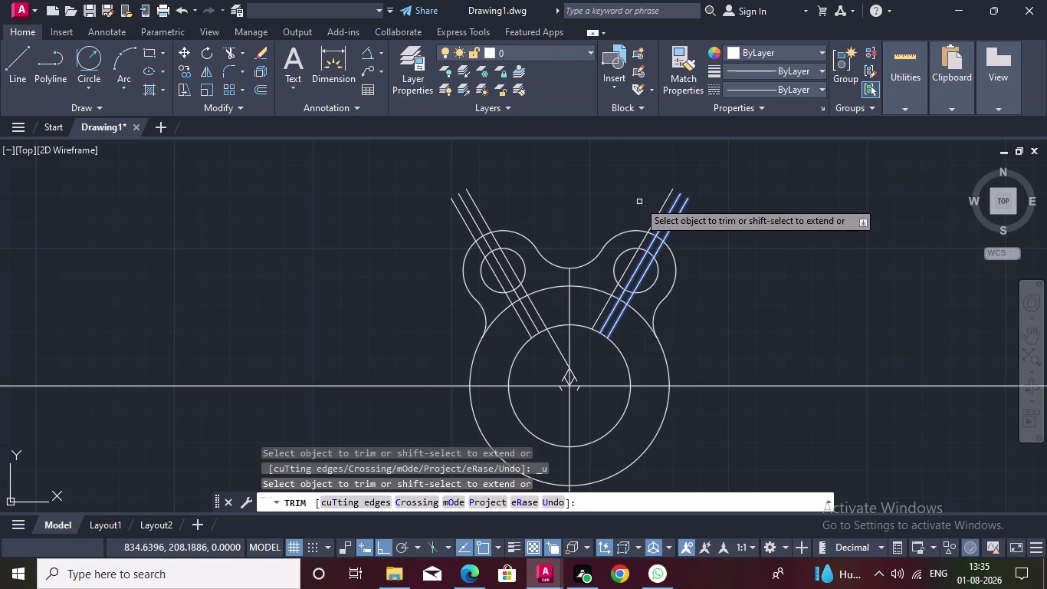
drag(639, 197, 706, 238)
drag(623, 269, 639, 272)
click(634, 270)
click(645, 278)
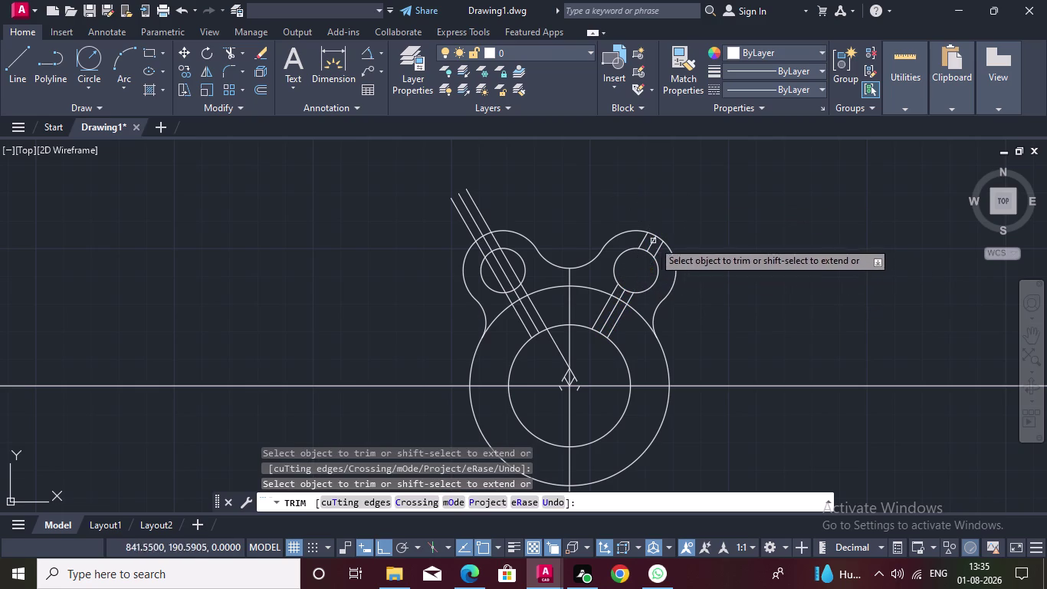
drag(641, 238, 662, 257)
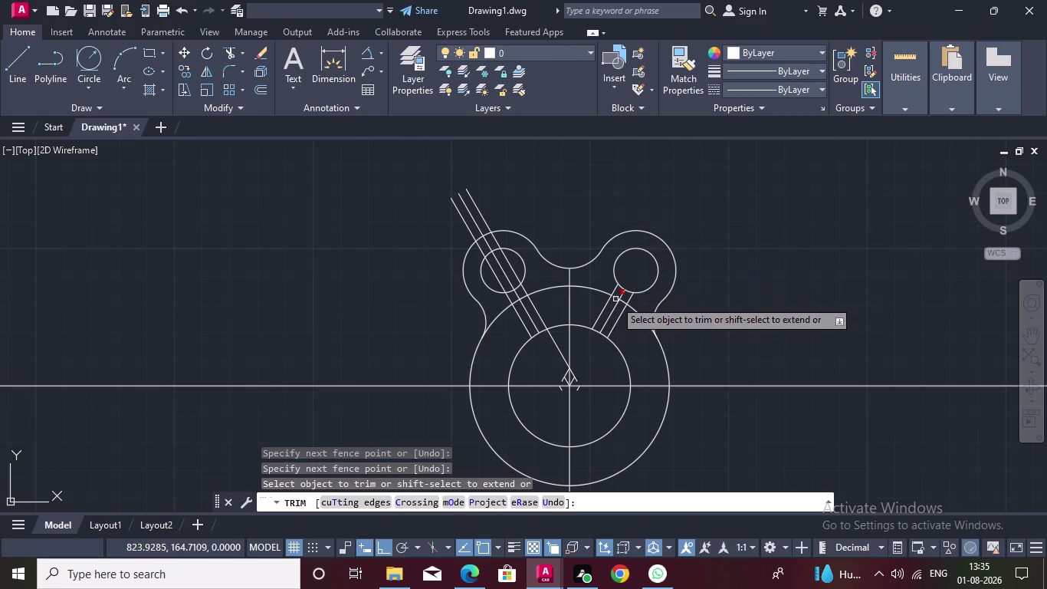
drag(611, 286, 632, 302)
drag(507, 298, 513, 299)
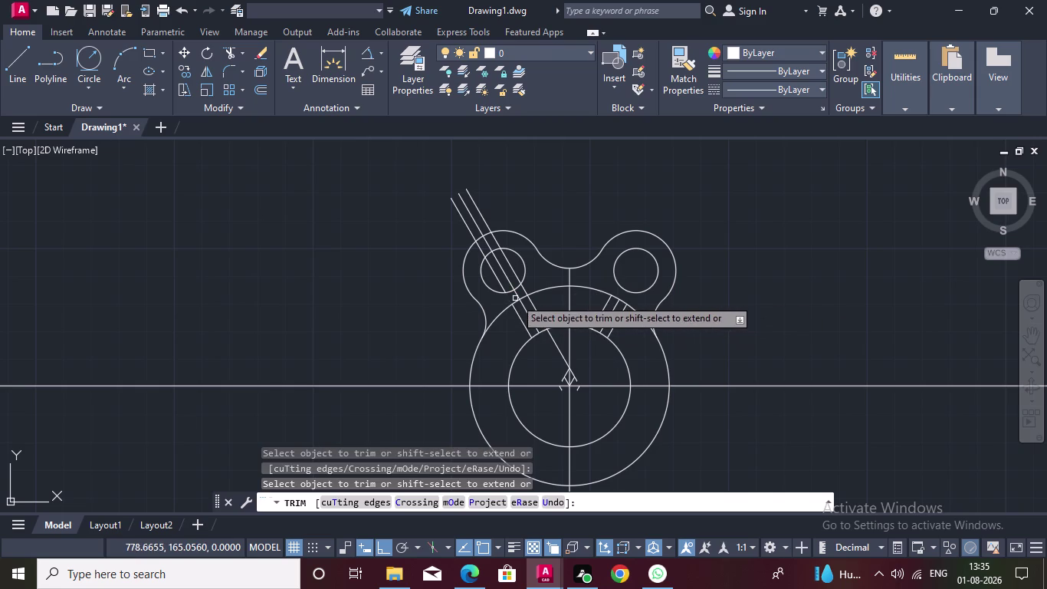
Trim the slot line overhangs around the left boss and the line tails above the lever.
drag(513, 298, 533, 290)
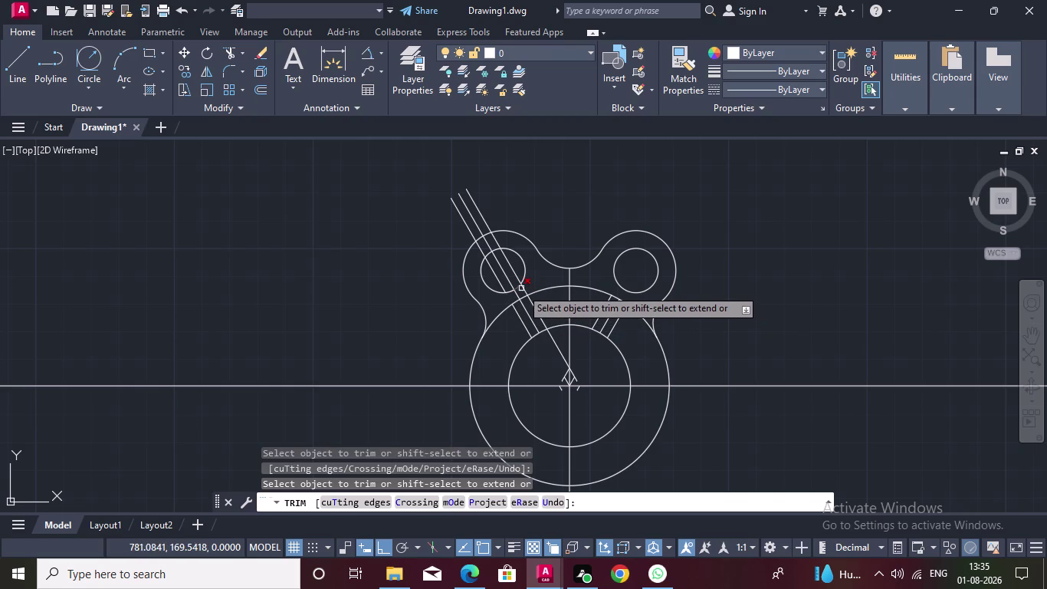
click(526, 288)
double_click(516, 294)
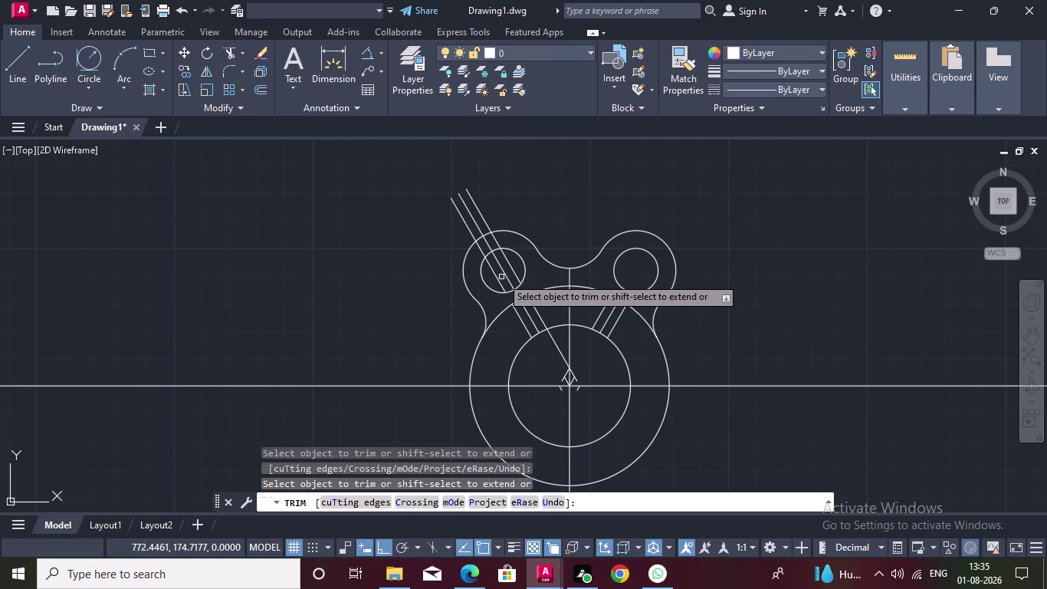
drag(498, 281, 512, 270)
click(511, 270)
click(497, 273)
click(501, 273)
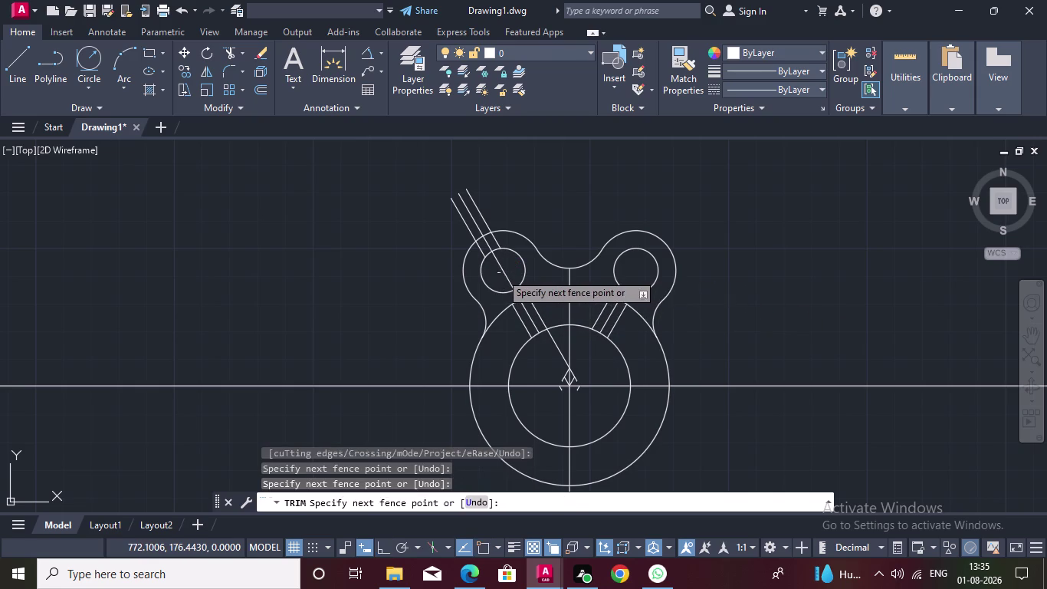
click(506, 271)
double_click(483, 253)
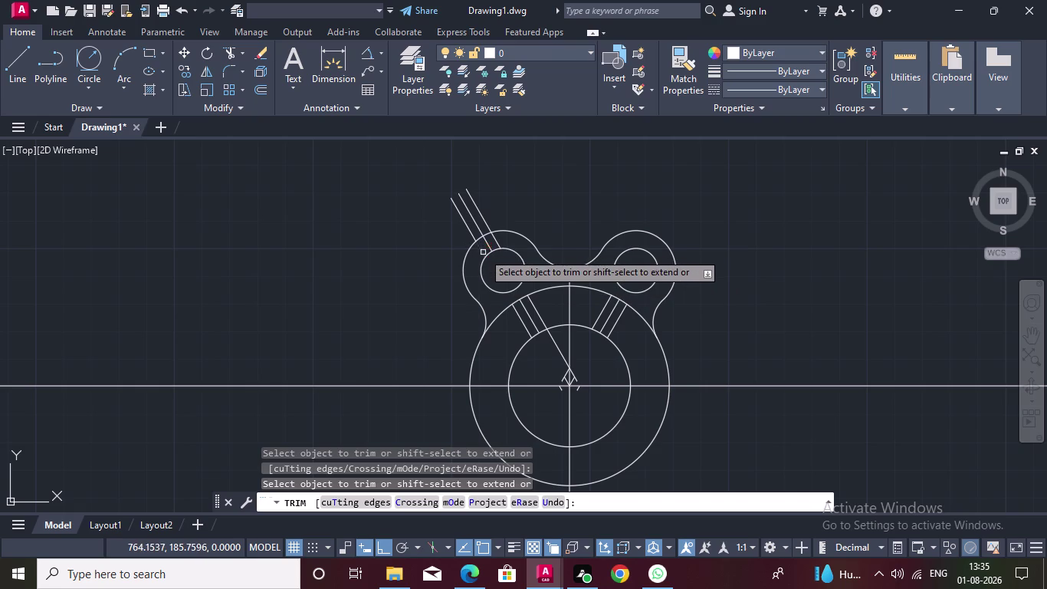
click(487, 245)
click(496, 244)
drag(437, 219, 486, 202)
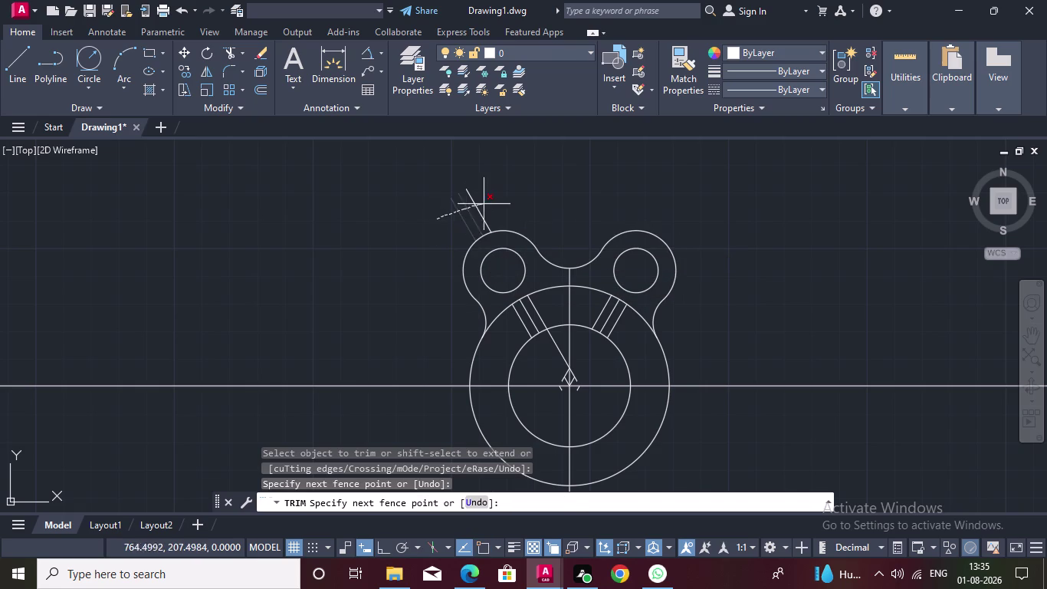
drag(486, 203, 490, 201)
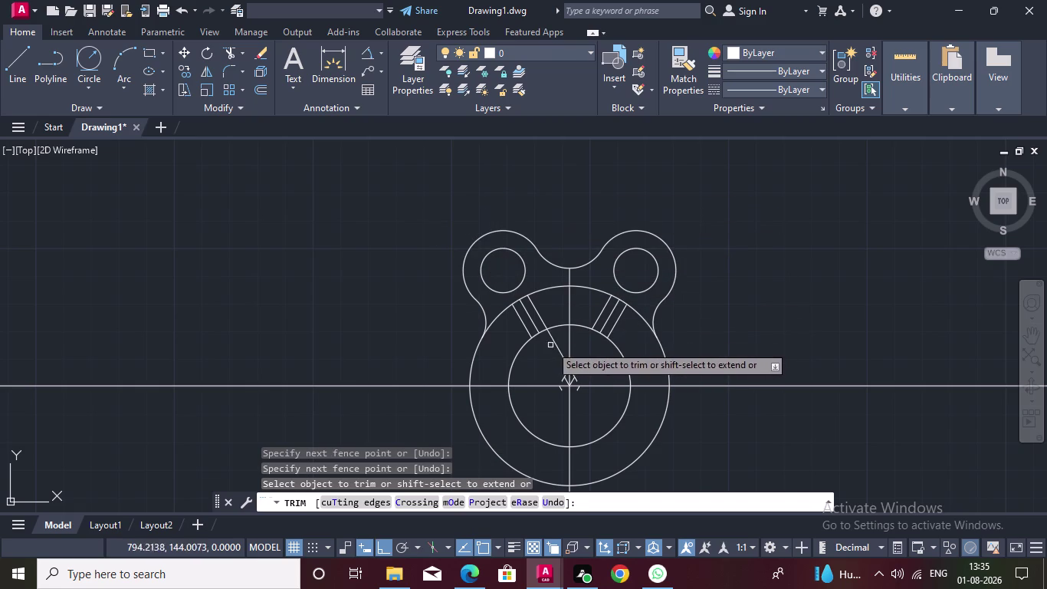
Trim the remaining small stubs near the hub centre and end the trim.
drag(558, 339, 551, 344)
triple_click(551, 343)
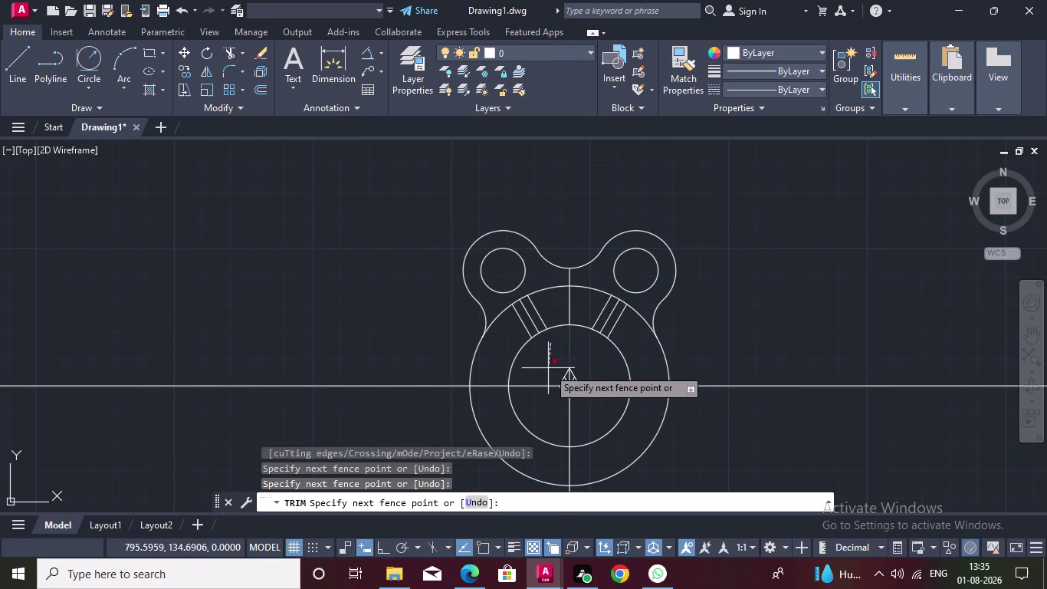
click(540, 358)
scroll(up, 3)
click(569, 376)
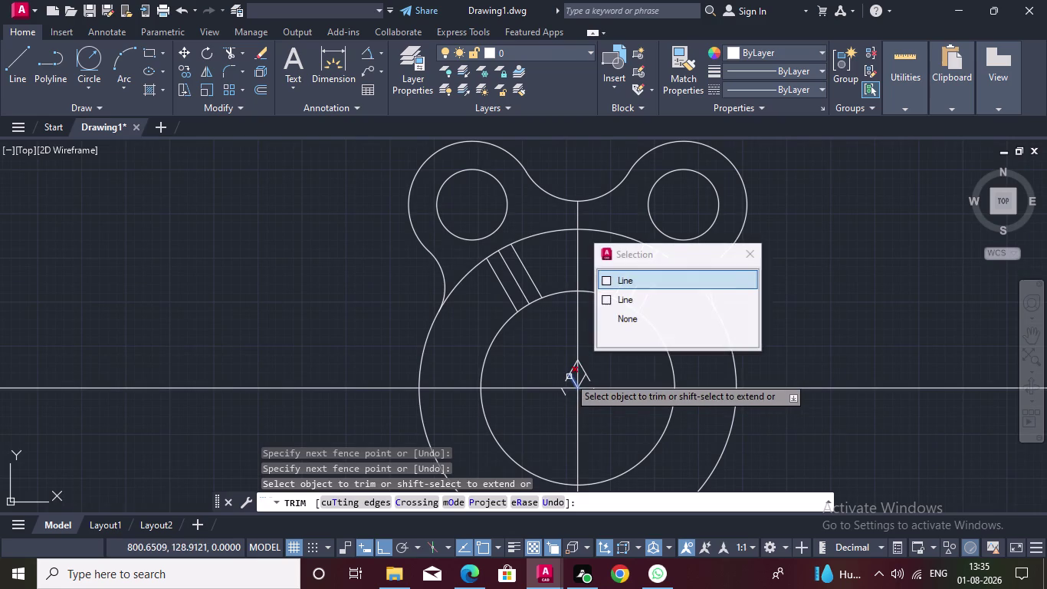
click(609, 282)
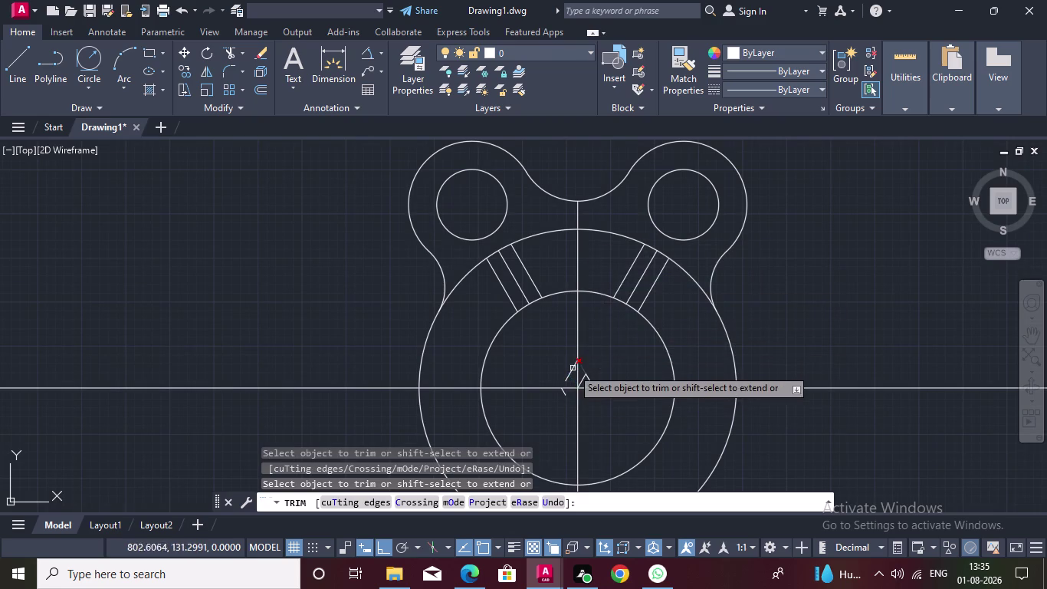
click(567, 373)
click(582, 371)
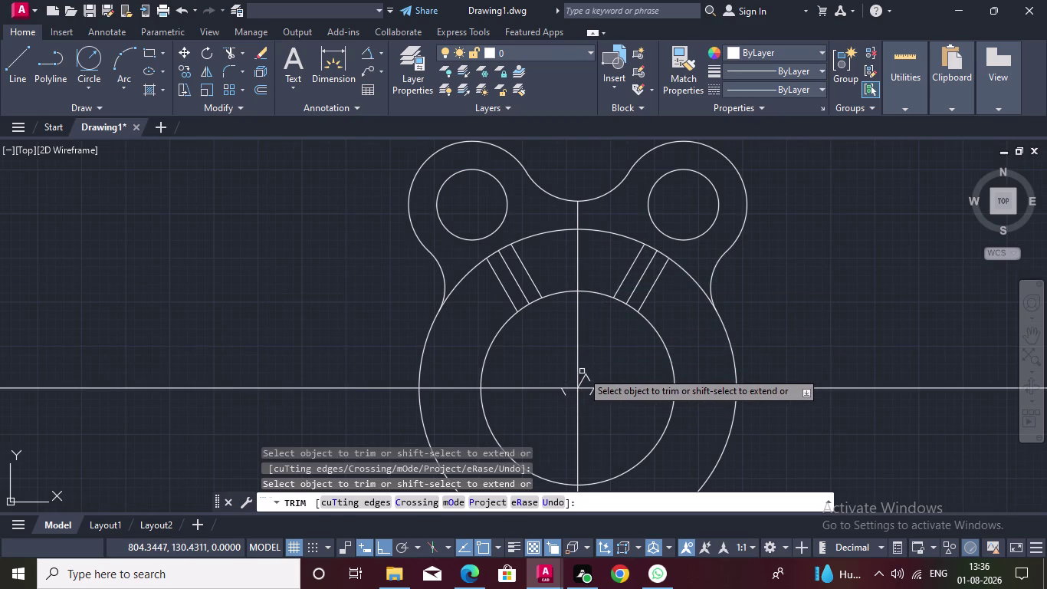
click(584, 379)
click(588, 379)
click(593, 395)
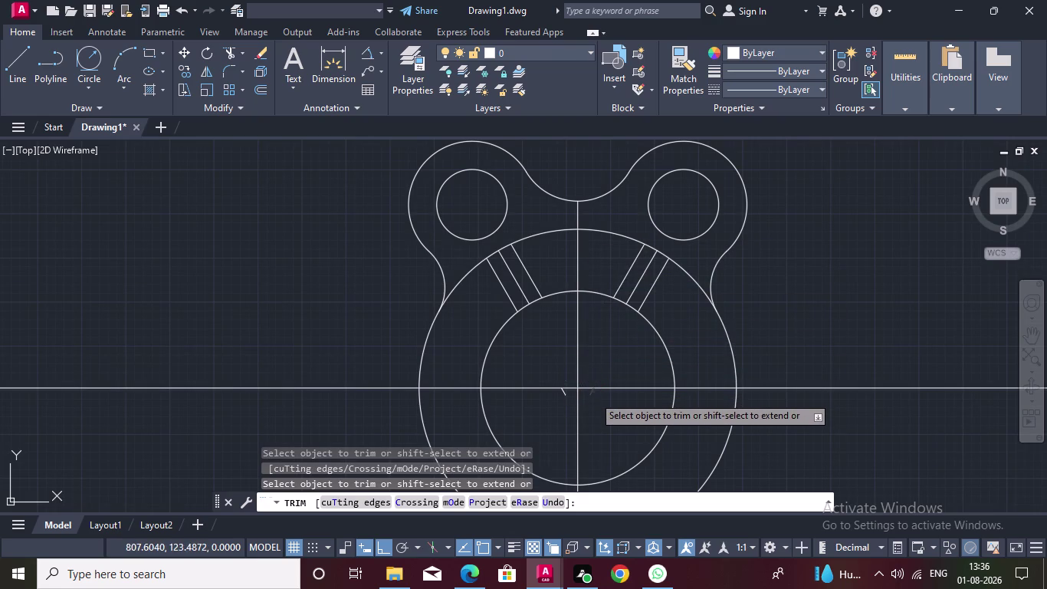
click(563, 394)
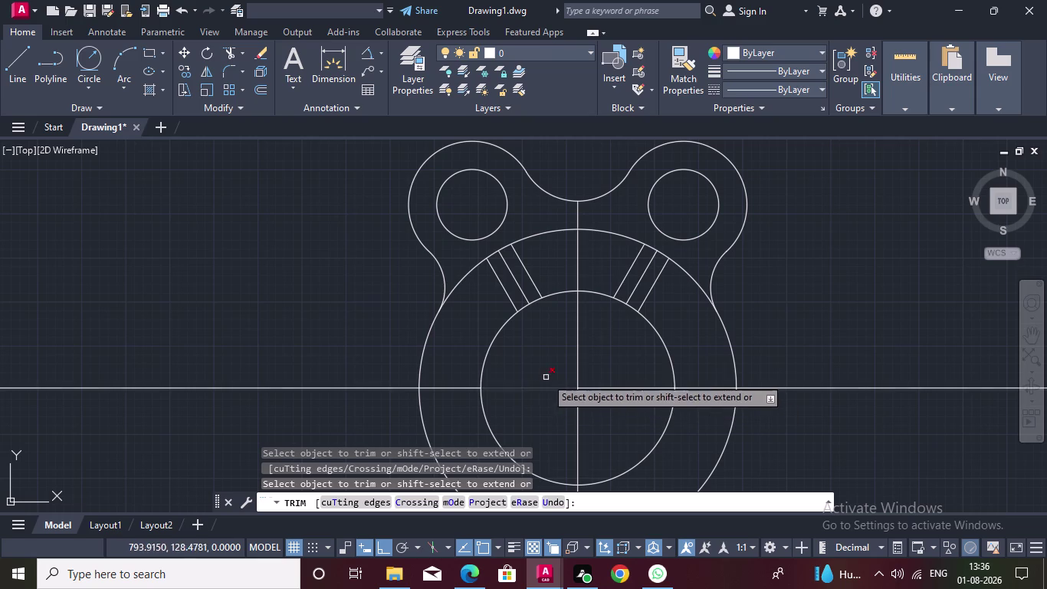
key(Escape)
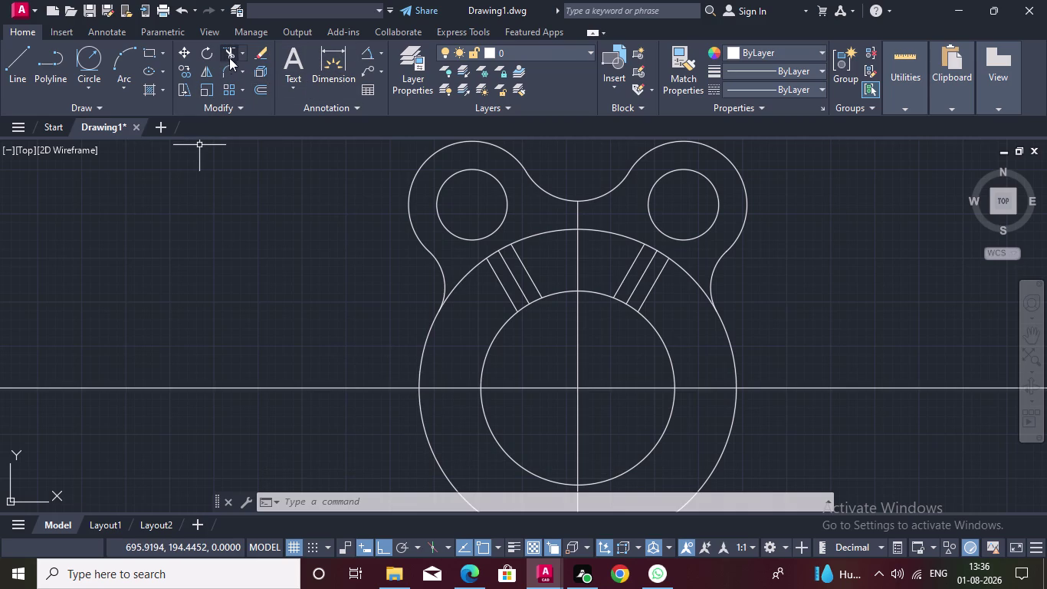
click(327, 389)
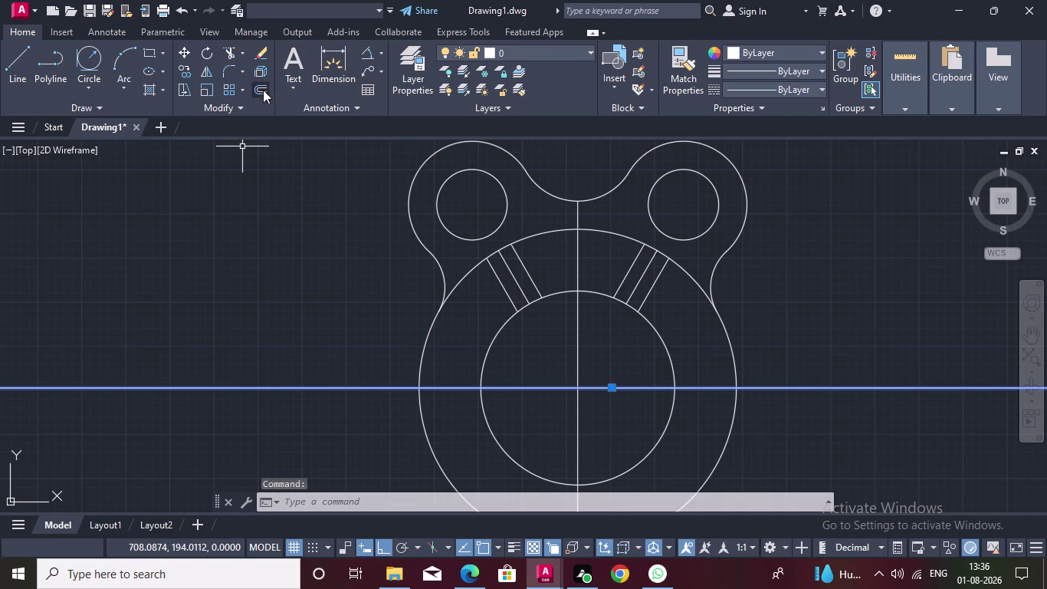
Offset the horizontal centre line by 4 to both sides.
click(263, 90)
key(4)
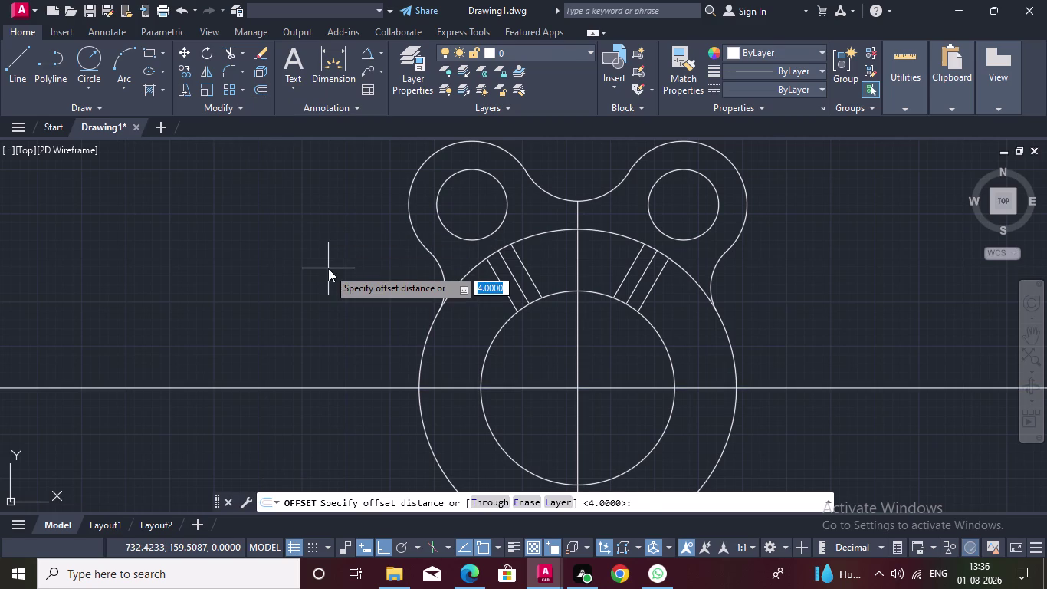
key(Return)
double_click(328, 268)
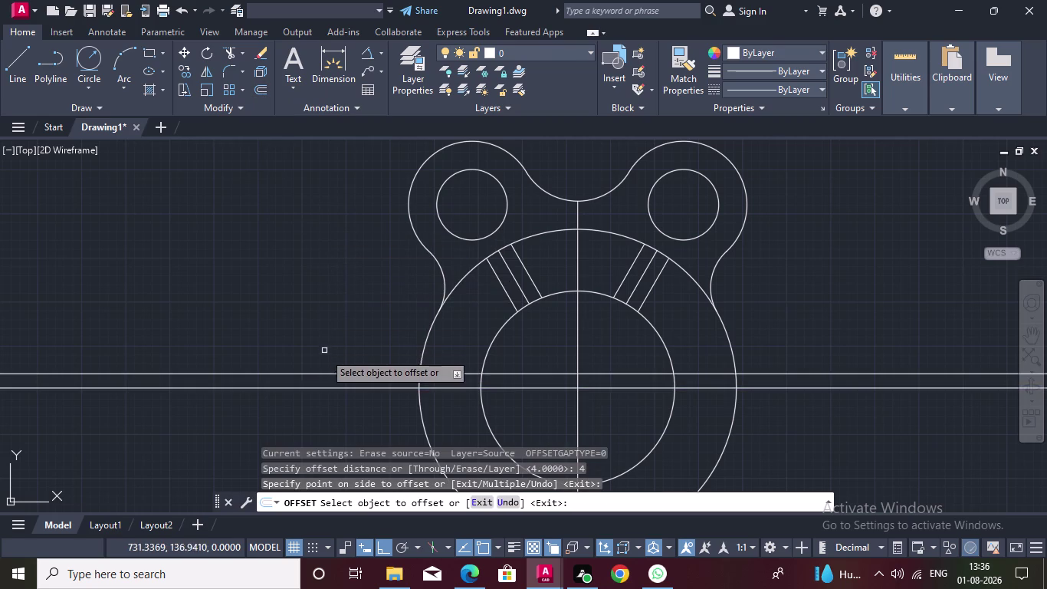
click(331, 391)
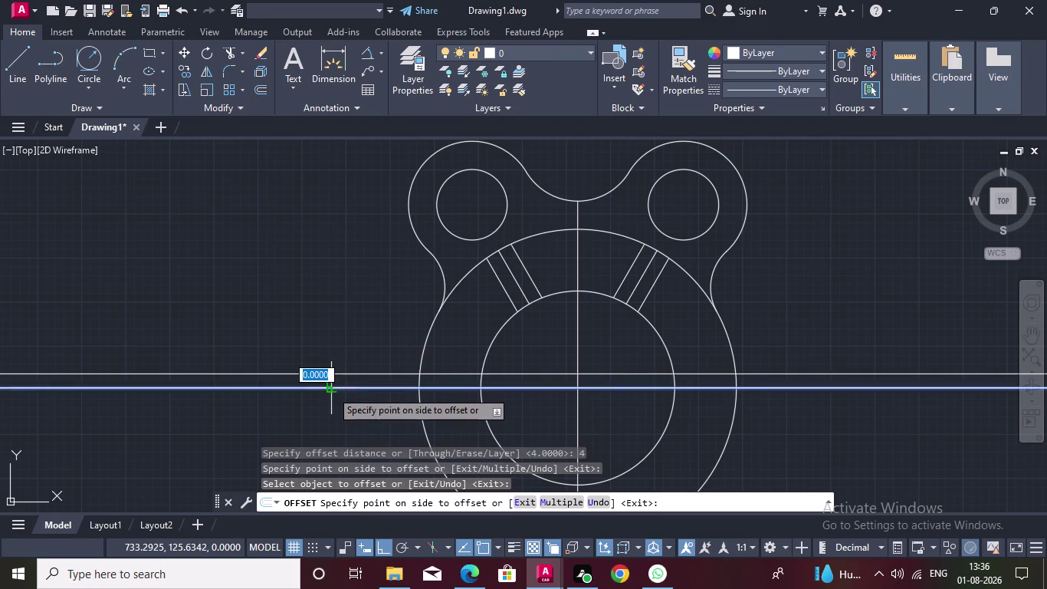
click(328, 402)
key(Escape)
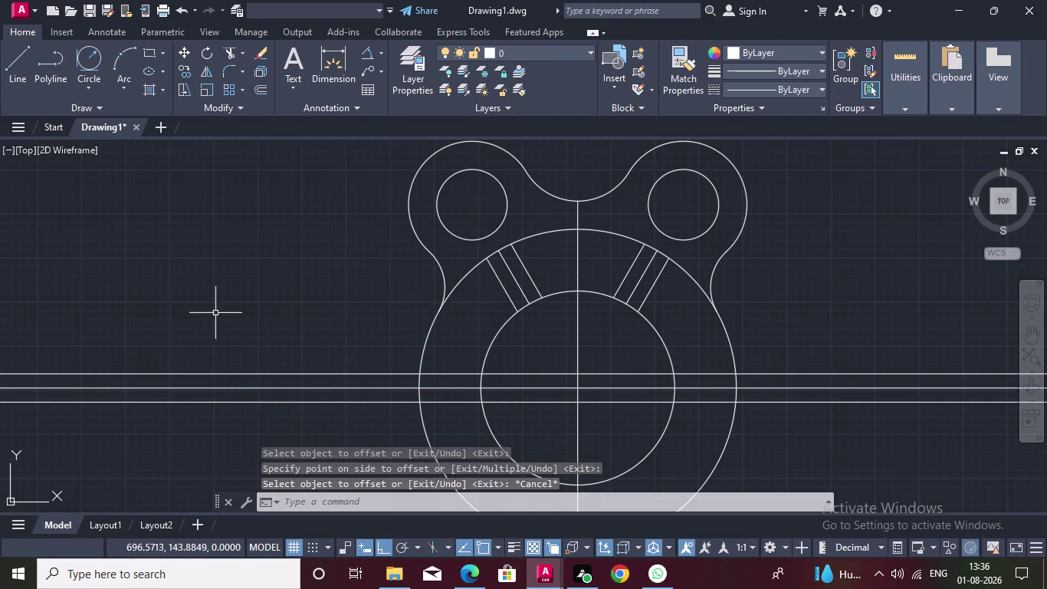
click(224, 47)
Fence-trim the offset lines outside the ring and inside the hub, leaving short side slots.
drag(269, 284, 251, 437)
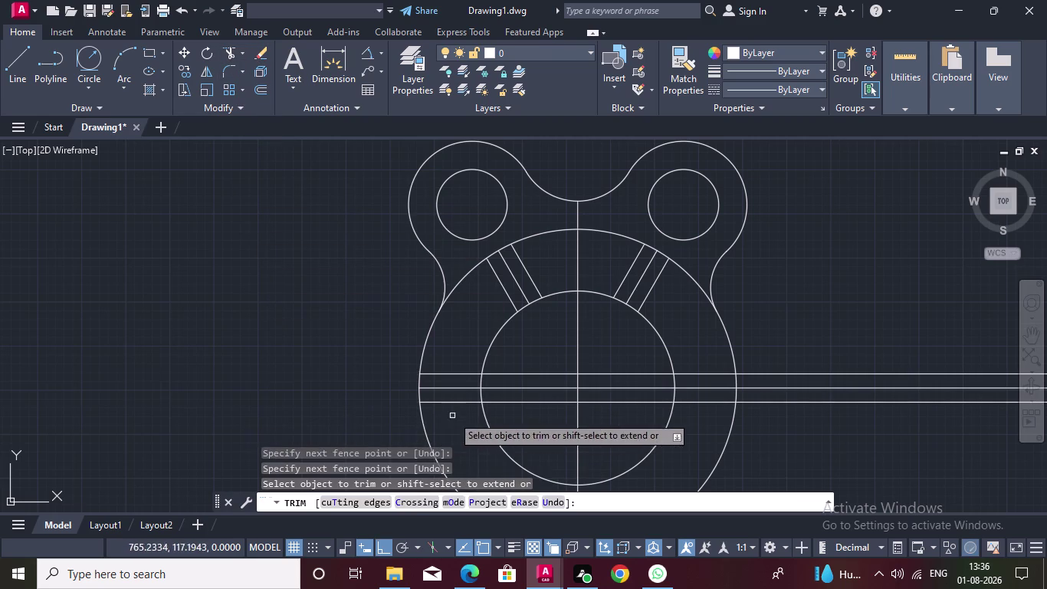
drag(784, 313, 846, 475)
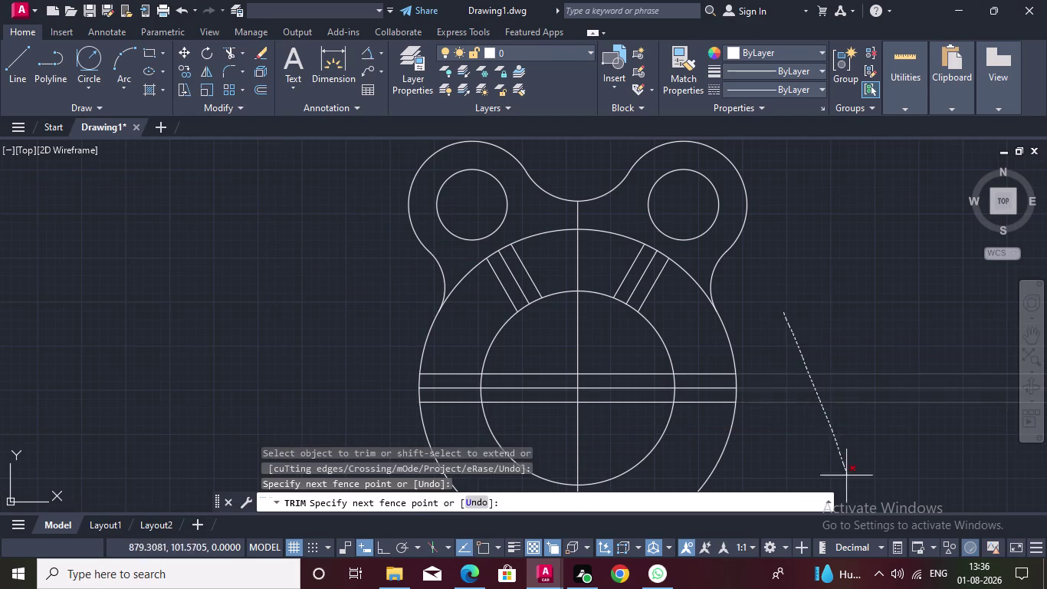
drag(847, 476, 853, 479)
drag(619, 352, 620, 421)
drag(528, 351, 531, 417)
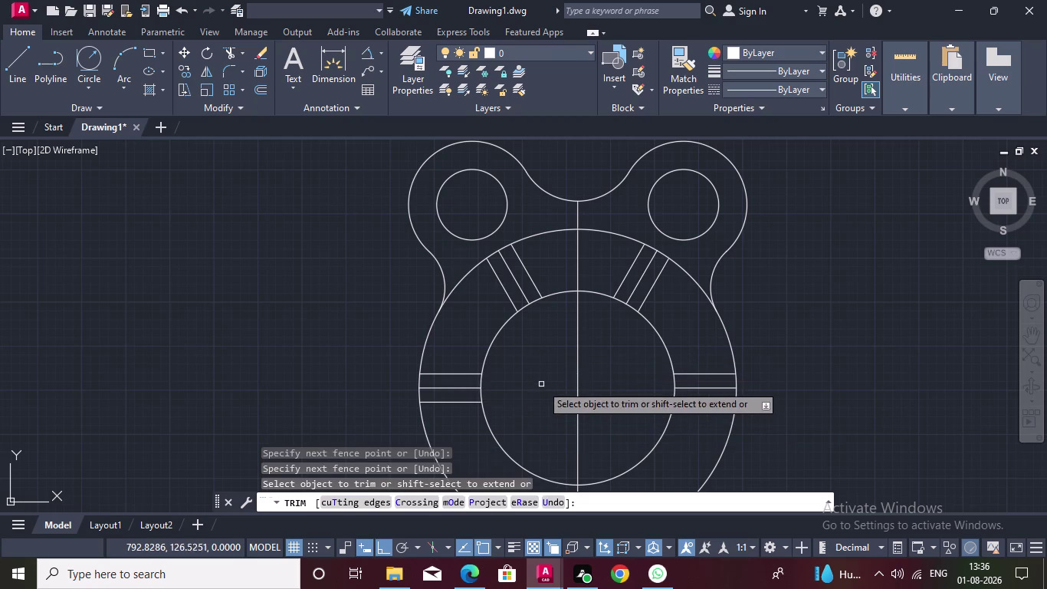
Trim away the lower halves of the circles and the remaining lower line.
middle_drag(542, 347, 553, 245)
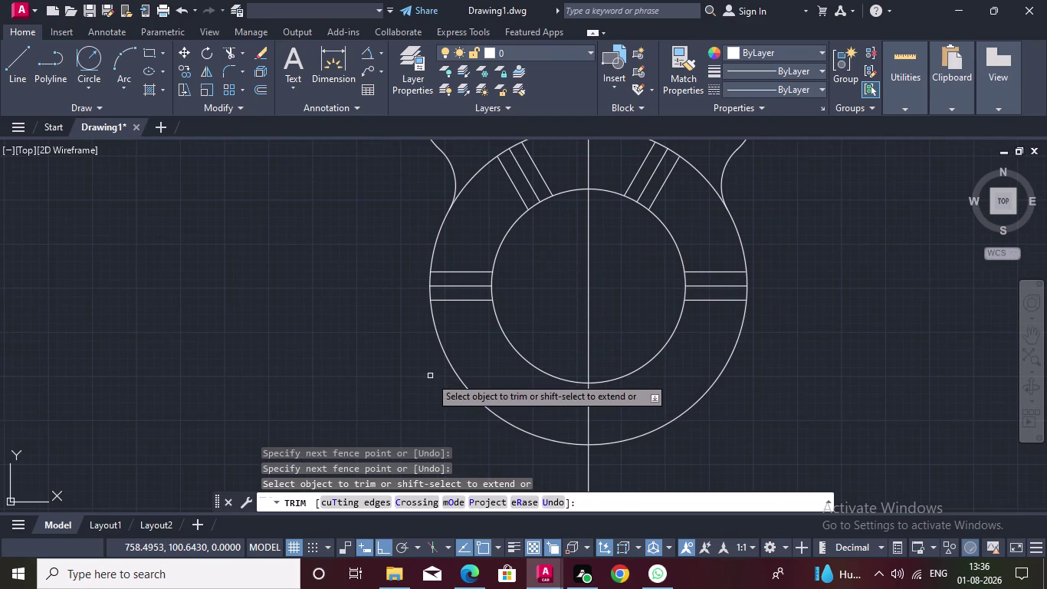
middle_drag(334, 287, 317, 332)
scroll(down, 3)
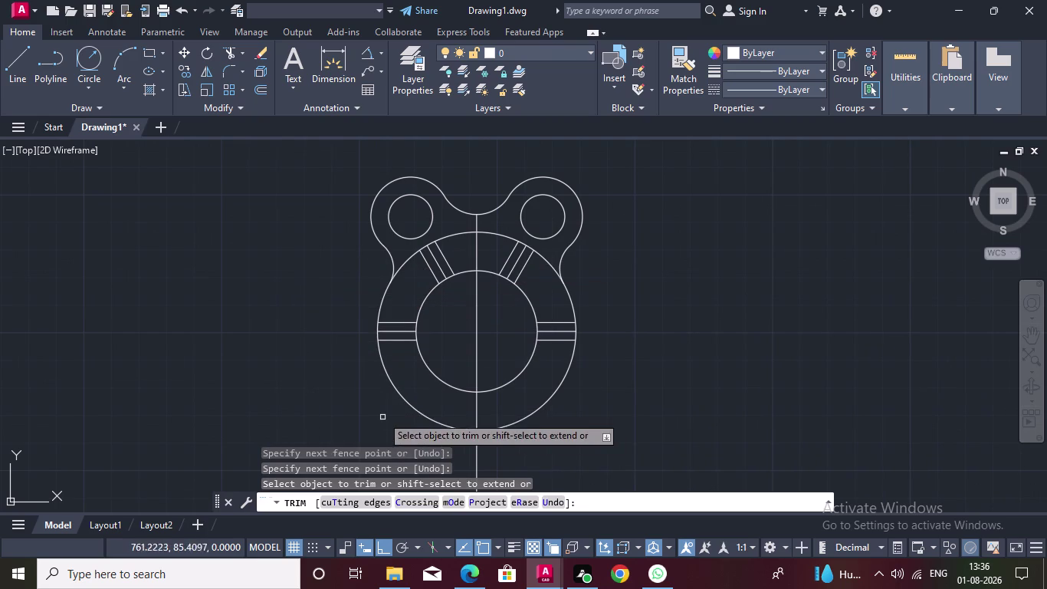
drag(362, 371, 478, 356)
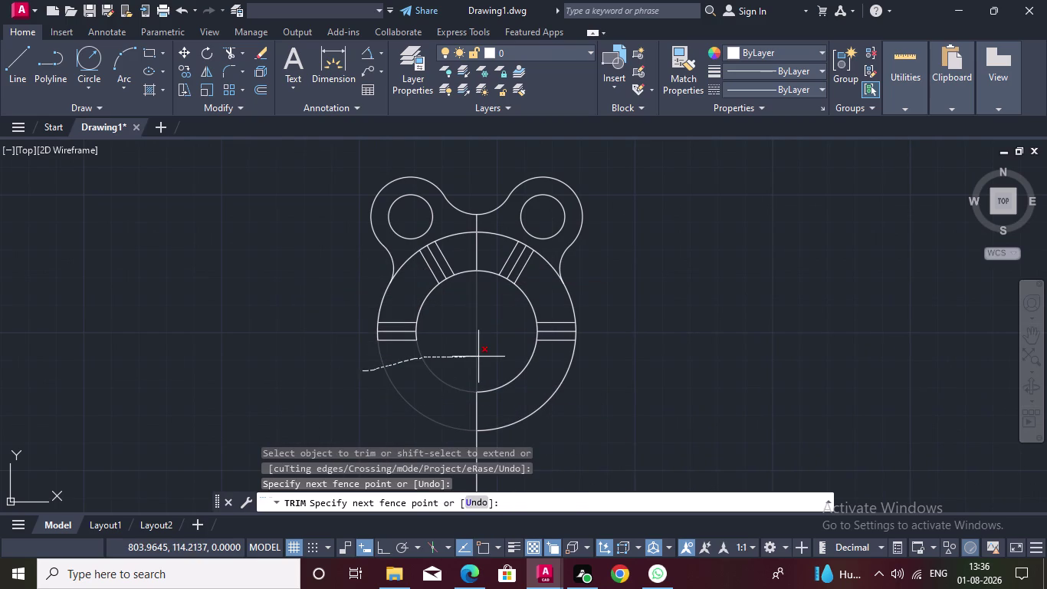
drag(479, 356, 476, 405)
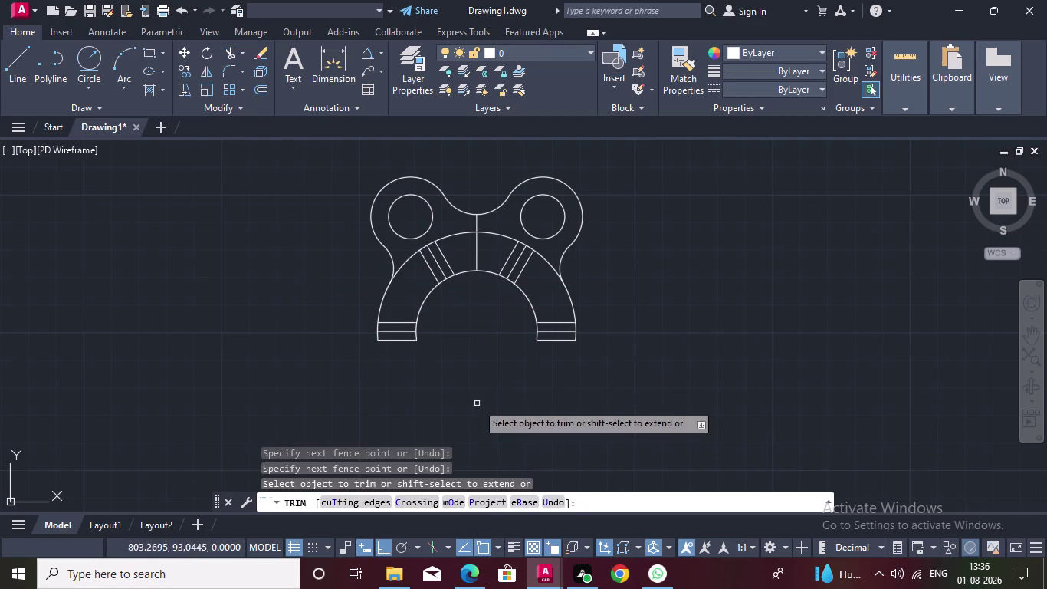
click(20, 51)
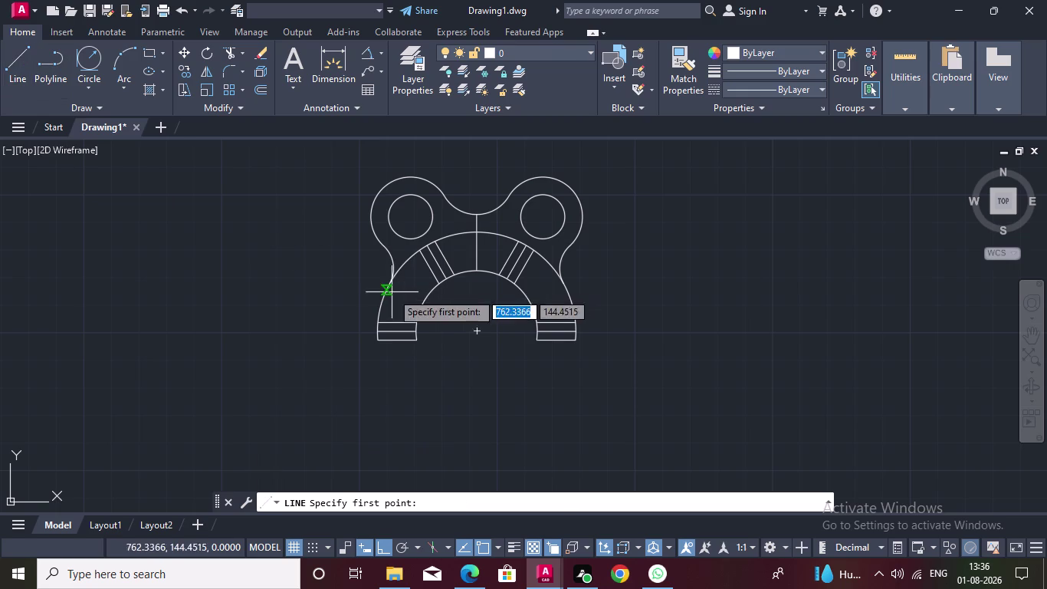
Start a horizontal line between the inner arc's two ends, then cancel it.
drag(409, 328, 416, 327)
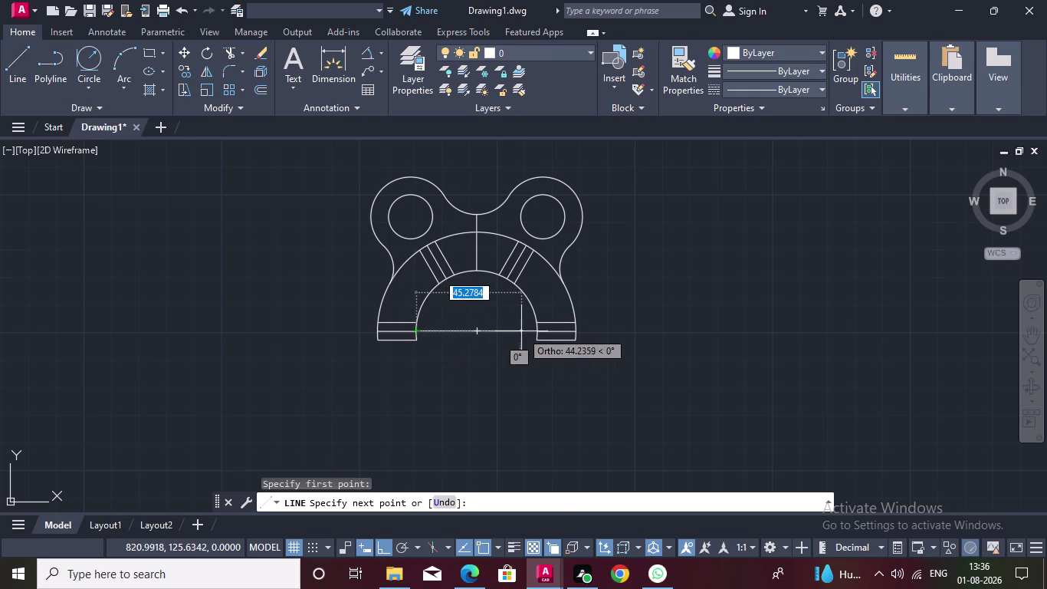
click(542, 330)
key(Escape)
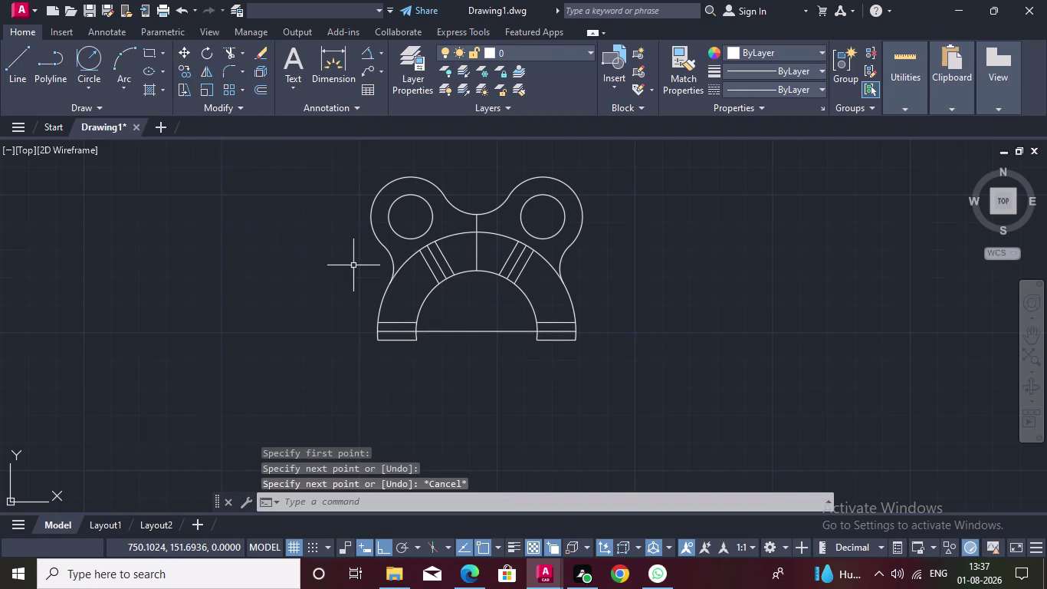
drag(765, 220, 269, 301)
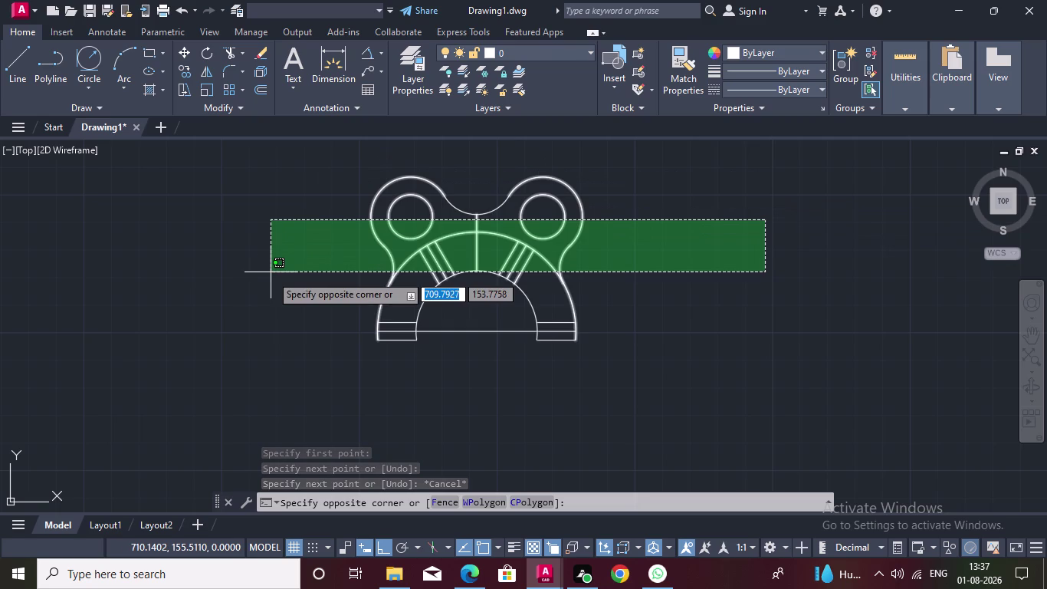
Select the outline and begin a mirror along the arch base, then cancel it.
drag(269, 301, 281, 326)
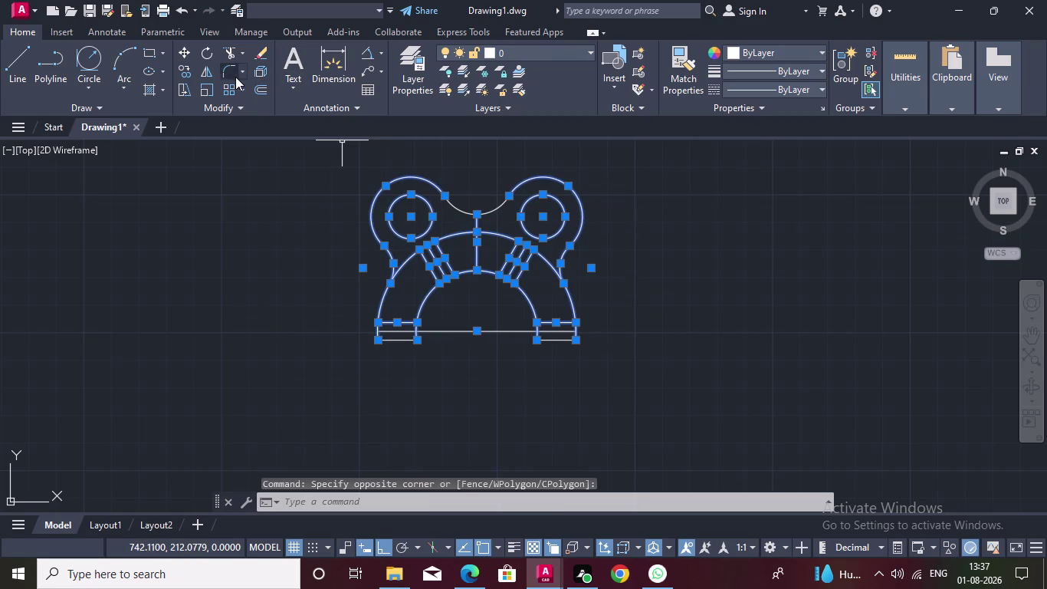
click(203, 75)
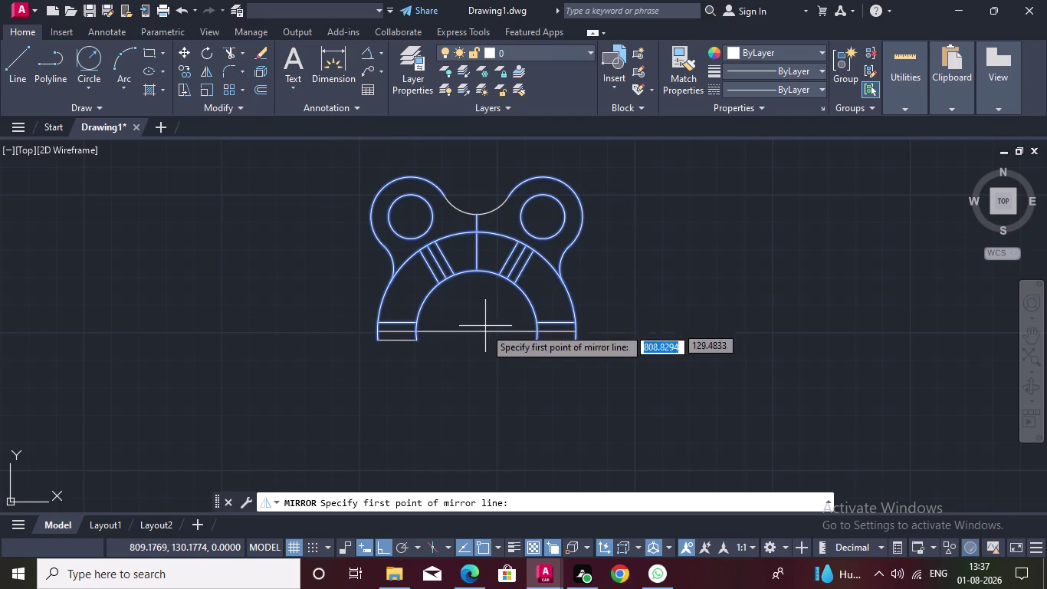
drag(472, 331, 475, 322)
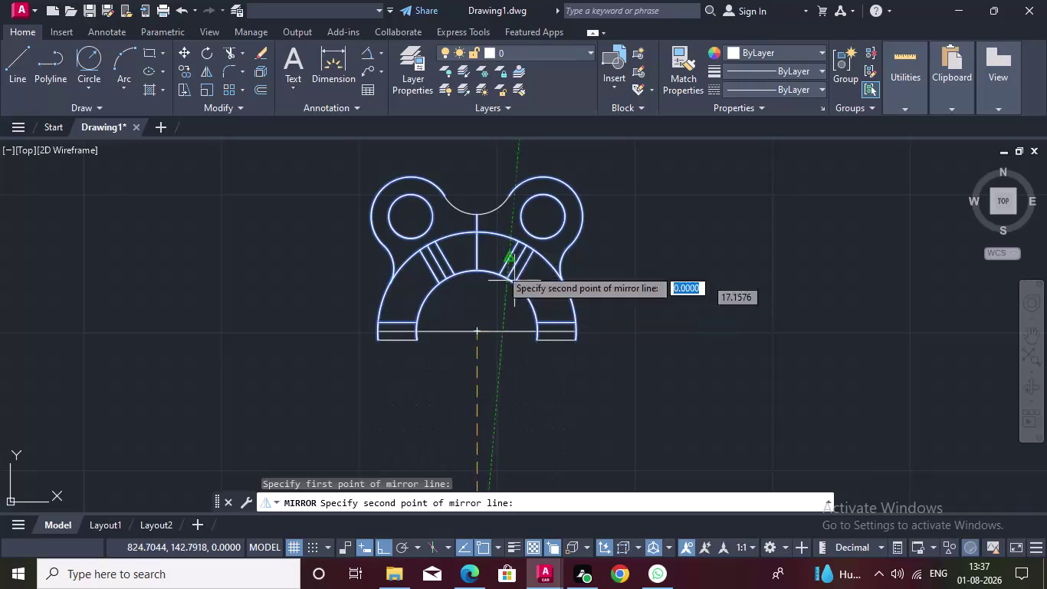
key(Escape)
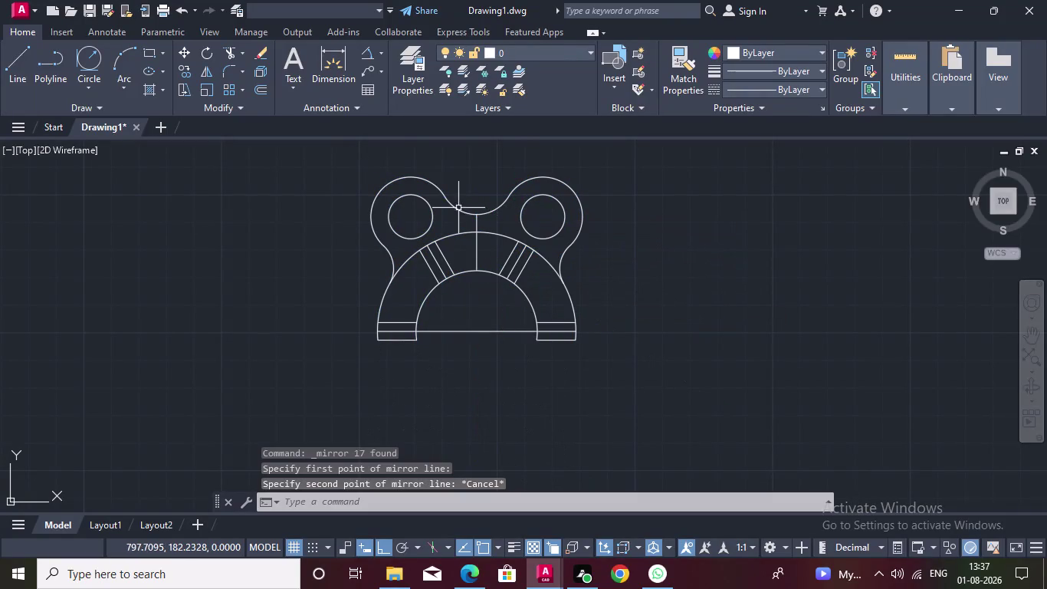
Reselect all lever geometry and mirror it across the hub centre line, keeping the source.
drag(308, 189, 622, 354)
drag(226, 243, 659, 200)
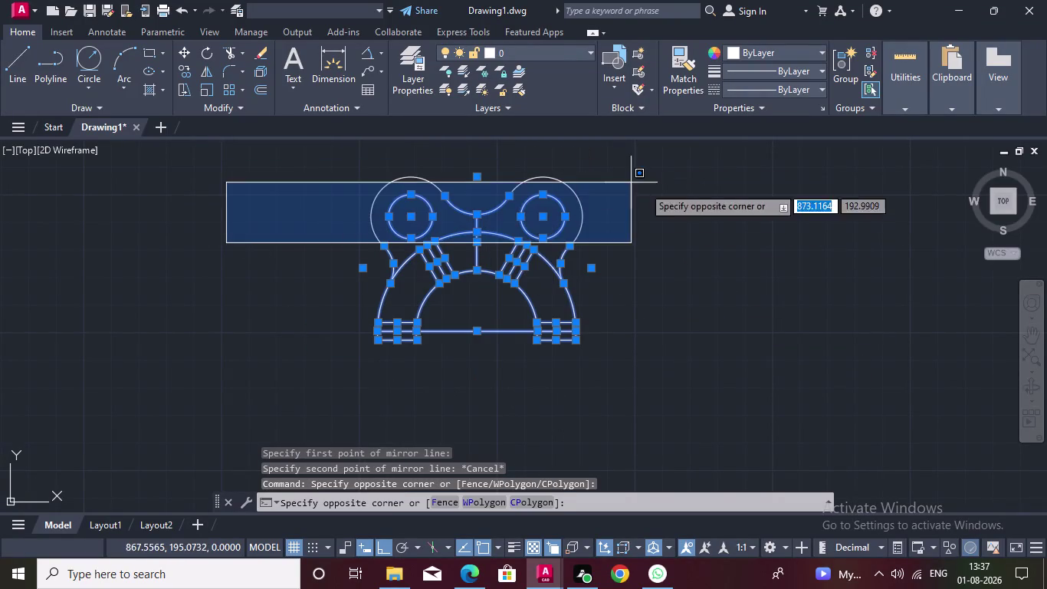
drag(659, 200, 665, 215)
click(570, 184)
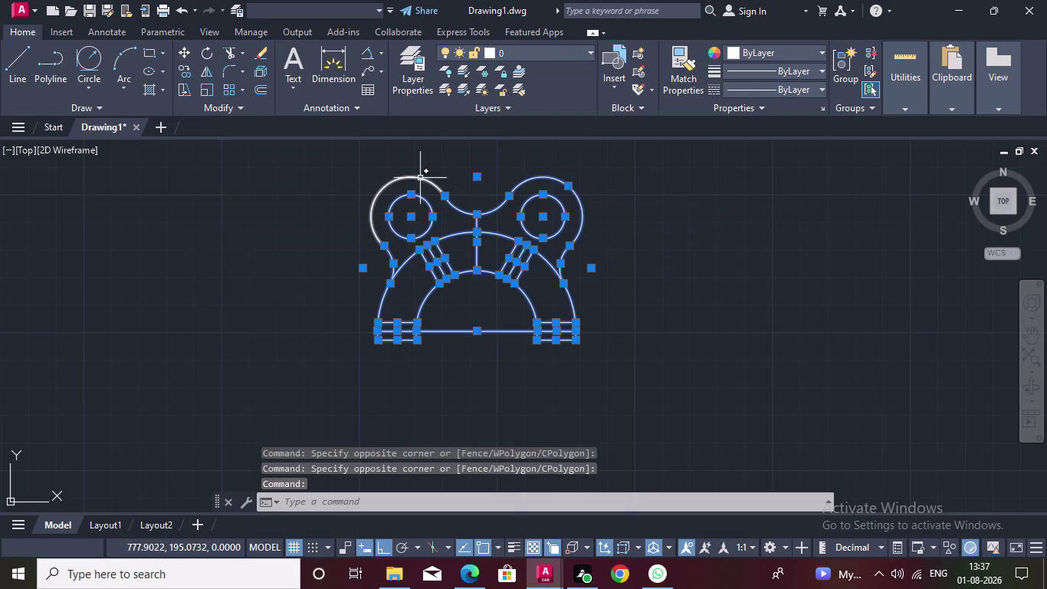
click(392, 179)
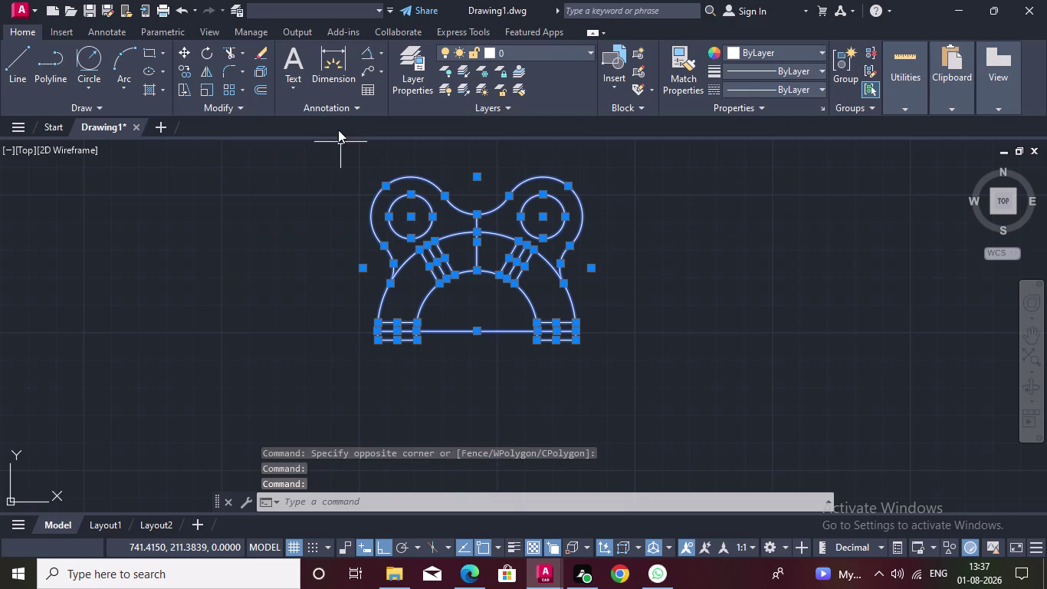
click(204, 65)
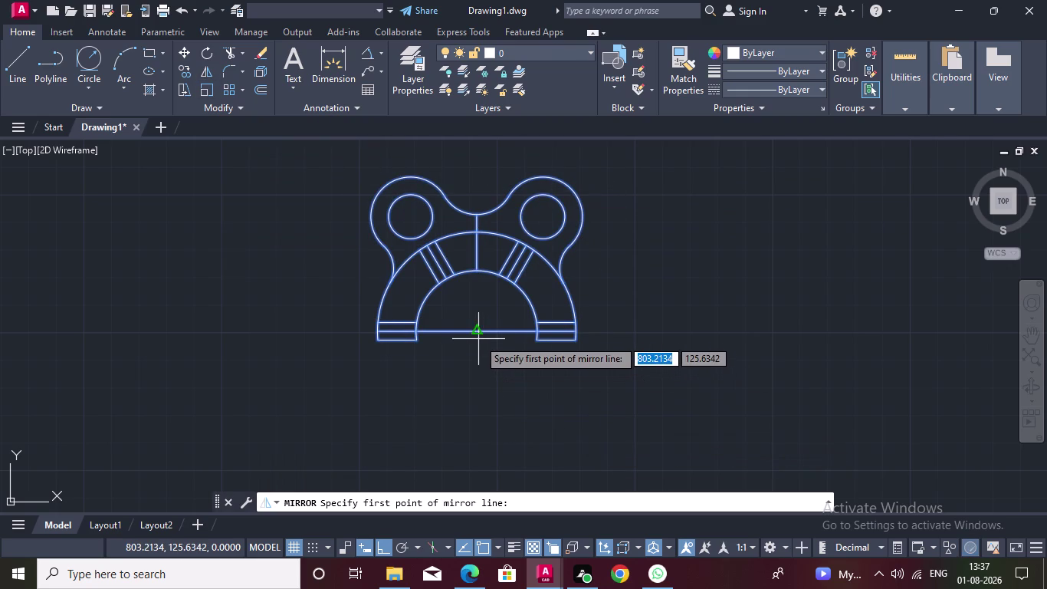
click(478, 333)
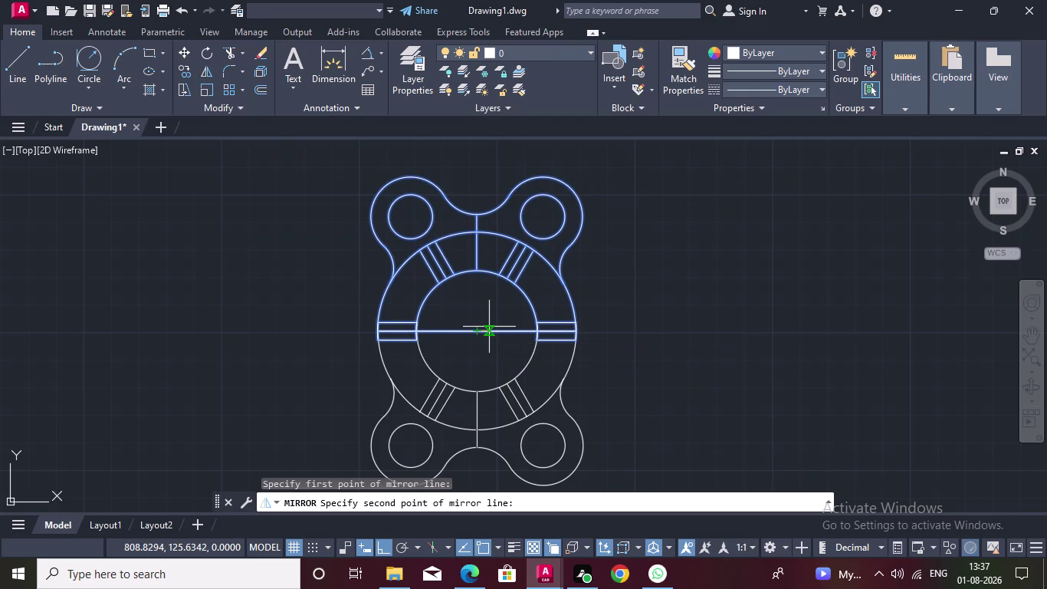
double_click(490, 327)
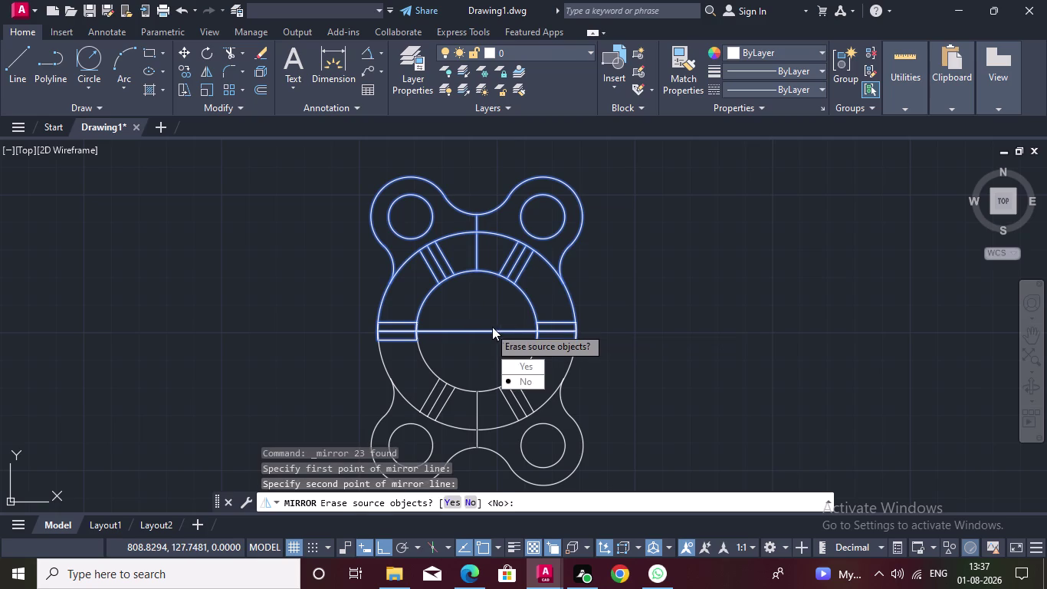
drag(518, 381, 489, 327)
middle_drag(452, 307, 460, 290)
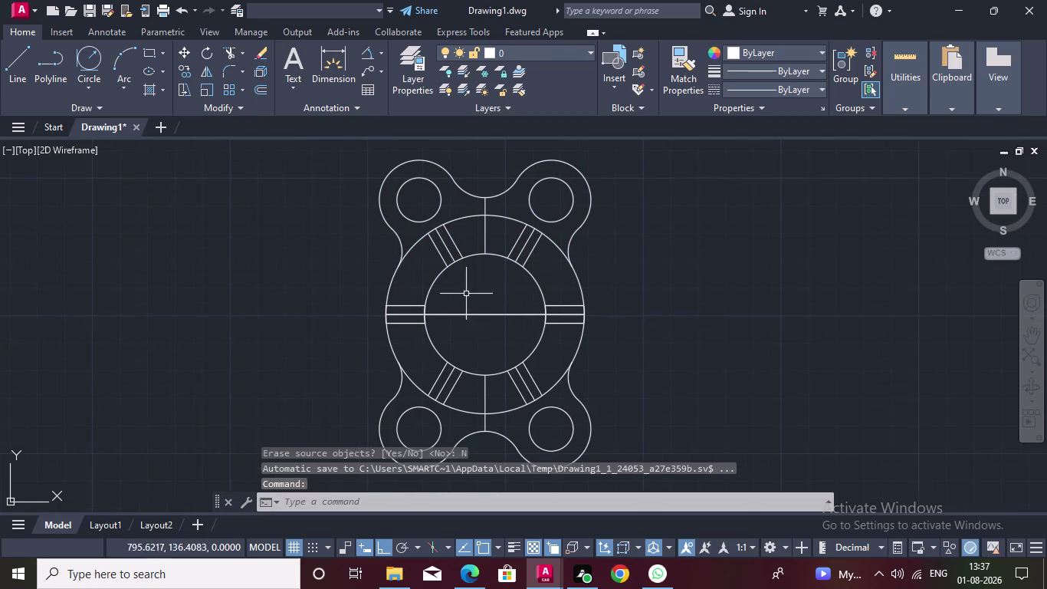
Erase the duplicate overlapping lines at the left band, upper-left spoke and right band.
click(405, 322)
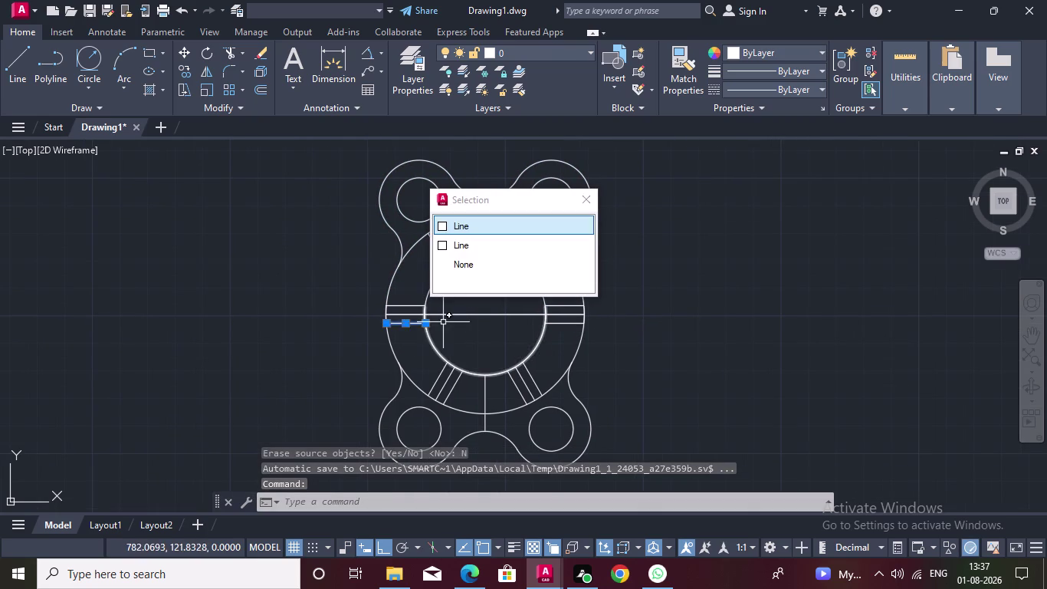
double_click(441, 224)
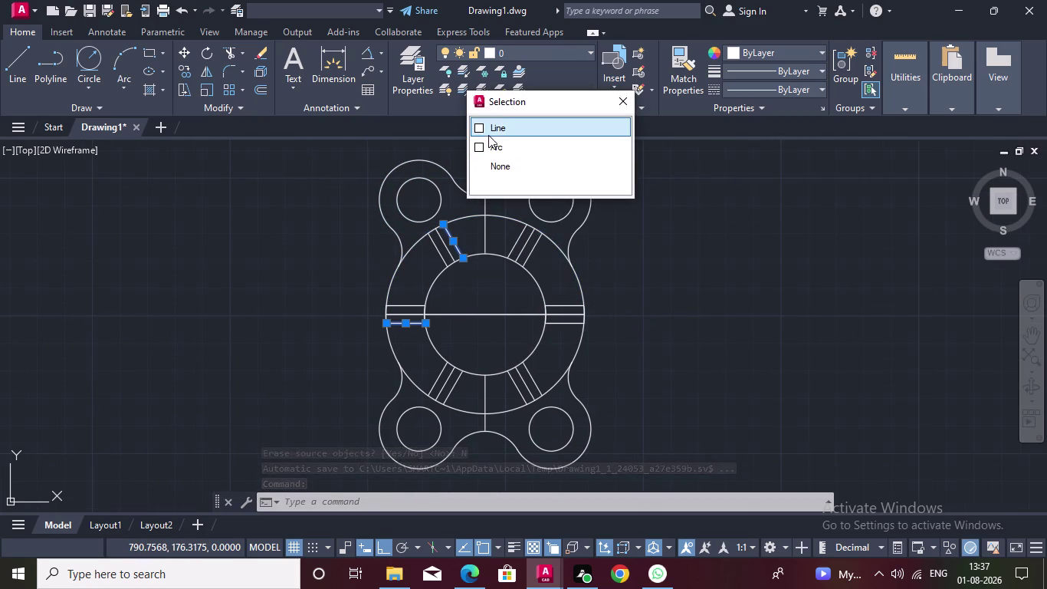
click(480, 126)
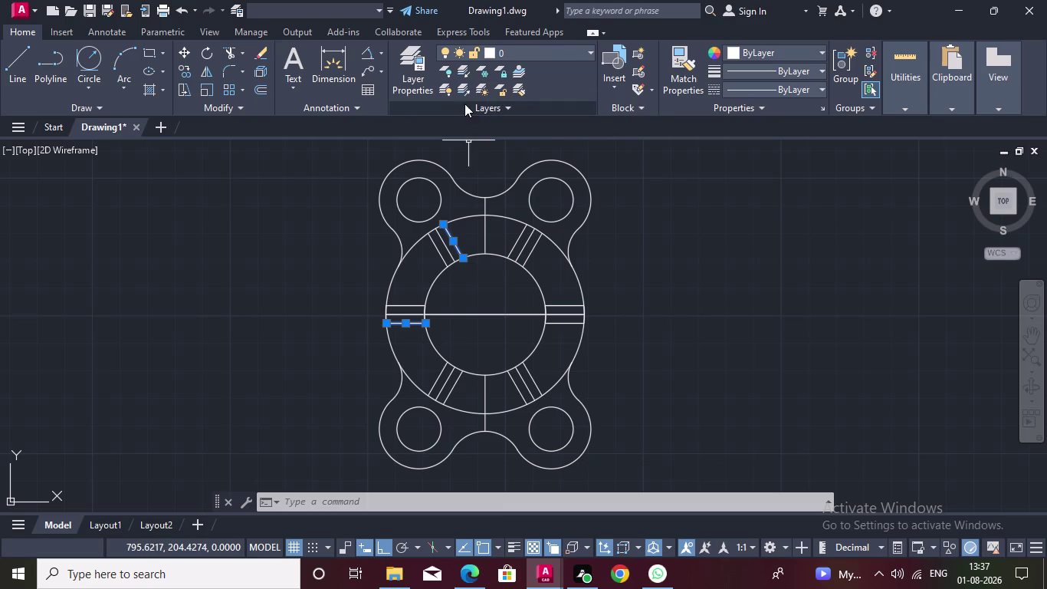
click(258, 51)
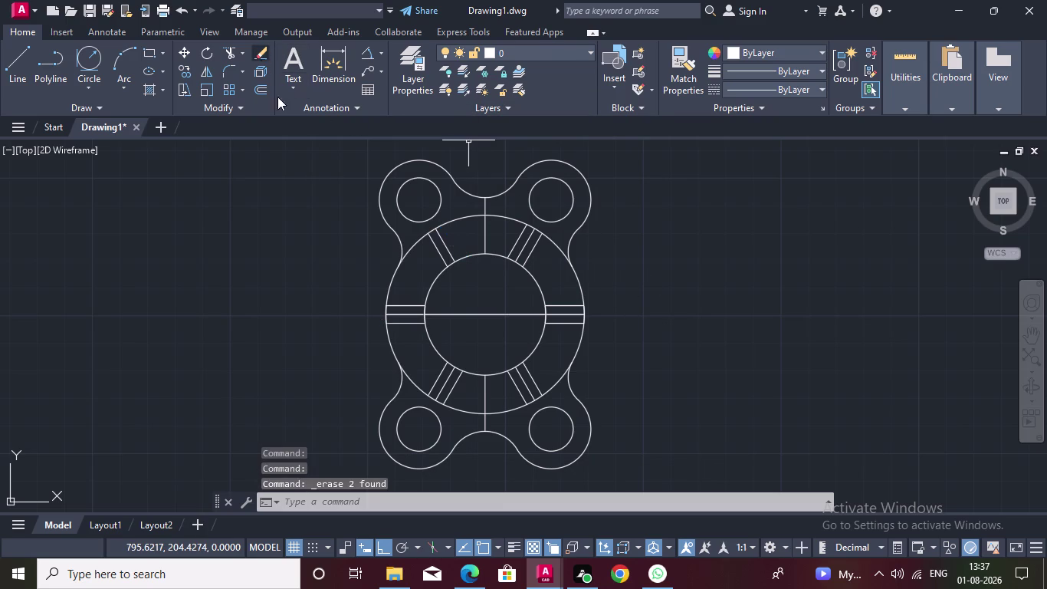
double_click(549, 322)
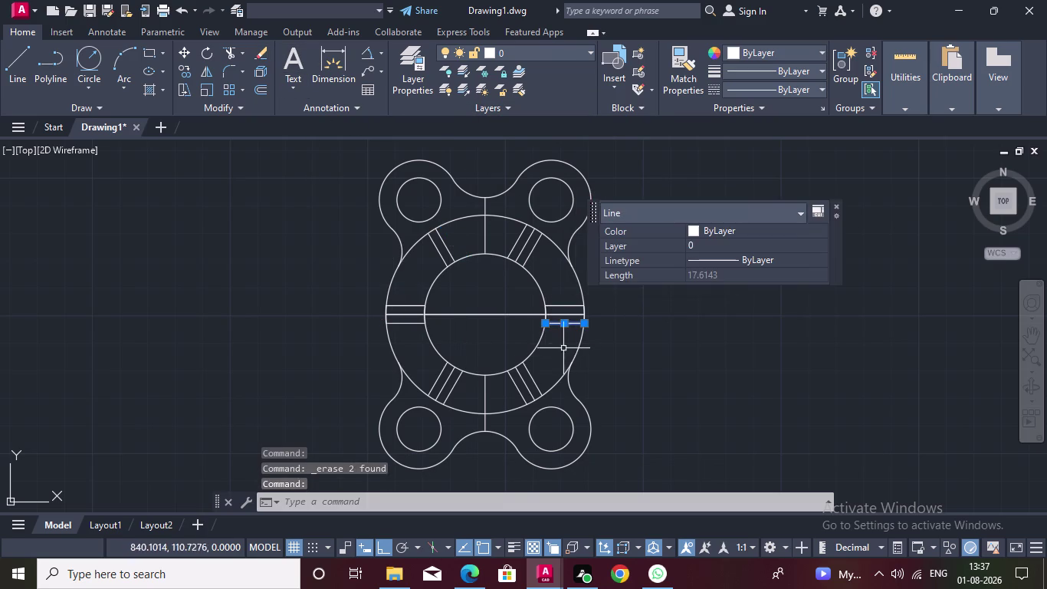
key(Delete)
click(555, 324)
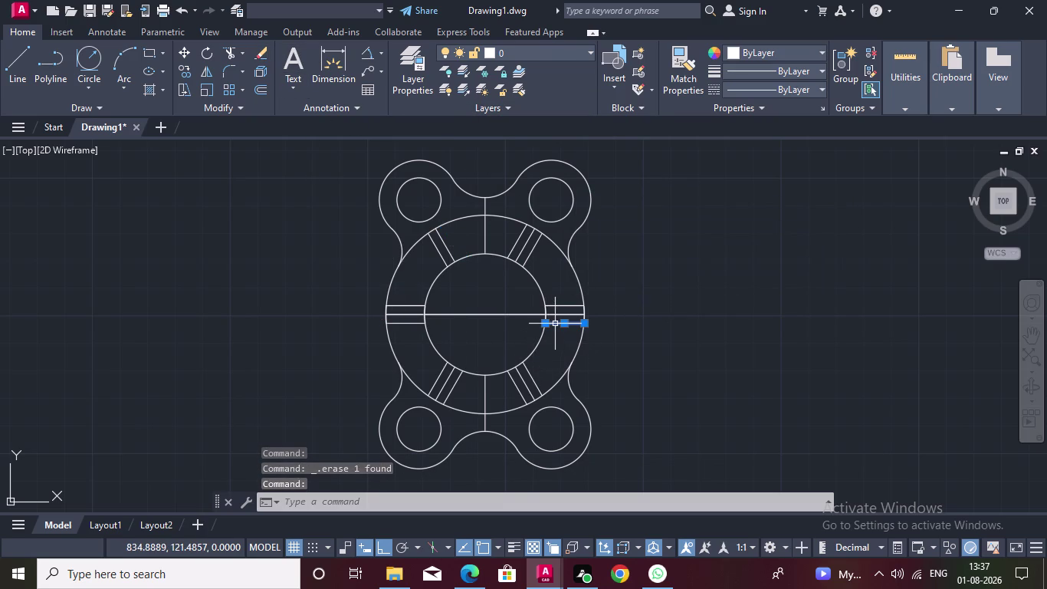
click(555, 324)
key(Delete)
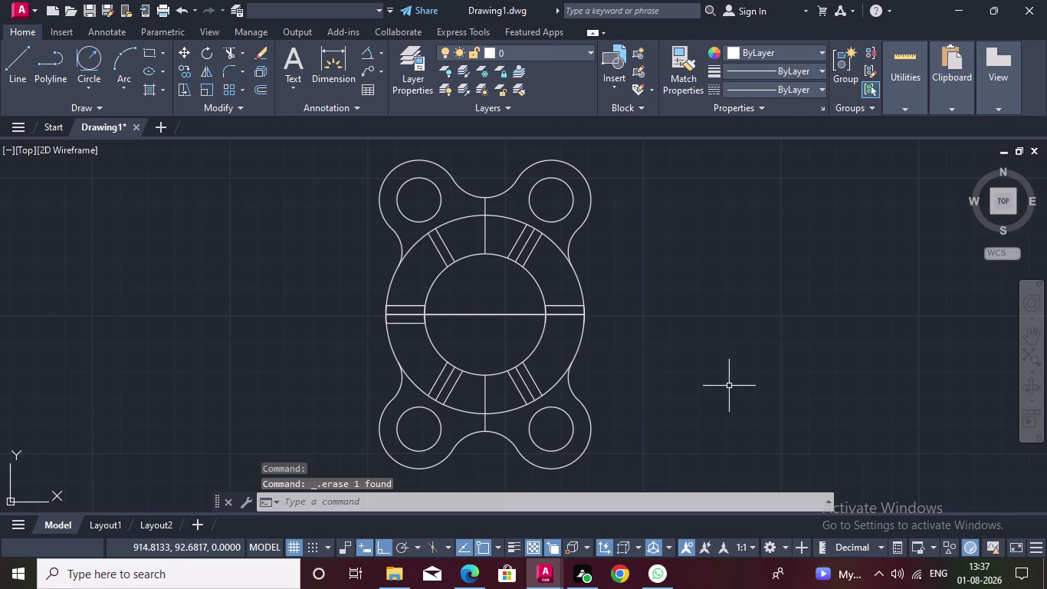
Undo a deletion, delete the horizontal line across the hub, then undo once more.
key(ctrl+z)
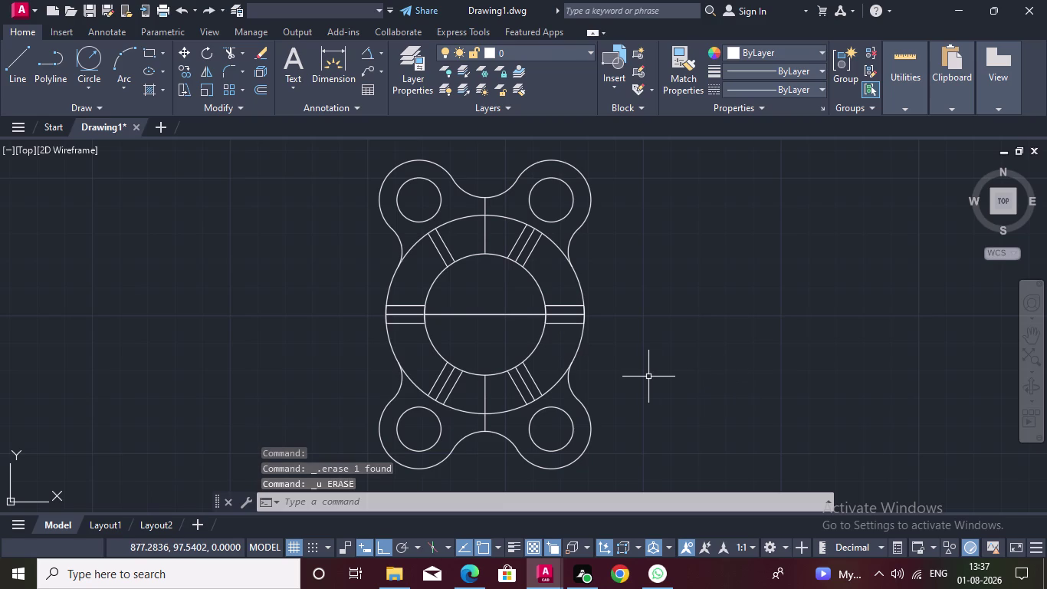
double_click(502, 315)
right_click(502, 315)
key(Delete)
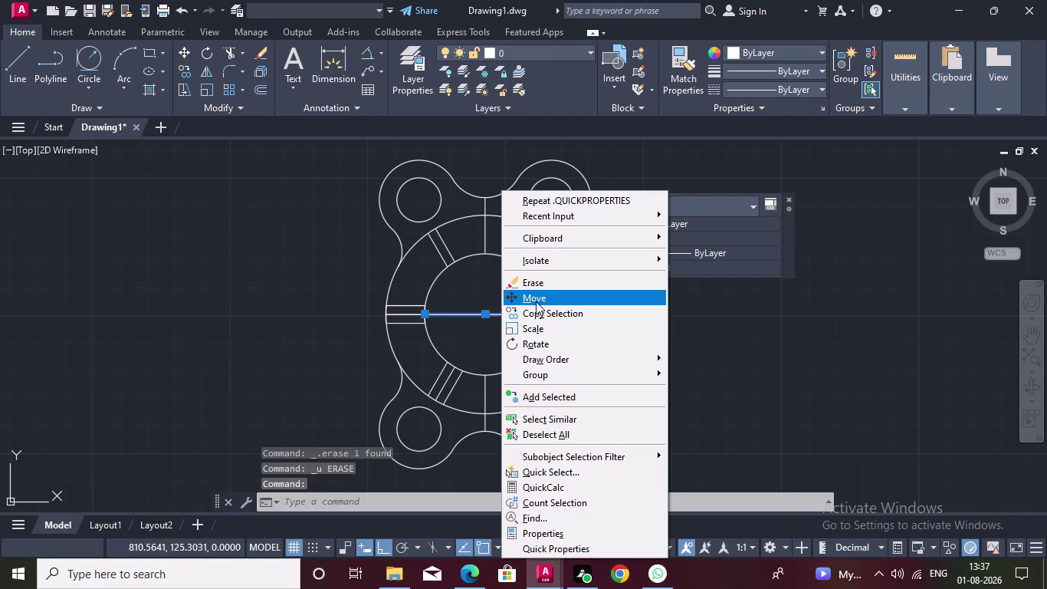
click(536, 283)
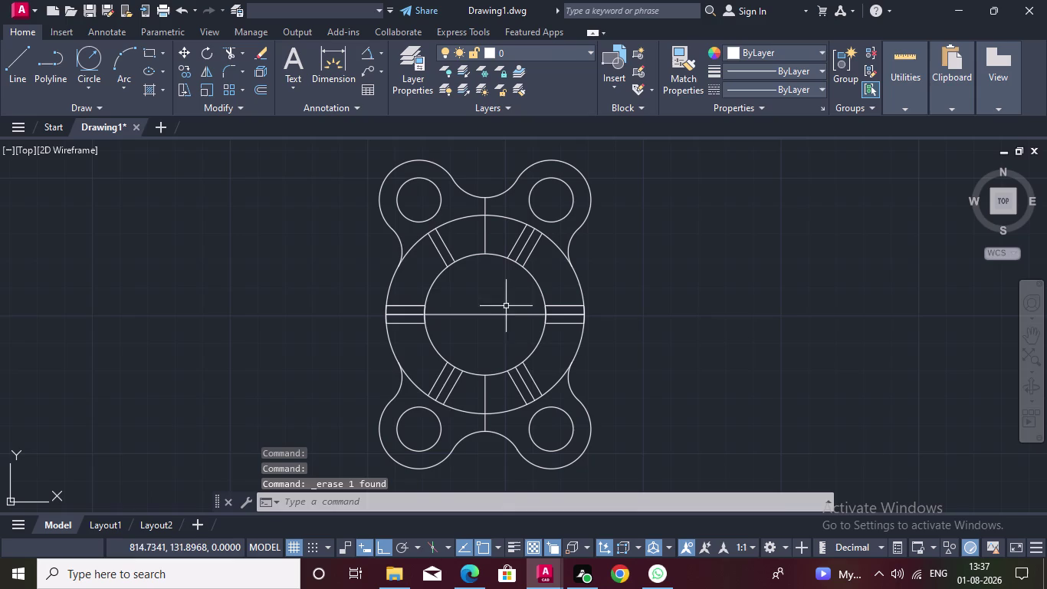
click(498, 314)
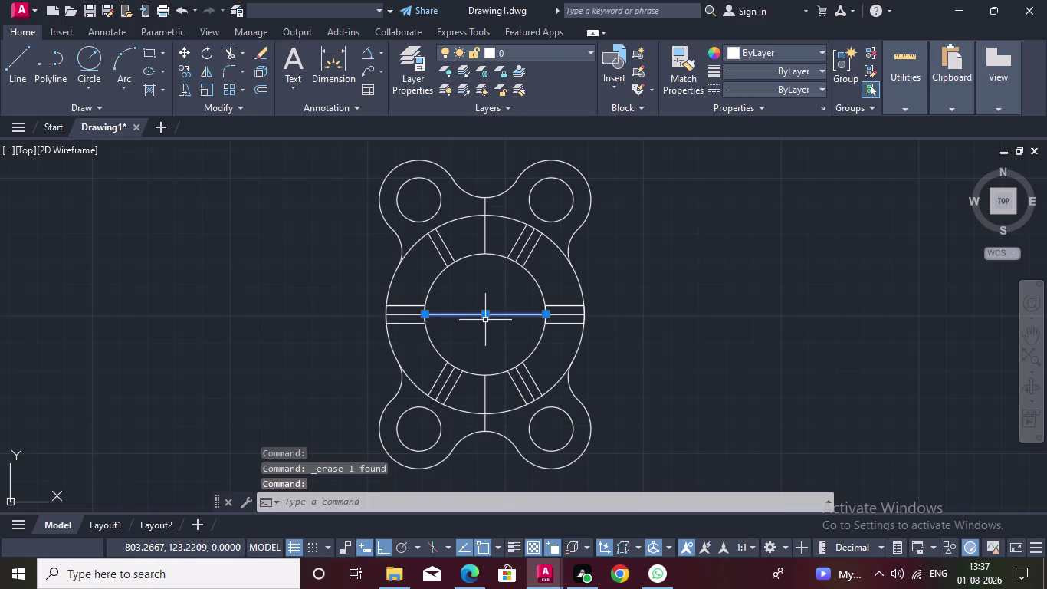
key(Delete)
key(ctrl+z)
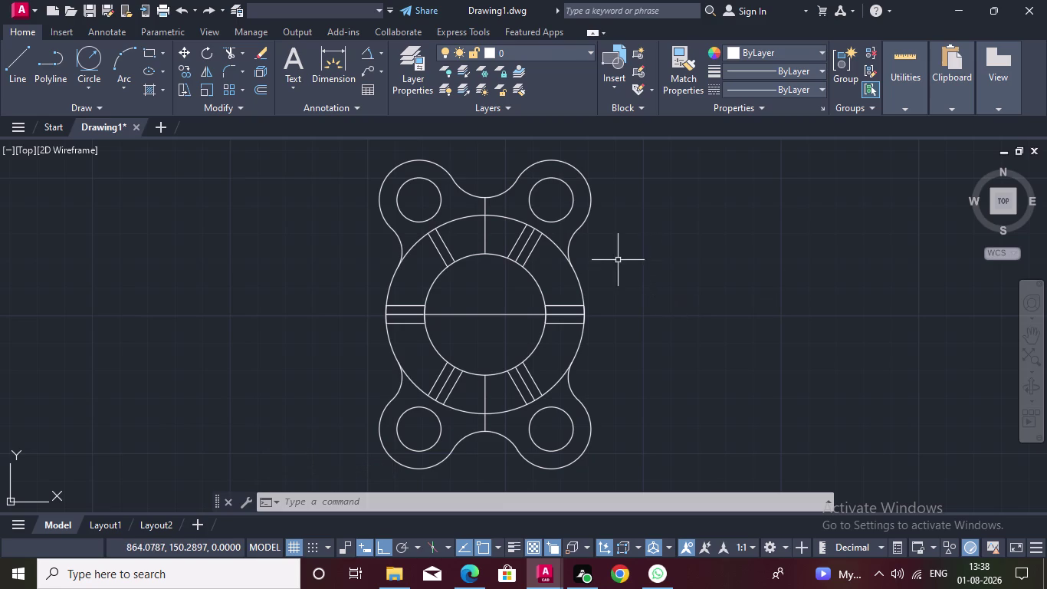
Try offsetting the upper-left spoke line by 4, ending the command without a copy.
triple_click(440, 250)
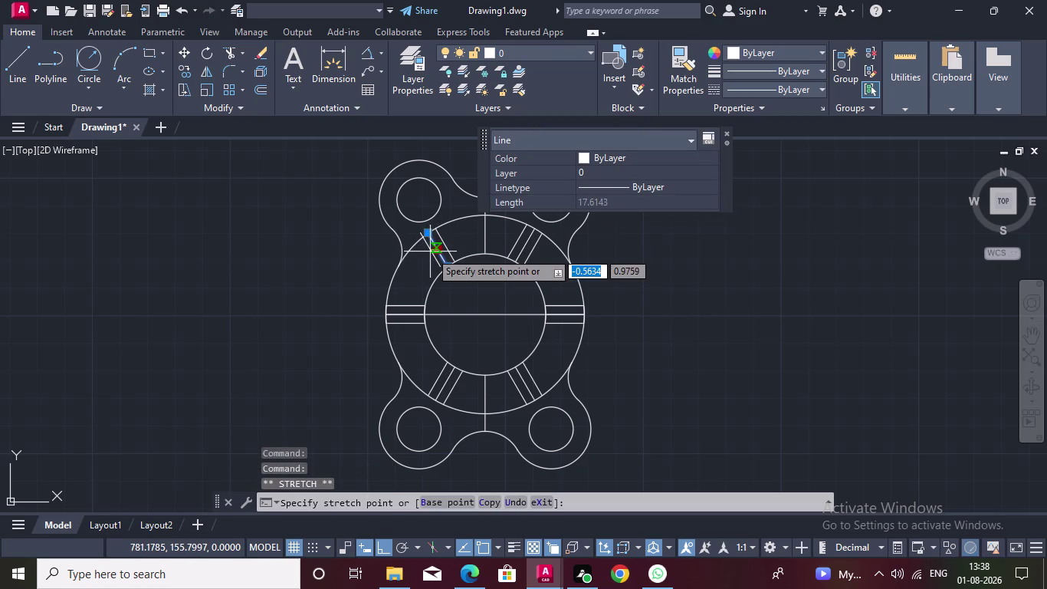
click(264, 92)
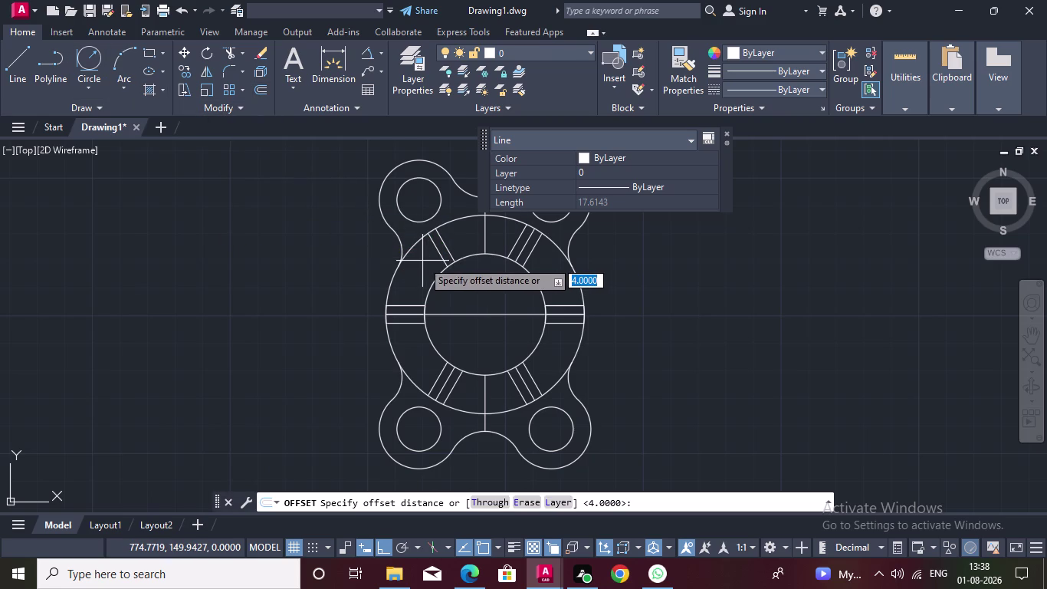
key(Return)
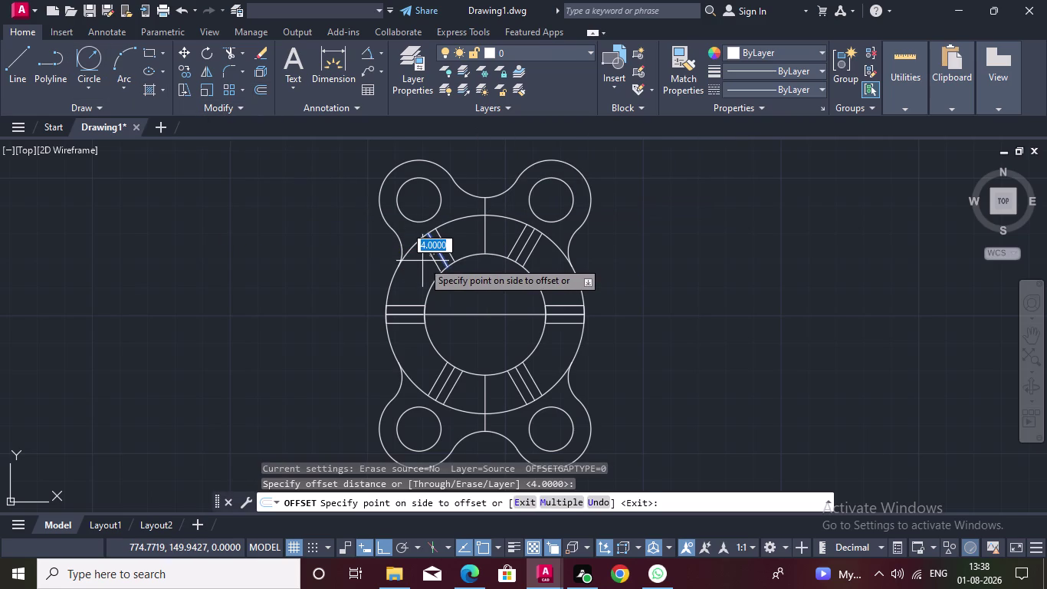
key(Return)
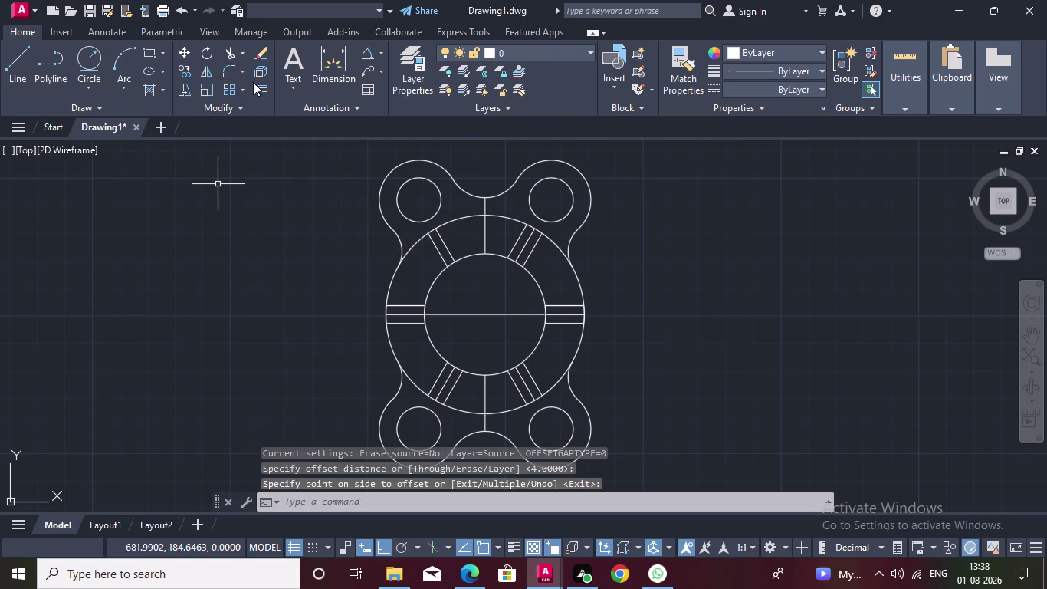
click(255, 83)
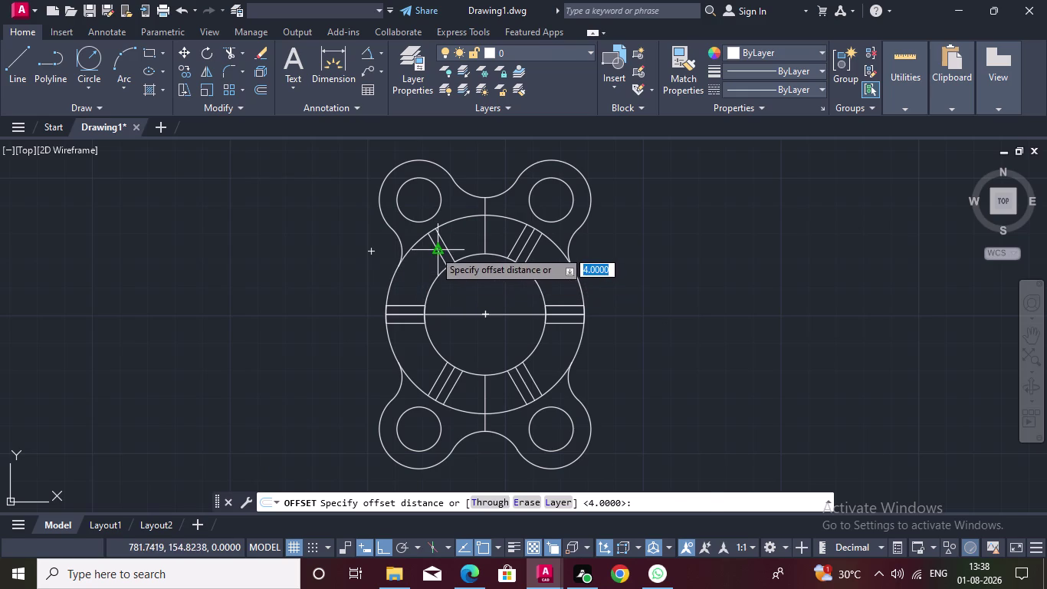
drag(434, 250, 426, 258)
key(4)
key(Return)
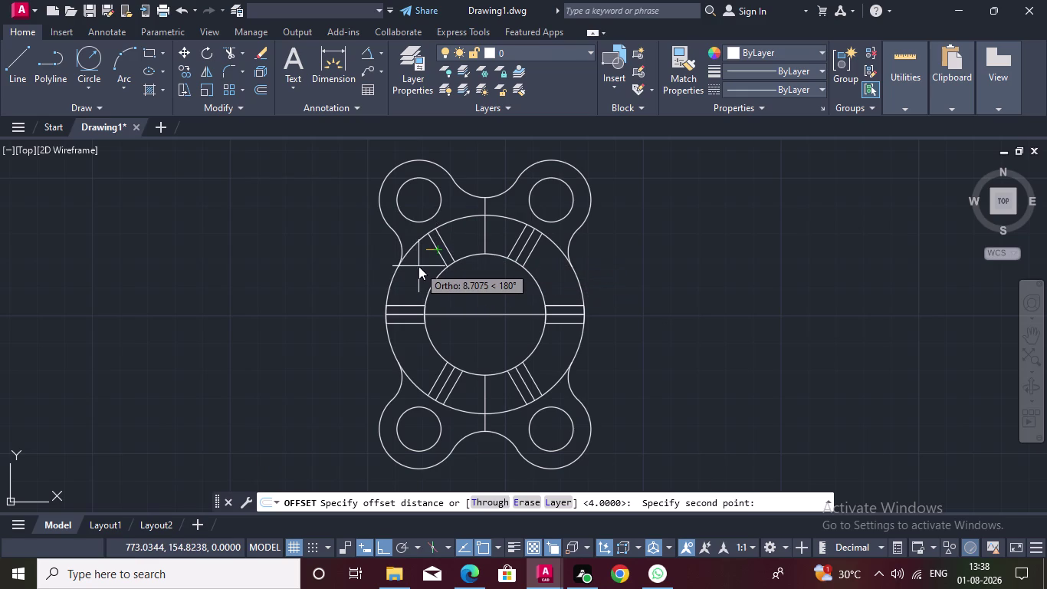
key(4)
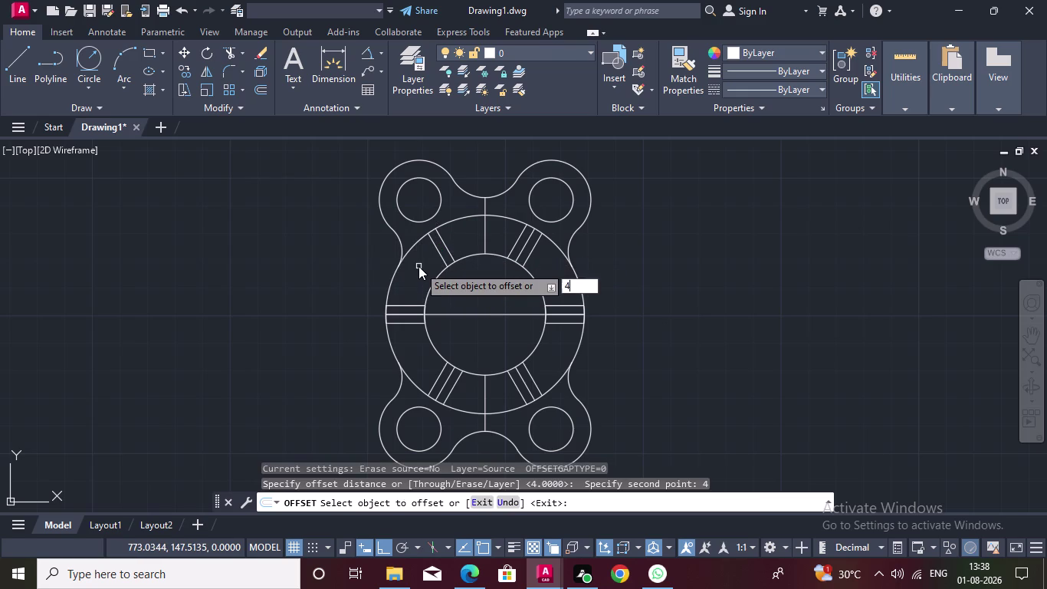
key(Return)
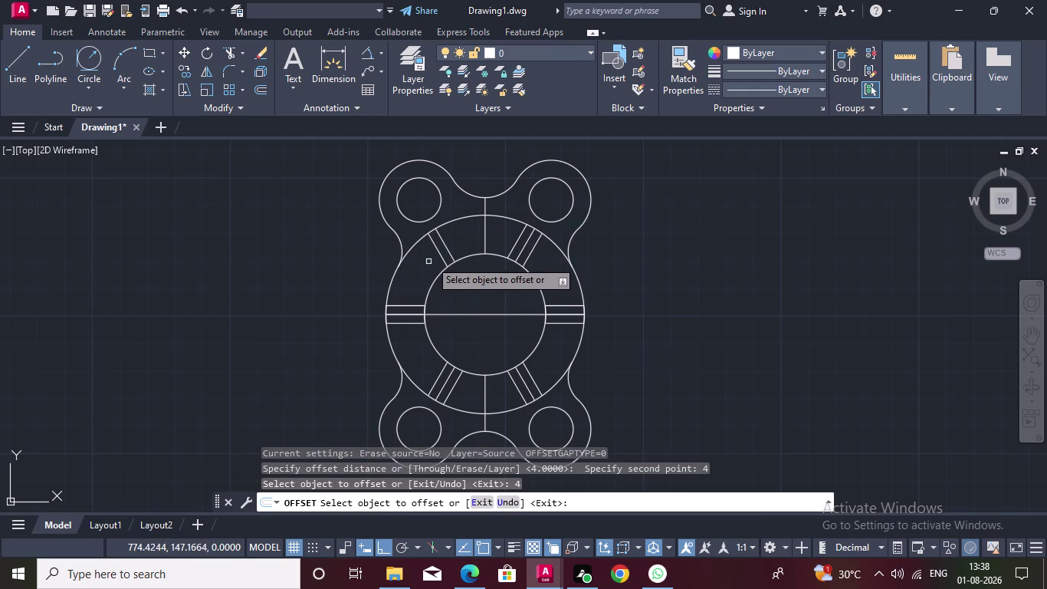
click(440, 249)
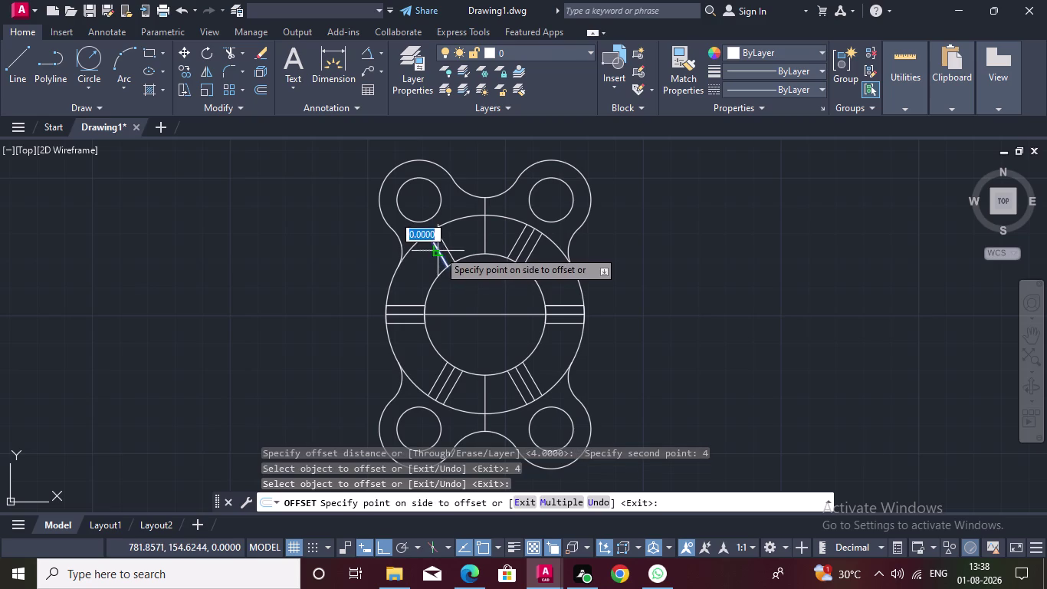
key(Return)
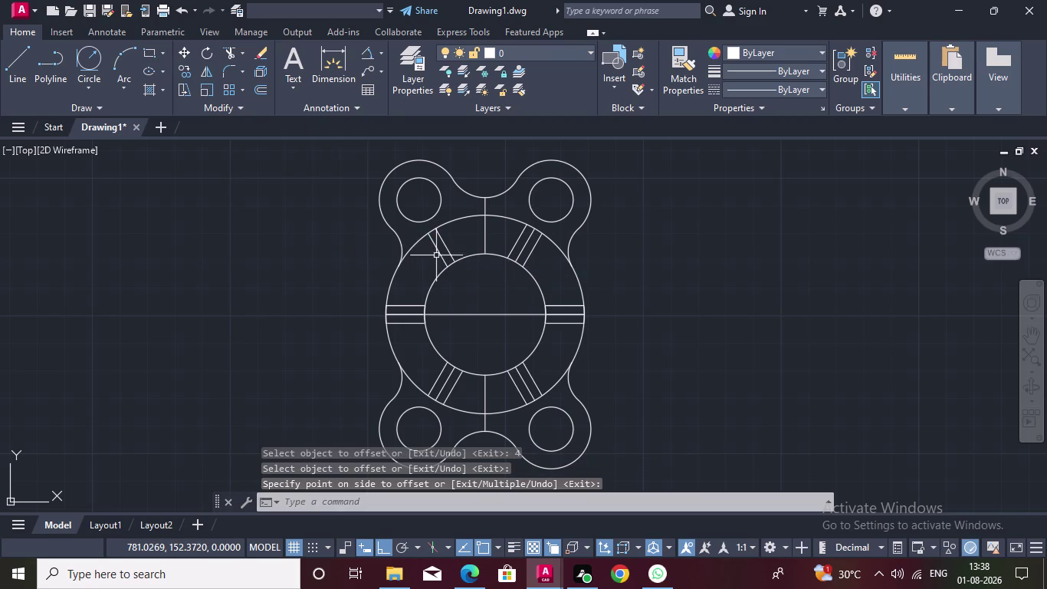
Retry a 4-unit offset beside the upper-left spoke, then cancel with Esc.
click(437, 254)
click(259, 88)
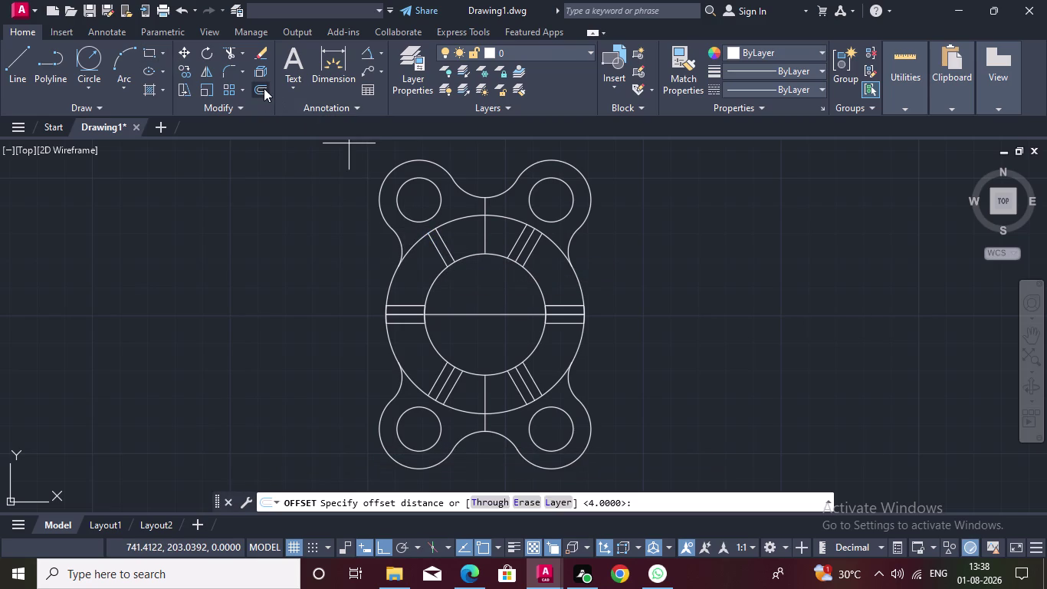
key(4)
key(Return)
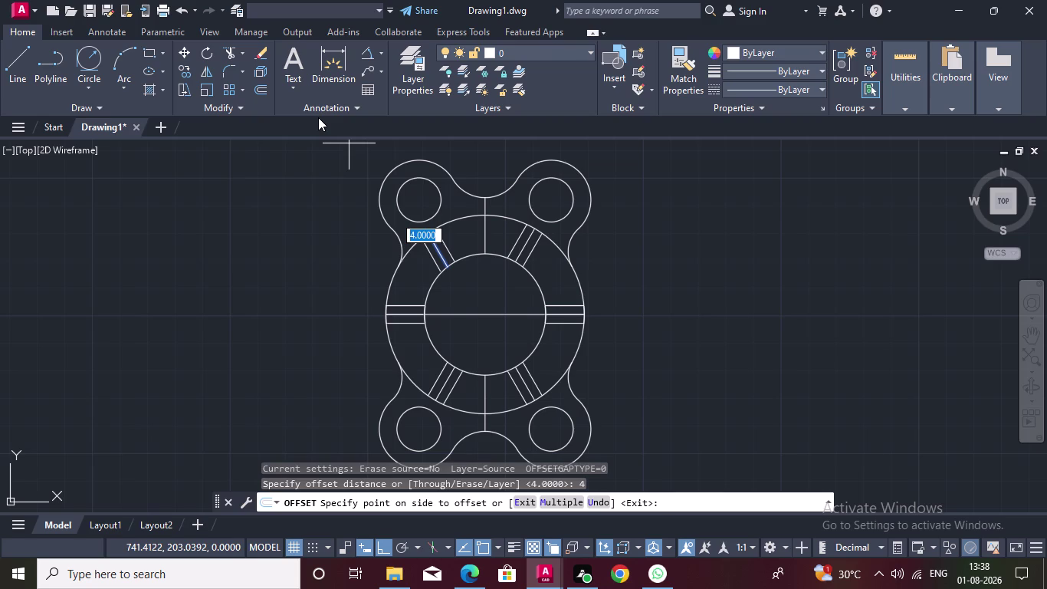
click(407, 265)
key(Escape)
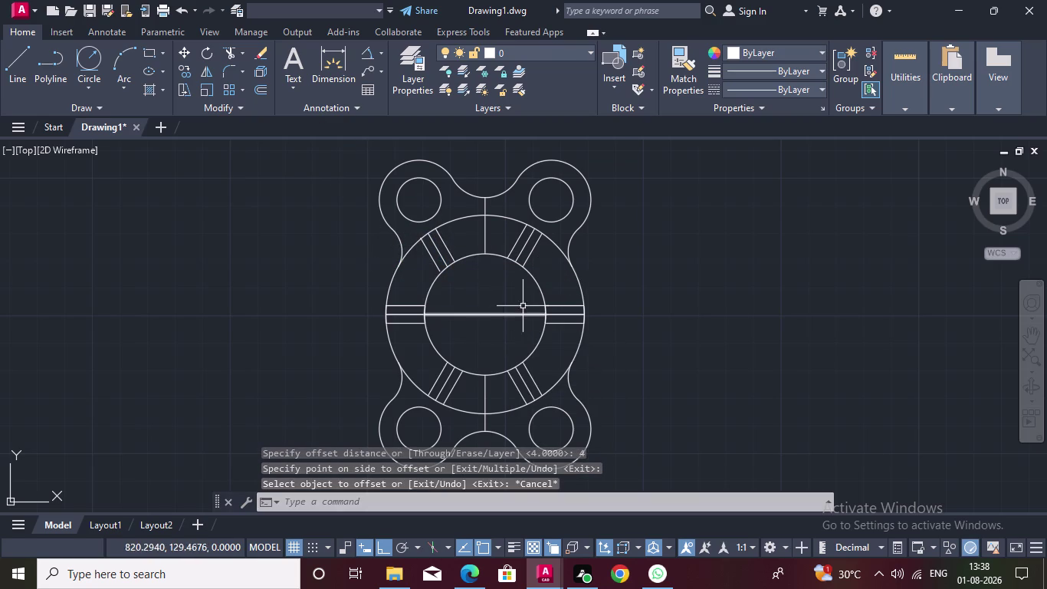
scroll(down, 3)
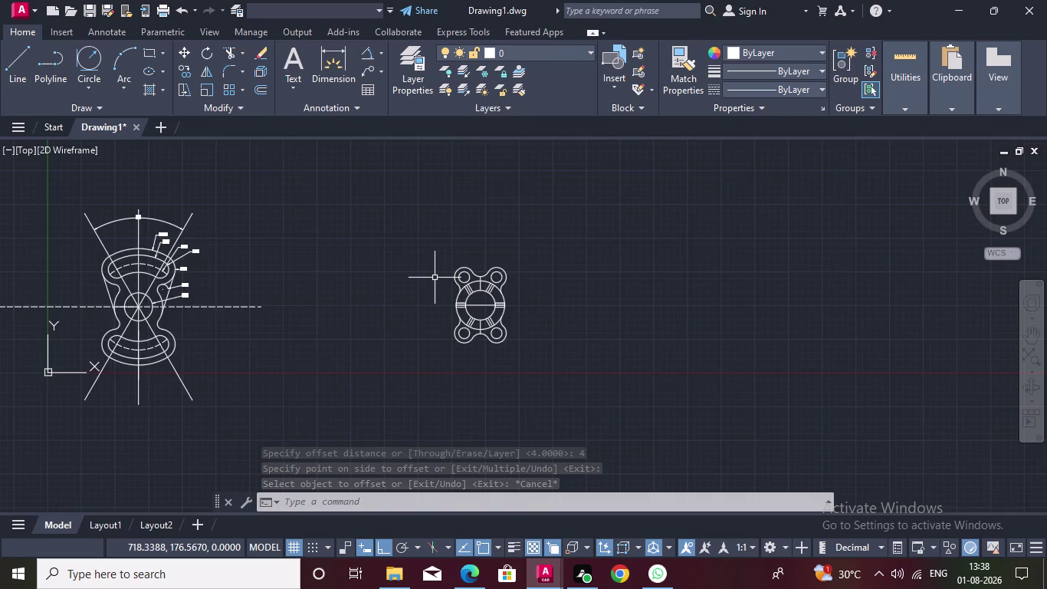
Draw a vertical line upward from below the hub.
scroll(up, 3)
middle_drag(435, 304, 432, 272)
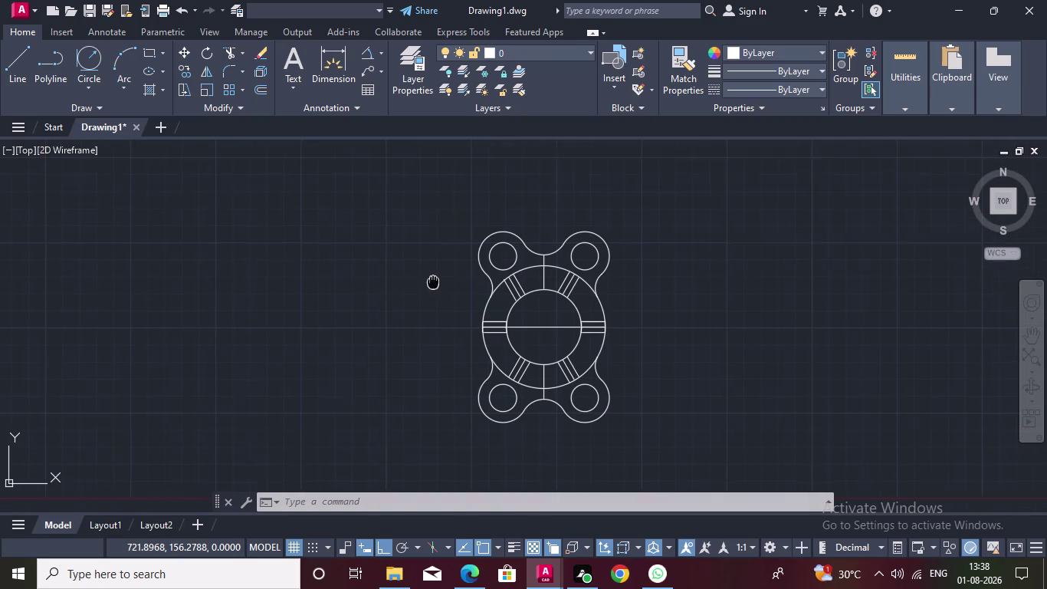
middle_drag(433, 273, 431, 267)
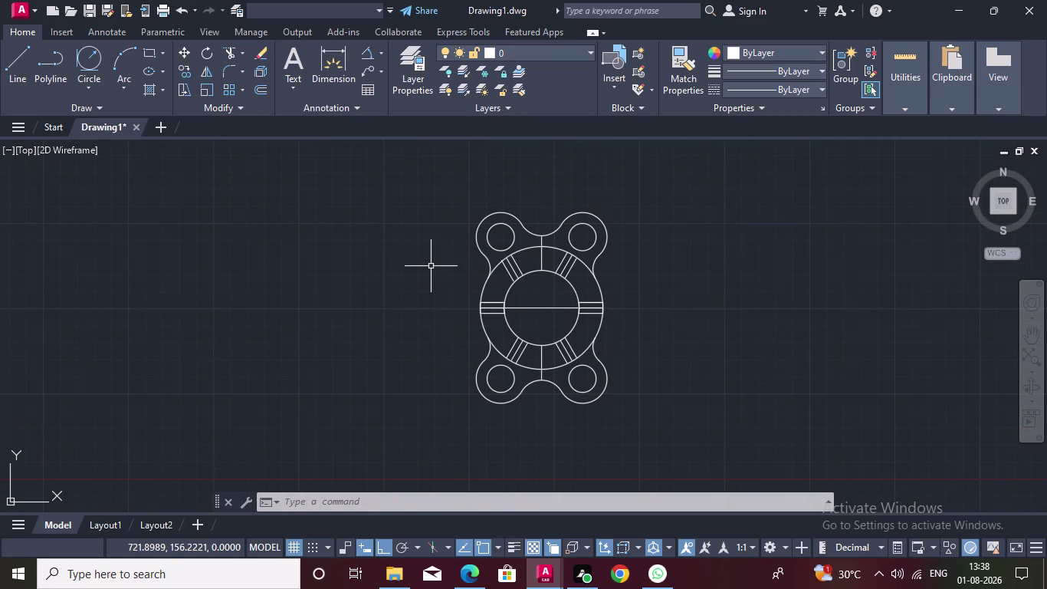
click(19, 57)
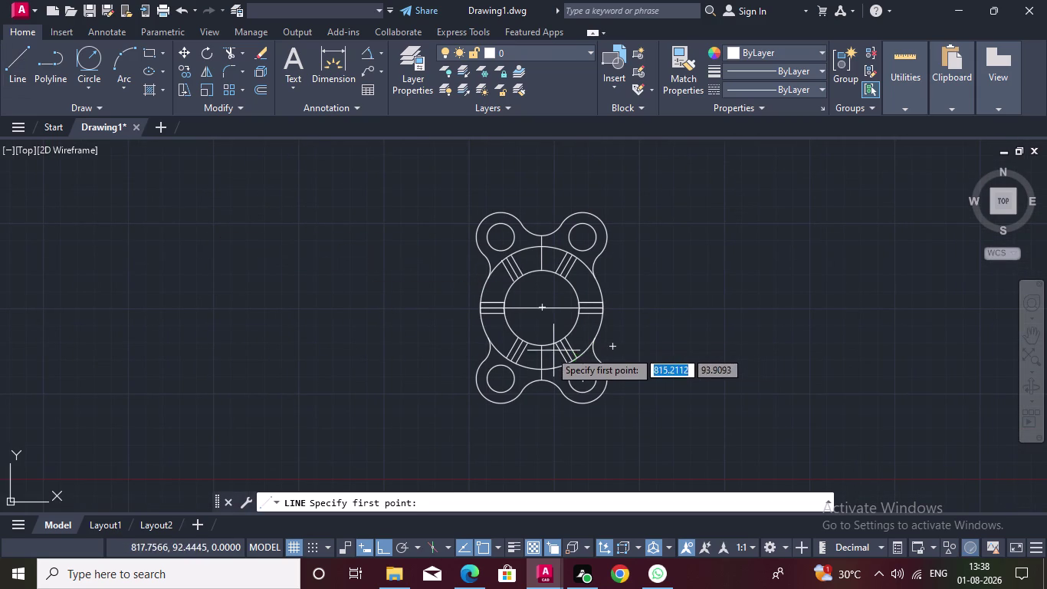
double_click(542, 348)
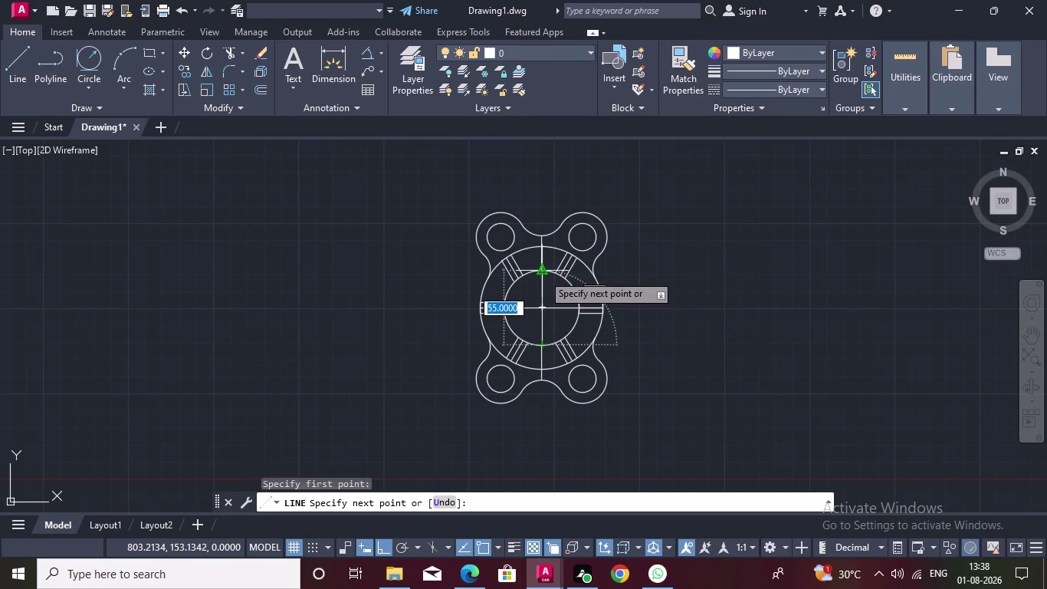
double_click(543, 274)
key(Escape)
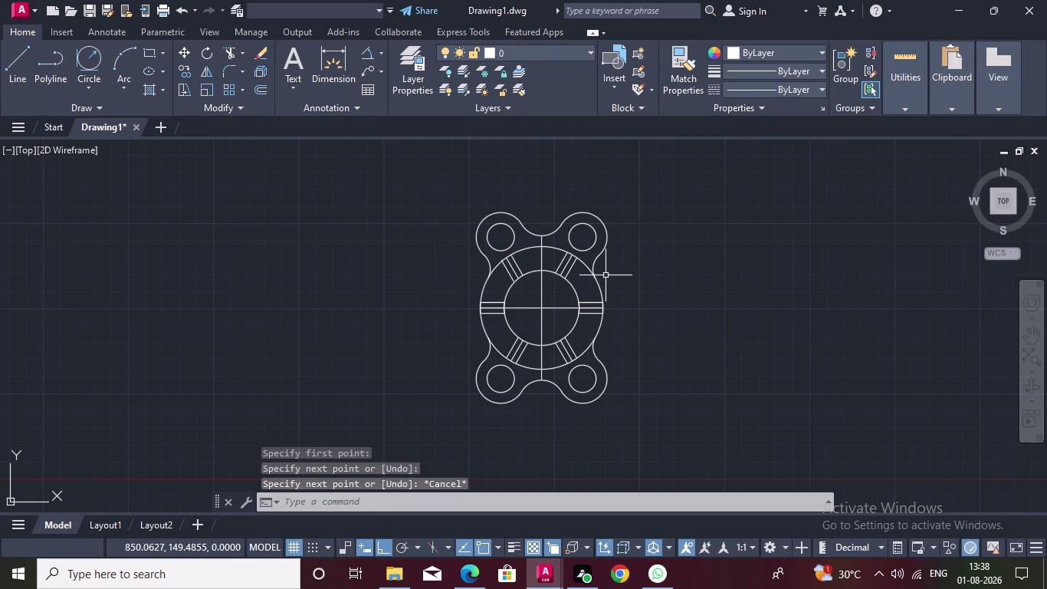
Select all vertical and horizontal centre line pieces through the hub.
click(541, 291)
double_click(541, 255)
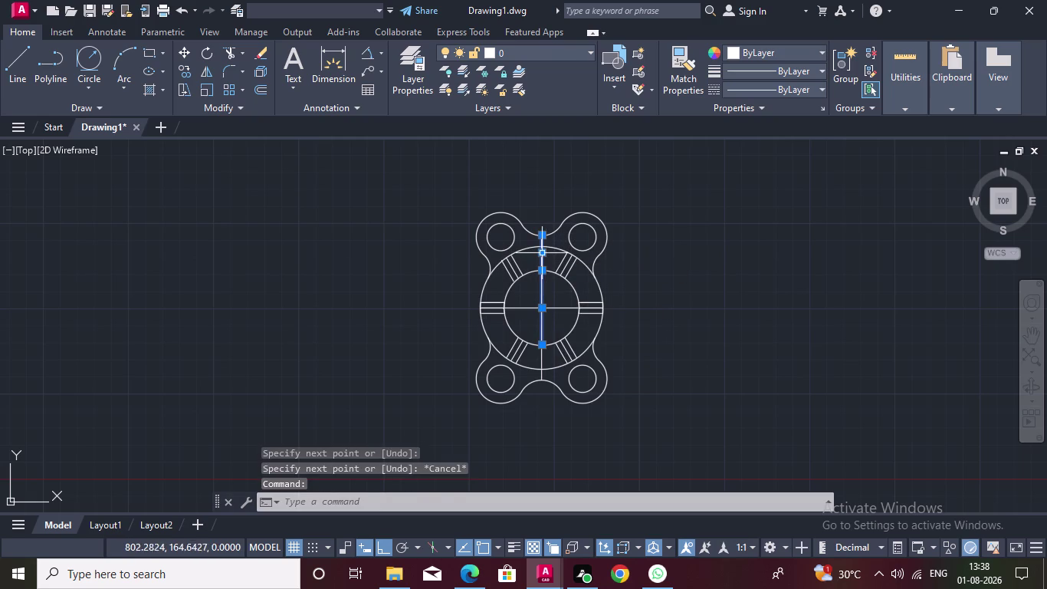
double_click(541, 362)
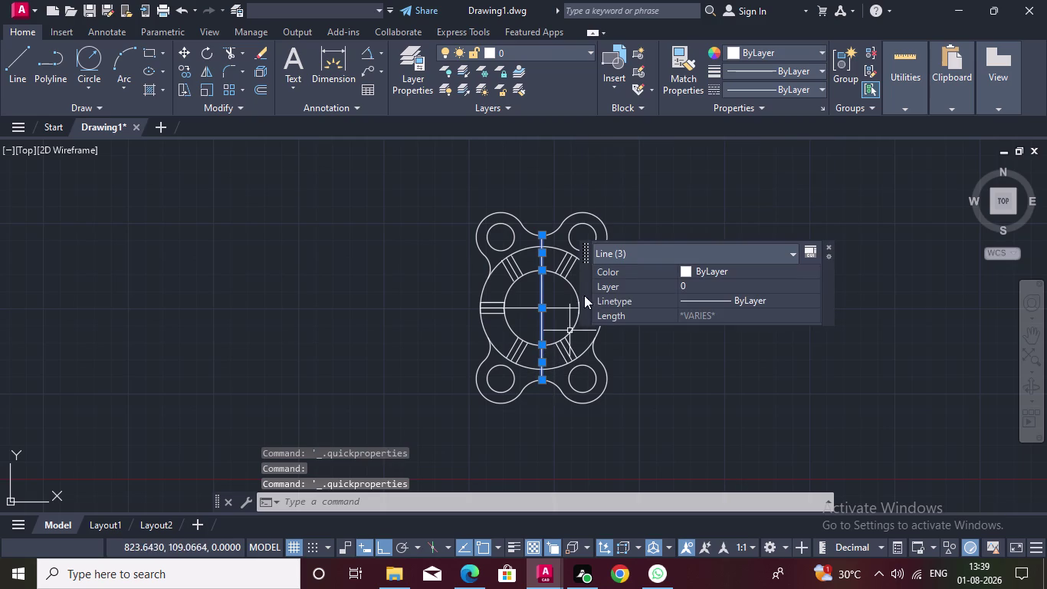
click(516, 309)
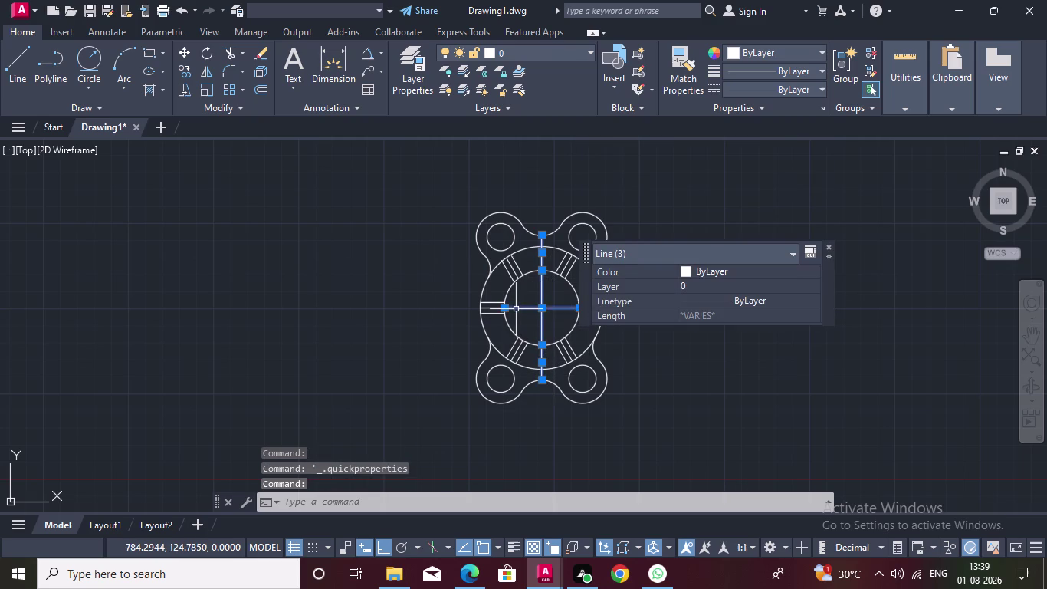
scroll(up, 3)
click(411, 315)
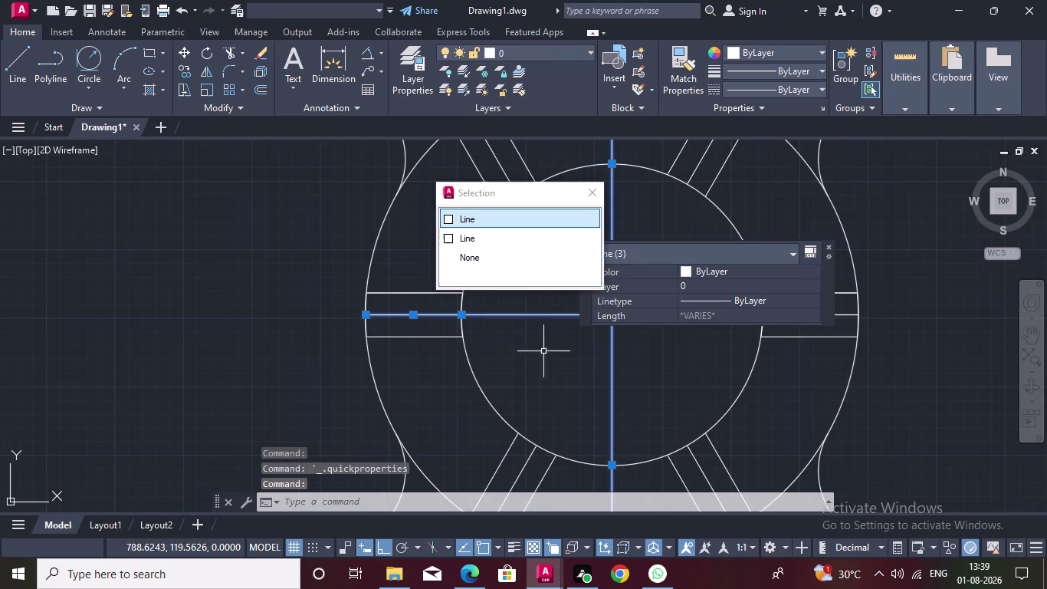
click(445, 220)
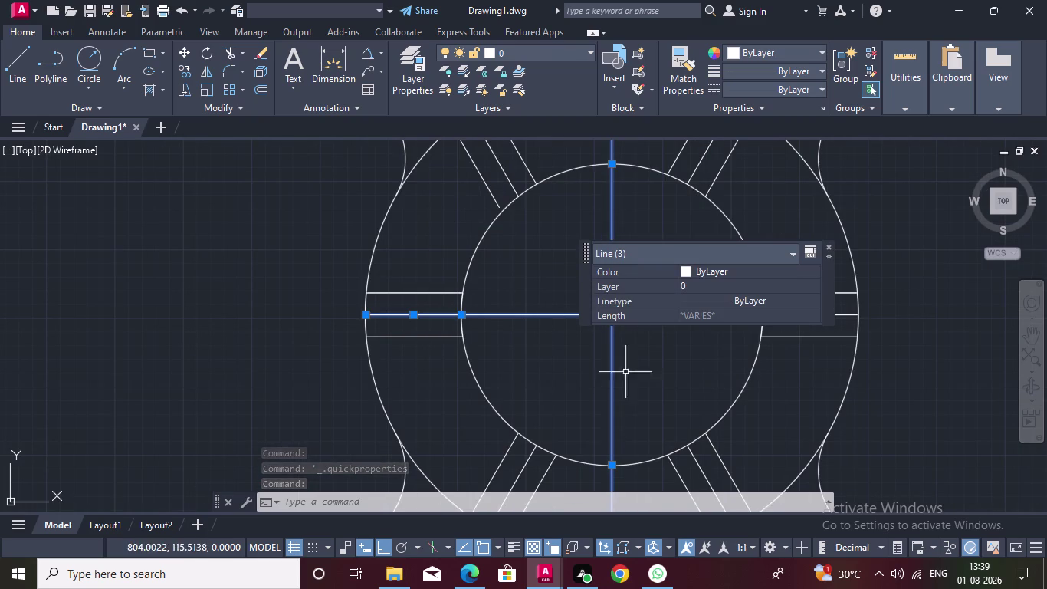
click(829, 248)
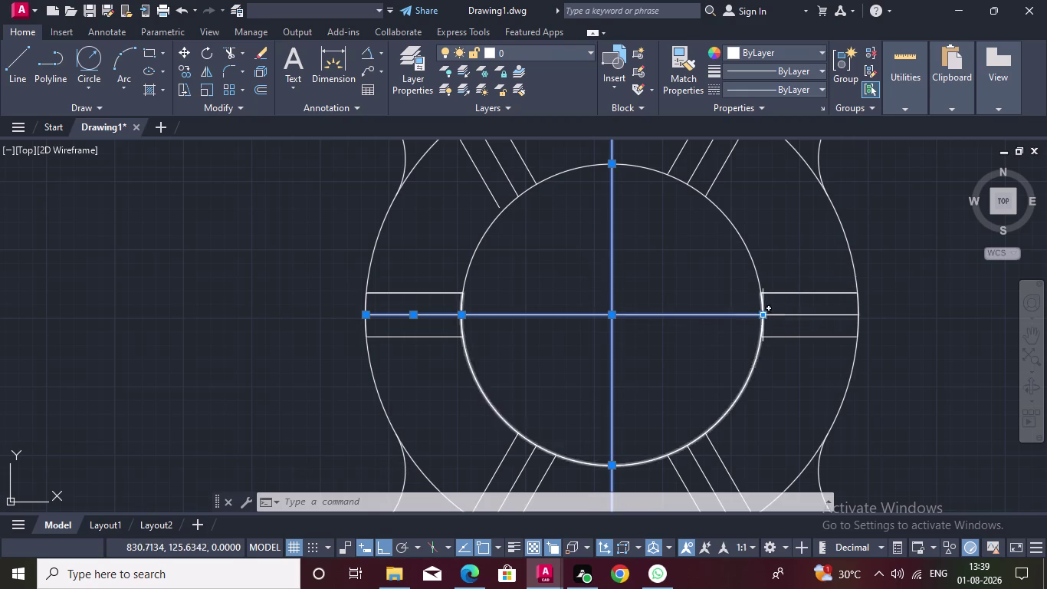
double_click(781, 315)
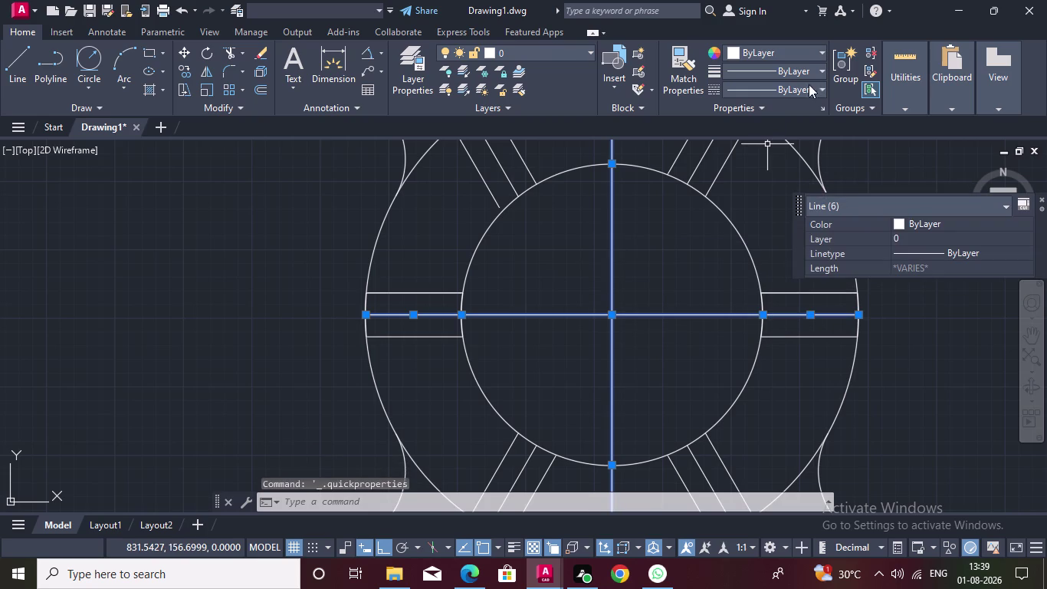
Apply the ACAD_ISO02W100 linetype to the selected centre lines and clear the selection.
double_click(824, 84)
double_click(821, 88)
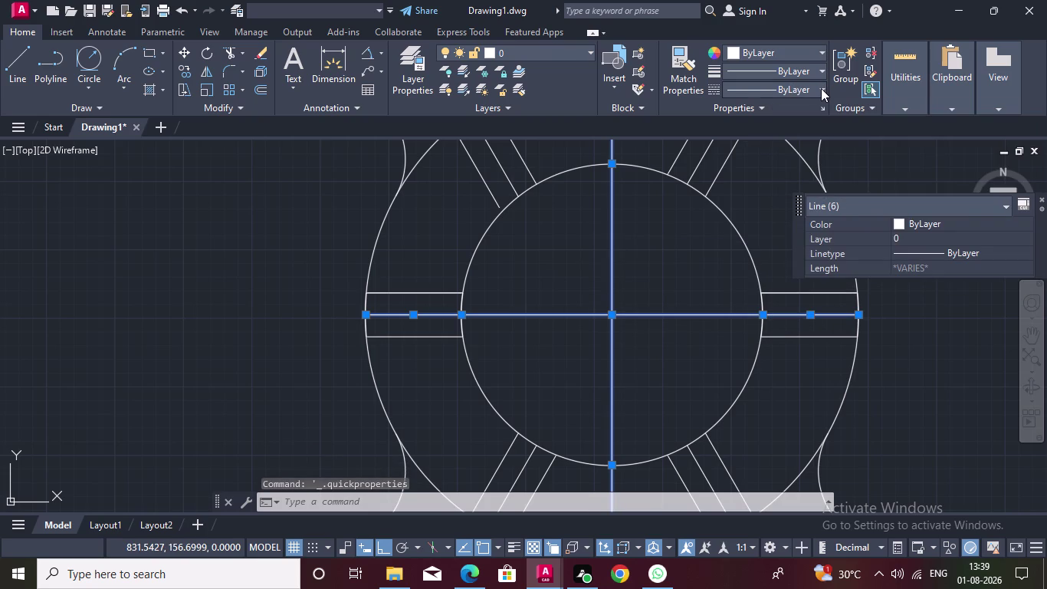
click(822, 88)
double_click(790, 135)
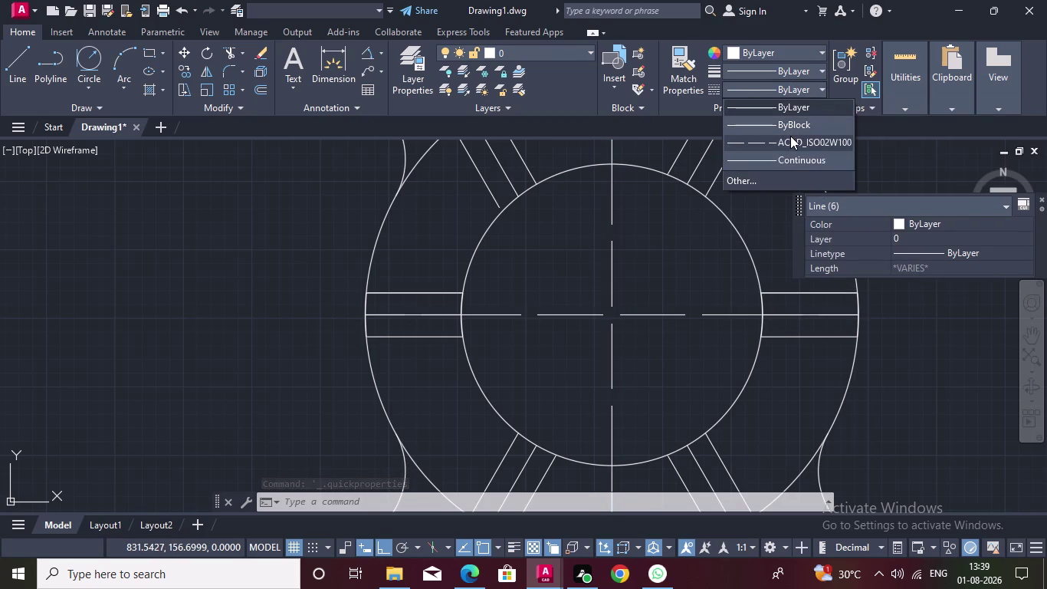
scroll(down, 3)
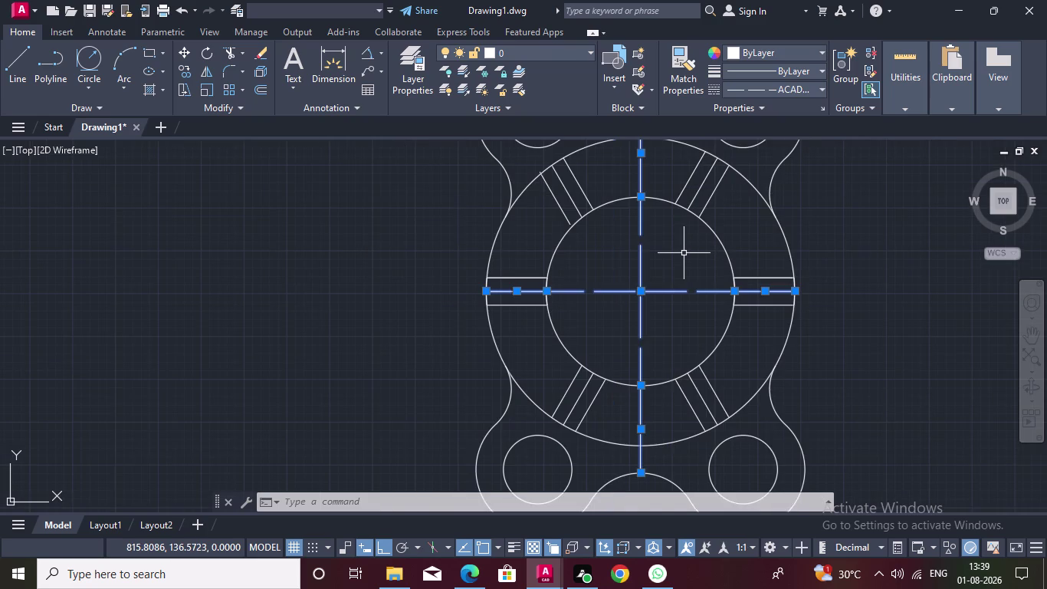
key(Escape)
scroll(down, 3)
middle_drag(684, 252, 685, 229)
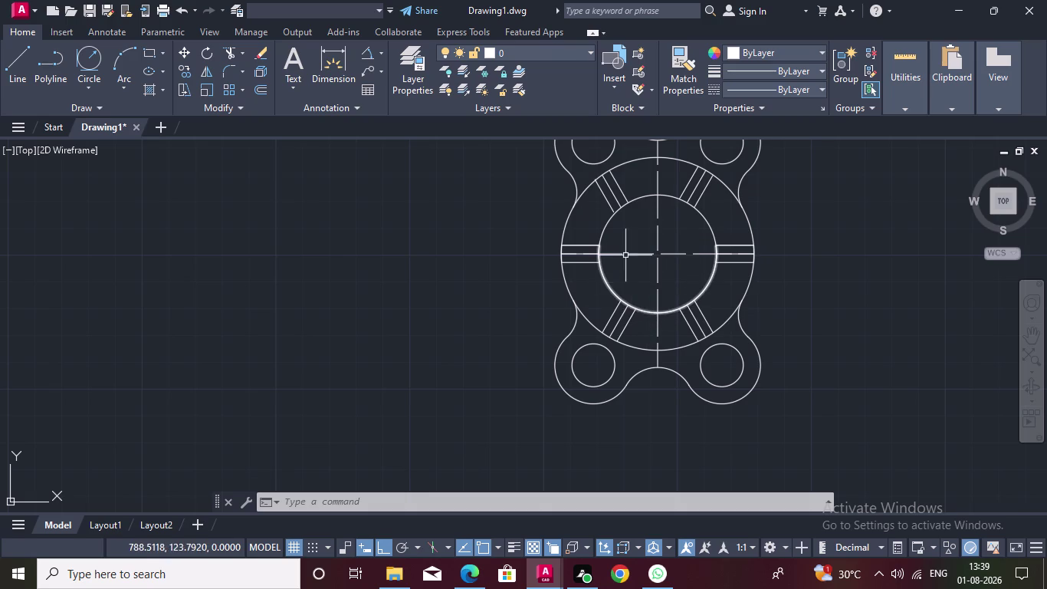
Set the upper-left, upper-right, lower-left and lower-right spoke centre lines to ACAD_ISO02W100.
double_click(607, 179)
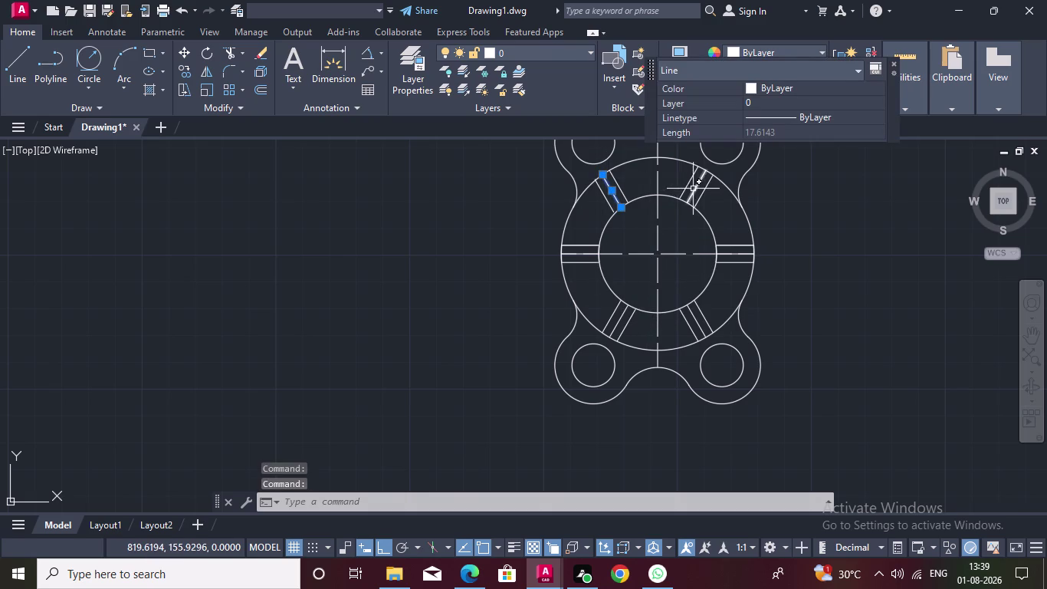
triple_click(694, 188)
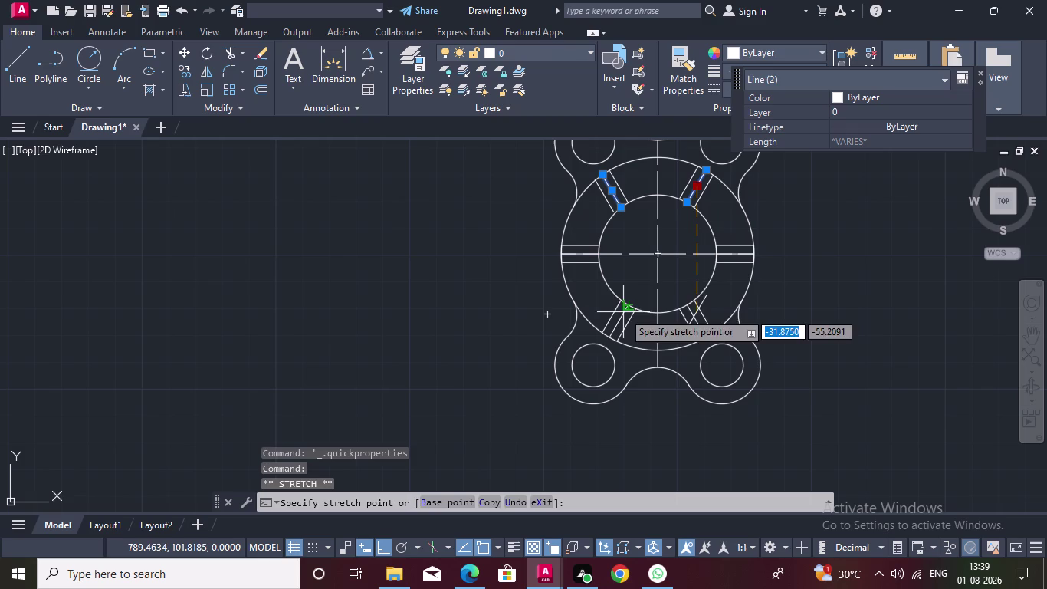
key(Escape)
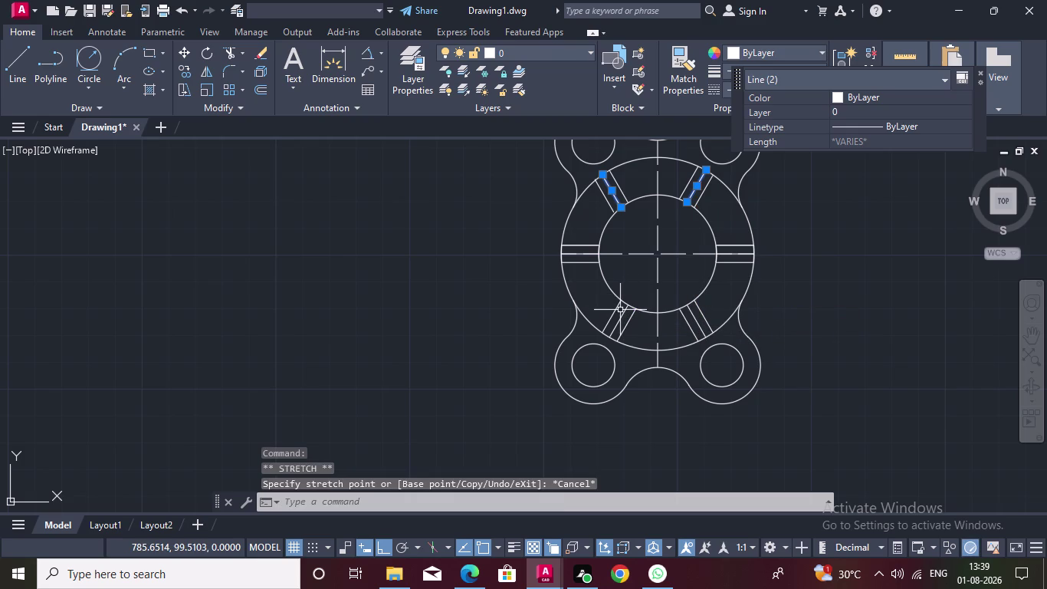
click(621, 312)
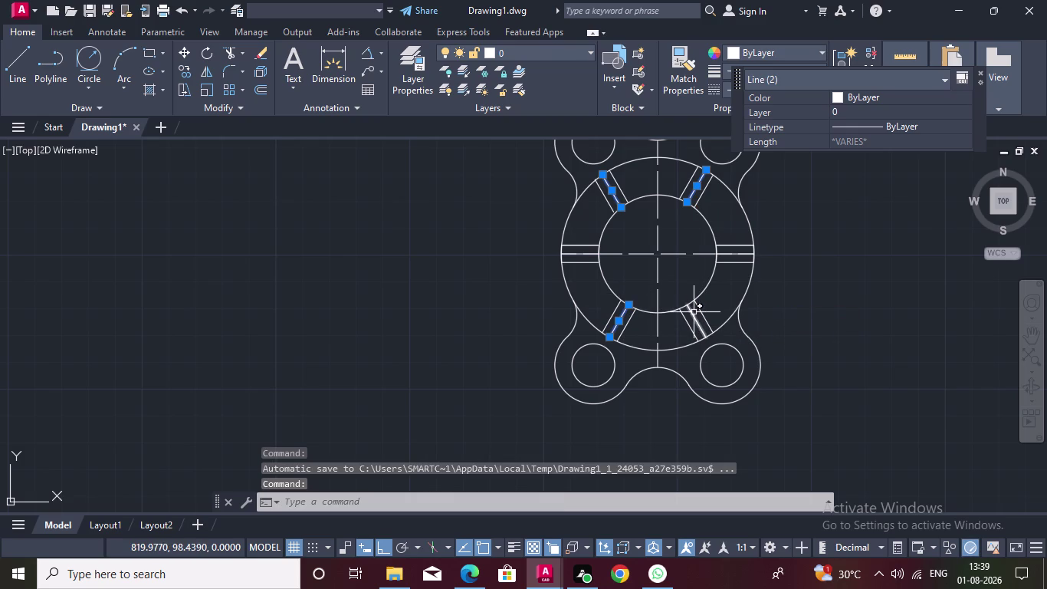
triple_click(693, 312)
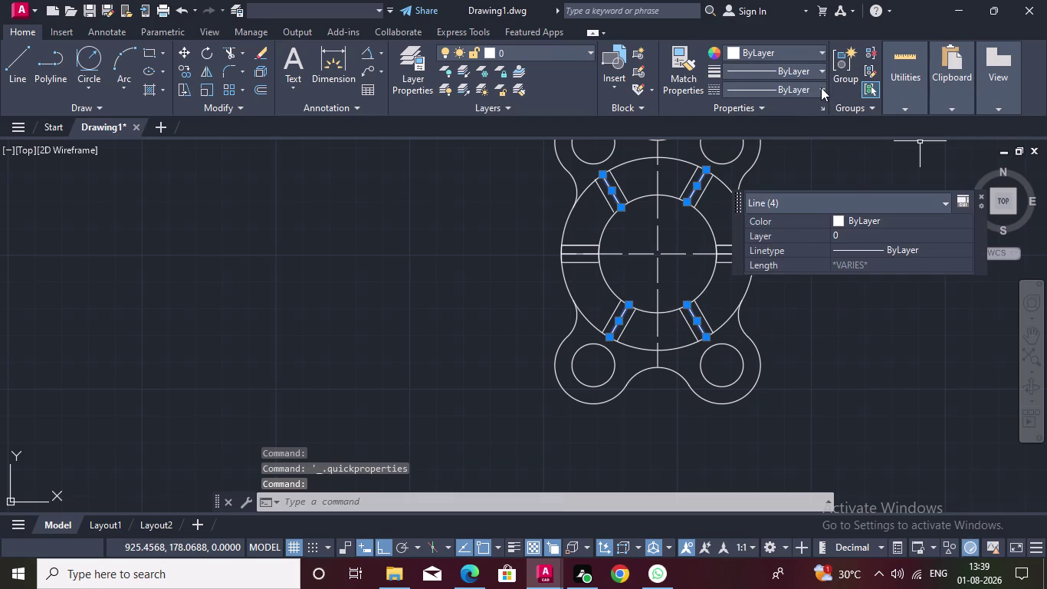
click(822, 87)
double_click(814, 139)
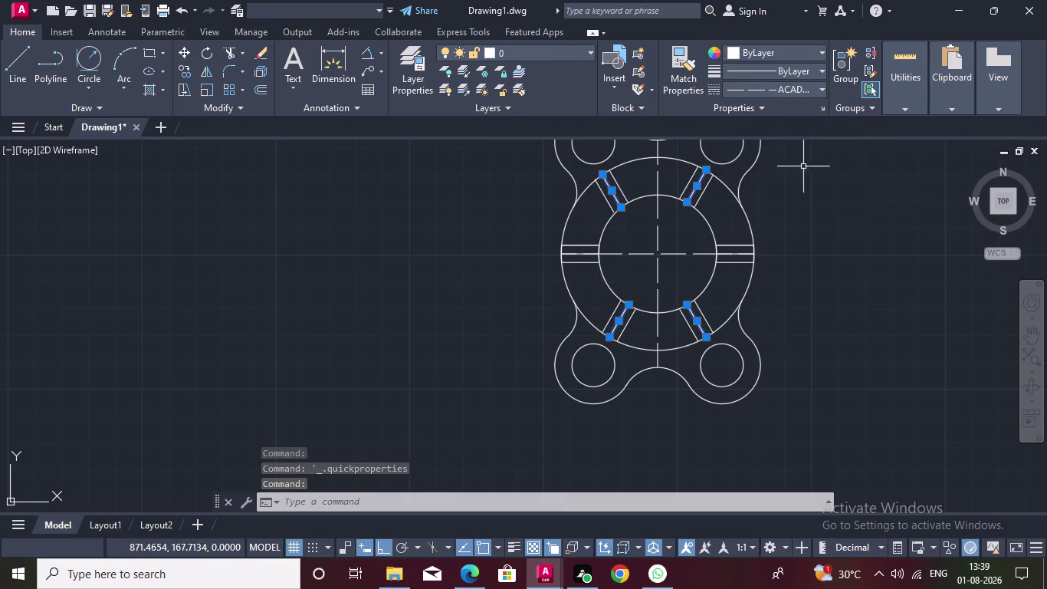
key(Escape)
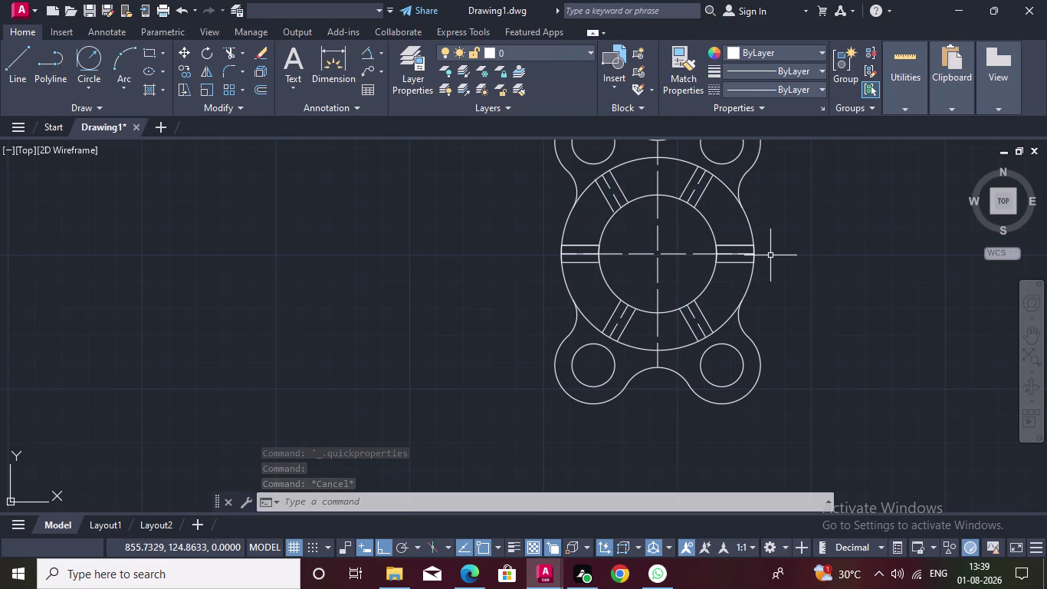
scroll(down, 3)
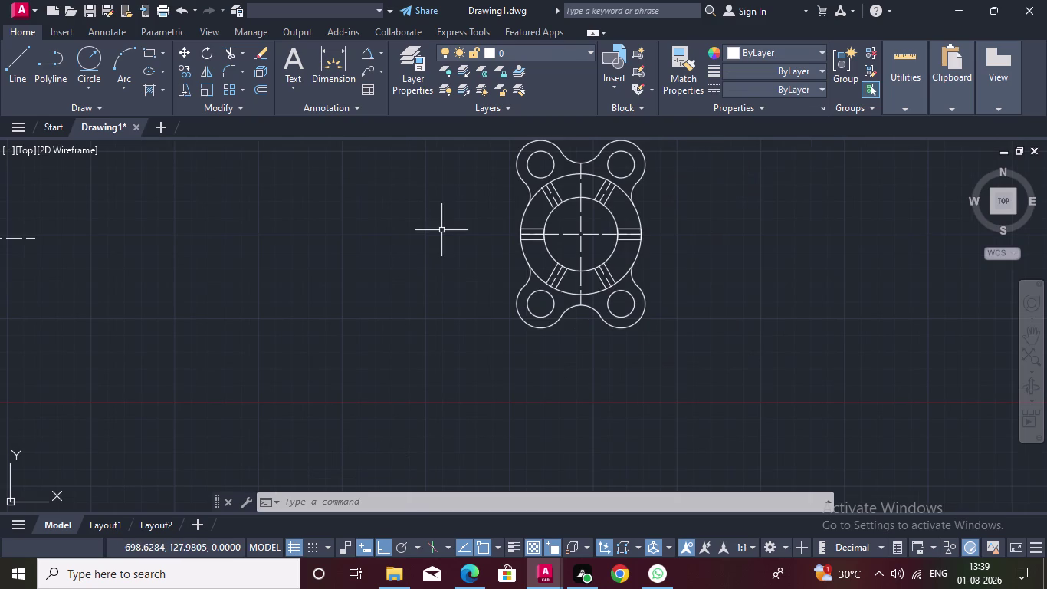
middle_click(441, 246)
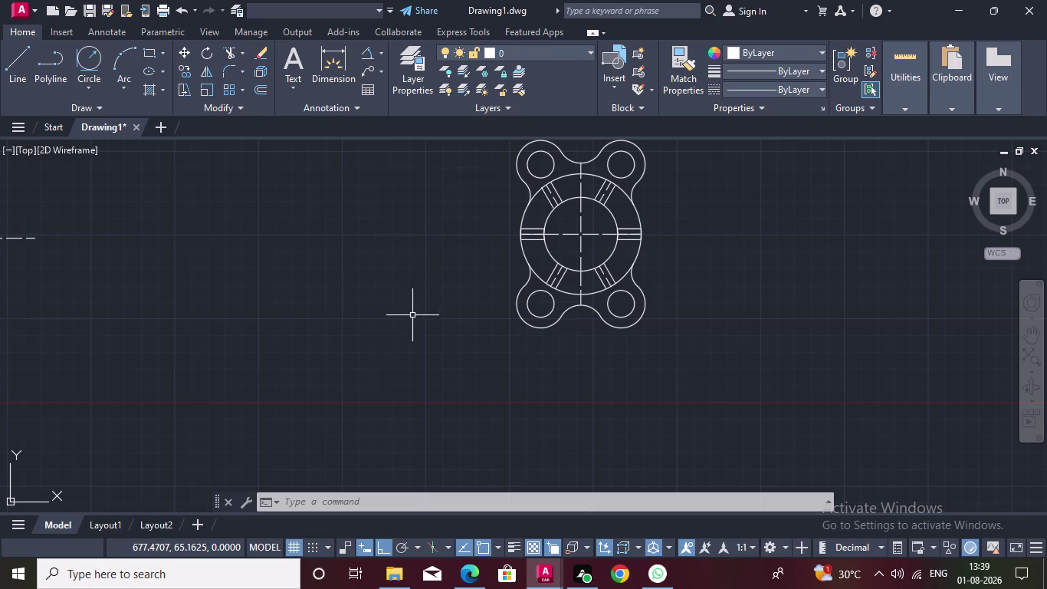
middle_drag(445, 253, 382, 315)
scroll(up, 3)
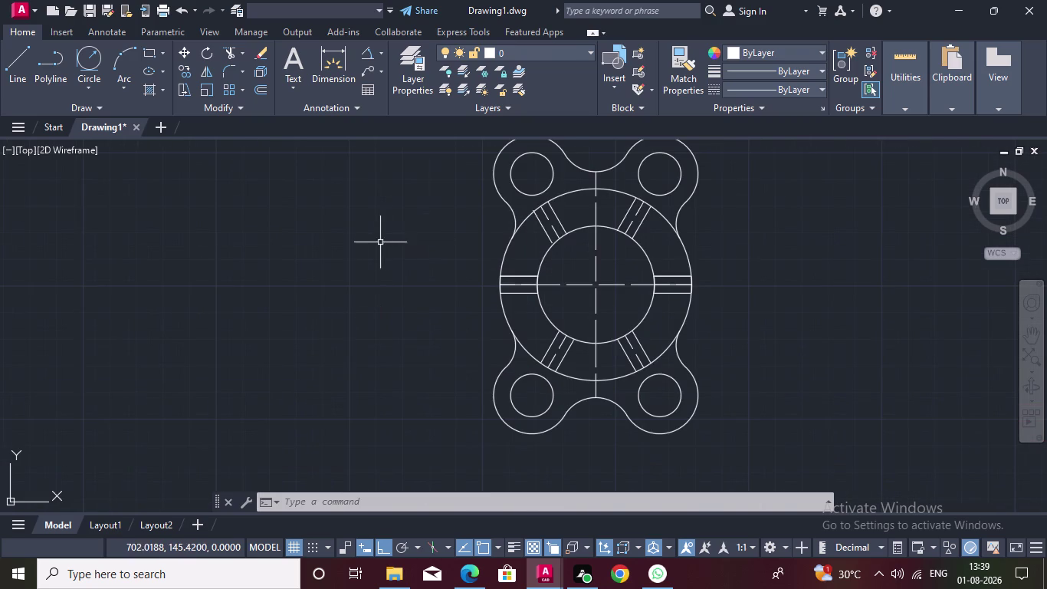
middle_drag(382, 242, 323, 281)
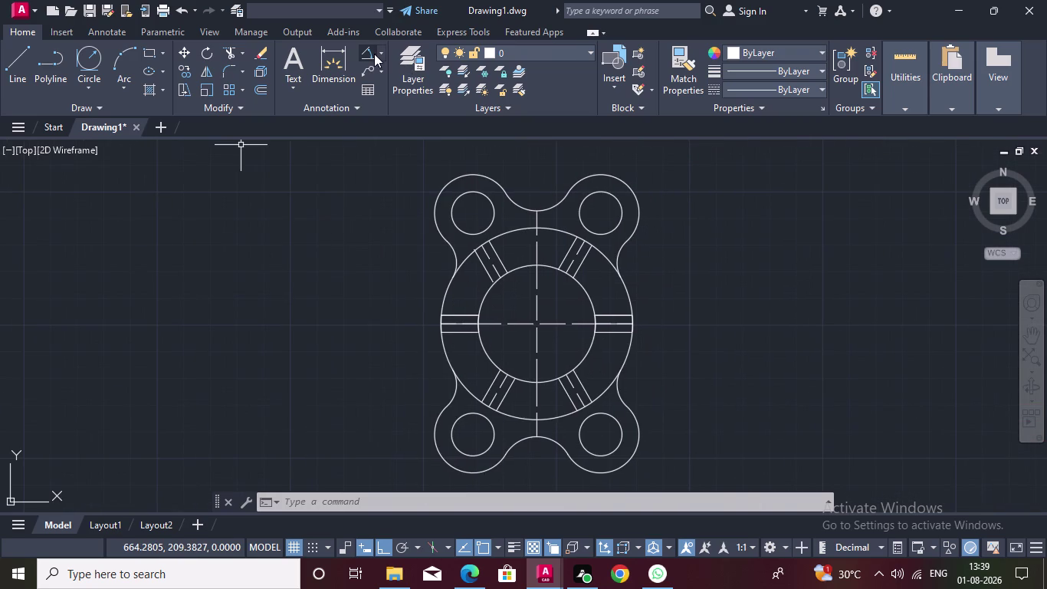
click(375, 53)
drag(591, 297, 666, 274)
key(Escape)
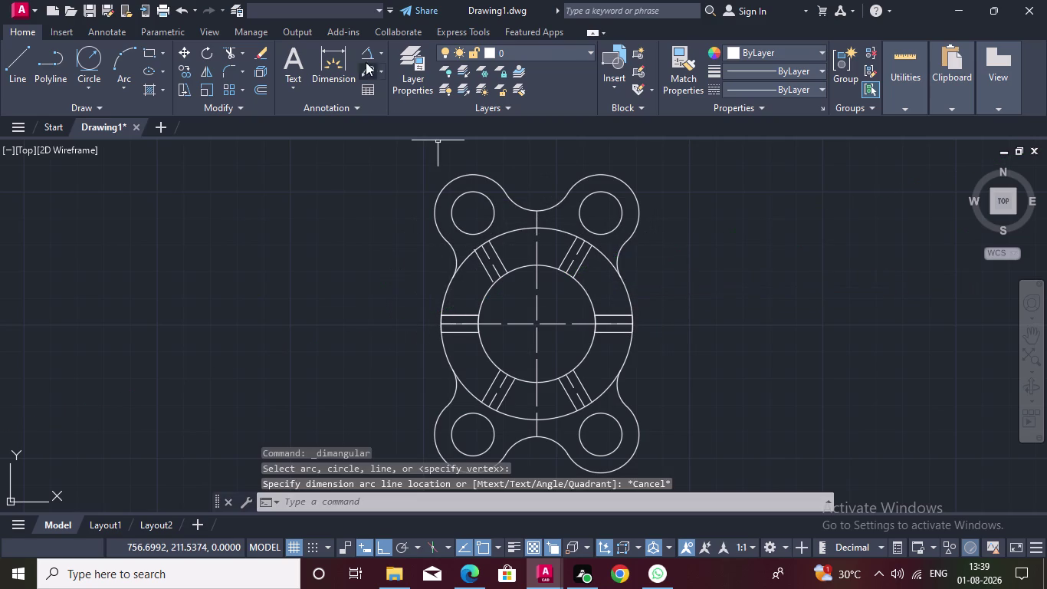
click(373, 50)
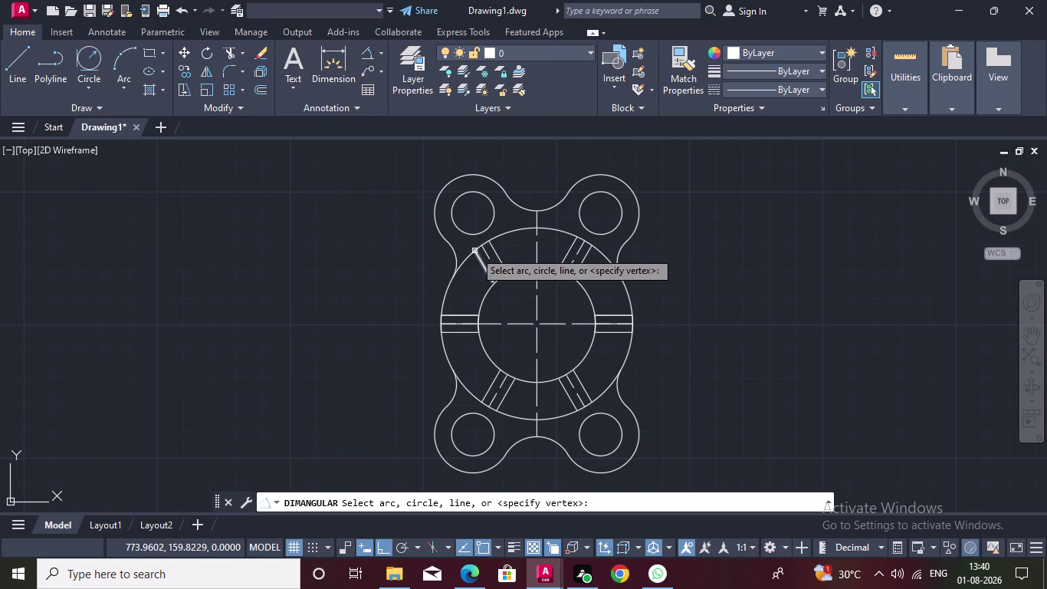
click(489, 256)
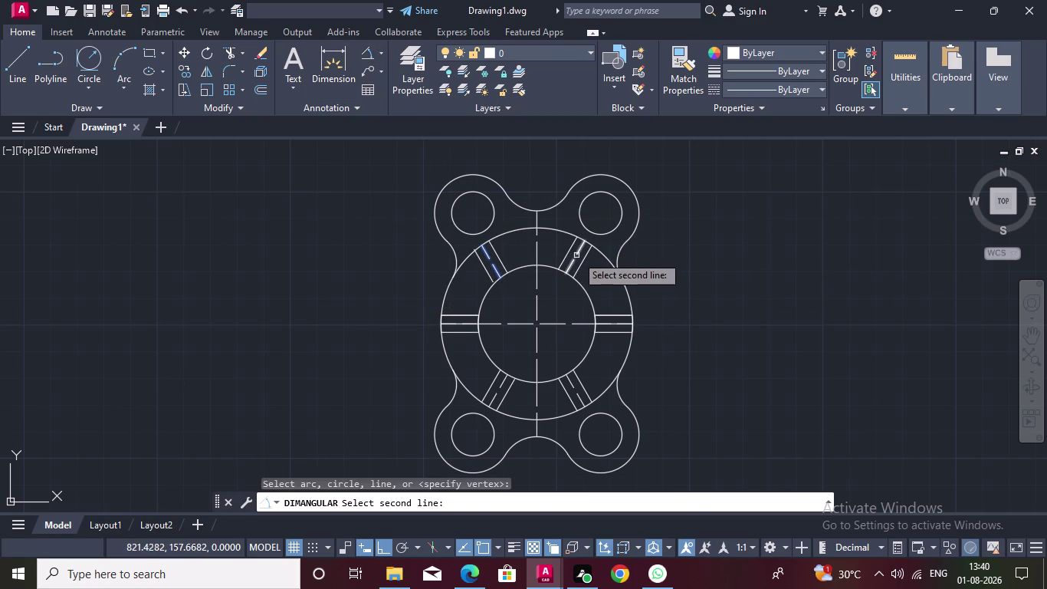
triple_click(577, 254)
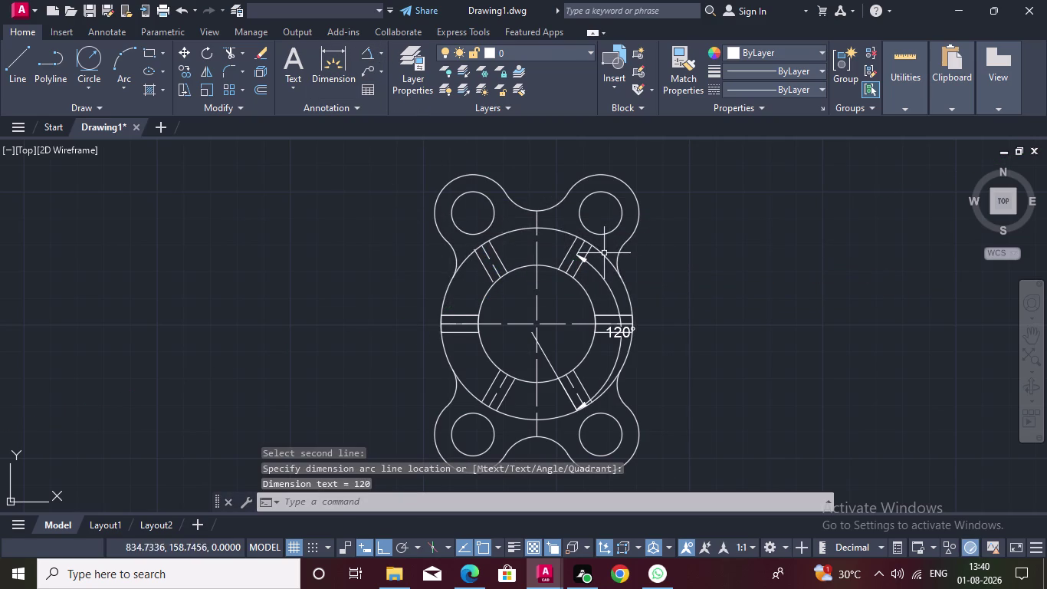
key(Escape)
key(Escape)
key(Escape)
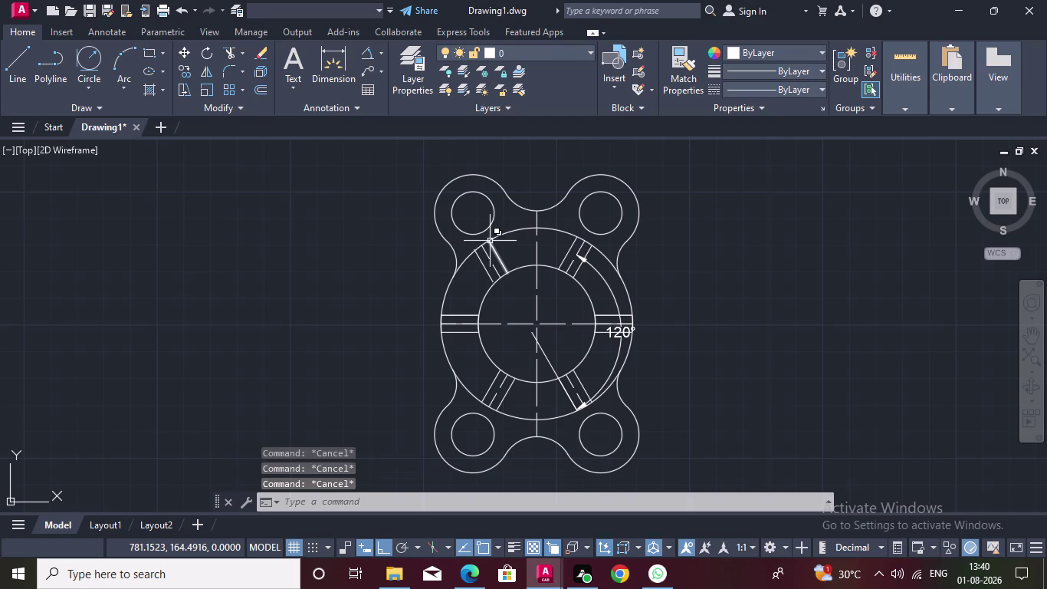
key(Escape)
key(Escape)
key(Escape)
key(Escape)
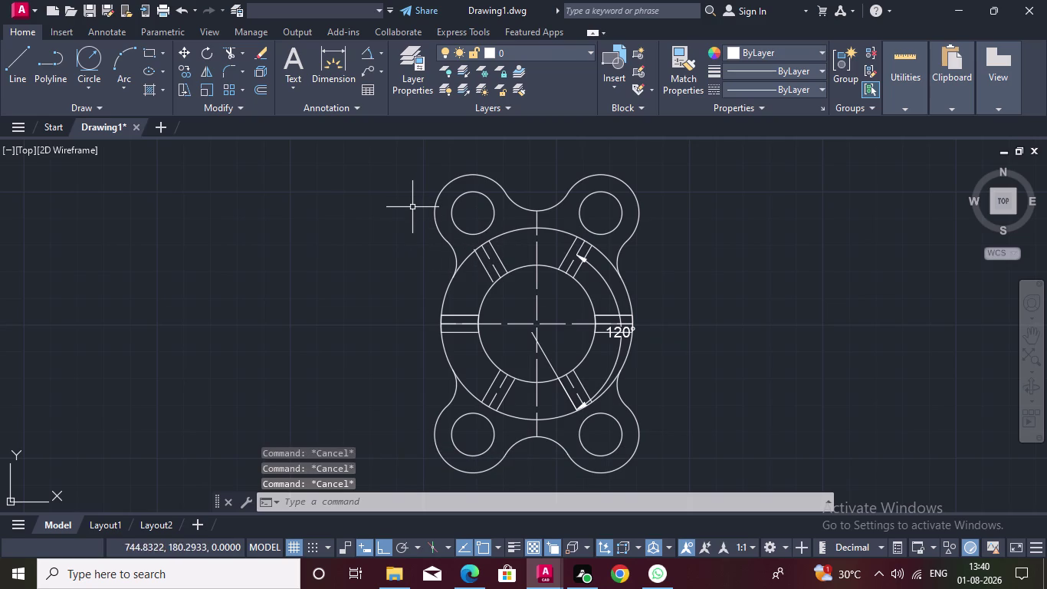
key(ctrl+z)
key(space)
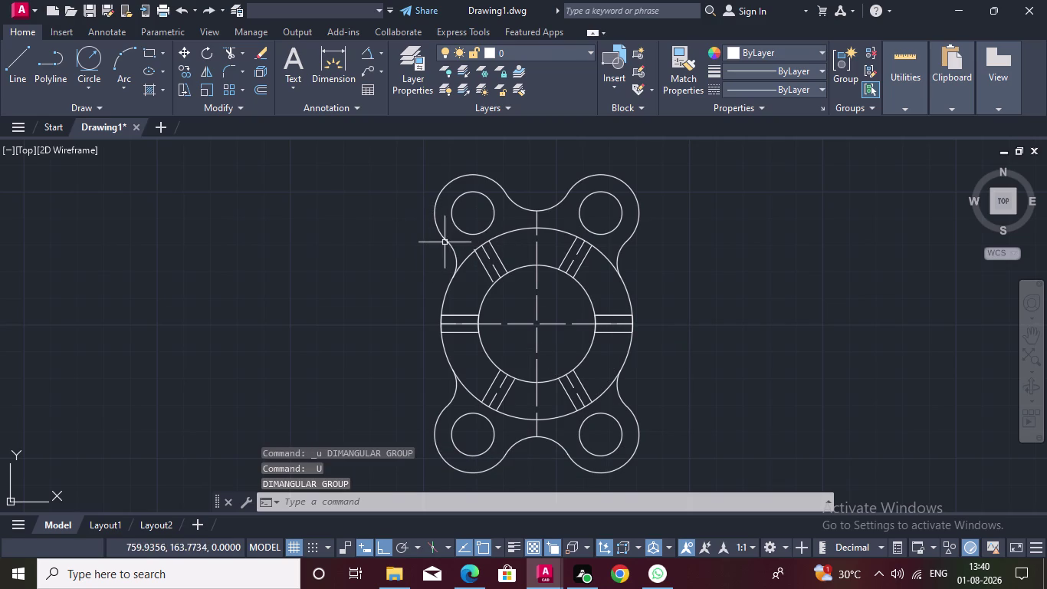
key(space)
middle_drag(497, 226, 350, 257)
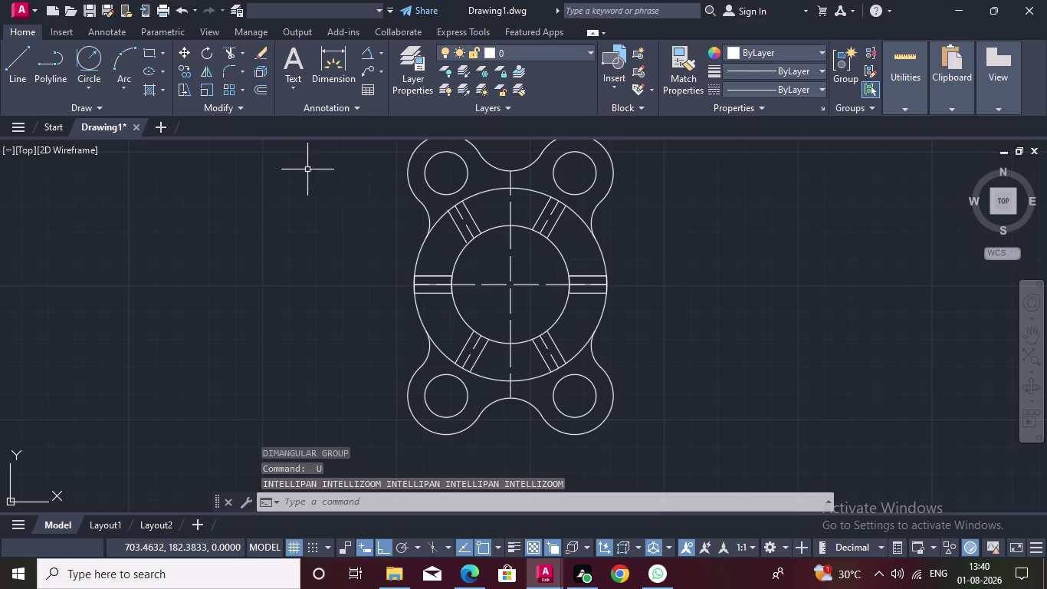
middle_drag(352, 176, 327, 202)
click(367, 43)
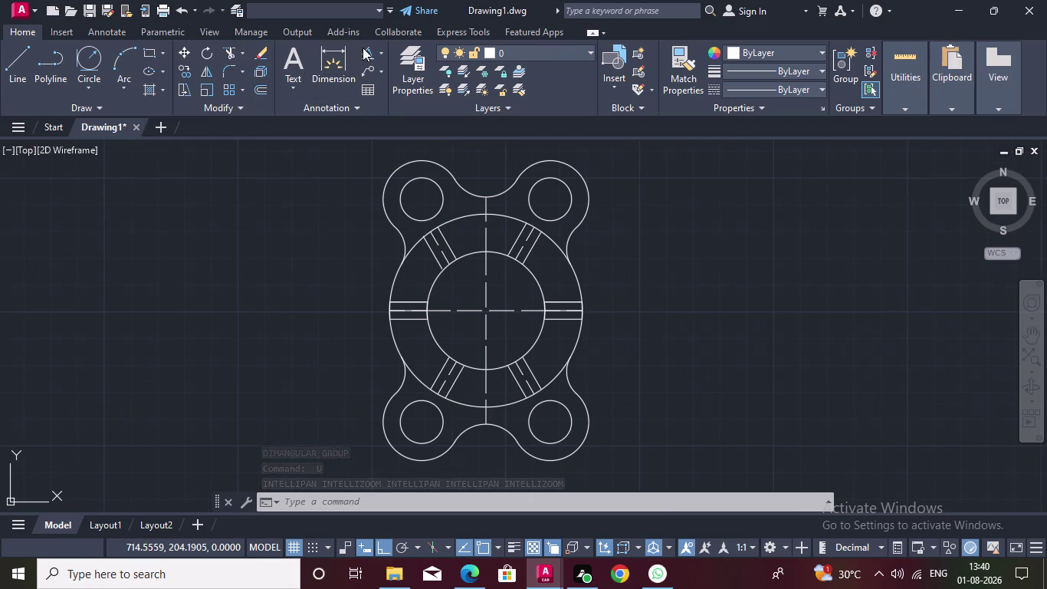
click(437, 244)
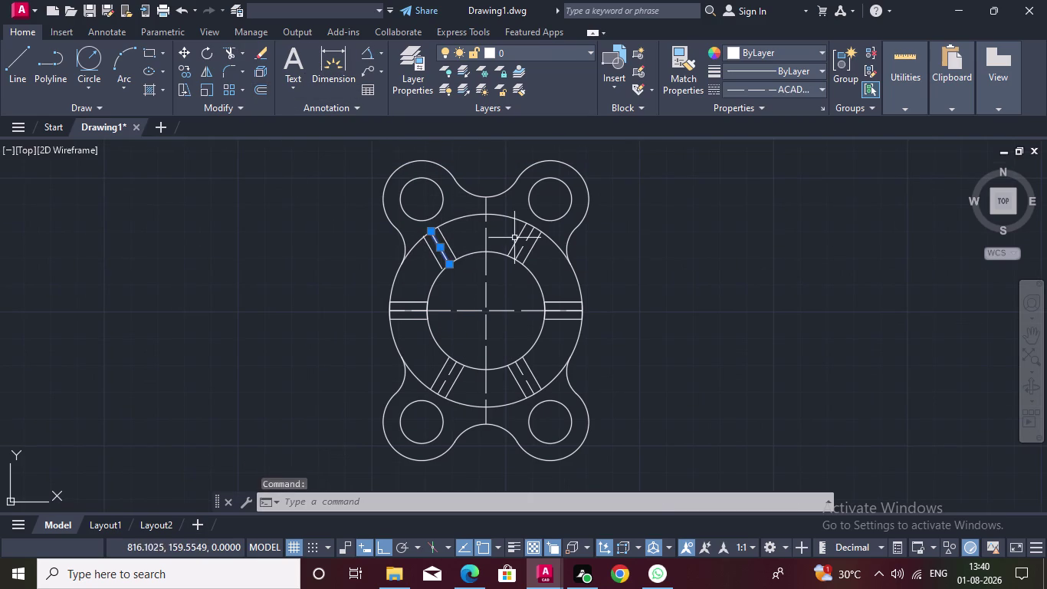
Inspect the upper slot lines in Quick Properties, then clear the selection.
click(529, 238)
right_click(528, 238)
click(528, 238)
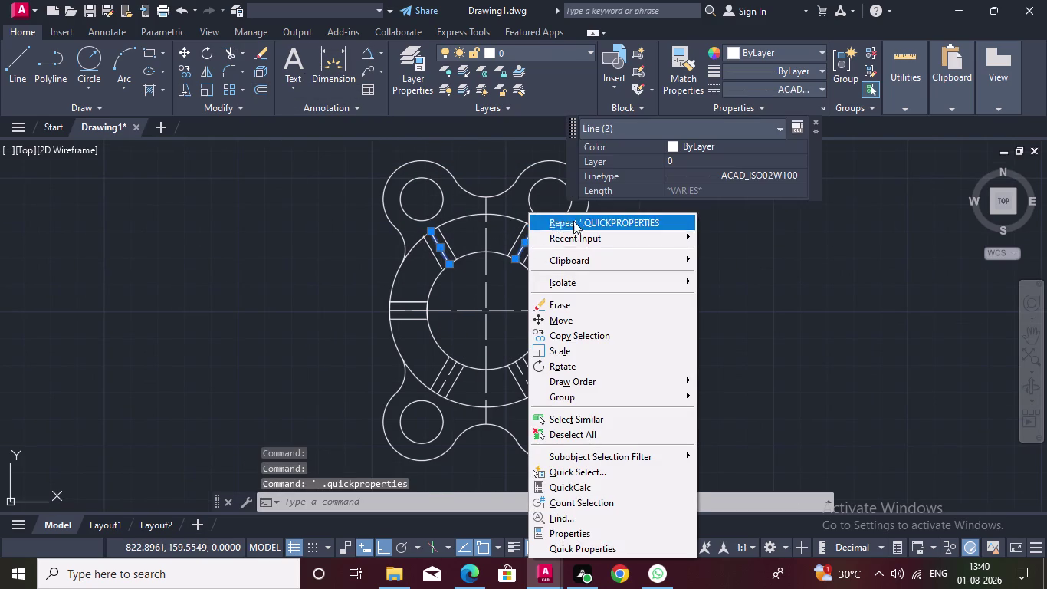
click(493, 150)
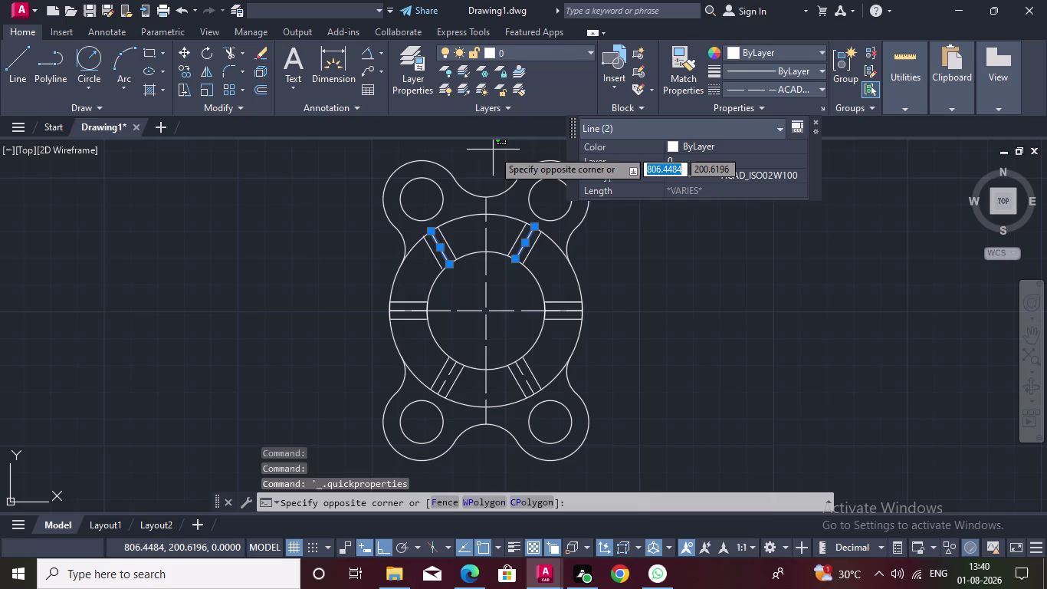
key(Escape)
key(Escape)
key(Escape)
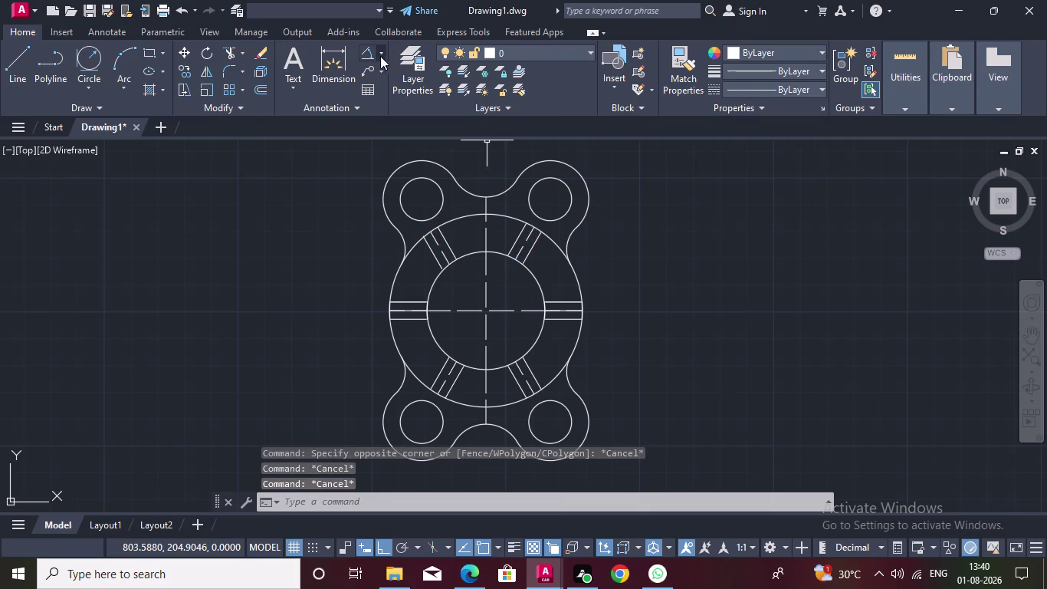
Dimension the 60° angle between the two upper slot lines, placed above the lever.
double_click(368, 51)
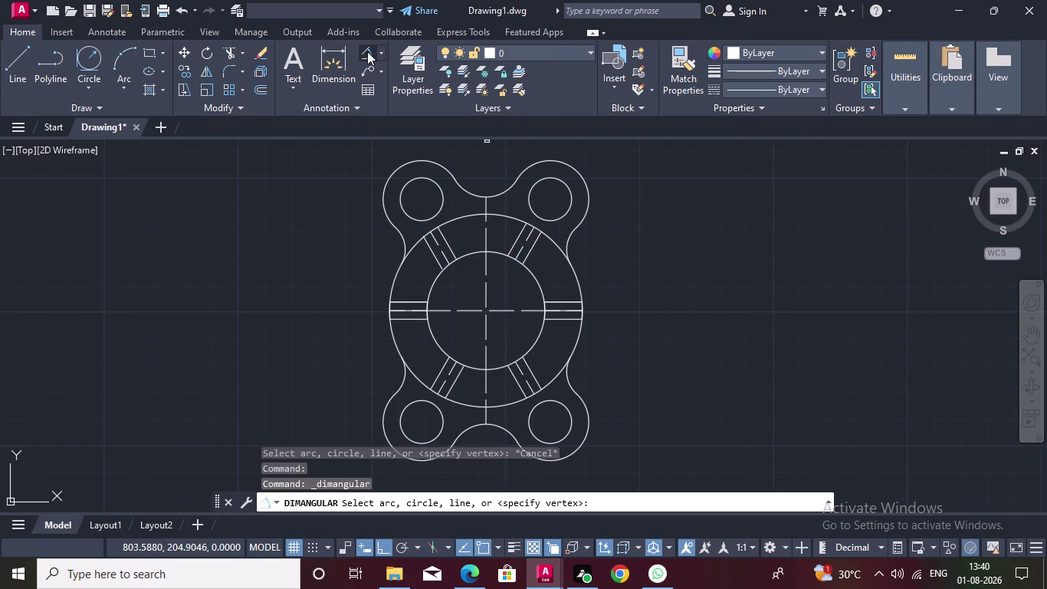
click(437, 241)
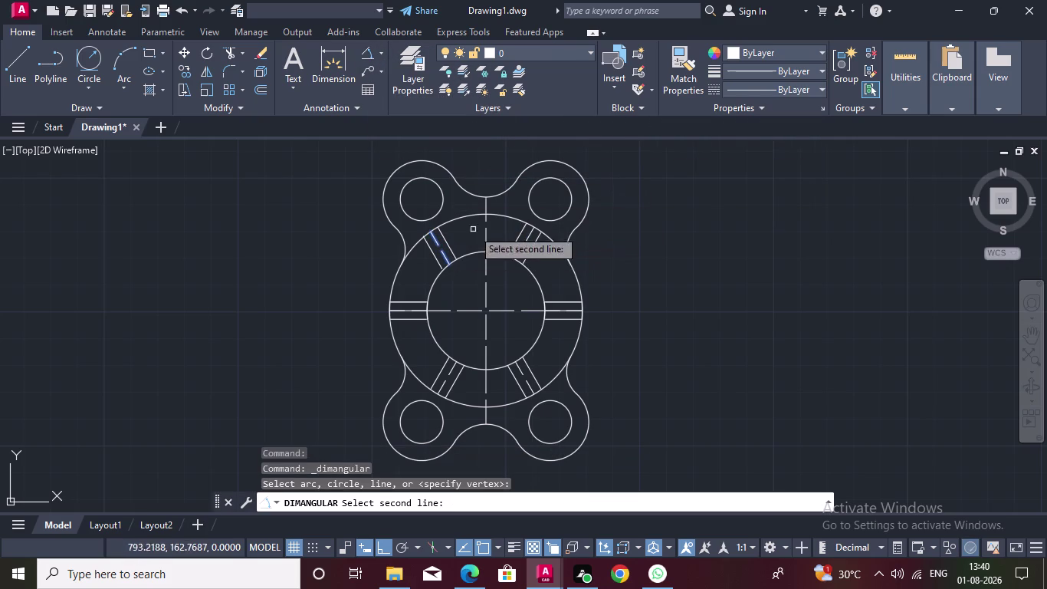
double_click(529, 236)
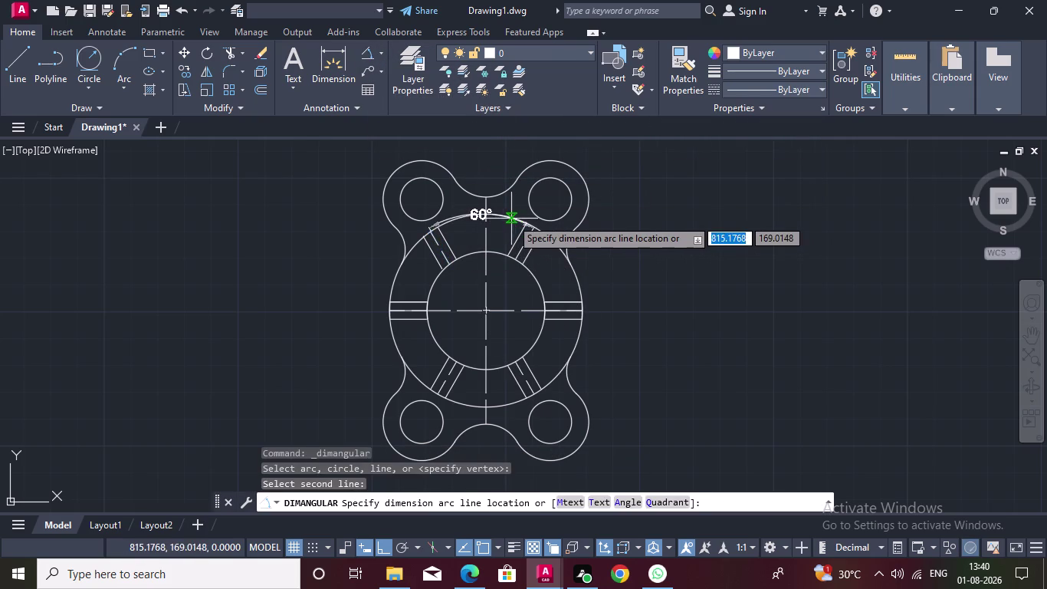
scroll(down, 3)
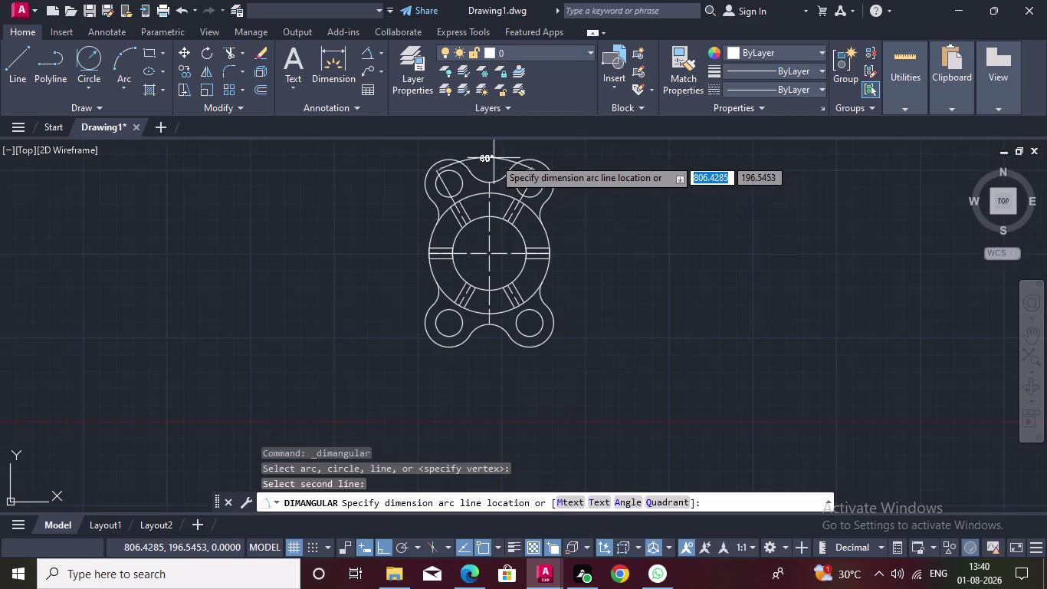
middle_click(480, 214)
middle_click(492, 152)
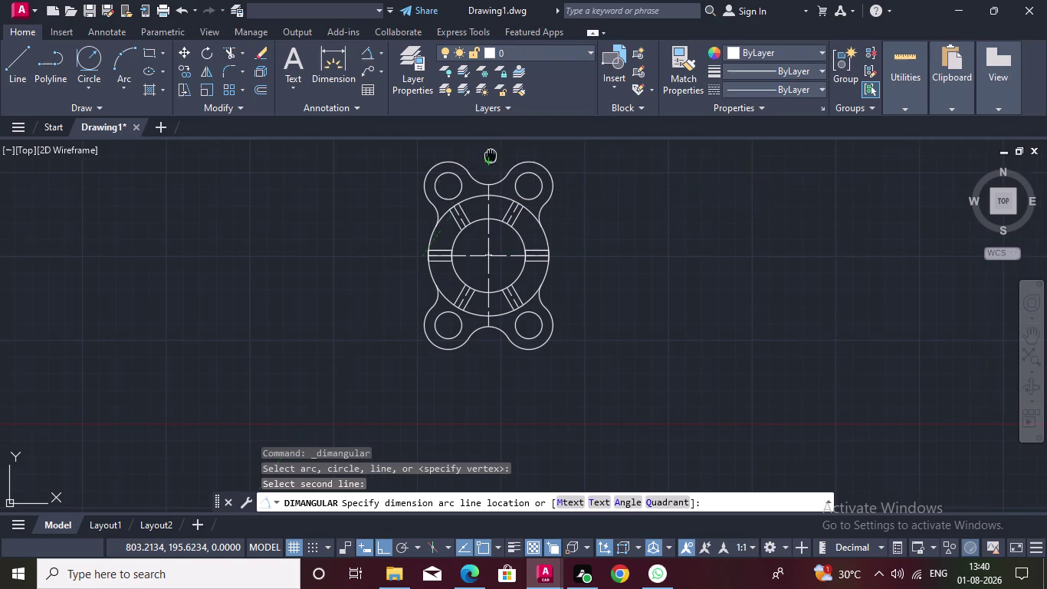
middle_click(483, 145)
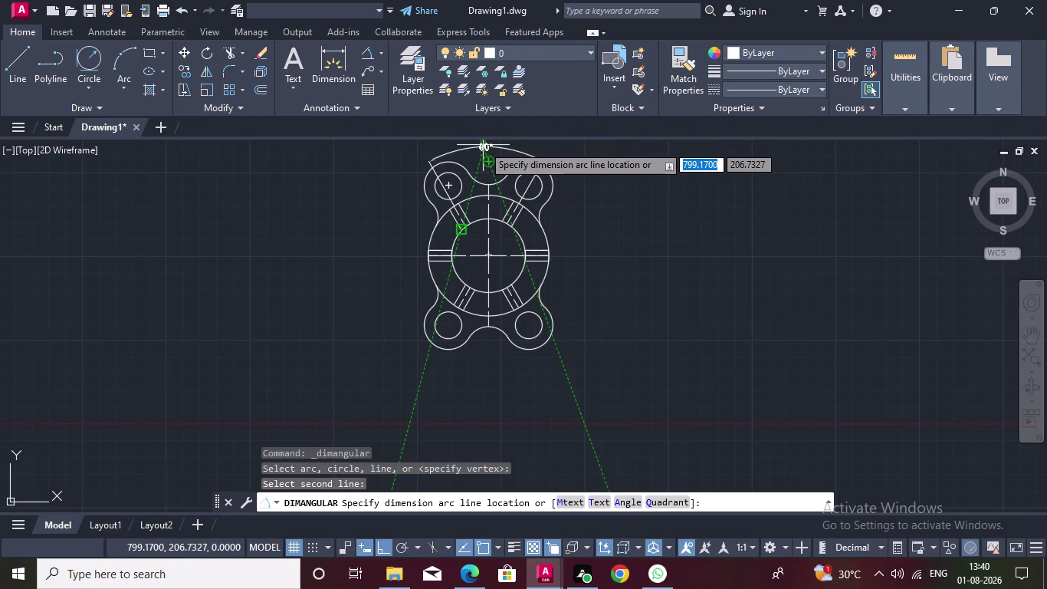
click(483, 145)
scroll(down, 3)
scroll(up, 3)
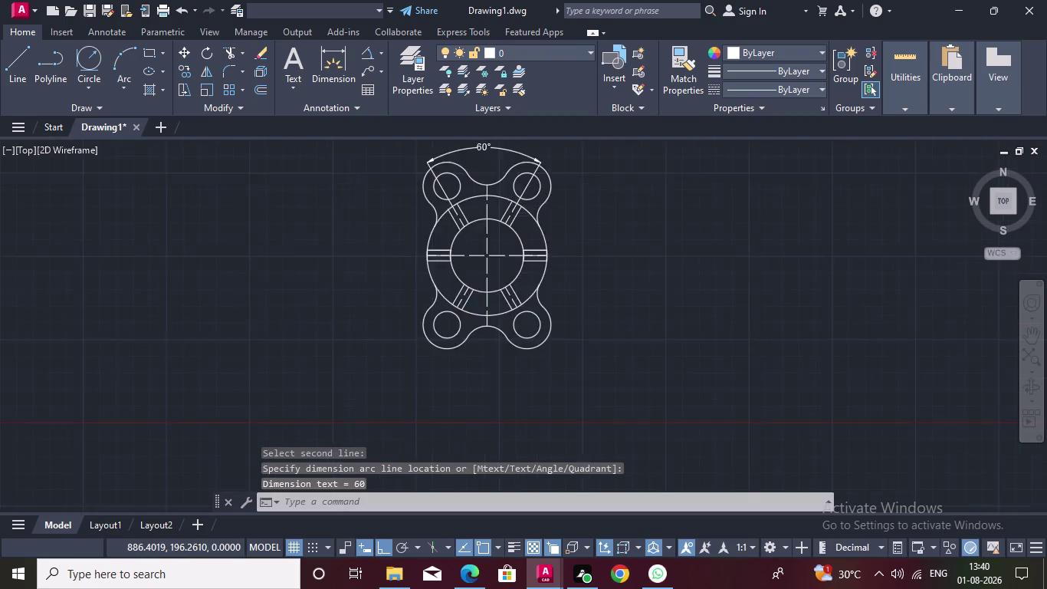
middle_drag(598, 161, 564, 220)
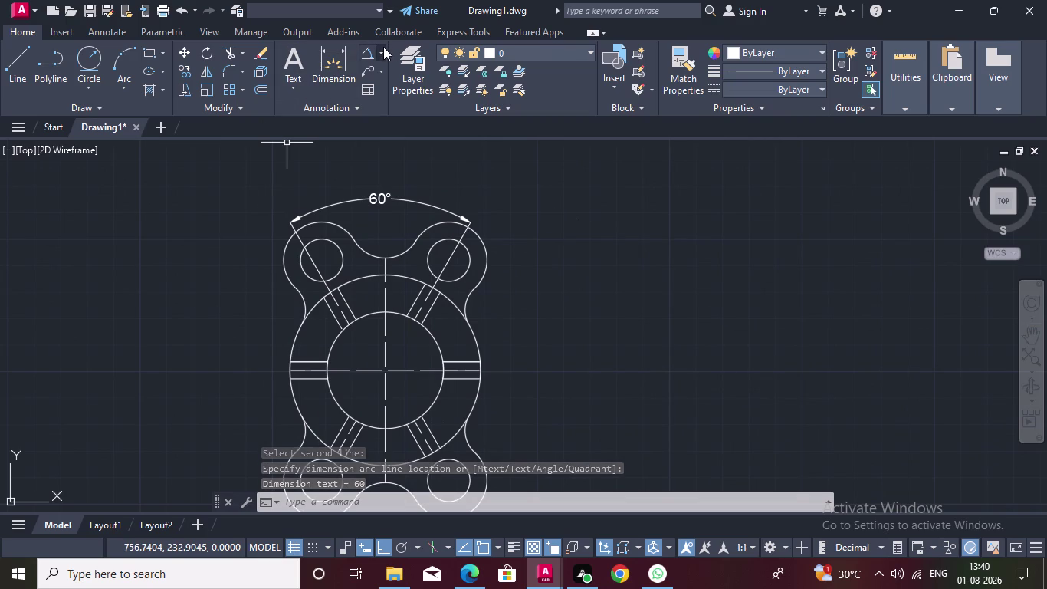
click(383, 47)
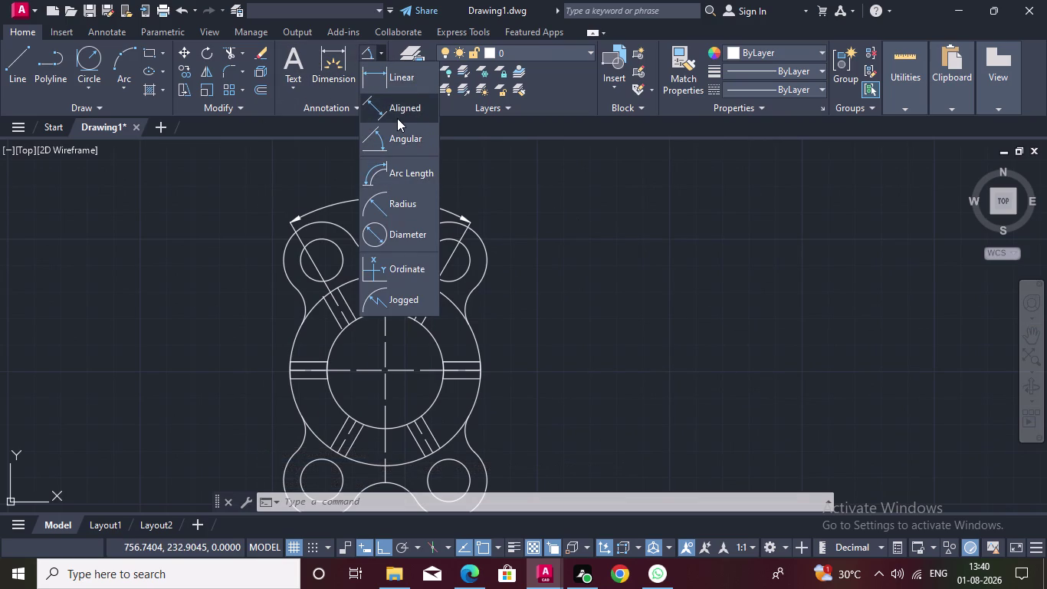
Add R18 to the upper-right lobe arc and R10 to the upper-right hole.
click(400, 200)
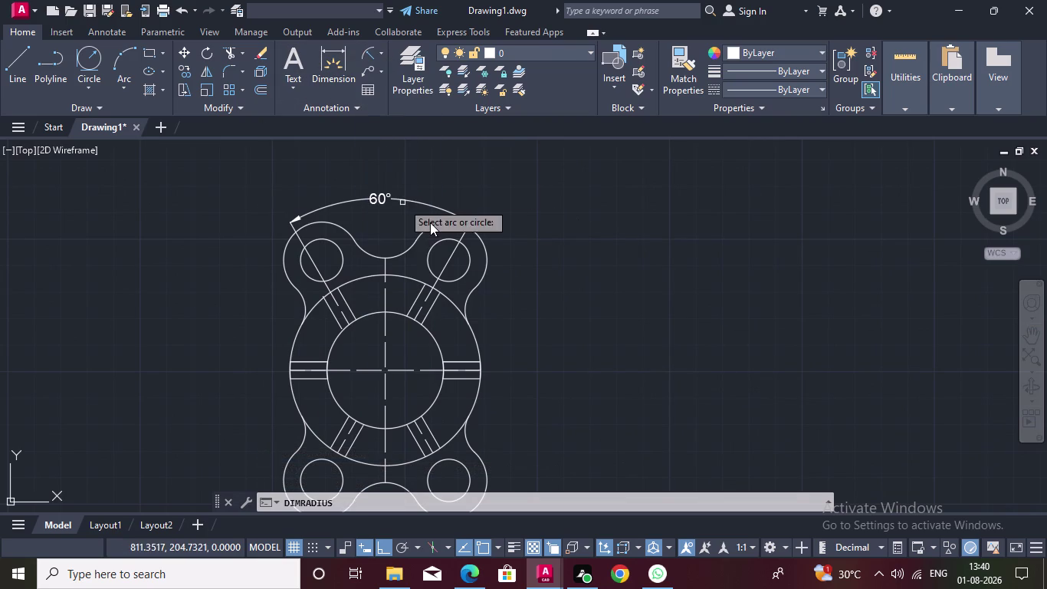
click(483, 239)
click(490, 233)
click(507, 217)
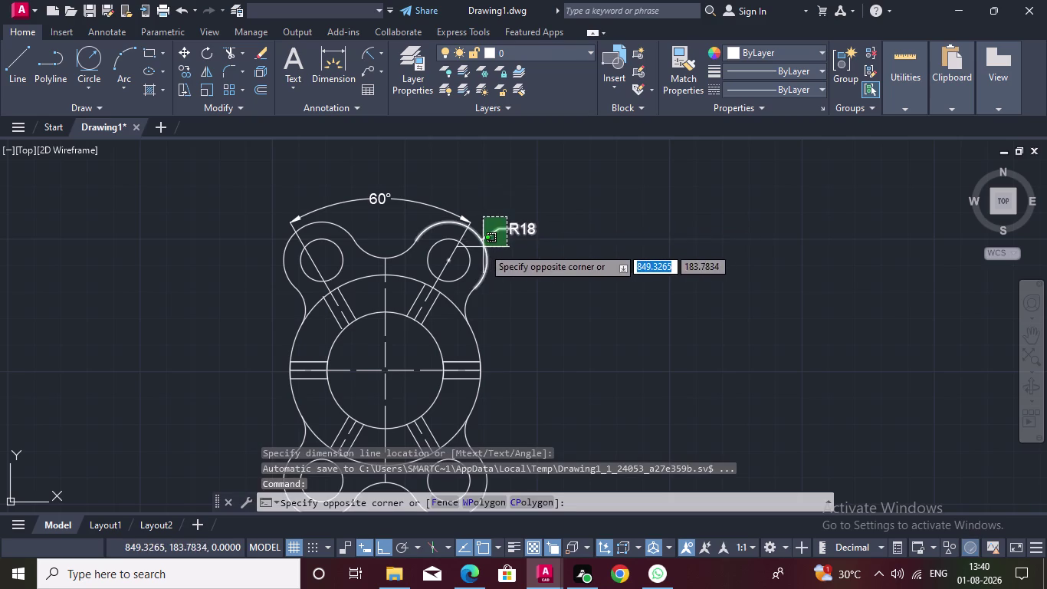
click(509, 179)
key(space)
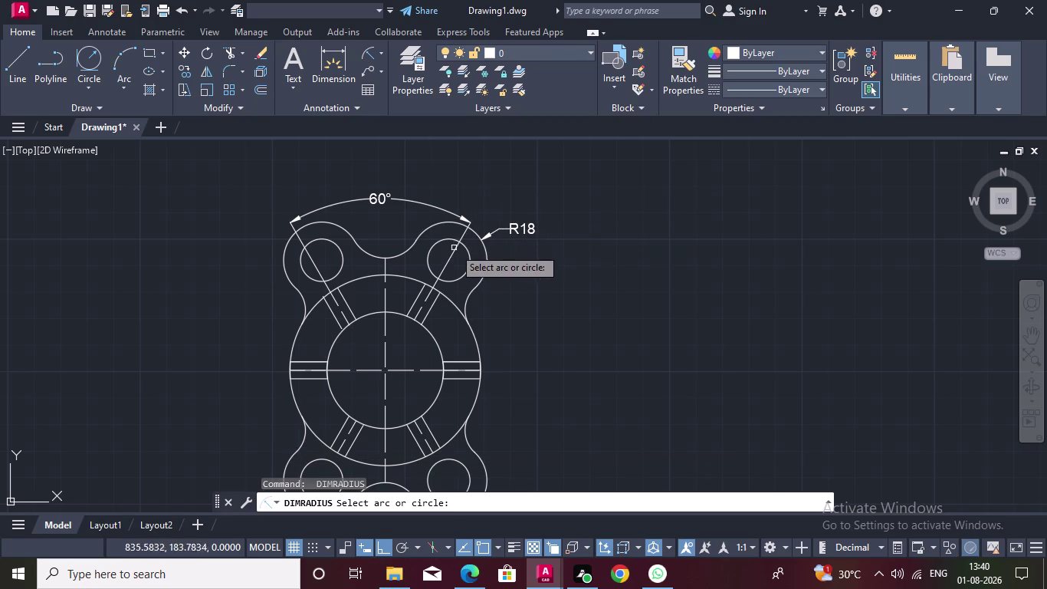
click(465, 251)
double_click(466, 249)
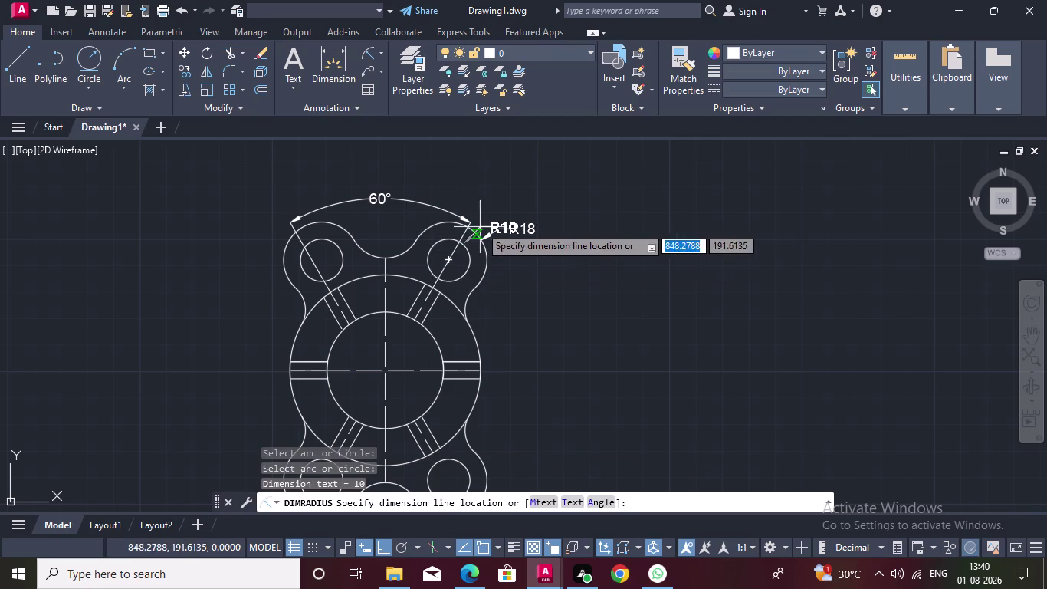
click(489, 204)
Add R45 to the large outer ring and R14 to the blend arc.
key(space)
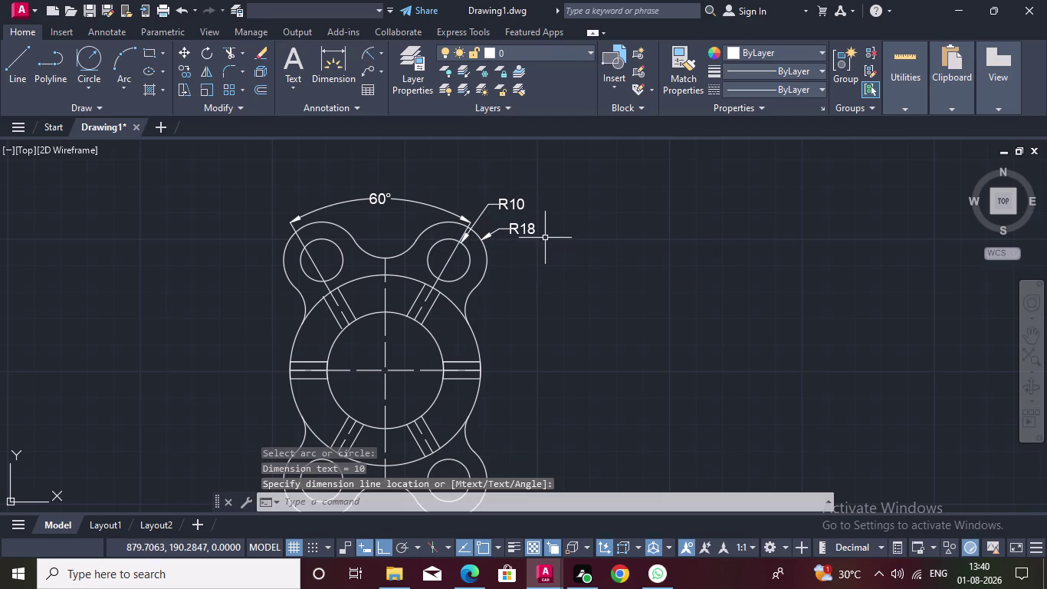
click(456, 306)
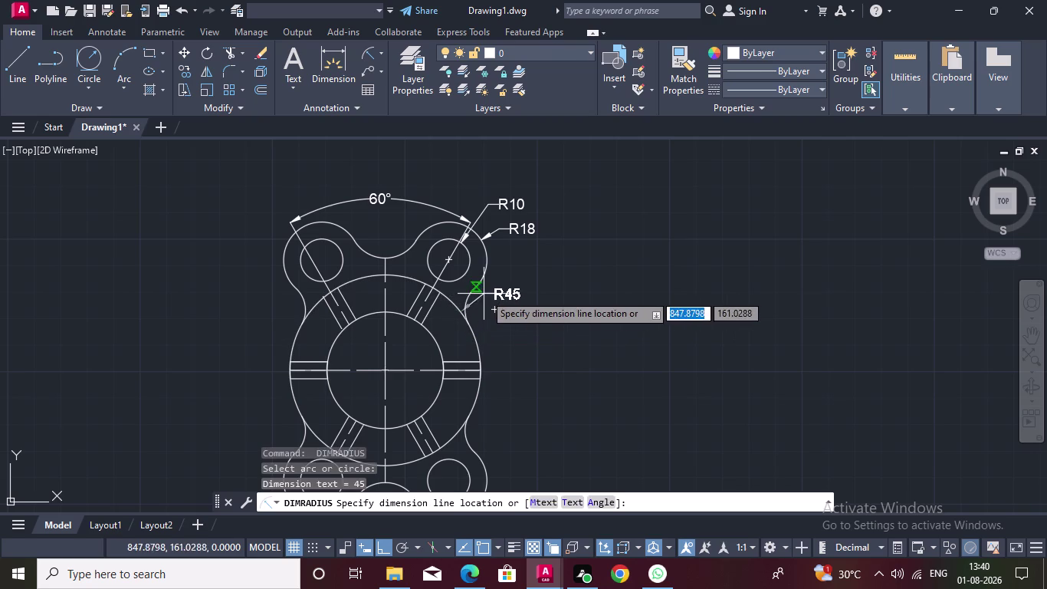
click(496, 289)
click(469, 300)
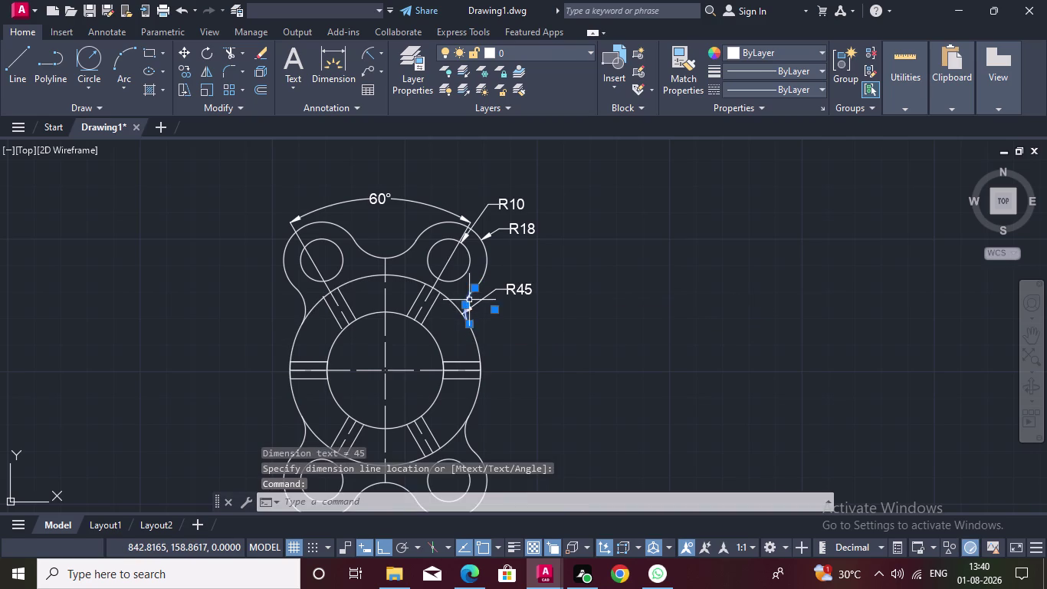
key(Escape)
key(space)
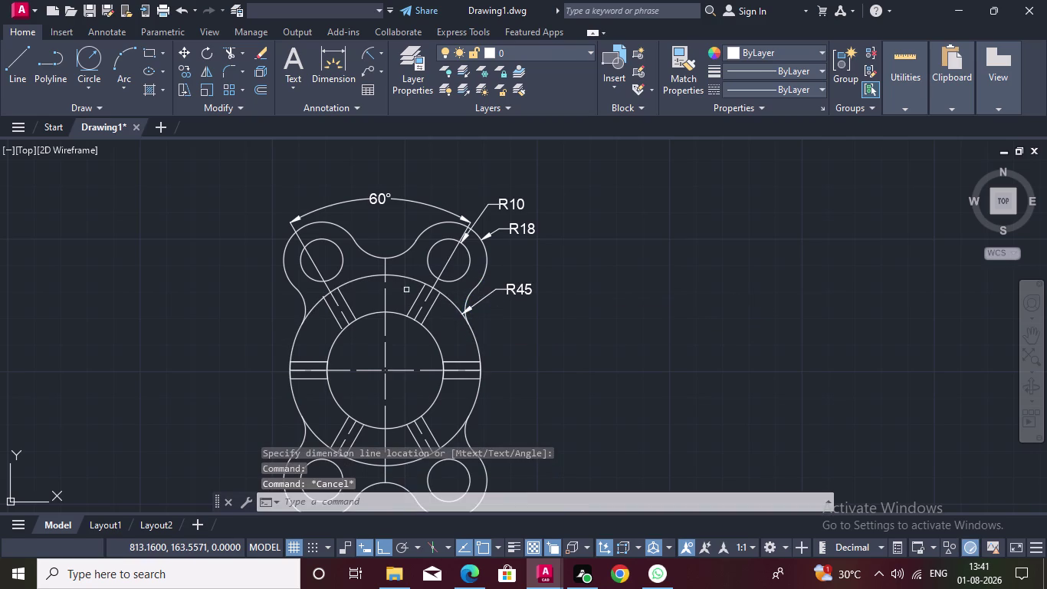
click(469, 298)
right_click(468, 298)
click(468, 298)
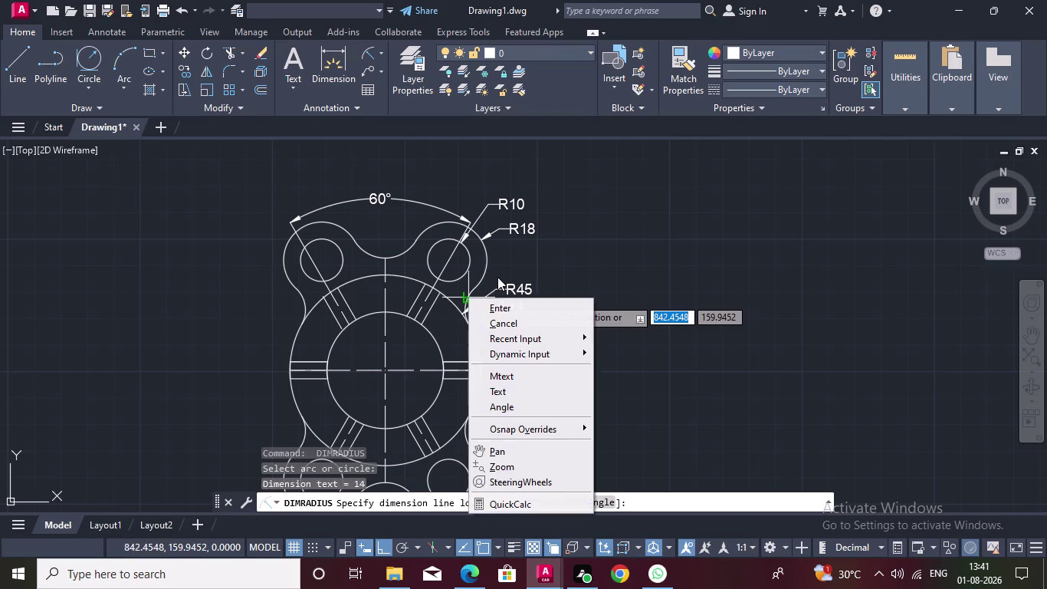
double_click(500, 272)
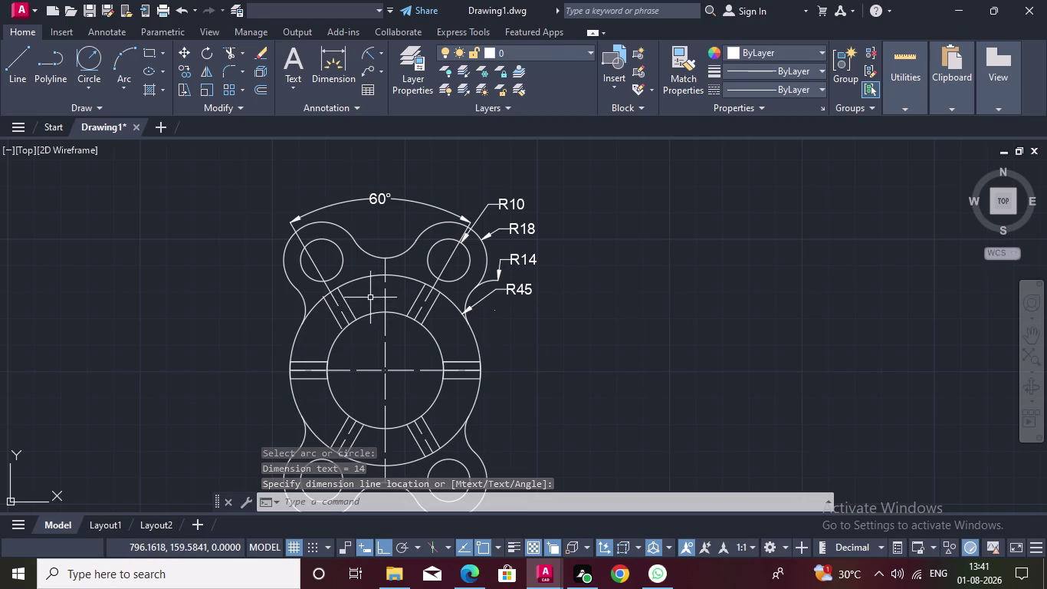
Dimension the inner hub circle as R28, with the label outside the hub.
middle_drag(371, 295, 375, 270)
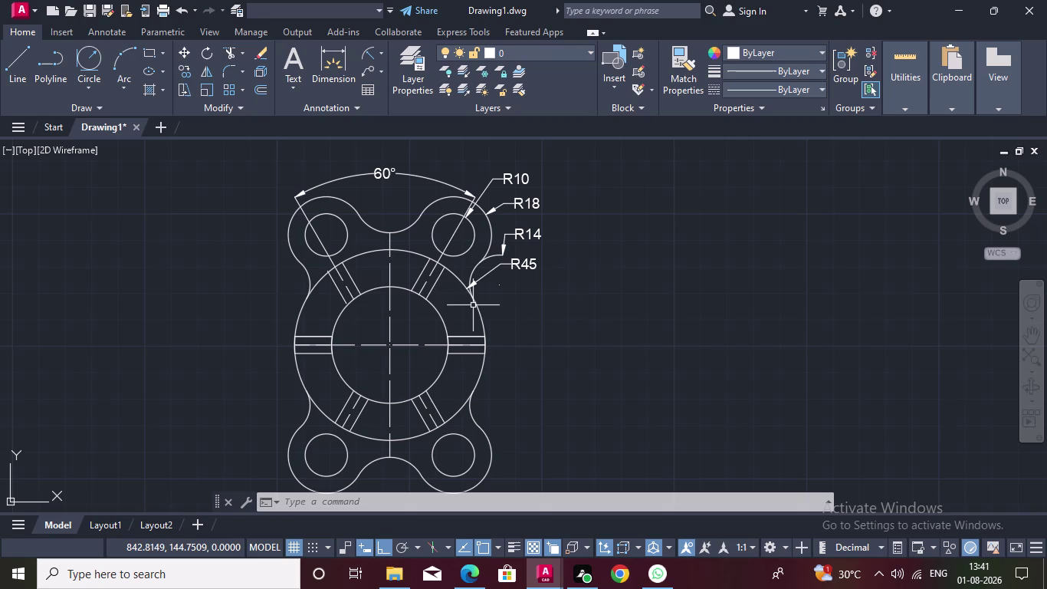
key(space)
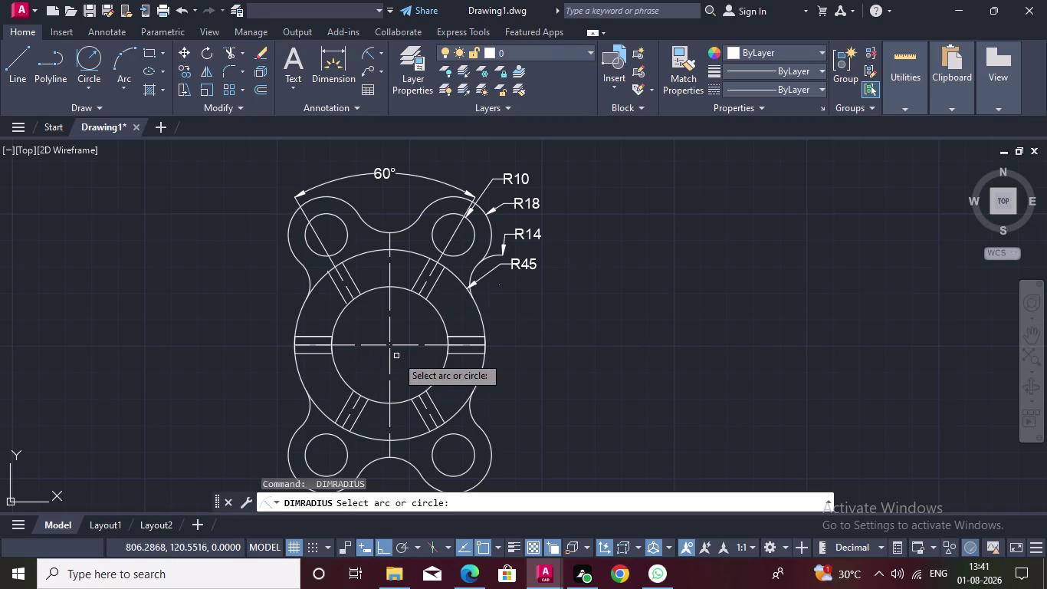
double_click(435, 310)
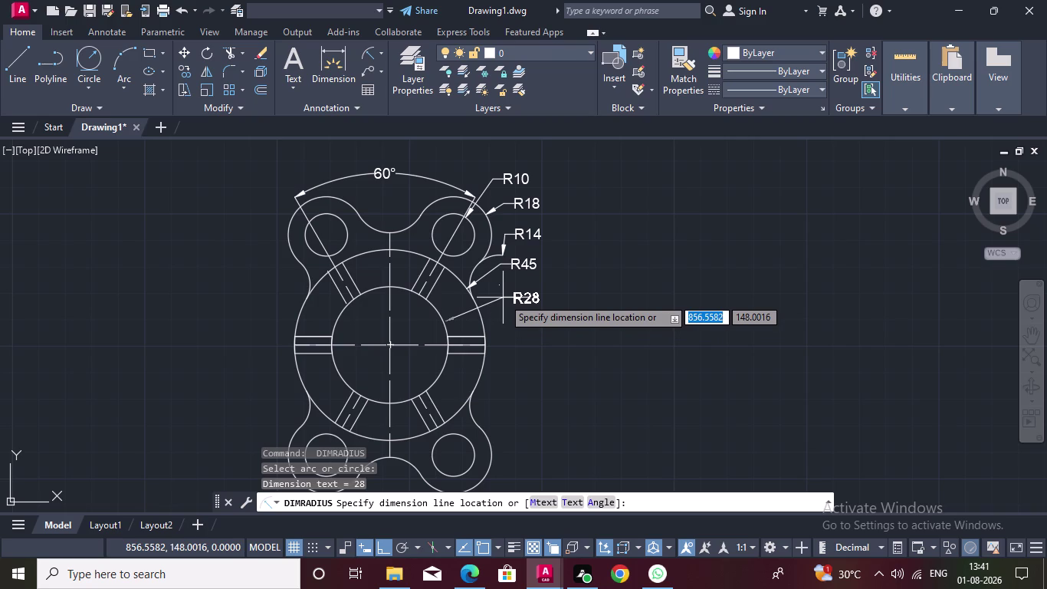
triple_click(503, 297)
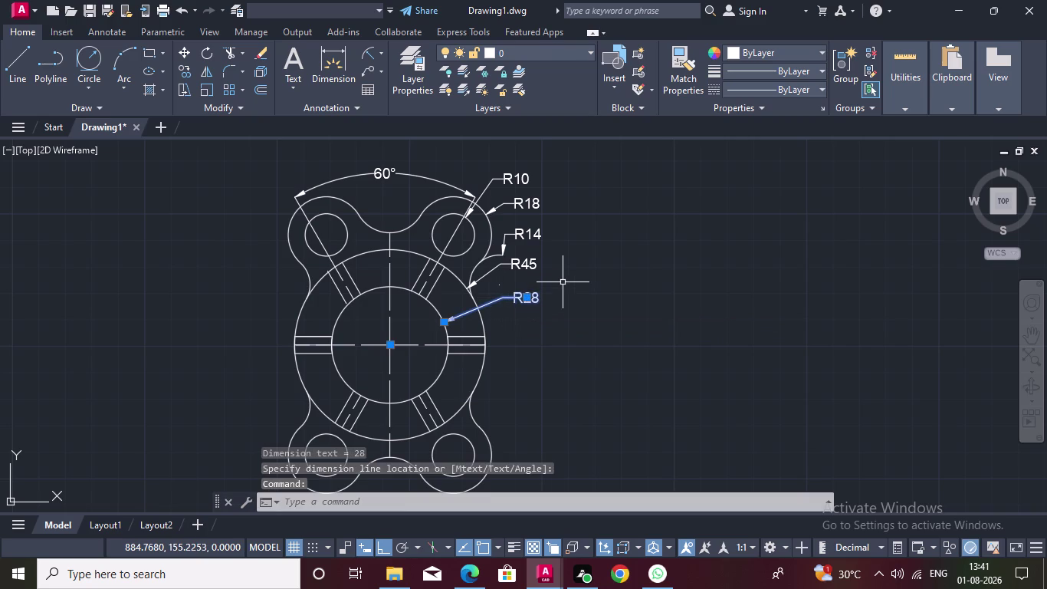
key(Escape)
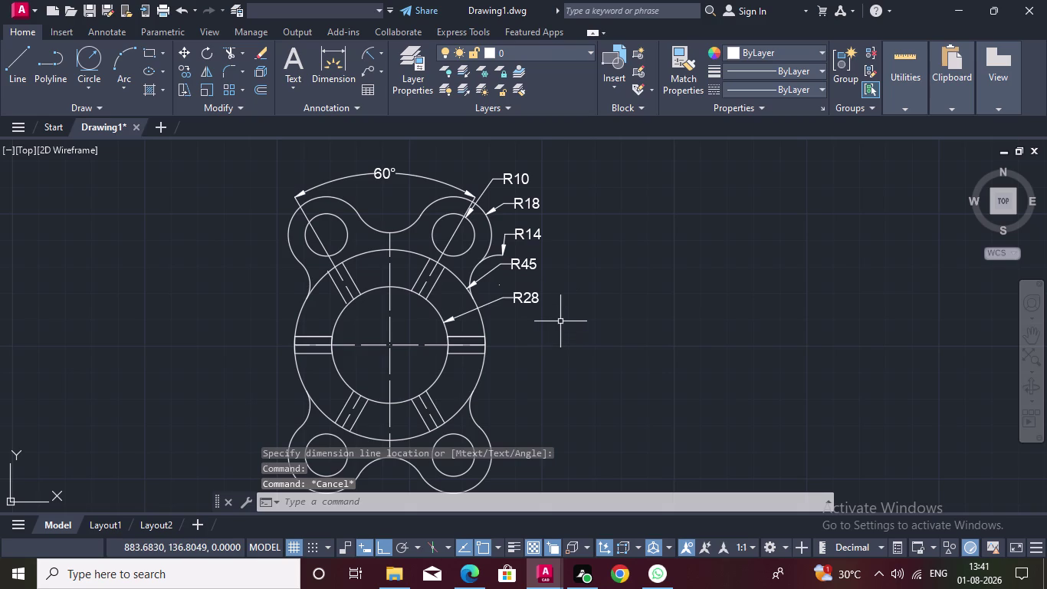
scroll(down, 3)
scroll(up, 3)
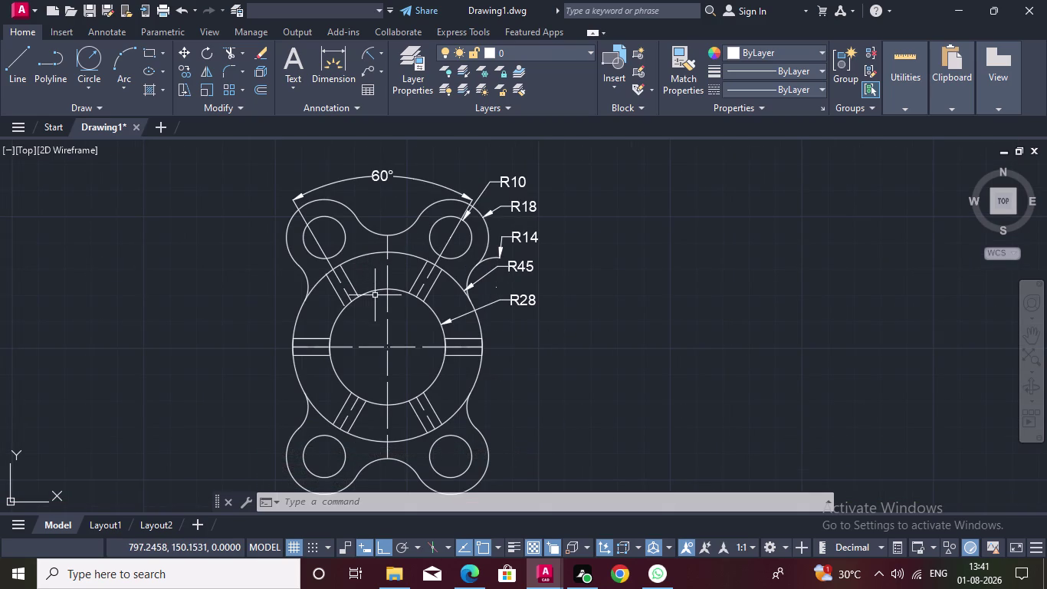
double_click(338, 67)
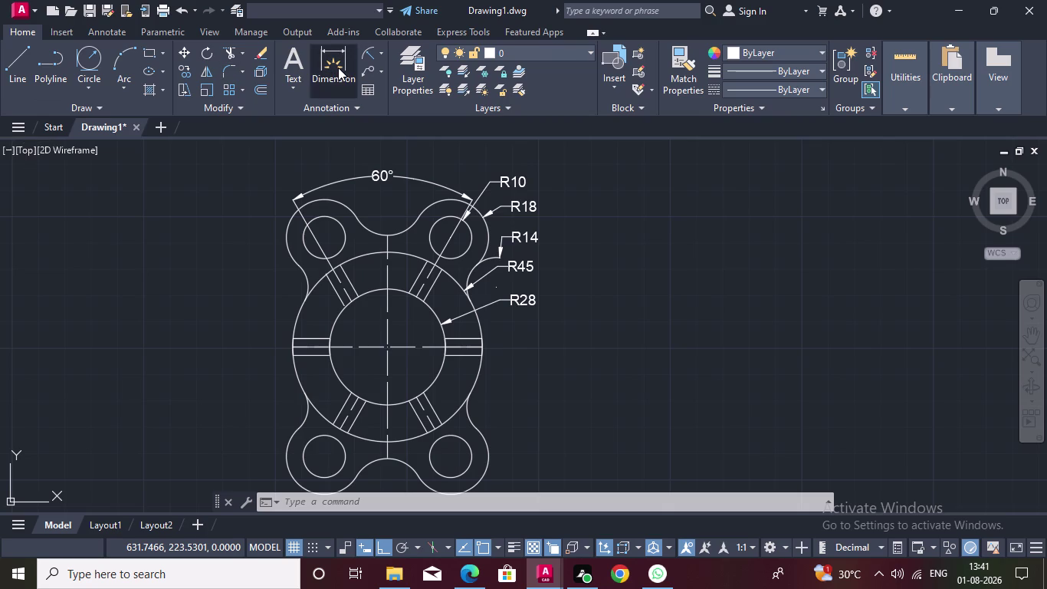
middle_drag(359, 327, 371, 292)
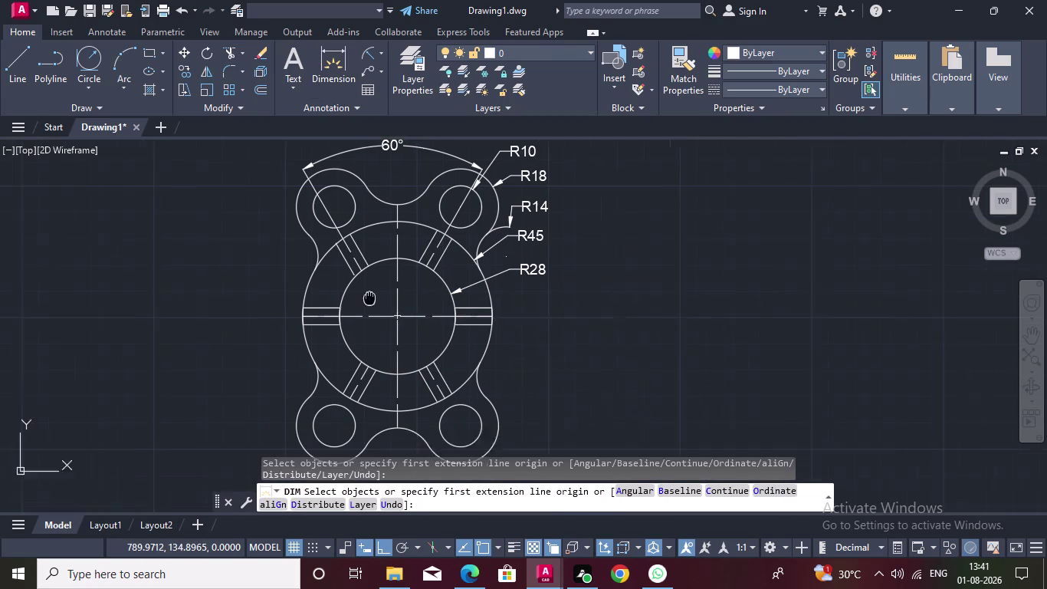
middle_drag(371, 292, 380, 256)
click(412, 273)
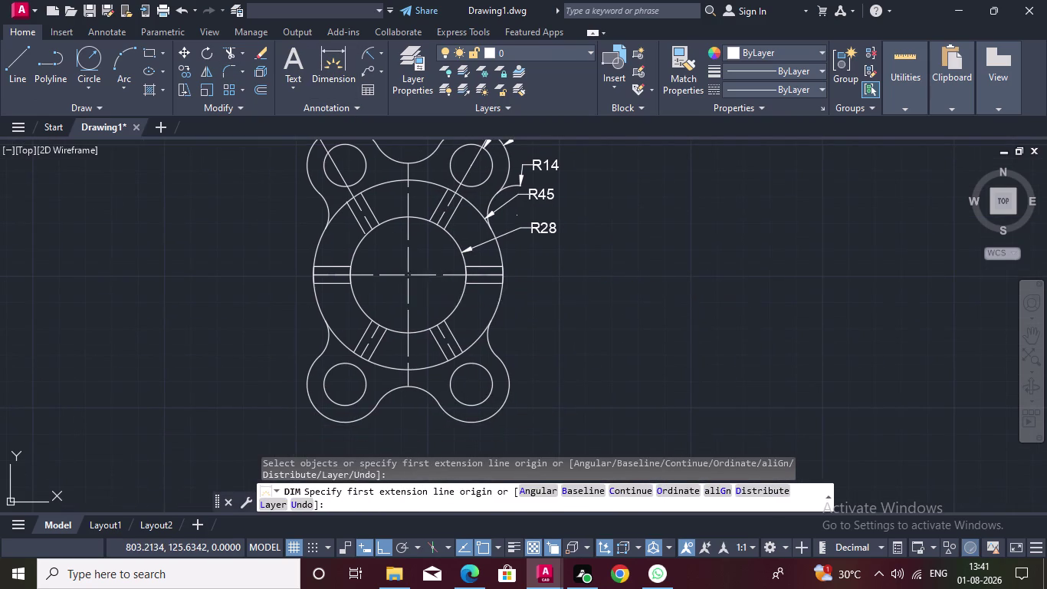
double_click(349, 383)
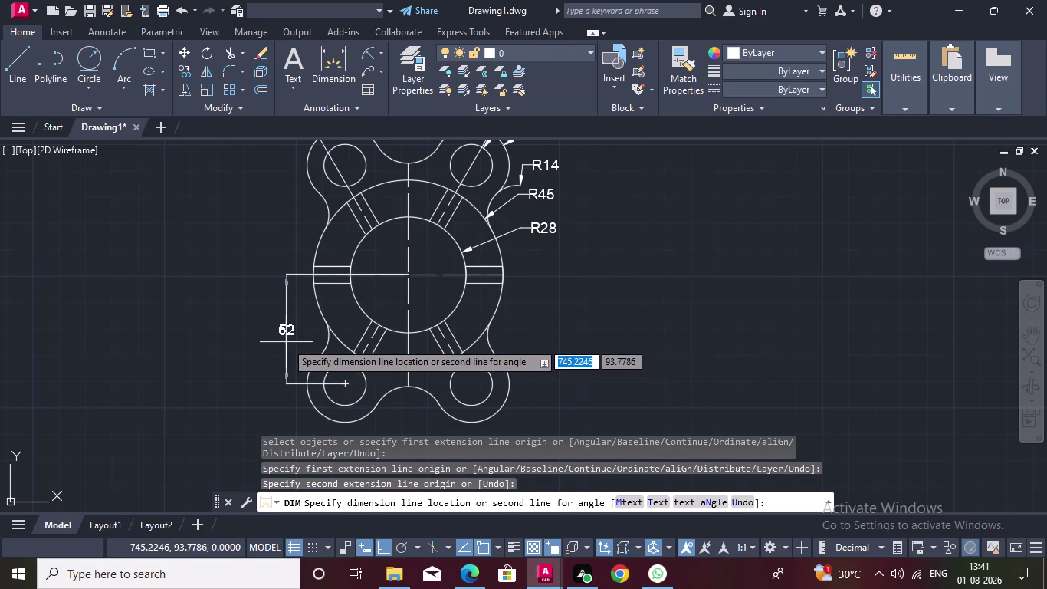
key(Escape)
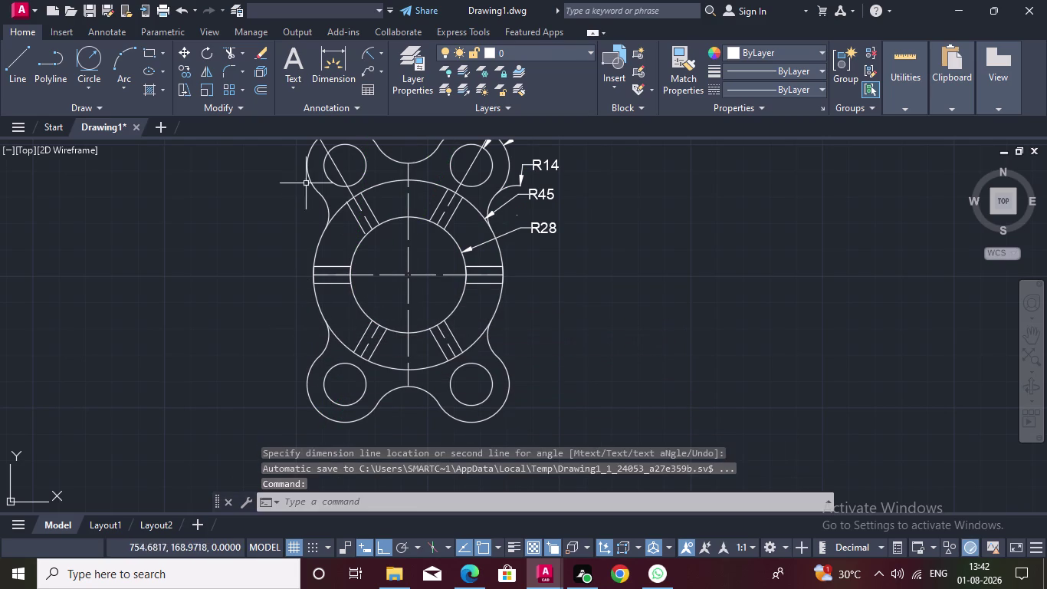
middle_click(344, 198)
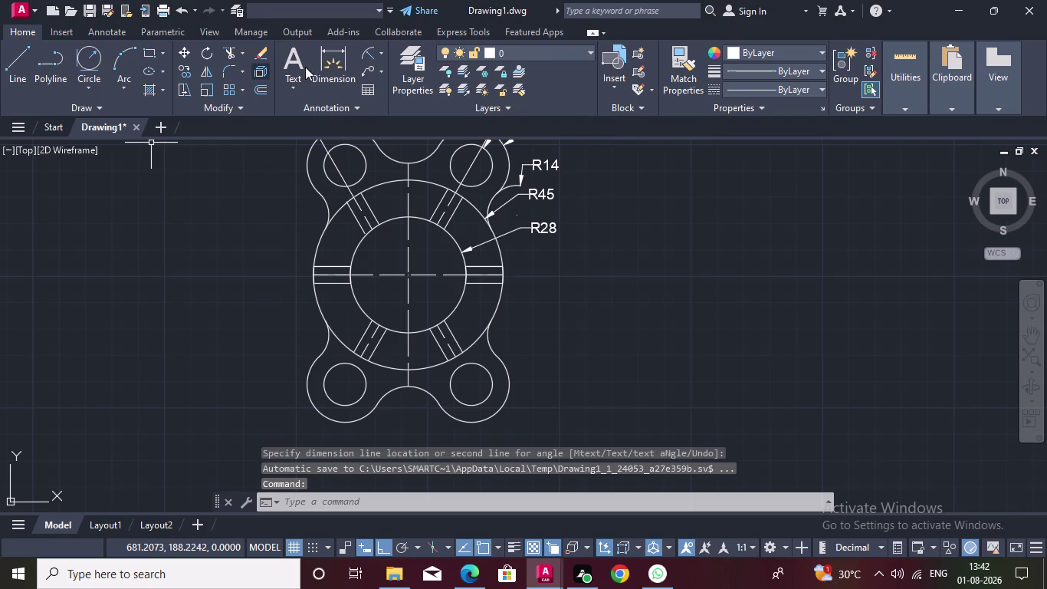
click(342, 69)
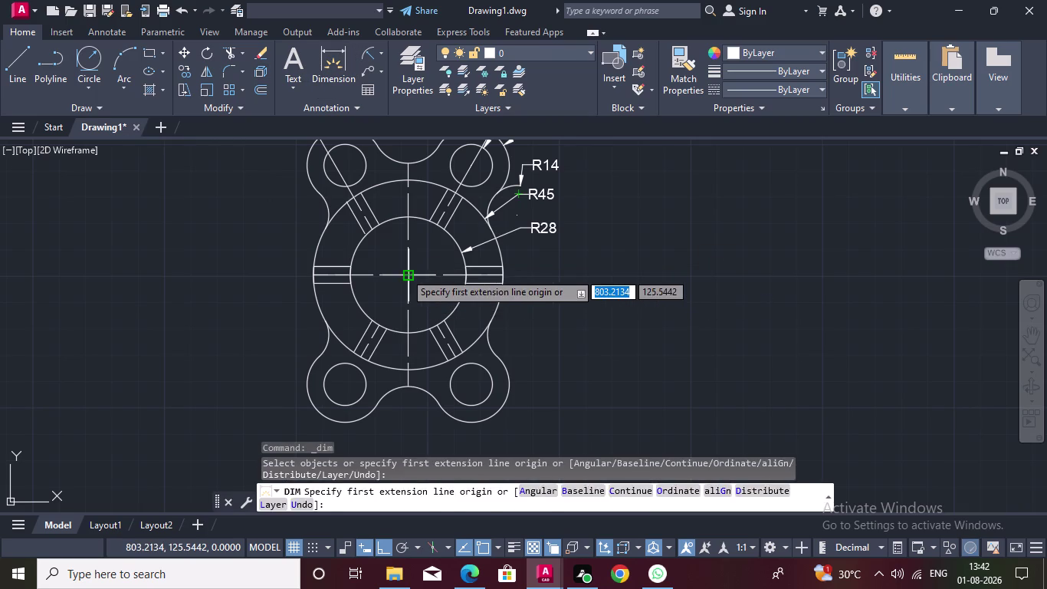
click(405, 272)
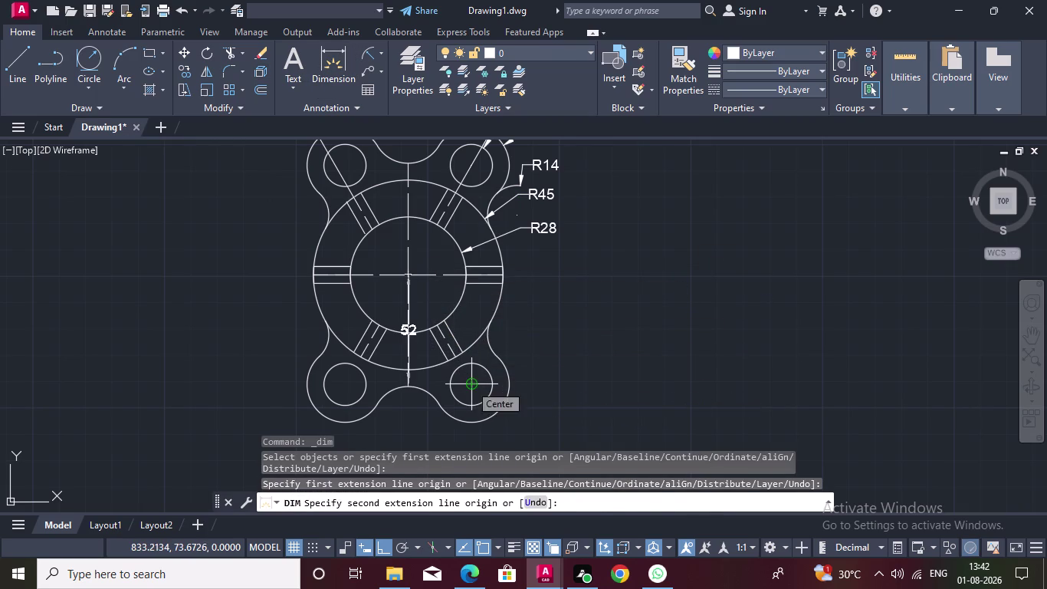
double_click(470, 384)
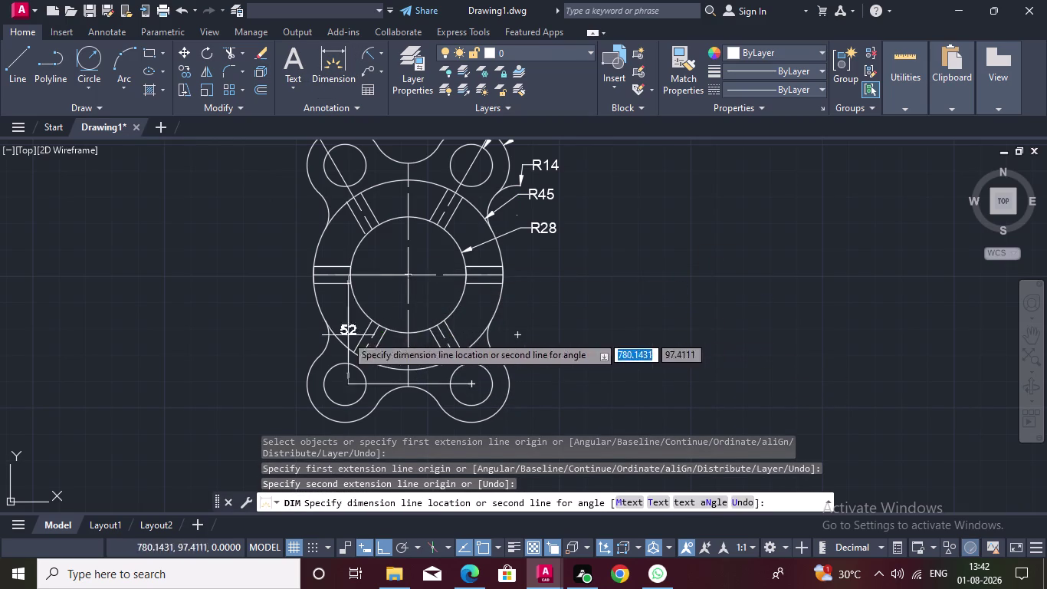
key(Escape)
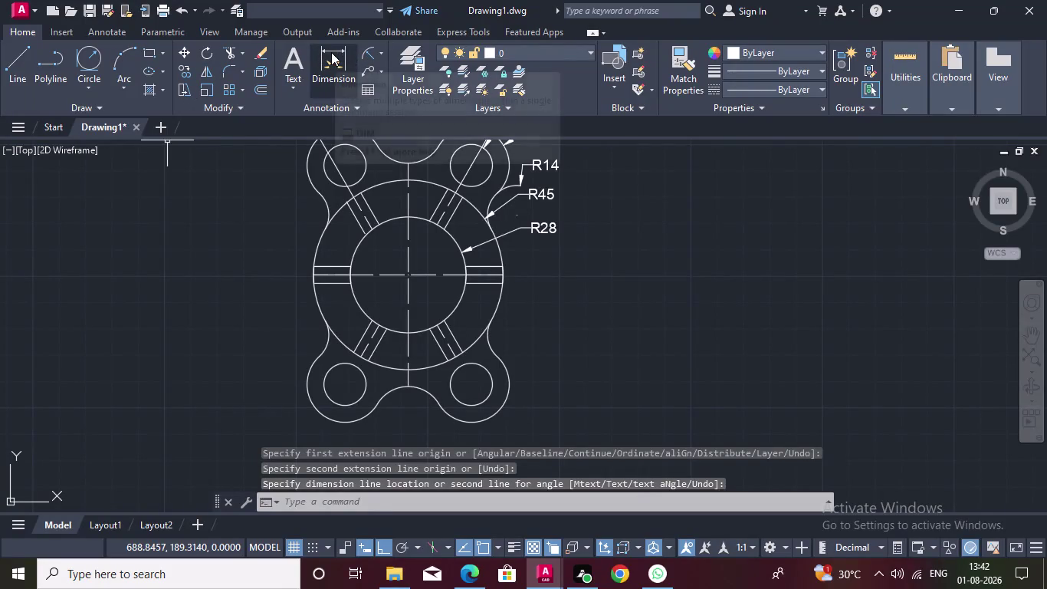
click(331, 52)
drag(407, 276, 417, 307)
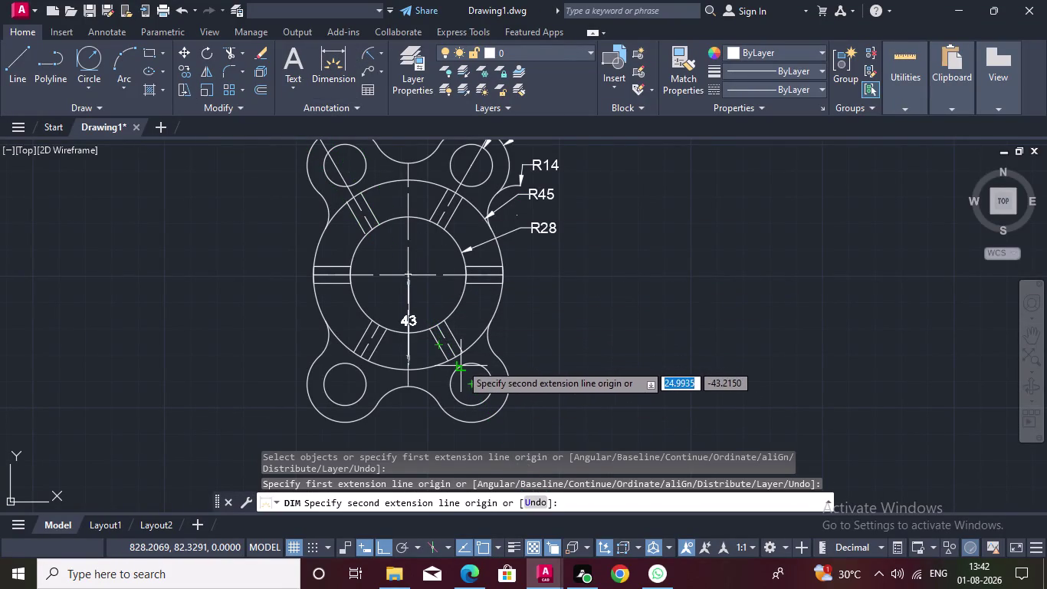
key(Escape)
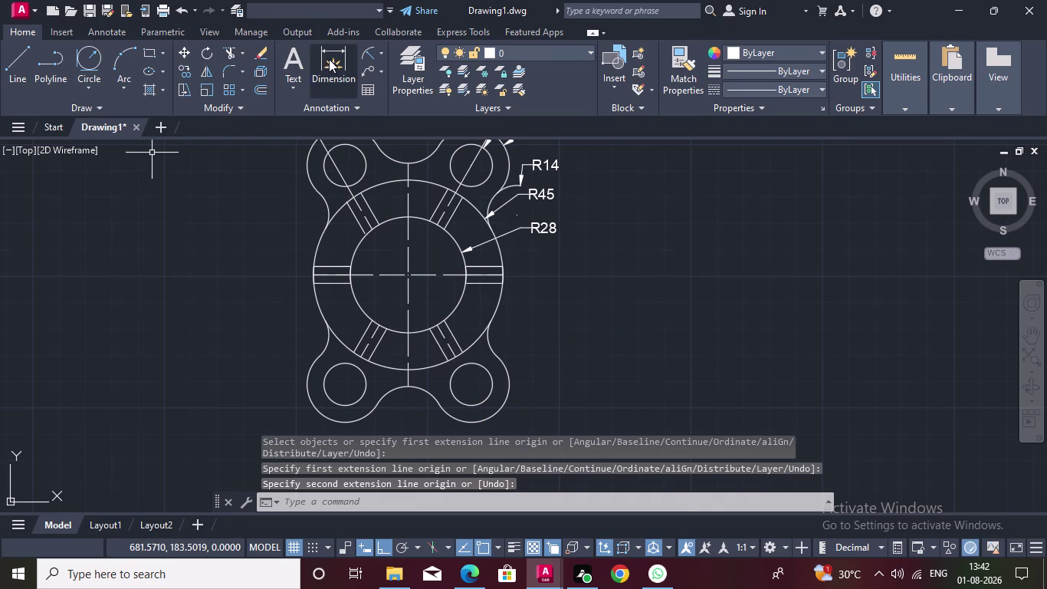
click(331, 59)
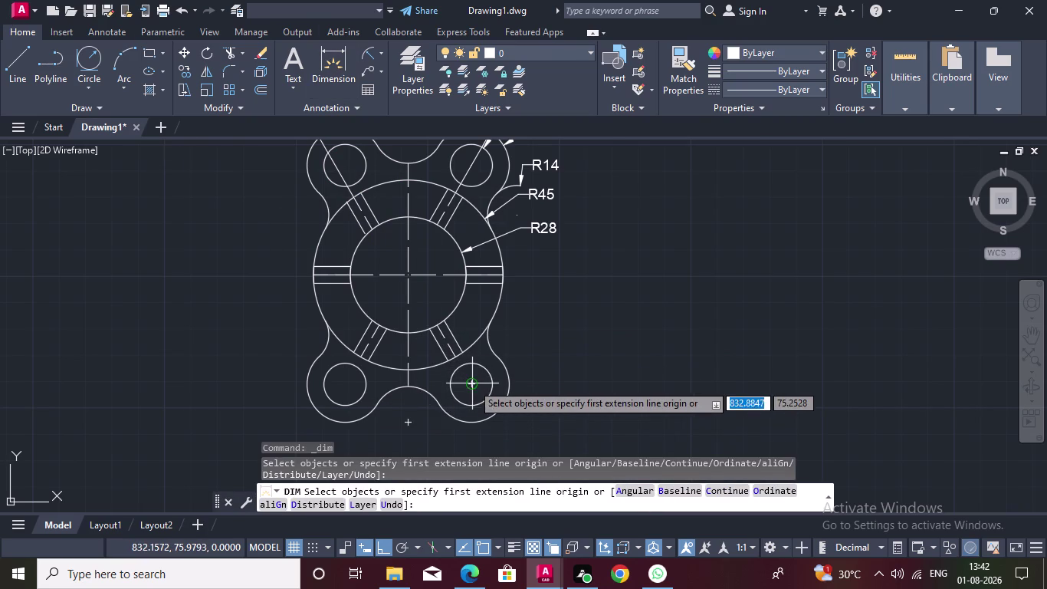
double_click(473, 385)
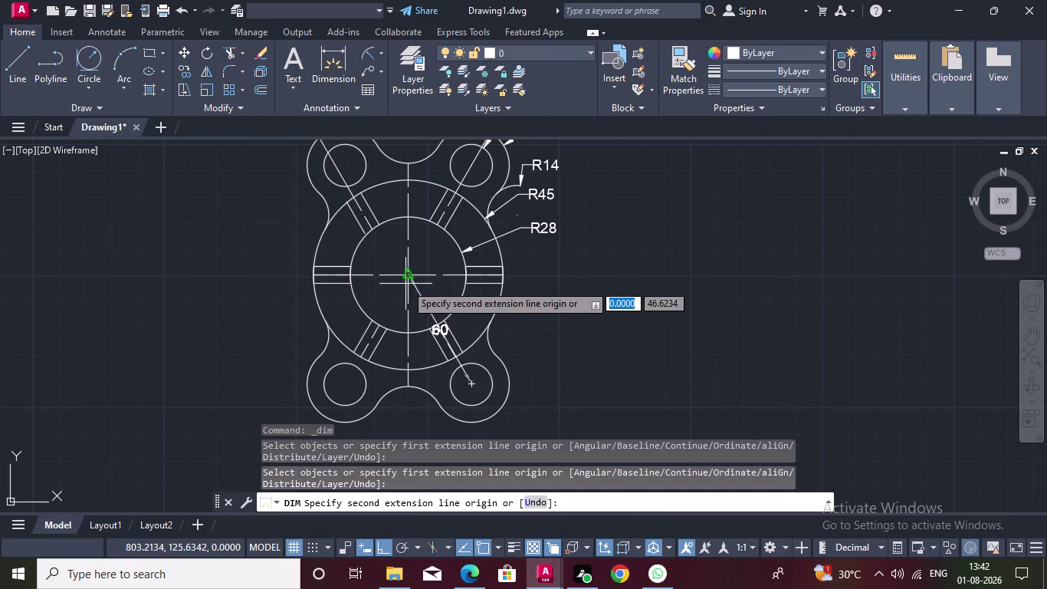
triple_click(408, 277)
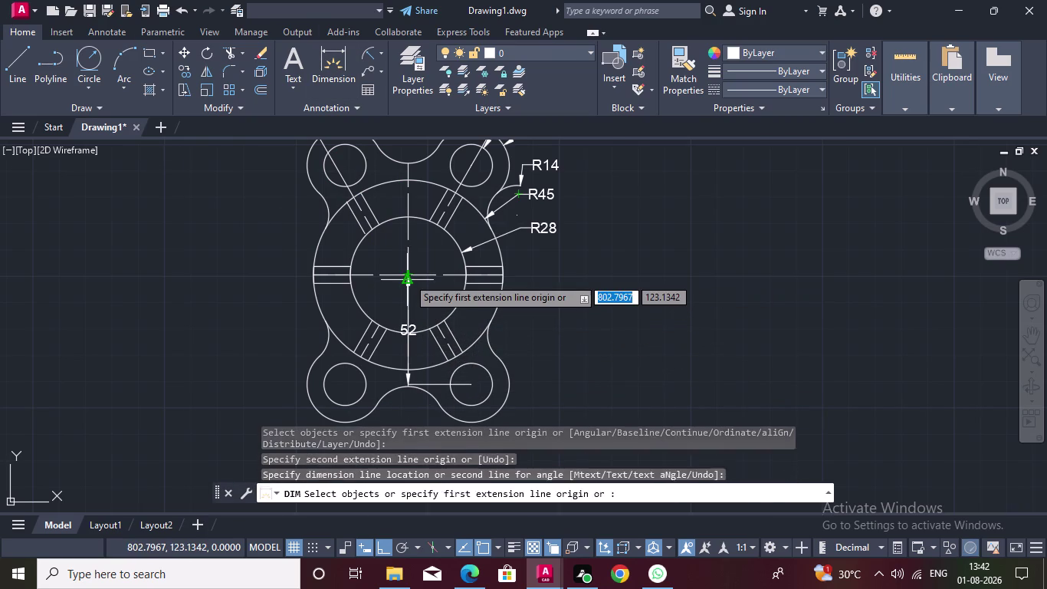
key(Escape)
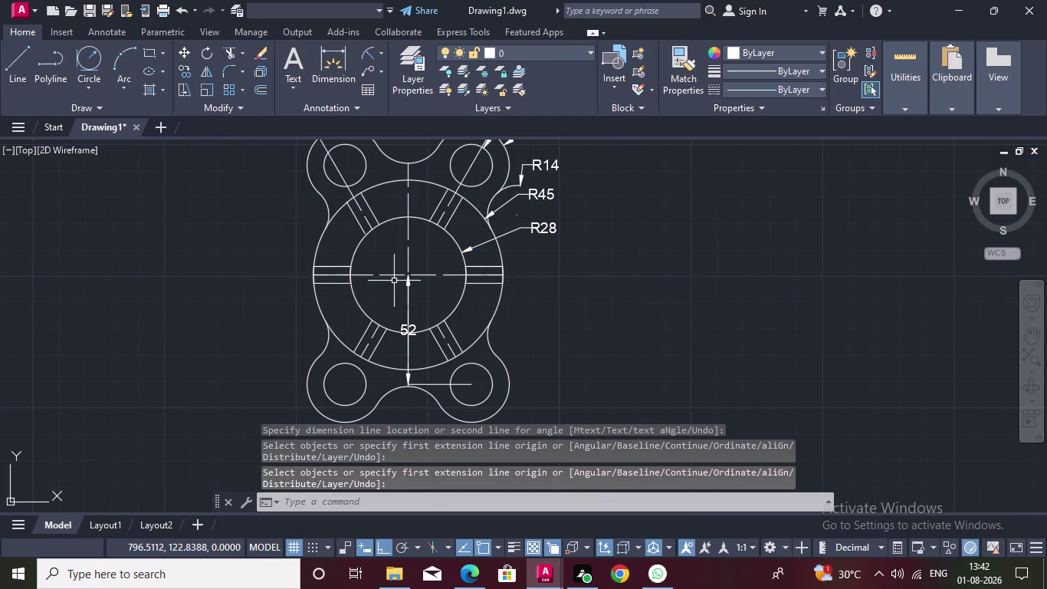
key(ctrl+z)
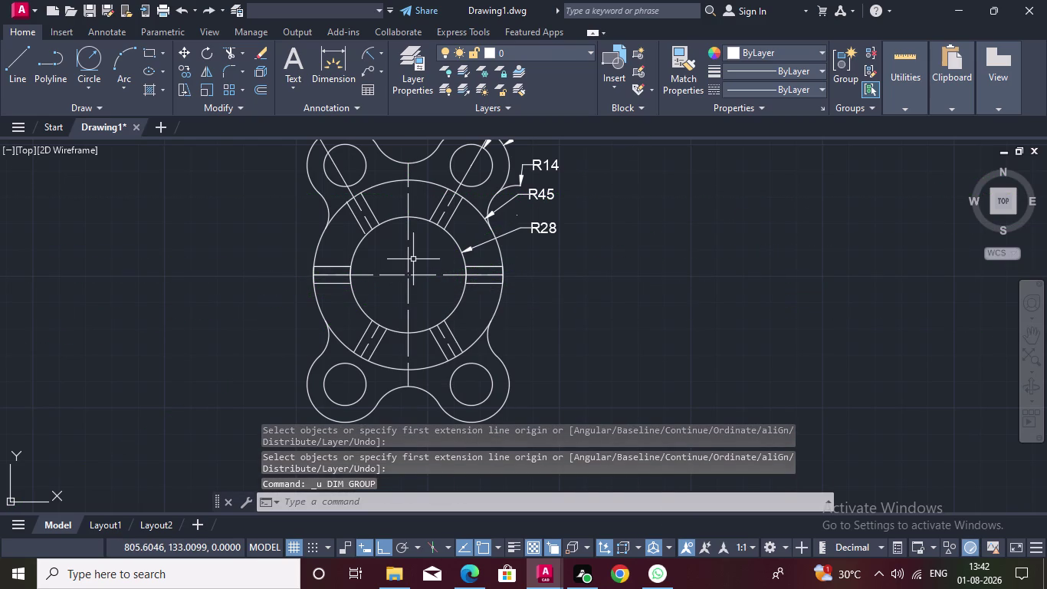
Pan the view over to bring the left lever drawing fully into view.
middle_drag(413, 260, 364, 338)
scroll(down, 3)
scroll(up, 3)
scroll(down, 3)
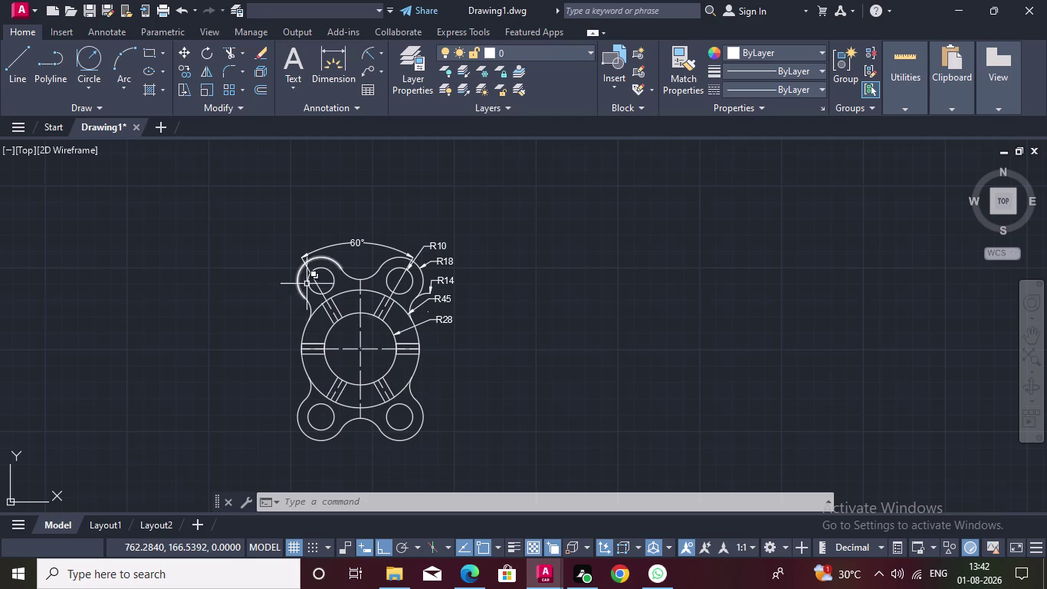
middle_drag(222, 309, 222, 261)
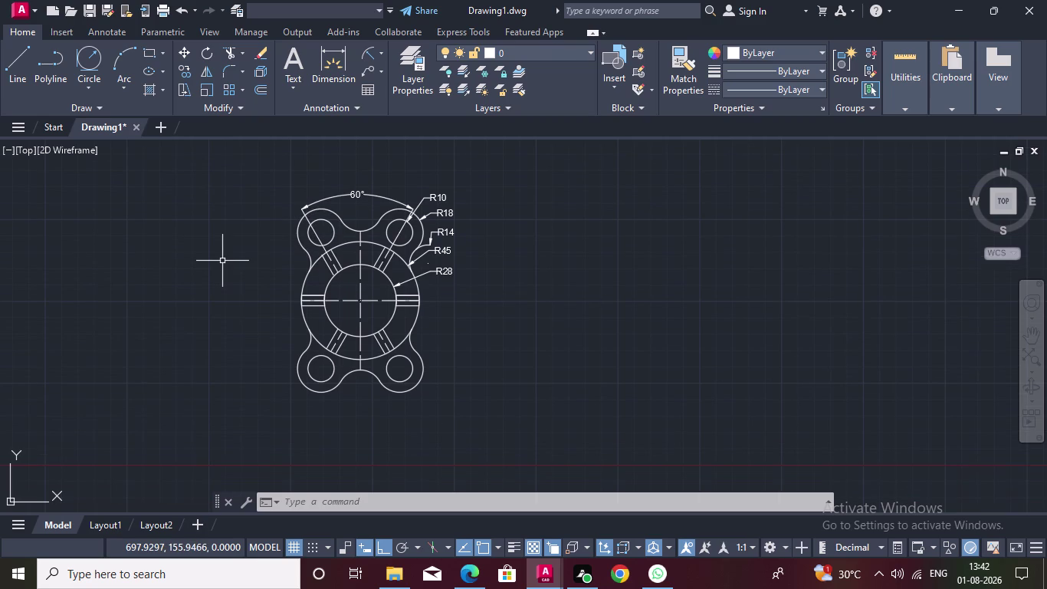
scroll(down, 3)
middle_drag(250, 261, 474, 209)
middle_drag(230, 219, 449, 201)
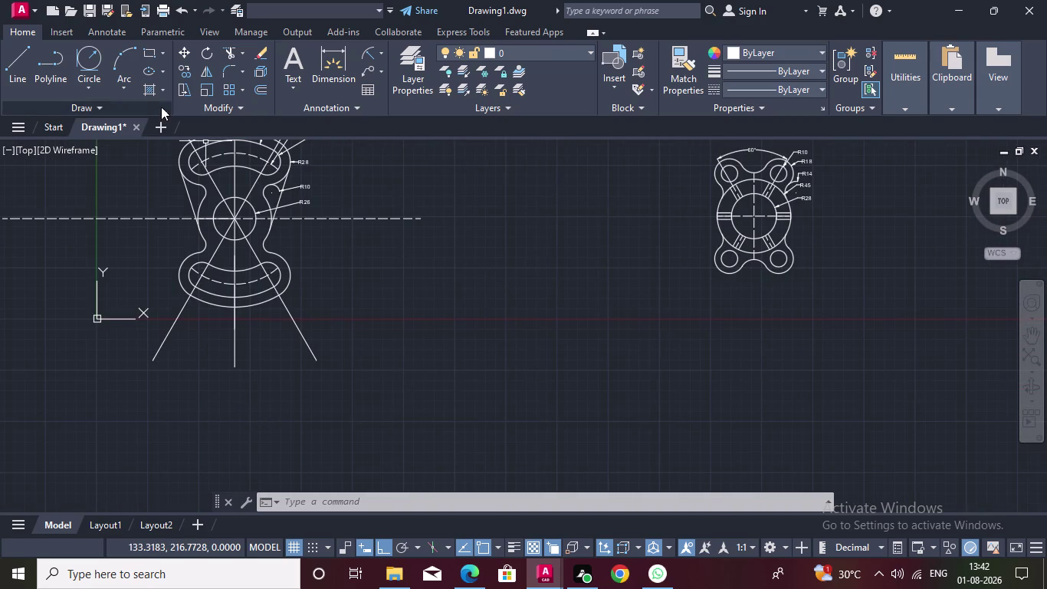
Start a hatch and fill the upper-left, lobe, central and lower band regions.
click(162, 88)
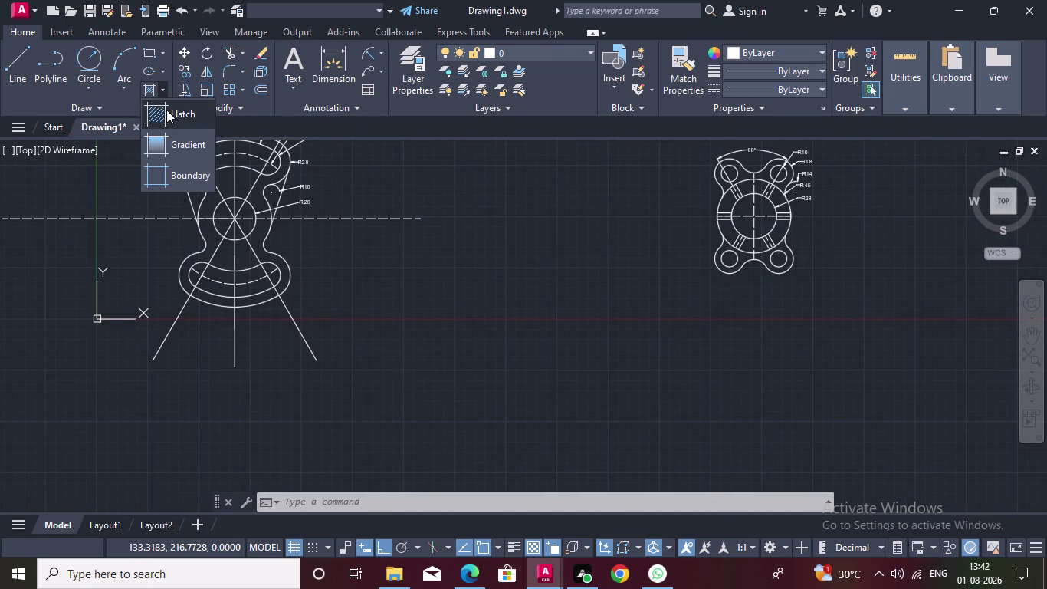
double_click(164, 110)
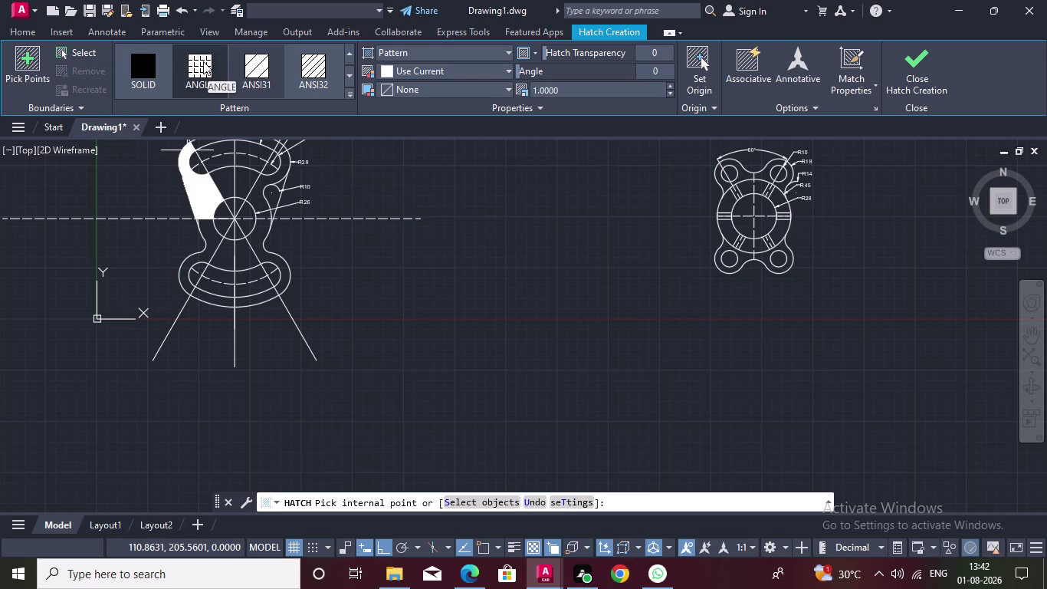
click(310, 70)
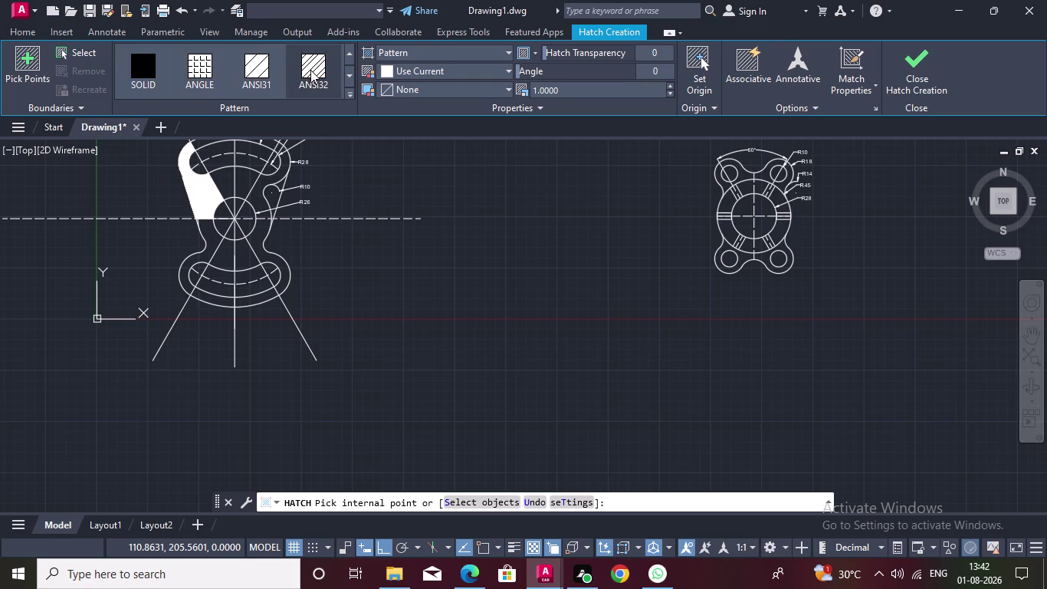
double_click(214, 205)
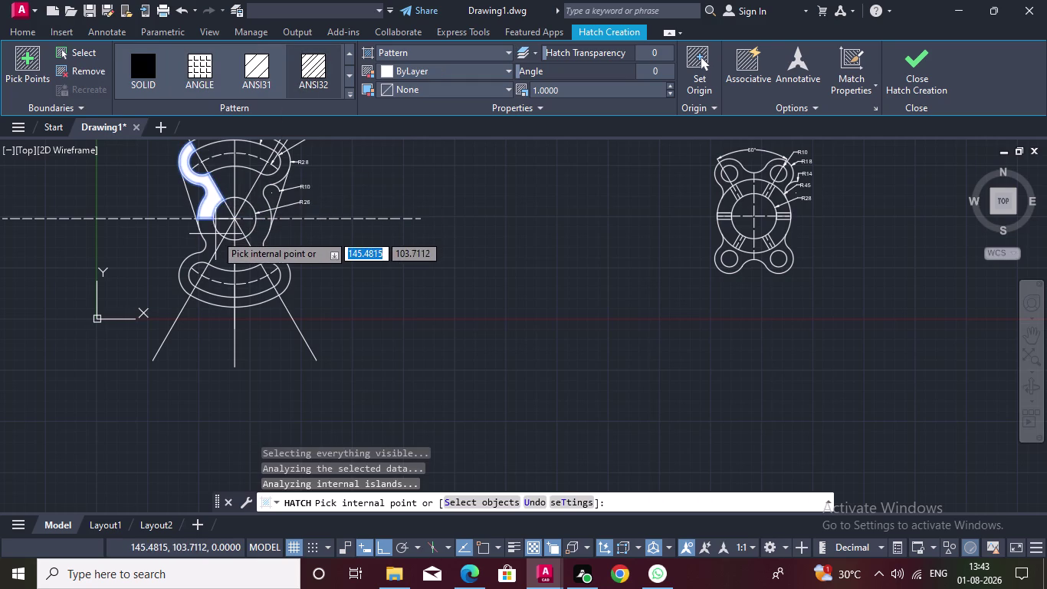
double_click(212, 239)
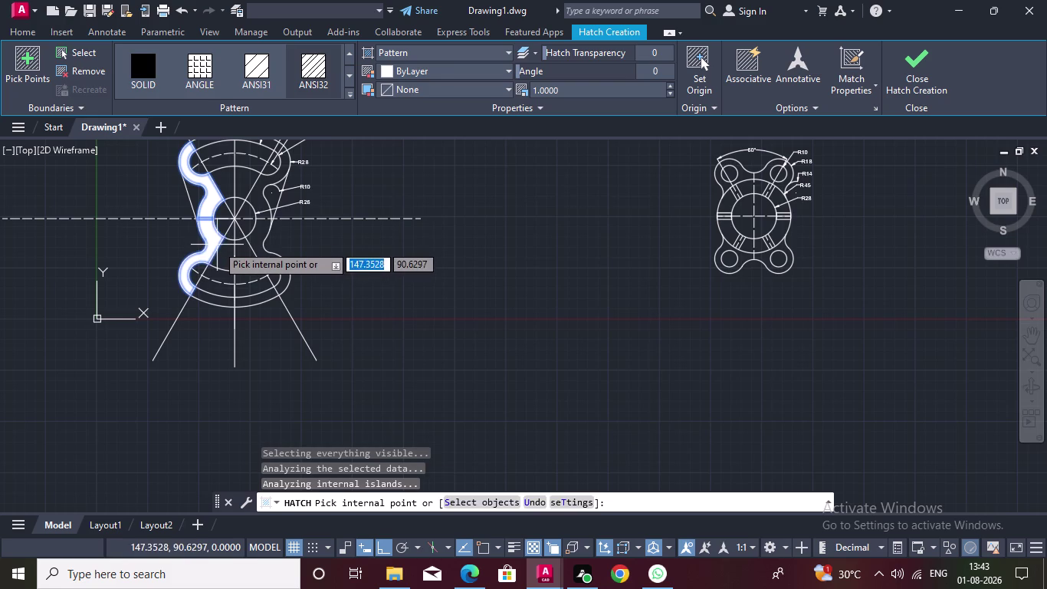
double_click(221, 258)
click(239, 256)
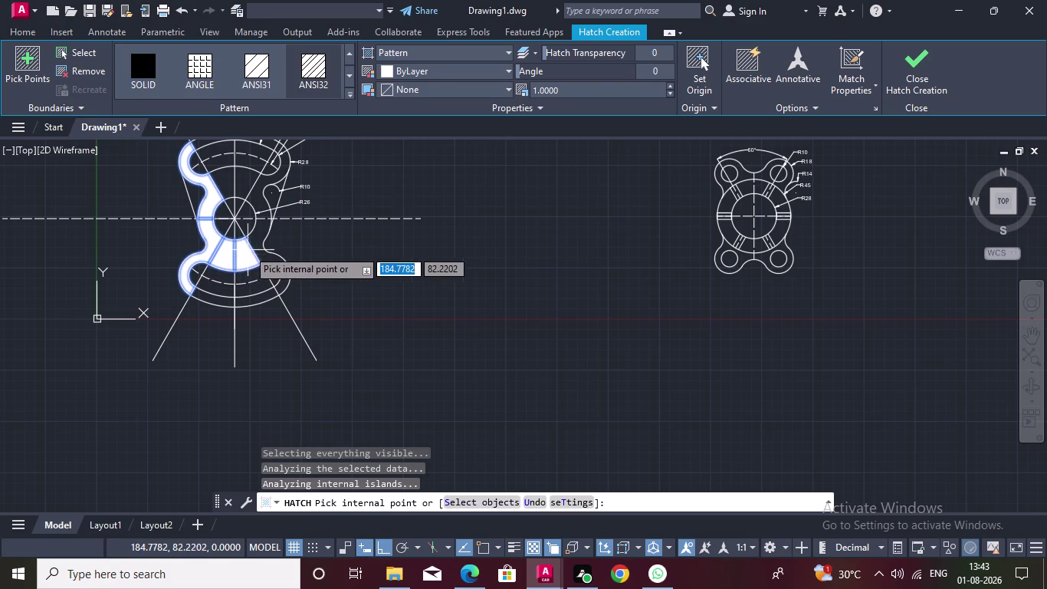
click(254, 243)
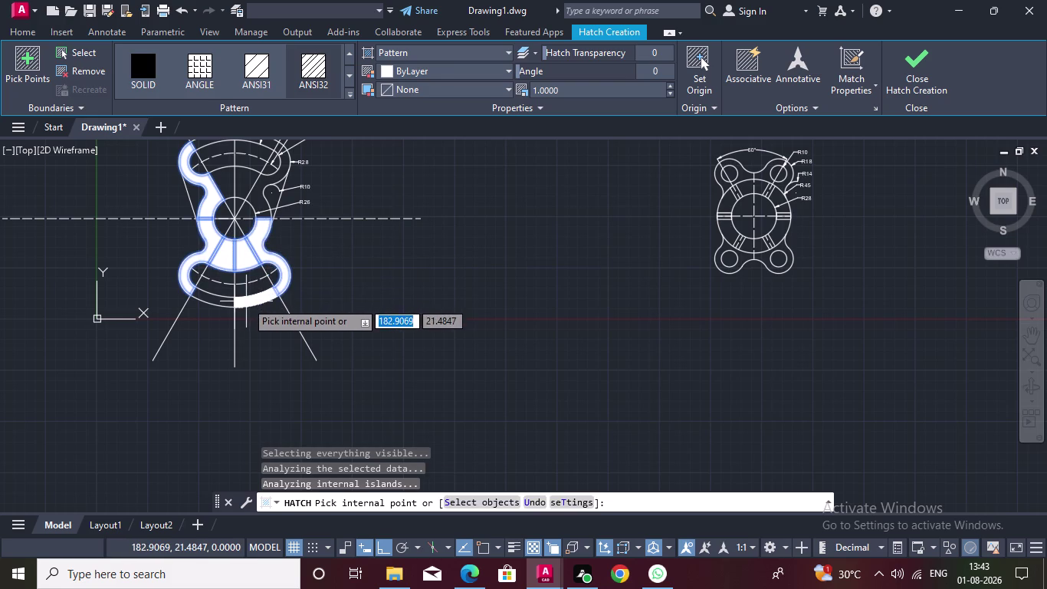
click(246, 302)
double_click(223, 300)
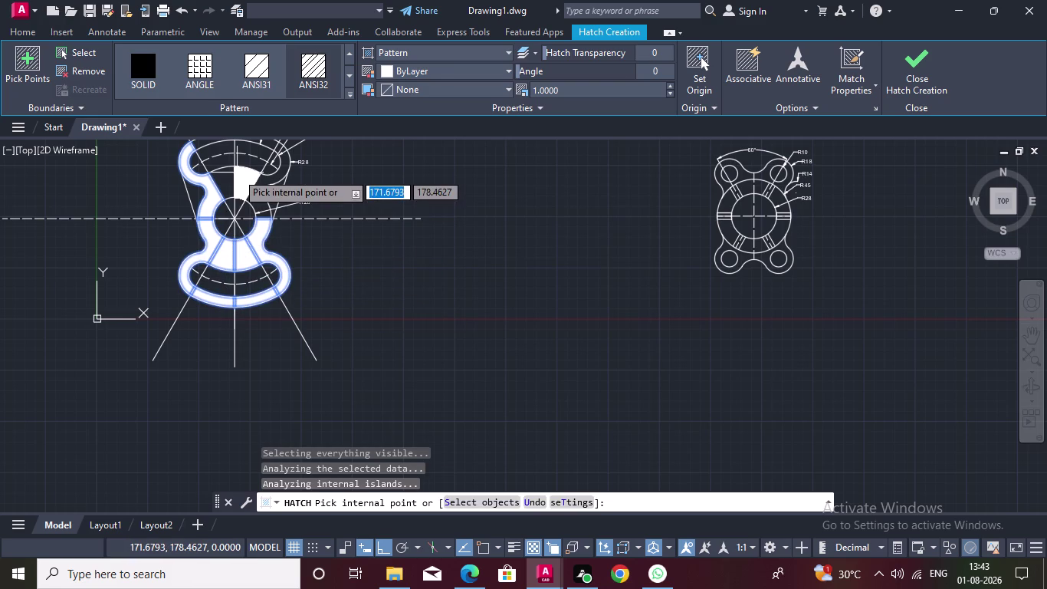
Add the remaining lever regions to the solid hatch and close Hatch Creation.
click(236, 179)
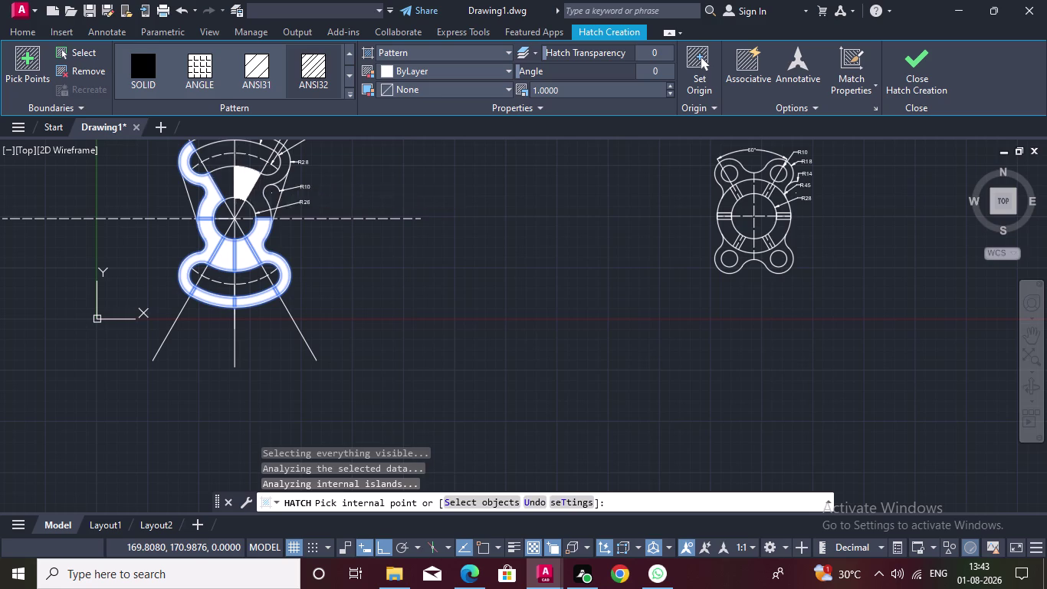
click(225, 196)
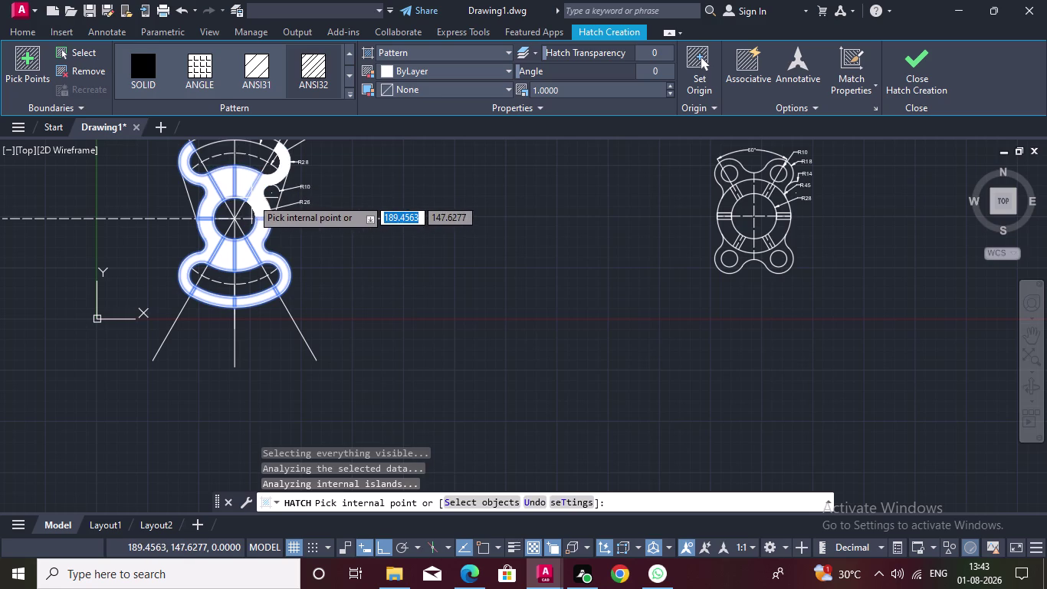
click(251, 198)
middle_drag(253, 158, 232, 248)
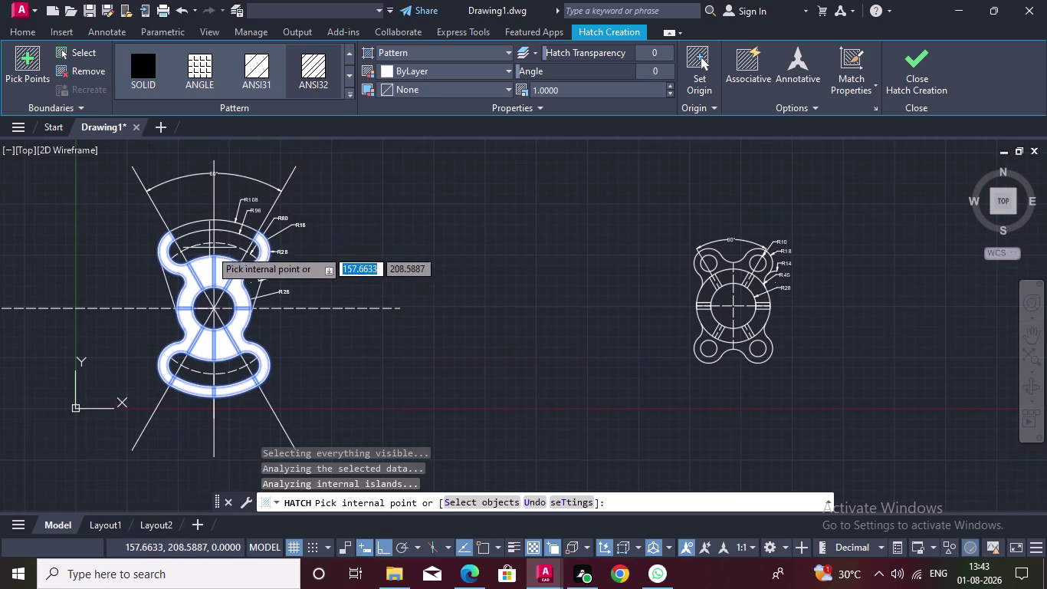
double_click(190, 228)
click(227, 227)
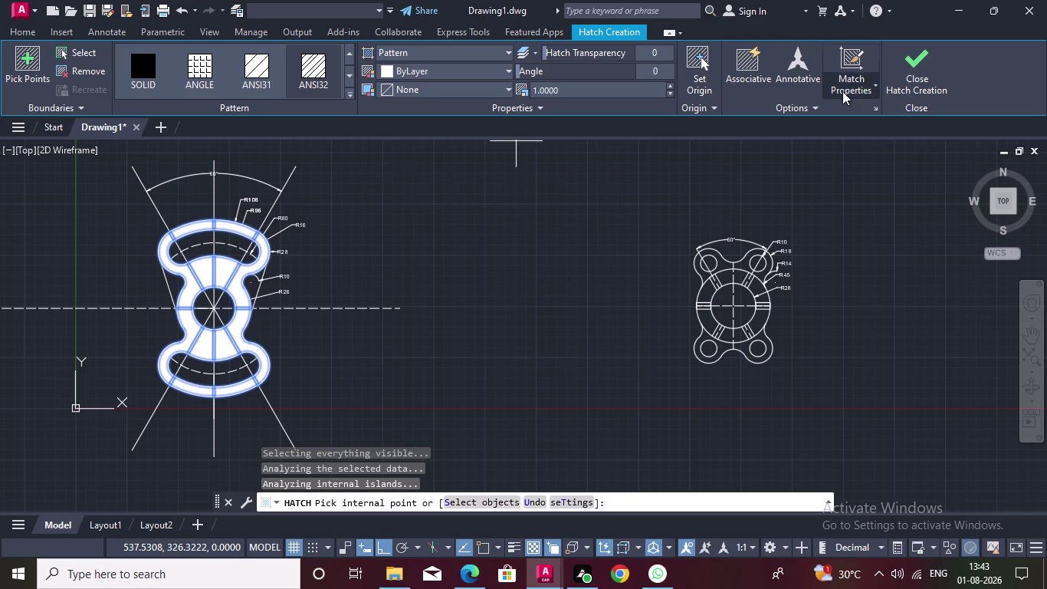
click(906, 81)
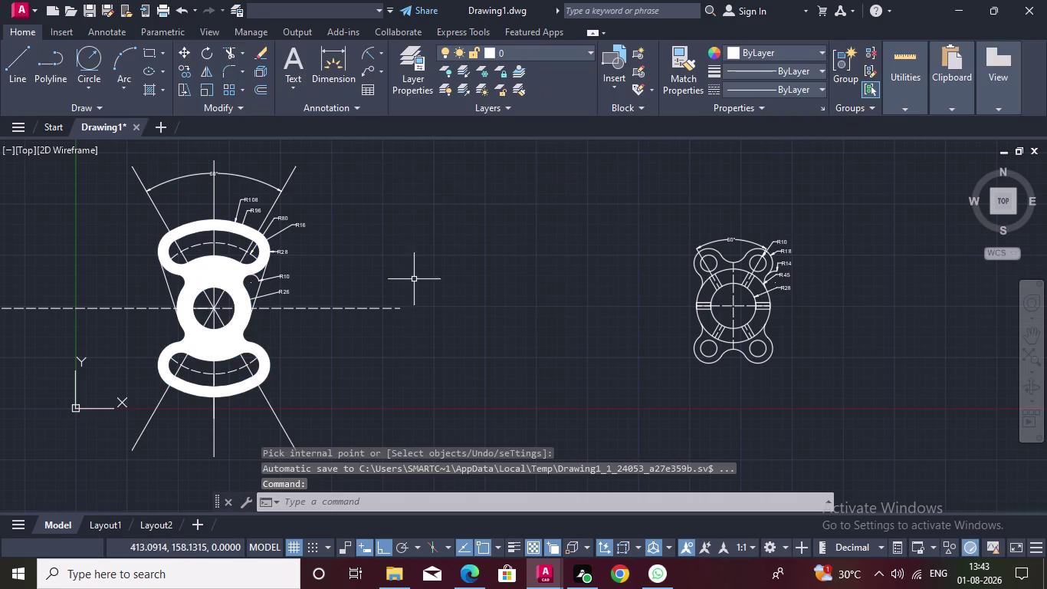
scroll(up, 3)
scroll(up, 3)
scroll(up, 3)
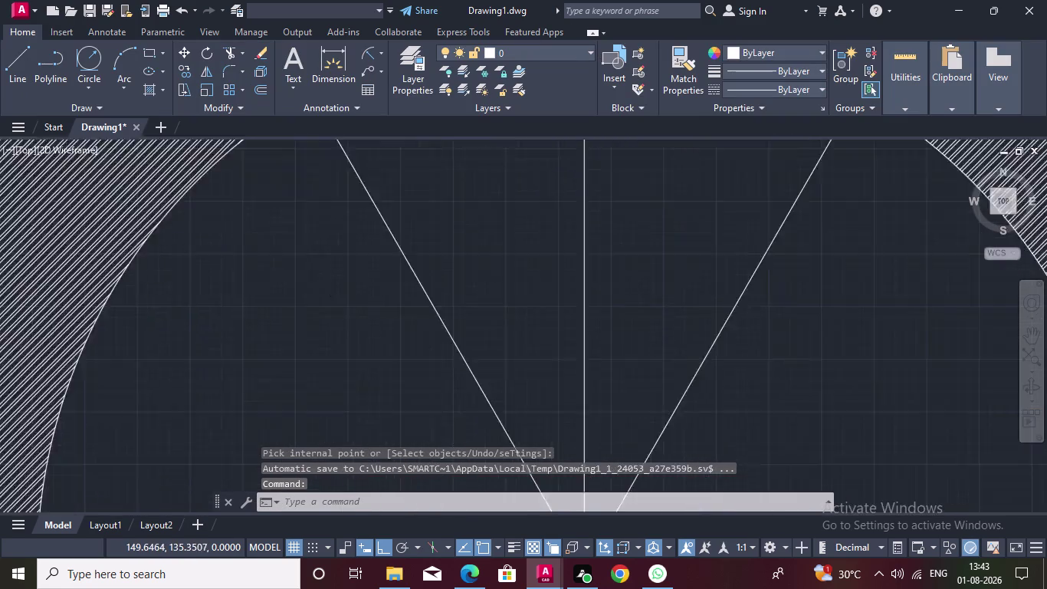
scroll(down, 3)
scroll(down, 3)
scroll(up, 3)
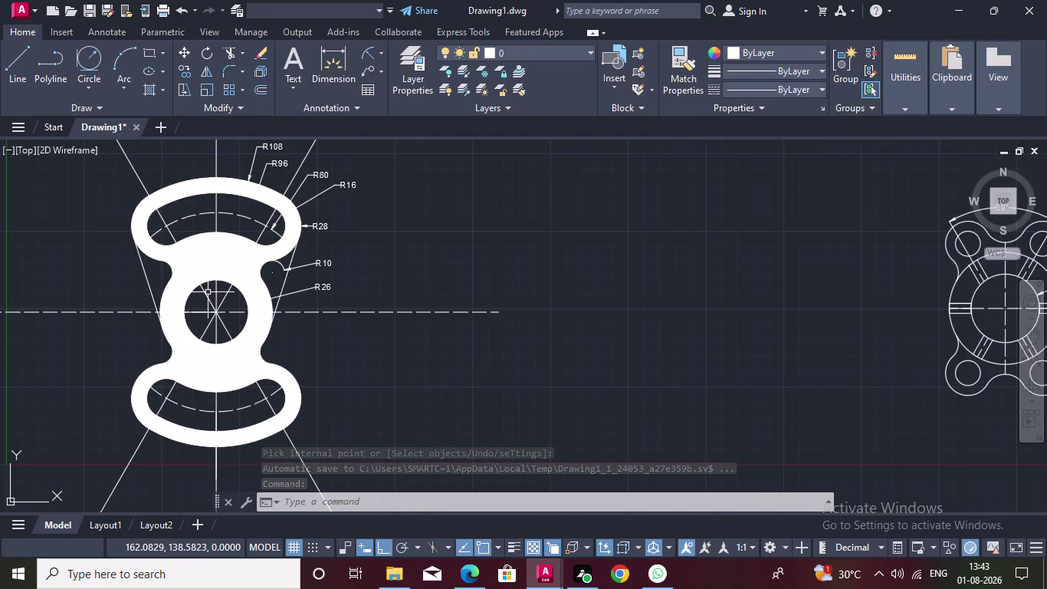
scroll(up, 3)
middle_drag(208, 292, 319, 217)
scroll(down, 3)
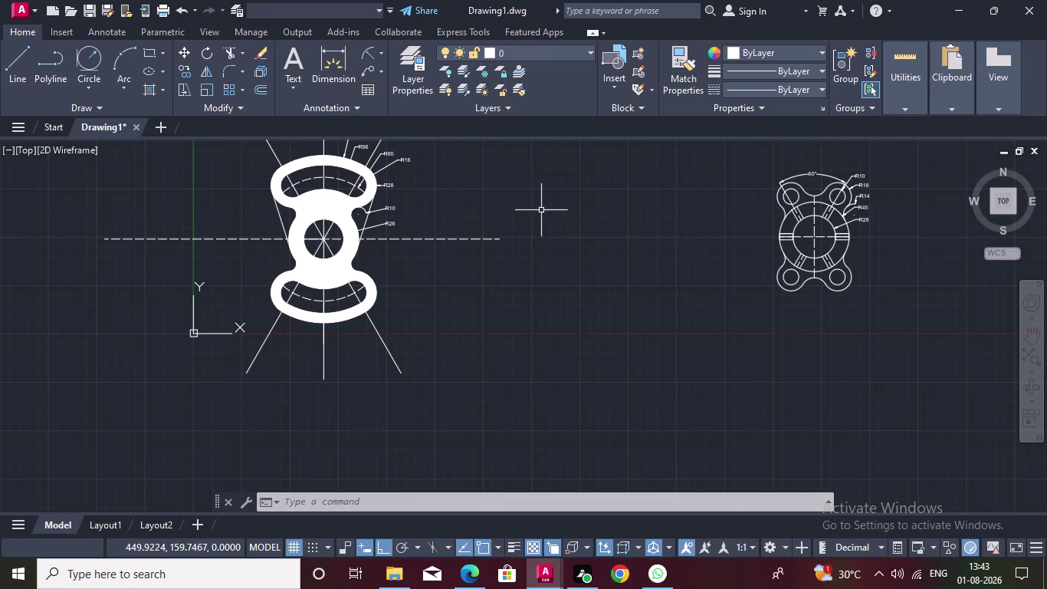
middle_drag(470, 190, 0, 173)
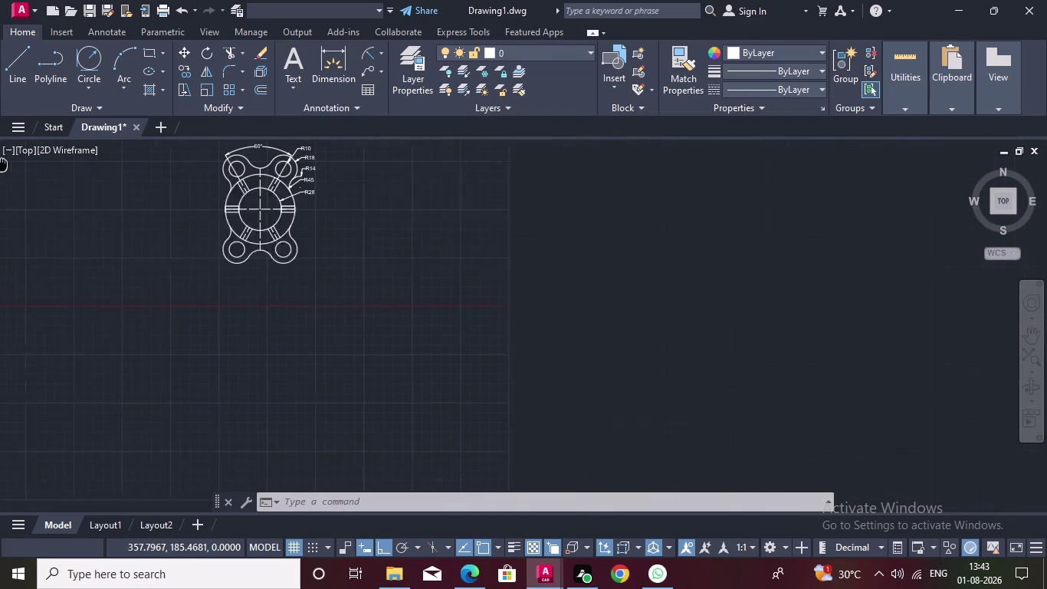
middle_drag(0, 173, 0, 177)
scroll(up, 3)
middle_drag(343, 229, 0, 261)
middle_drag(236, 242, 129, 279)
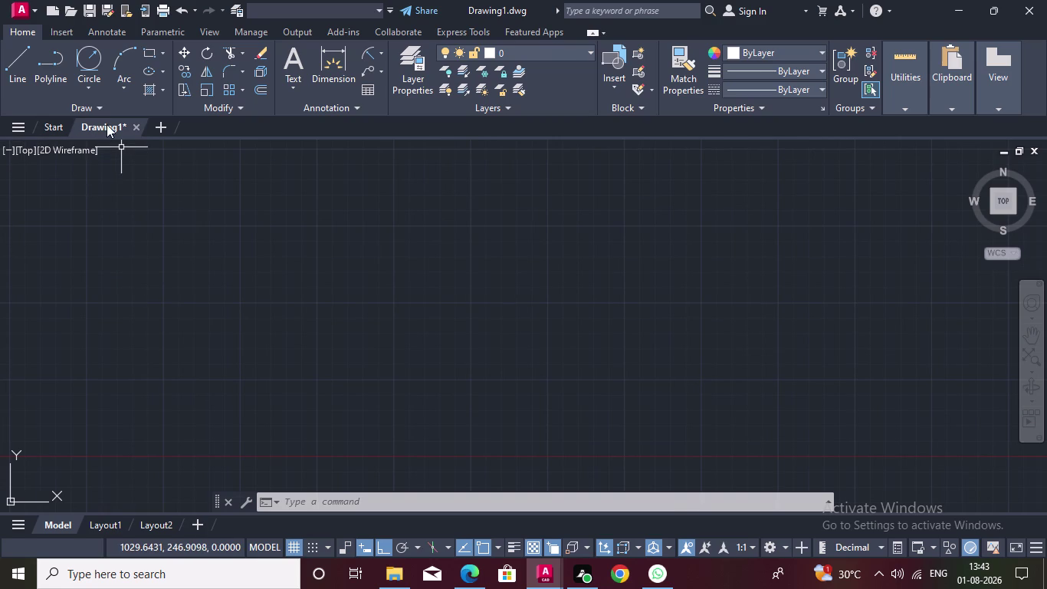
click(91, 88)
right_click(91, 88)
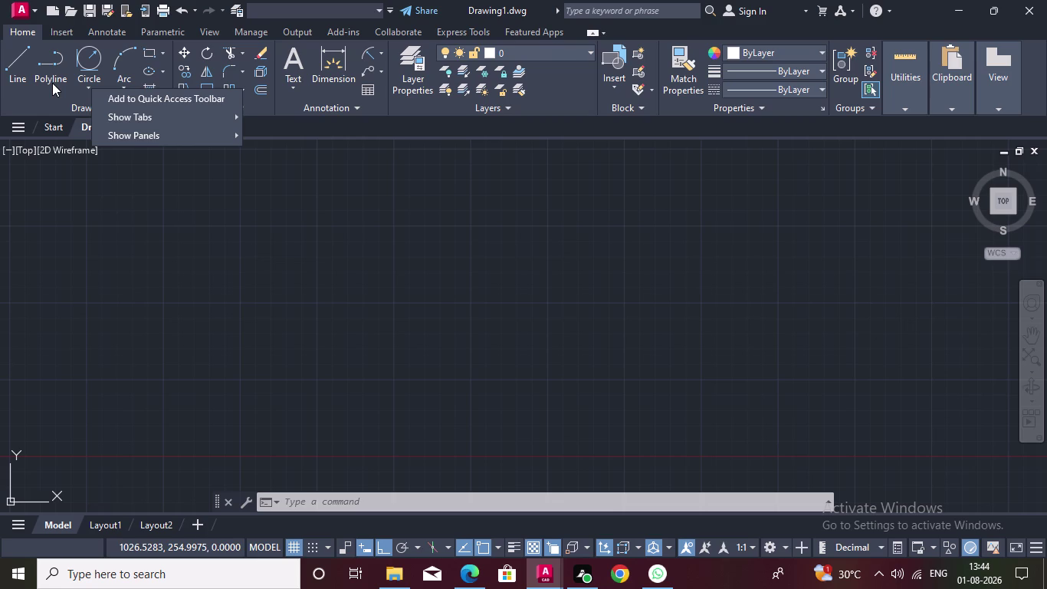
scroll(down, 3)
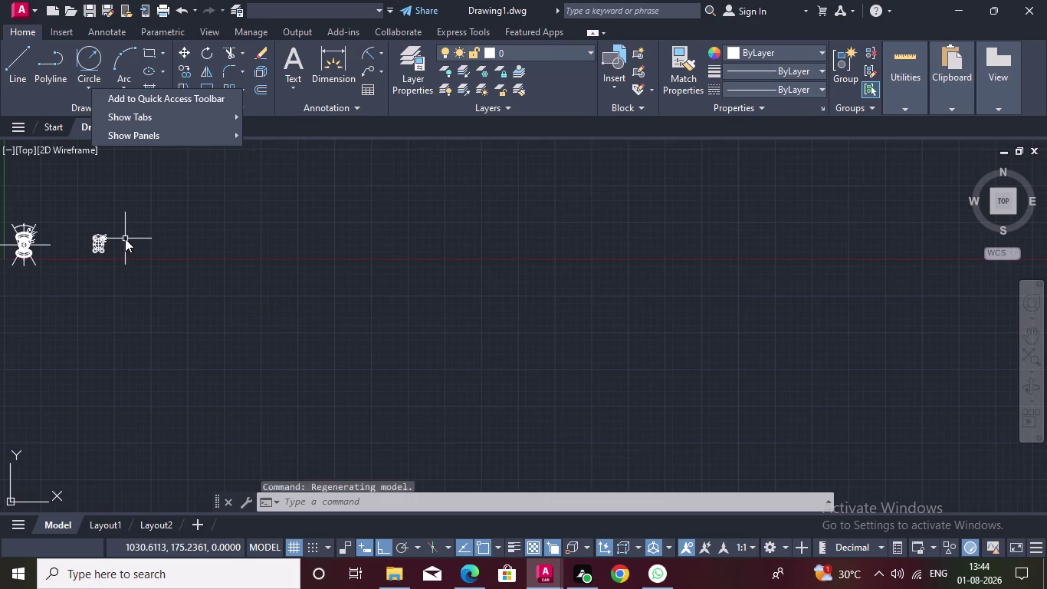
scroll(up, 3)
middle_drag(125, 243, 347, 254)
scroll(up, 3)
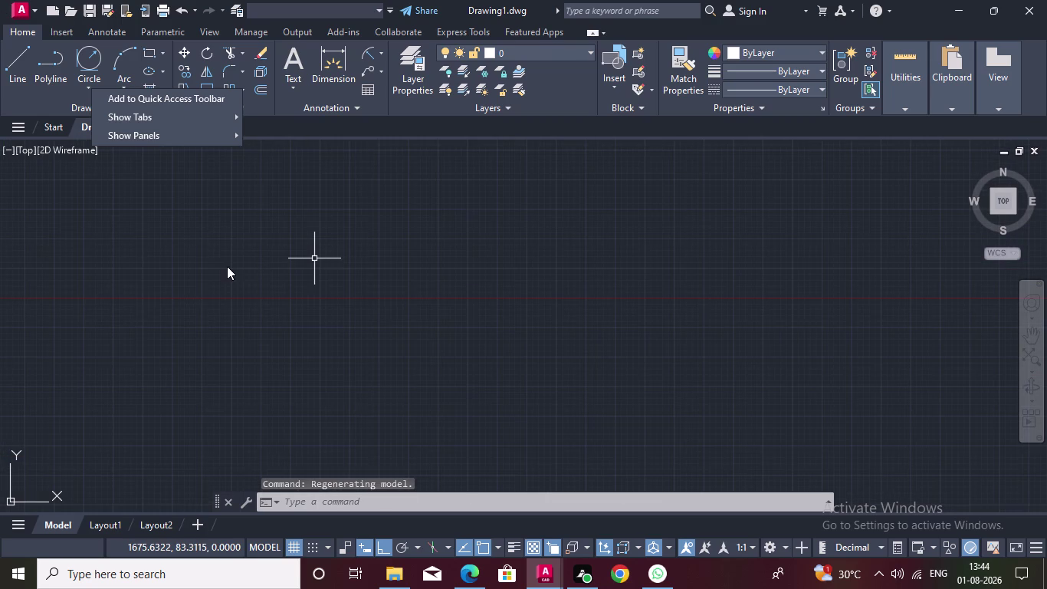
scroll(down, 3)
scroll(up, 3)
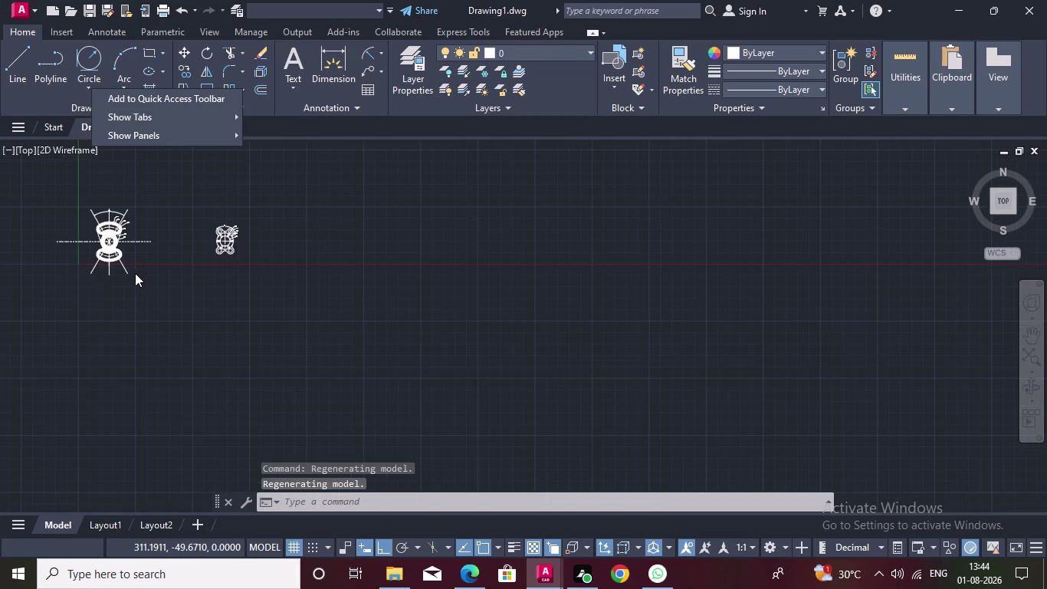
scroll(up, 3)
scroll(up, 3)
middle_drag(135, 273, 283, 362)
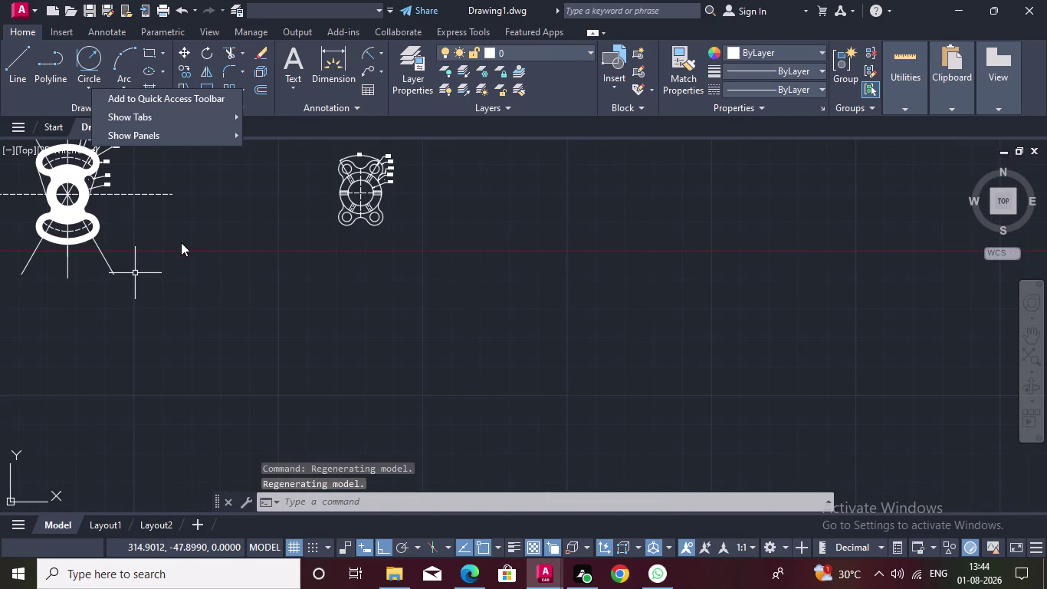
middle_drag(181, 235, 387, 259)
scroll(up, 3)
scroll(down, 3)
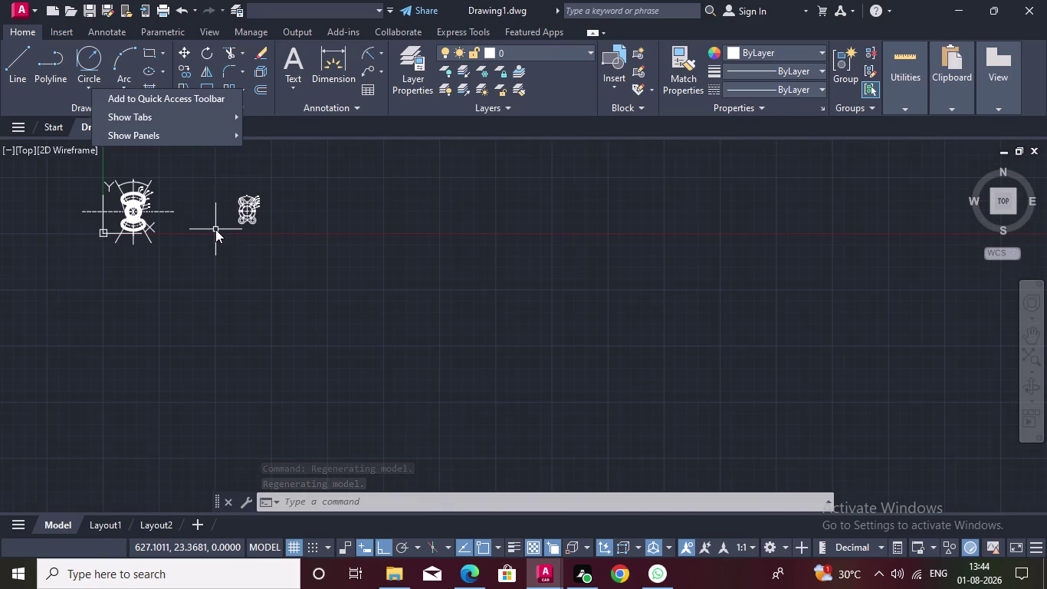
middle_drag(215, 229, 350, 253)
middle_click(186, 203)
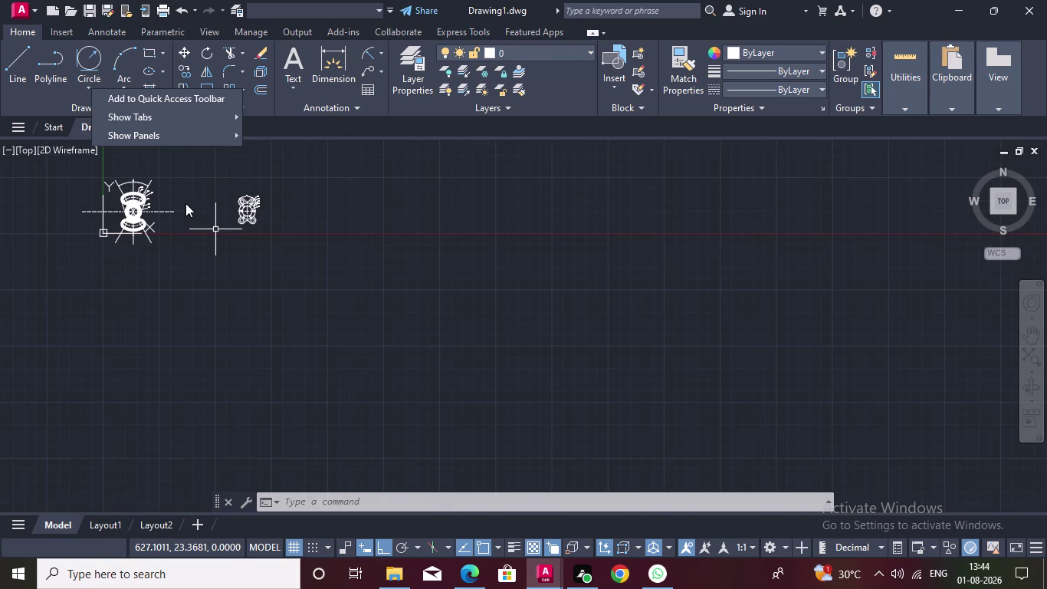
key(Escape)
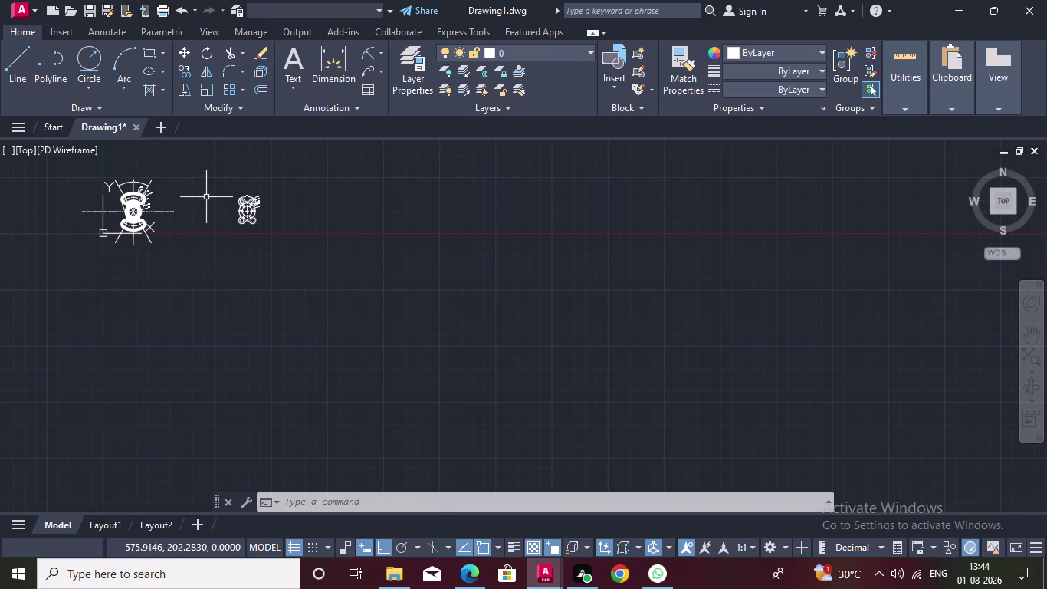
middle_drag(209, 197, 304, 240)
scroll(up, 3)
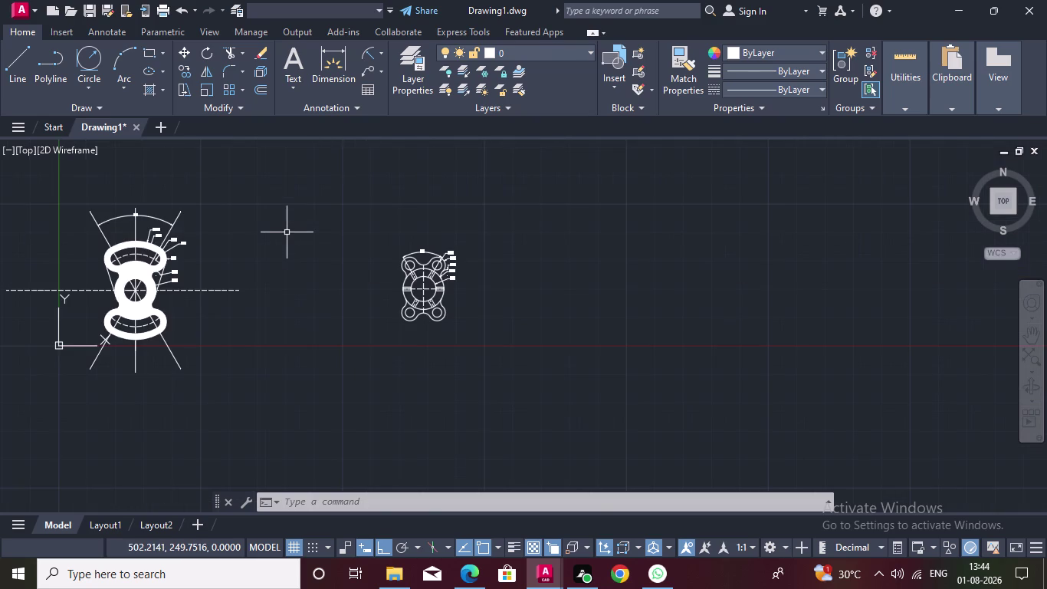
scroll(up, 3)
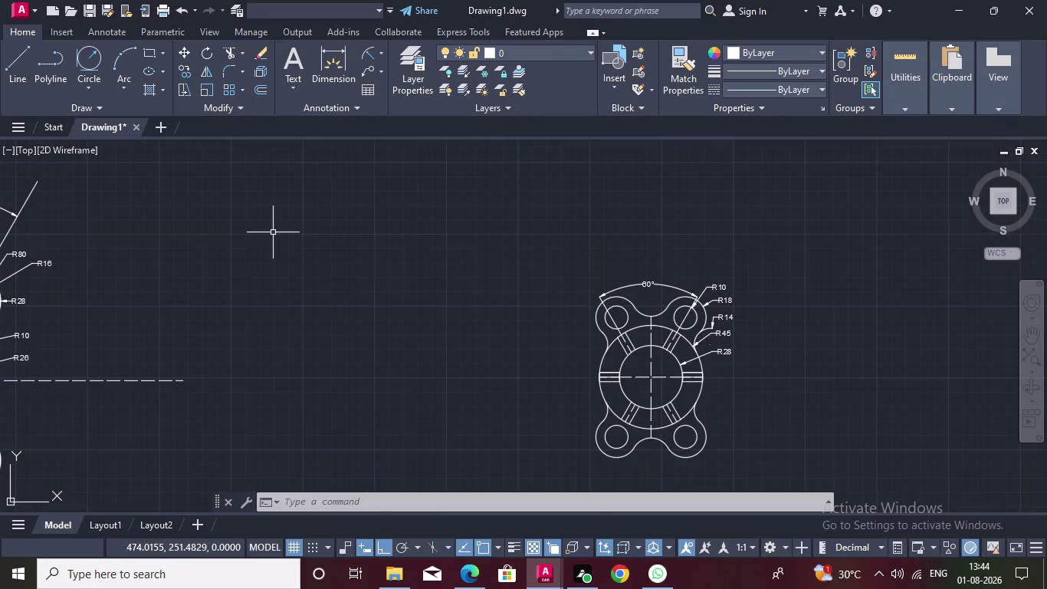
scroll(down, 3)
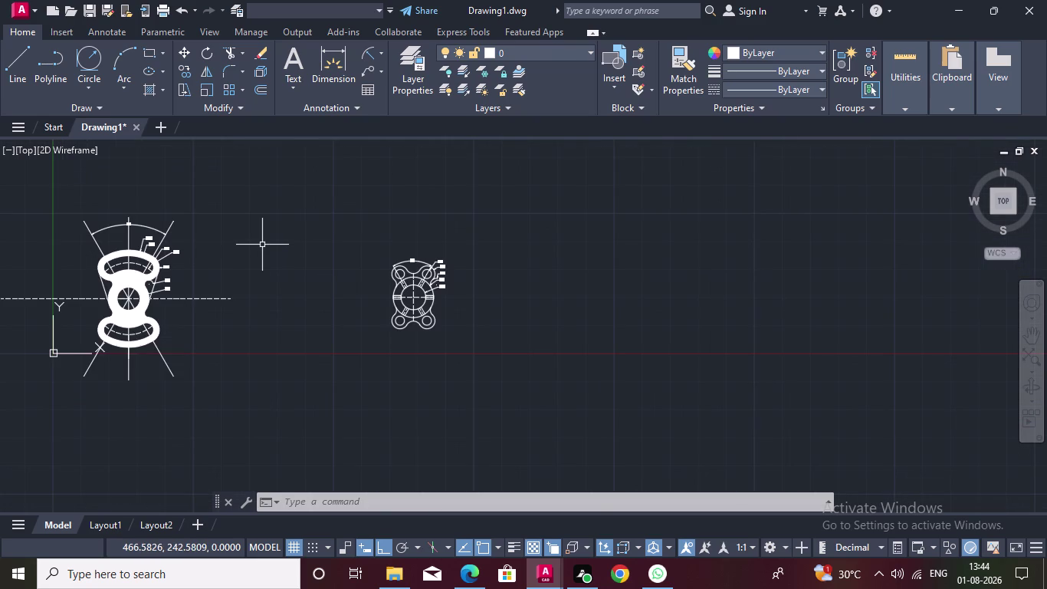
scroll(down, 3)
scroll(up, 3)
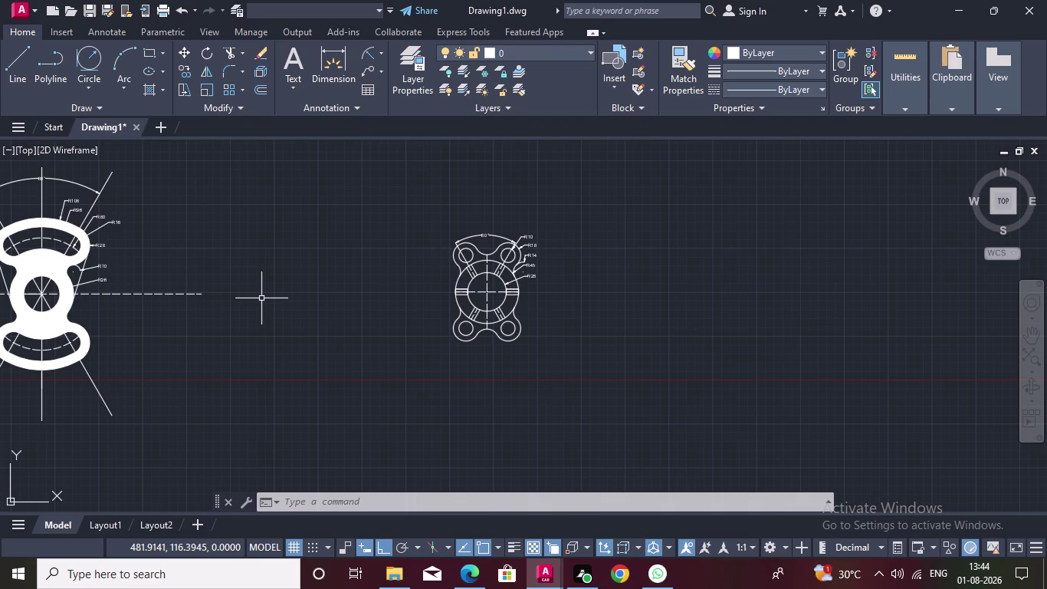
scroll(down, 3)
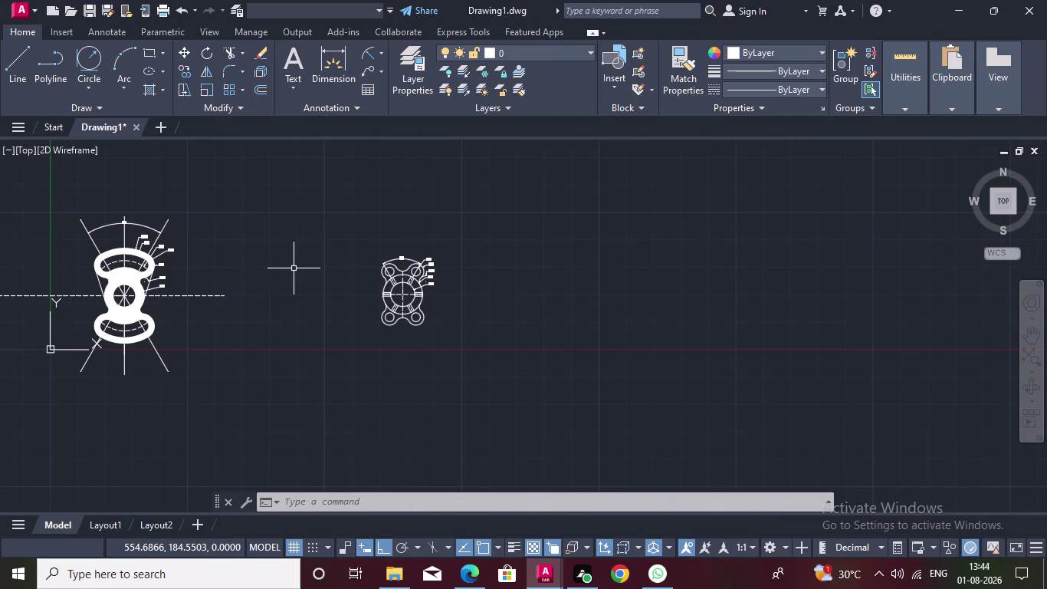
scroll(up, 3)
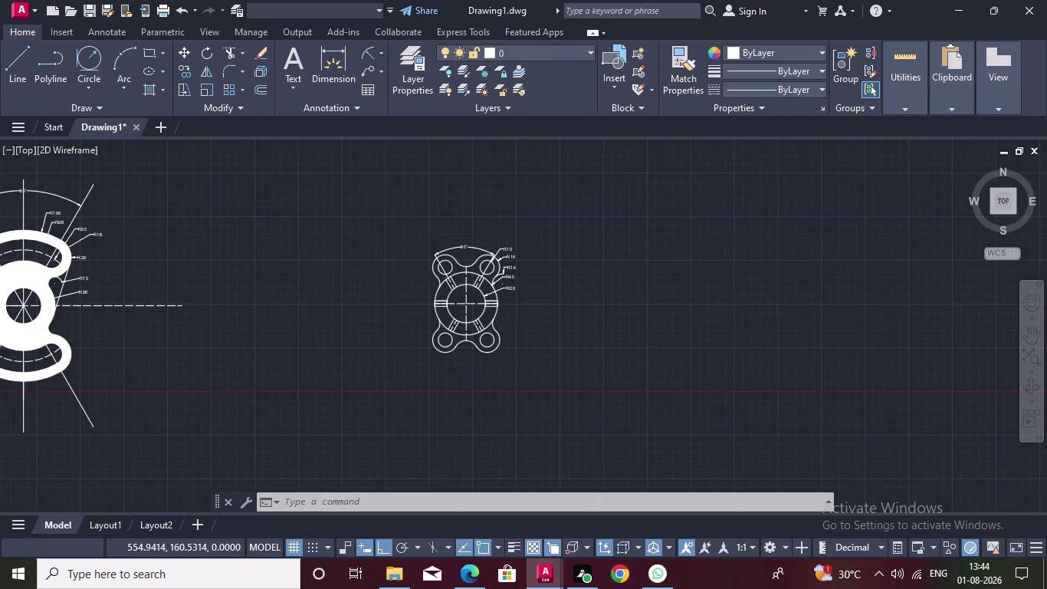
scroll(down, 3)
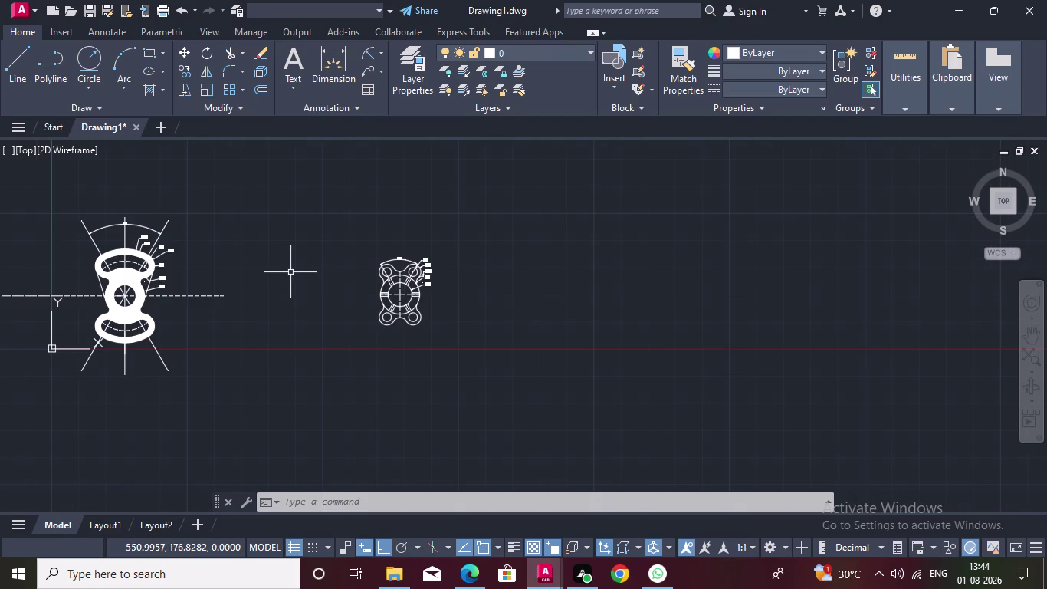
scroll(up, 3)
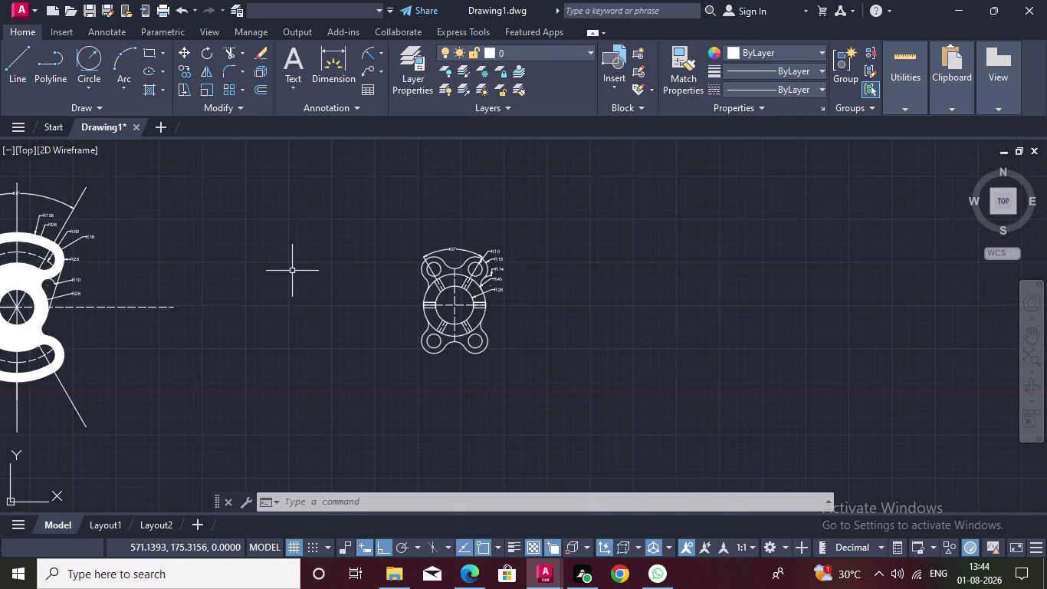
scroll(down, 3)
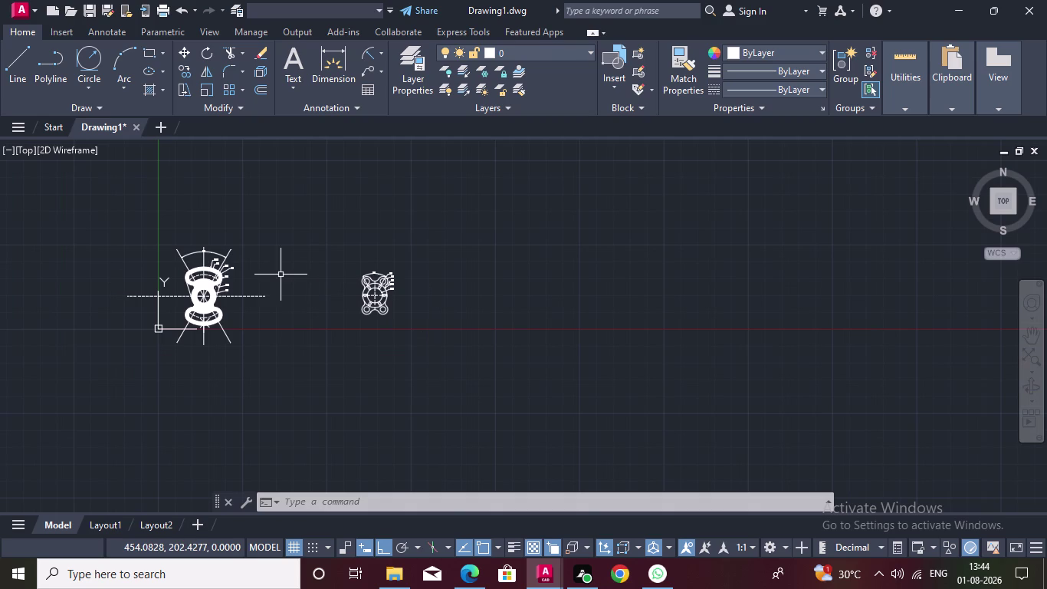
scroll(up, 3)
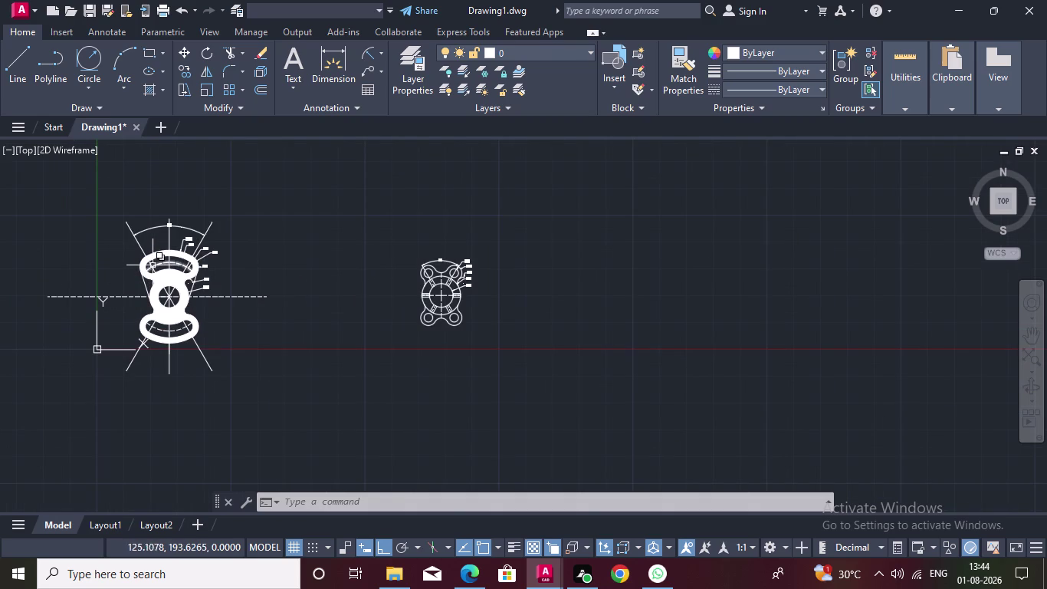
double_click(85, 89)
double_click(93, 84)
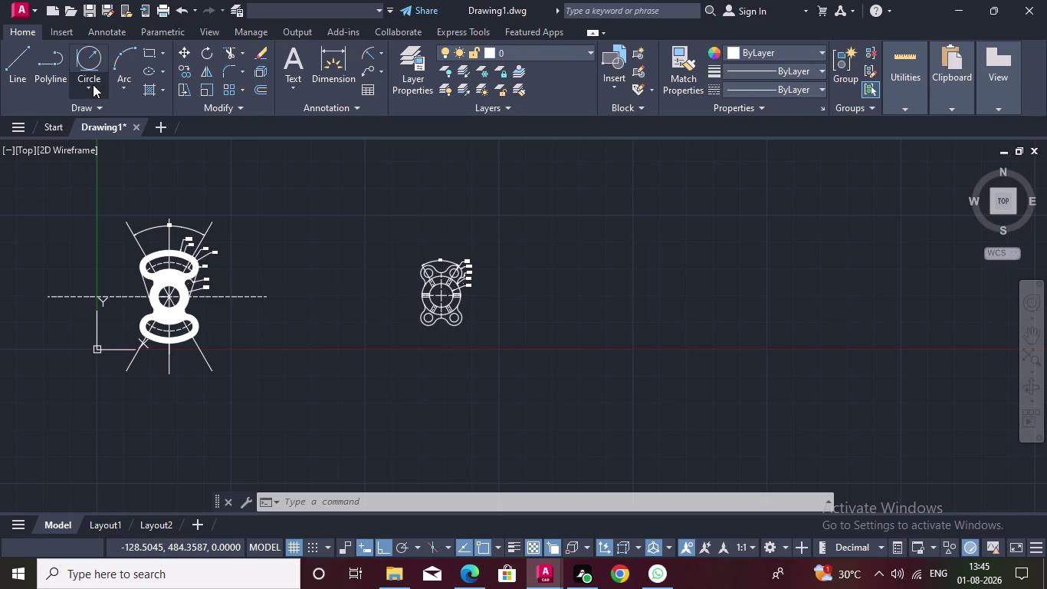
Draw a radius-30 circle in empty drawing space.
click(87, 88)
click(97, 111)
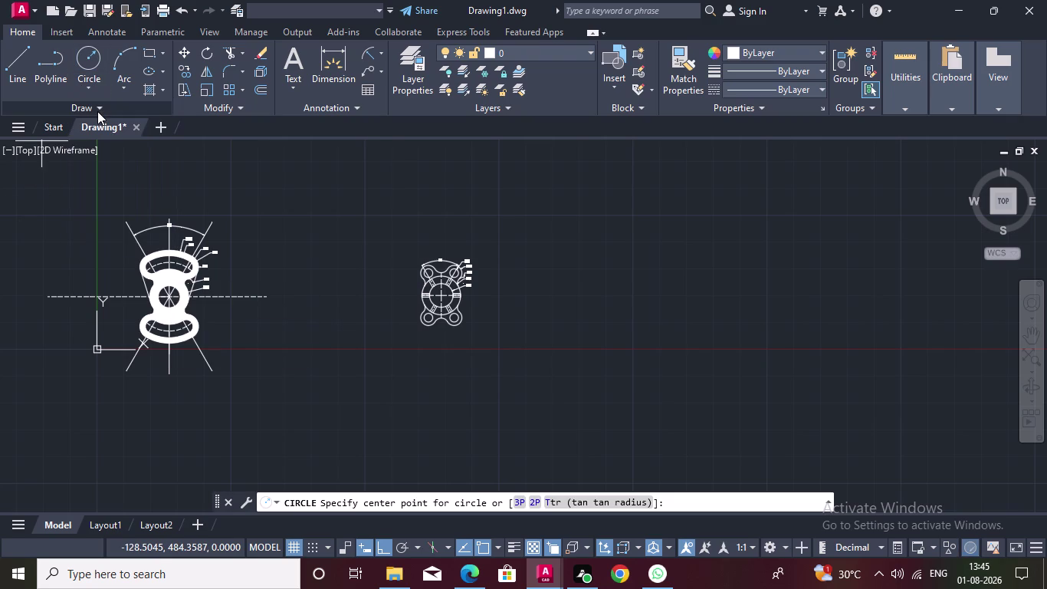
middle_drag(593, 303, 437, 304)
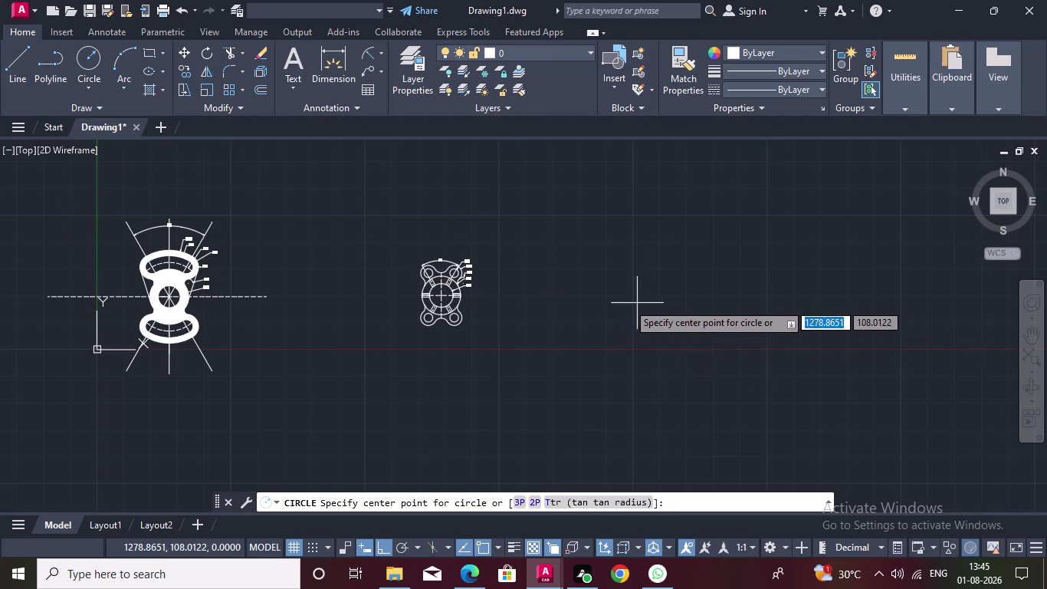
middle_drag(438, 304, 216, 303)
double_click(342, 282)
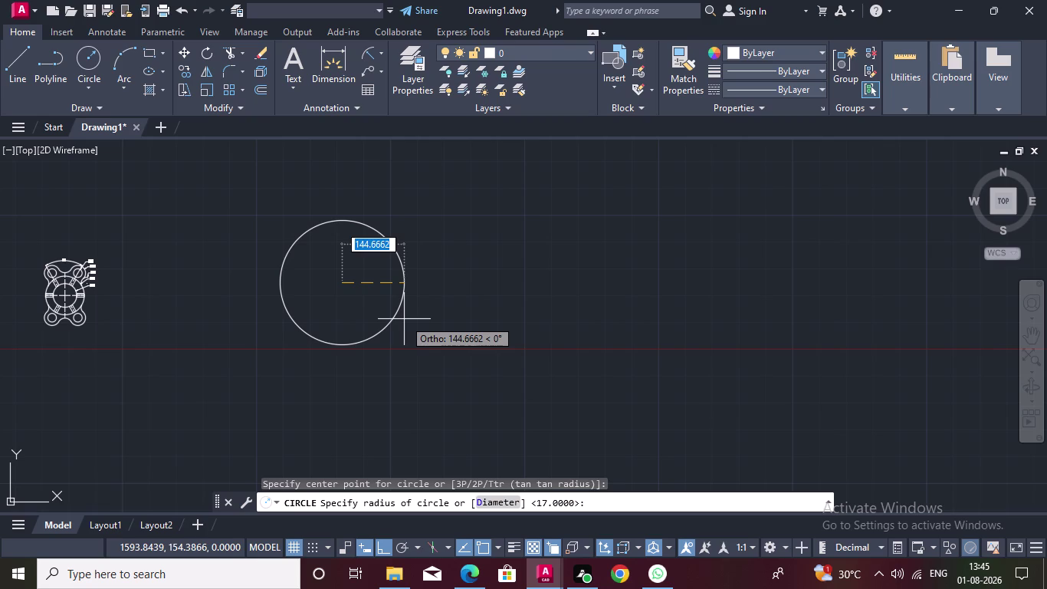
text(30)
key(Return)
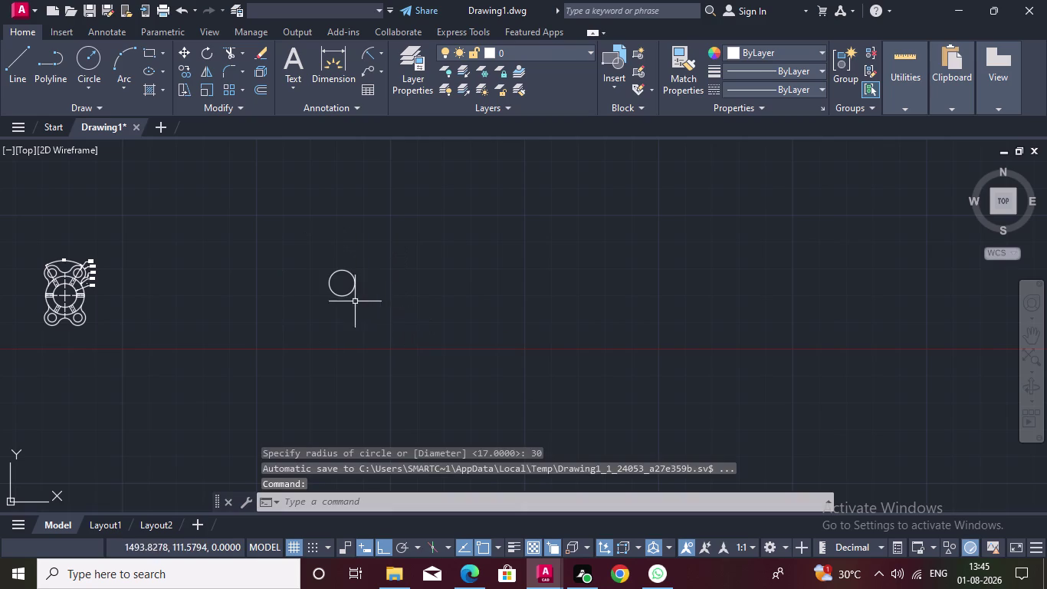
scroll(up, 3)
middle_drag(310, 266, 349, 298)
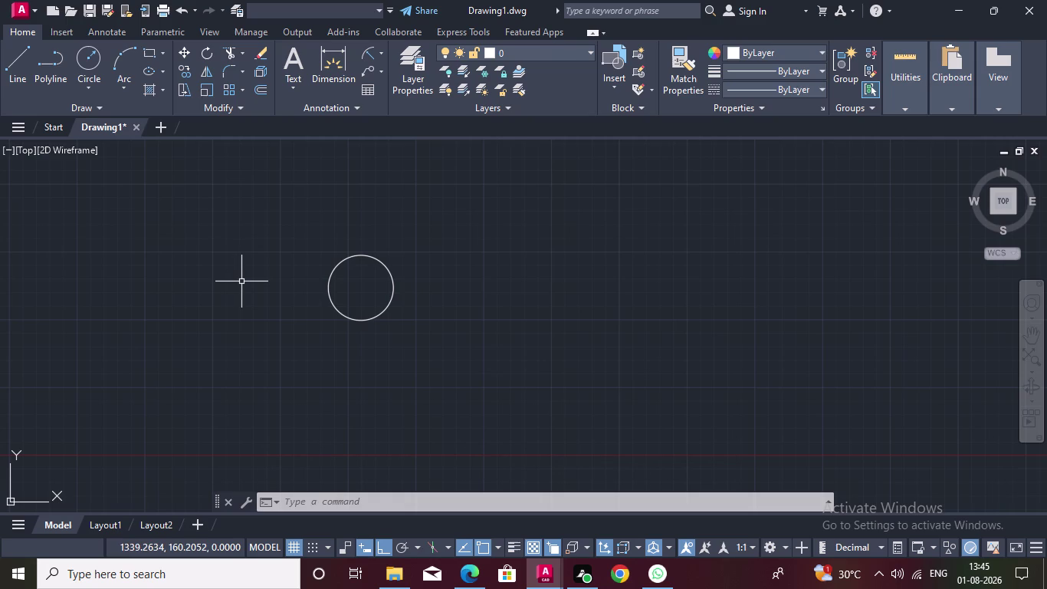
Draw a 26-diameter circle concentric with it using Center, Diameter.
click(88, 82)
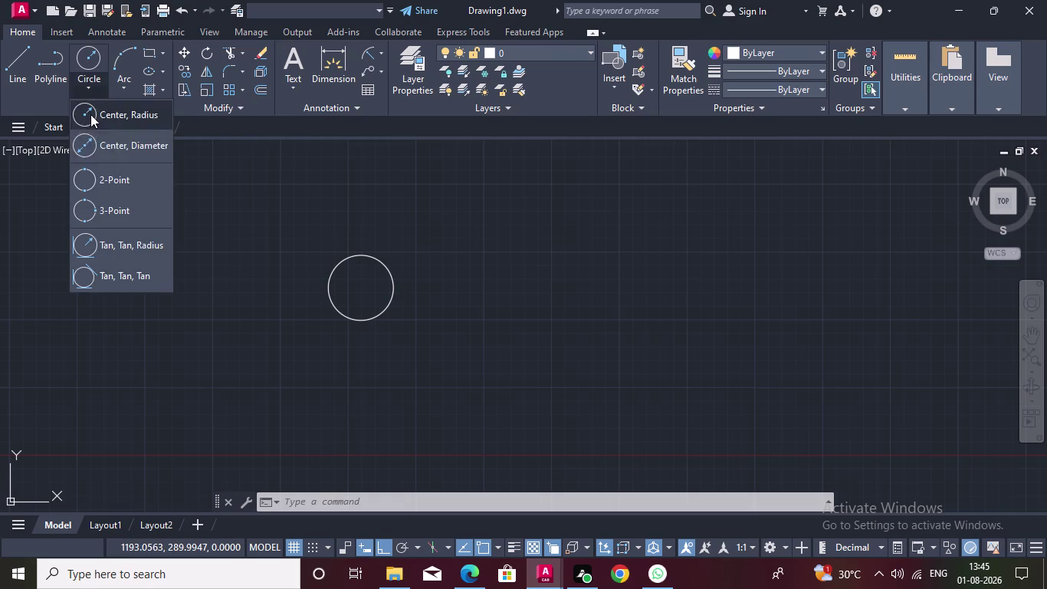
double_click(91, 147)
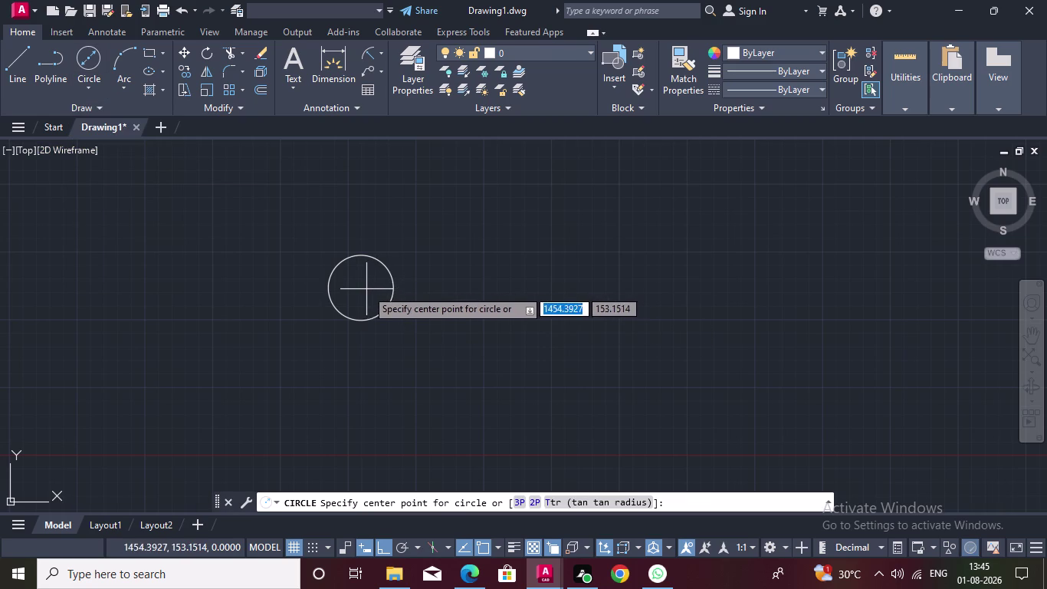
double_click(358, 290)
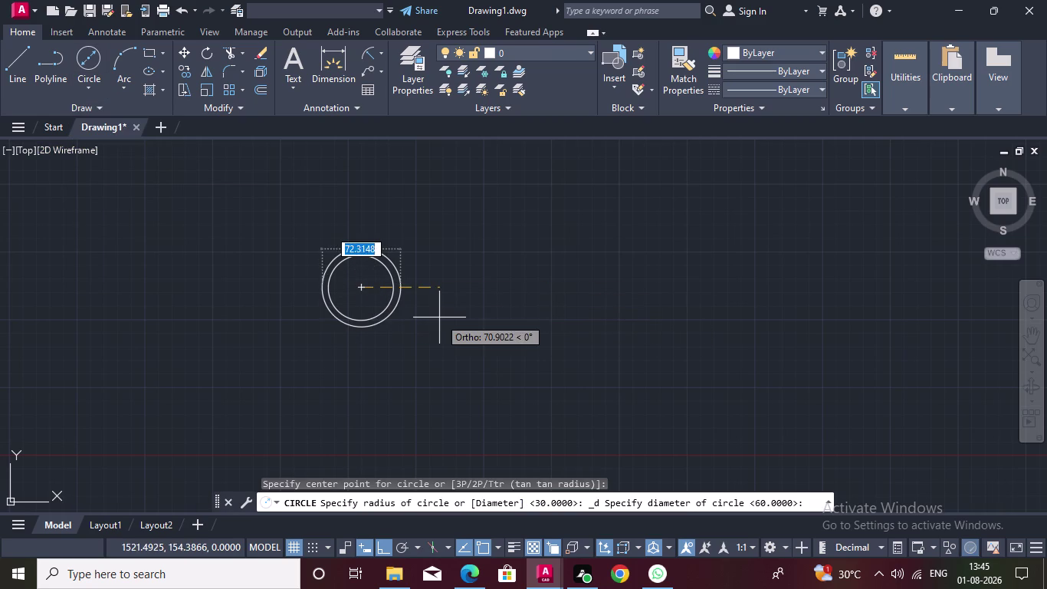
text(26)
key(Return)
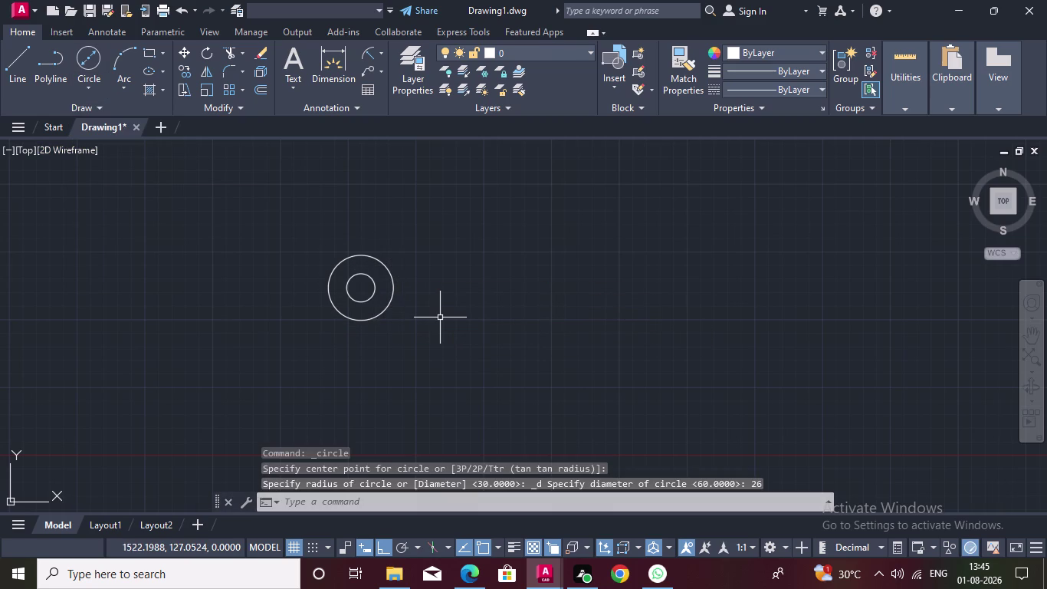
click(94, 55)
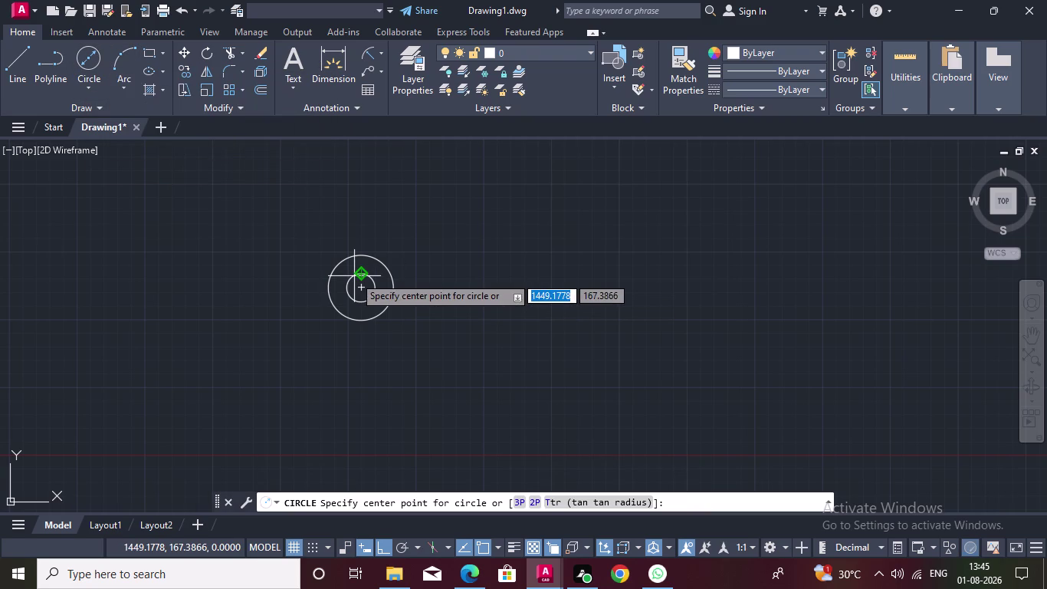
click(9, 62)
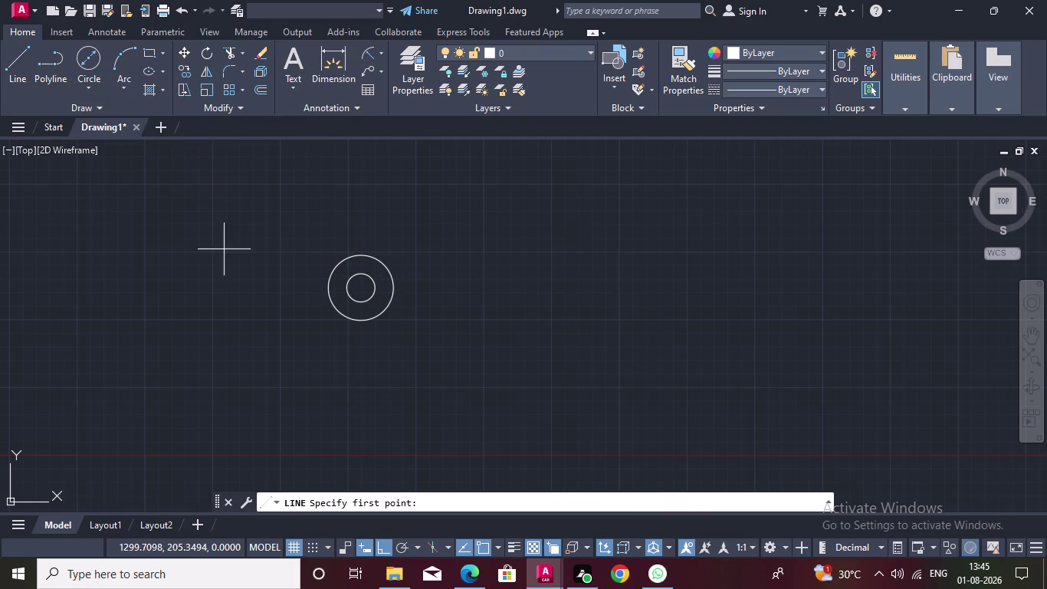
Draw the horizontal centre line through the hub centre, left and right parts.
drag(357, 285, 336, 285)
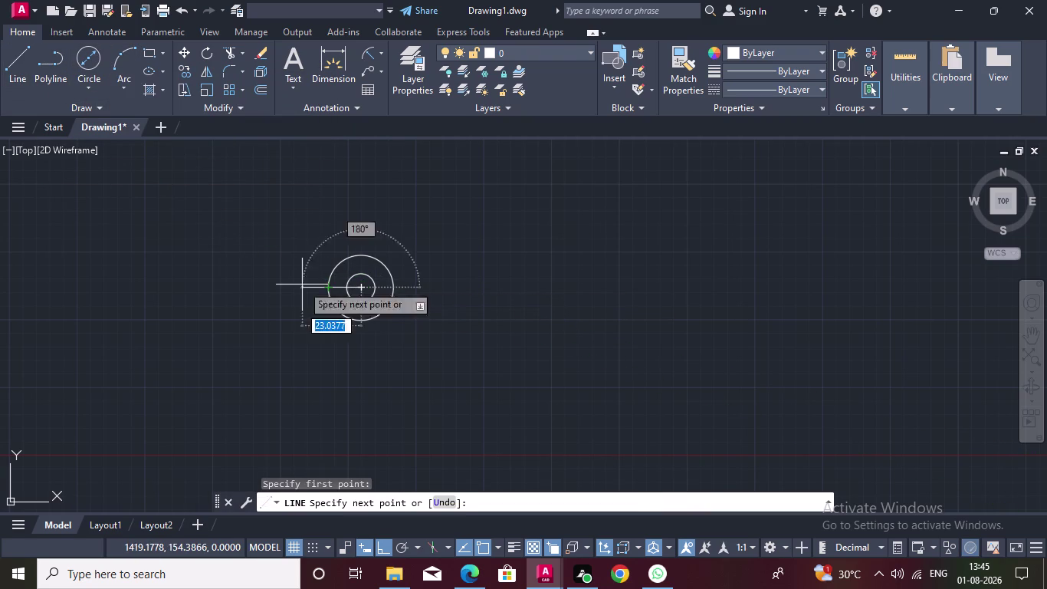
click(162, 279)
key(Escape)
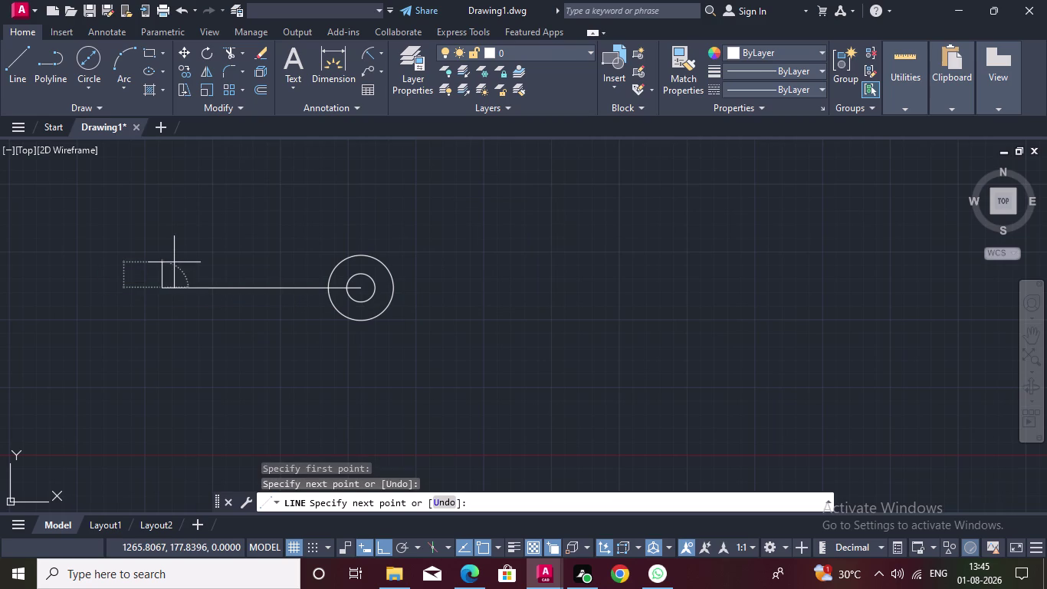
key(space)
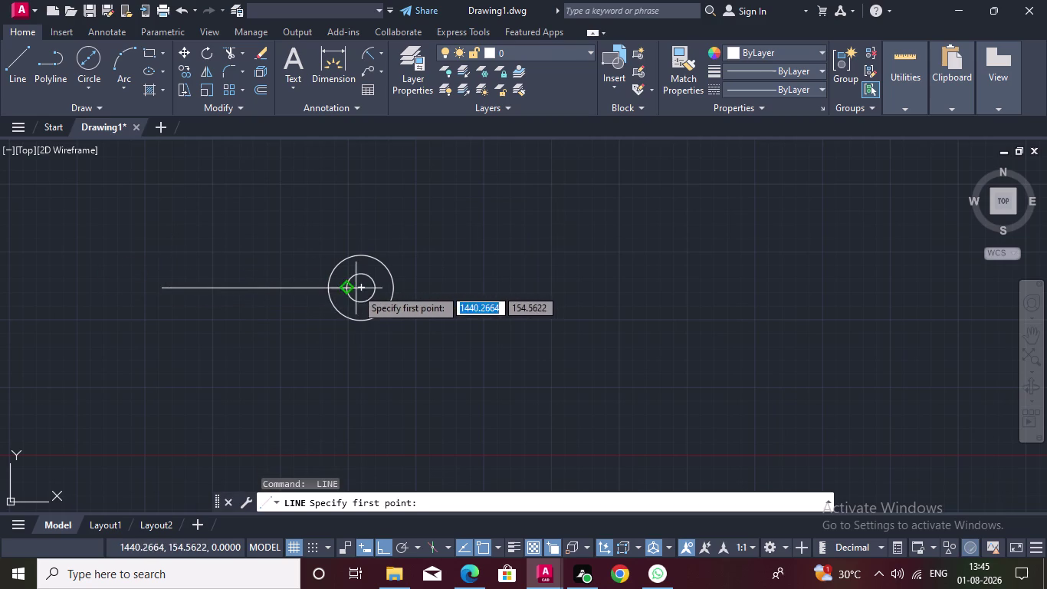
click(358, 289)
click(589, 294)
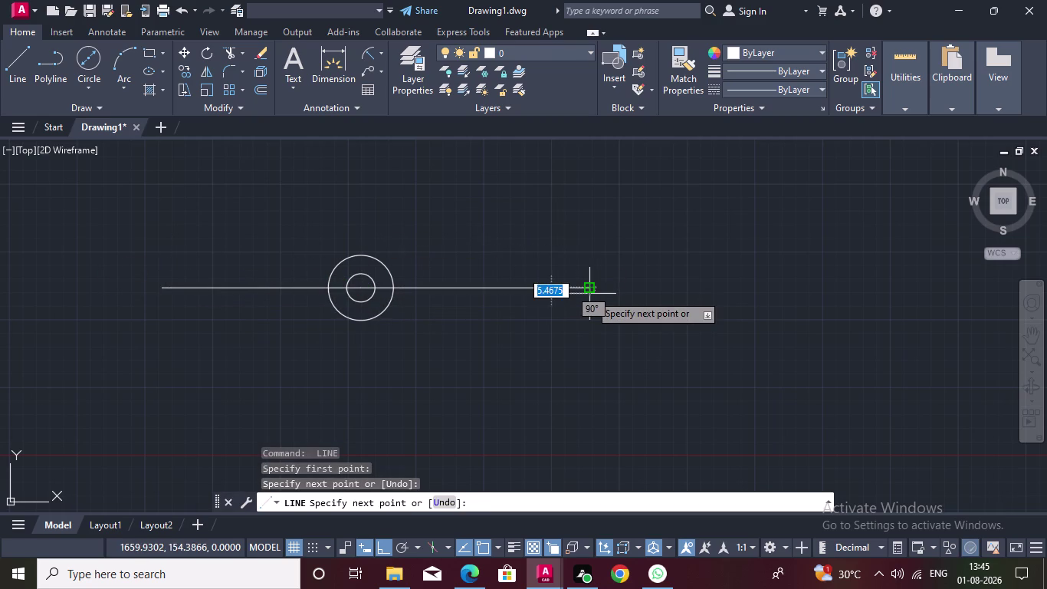
key(Escape)
Draw the upper vertical centre line from the hub centre.
key(space)
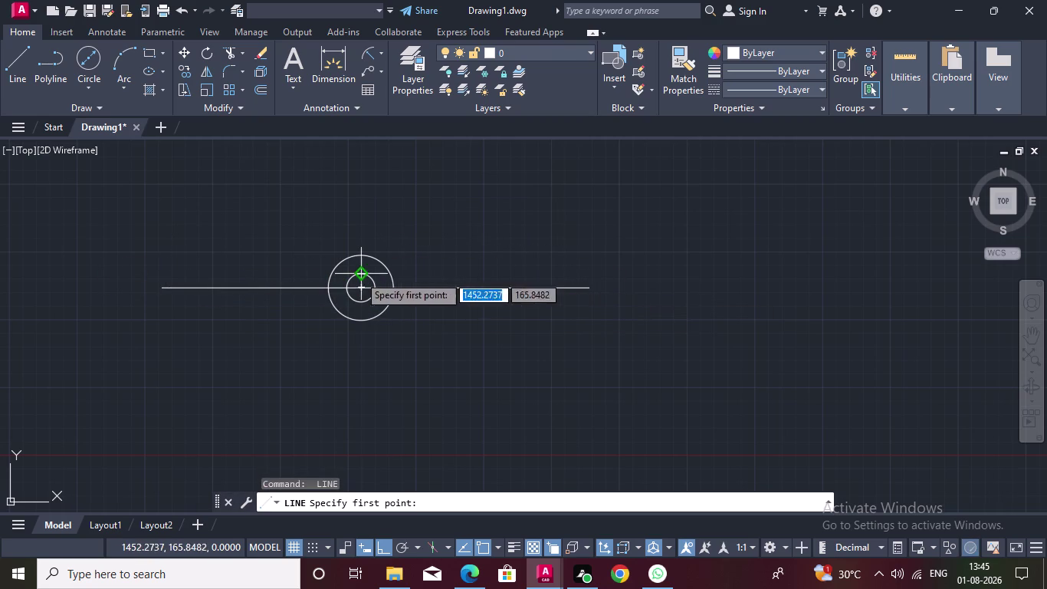
scroll(up, 3)
double_click(365, 296)
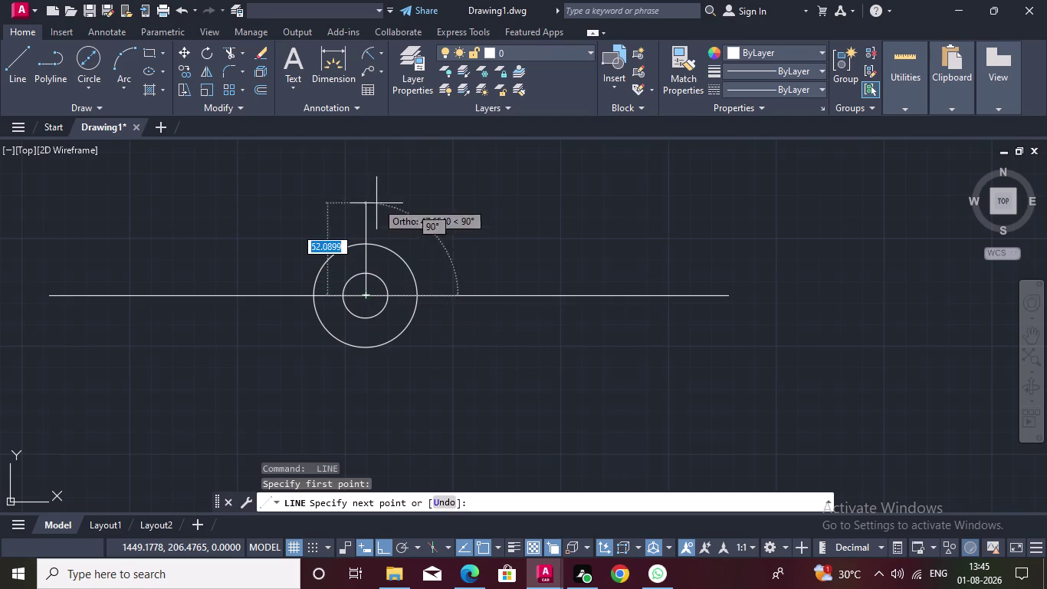
click(370, 151)
key(Escape)
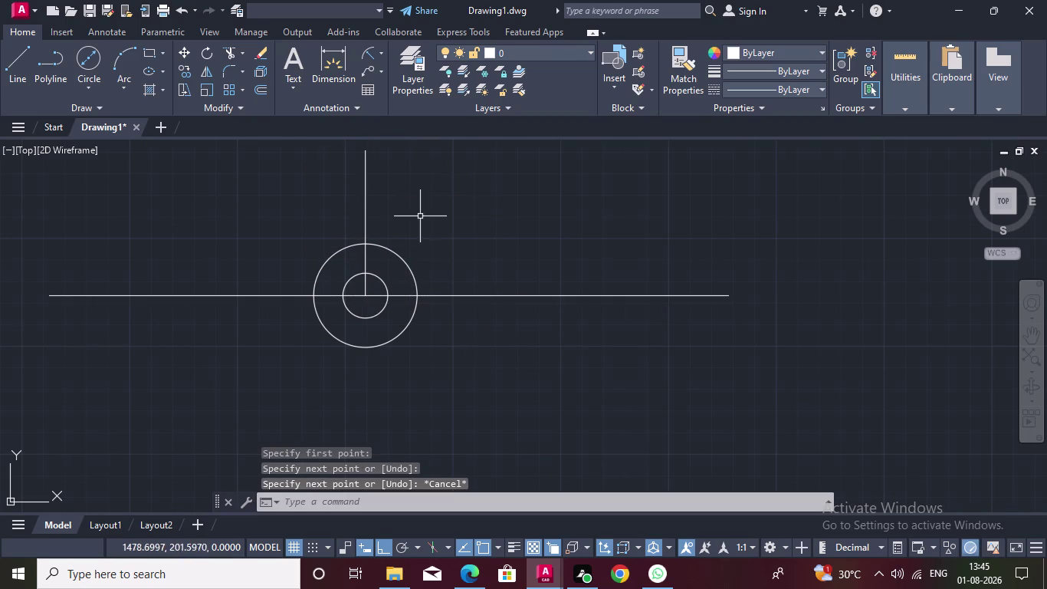
Draw the lower vertical centre line below the hub centre.
middle_drag(422, 233, 415, 299)
key(space)
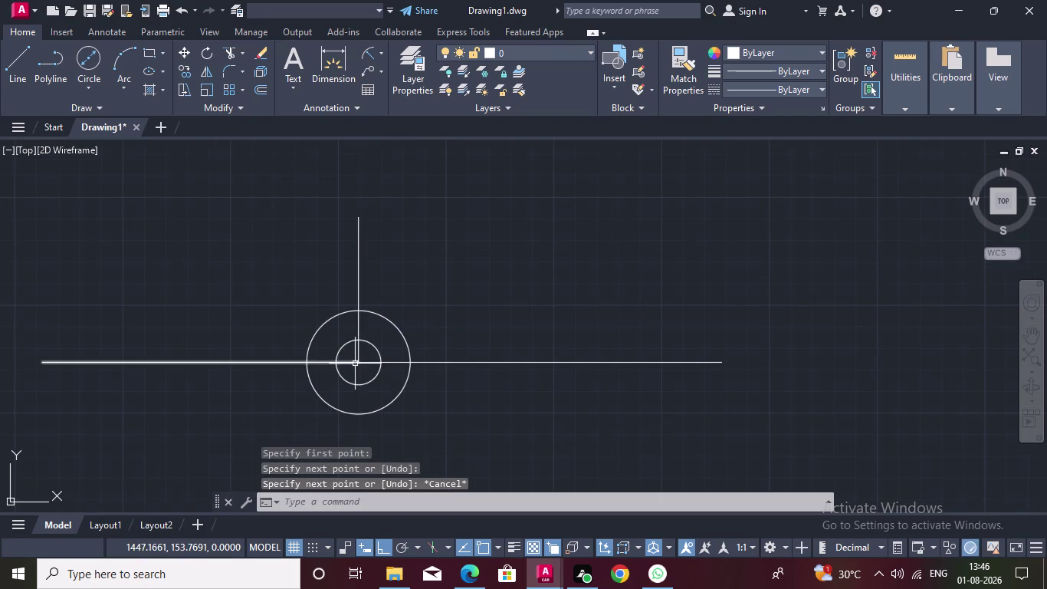
click(362, 361)
drag(361, 367, 360, 376)
middle_drag(346, 394, 383, 279)
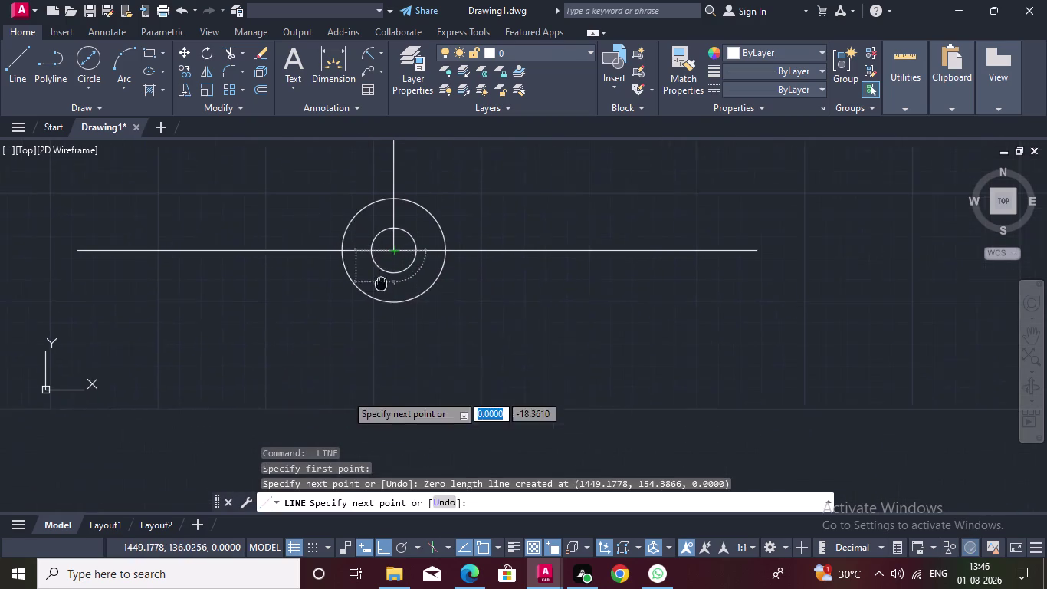
middle_drag(382, 279, 388, 269)
double_click(388, 418)
key(Escape)
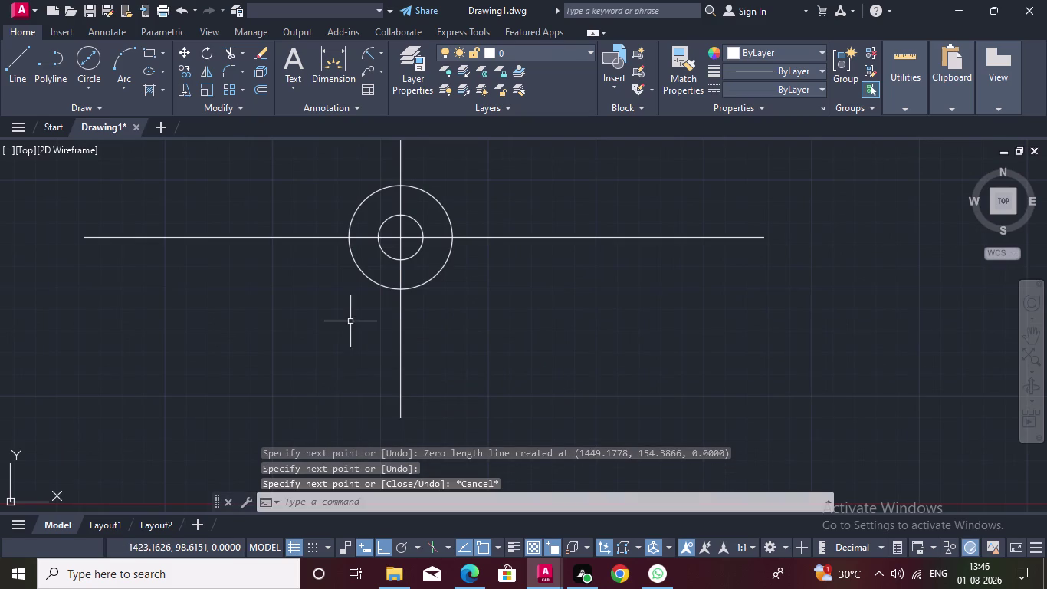
scroll(down, 3)
middle_drag(349, 316, 361, 378)
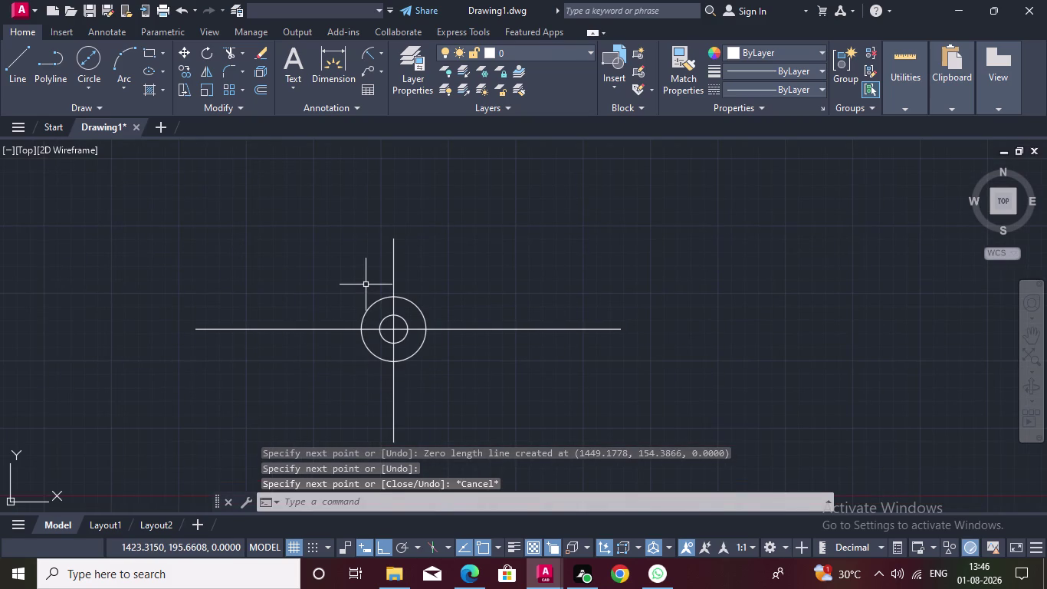
click(98, 56)
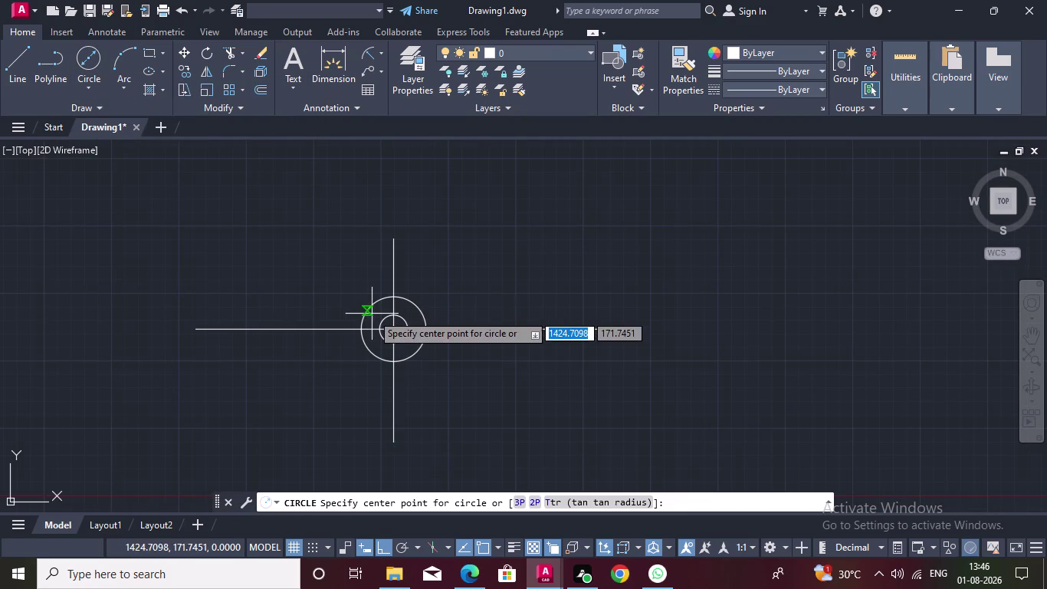
Draw a 10-diameter circle at the inner circle's top quadrant.
scroll(up, 3)
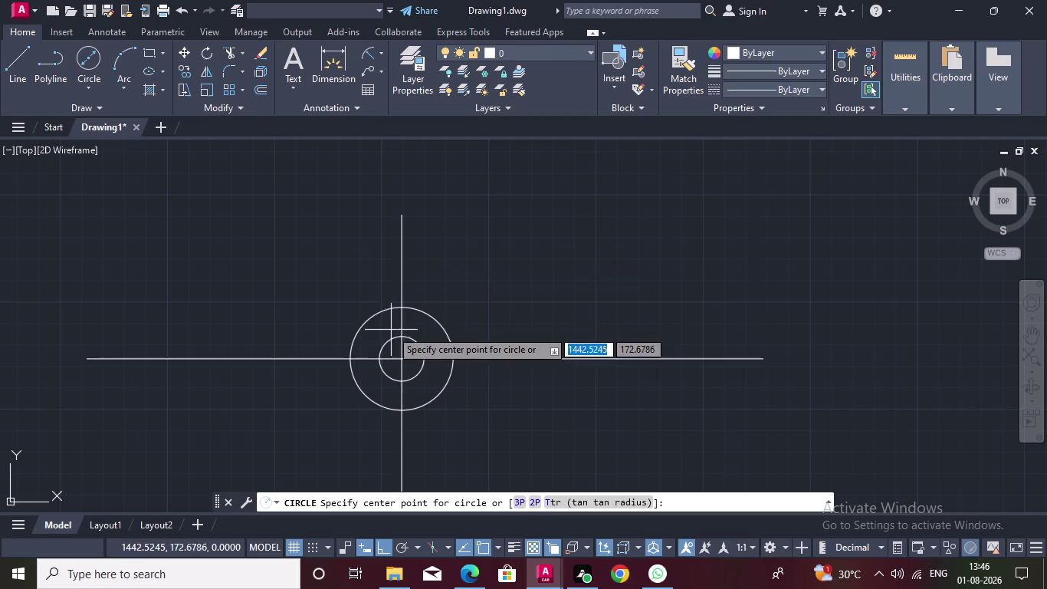
double_click(399, 335)
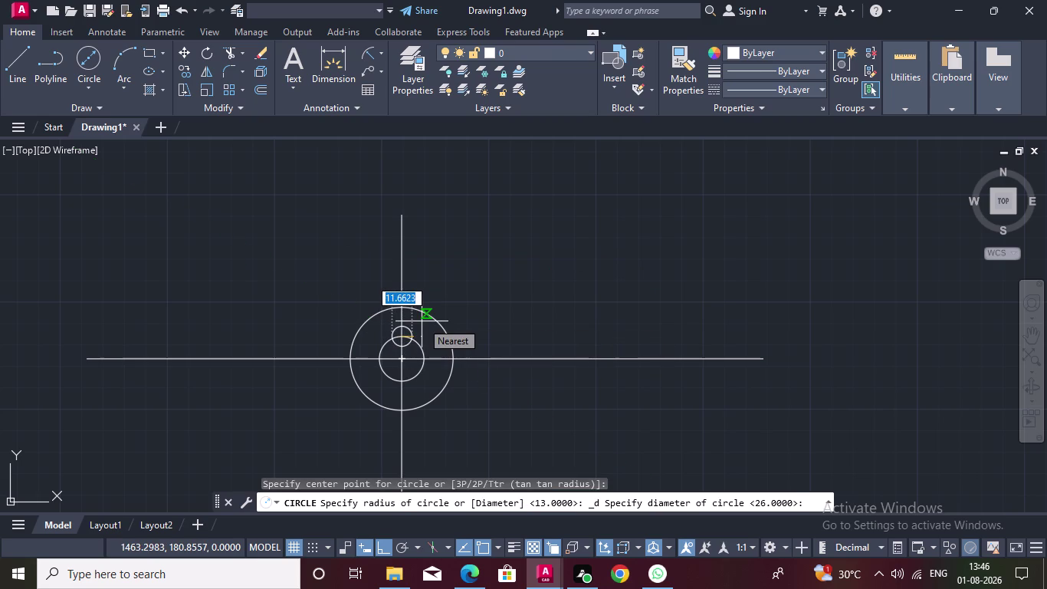
text(10)
key(Return)
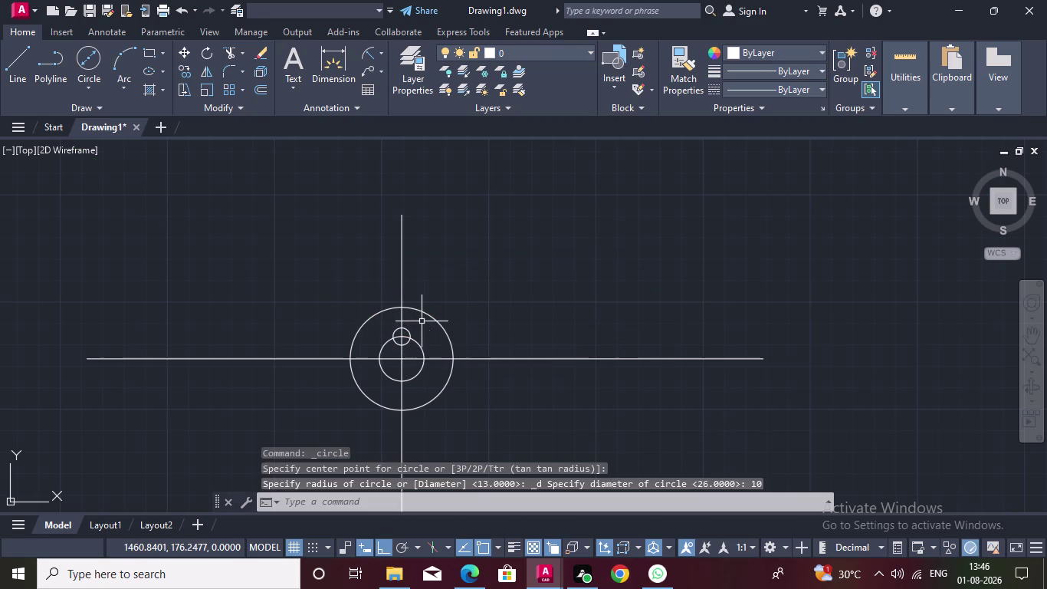
middle_drag(439, 248, 440, 232)
double_click(409, 316)
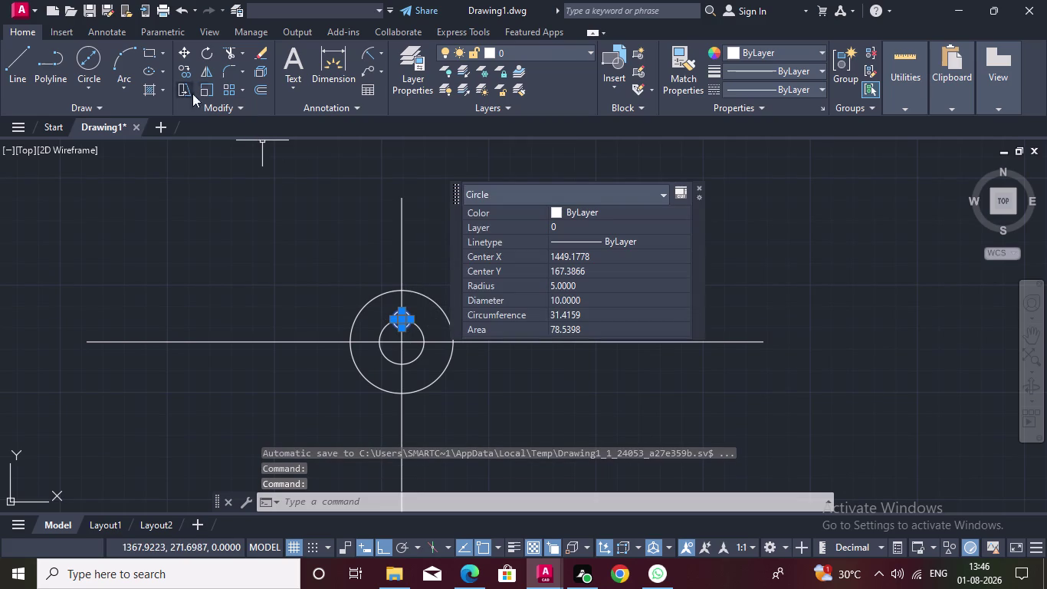
Start a polar array of the small circle, then cancel and undo it.
click(243, 89)
double_click(270, 177)
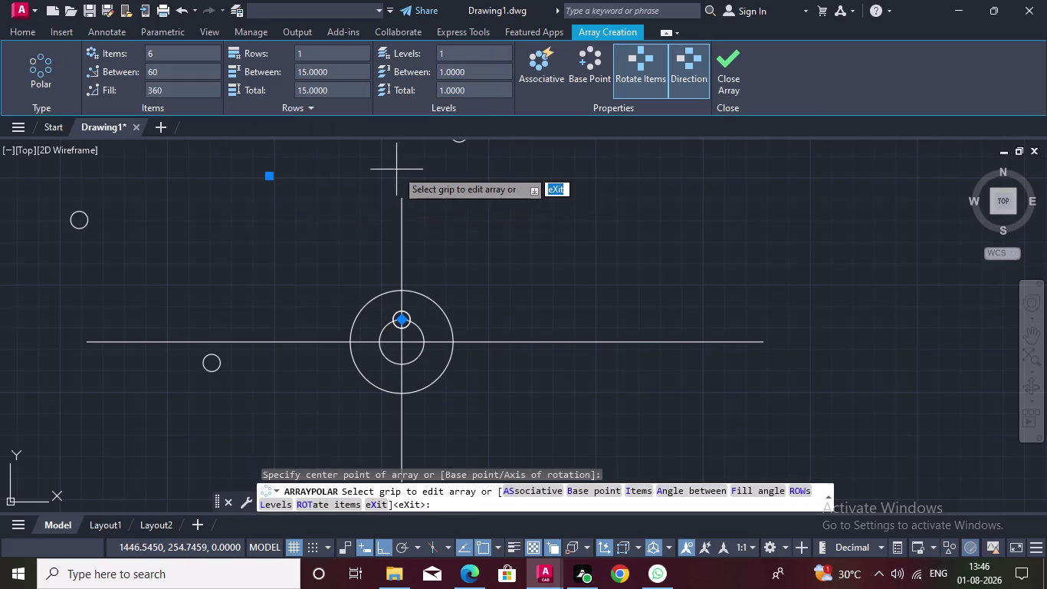
key(Escape)
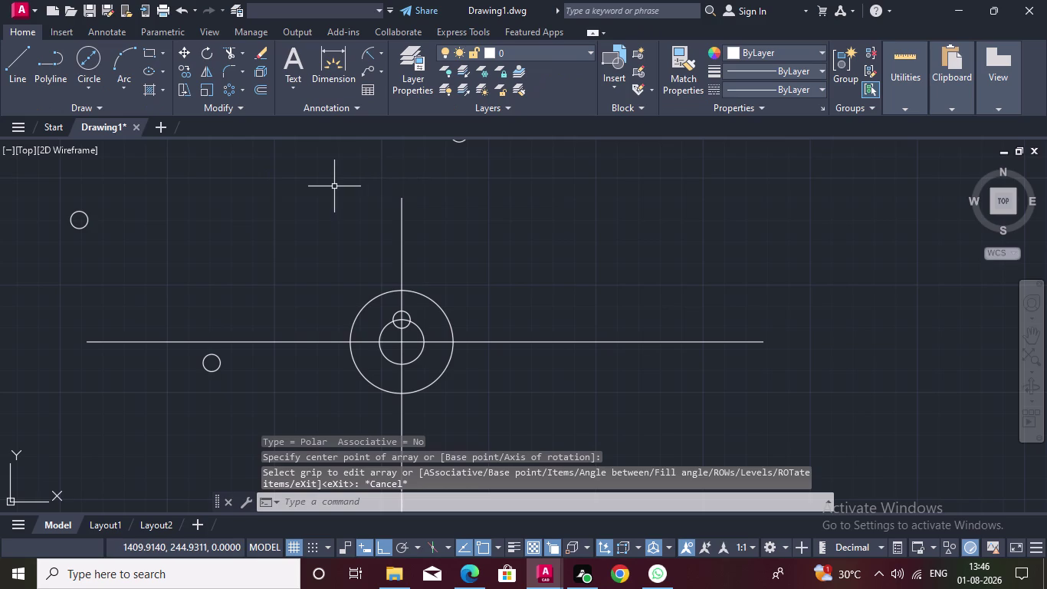
key(ctrl+z)
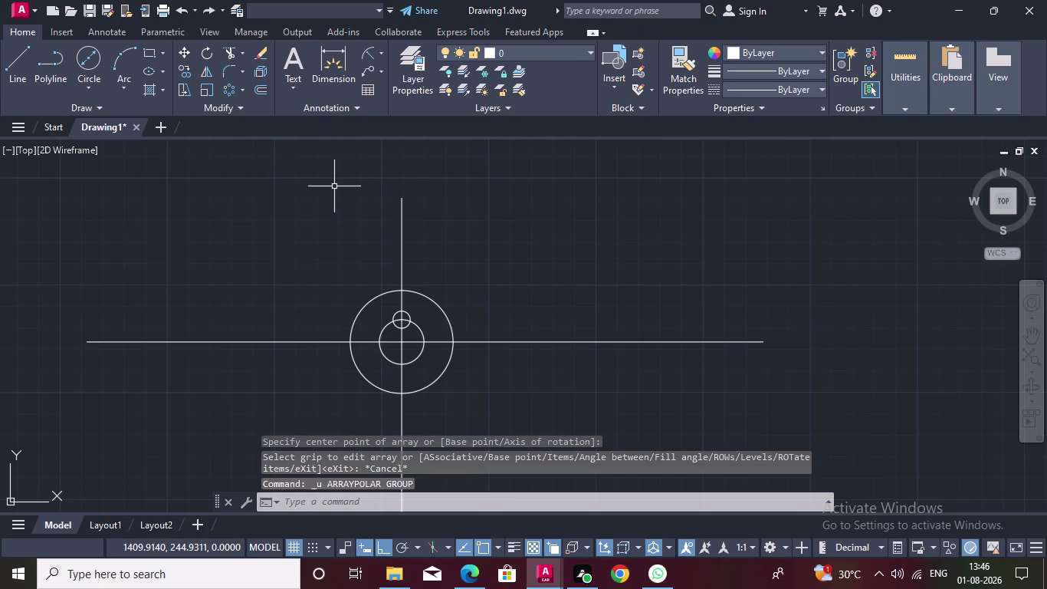
Polar-array the small circle about the hub centre, then exit array editing.
click(232, 92)
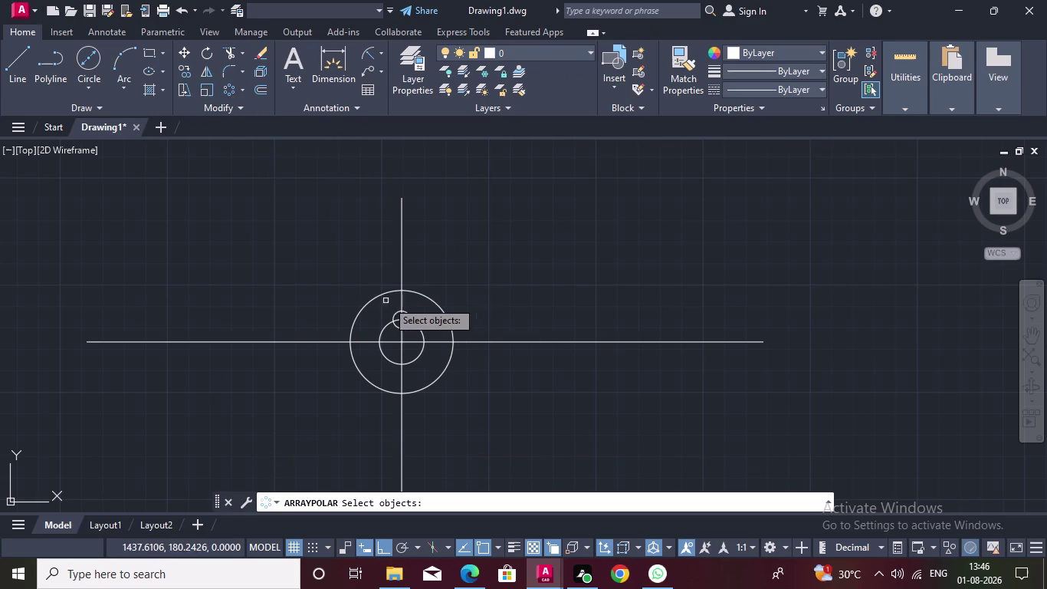
double_click(408, 312)
key(Return)
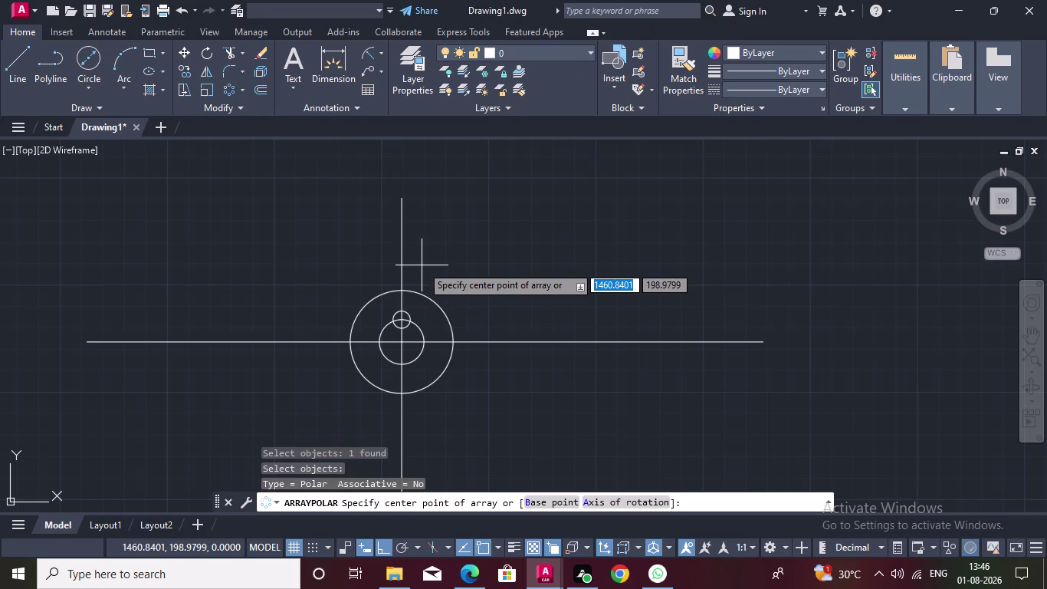
click(399, 343)
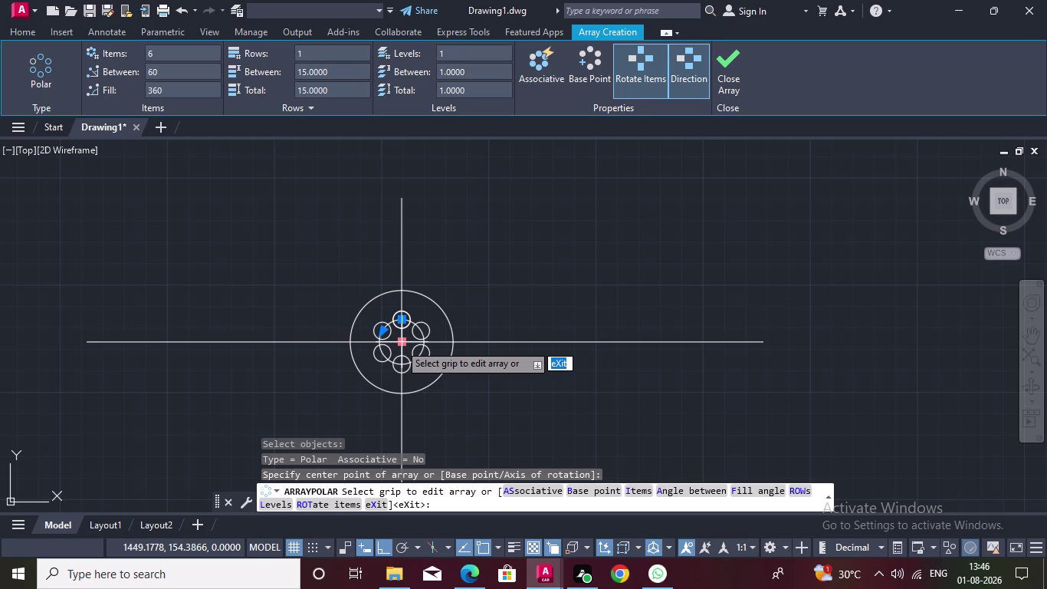
key(Escape)
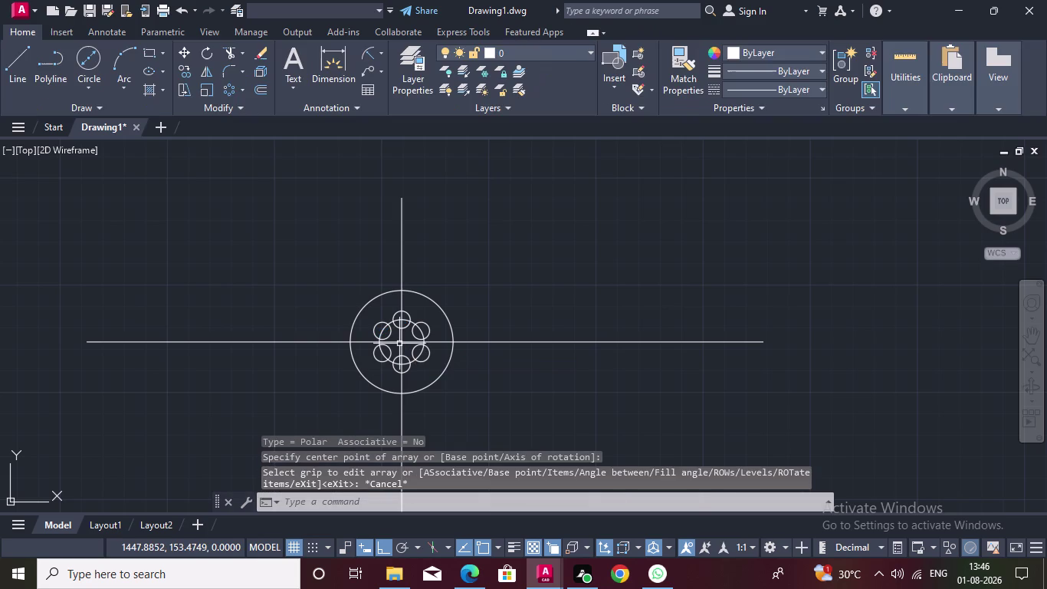
key(z)
key(ctrl+z)
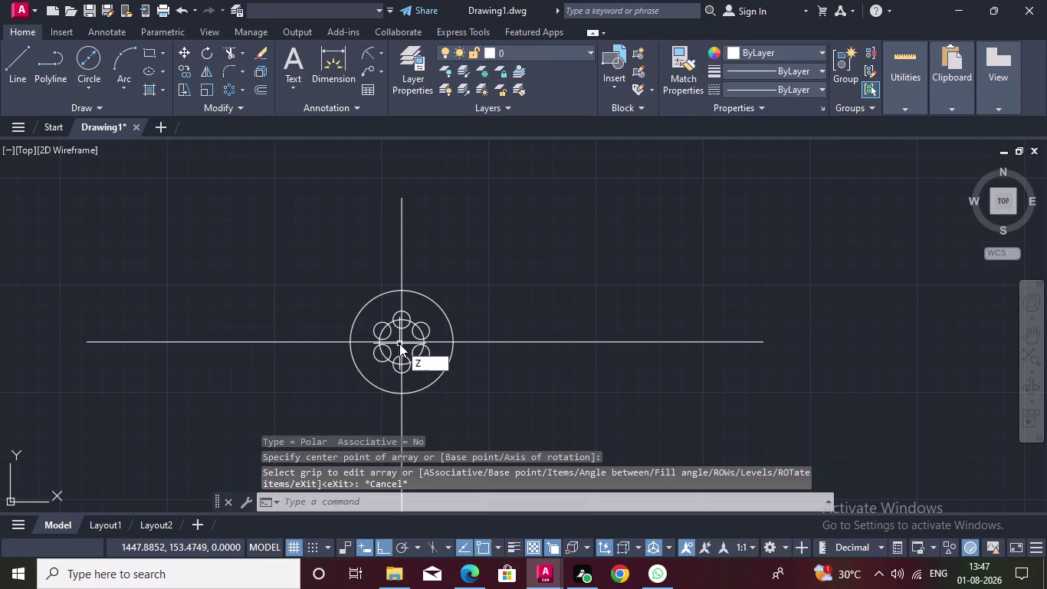
key(Escape)
Undo the polar hole array and reselect the small circle above the centre.
key(ctrl+z)
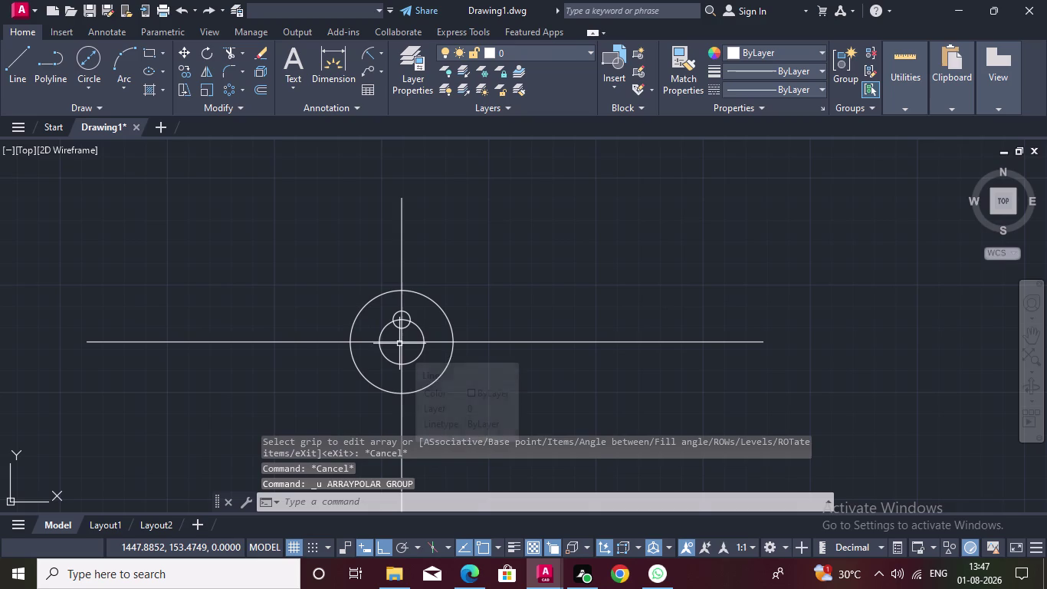
key(ctrl+z)
key(ctrl+z)
key(ctrl+z)
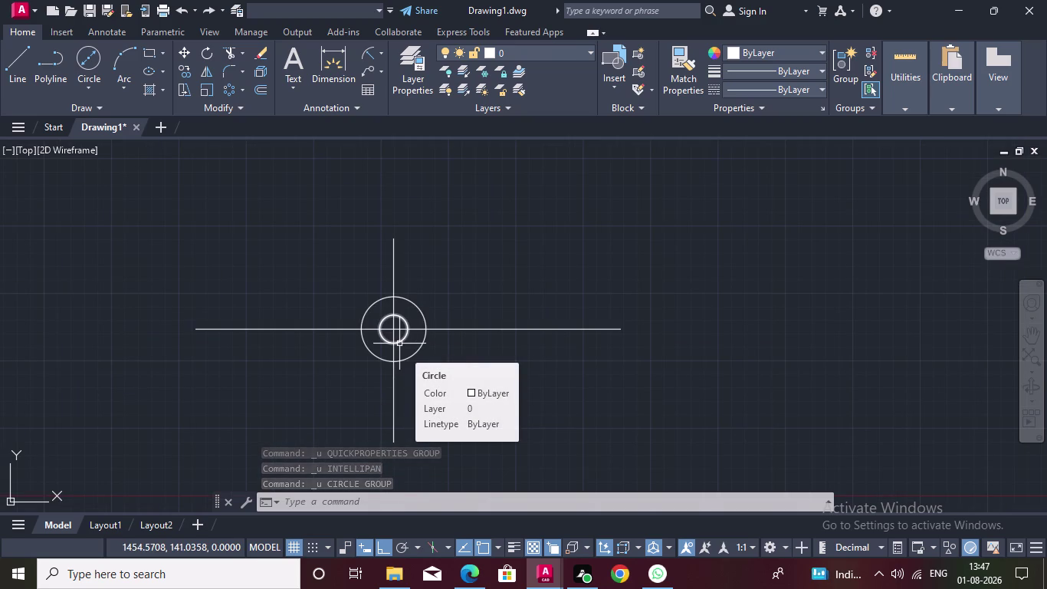
click(210, 9)
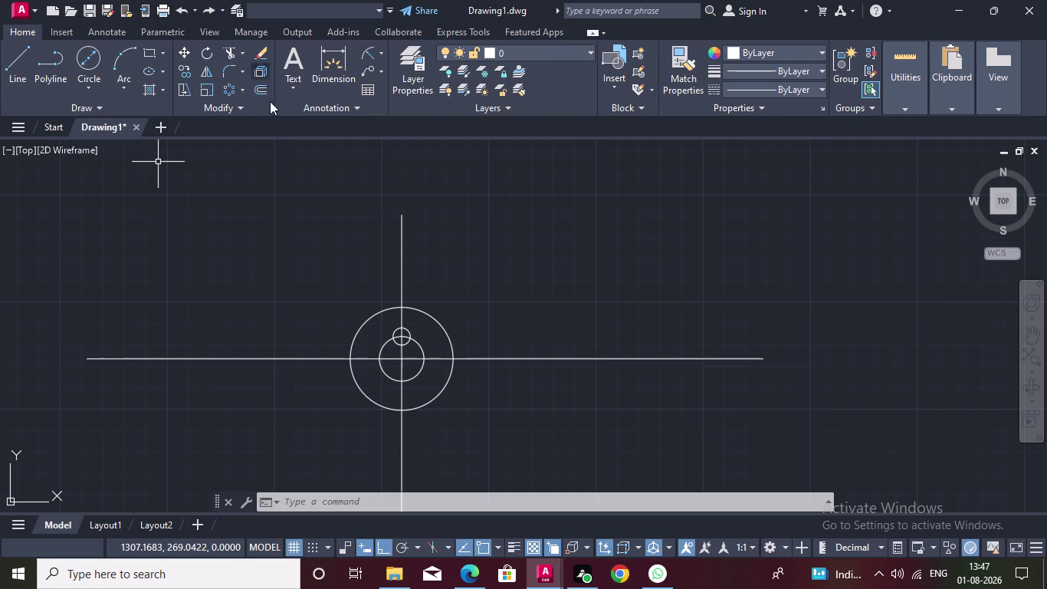
double_click(397, 329)
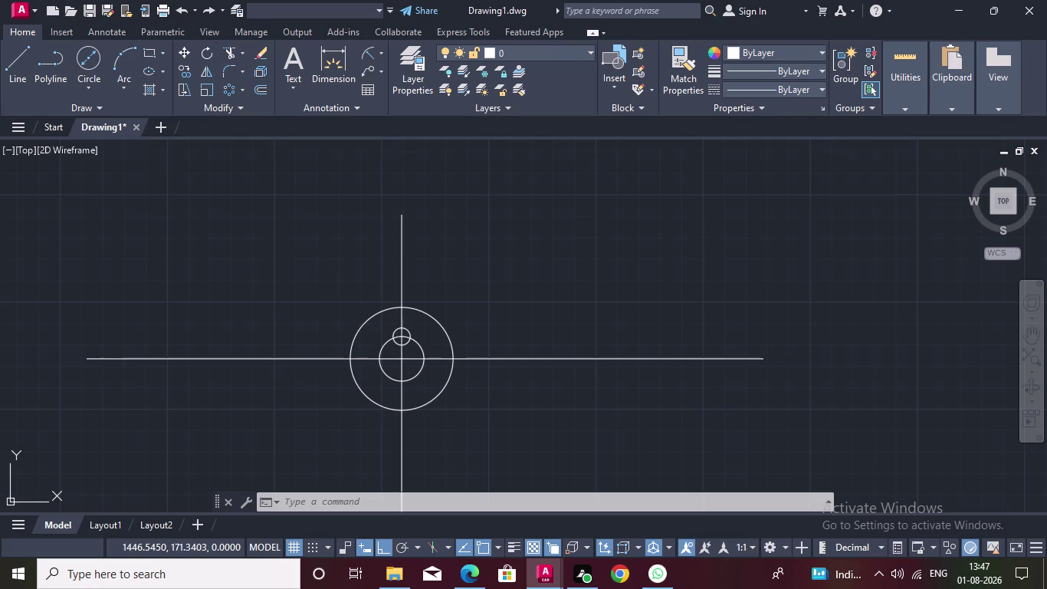
Erase the small circle, then draw an R40 circle at the intersection and undo it.
key(Delete)
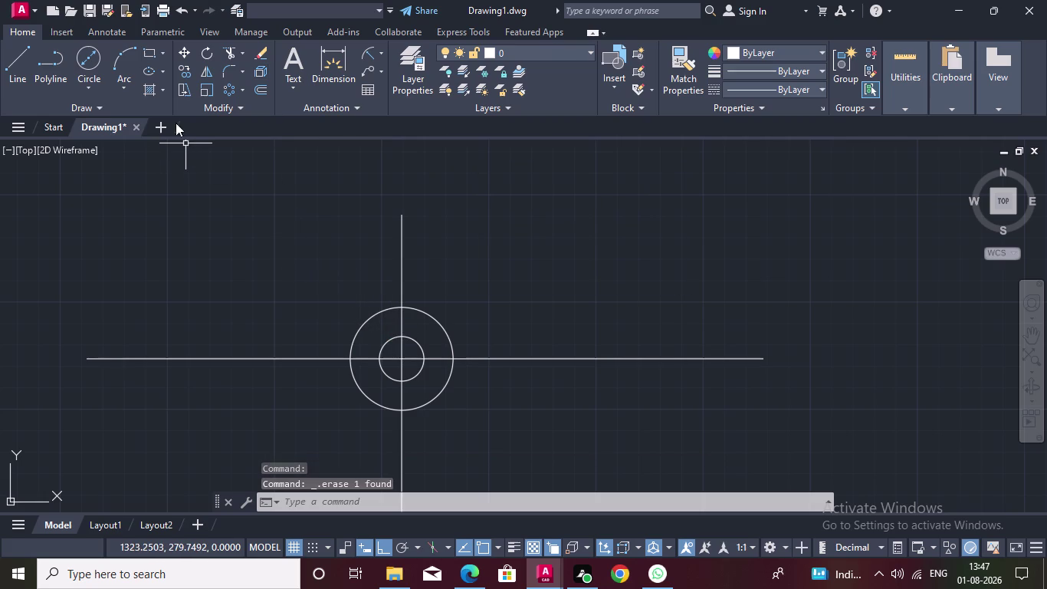
click(96, 62)
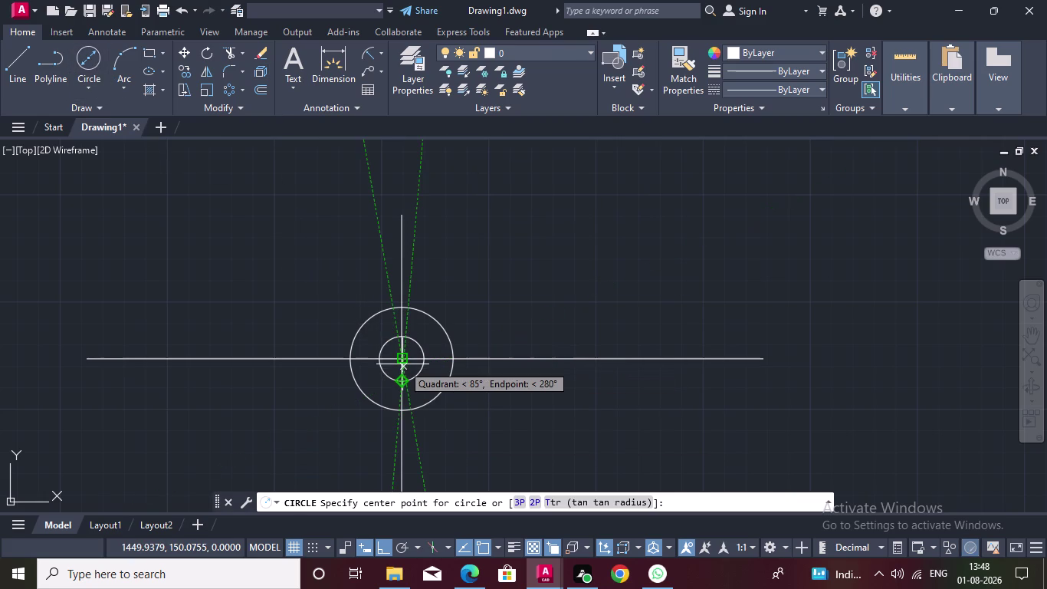
click(402, 364)
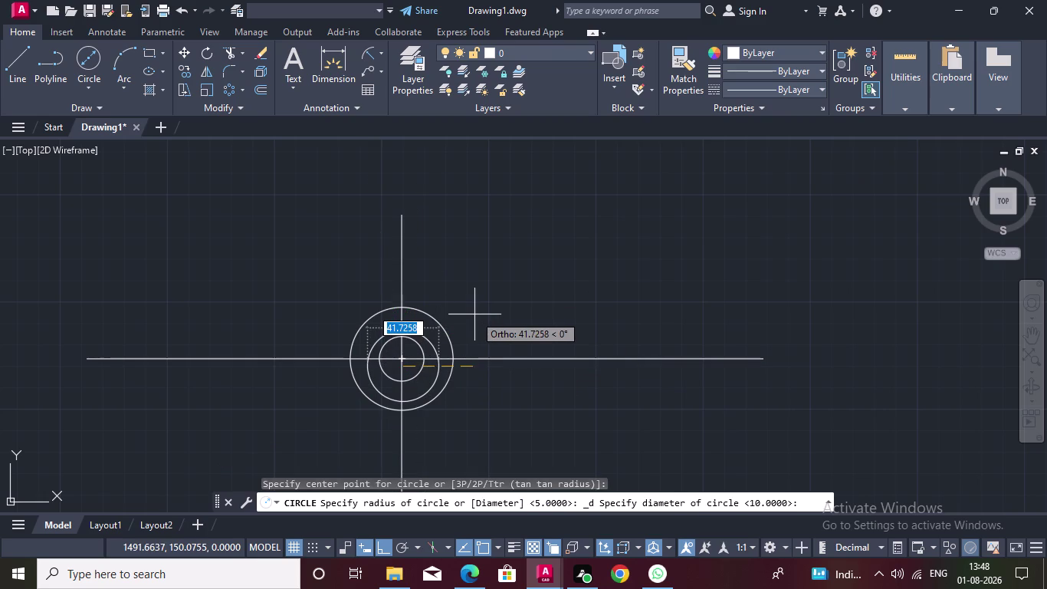
key(Escape)
key(space)
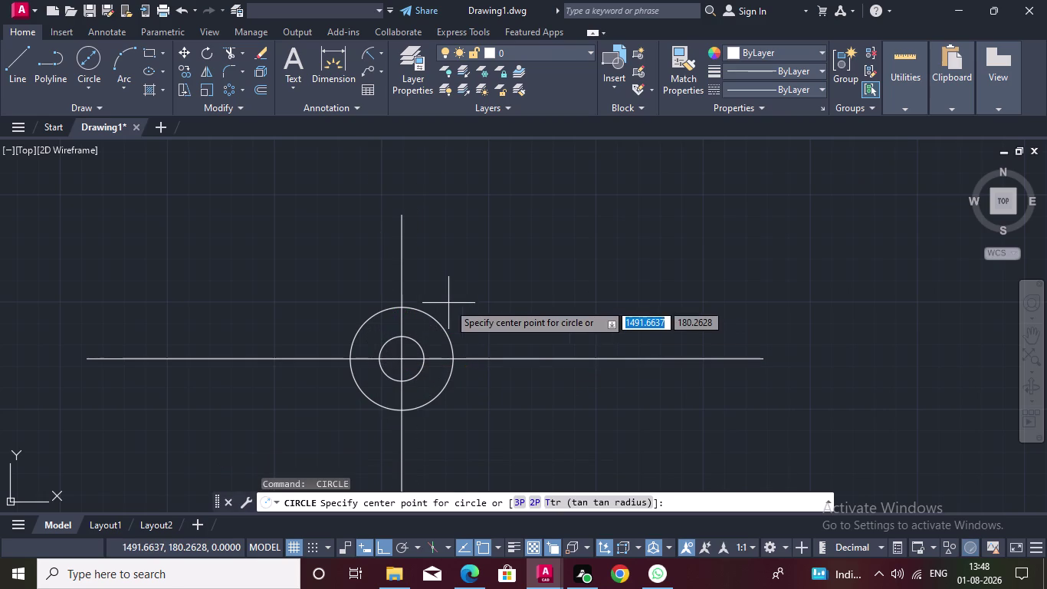
click(399, 358)
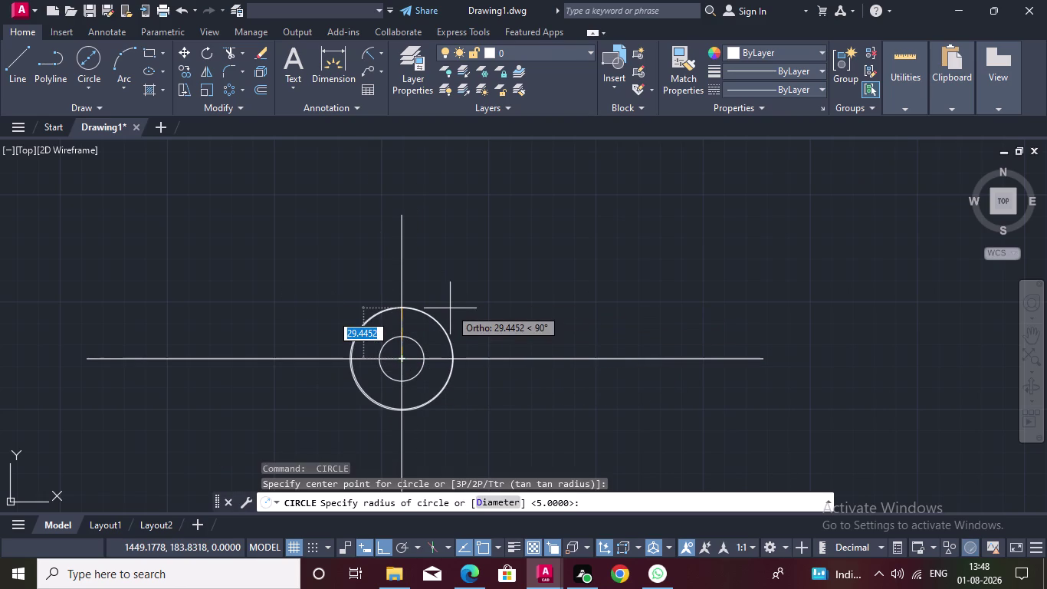
text(40)
key(Return)
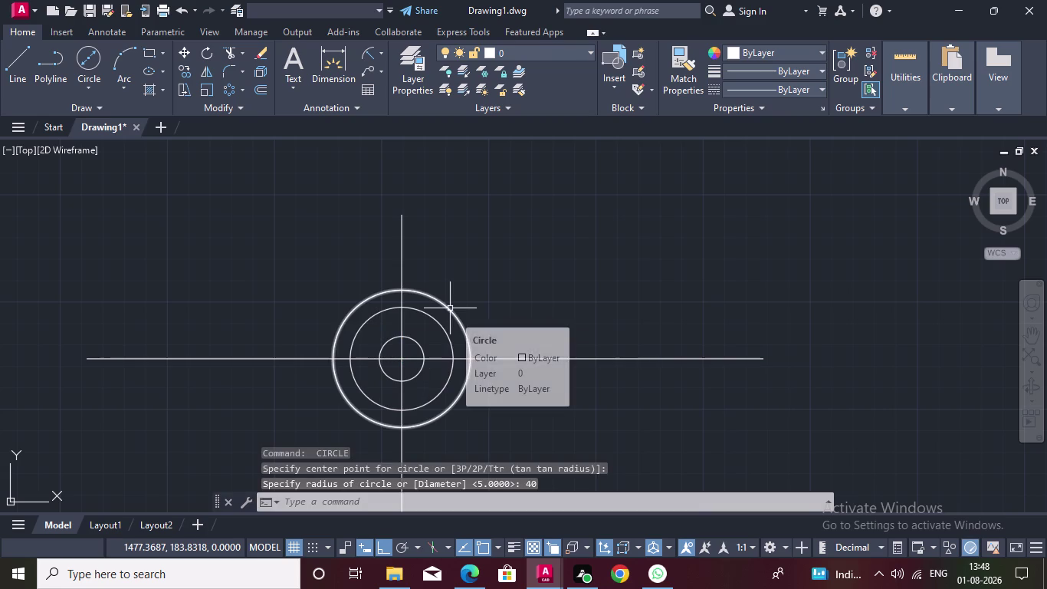
key(ctrl+z)
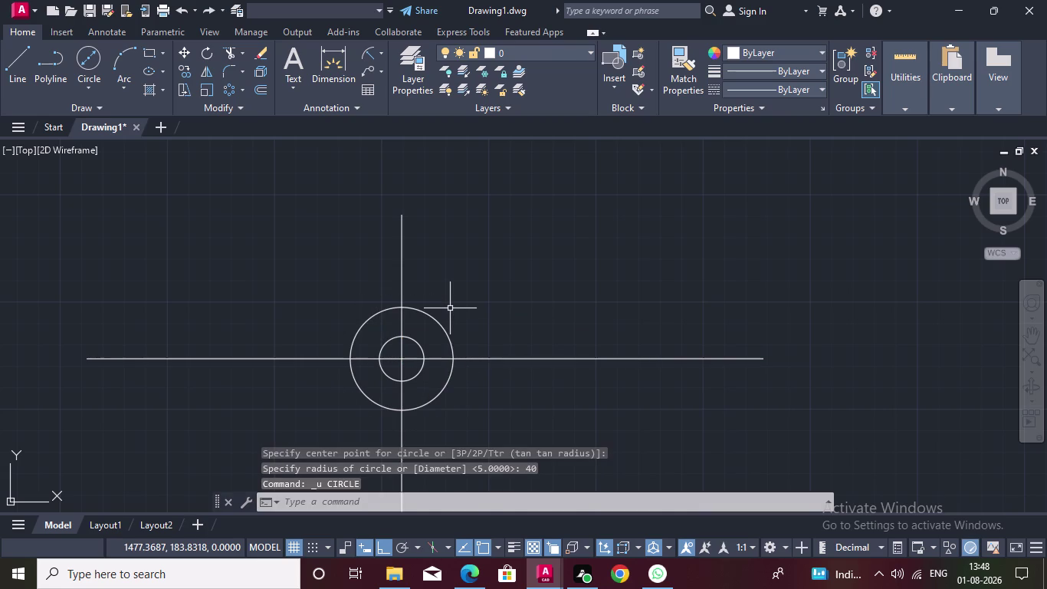
key(ctrl+z)
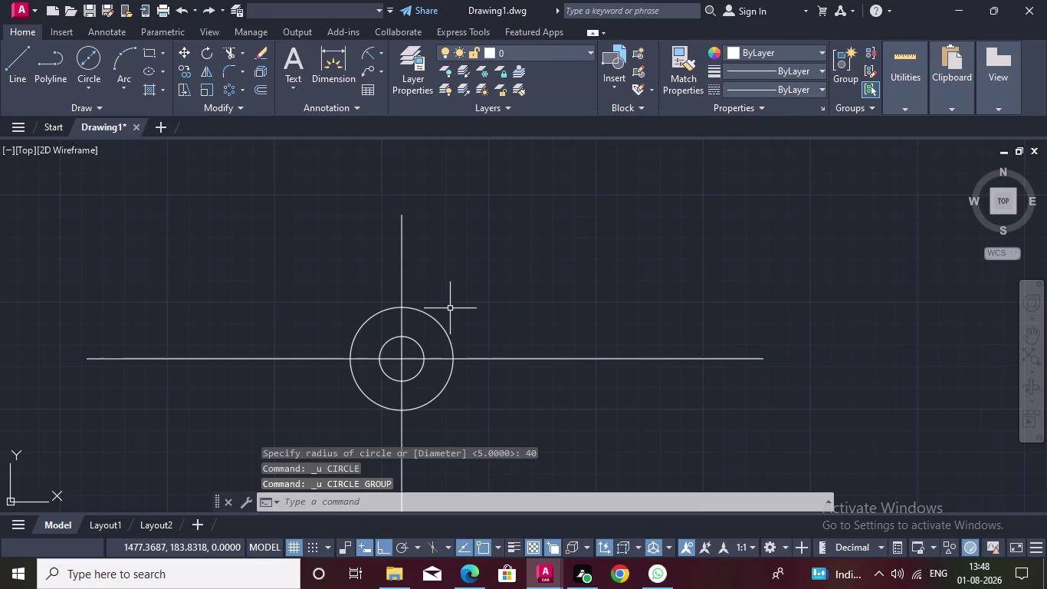
Select both hub circles and delete them.
click(432, 321)
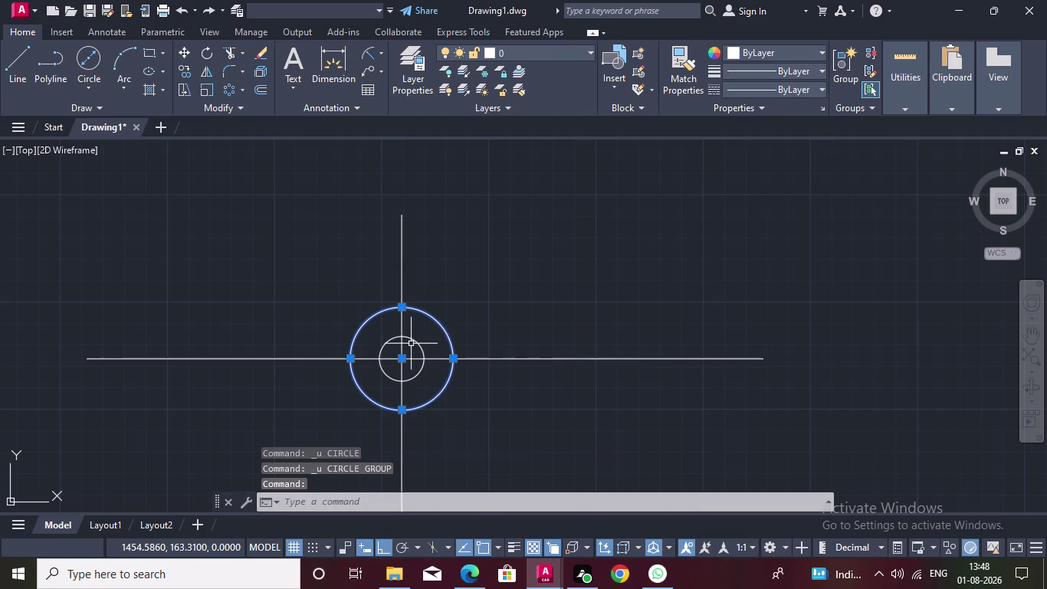
click(413, 338)
key(Delete)
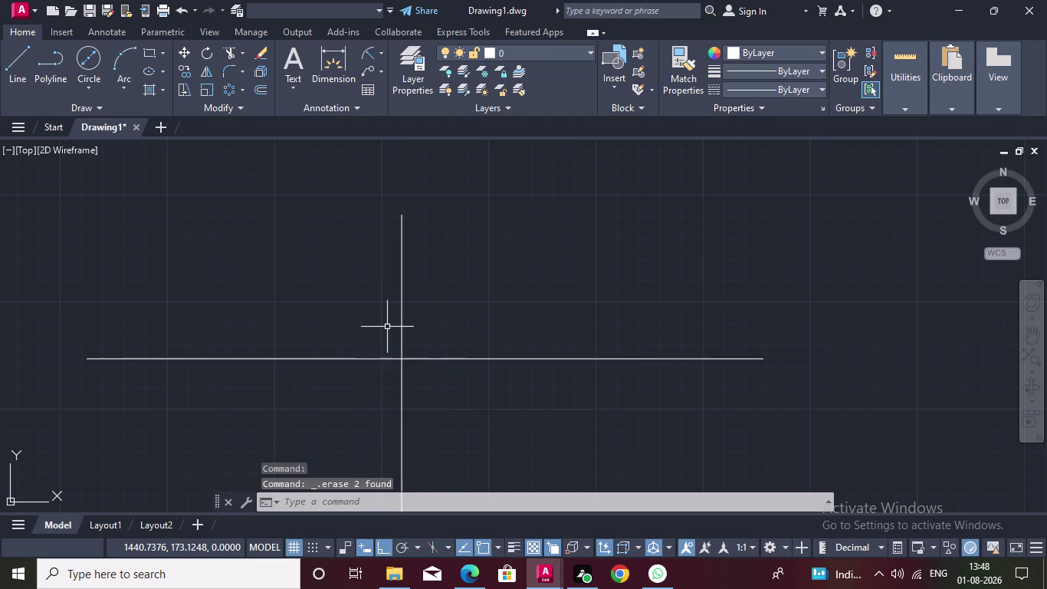
click(85, 64)
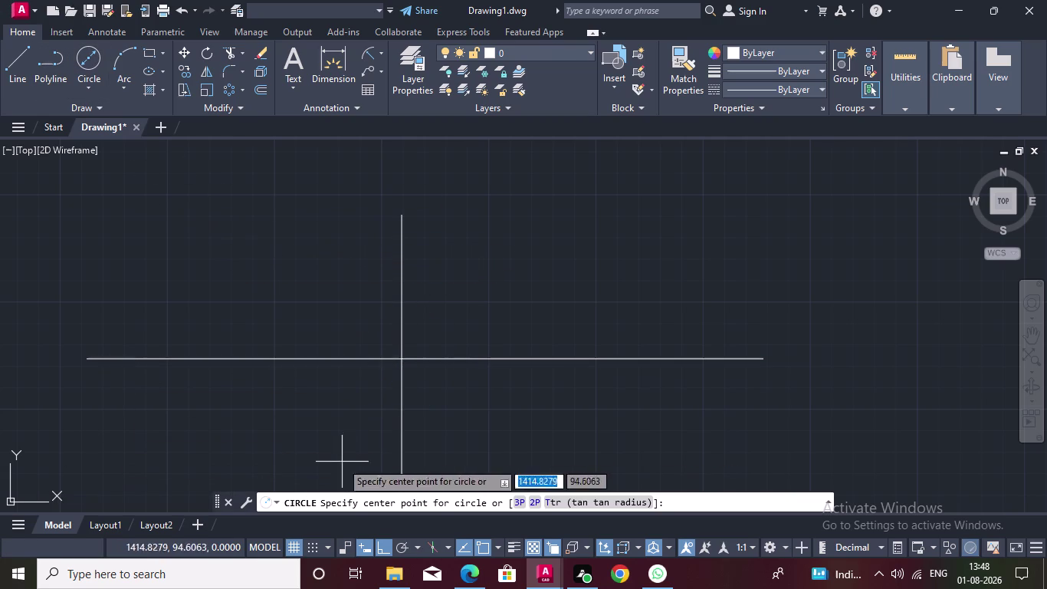
Draw a Ø26 circle and an R60 circle at the centre-line intersection.
double_click(399, 357)
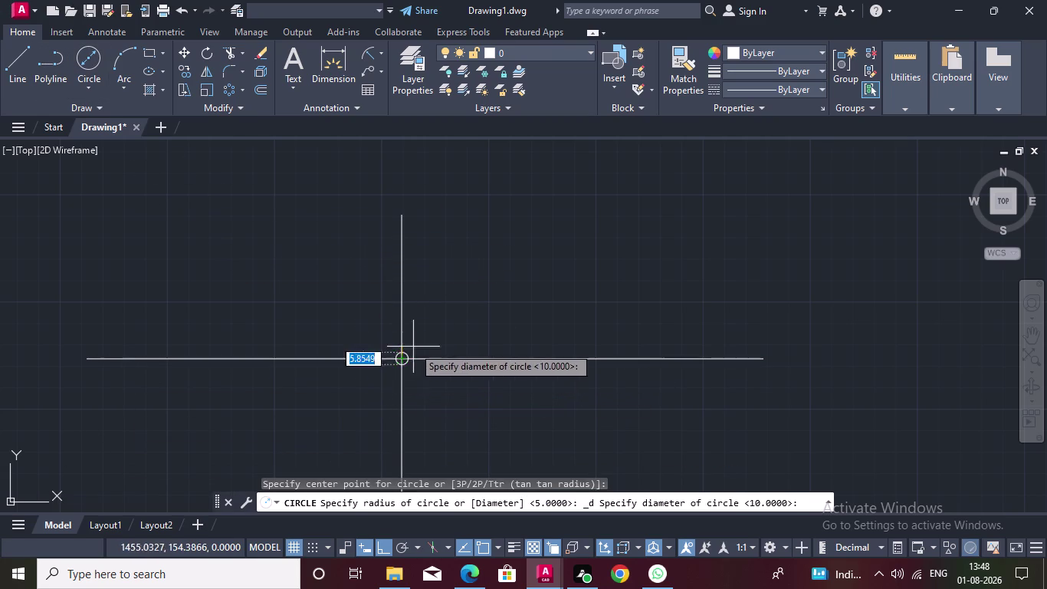
text(26)
key(Return)
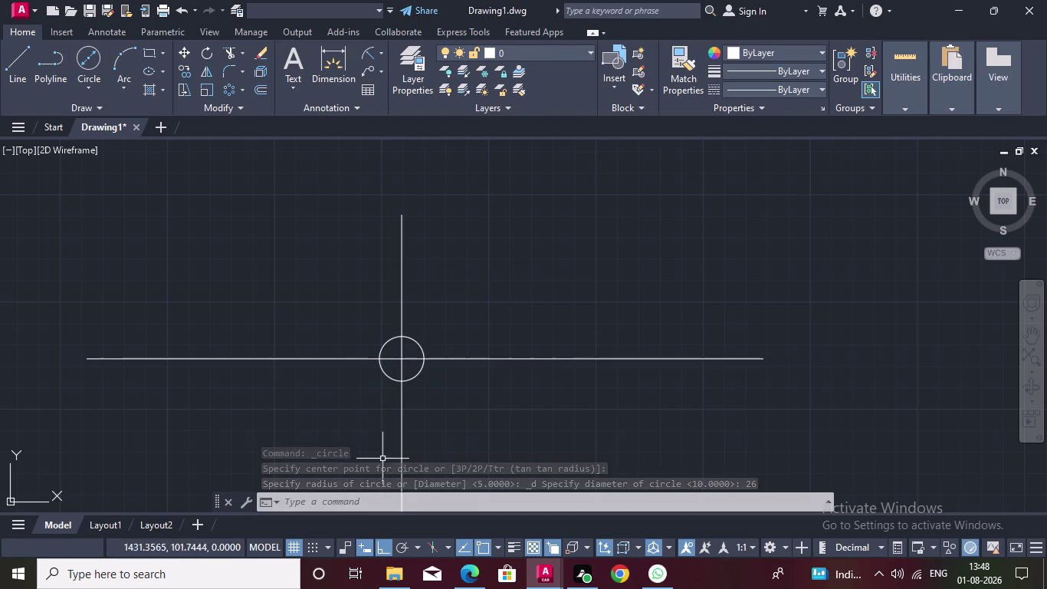
key(space)
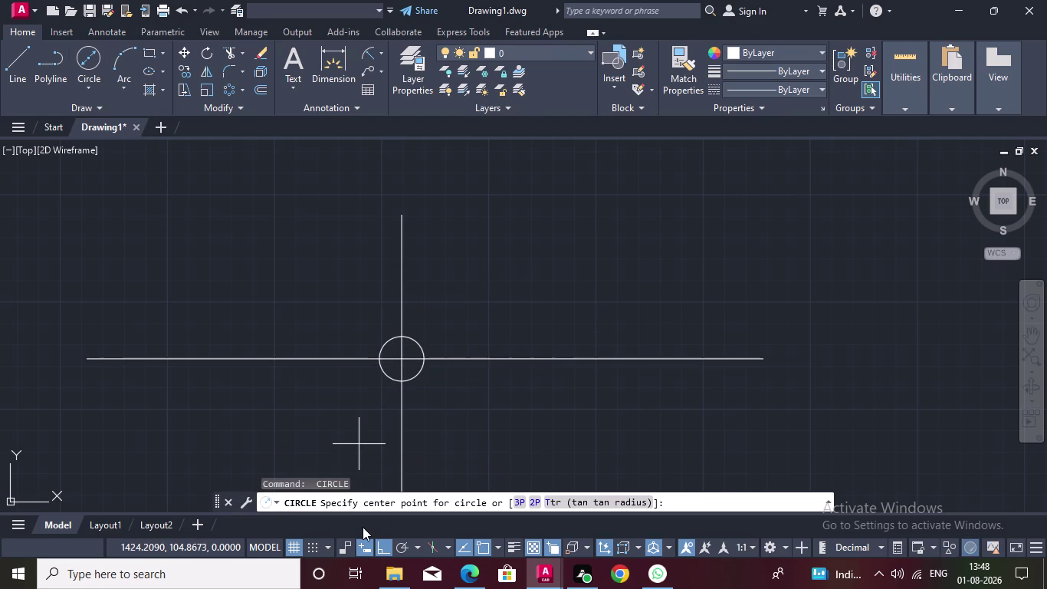
click(400, 363)
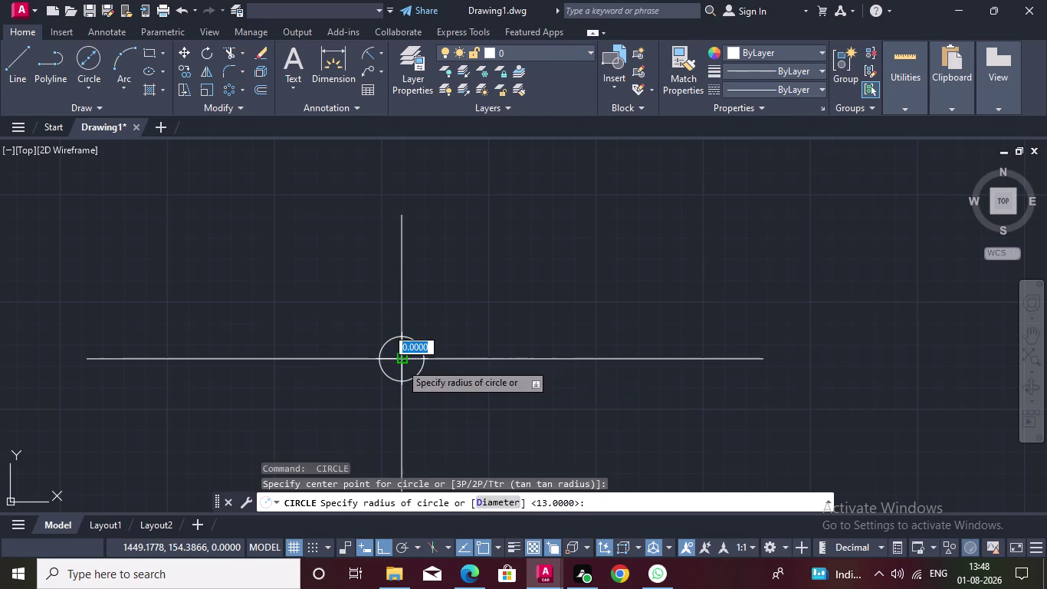
text(60)
key(Return)
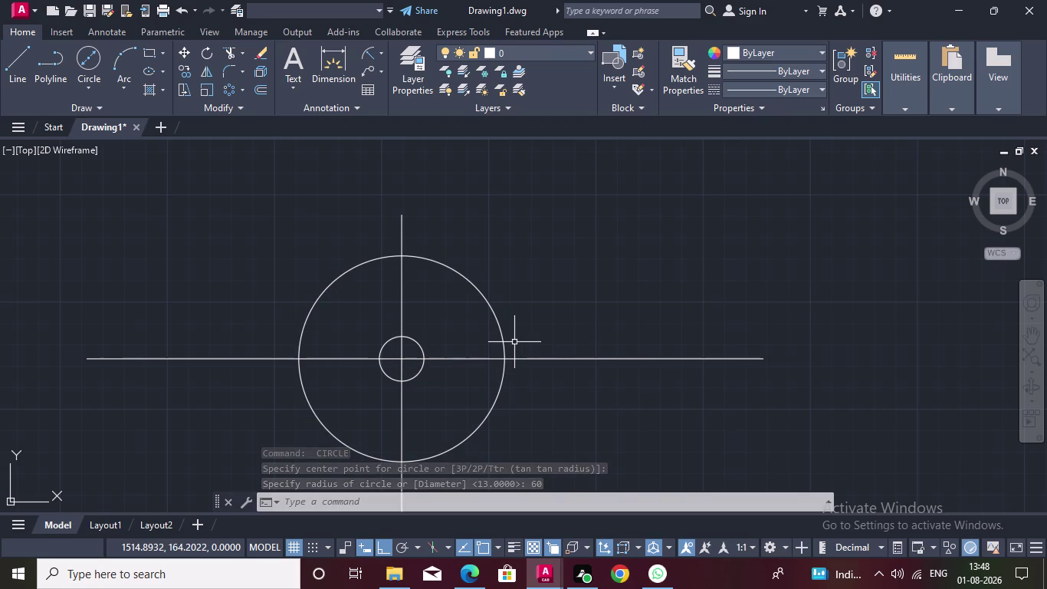
Draw a Ø40 concentric circle, then undo the Ø40 and R60 circles.
click(89, 59)
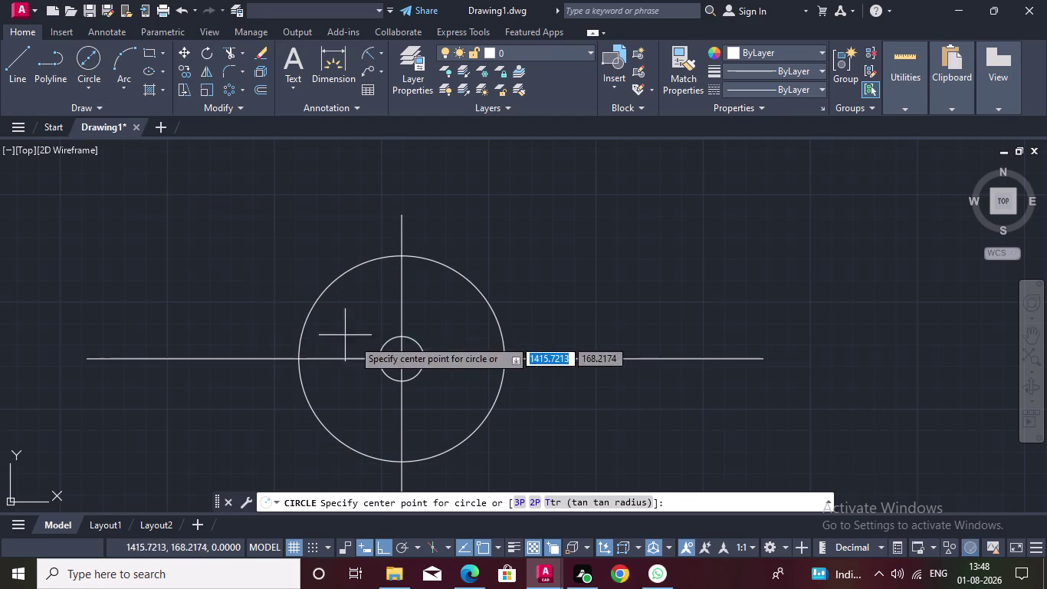
click(405, 358)
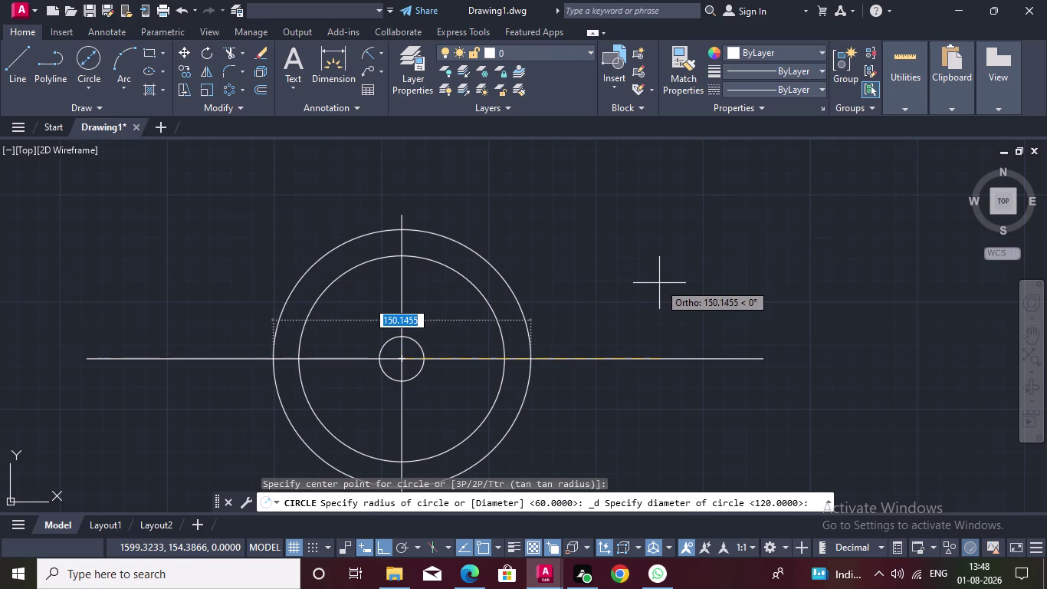
text(40)
key(Return)
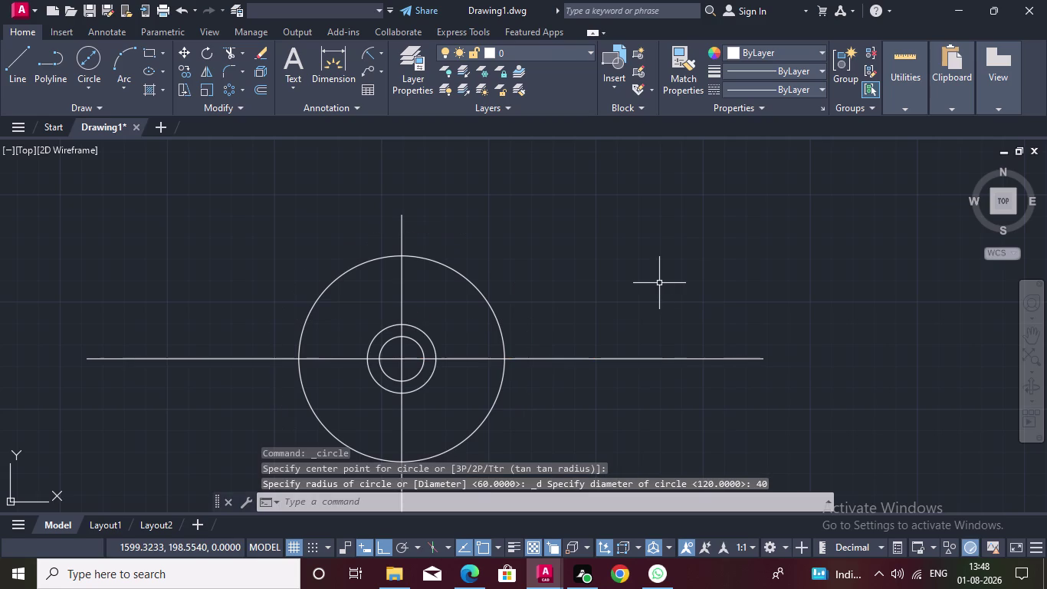
key(ctrl+z)
key(ctrl+z)
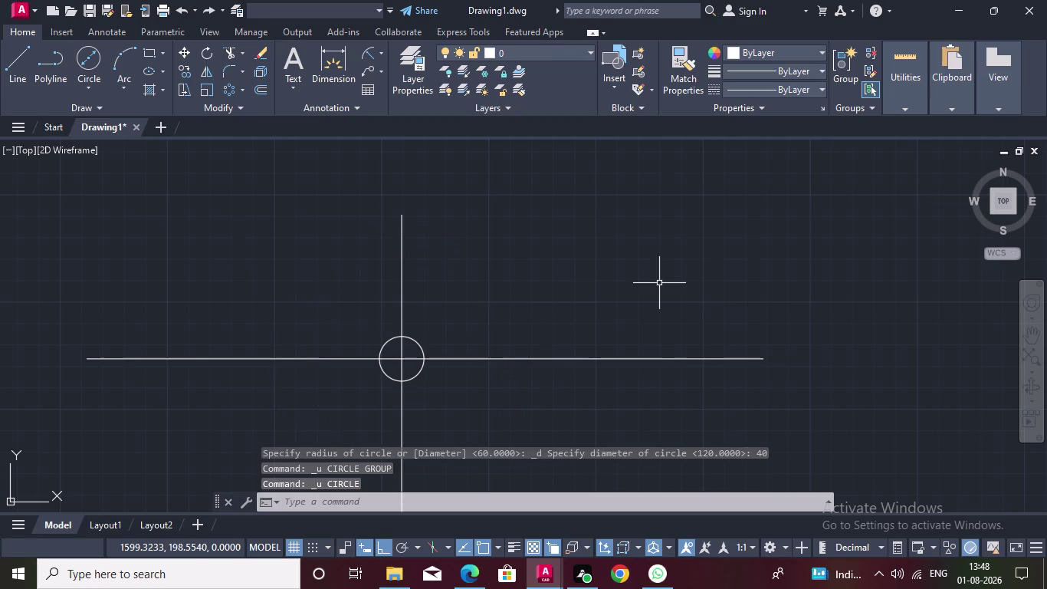
click(91, 57)
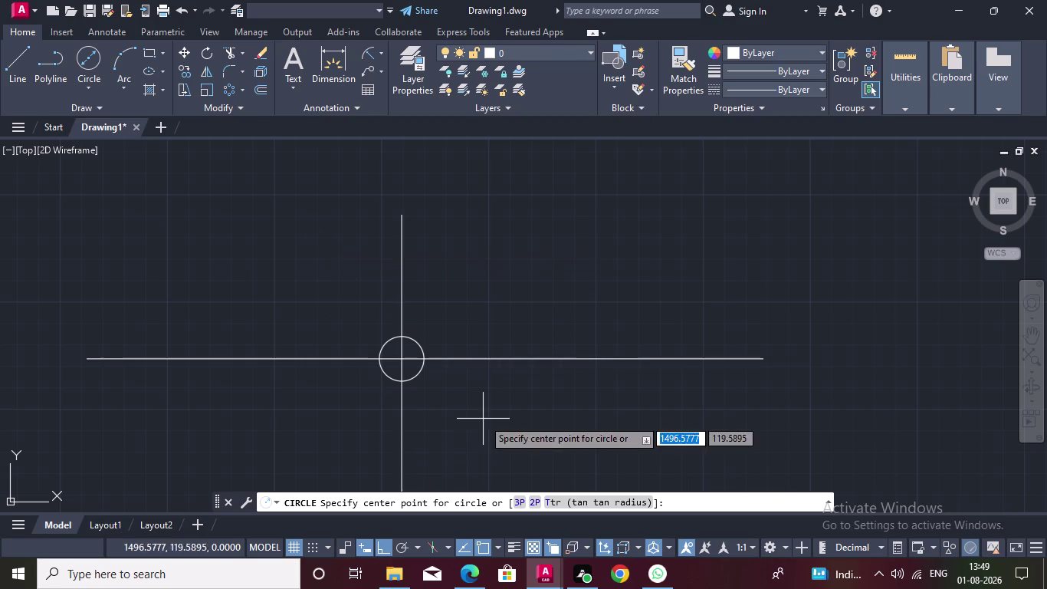
Draw Ø60 and Ø40 circles centred on the intersection.
click(402, 355)
text(60)
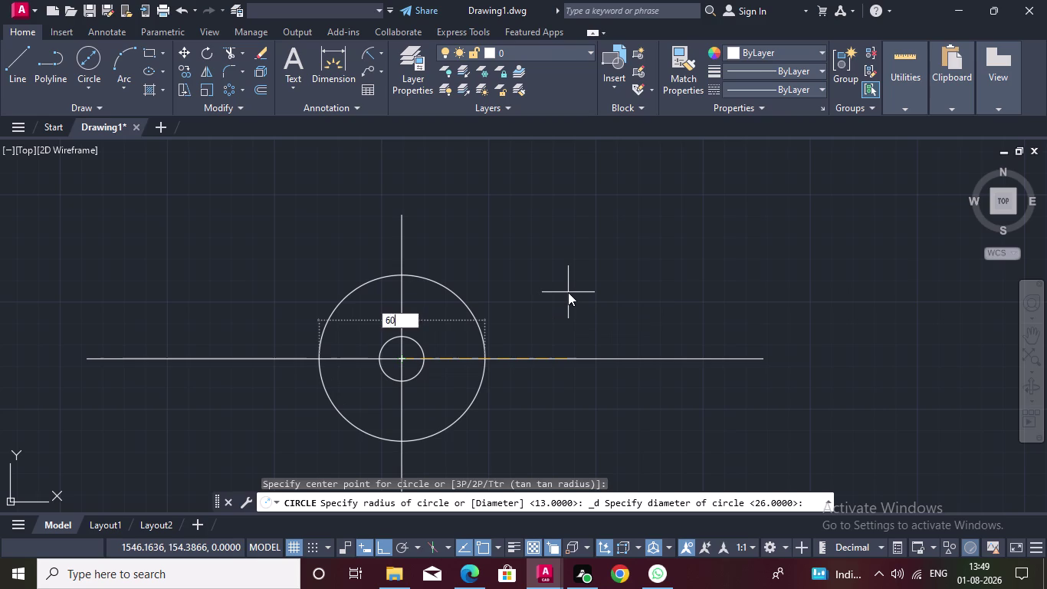
key(Return)
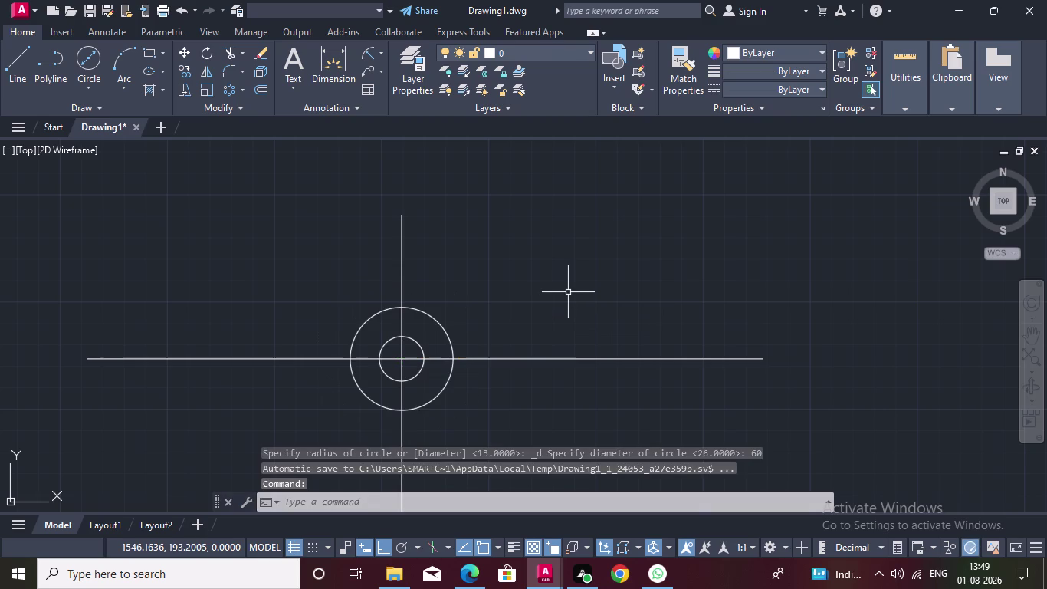
click(89, 62)
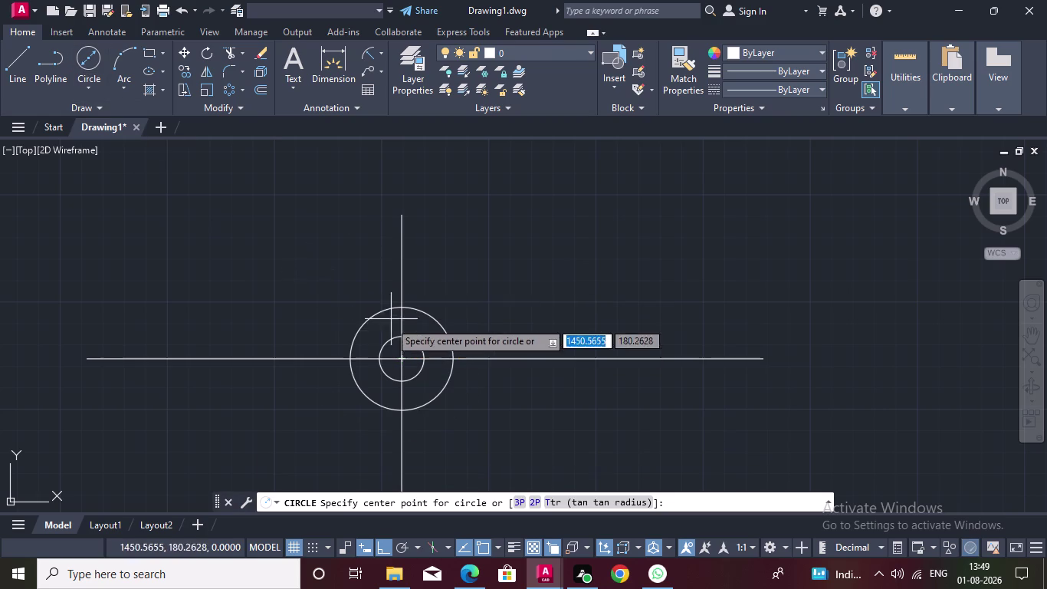
drag(400, 357, 408, 346)
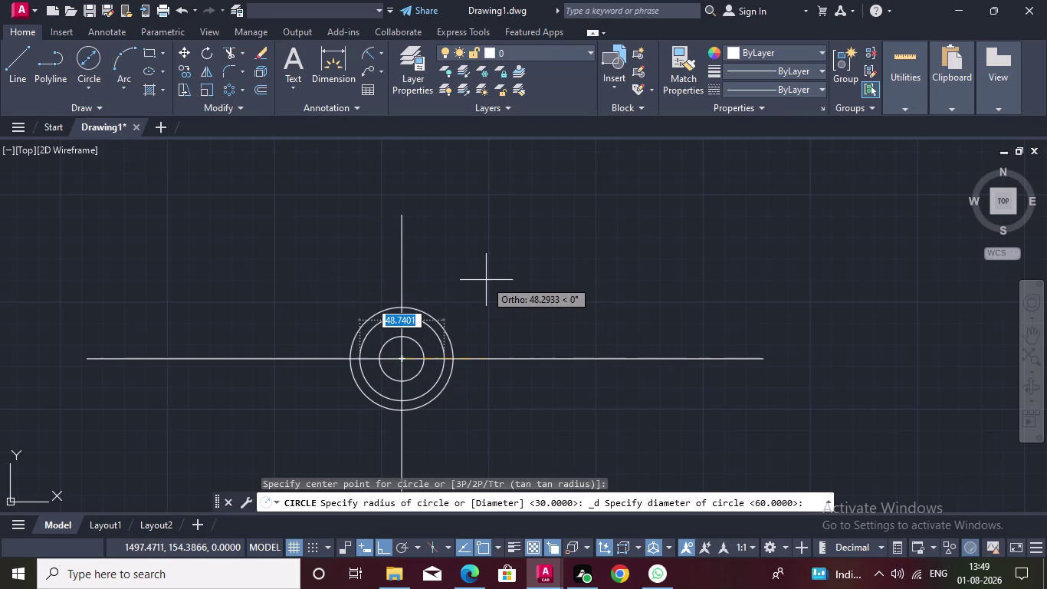
text(40)
key(Return)
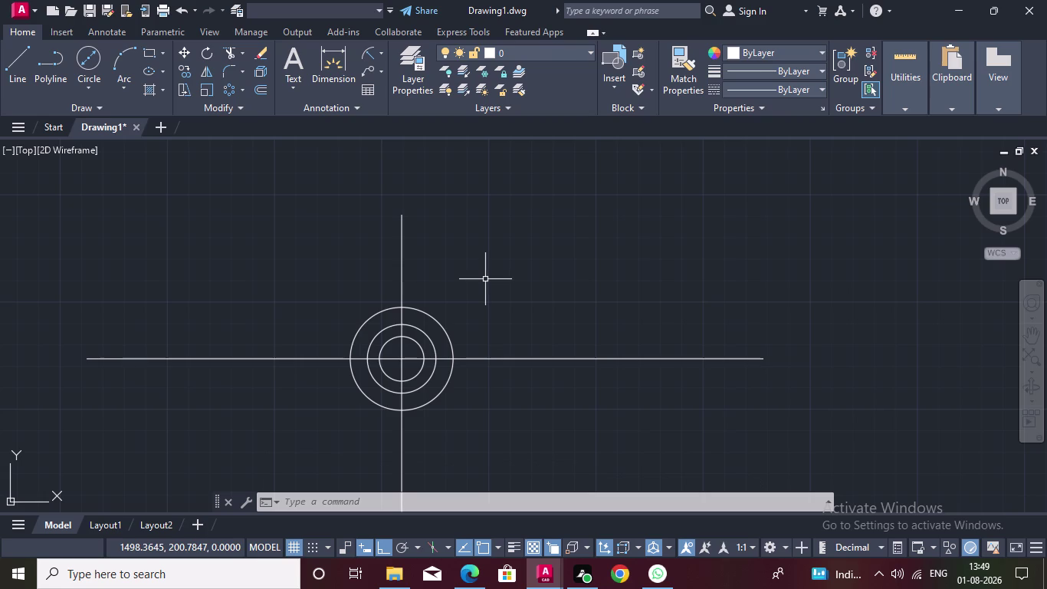
Select the Ø40 middle circle and delete it.
click(411, 323)
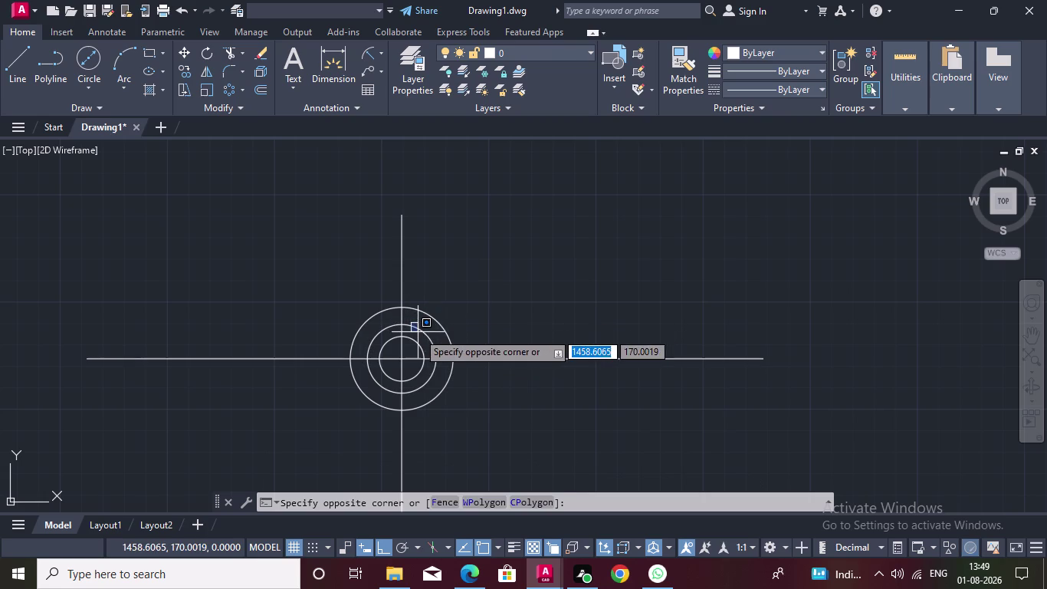
click(417, 331)
click(419, 330)
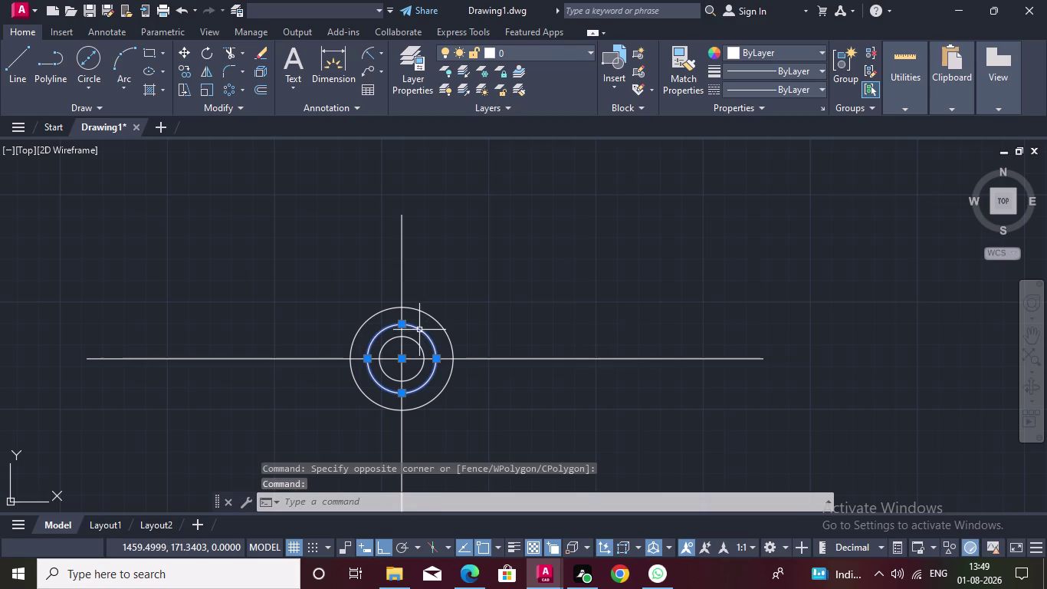
key(Delete)
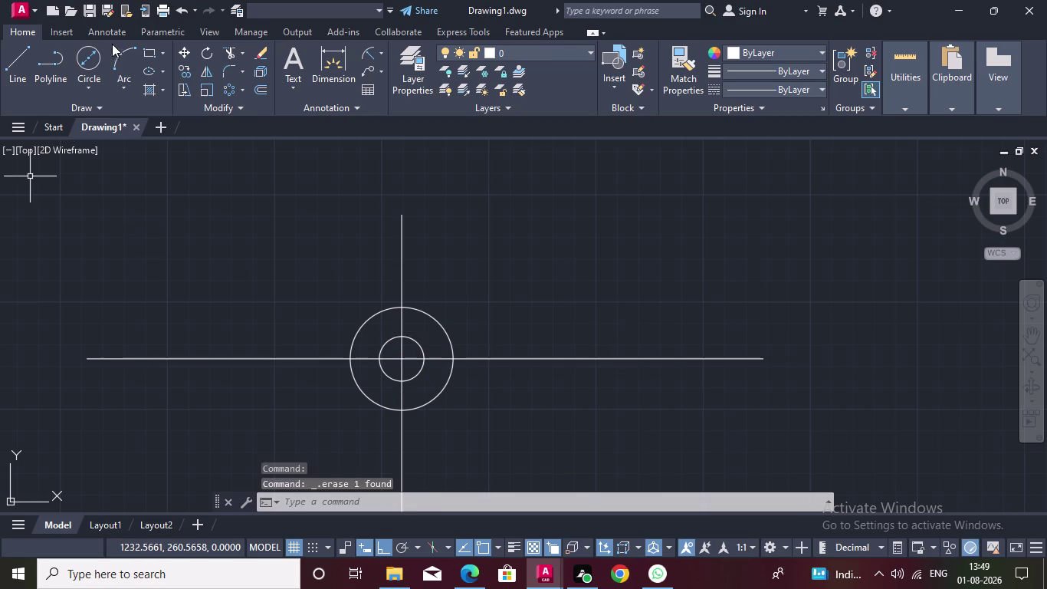
click(87, 56)
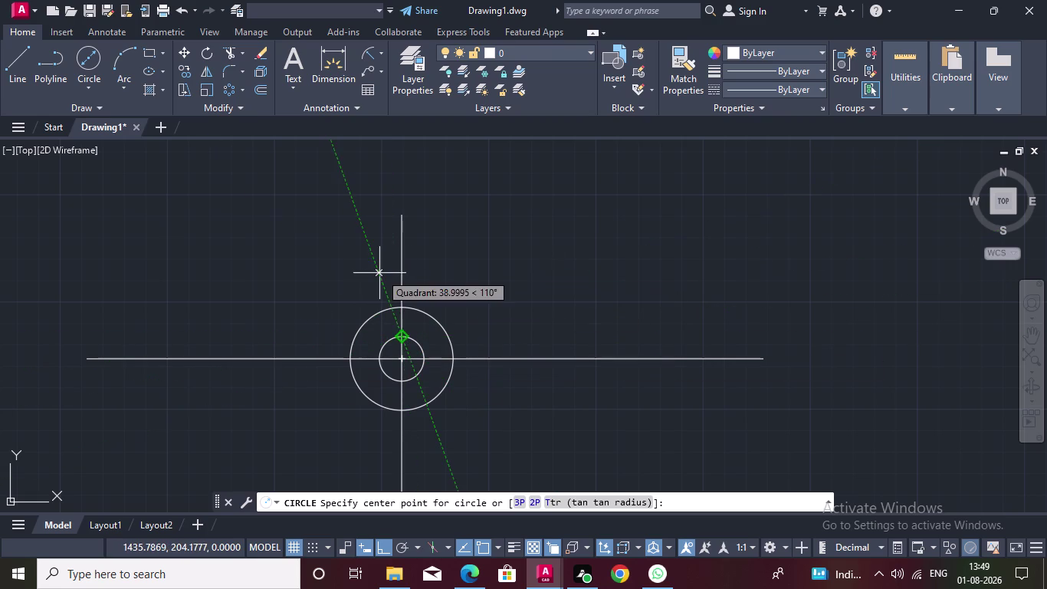
Draw a 10-diameter hole circle above the hub centre.
key(Escape)
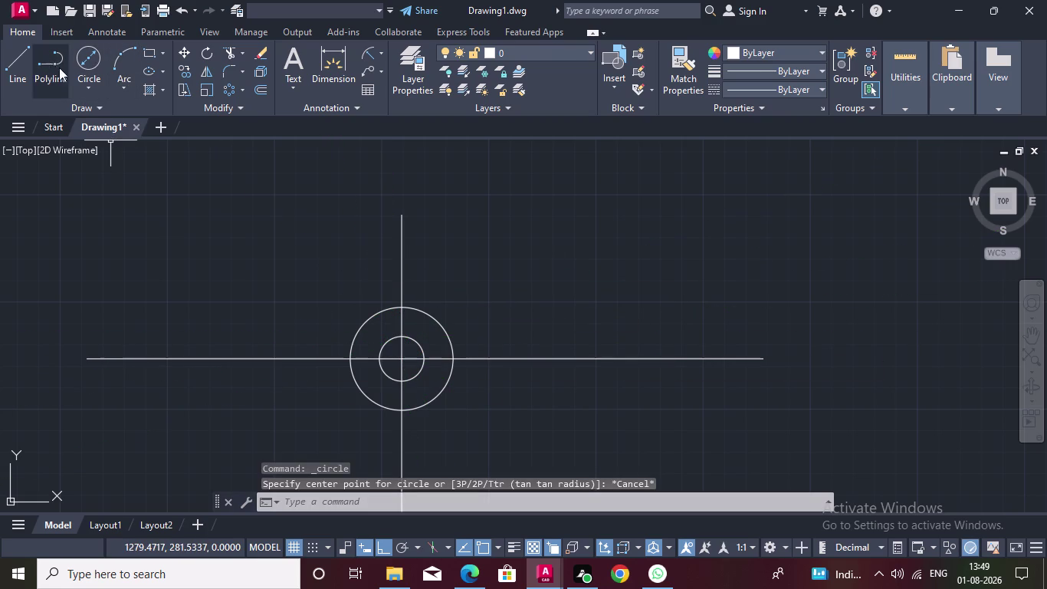
click(83, 57)
scroll(up, 3)
middle_drag(333, 195, 330, 131)
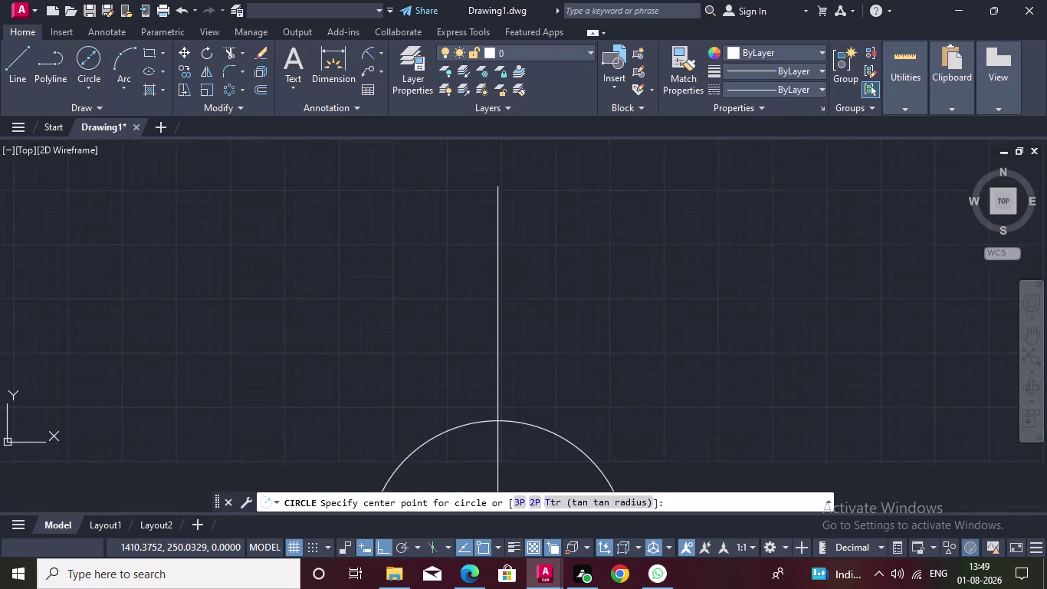
middle_drag(329, 131, 333, 73)
middle_drag(349, 269, 334, 180)
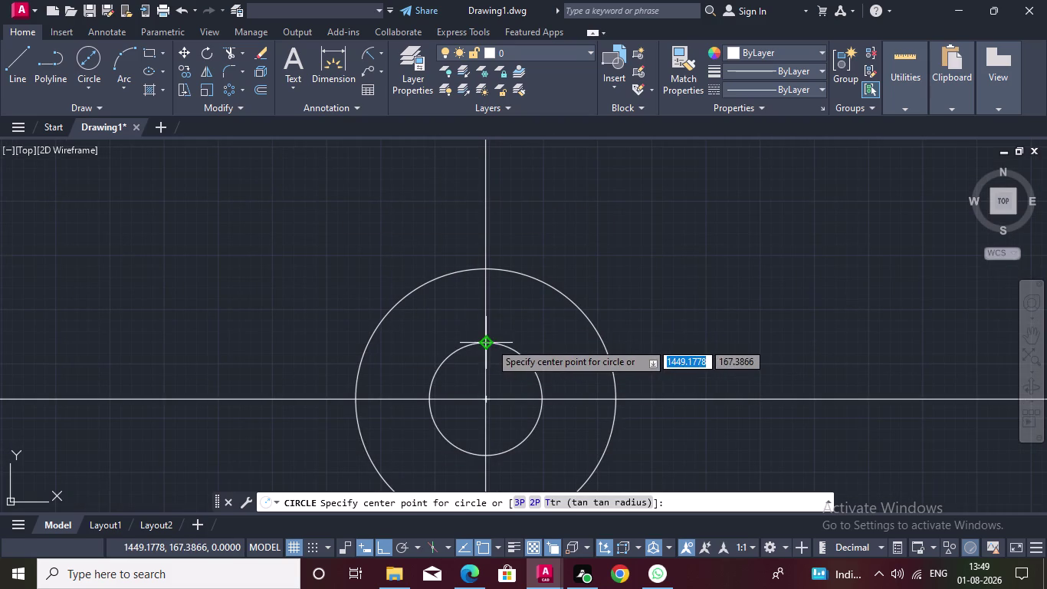
click(486, 303)
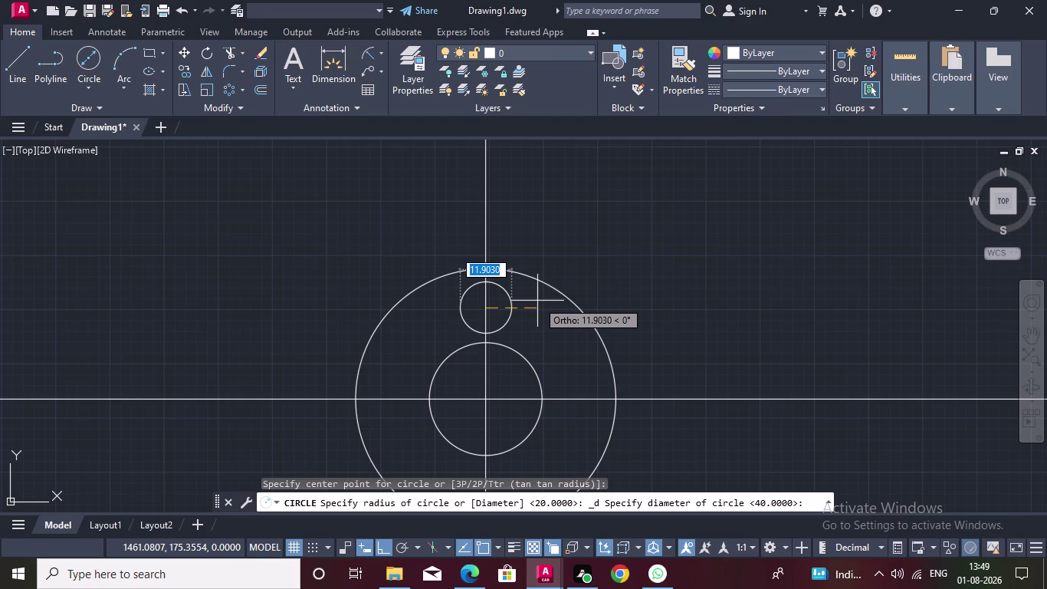
text(10)
key(Return)
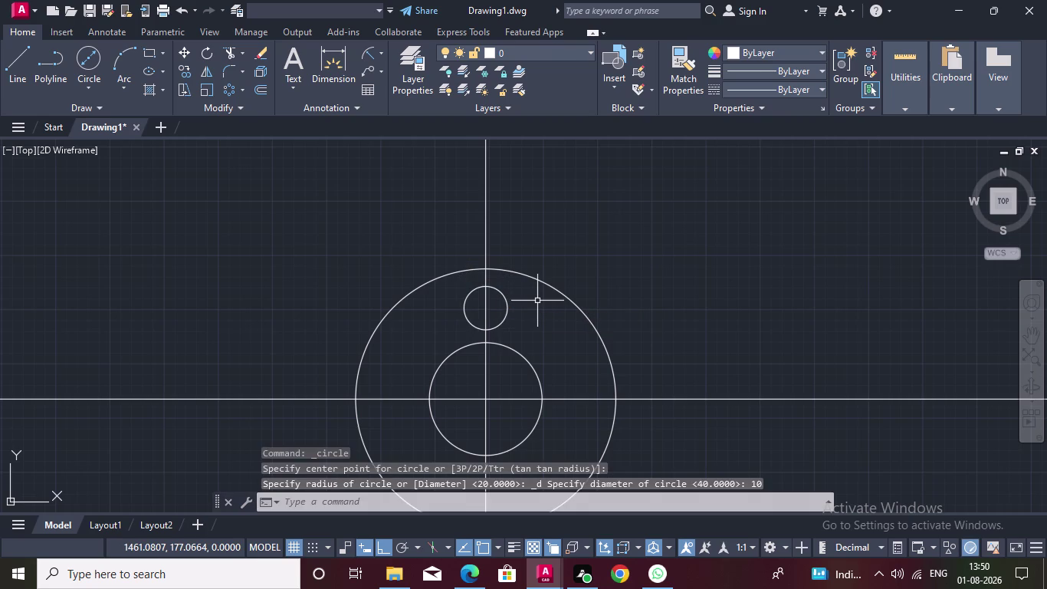
Draw a hub-centred circle and undo it.
click(88, 62)
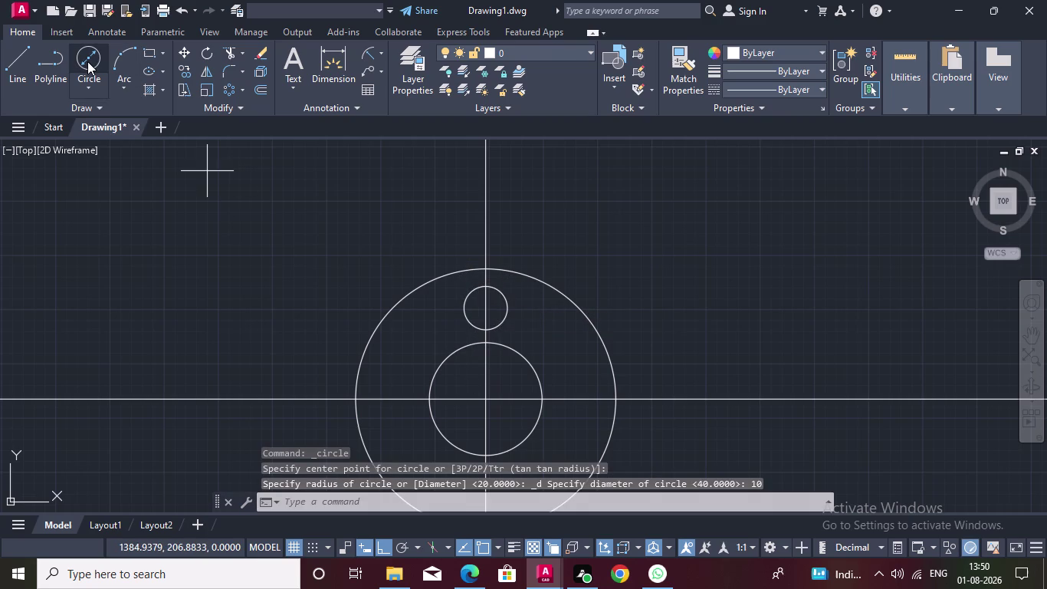
click(483, 404)
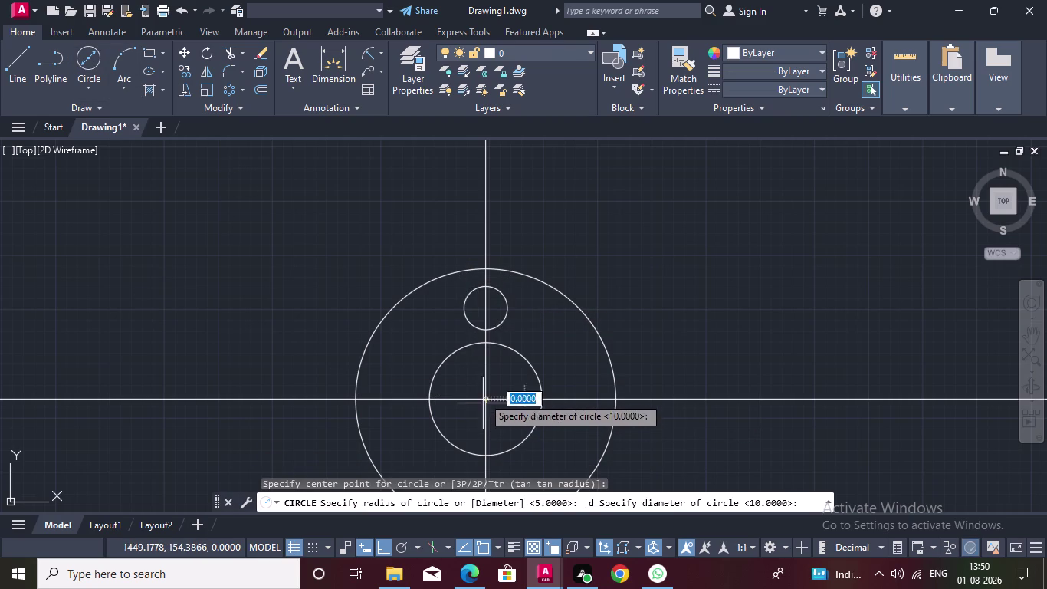
click(484, 312)
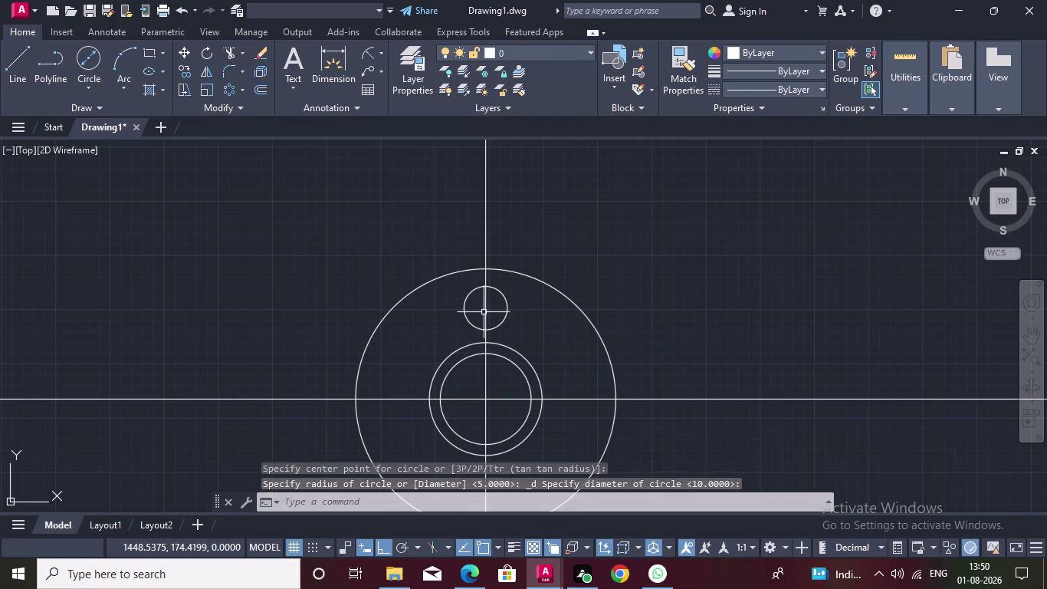
key(ctrl+z)
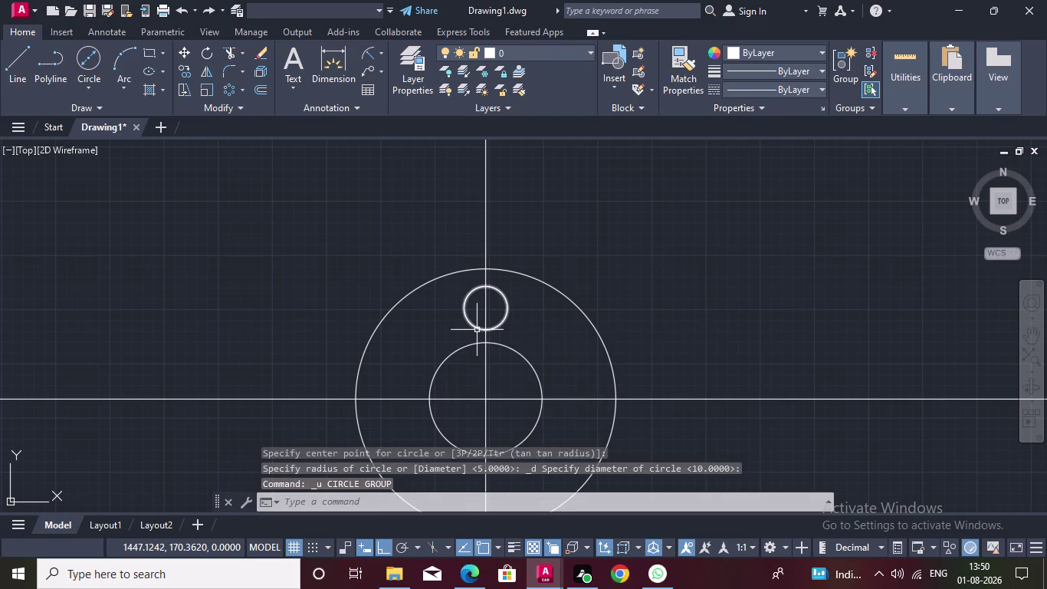
Draw a hub-centred pitch circle through the hole's centre with Ortho and tracking off.
click(89, 64)
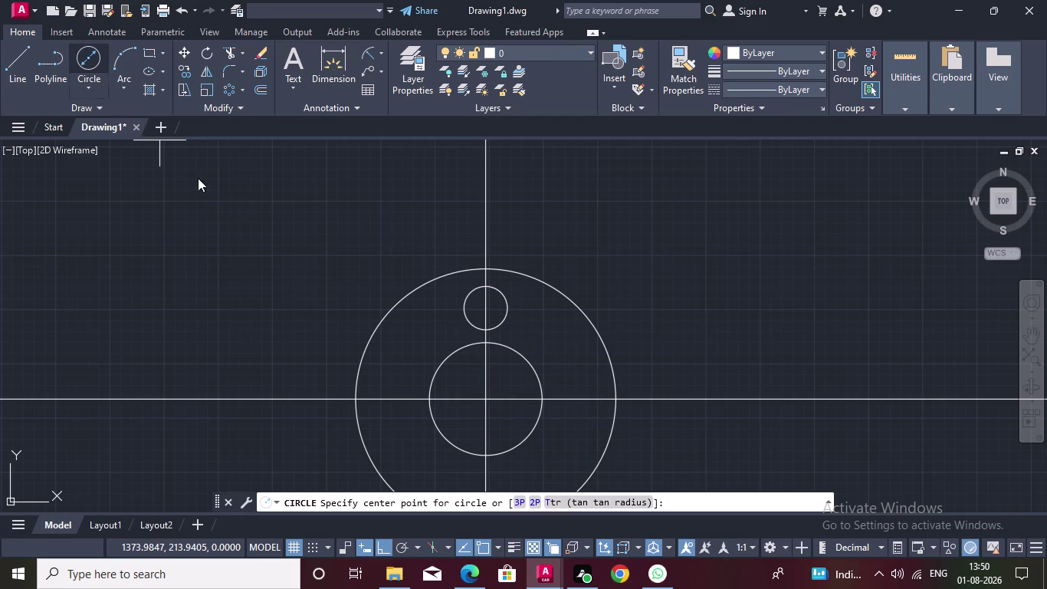
click(484, 399)
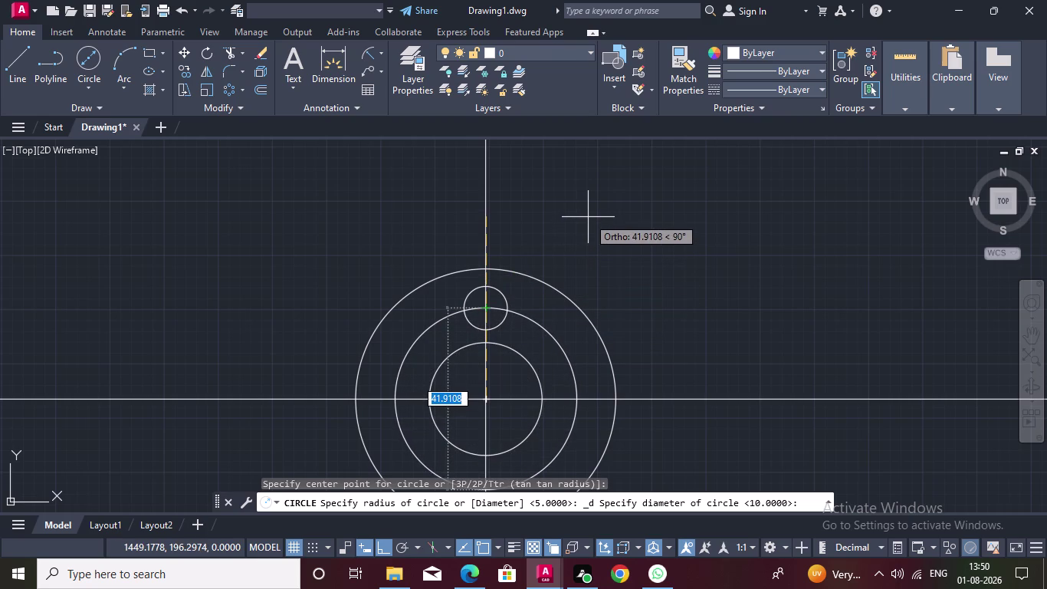
key(shift+F11)
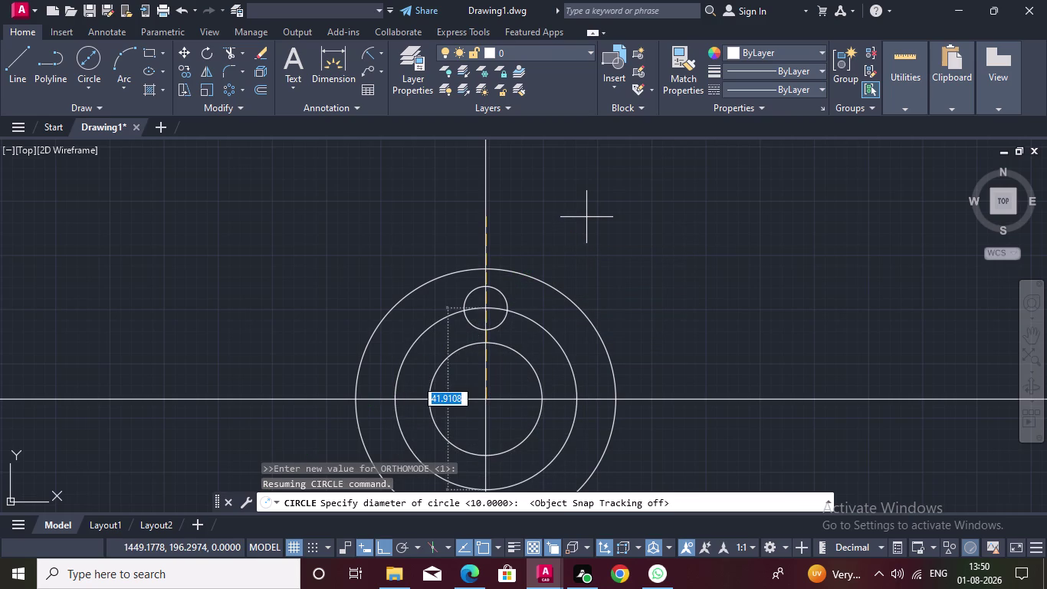
key(shift+F12)
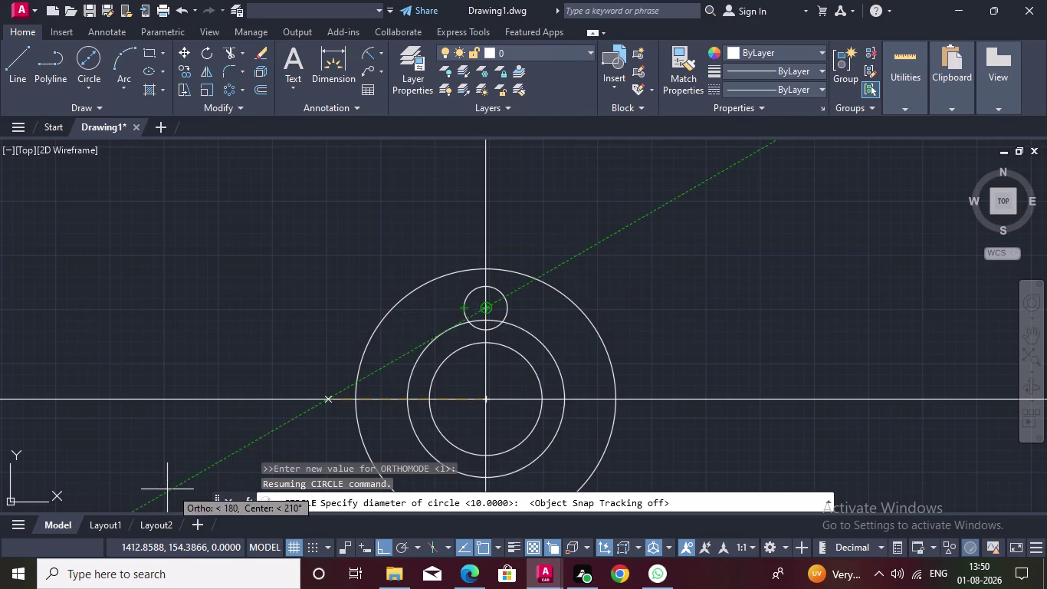
click(230, 436)
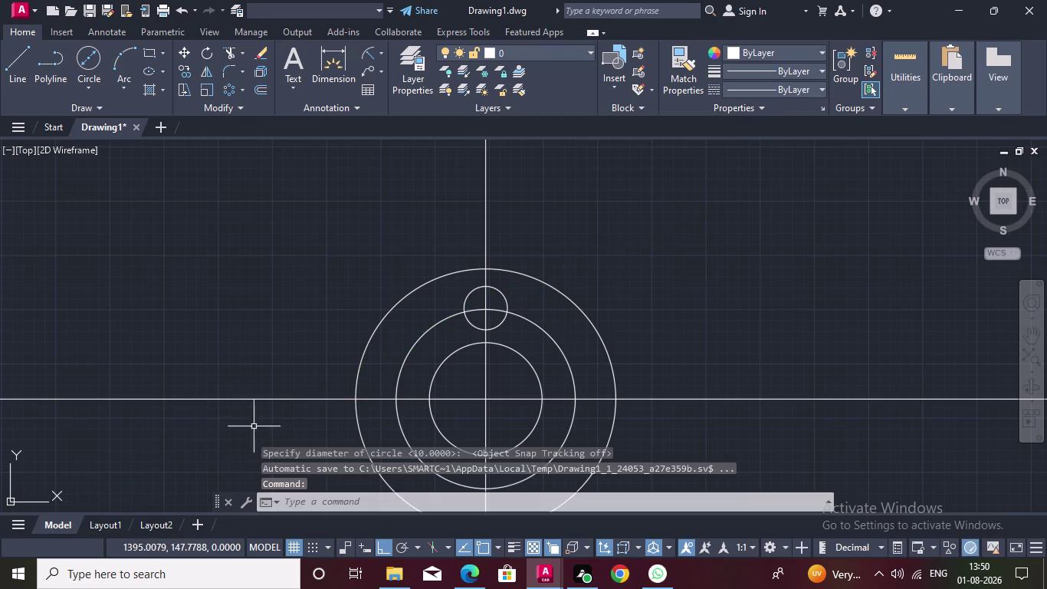
click(81, 64)
click(483, 306)
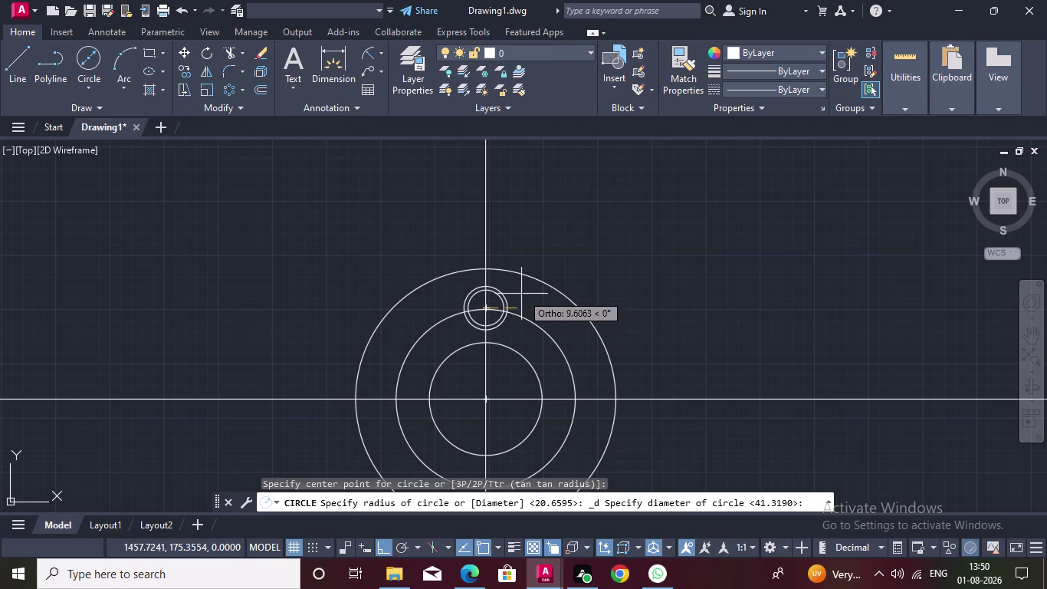
Give the pitch circle the ACAD_ISO02W100 dashed linetype.
key(Escape)
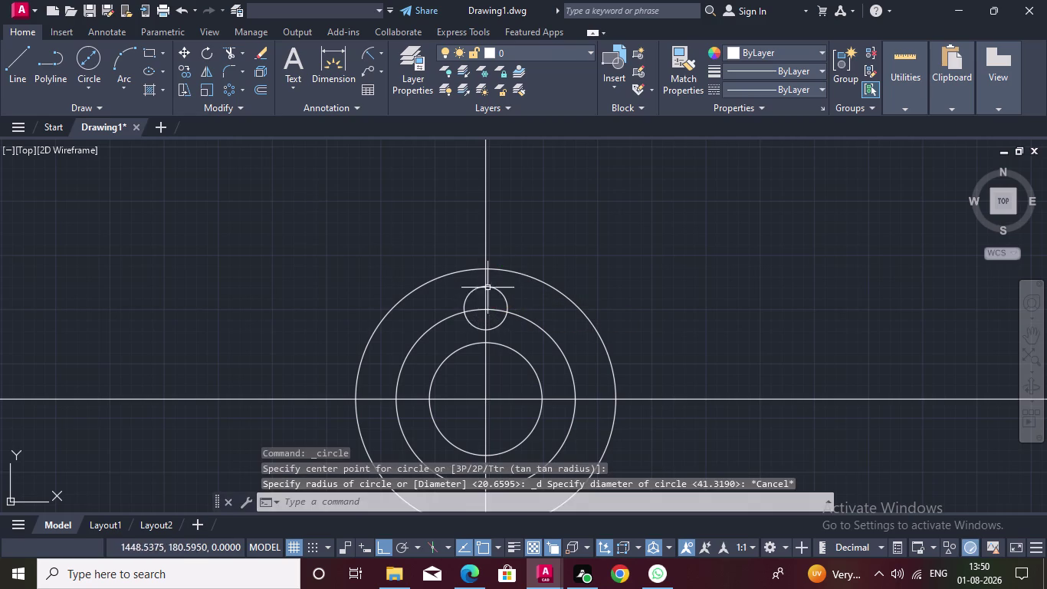
click(528, 319)
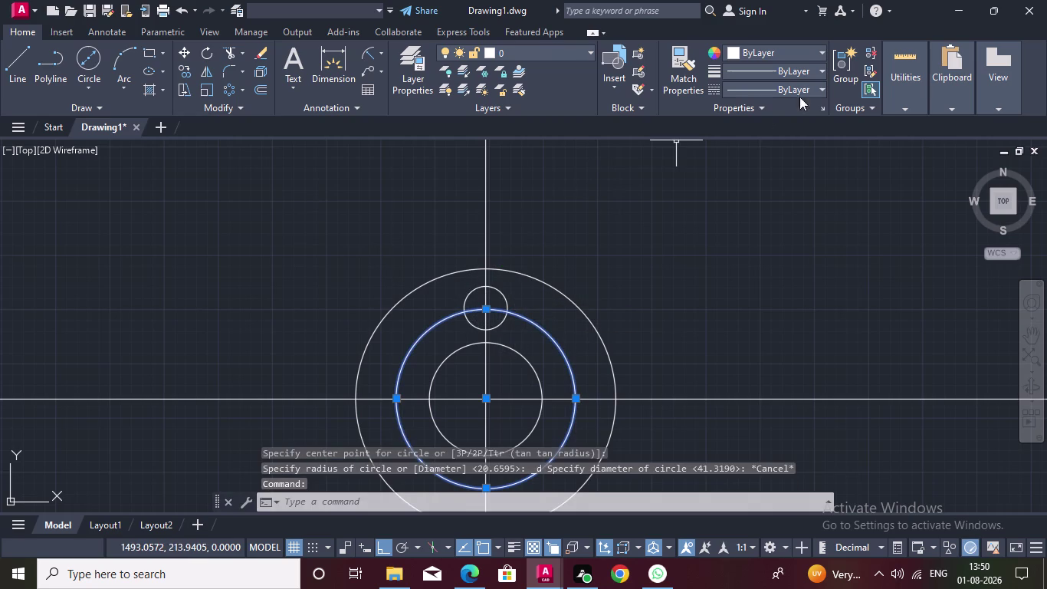
click(817, 86)
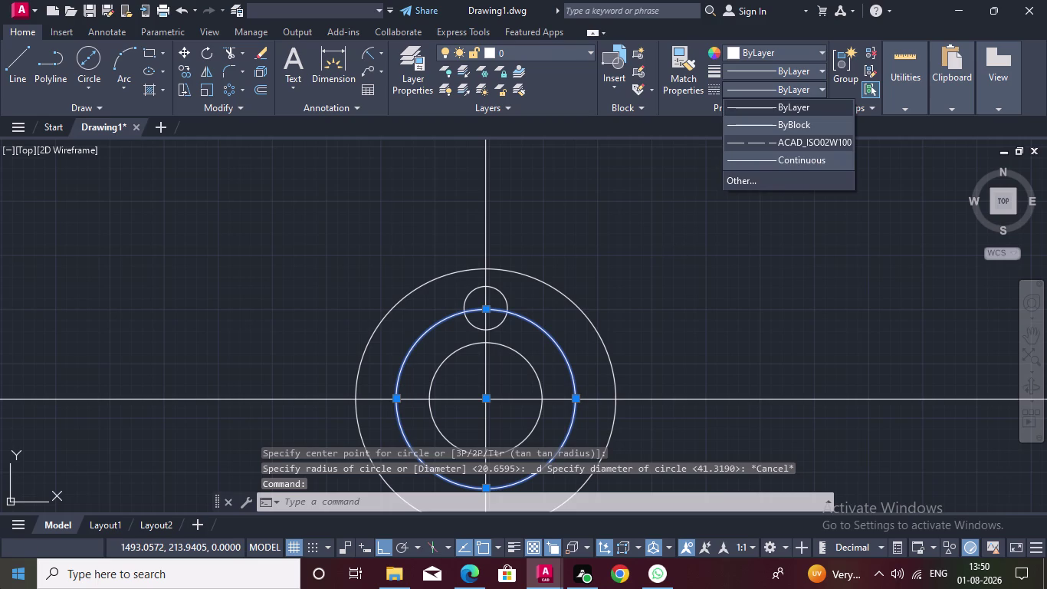
click(784, 143)
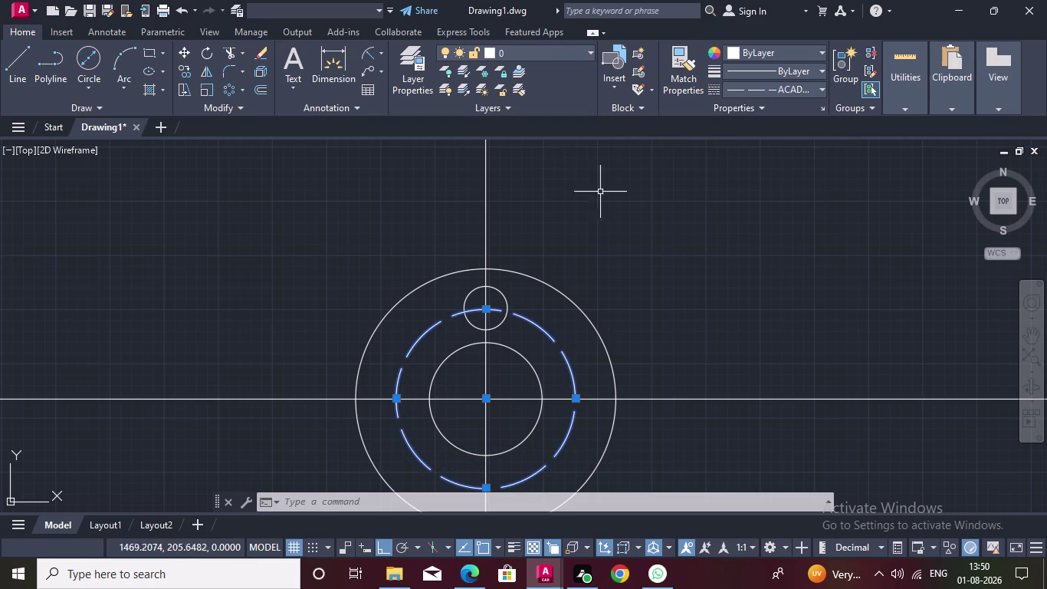
double_click(695, 231)
key(Escape)
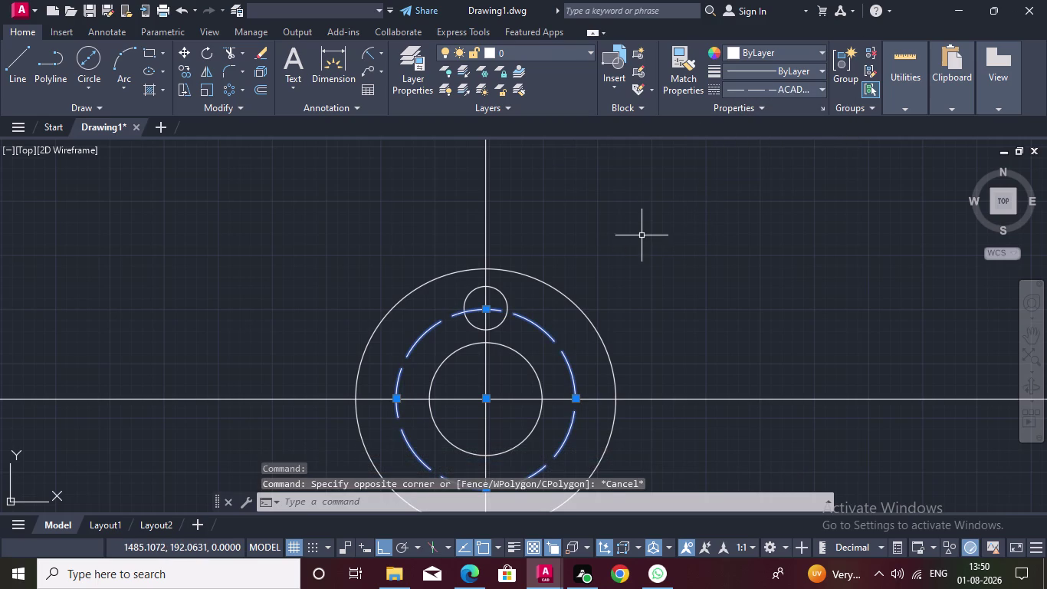
key(Escape)
key(Escape)
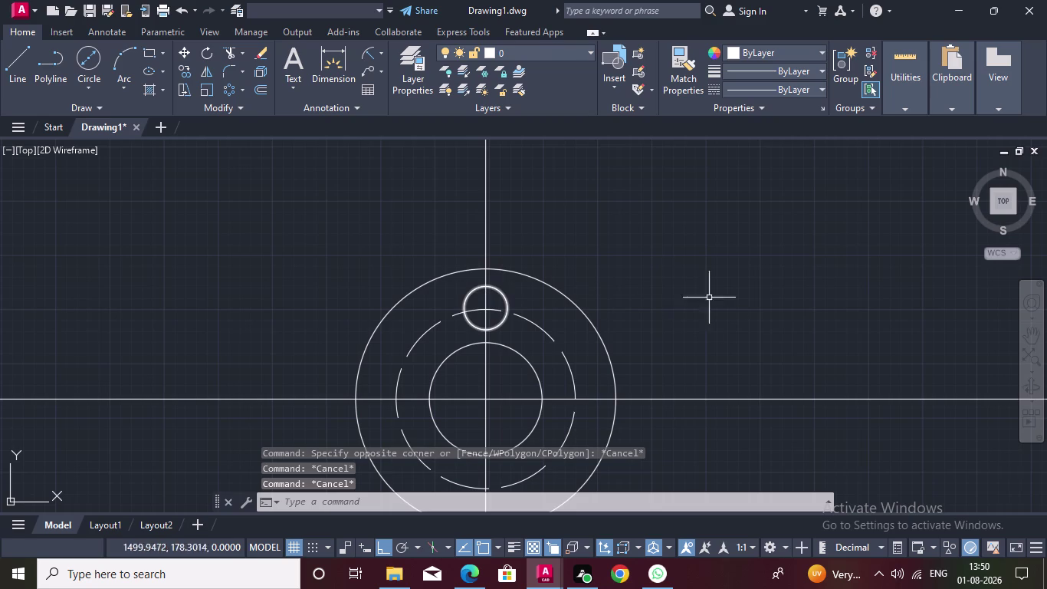
Select the small hole circle, then clear the selection.
click(501, 290)
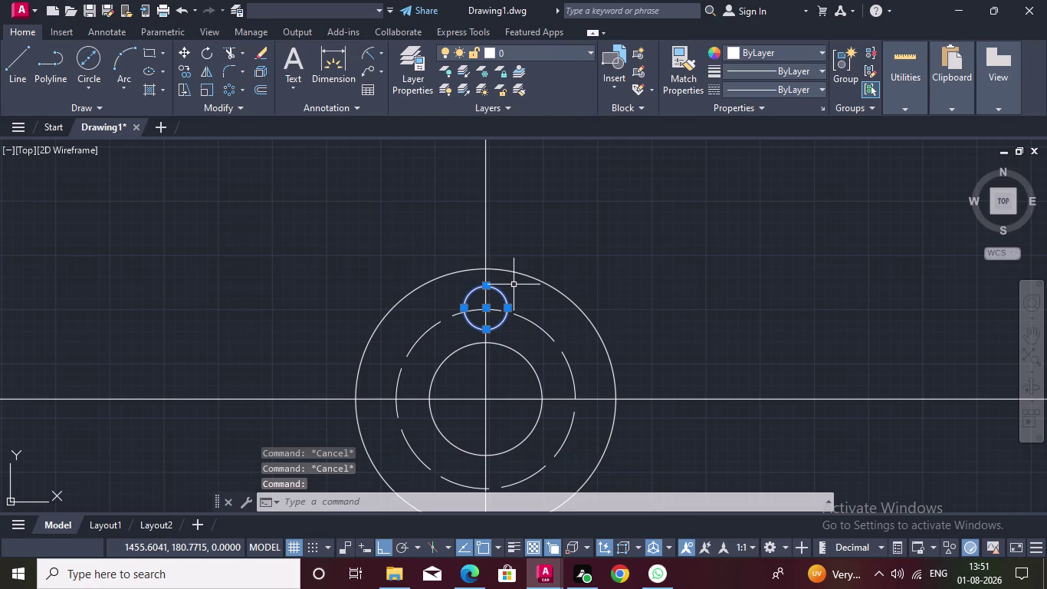
key(Escape)
key(Escape)
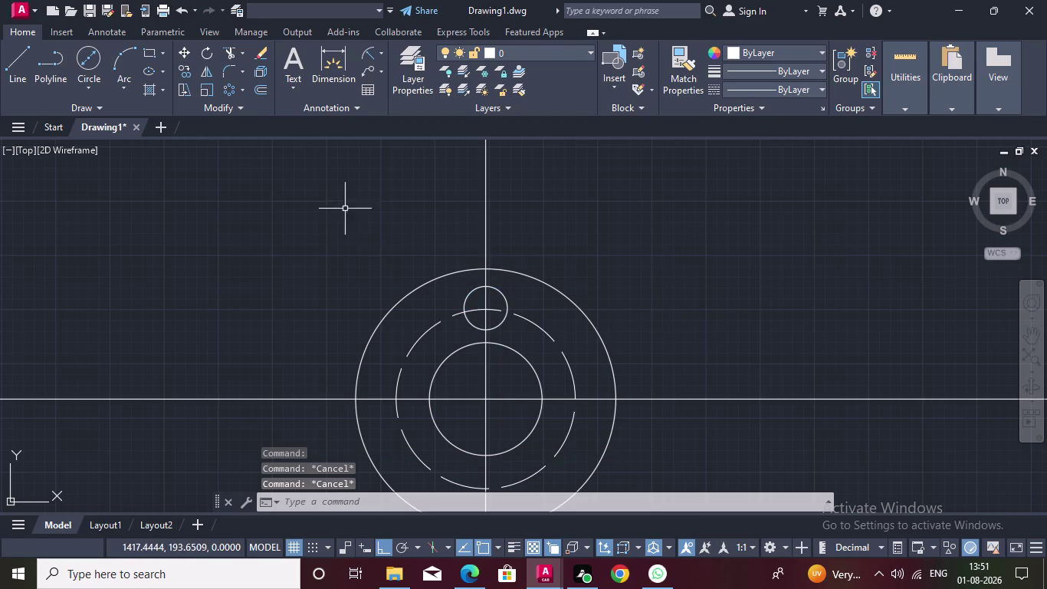
click(224, 84)
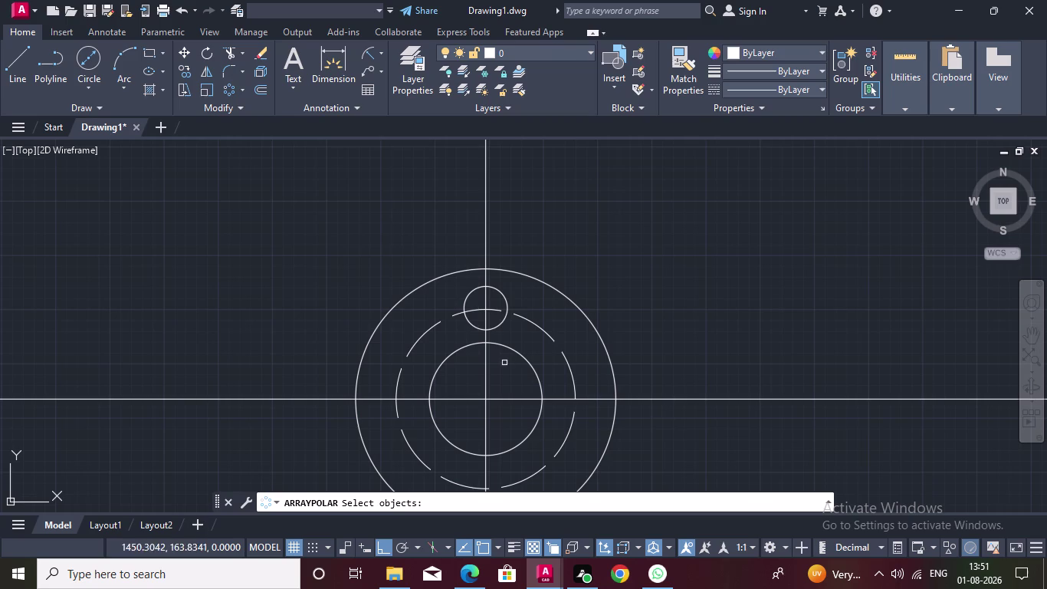
Polar-array the small hole six times about the hub centre.
click(502, 320)
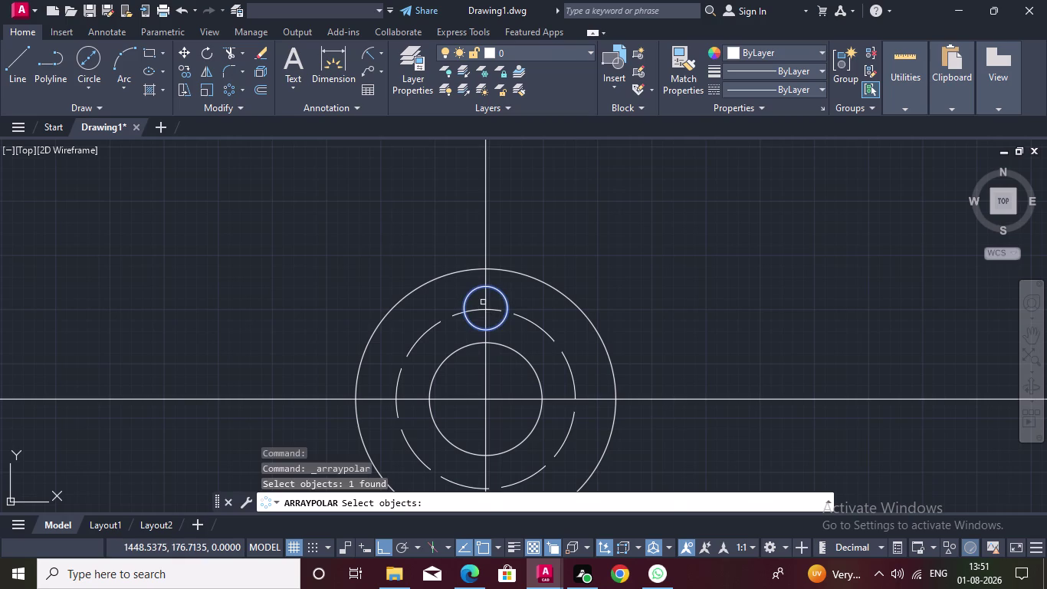
key(Return)
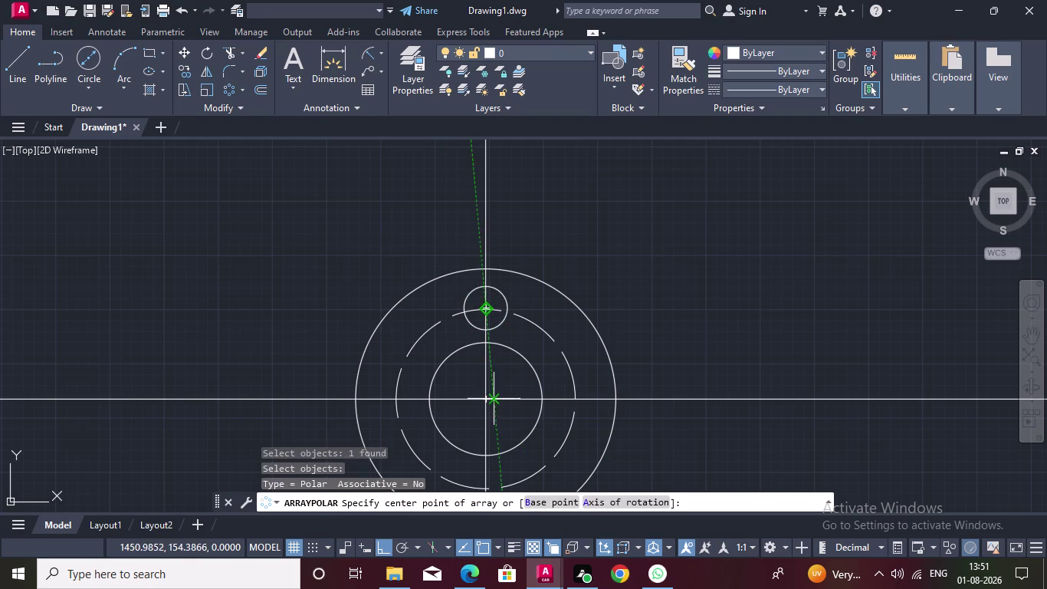
double_click(484, 402)
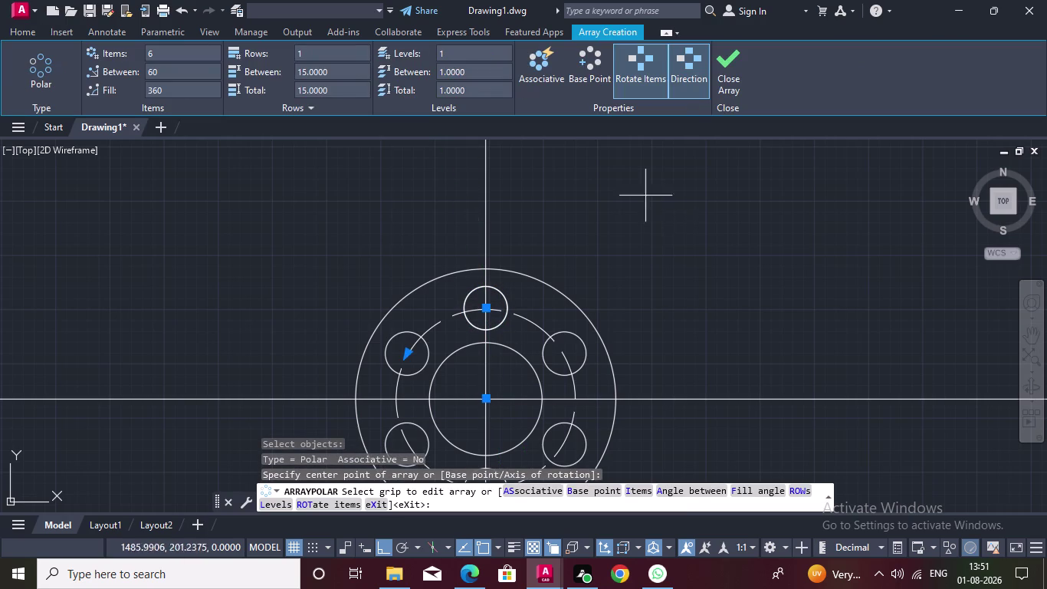
click(730, 75)
Pan out to view the whole part and select the vertical centre line.
scroll(down, 3)
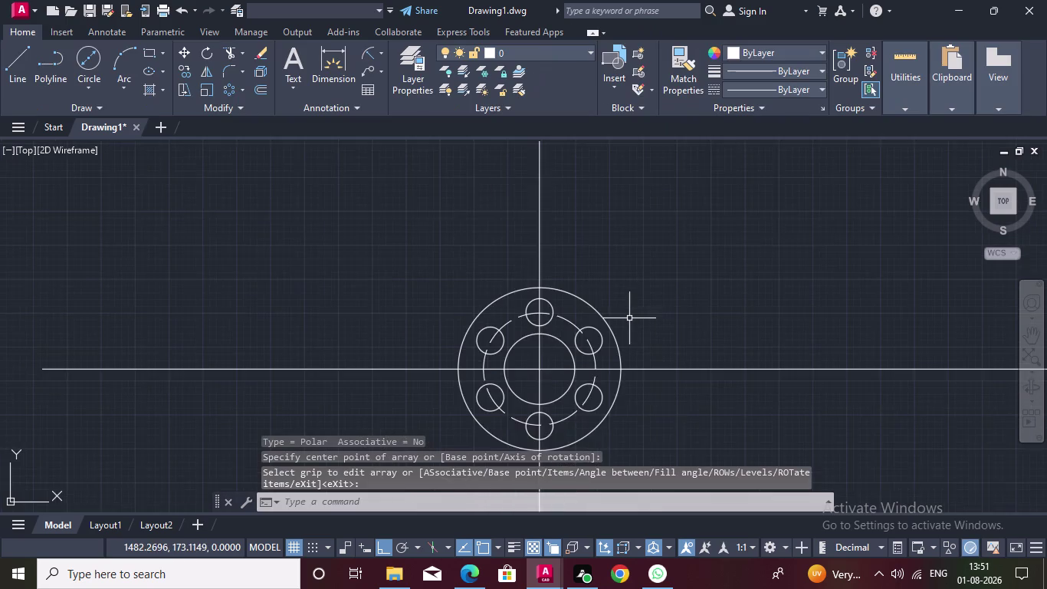
middle_drag(635, 309, 722, 273)
scroll(down, 3)
middle_drag(724, 250, 704, 333)
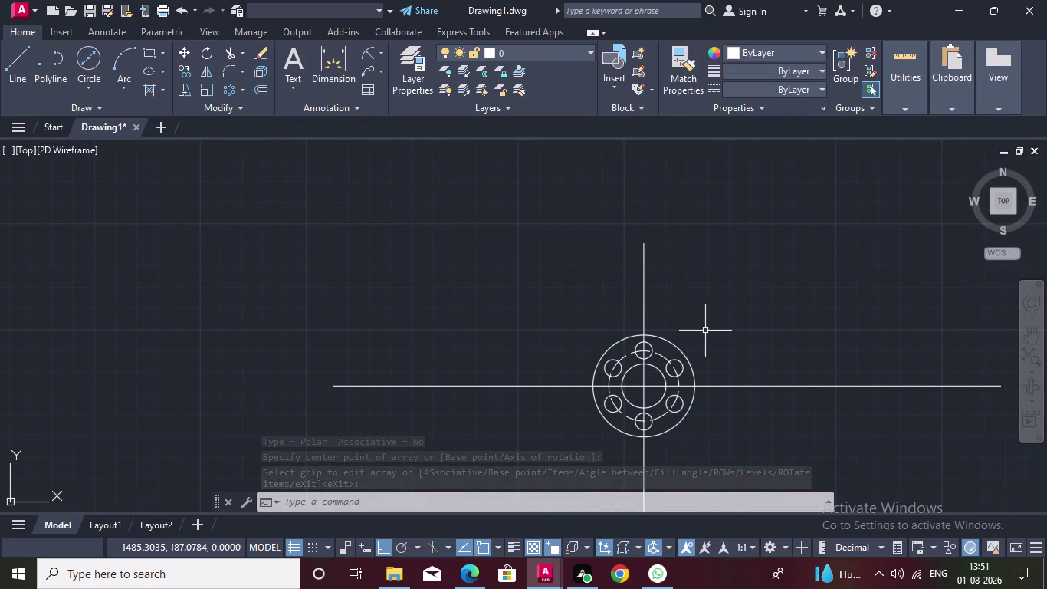
click(642, 289)
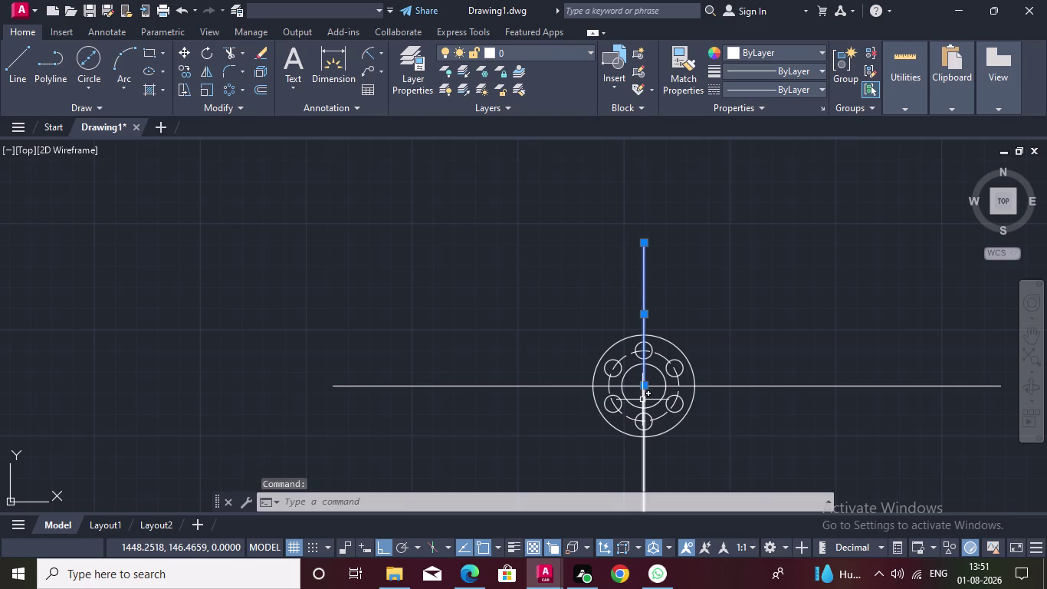
triple_click(266, 88)
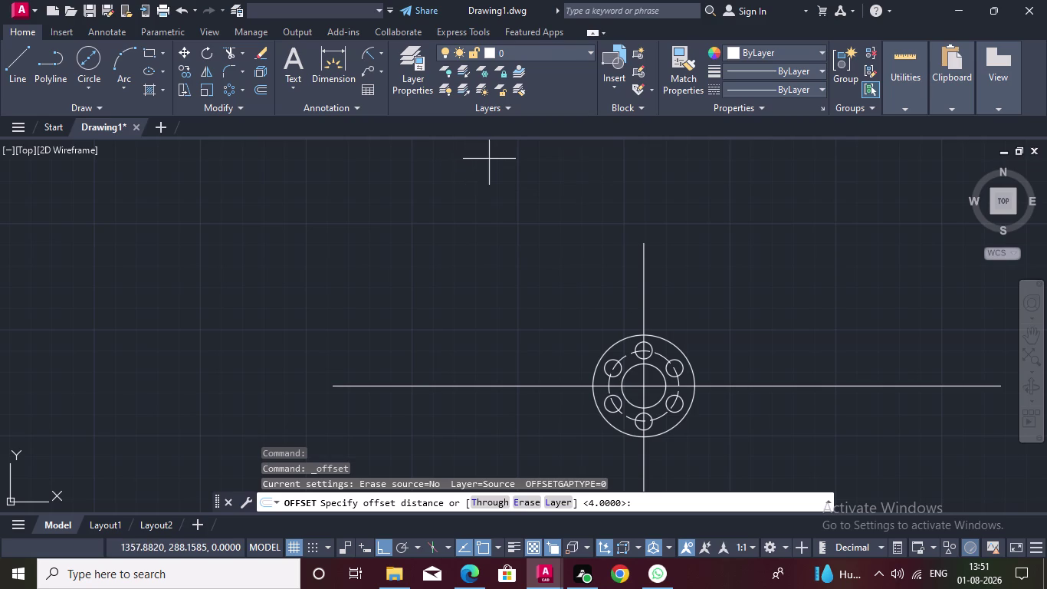
Offset the vertical centre line 42 units to the left.
text(42)
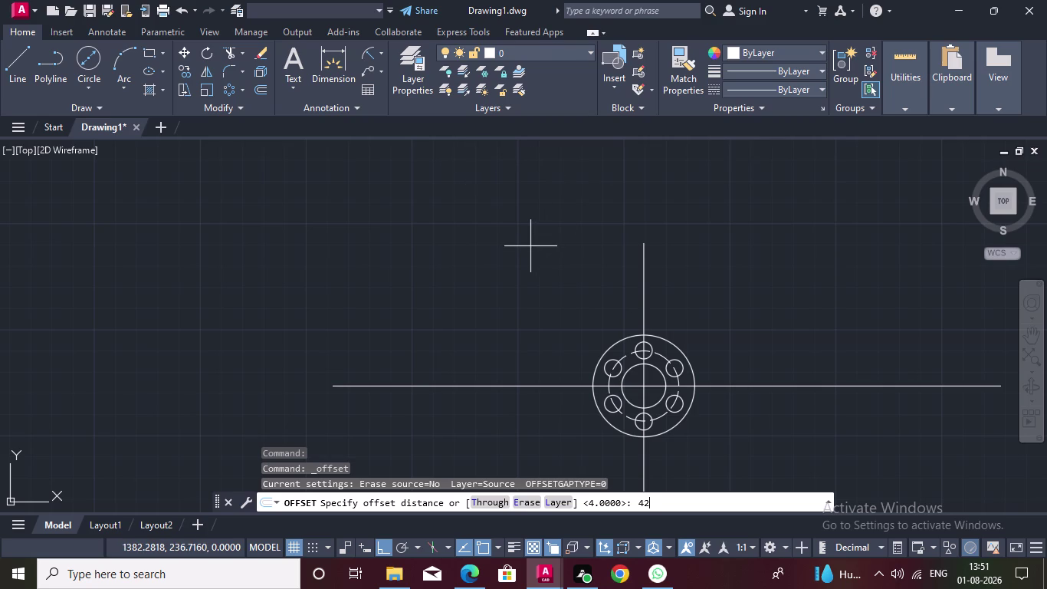
key(Return)
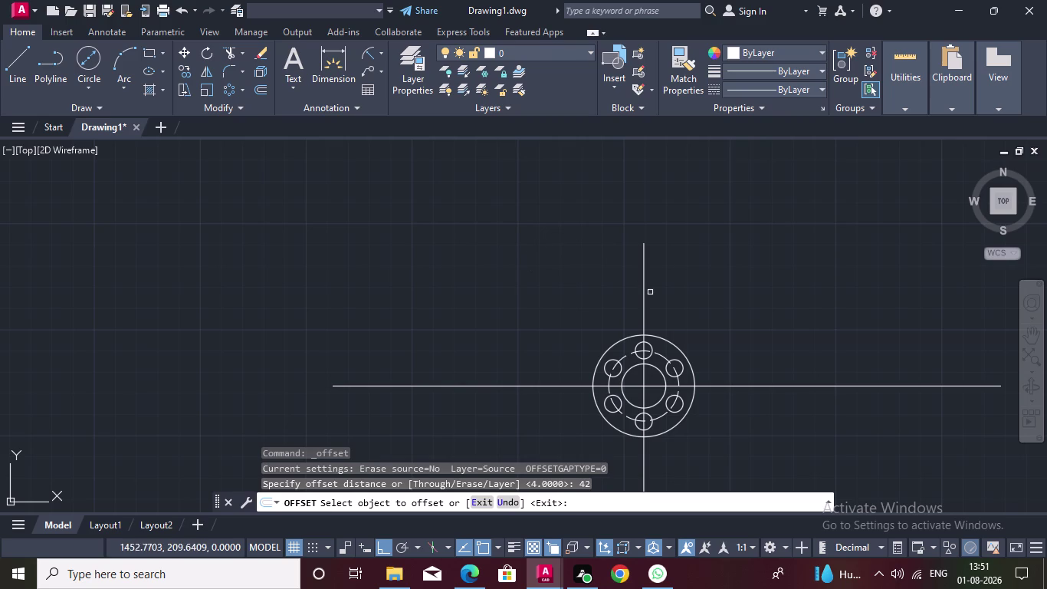
click(643, 295)
click(581, 301)
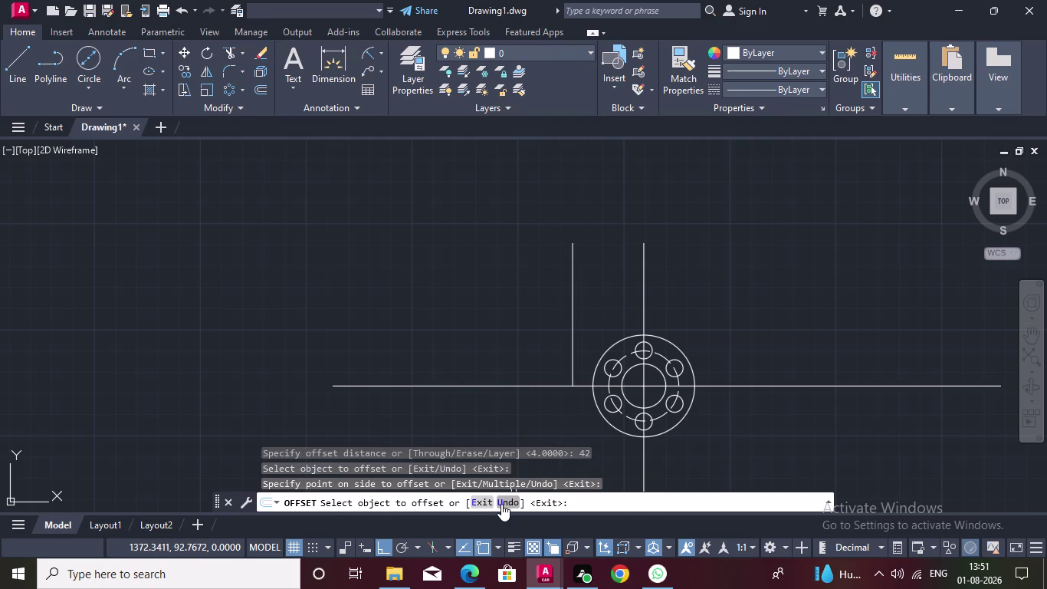
click(265, 90)
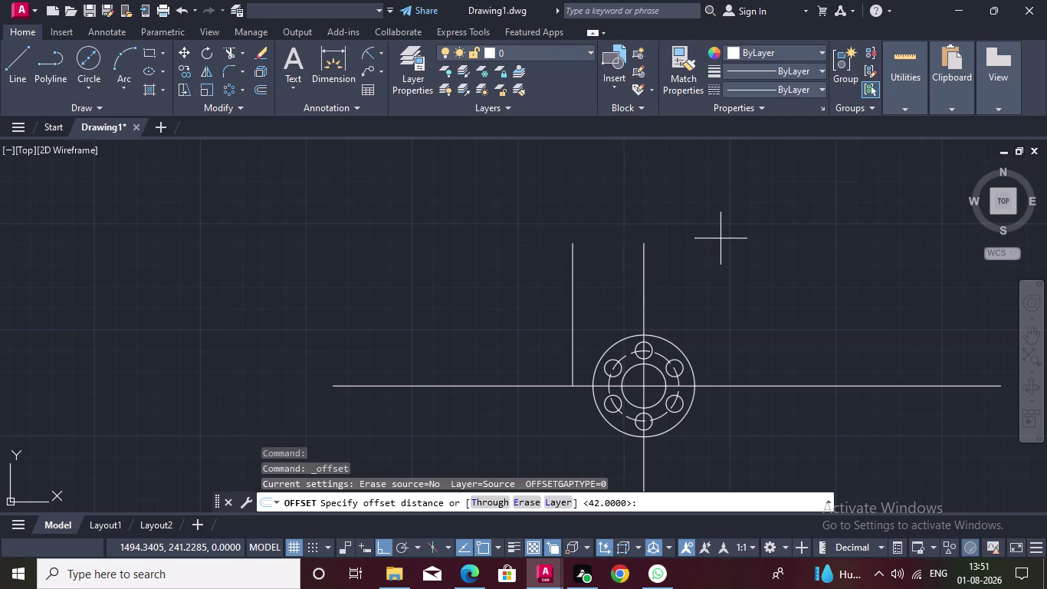
Offset the vertical centre line 30 units to the right.
text(30)
key(Return)
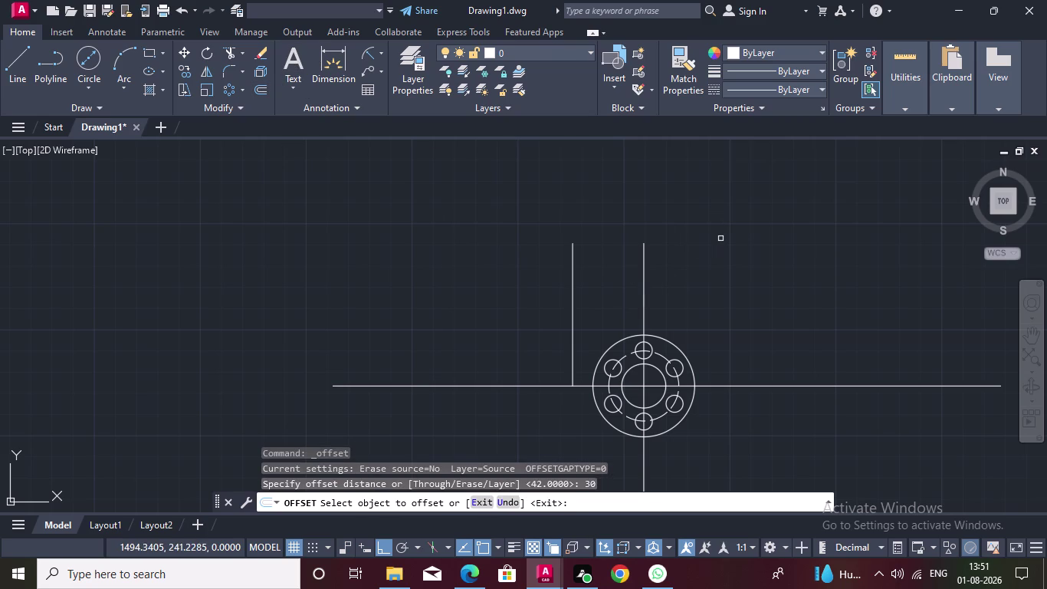
click(645, 294)
click(687, 284)
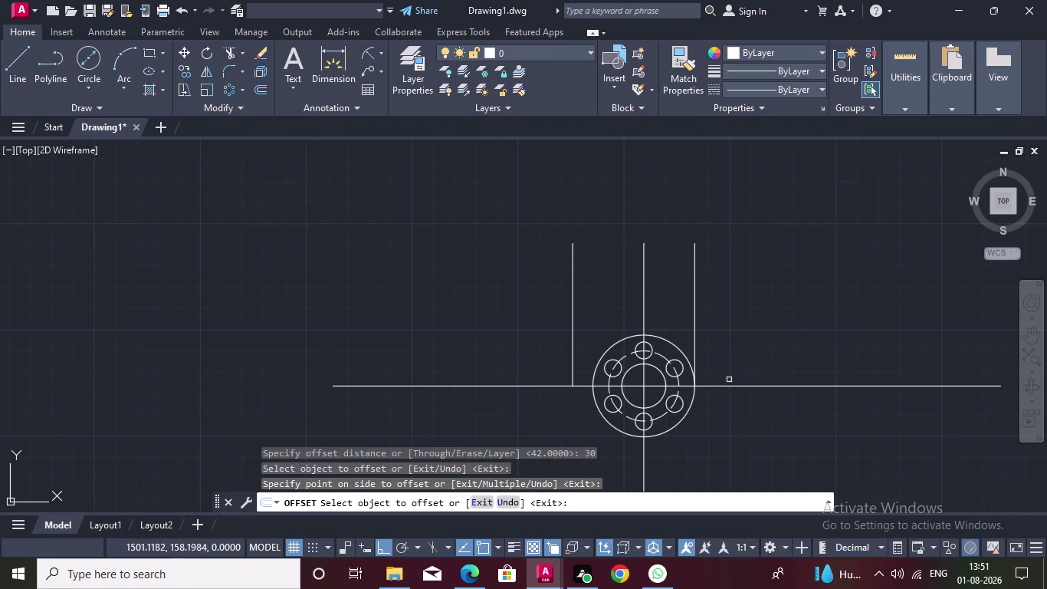
click(255, 86)
Offset both horizontal centre line segments 90 units upward.
text(9)
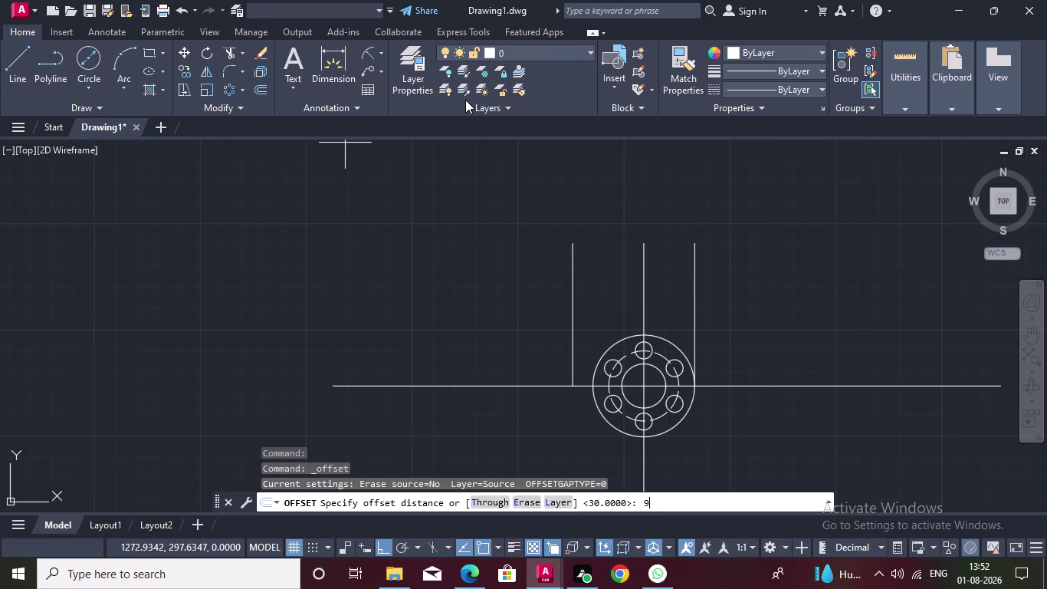
text(0)
key(Return)
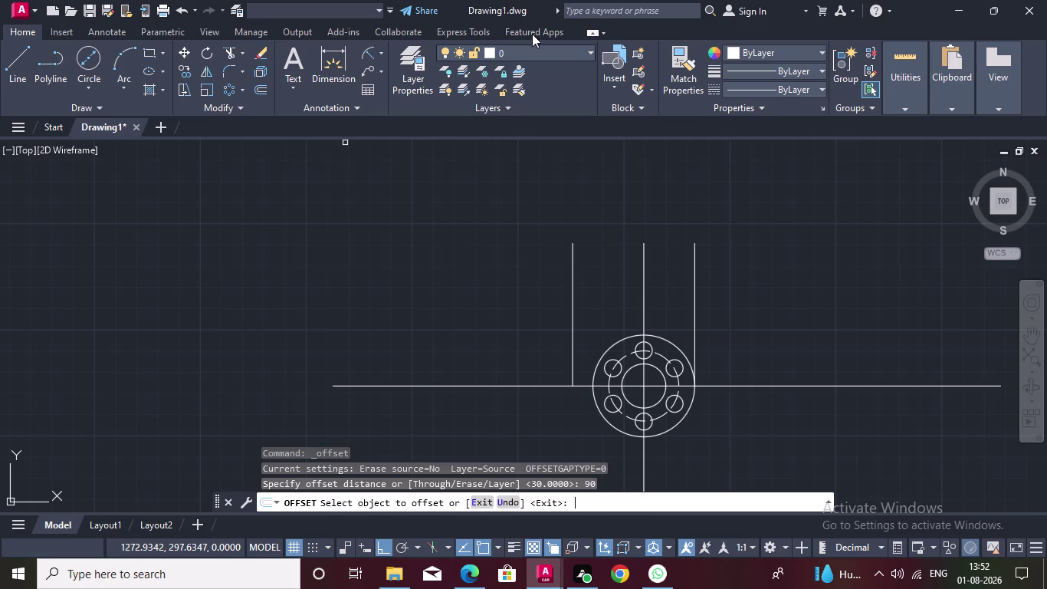
double_click(542, 388)
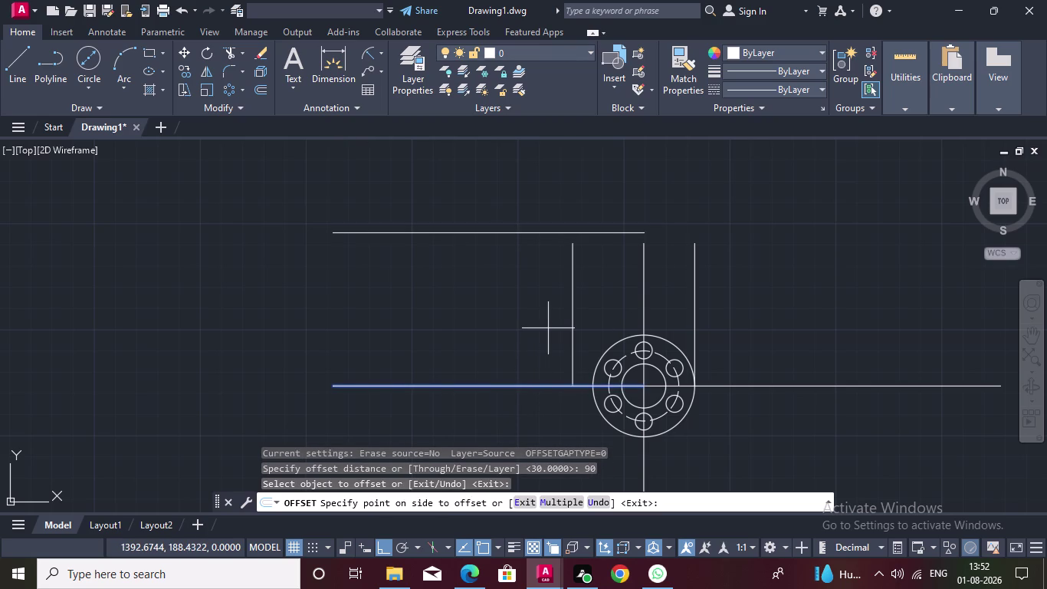
click(548, 329)
click(773, 385)
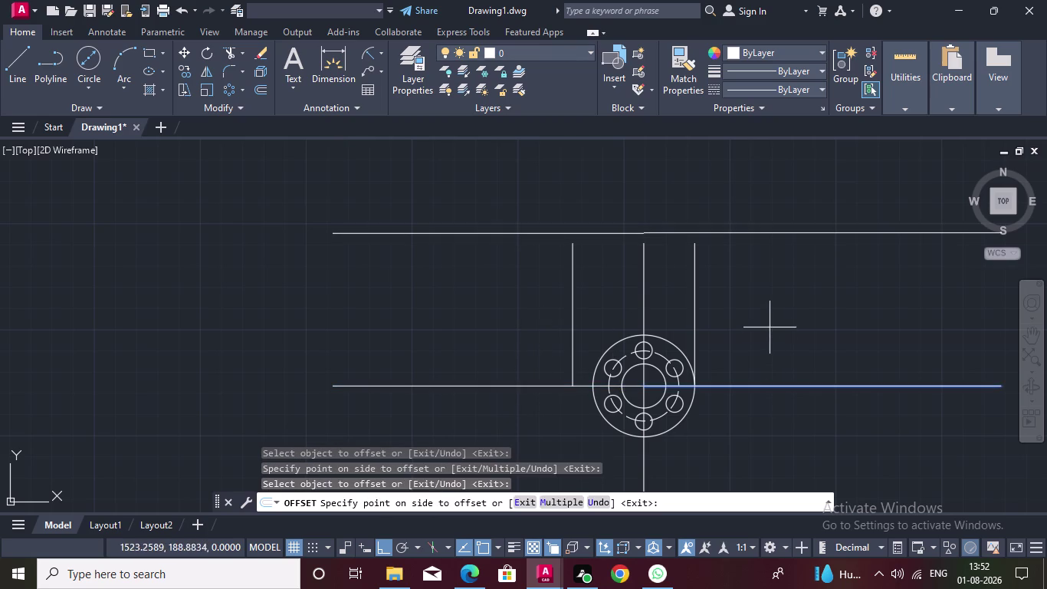
click(770, 327)
scroll(up, 3)
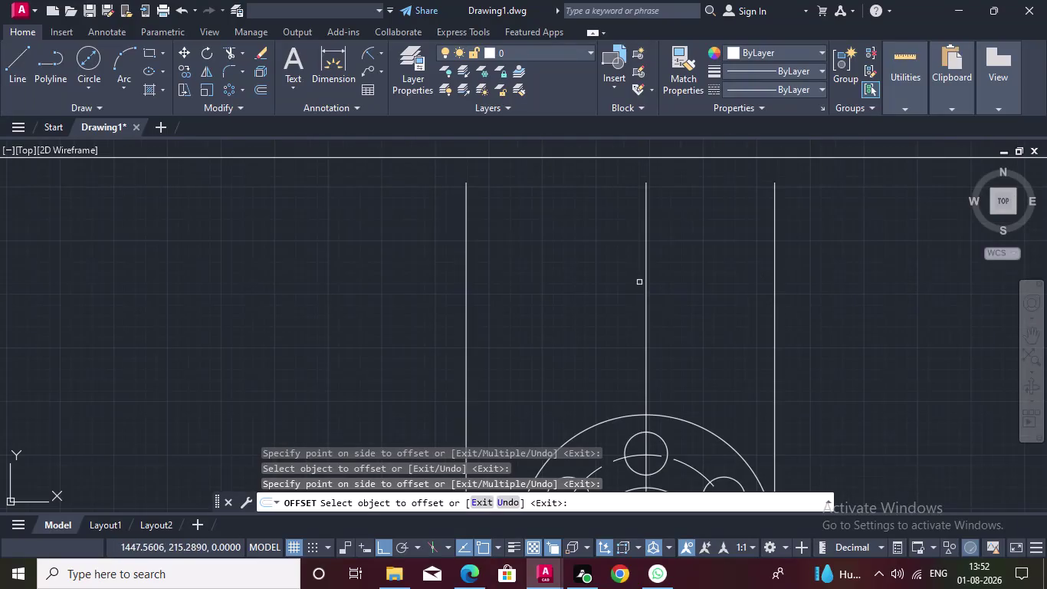
scroll(down, 3)
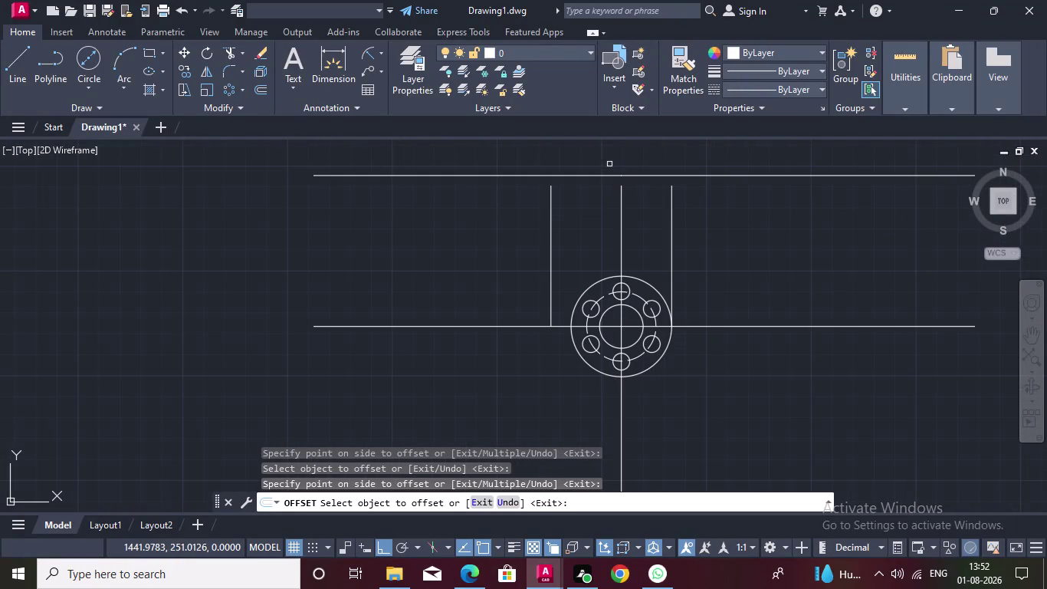
Join the two top line halves into a single line.
key(Escape)
double_click(623, 175)
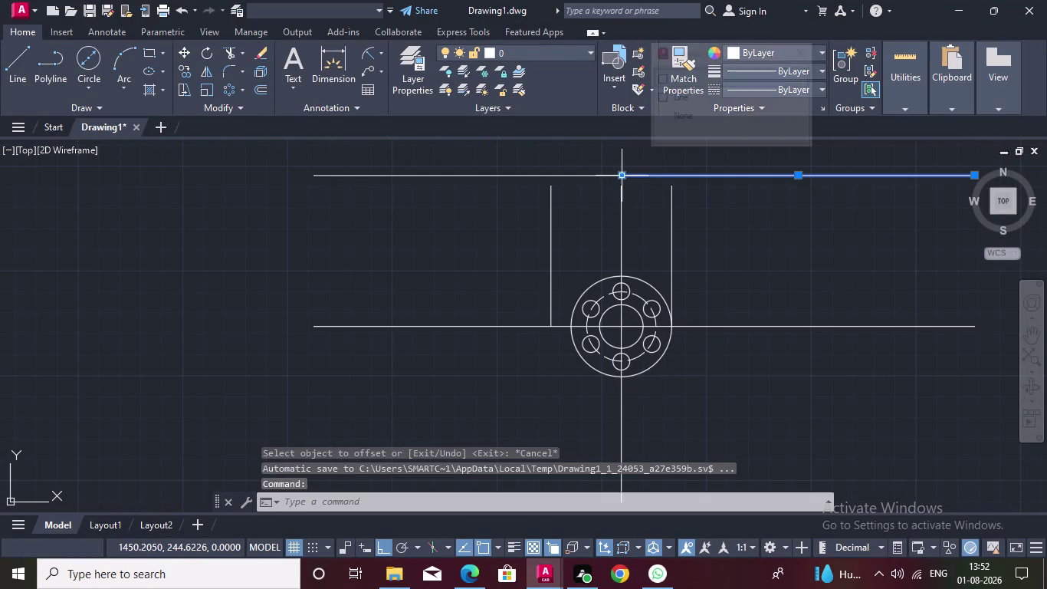
double_click(607, 177)
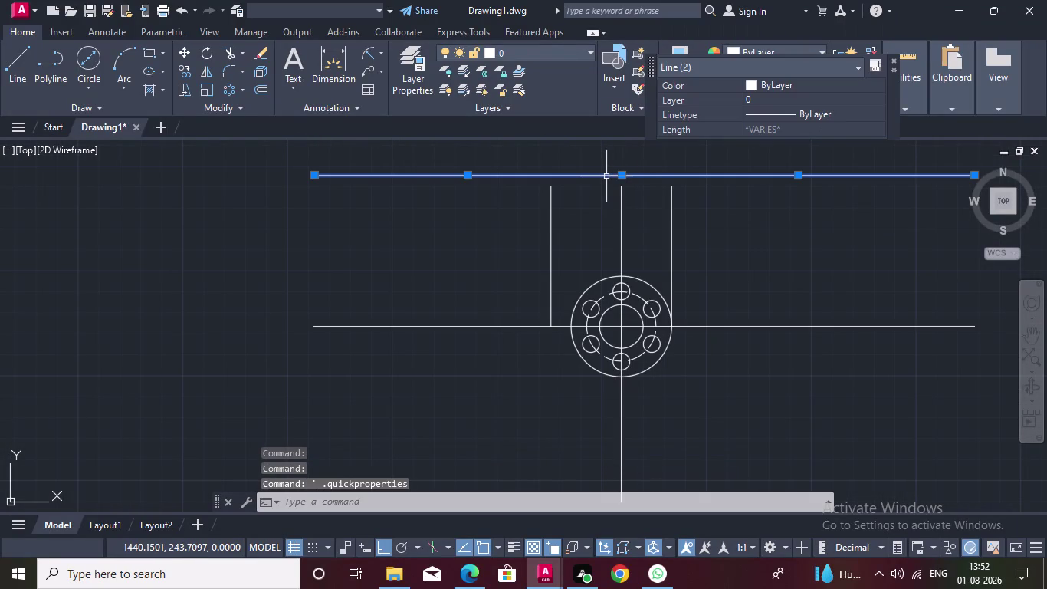
key(j)
key(Return)
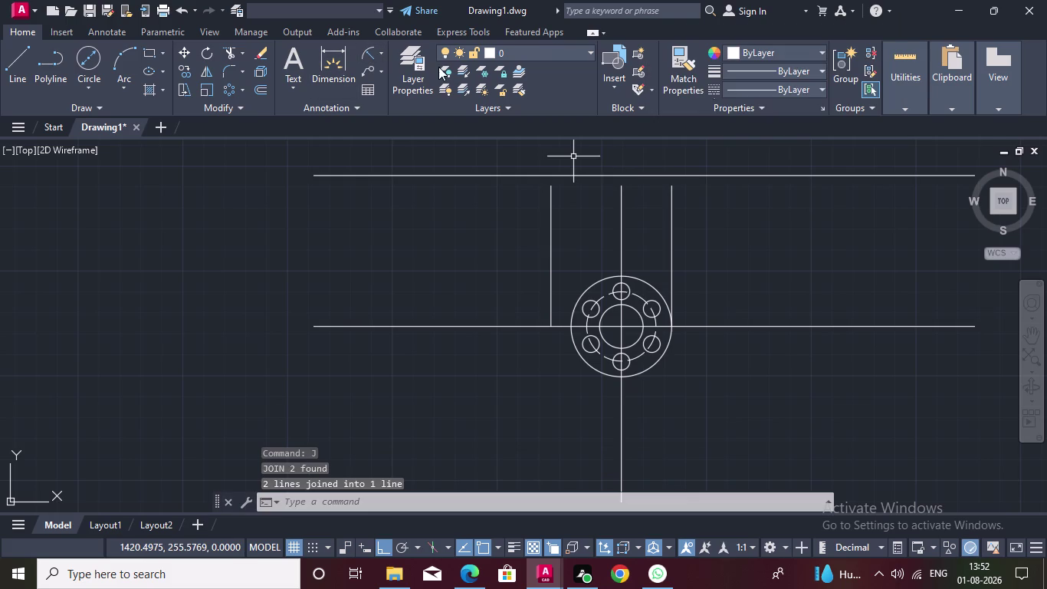
Extend the side vertical lines up to the top line with EX.
text(EX)
key(Return)
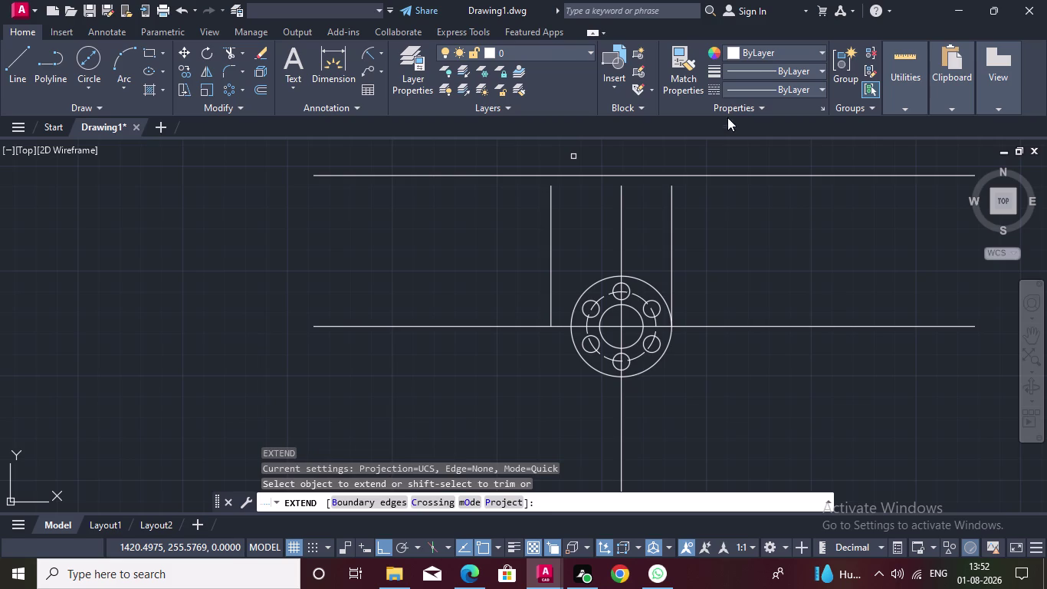
click(552, 219)
click(623, 211)
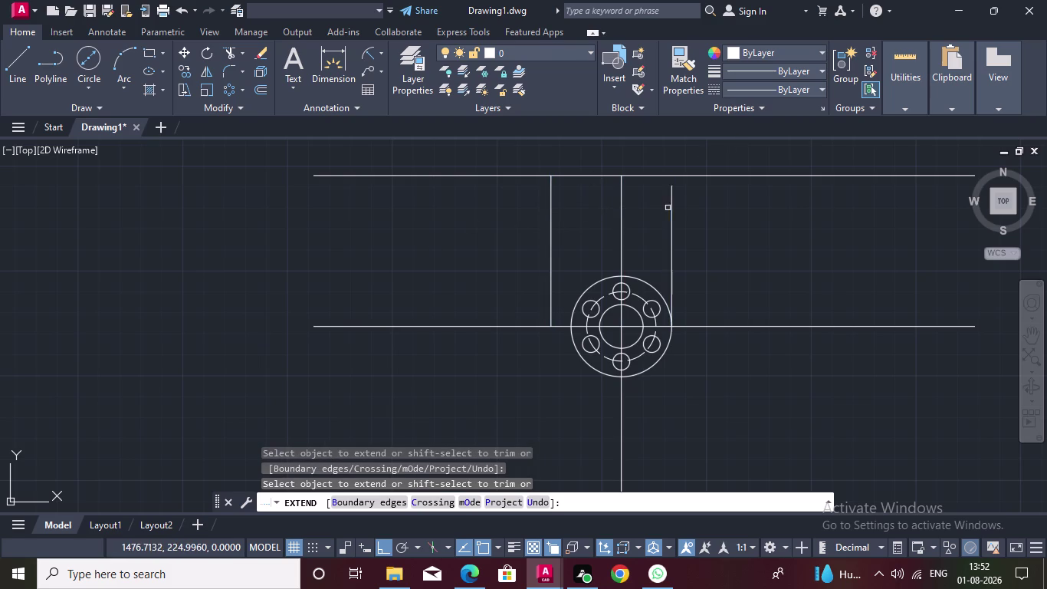
click(674, 208)
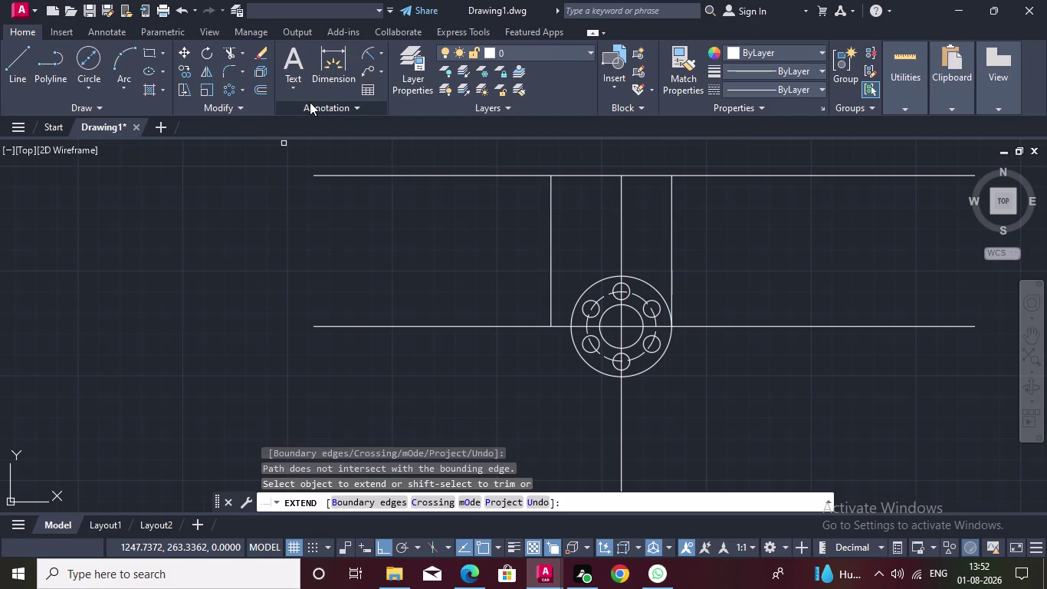
middle_drag(562, 197, 571, 245)
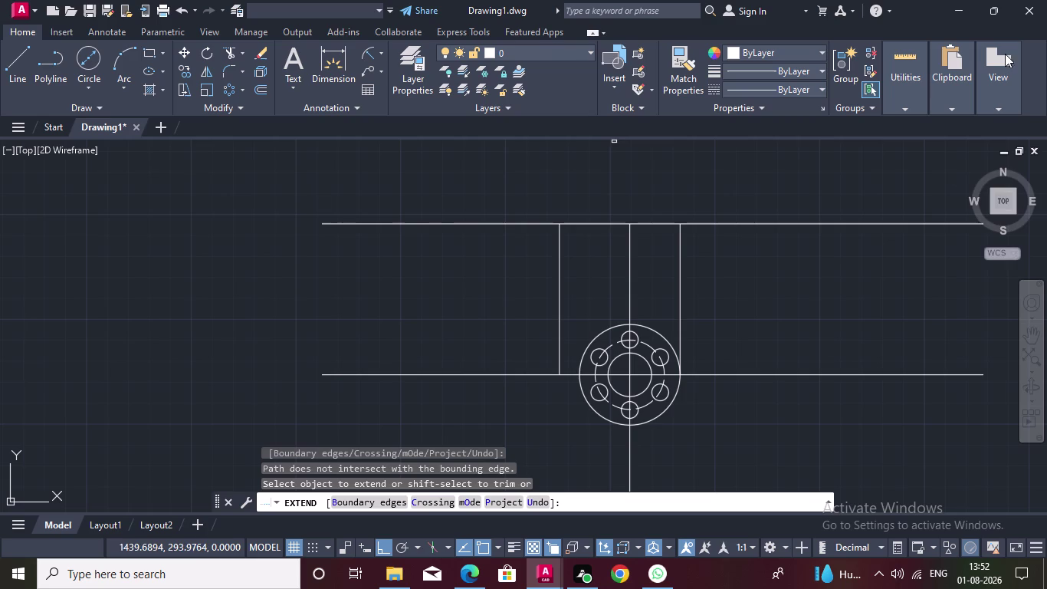
drag(213, 69, 221, 69)
right_drag(213, 70, 222, 69)
Draw a 44-diameter circle centred on the left line/top line intersection.
click(225, 67)
right_click(224, 66)
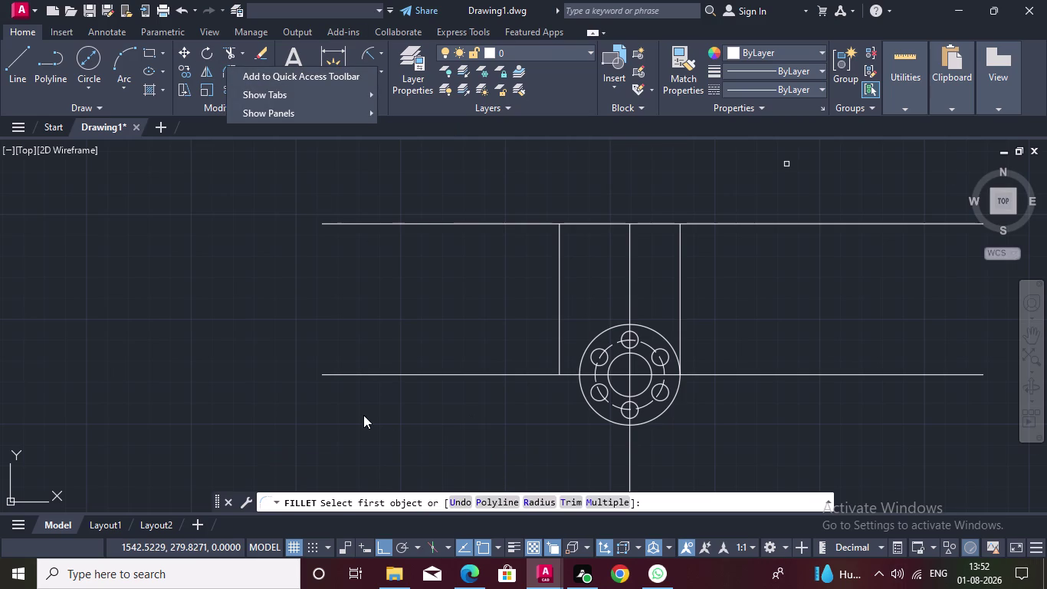
click(81, 57)
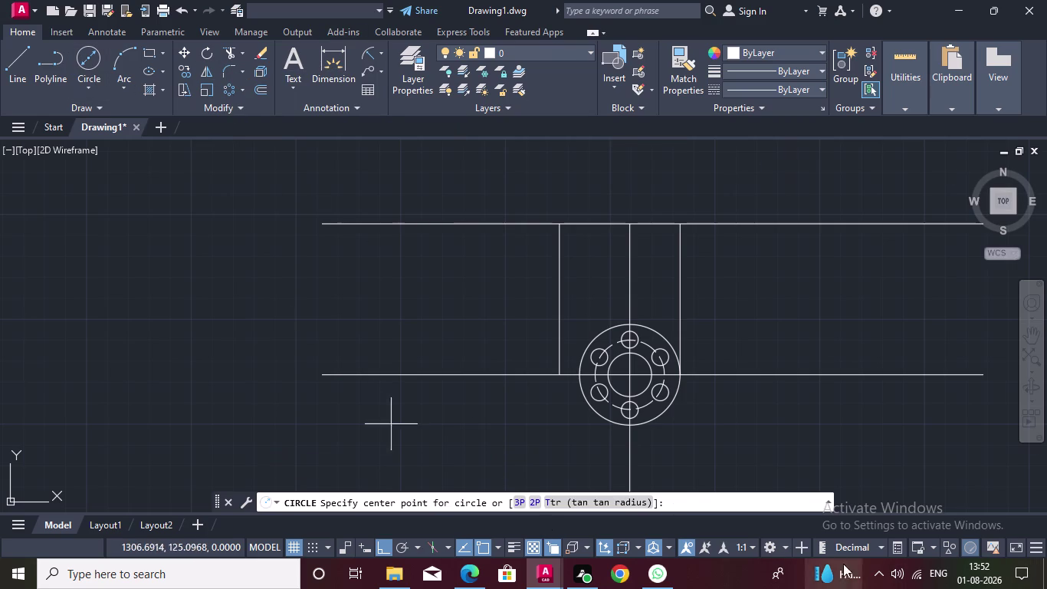
click(558, 226)
drag(558, 226, 566, 226)
text(4)
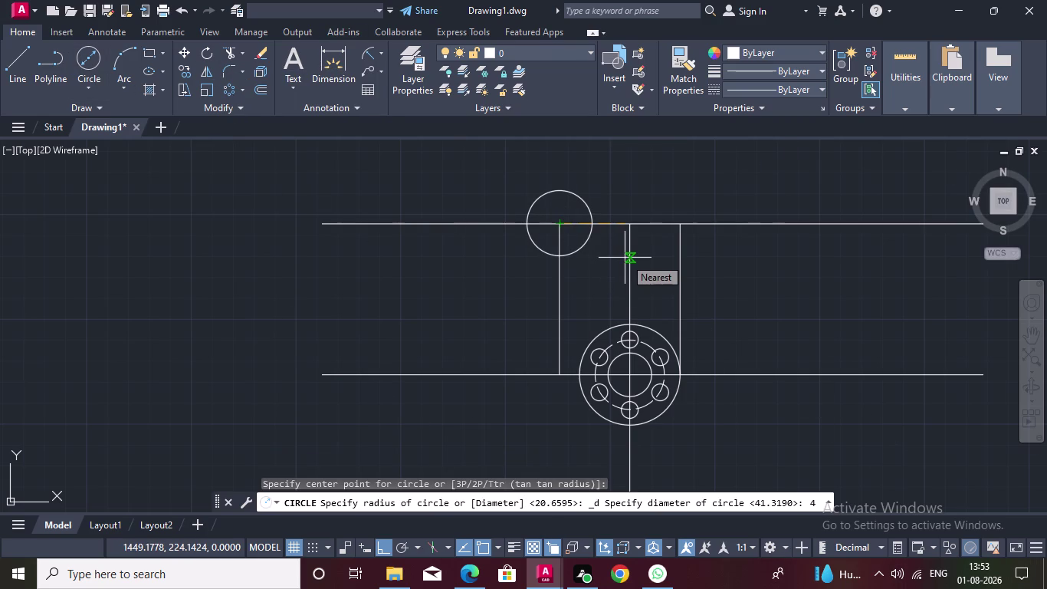
text(4)
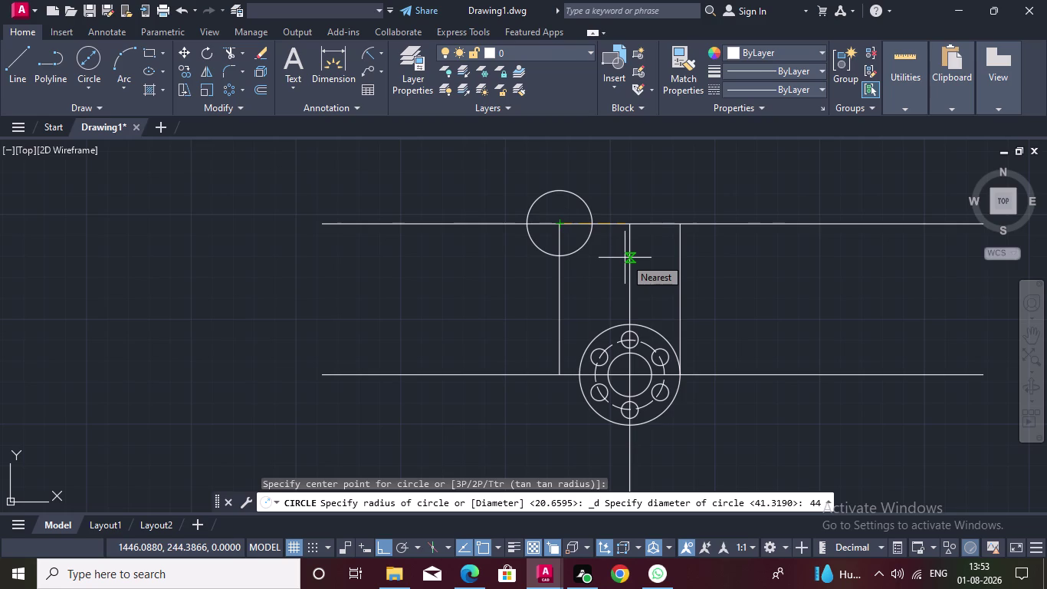
key(Return)
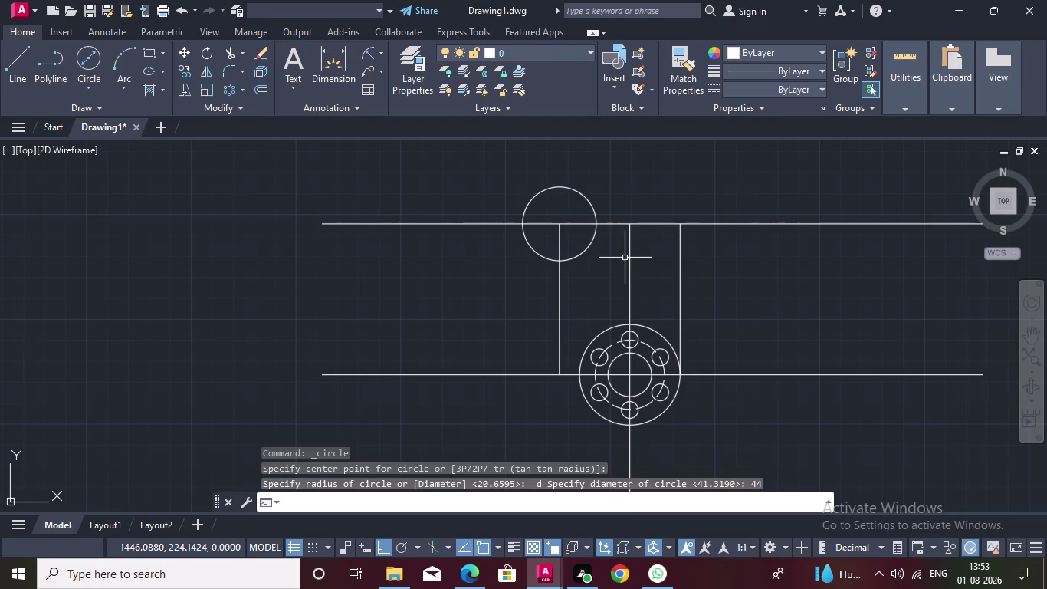
Add a concentric 30-diameter circle, select it, and start another circle there.
key(space)
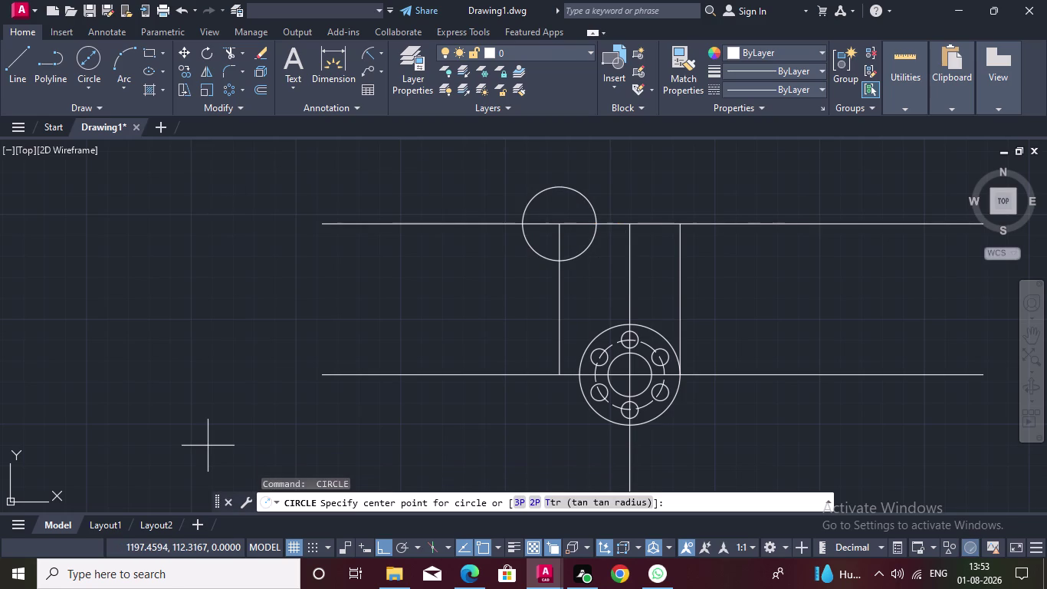
click(83, 60)
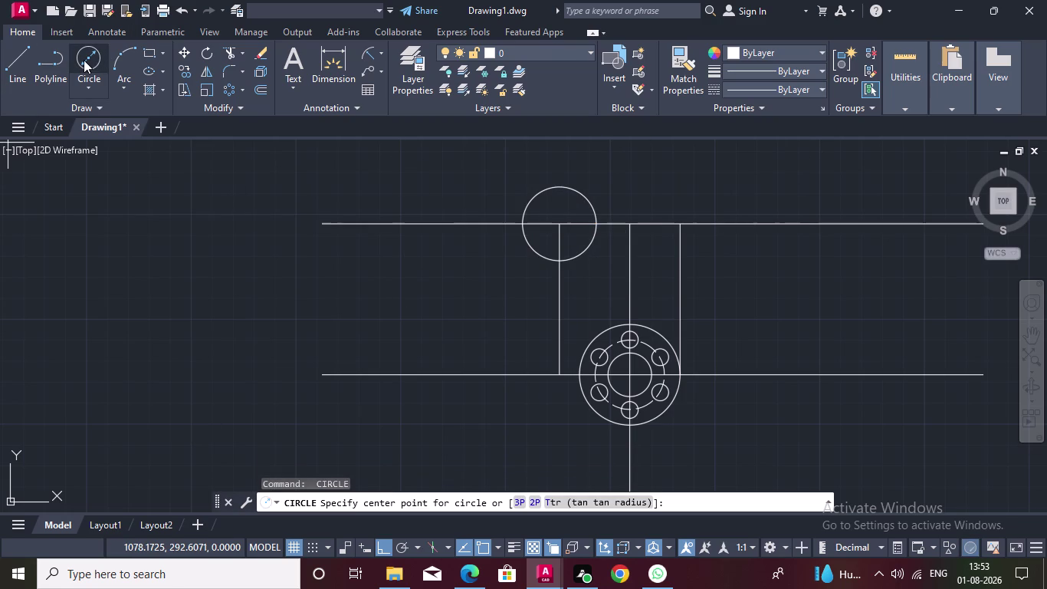
click(560, 228)
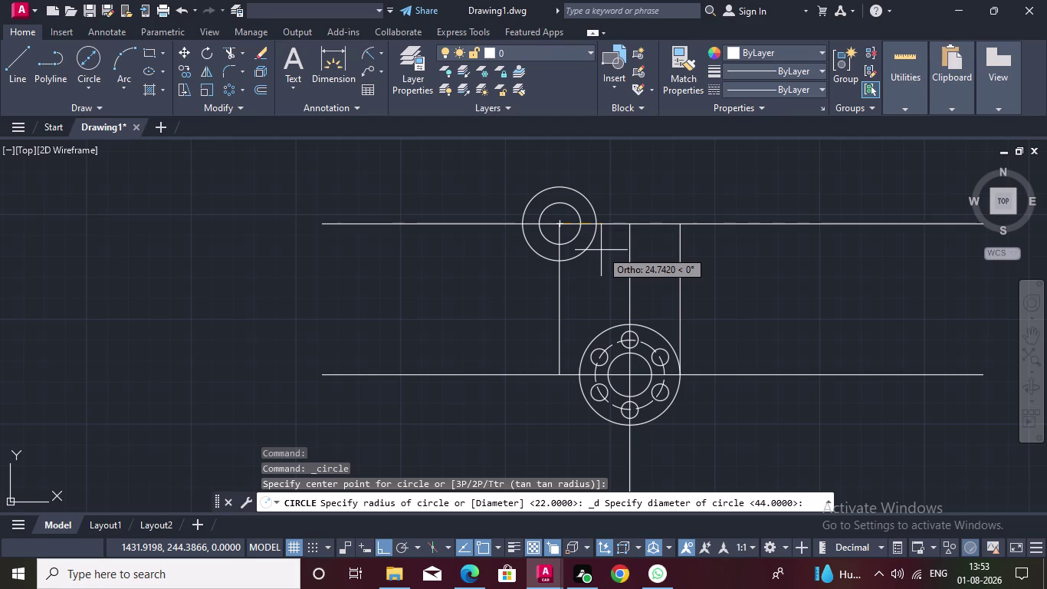
text(30)
key(Return)
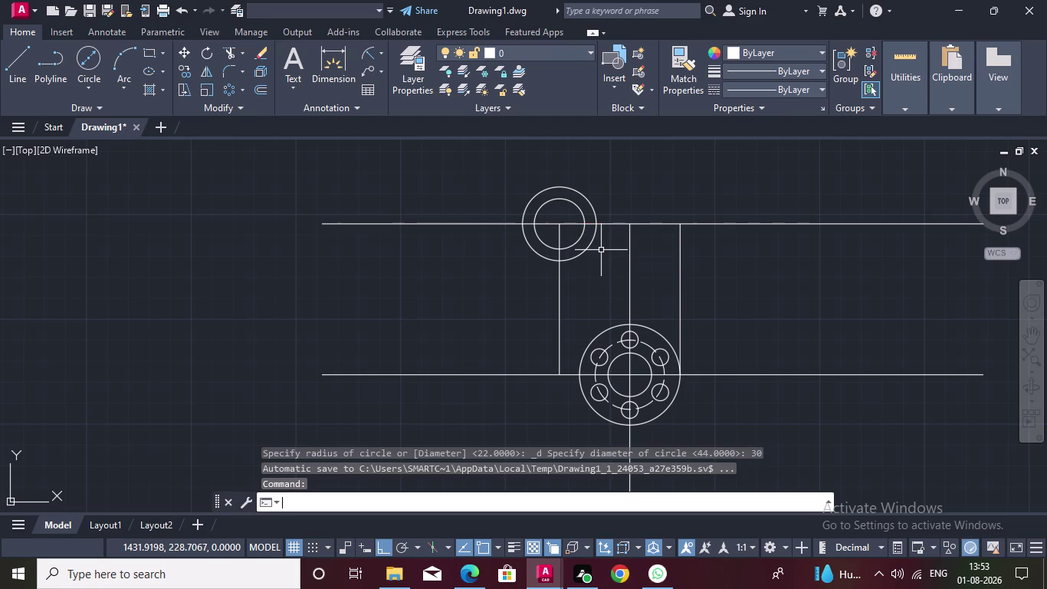
double_click(555, 201)
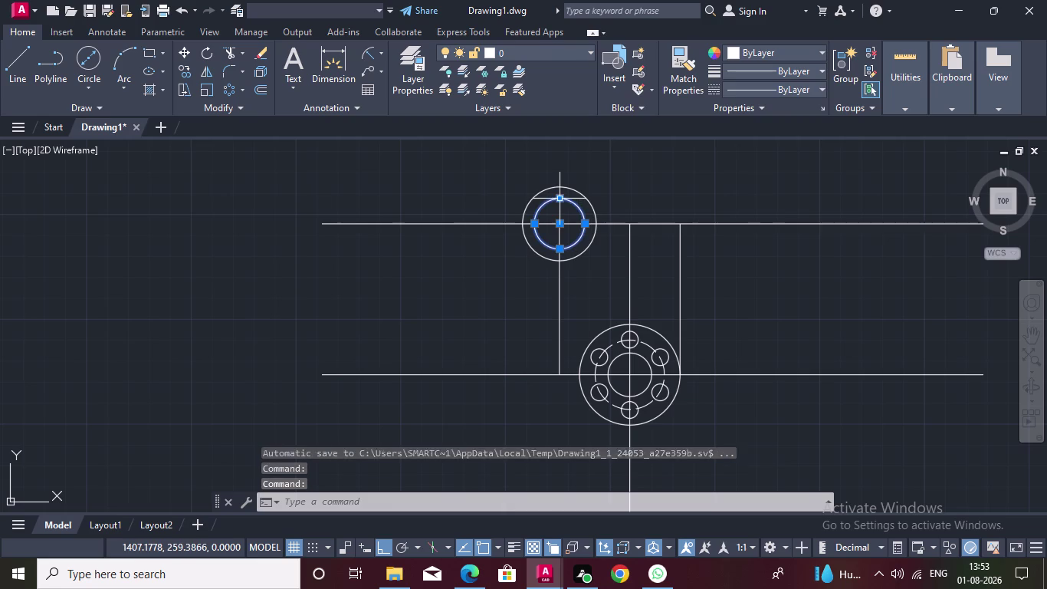
click(263, 53)
click(83, 65)
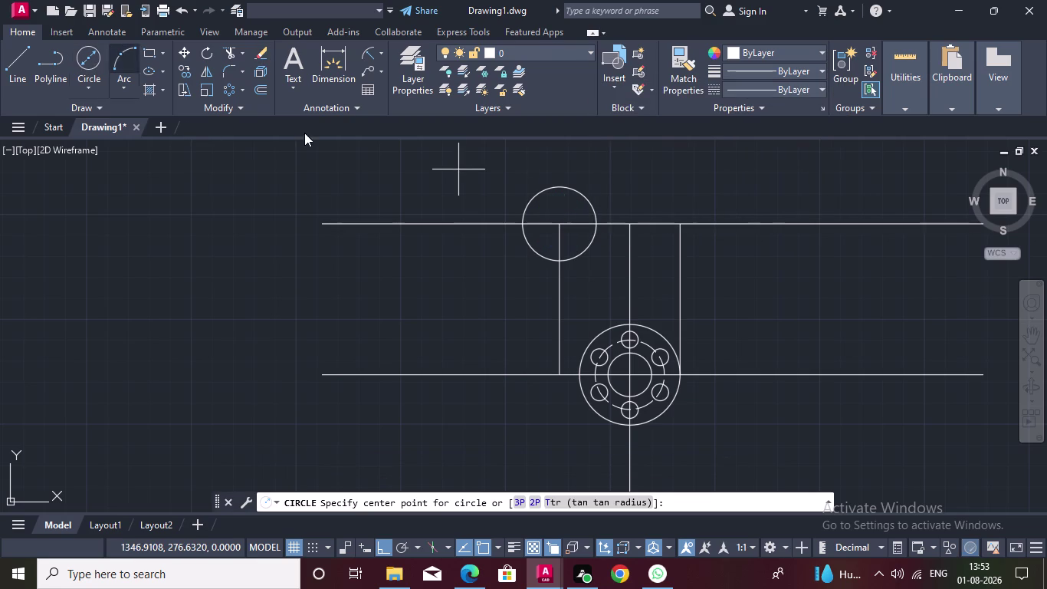
click(564, 220)
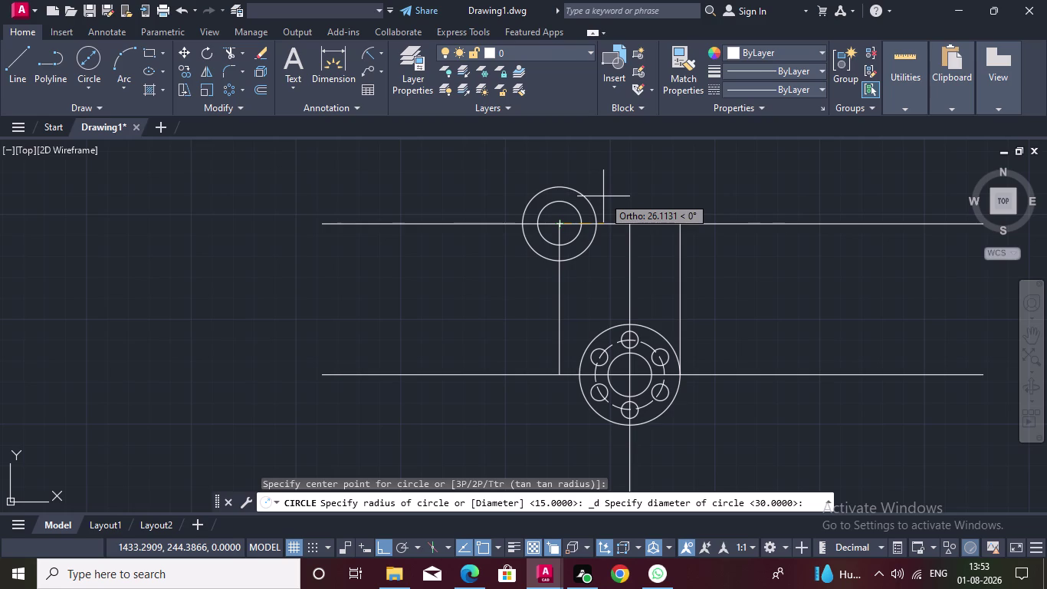
Complete the 23-diameter inner circle and select both boss circles.
text(23)
key(Return)
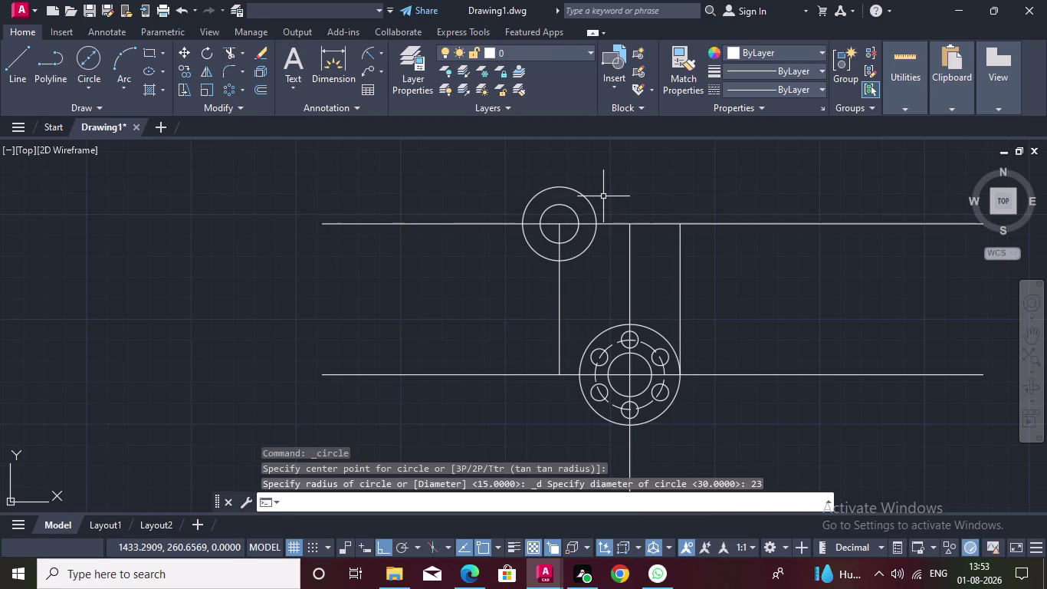
click(545, 210)
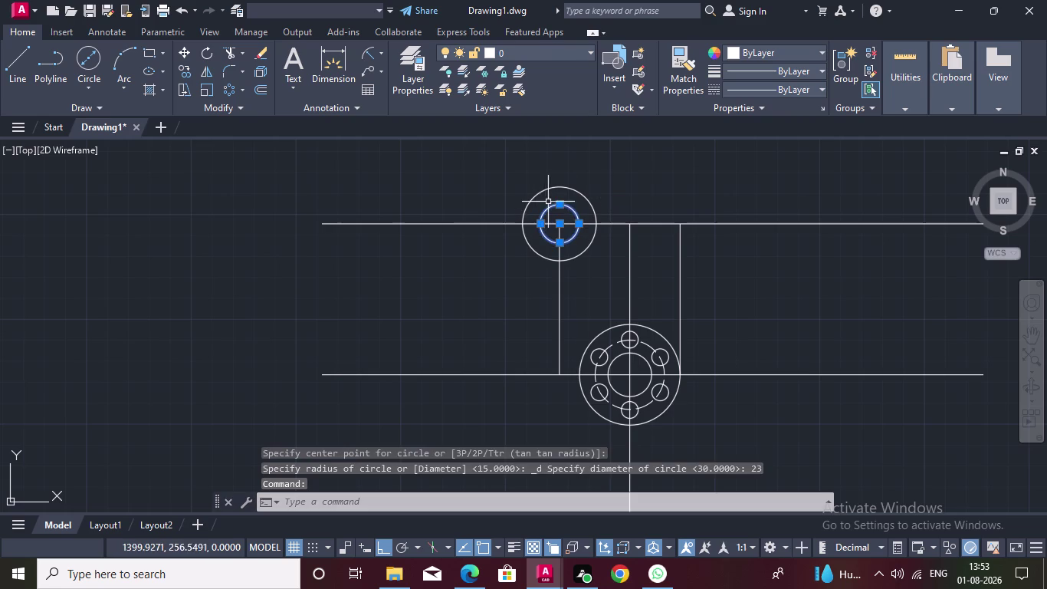
click(552, 190)
Copy the boss circle pair from its centre to the right intersection.
text(C)
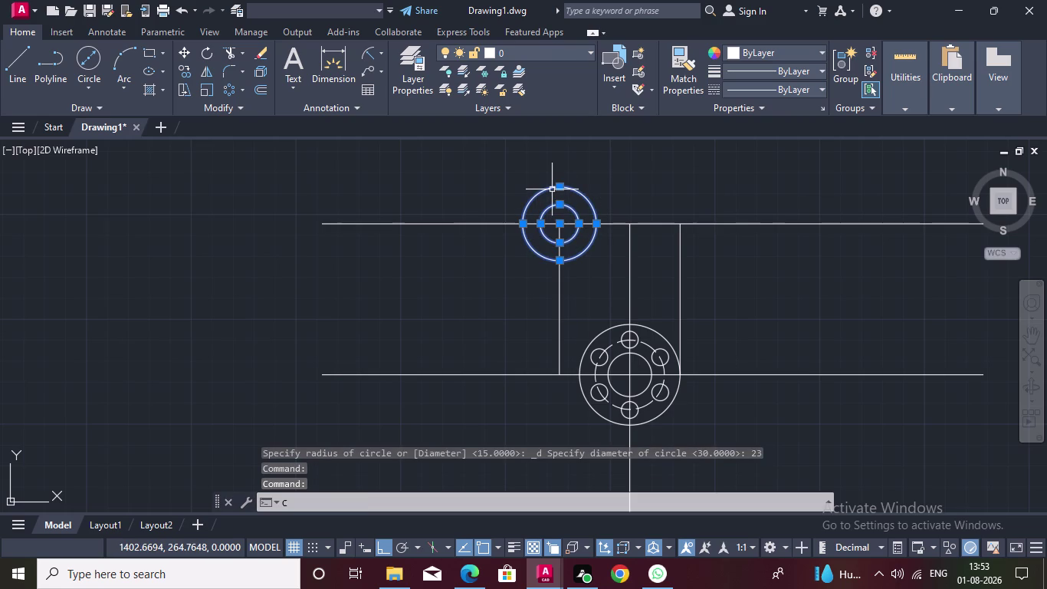
text(O)
key(Return)
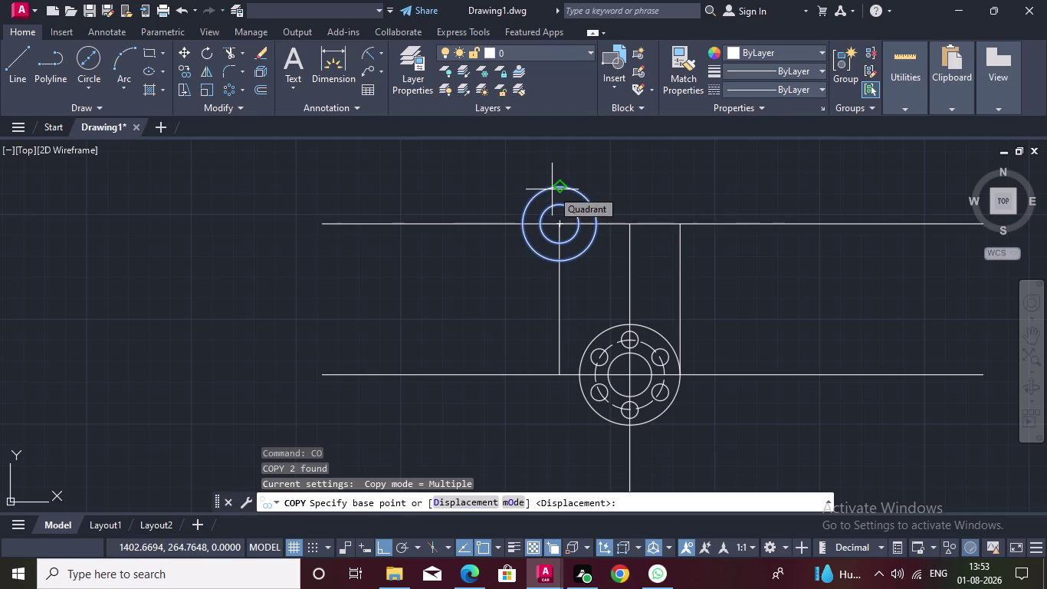
click(563, 223)
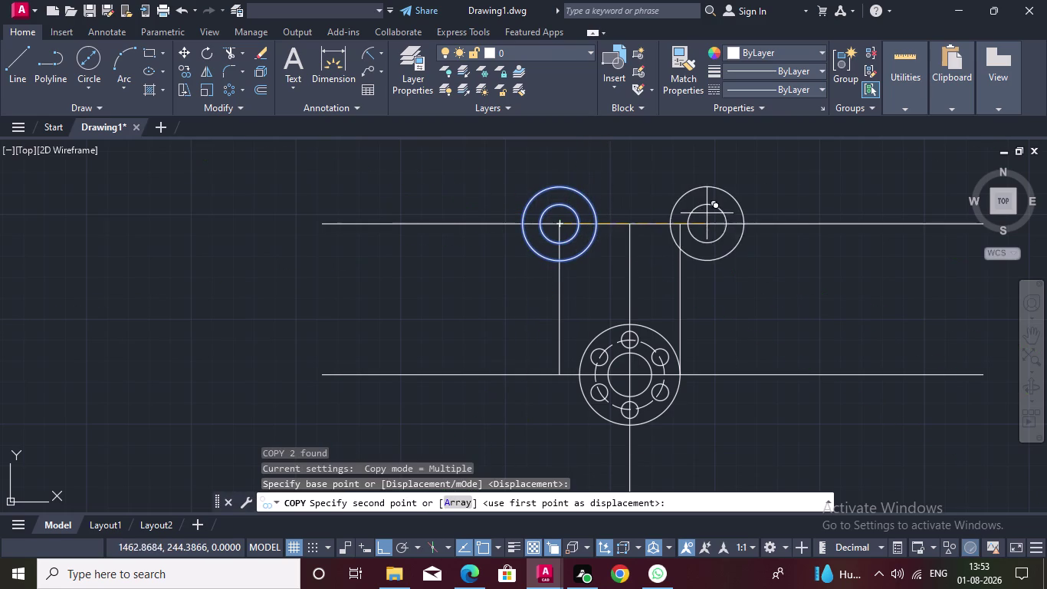
click(683, 223)
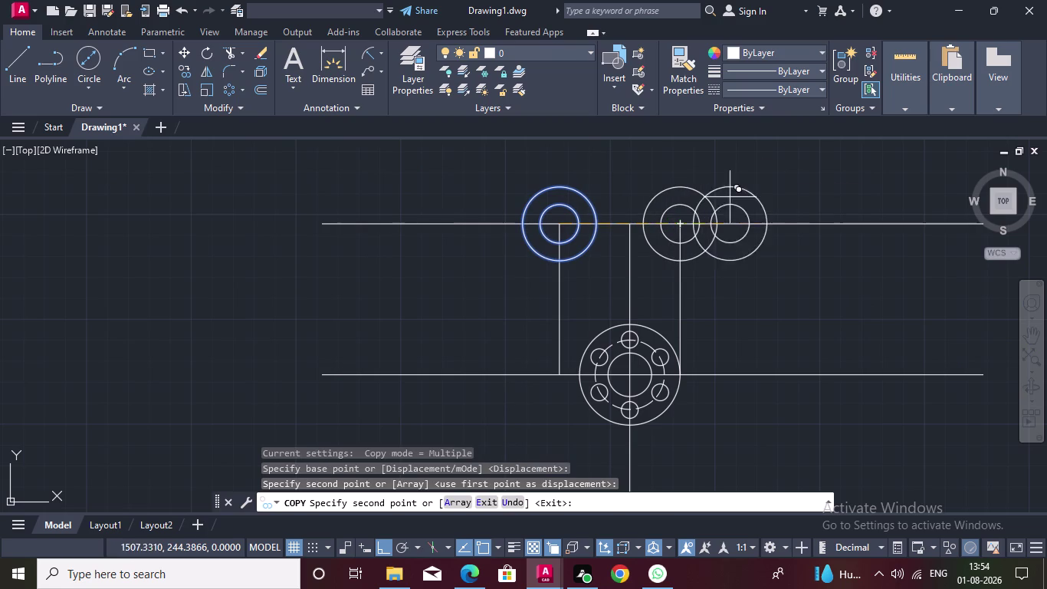
key(Escape)
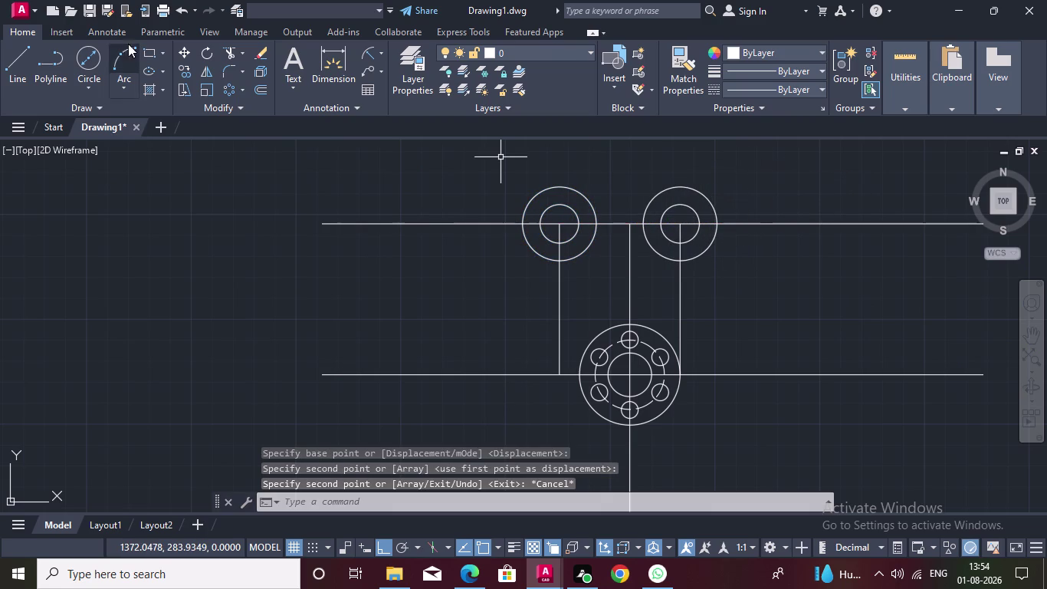
click(93, 80)
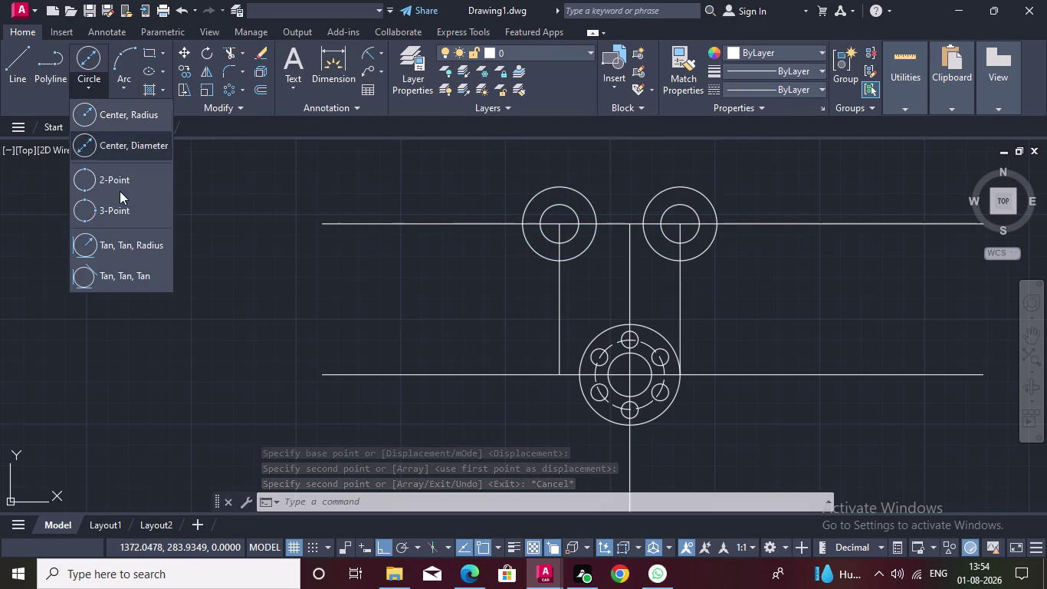
Draw a radius-105 Tan, Tan, Radius circle, then undo the misplaced result.
click(129, 240)
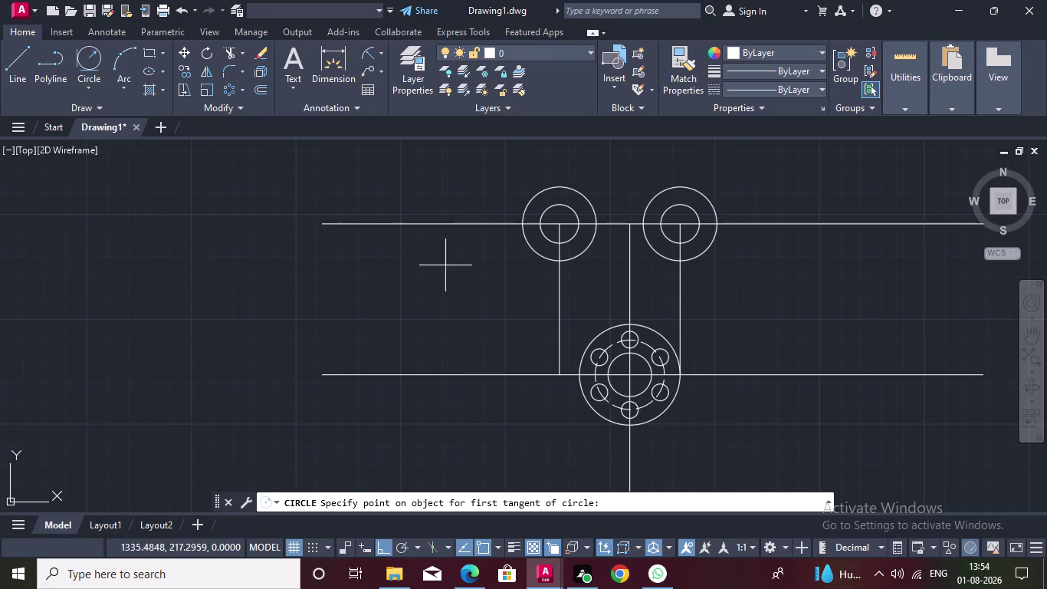
click(520, 224)
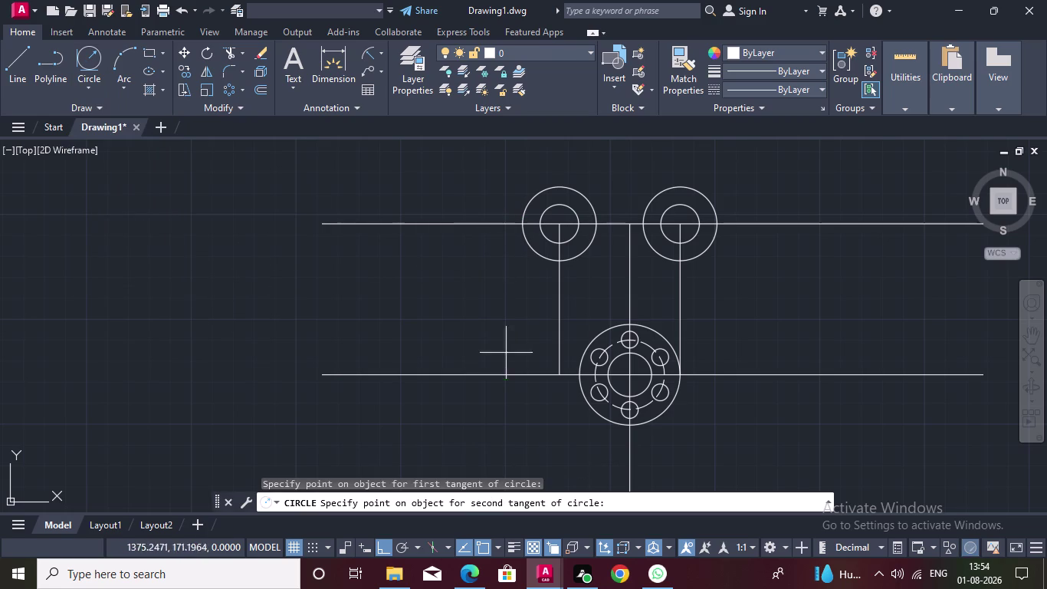
click(590, 414)
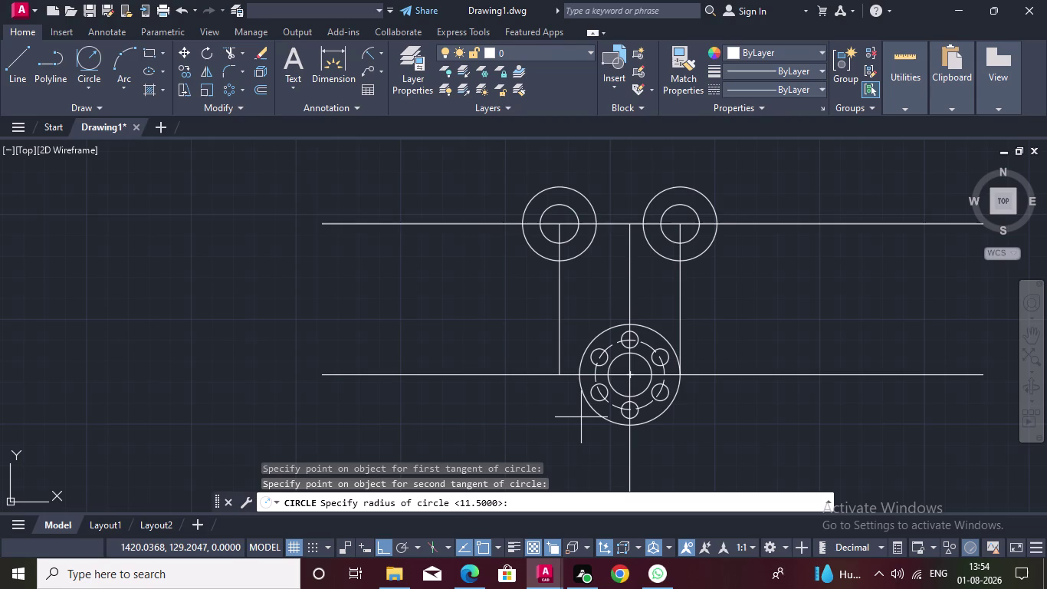
text(105)
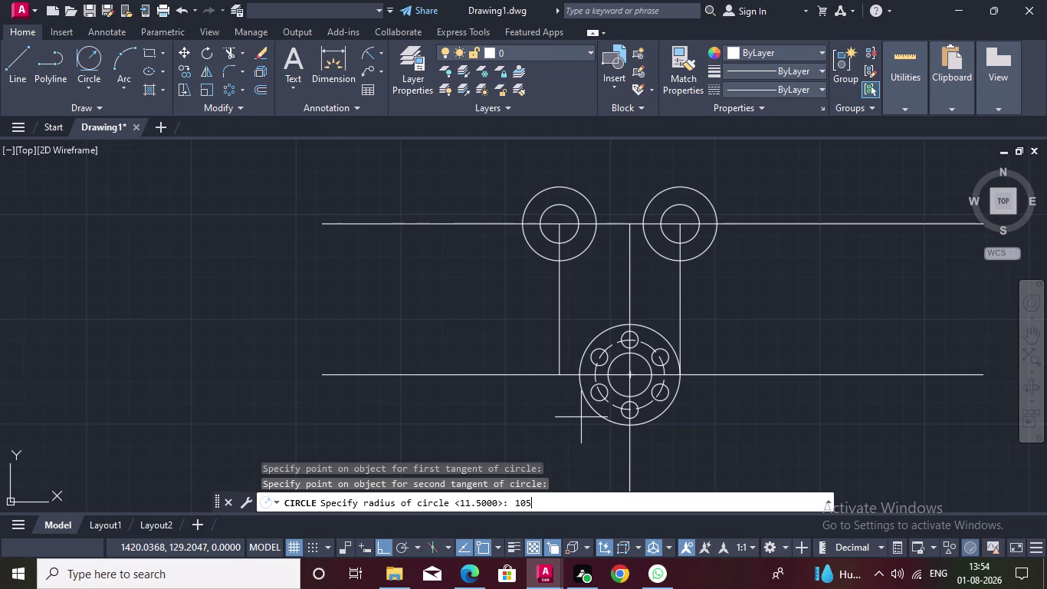
key(Return)
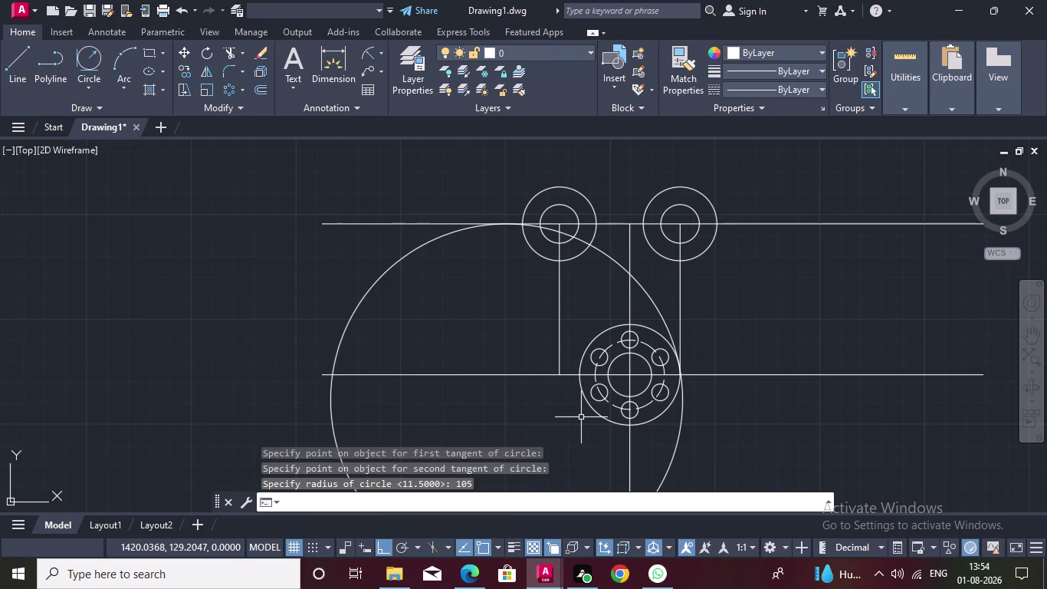
key(ctrl+z)
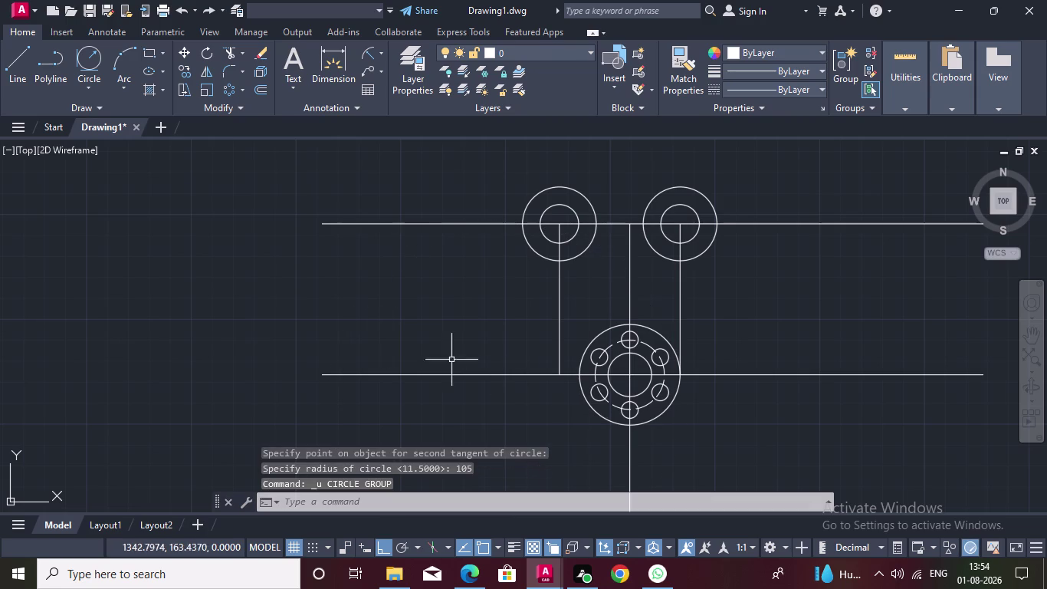
Redraw the radius-105 circle tangent to the hub and the left boss.
click(79, 55)
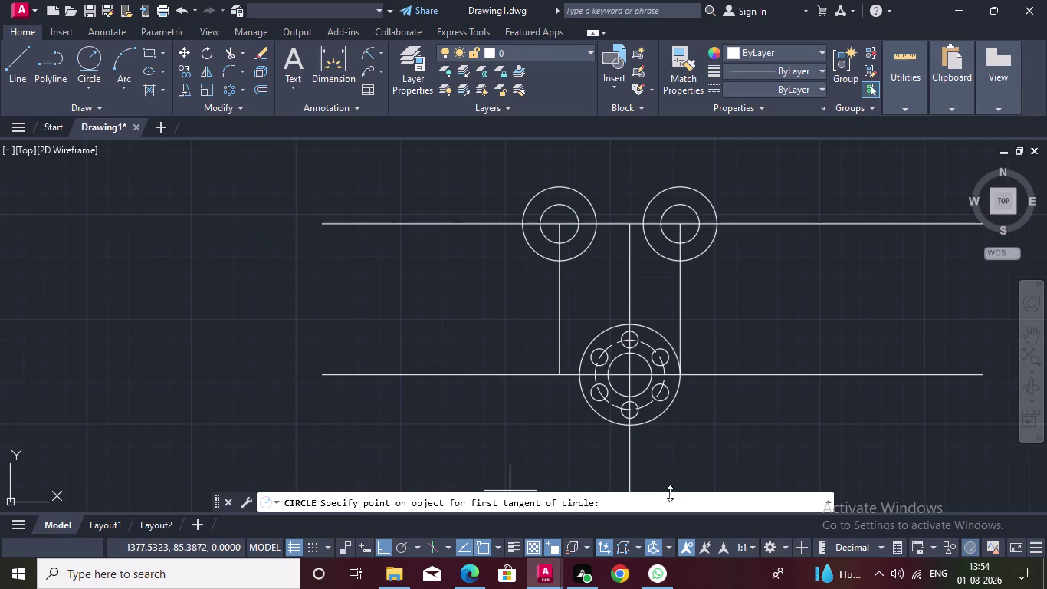
click(602, 420)
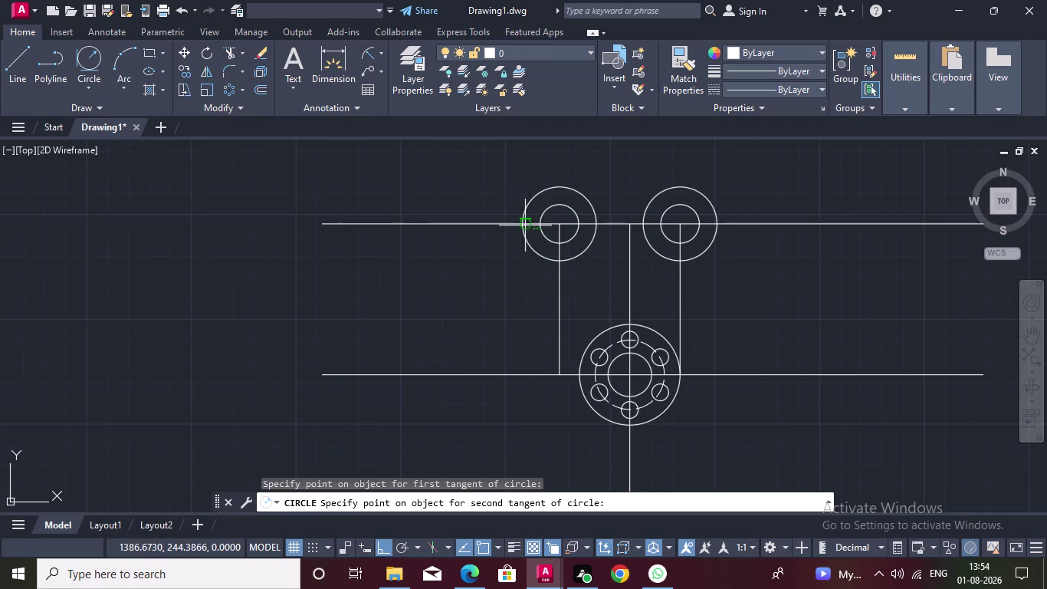
click(524, 226)
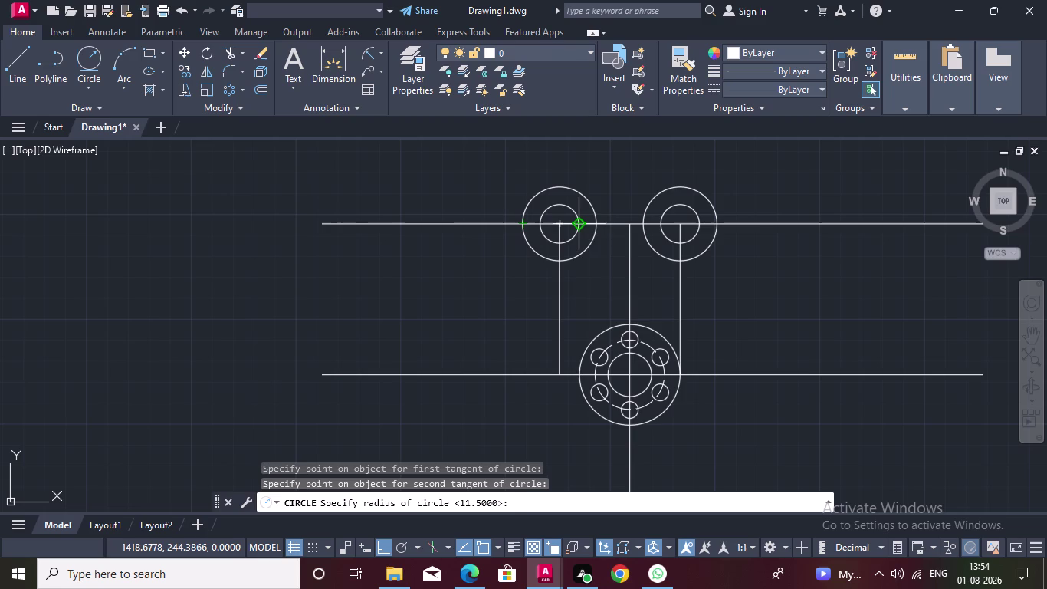
text(105)
key(Return)
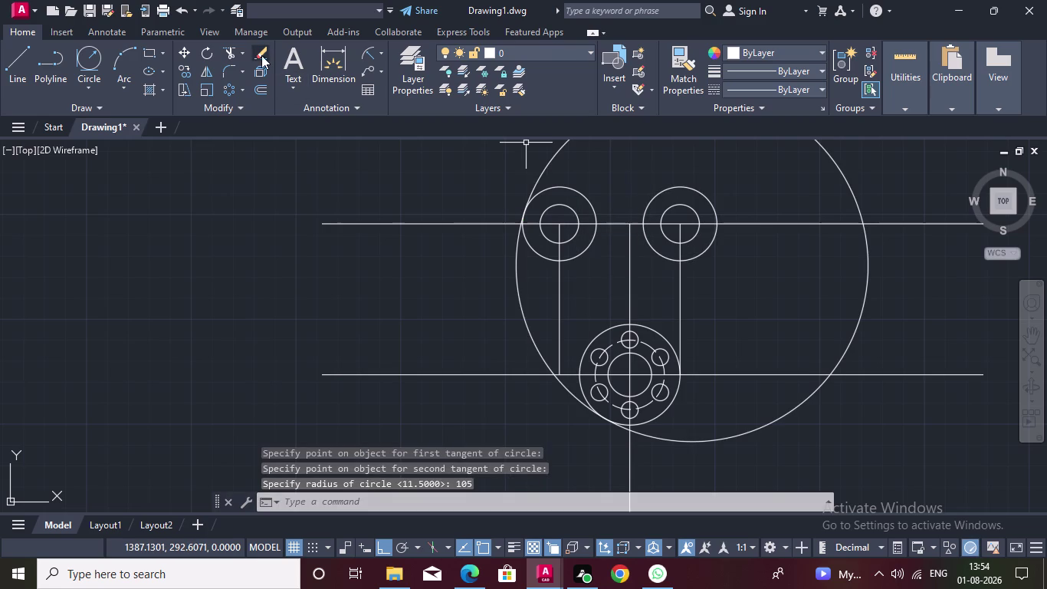
click(228, 50)
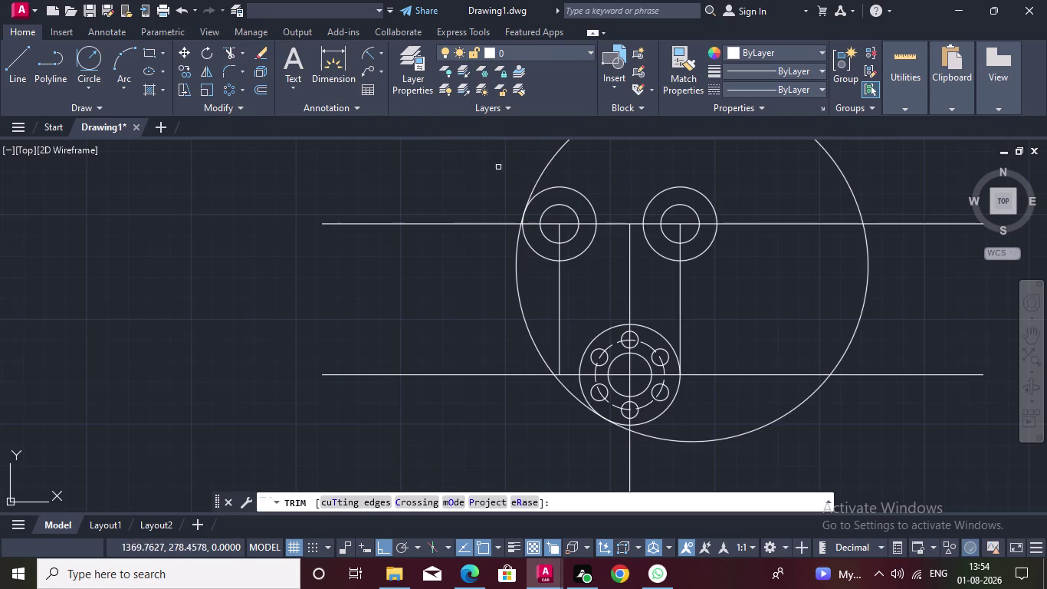
Trim the unwanted parts of the large circle and the left vertical line.
drag(523, 170, 866, 174)
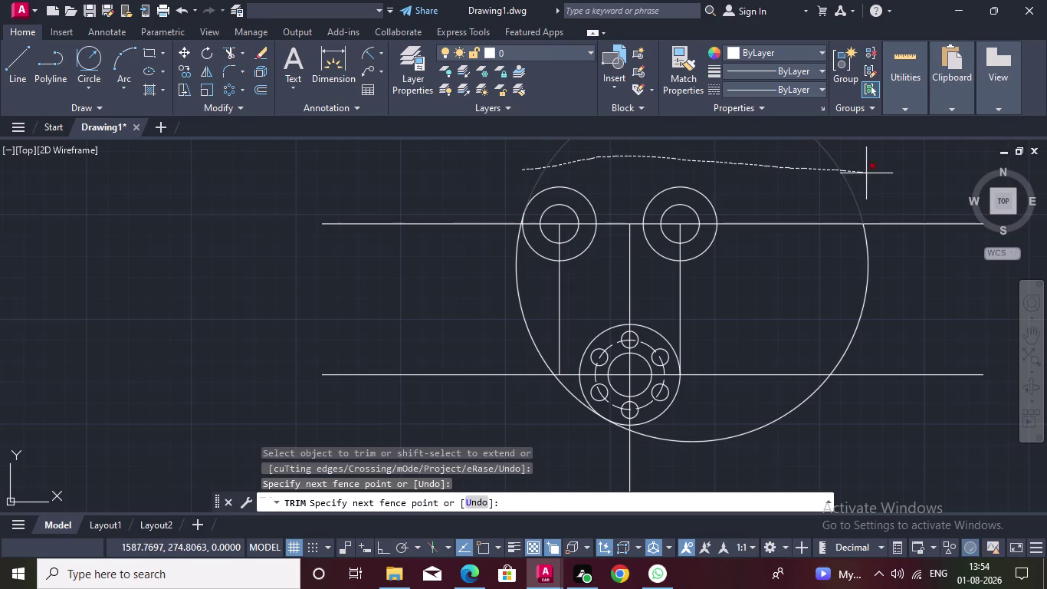
drag(867, 174, 741, 468)
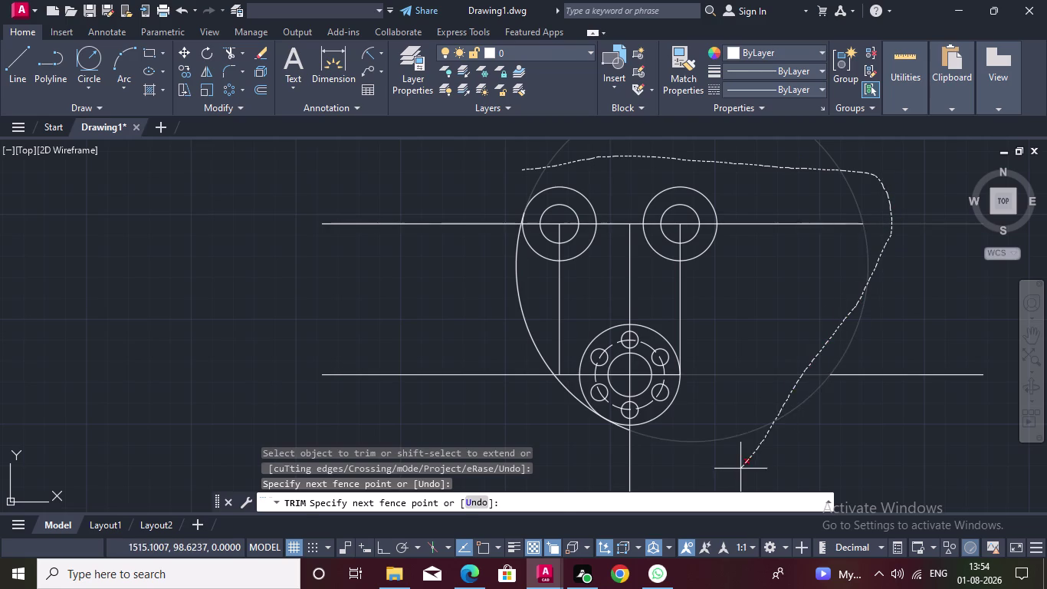
drag(741, 468, 739, 463)
scroll(up, 3)
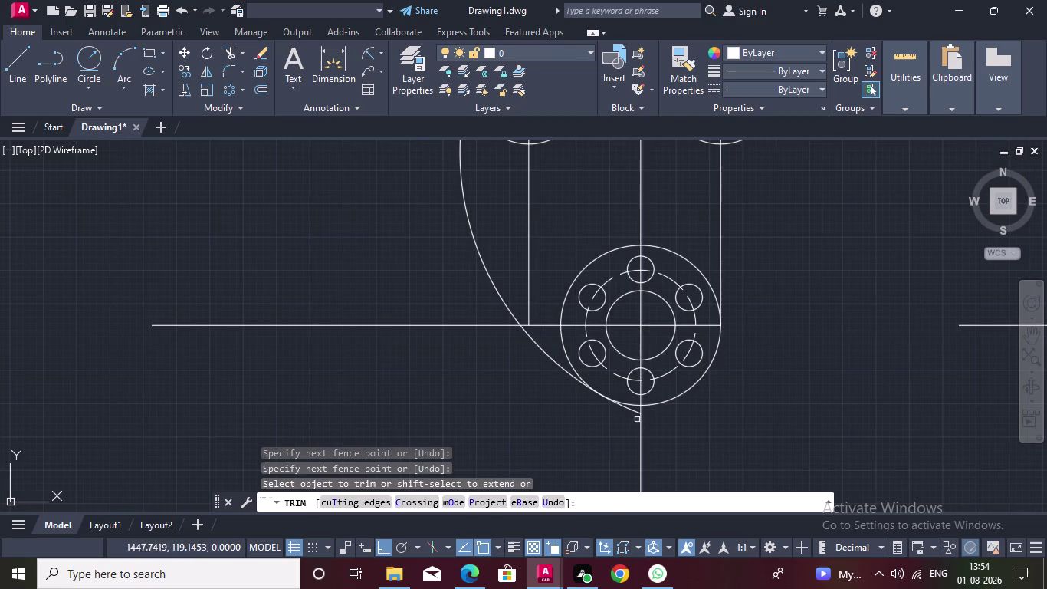
click(638, 412)
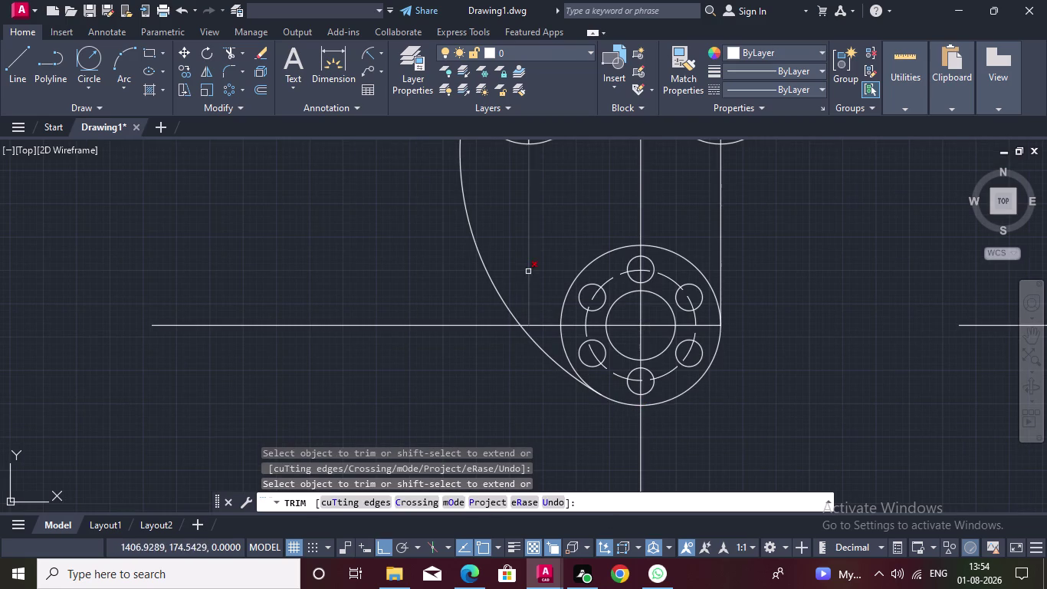
click(531, 268)
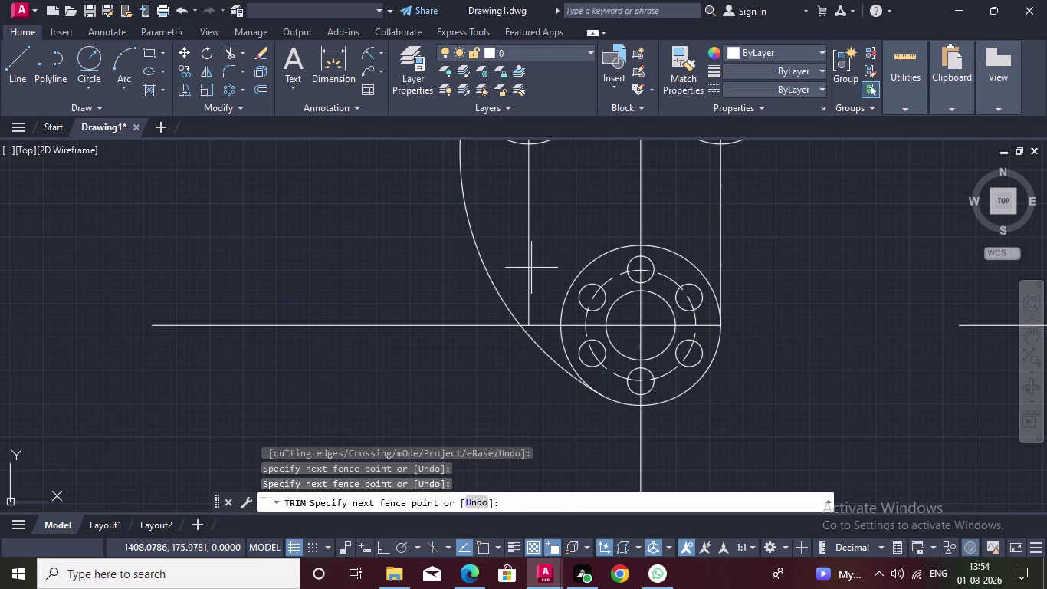
click(515, 244)
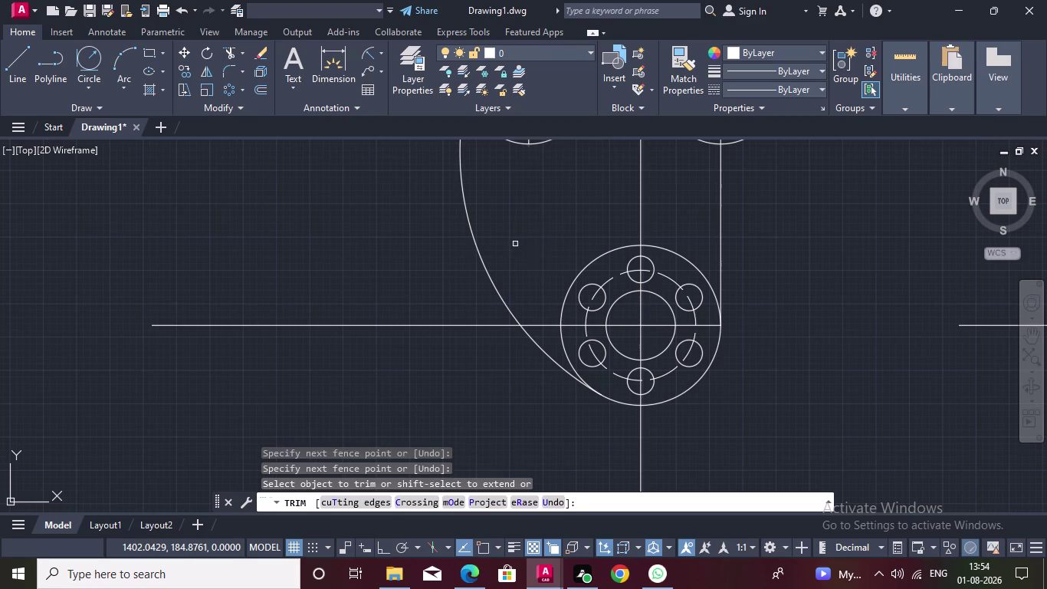
scroll(down, 3)
Trim the lower line left of the outline and bring the whole lever into view.
middle_drag(533, 240, 507, 305)
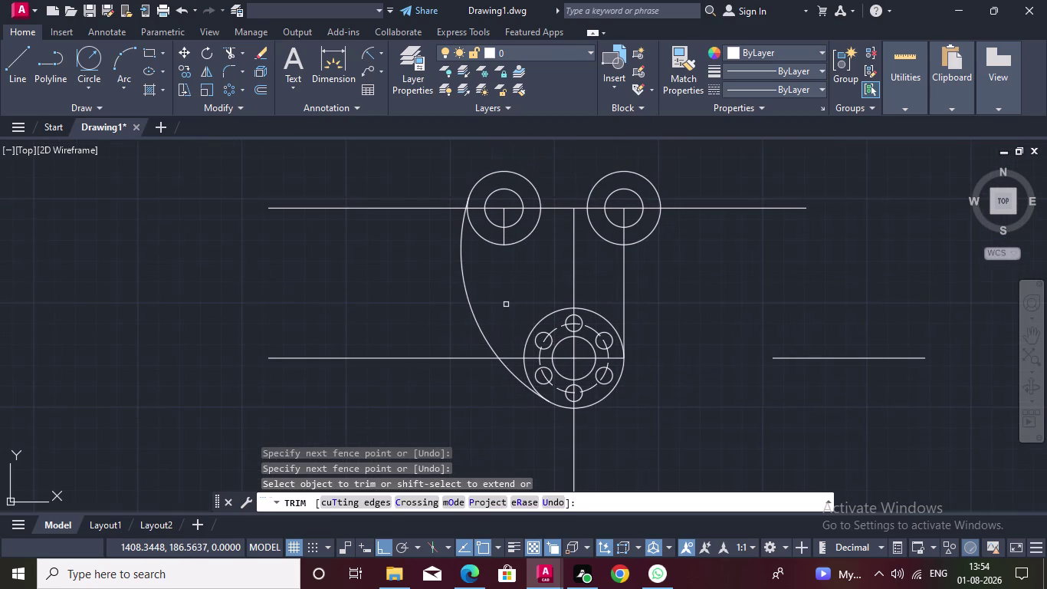
drag(321, 176, 343, 393)
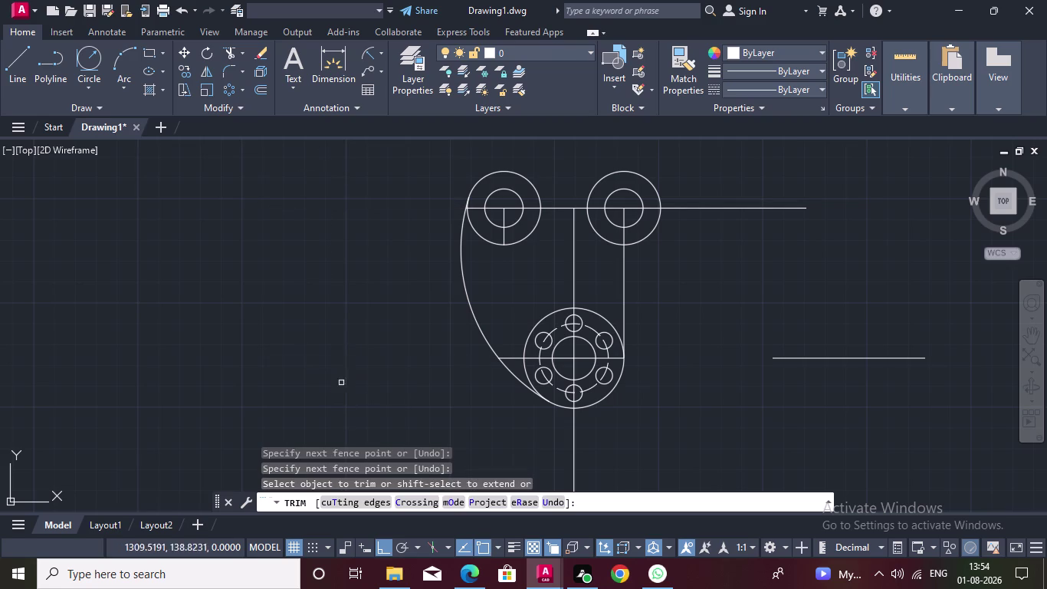
scroll(up, 3)
scroll(up, 3)
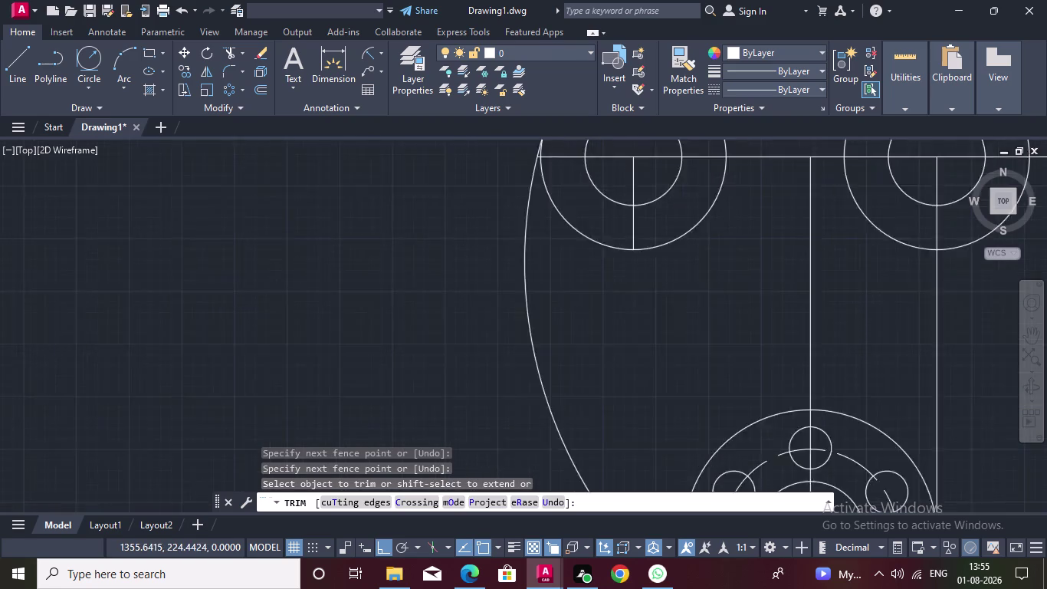
middle_drag(416, 241, 239, 365)
scroll(up, 3)
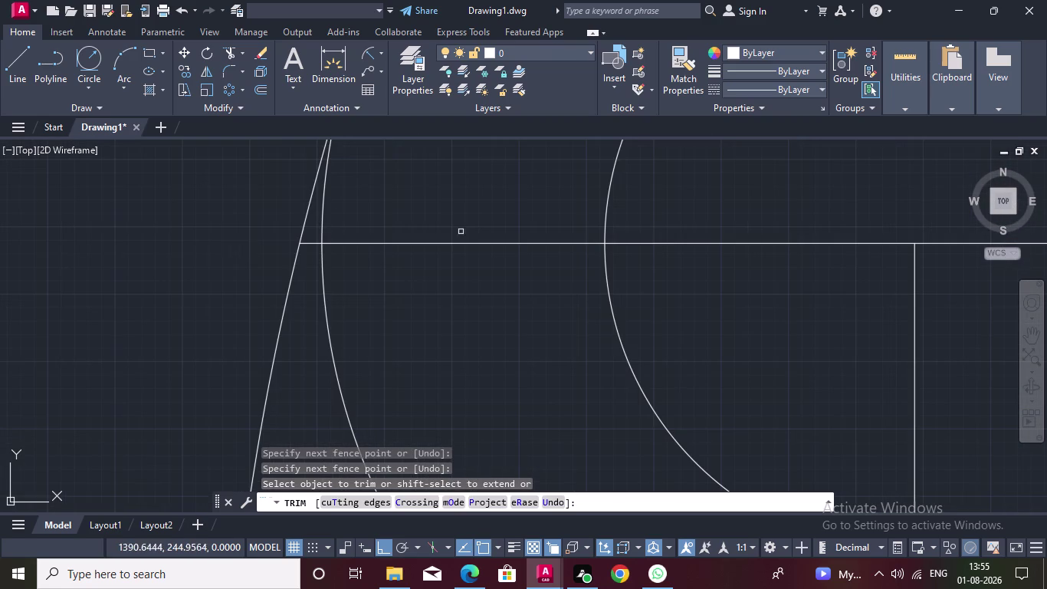
click(311, 243)
scroll(down, 3)
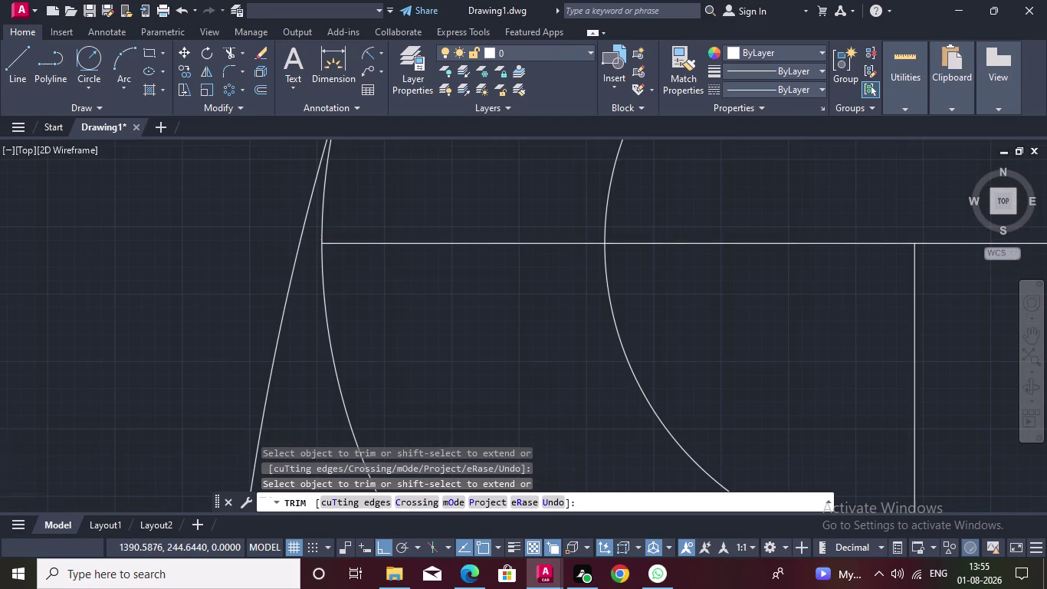
scroll(down, 3)
scroll(down, 3)
middle_drag(477, 202, 366, 248)
scroll(down, 3)
scroll(down, 3)
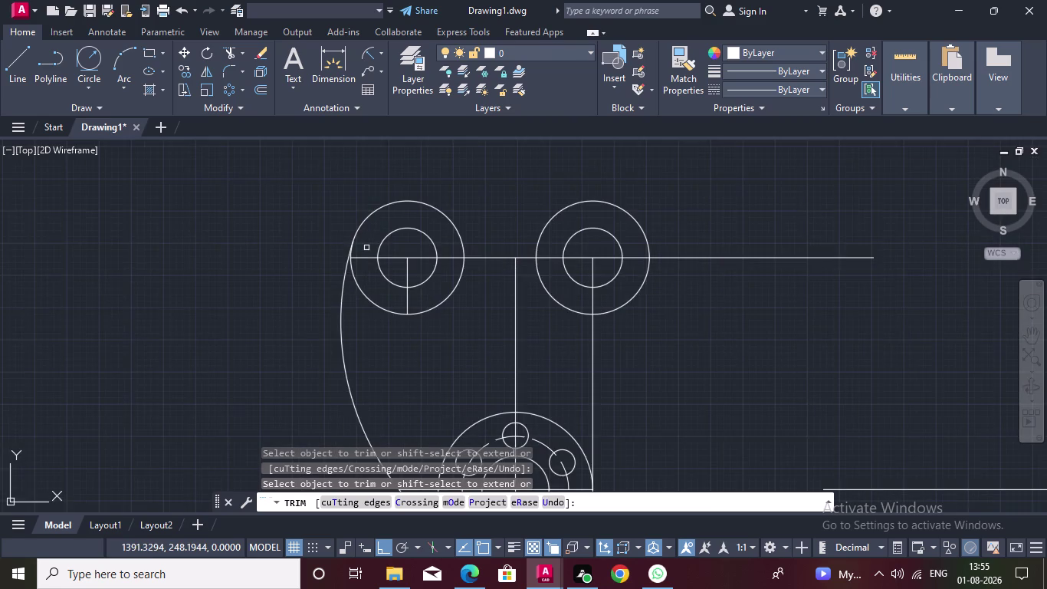
scroll(down, 3)
scroll(up, 3)
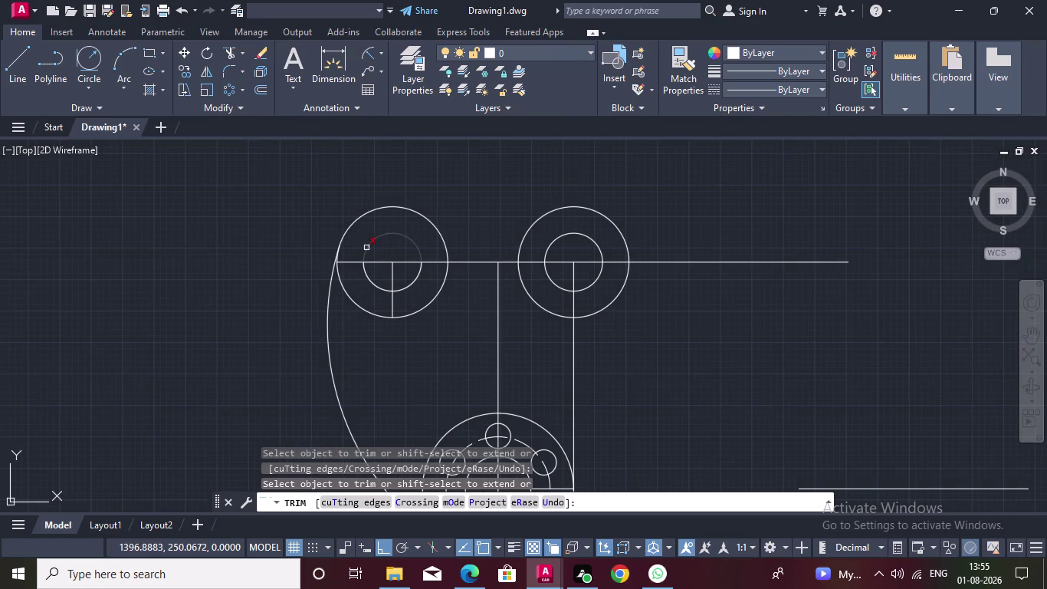
scroll(up, 3)
middle_drag(426, 222, 394, 221)
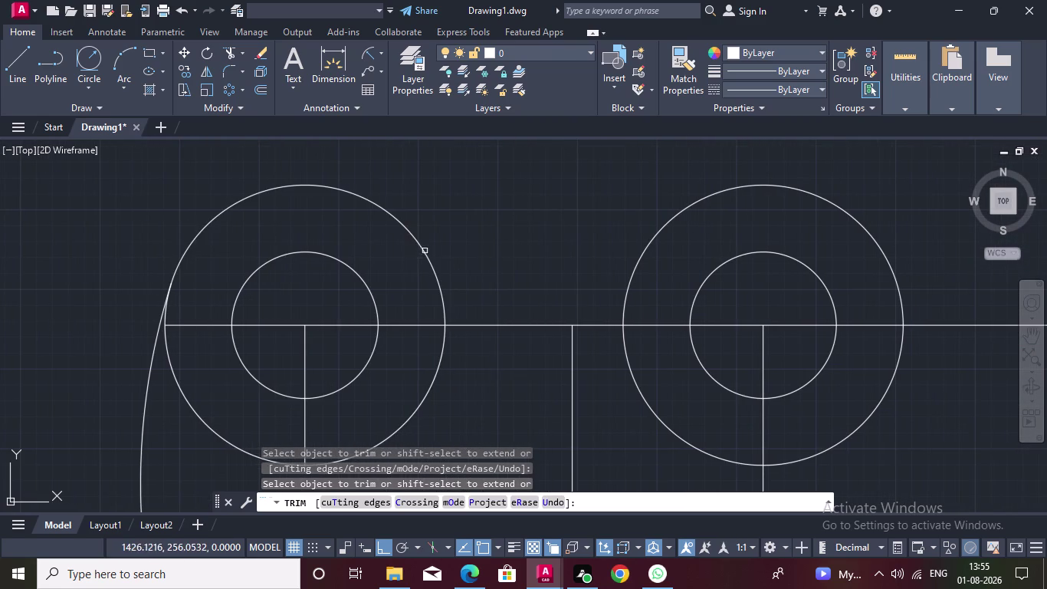
middle_drag(499, 249, 397, 187)
scroll(down, 3)
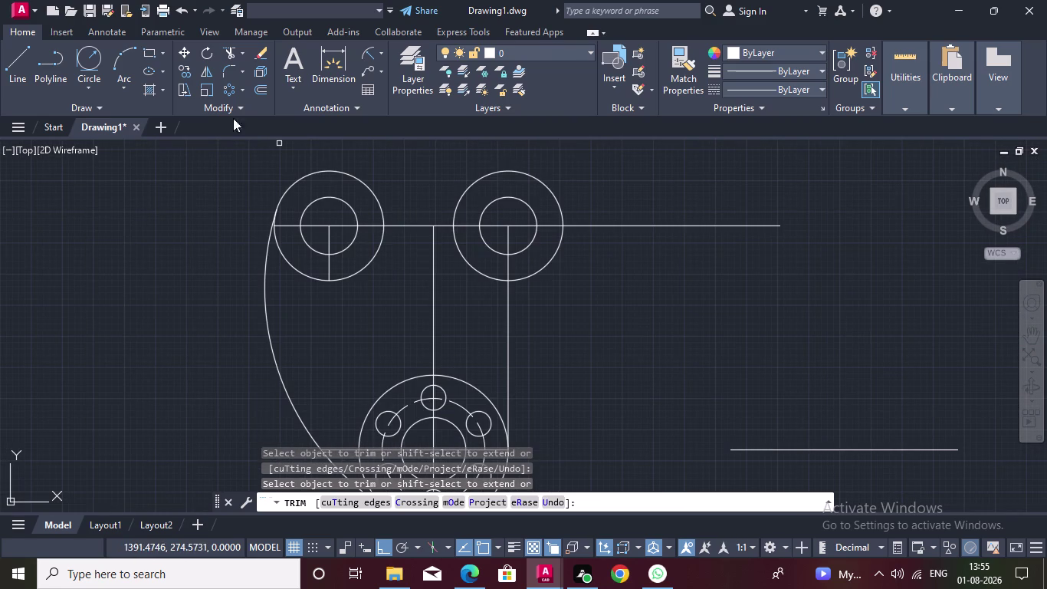
click(81, 61)
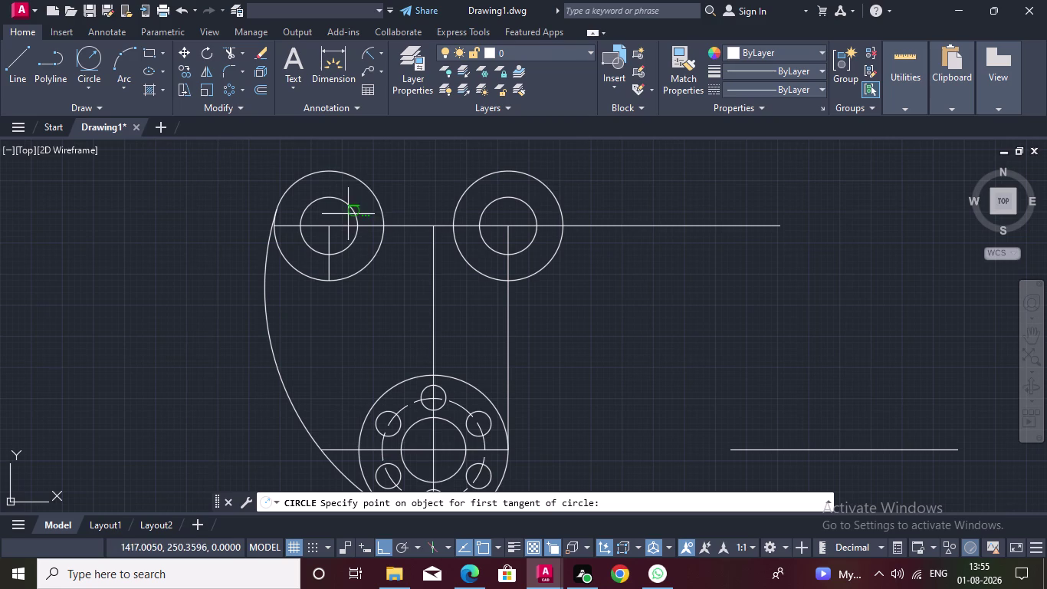
Draw a radius-23 circle tangent to the left and right bosses.
click(386, 198)
click(460, 197)
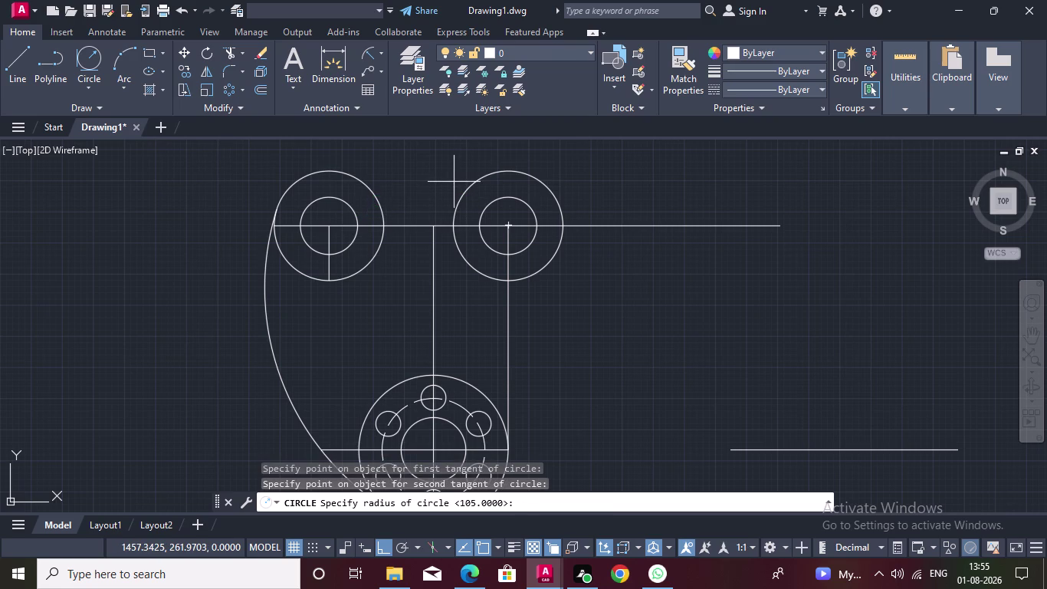
text(23)
key(Return)
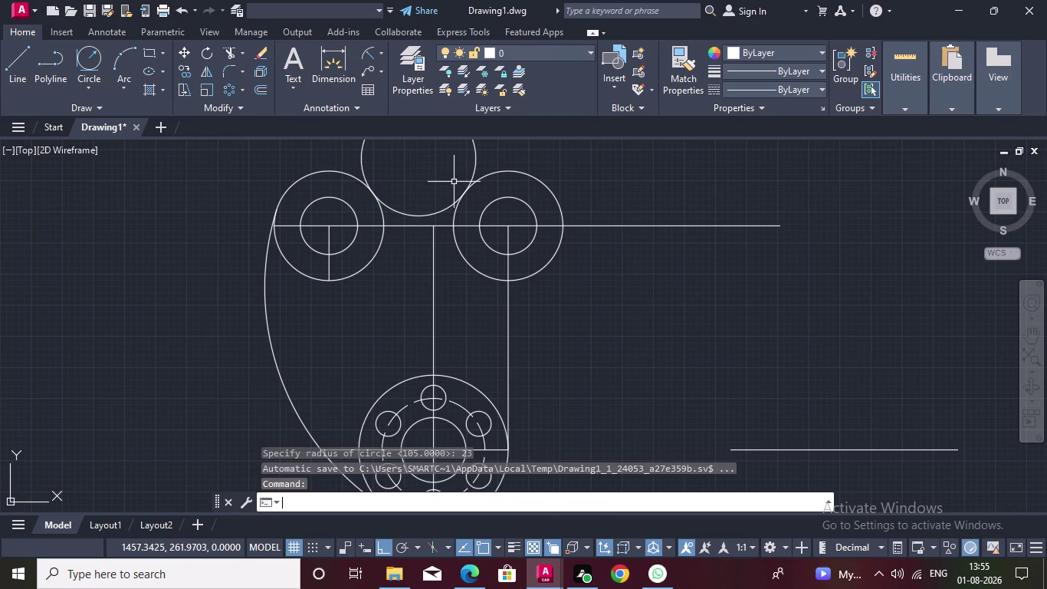
Trim the excess of the R23 circle, leaving the concave blend arc.
click(229, 53)
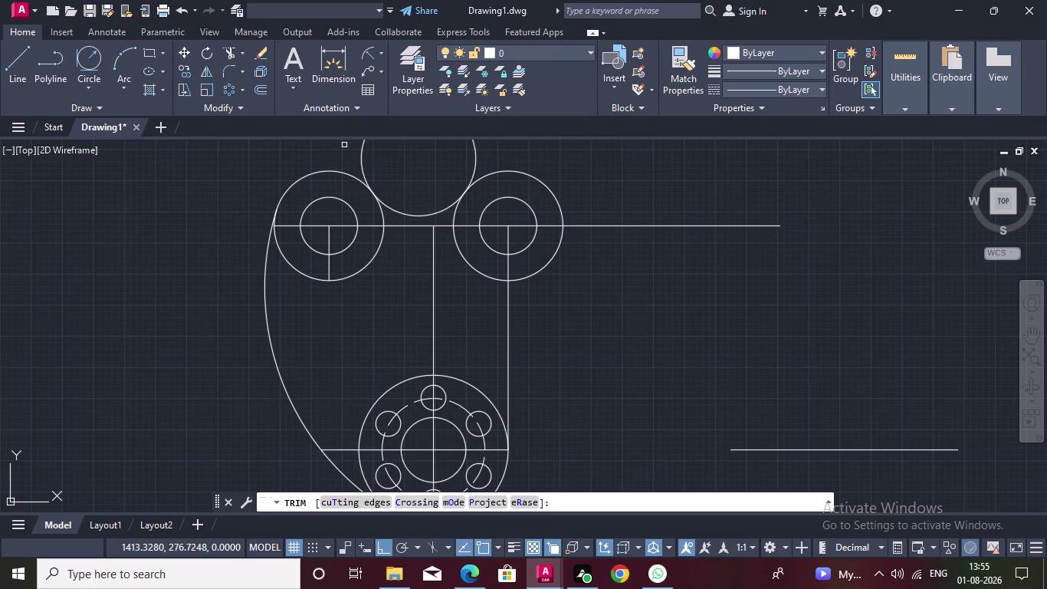
drag(345, 145, 499, 153)
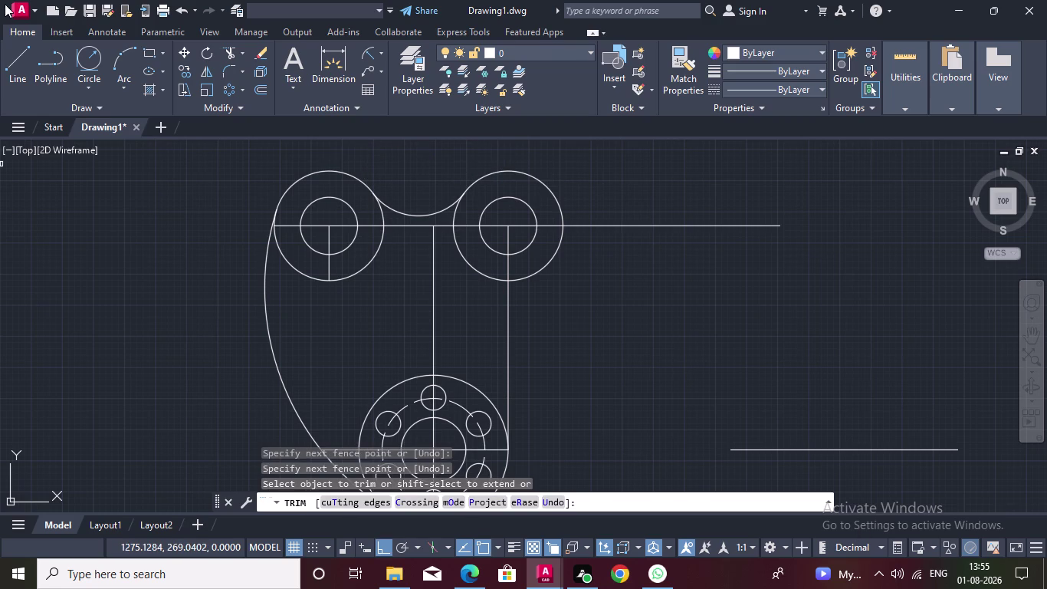
click(15, 42)
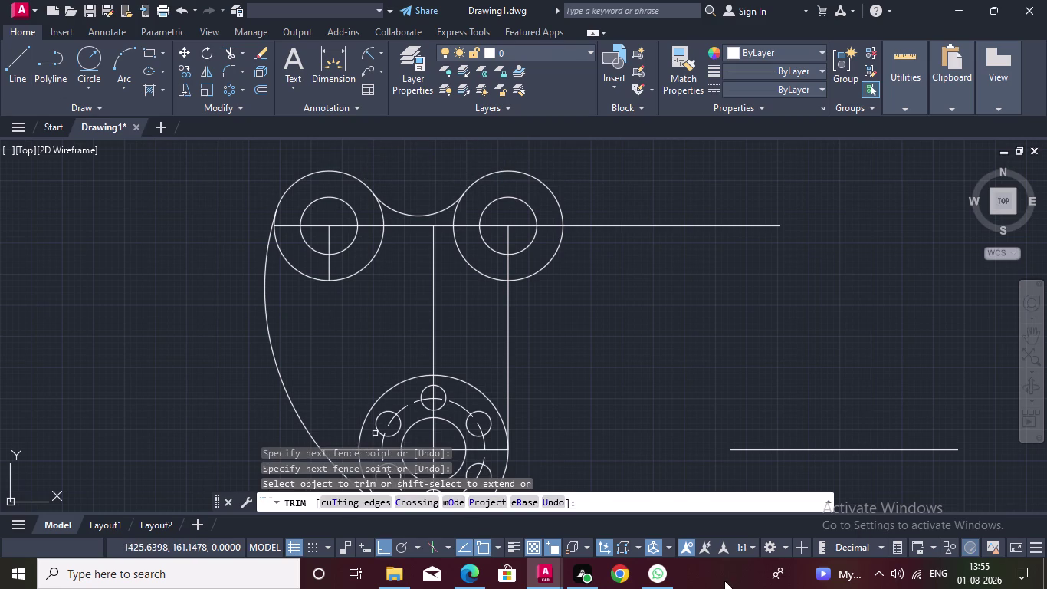
middle_drag(568, 406, 560, 321)
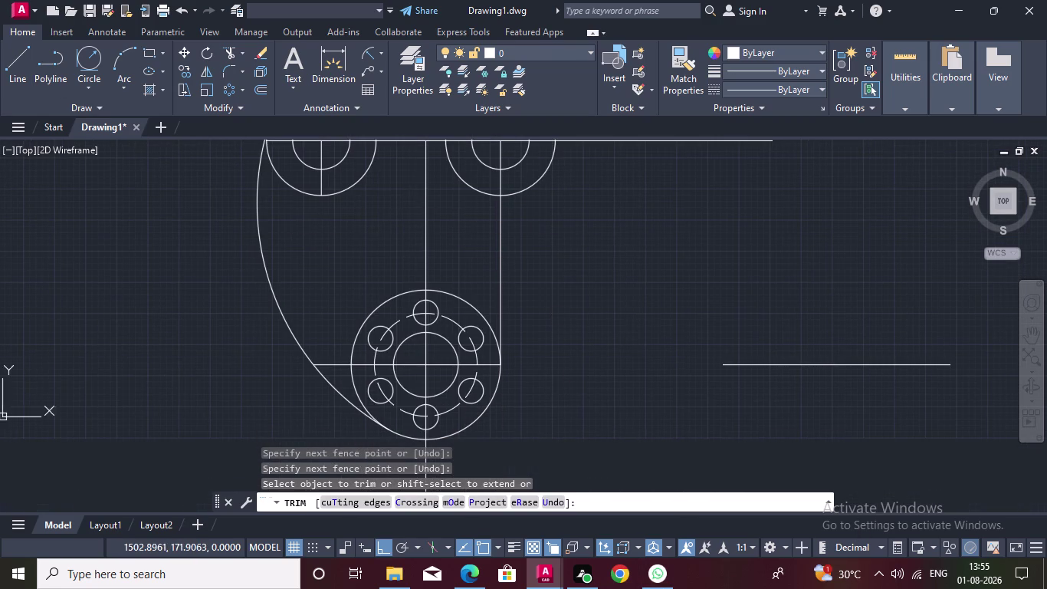
click(6, 74)
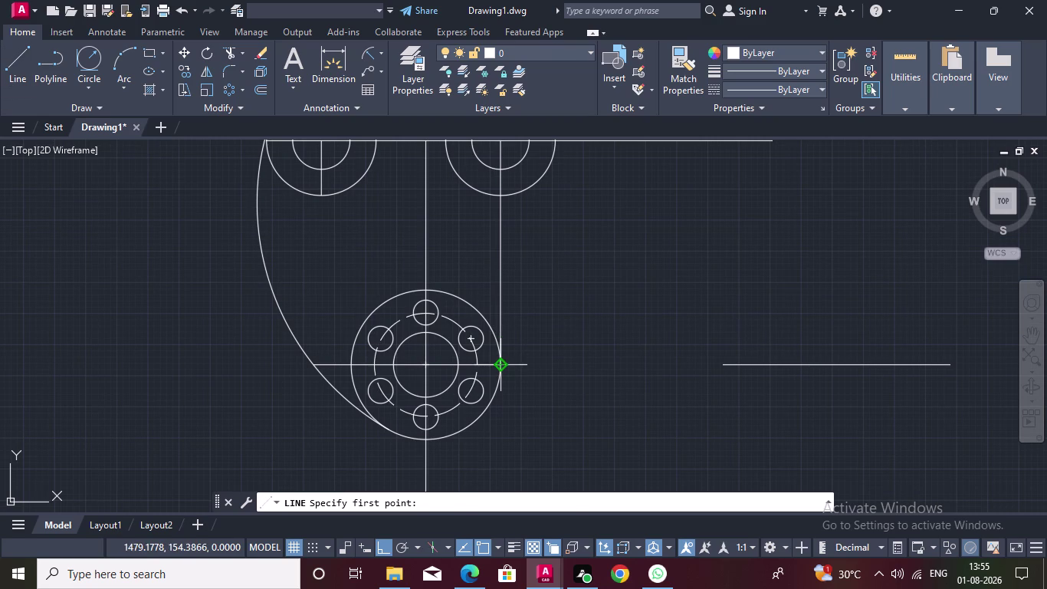
With Ortho off, draw a line from the hub's right edge tangent to the right boss.
drag(501, 367, 505, 353)
middle_drag(553, 215, 531, 275)
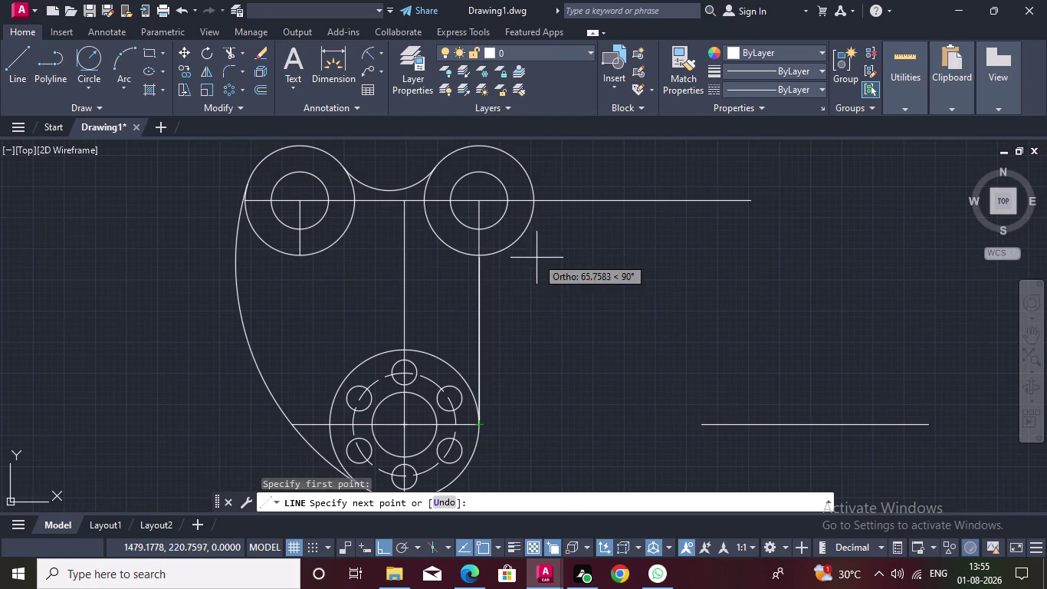
key(F8)
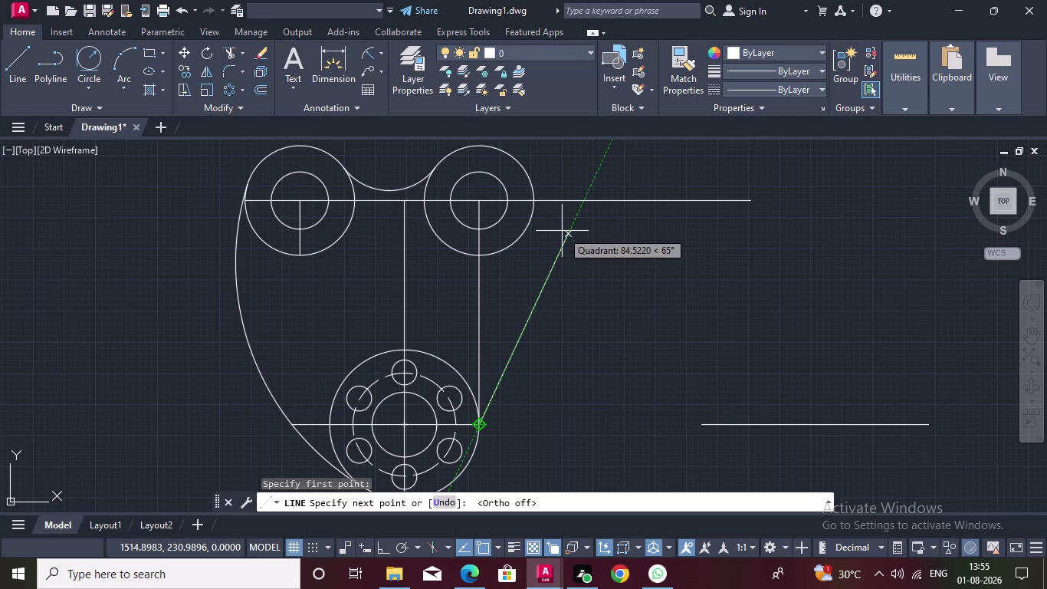
text(TA)
text(N)
key(Return)
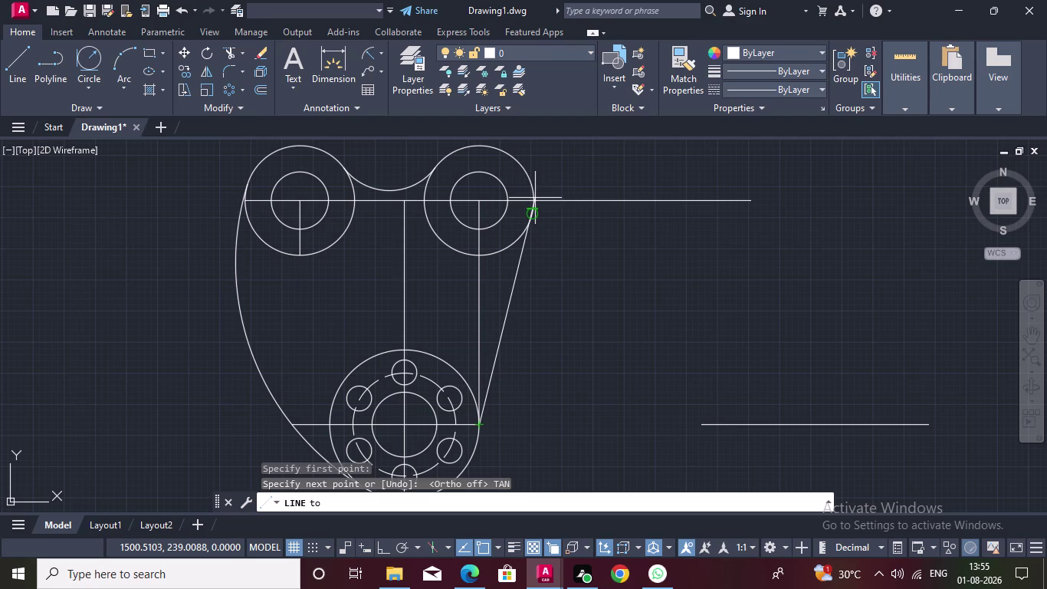
scroll(up, 3)
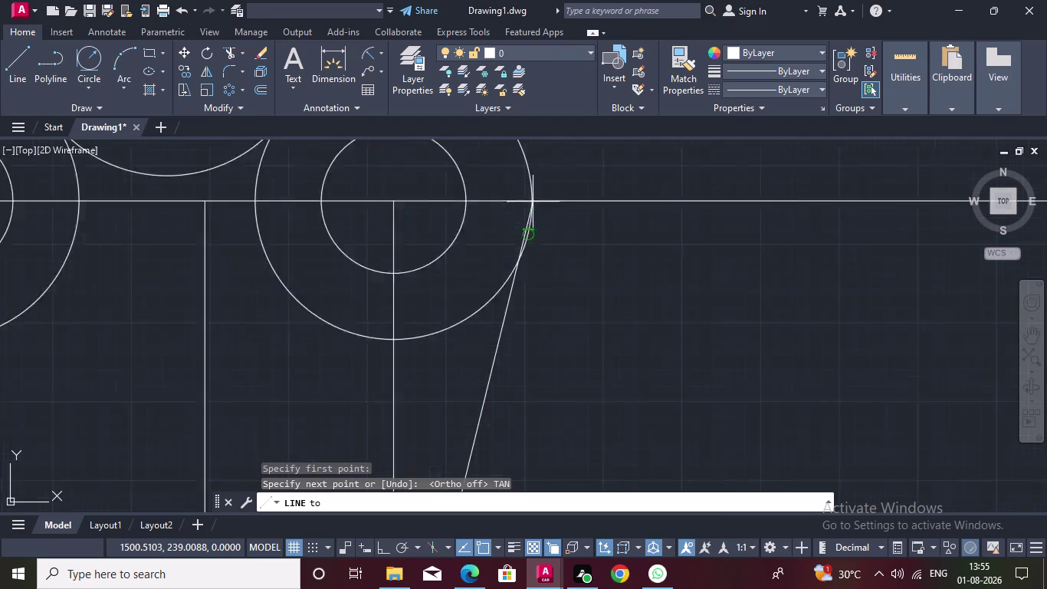
scroll(up, 3)
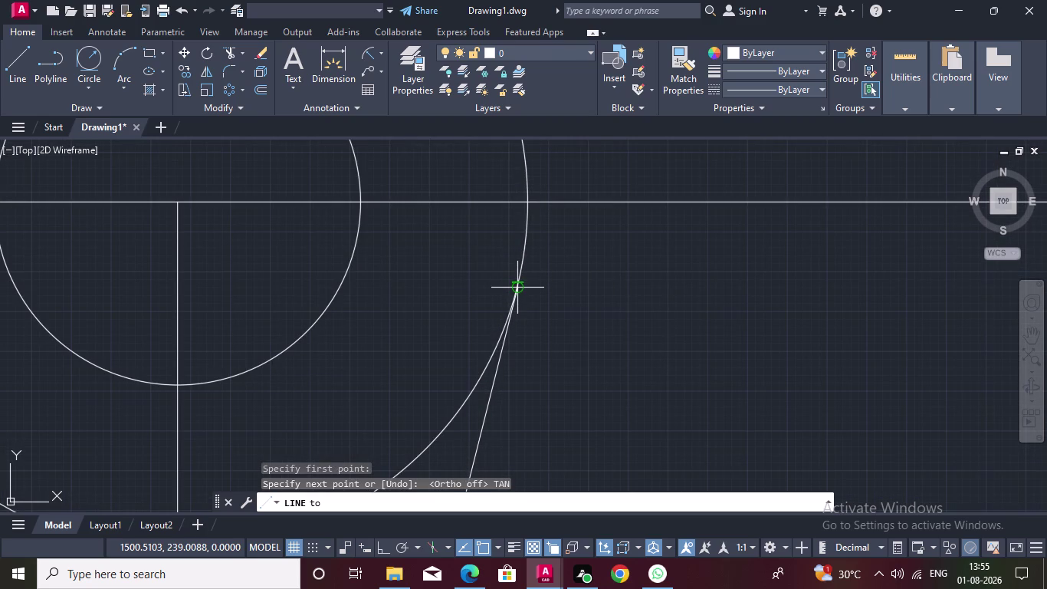
double_click(519, 284)
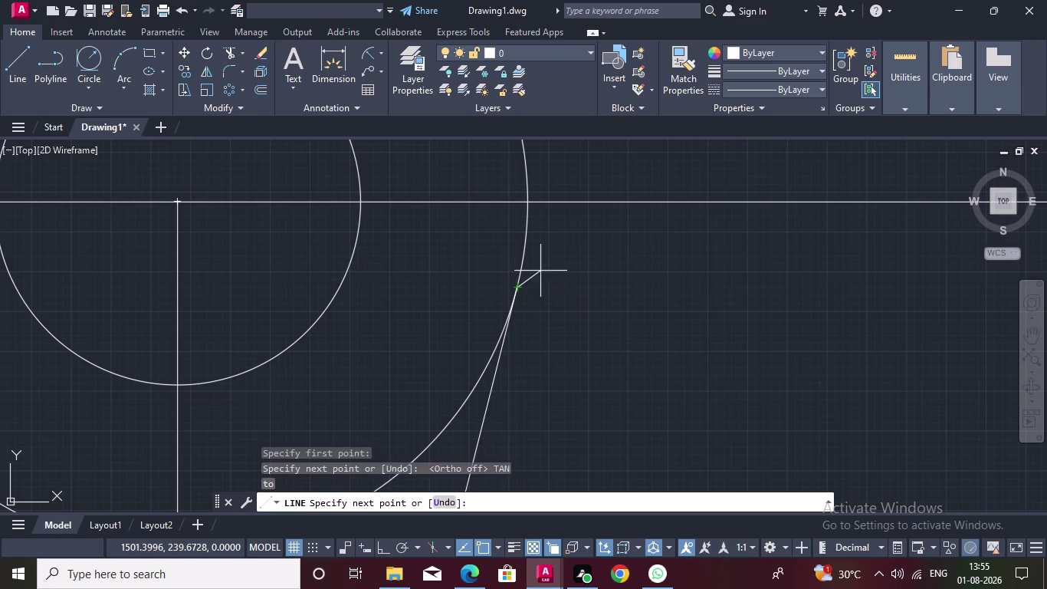
key(Escape)
Recentre the view on the lever and trim a stray segment inside the outline.
scroll(up, 3)
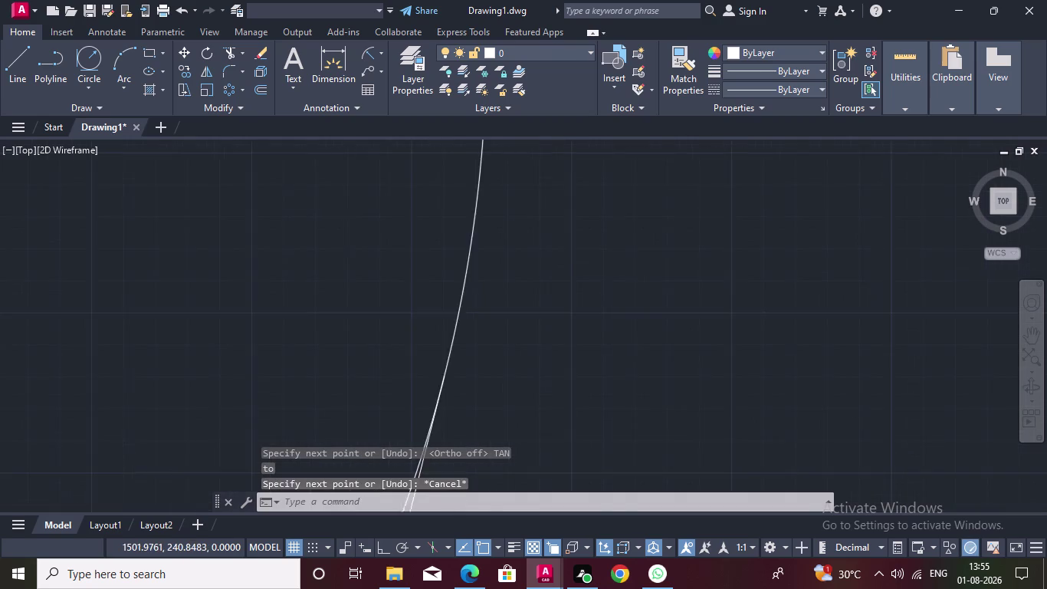
scroll(up, 3)
scroll(down, 3)
scroll(down, 3)
scroll(down, 3)
middle_drag(498, 342, 569, 240)
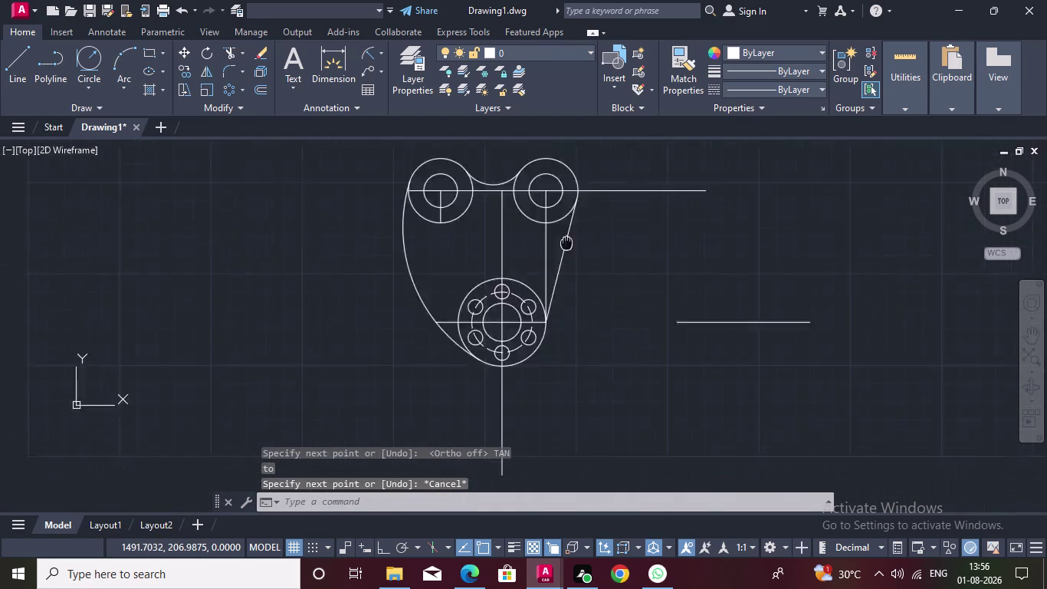
middle_drag(569, 239, 615, 184)
scroll(up, 3)
scroll(up, 3)
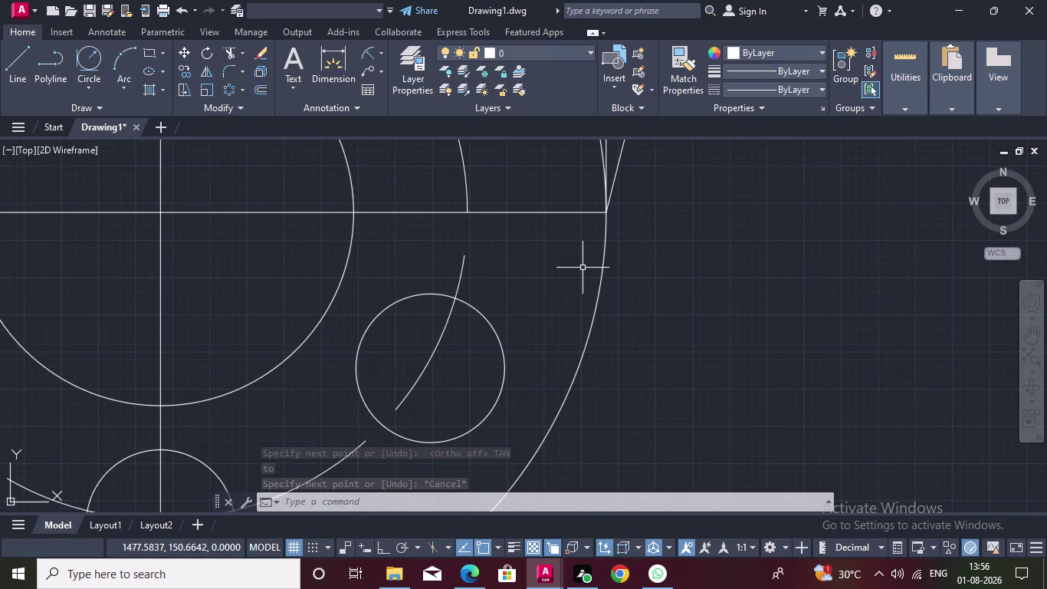
scroll(down, 3)
scroll(down, 3)
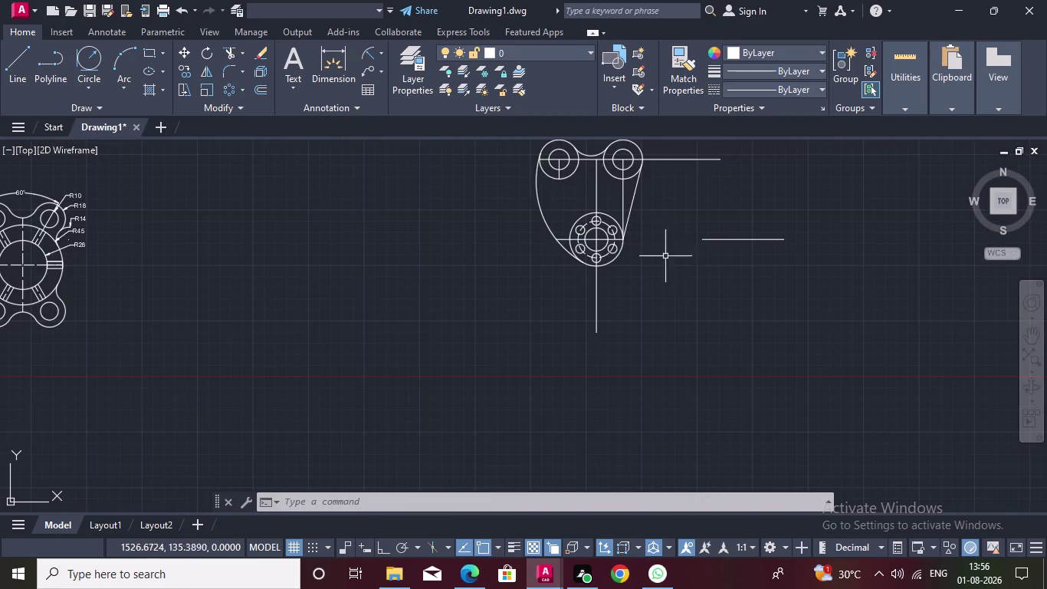
scroll(up, 3)
middle_drag(647, 213, 636, 297)
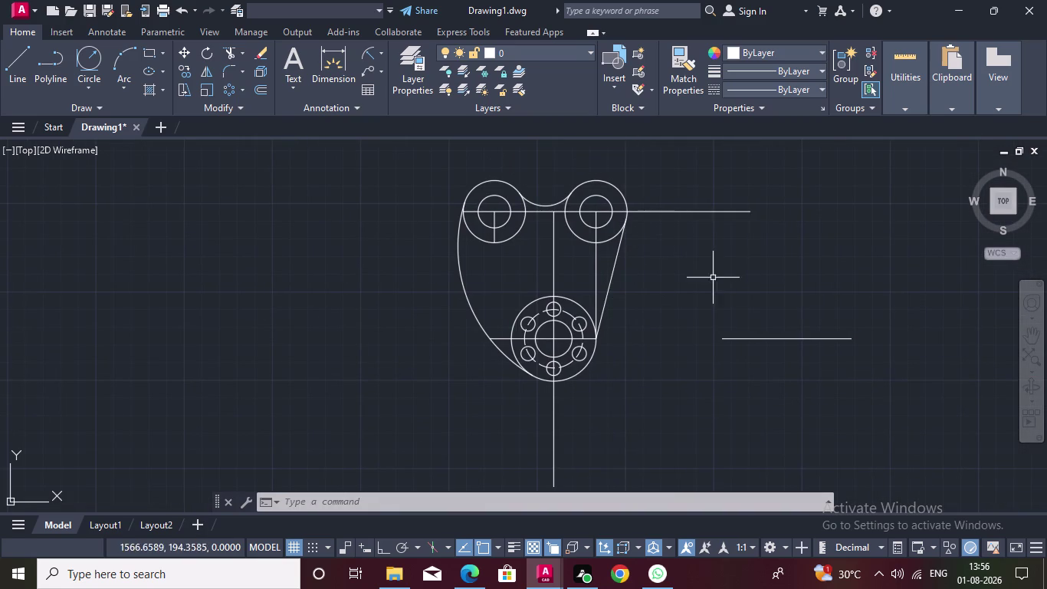
click(229, 56)
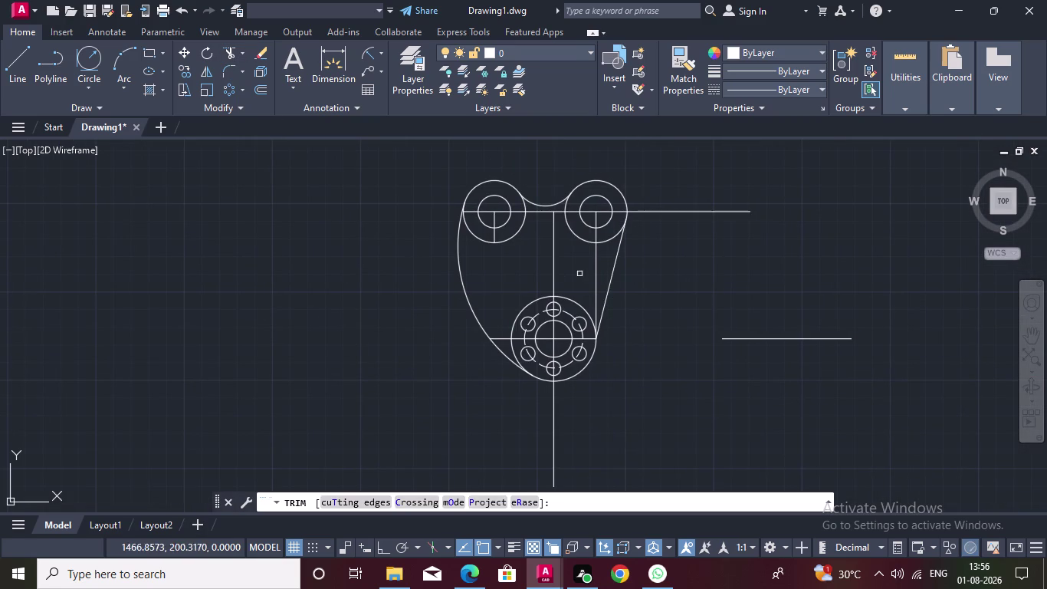
click(597, 271)
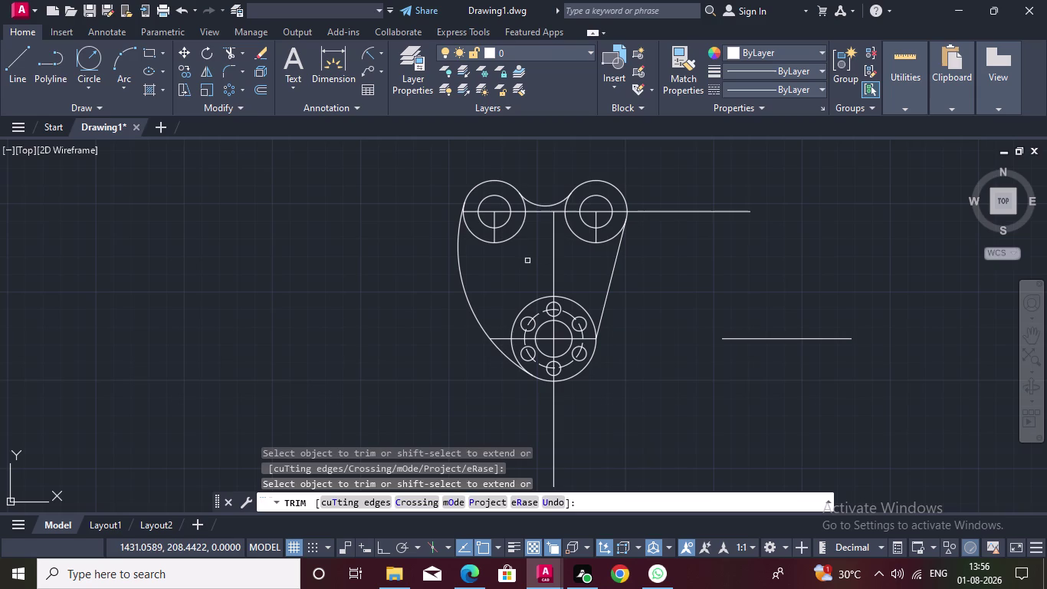
click(19, 57)
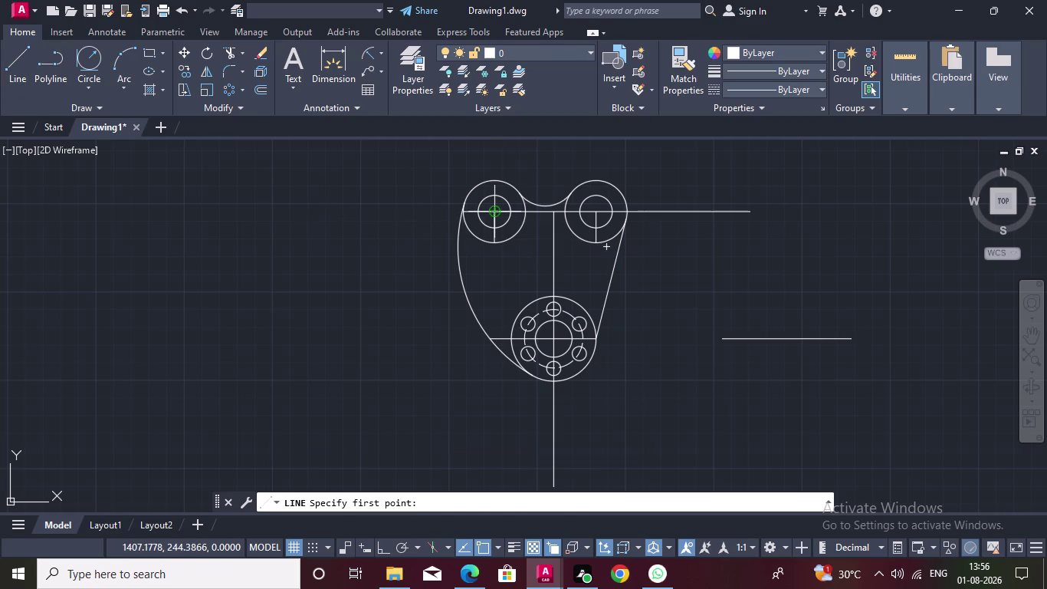
Draw a short vertical line at the left boss centre with ortho on.
double_click(489, 210)
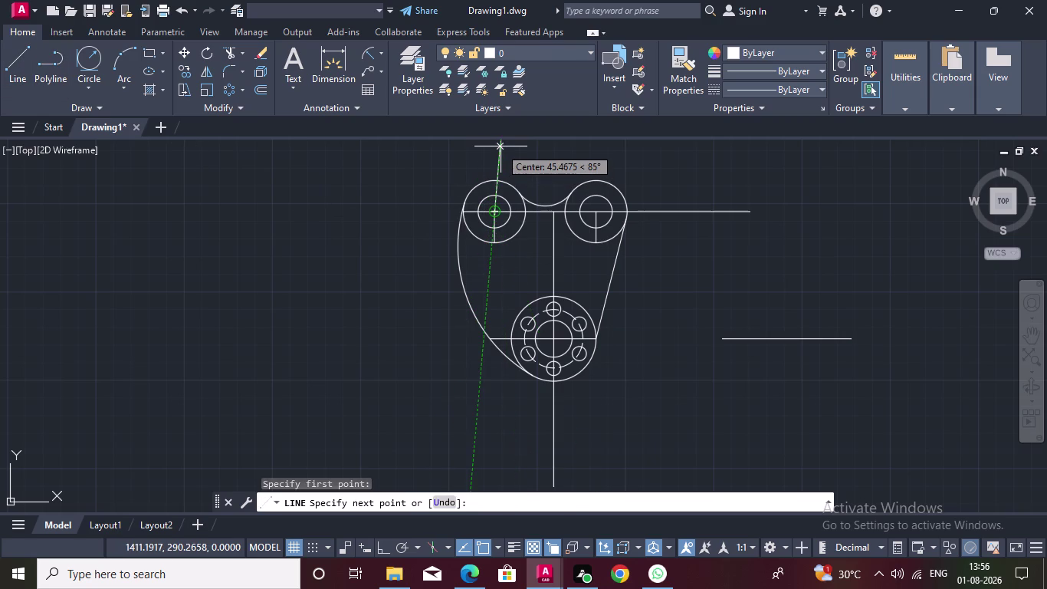
key(F8)
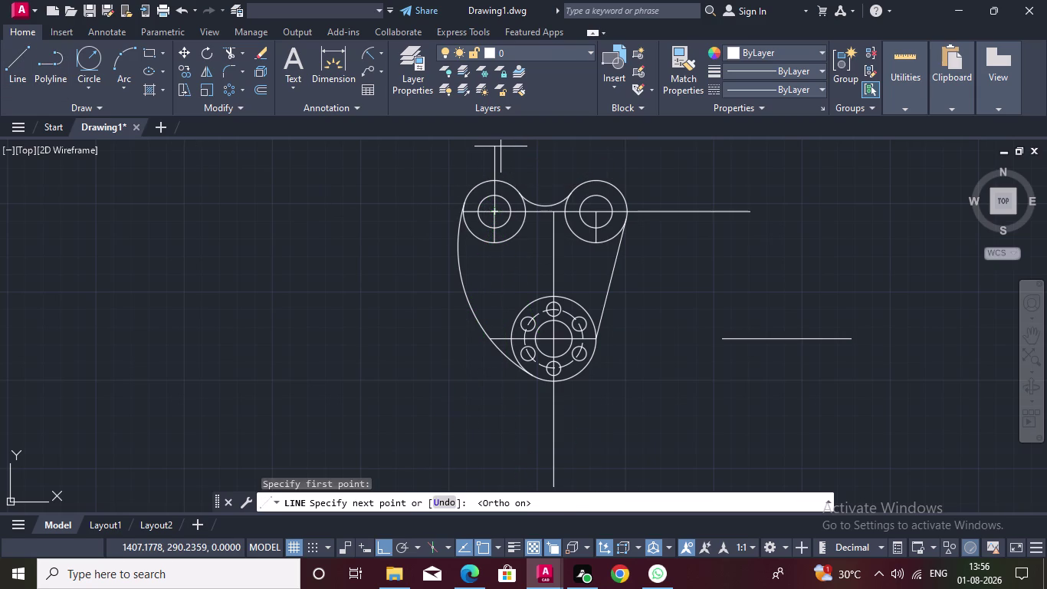
click(498, 178)
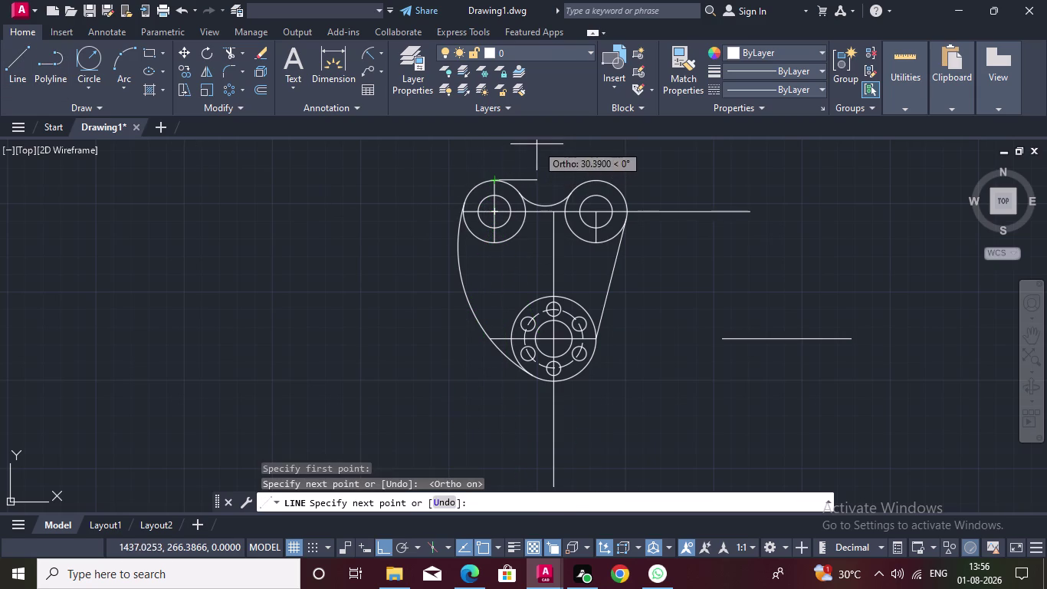
key(Escape)
Try short lines above the right boss, cancel, then select the left boss centre line.
key(space)
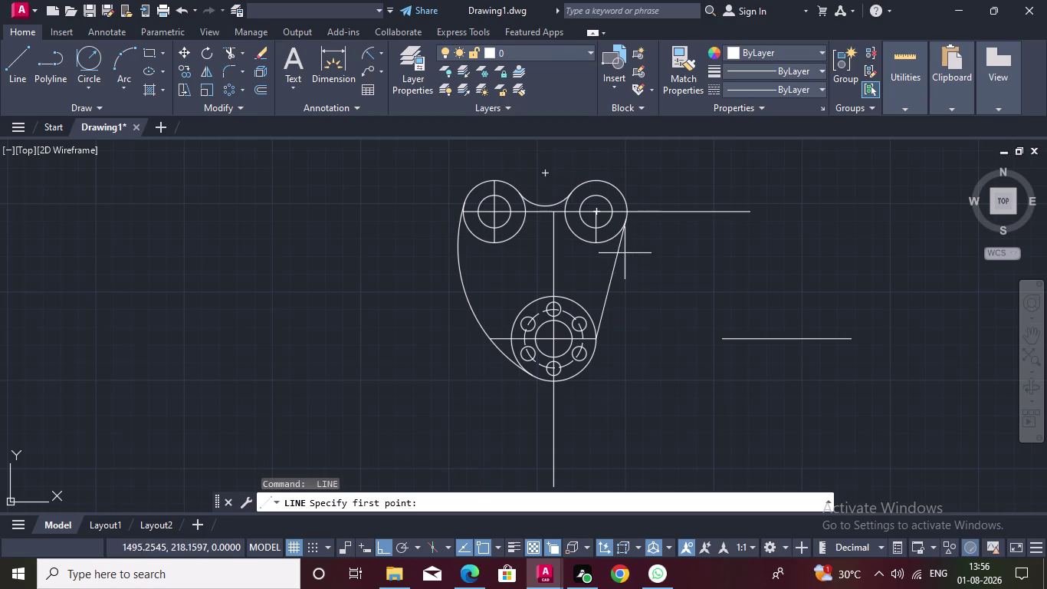
double_click(596, 184)
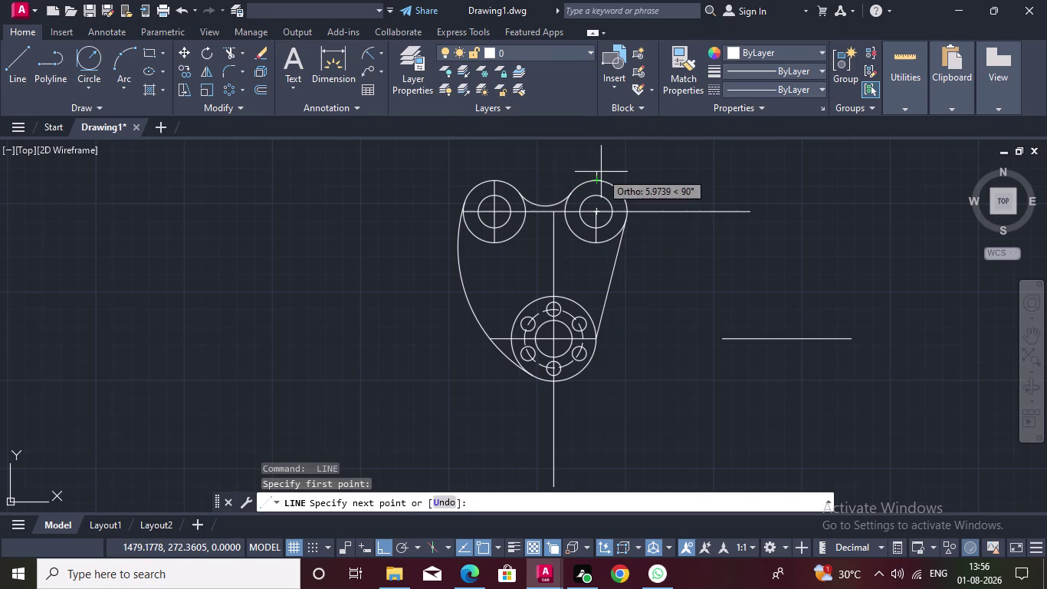
click(600, 177)
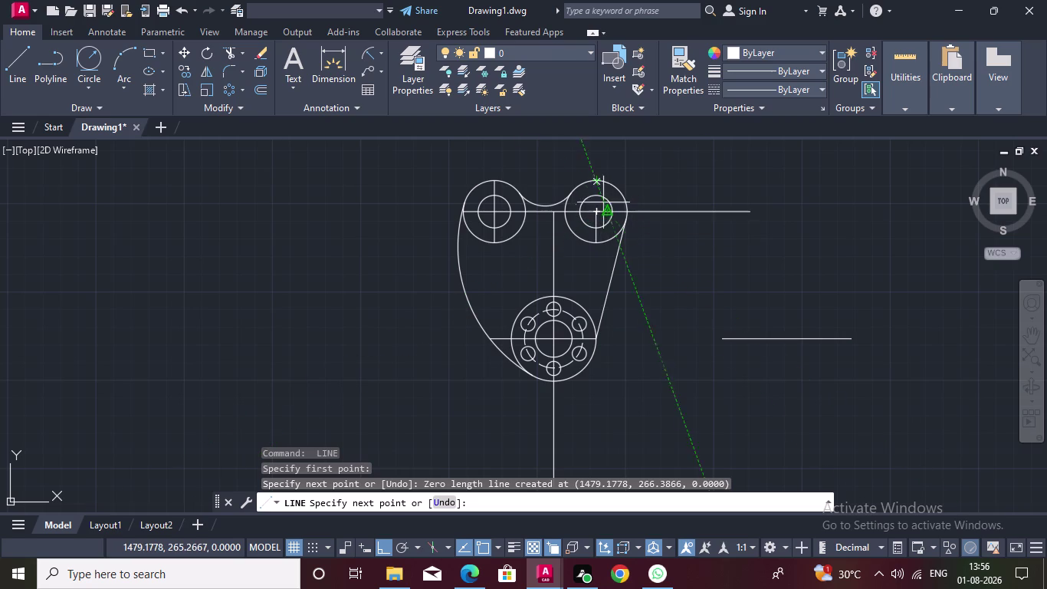
key(Escape)
key(space)
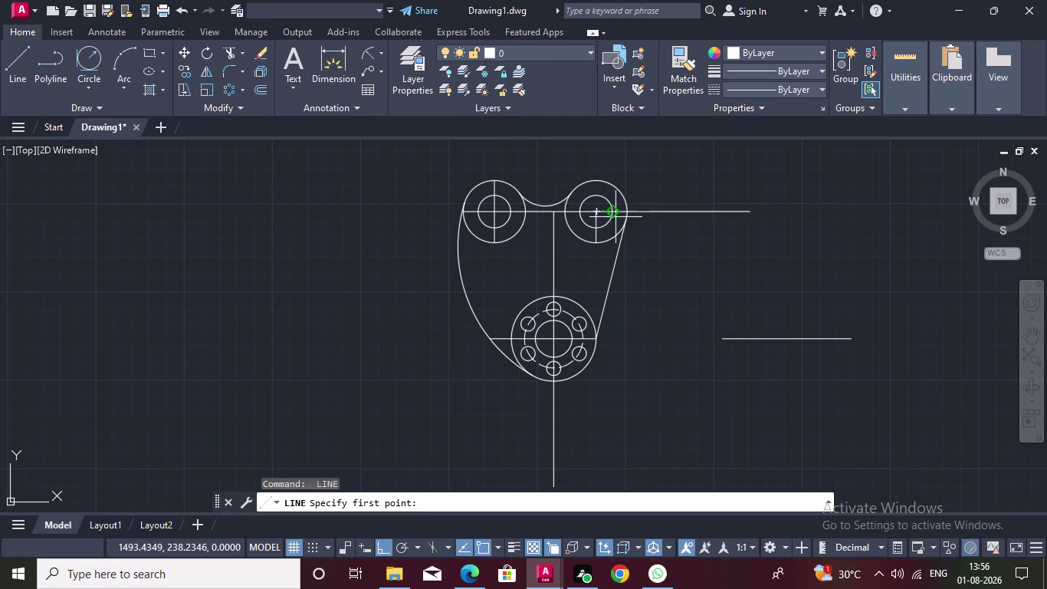
double_click(599, 208)
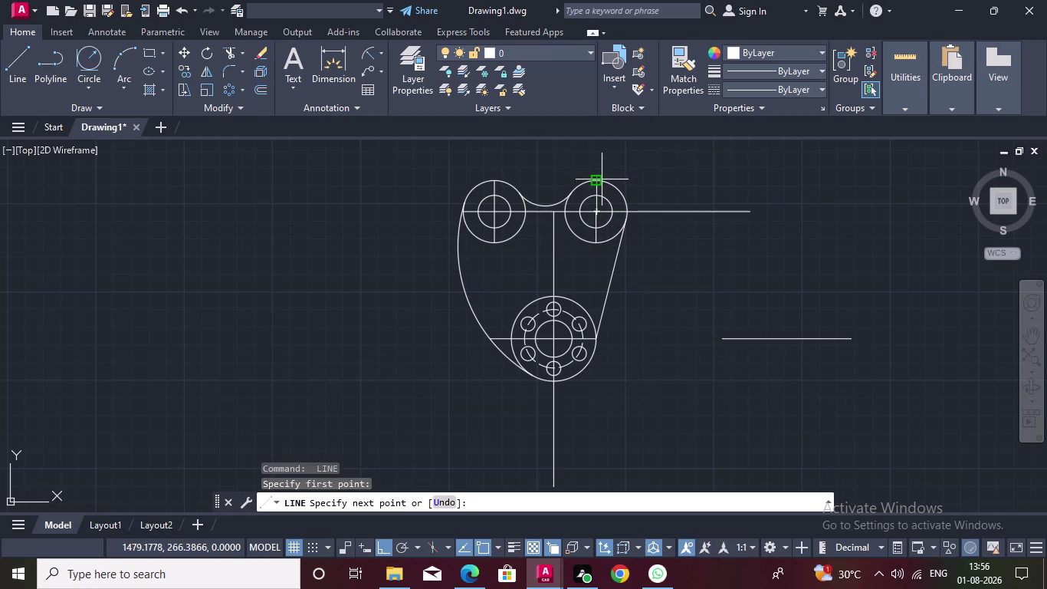
double_click(602, 180)
key(Escape)
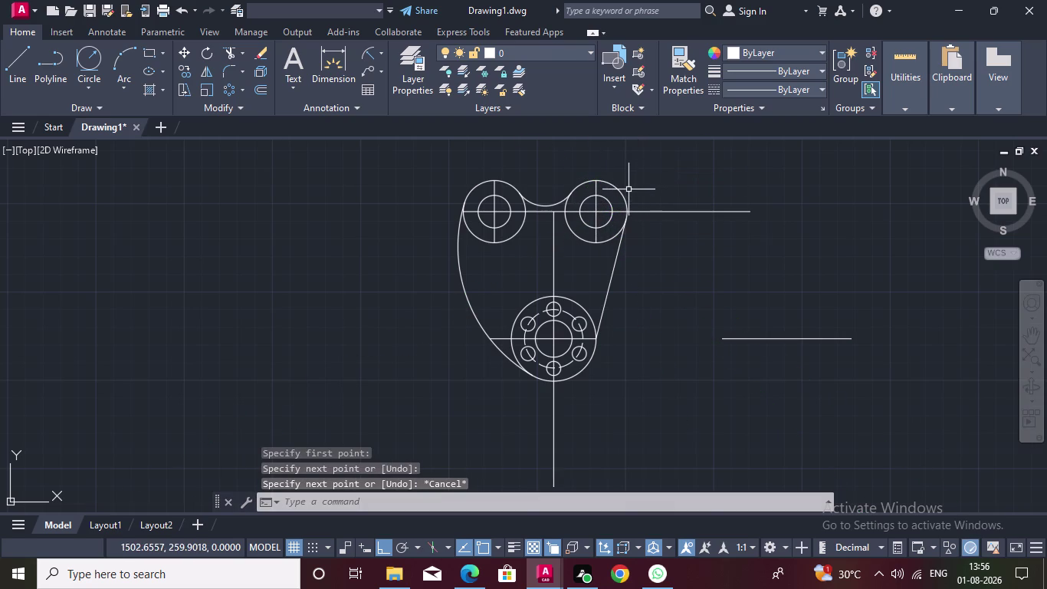
click(494, 189)
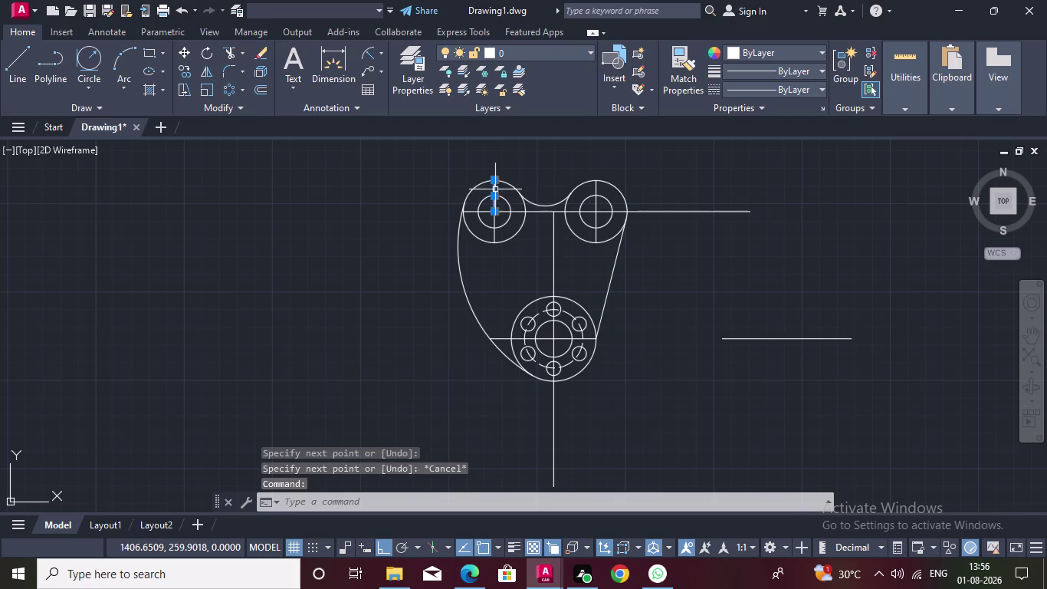
Select both bosses' vertical and horizontal centre lines and give them linetype ACAD_ISO02W100.
click(496, 222)
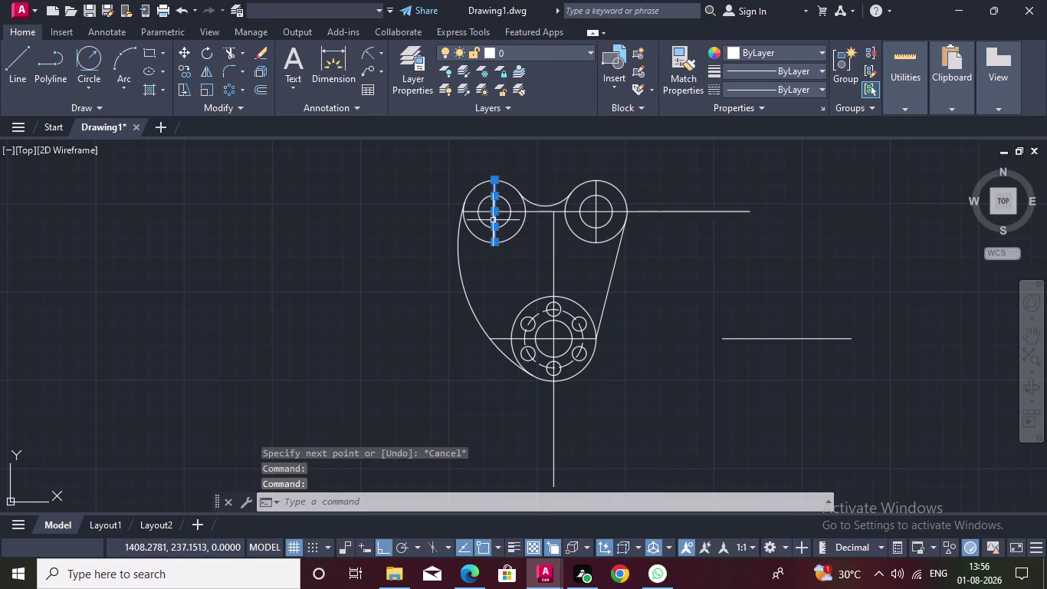
double_click(478, 213)
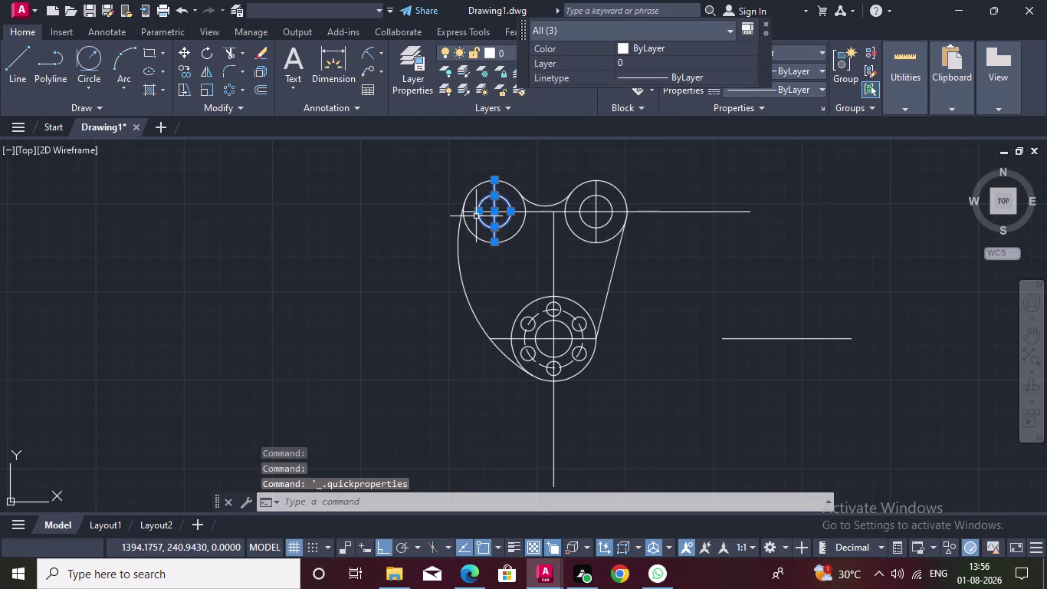
click(468, 212)
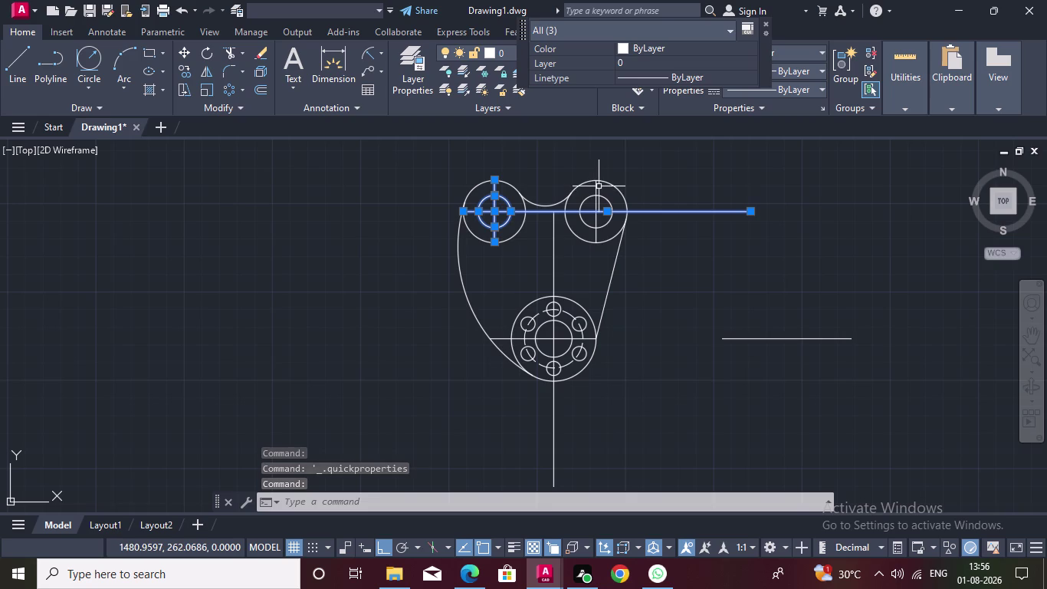
click(596, 192)
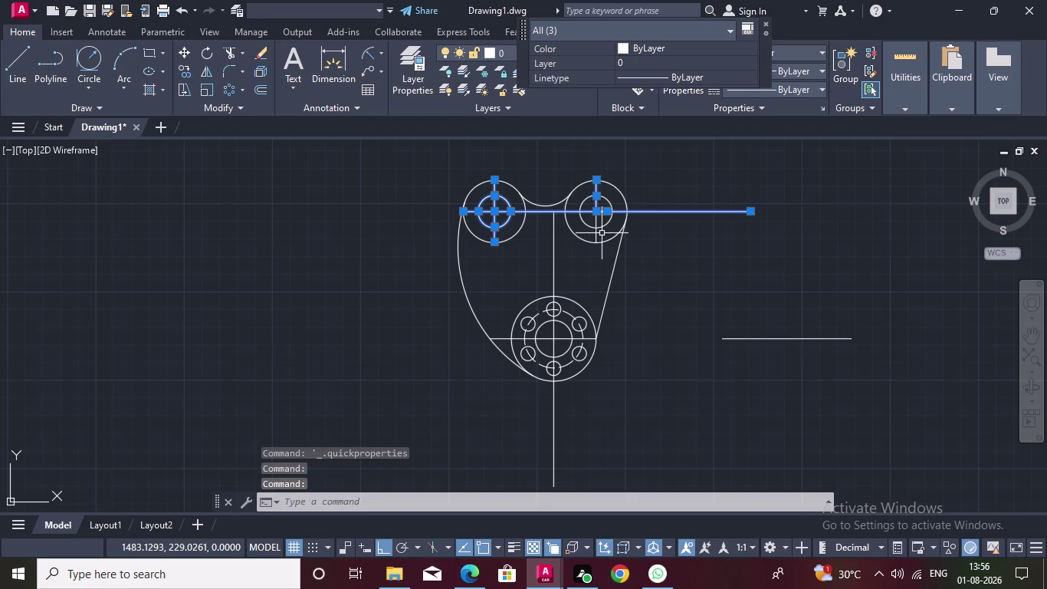
double_click(598, 234)
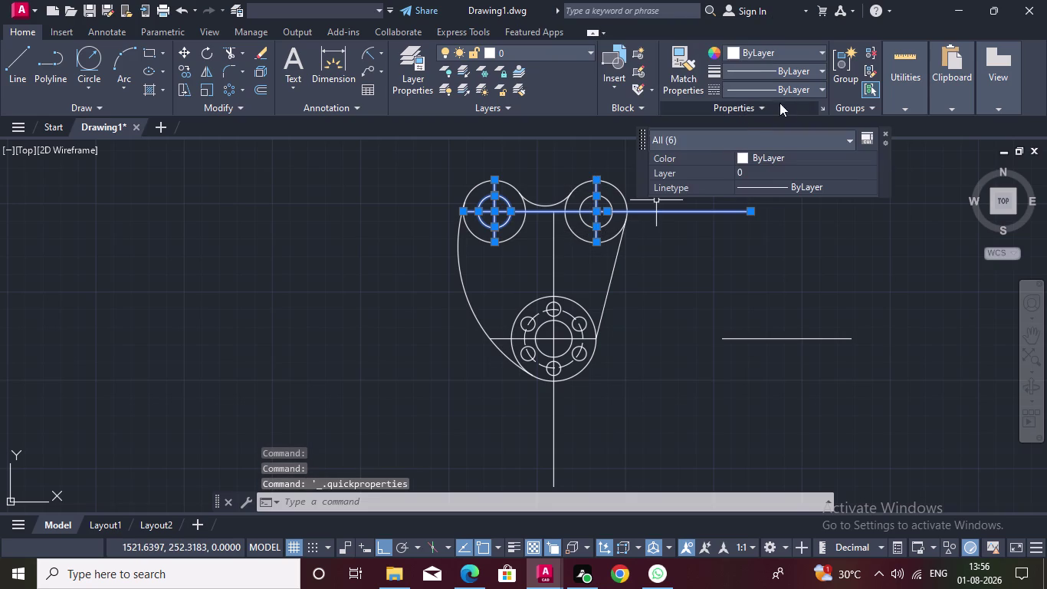
click(814, 86)
click(791, 142)
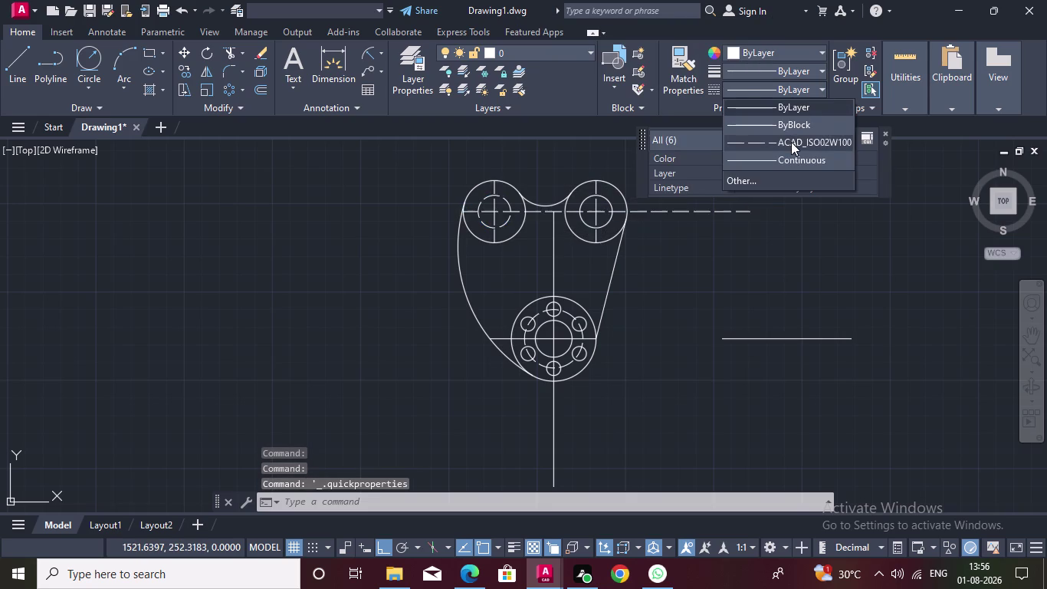
key(Escape)
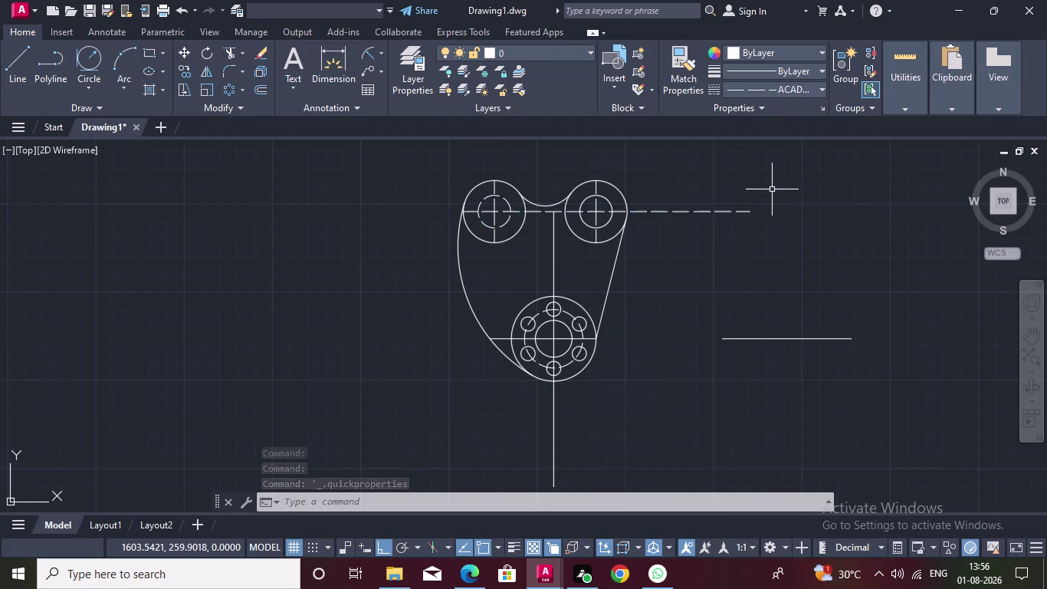
key(Escape)
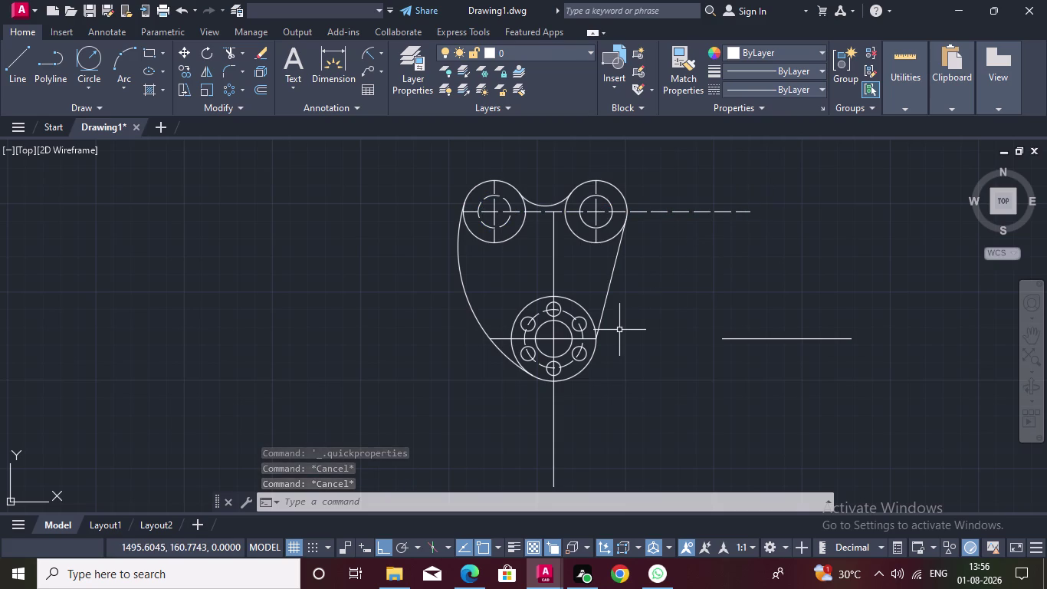
Select the hub's horizontal and vertical centre lines and set them to ACAD_ISO02W100.
double_click(545, 340)
double_click(563, 339)
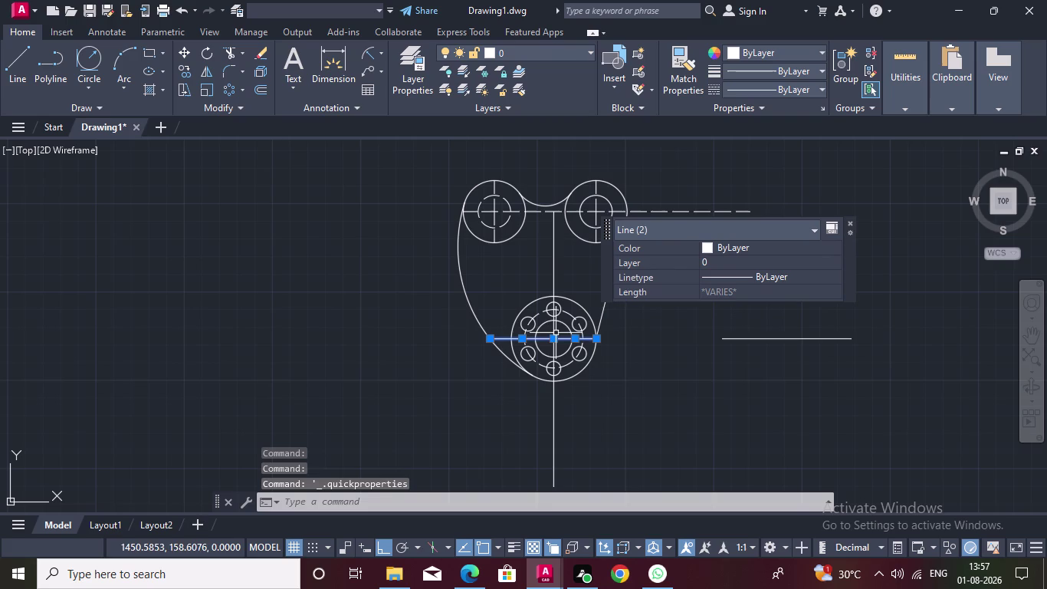
click(554, 329)
double_click(555, 351)
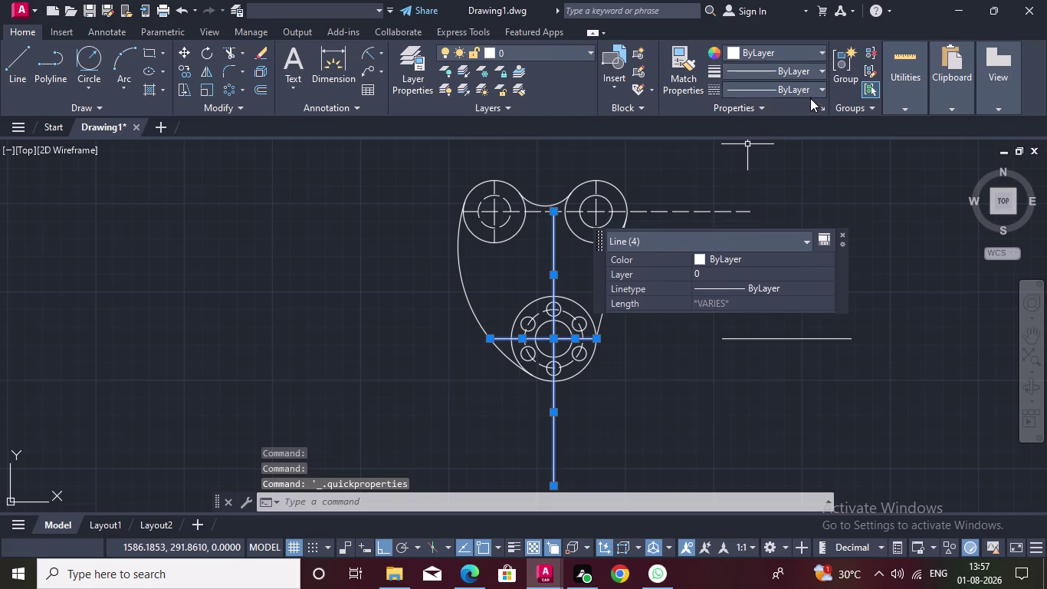
double_click(820, 88)
click(820, 88)
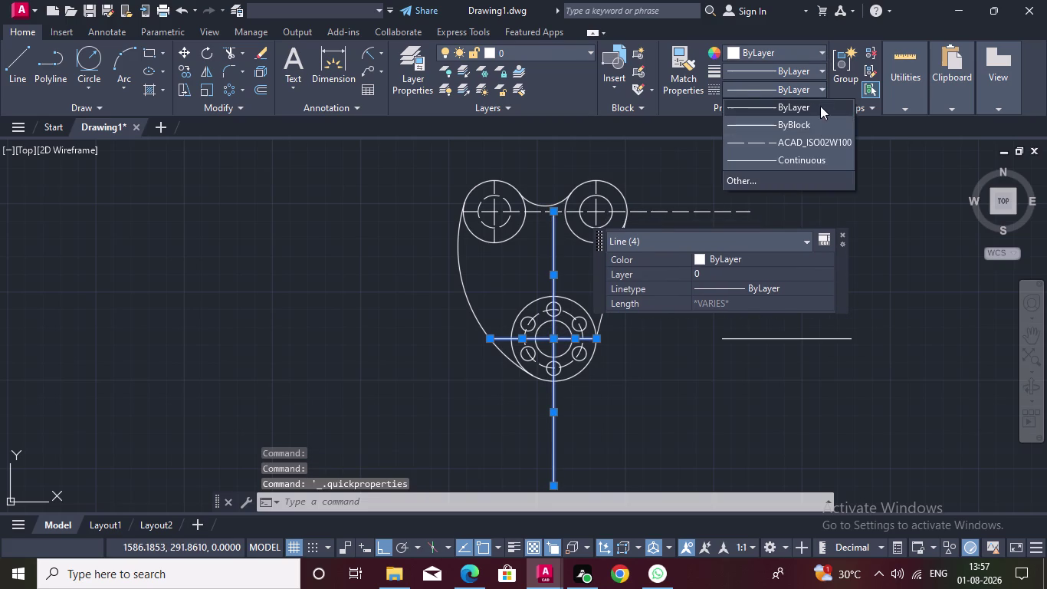
triple_click(815, 138)
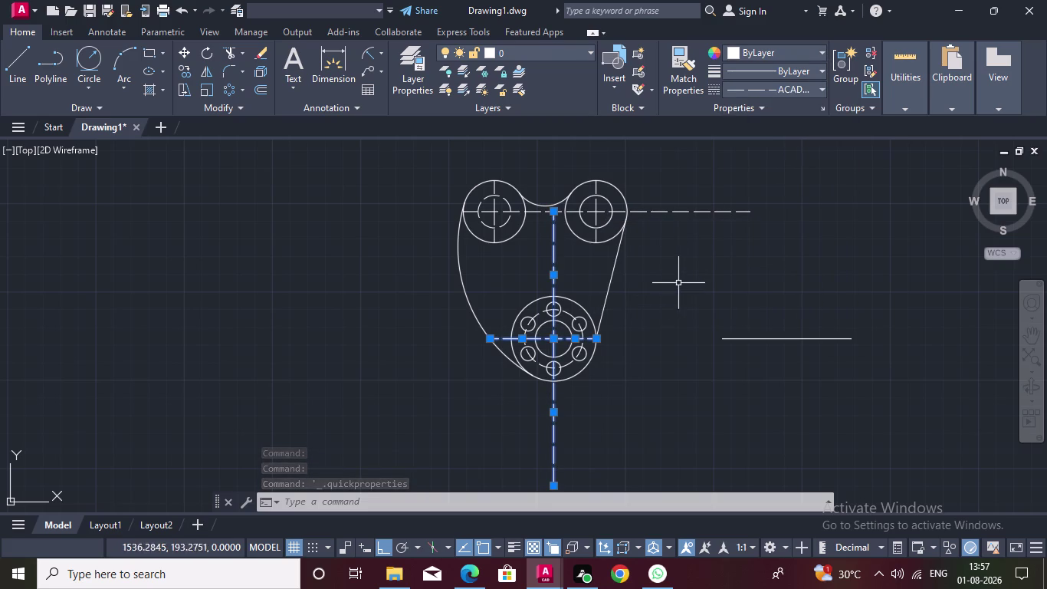
key(Escape)
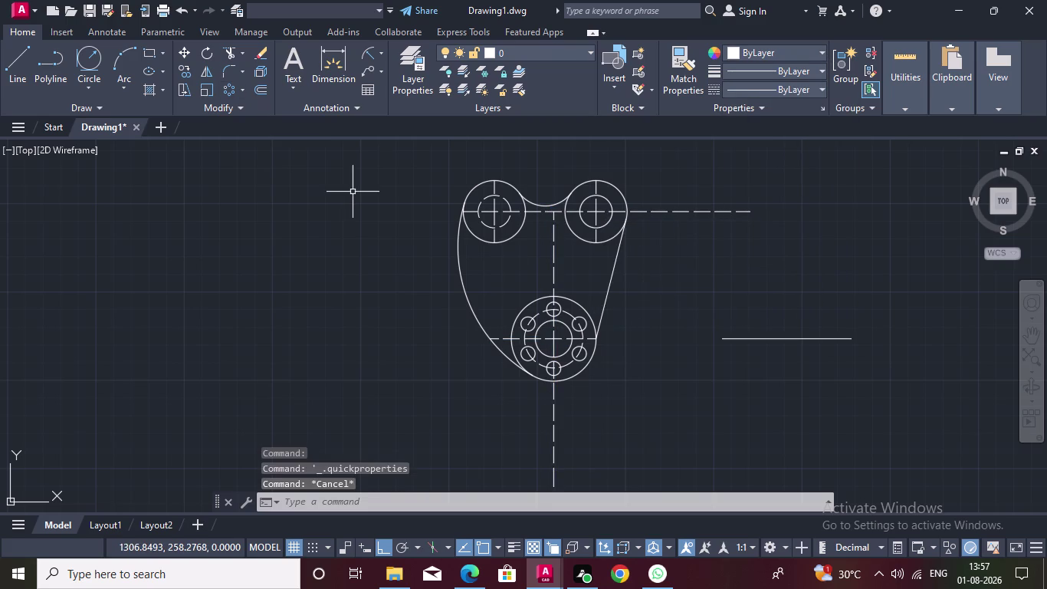